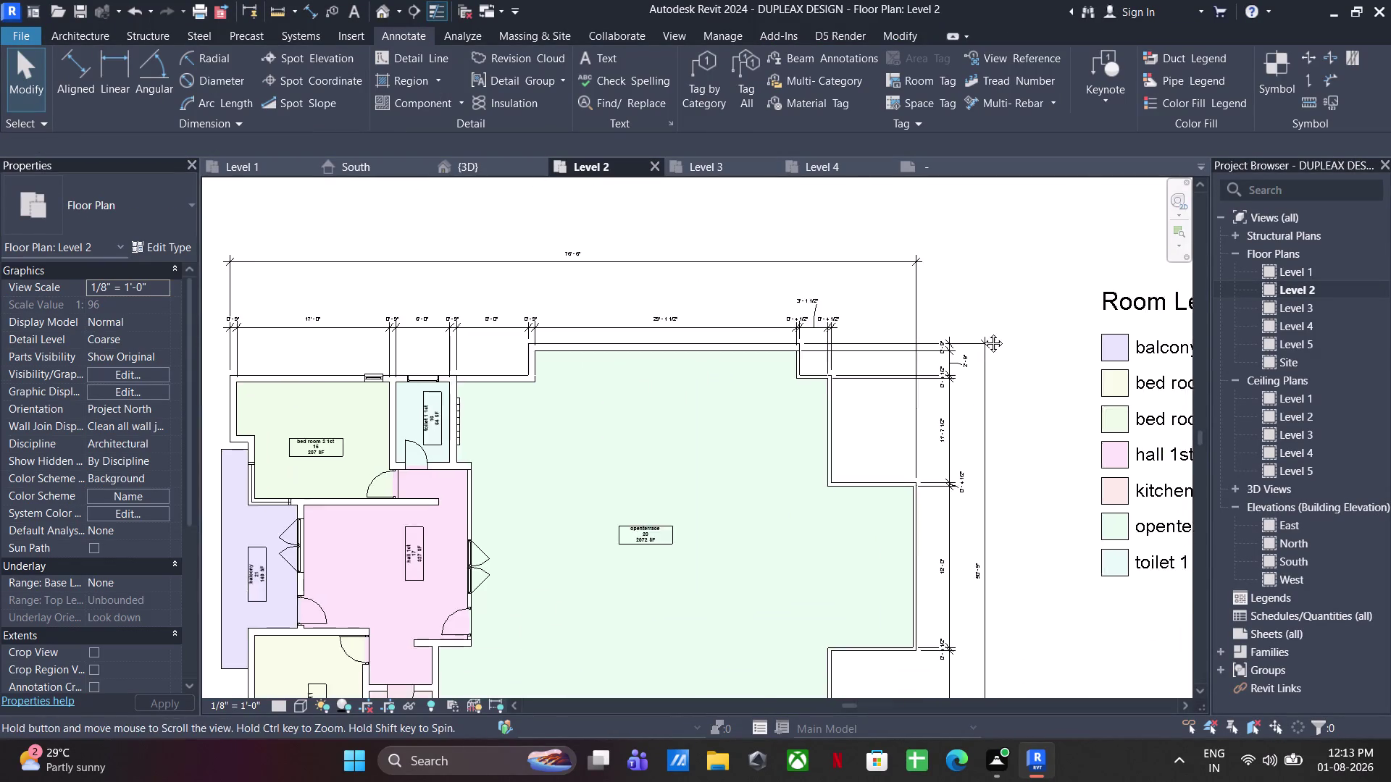
Place a 0'-9" aligned dimension across the upper terrace wall on Level 2.
middle_drag(978, 342, 983, 303)
scroll(down, 3)
middle_drag(912, 399, 972, 351)
scroll(up, 3)
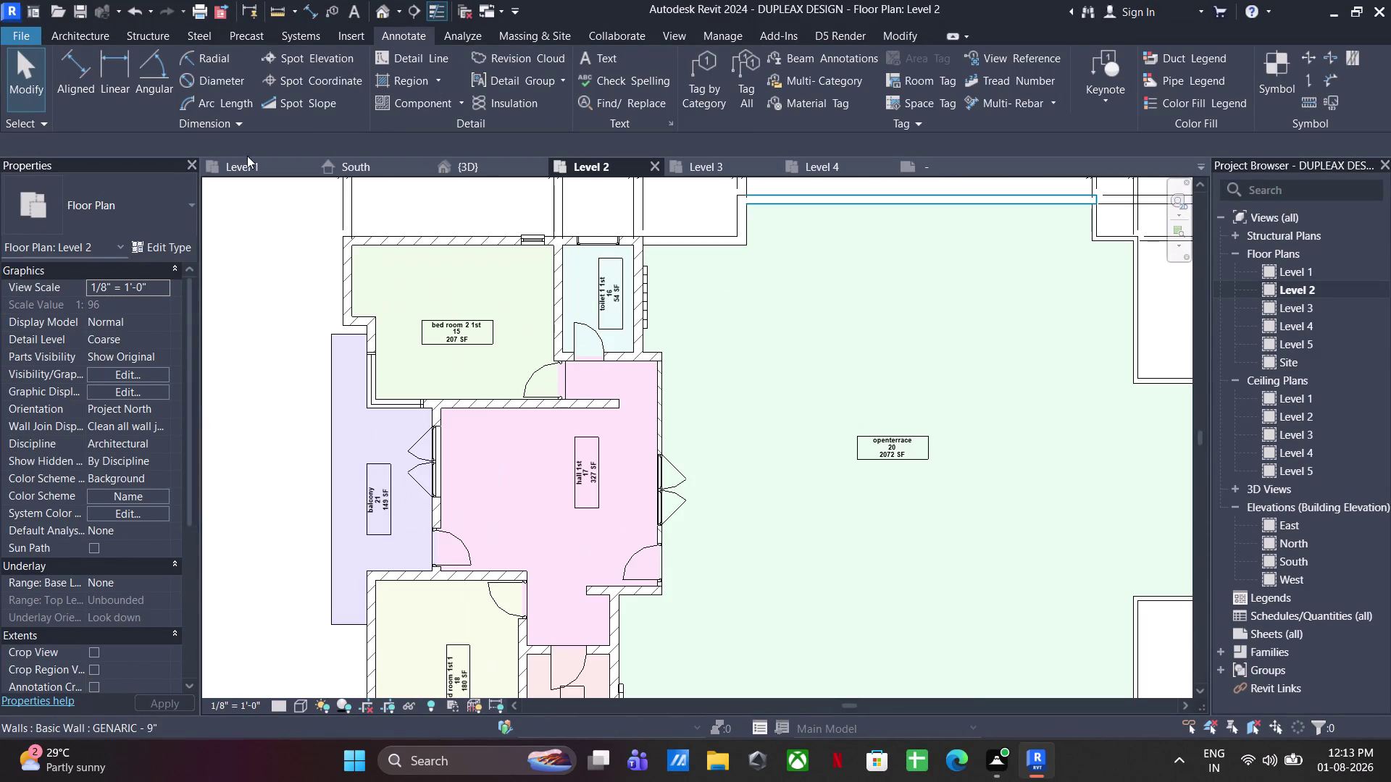
click(92, 62)
scroll(up, 3)
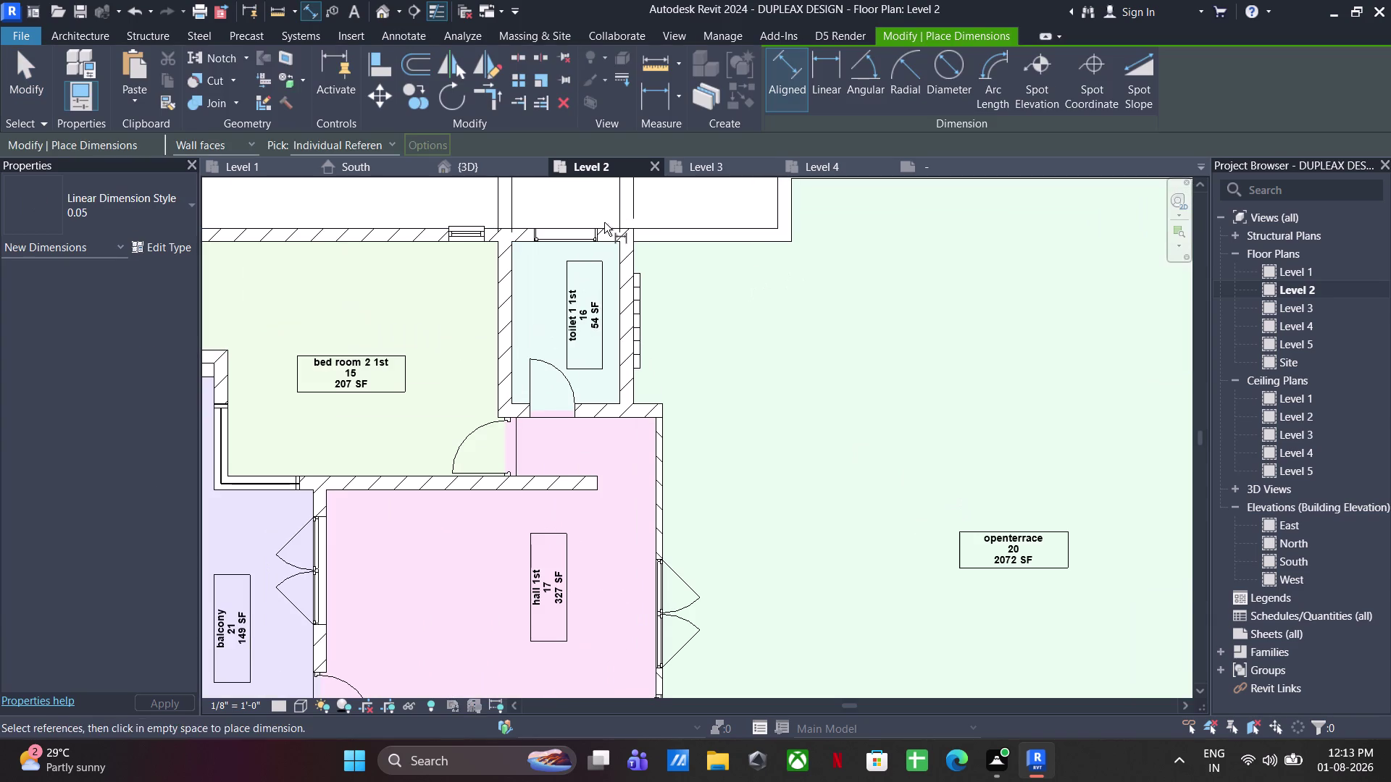
click(604, 223)
click(606, 245)
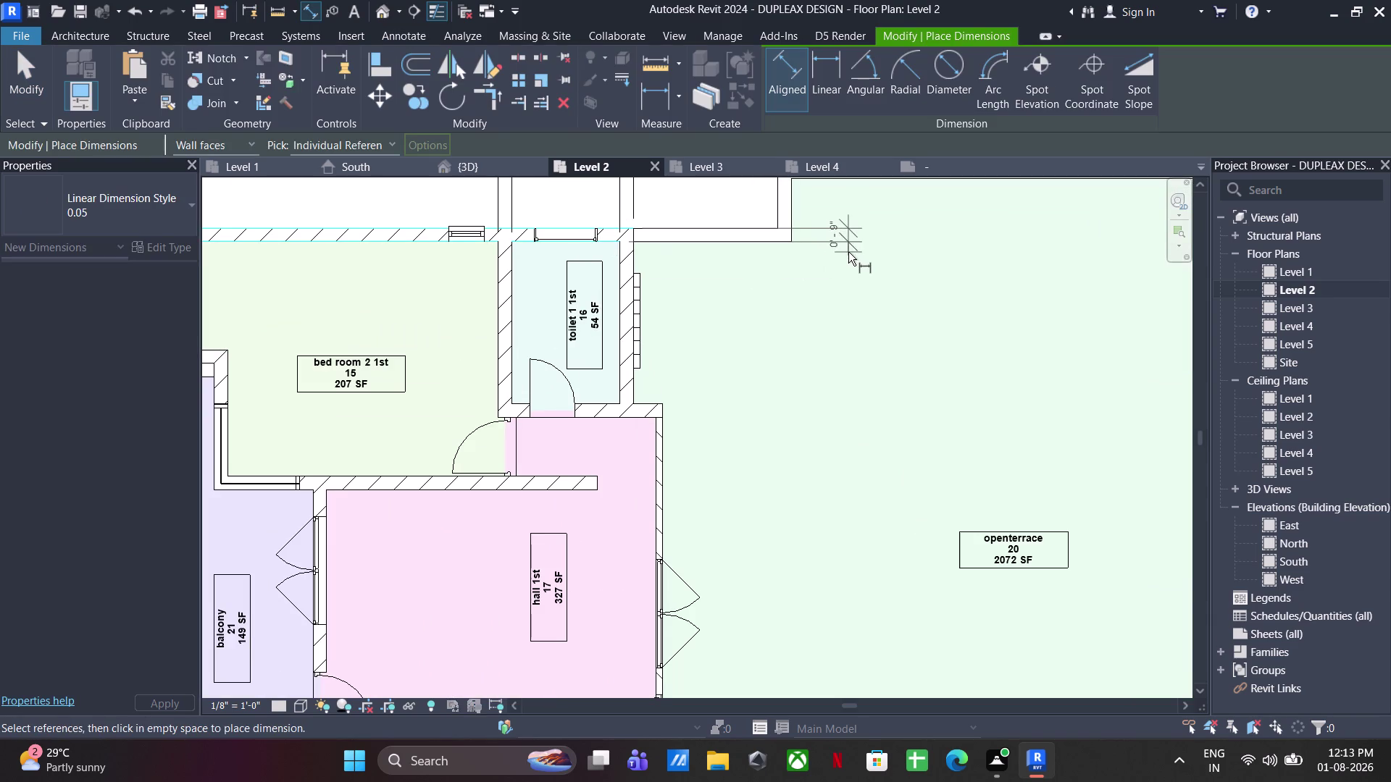
click(848, 252)
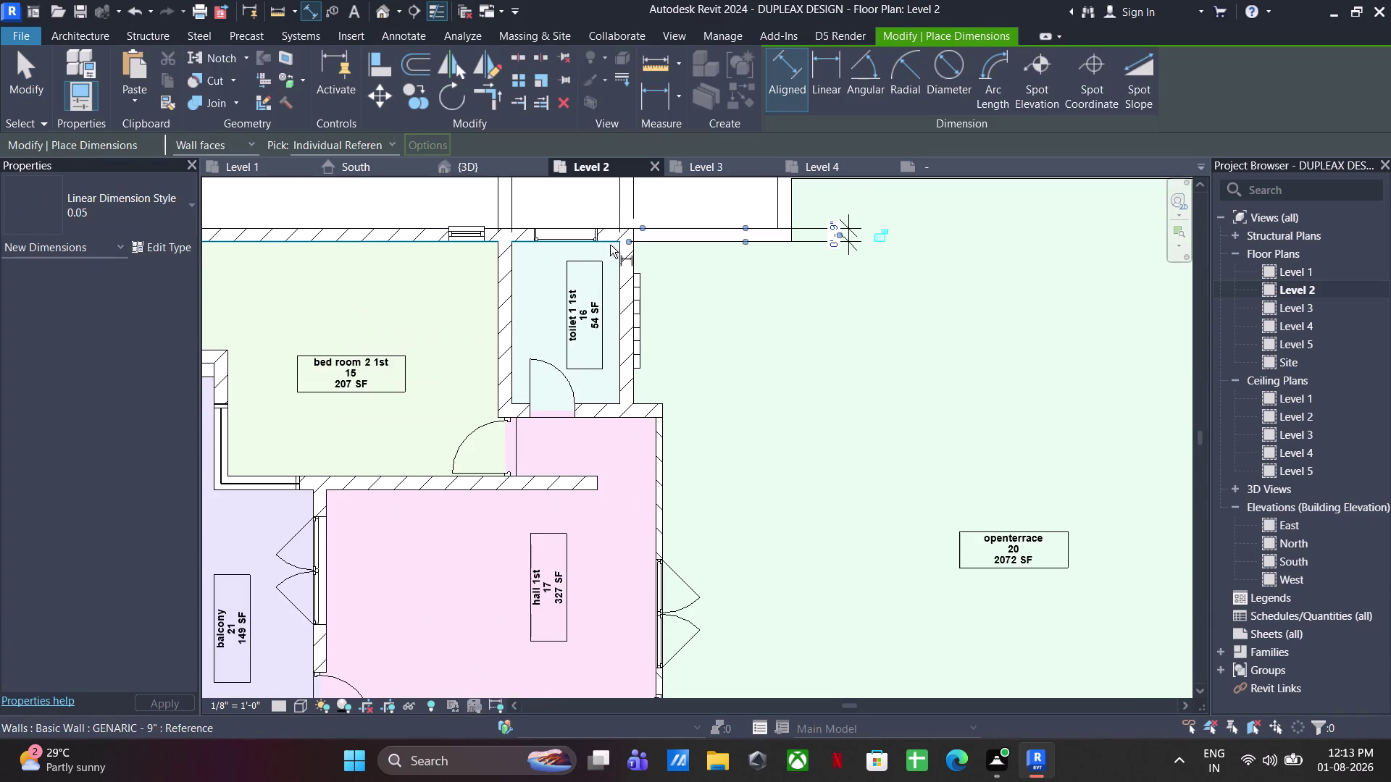
Add the 9'-0" and 0'-9" dimensions along the terrace side below the toilet.
click(610, 244)
click(604, 402)
click(843, 248)
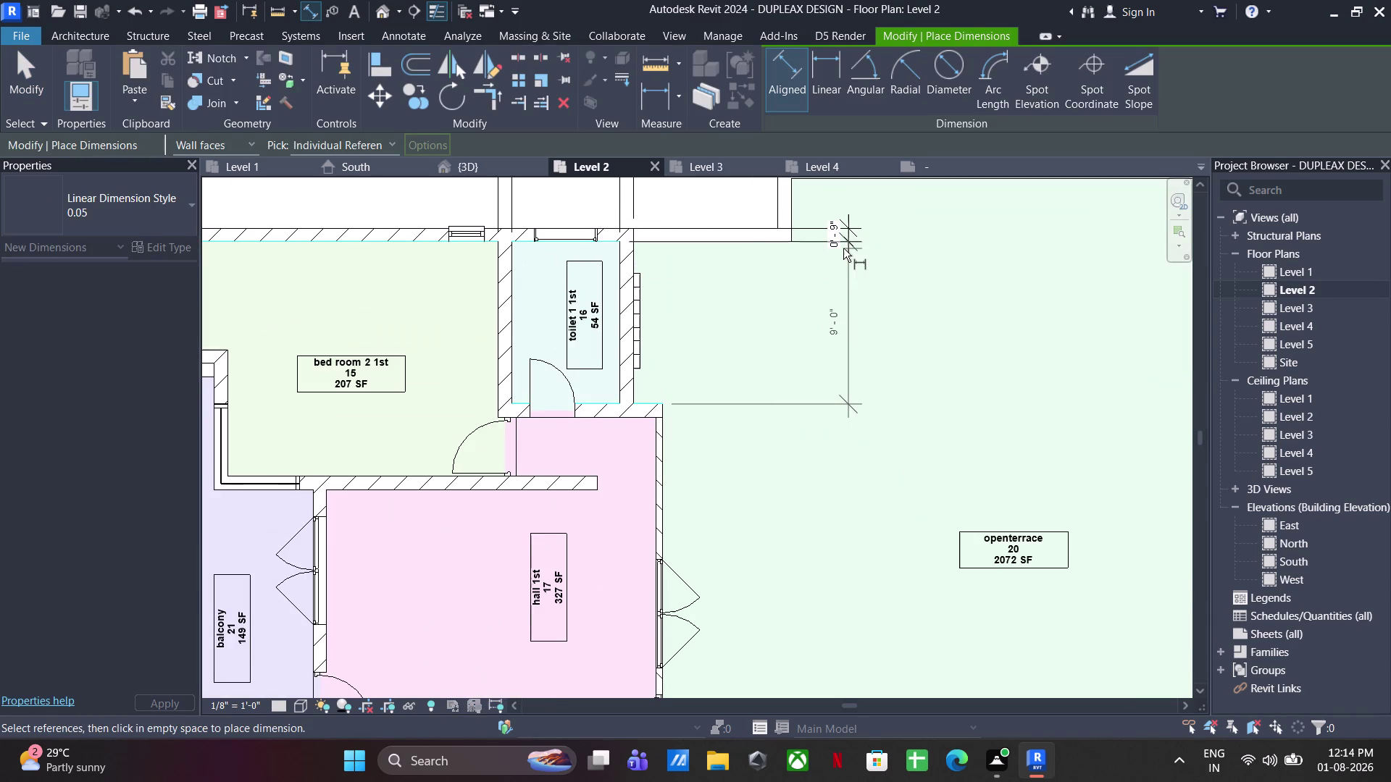
click(596, 404)
click(604, 421)
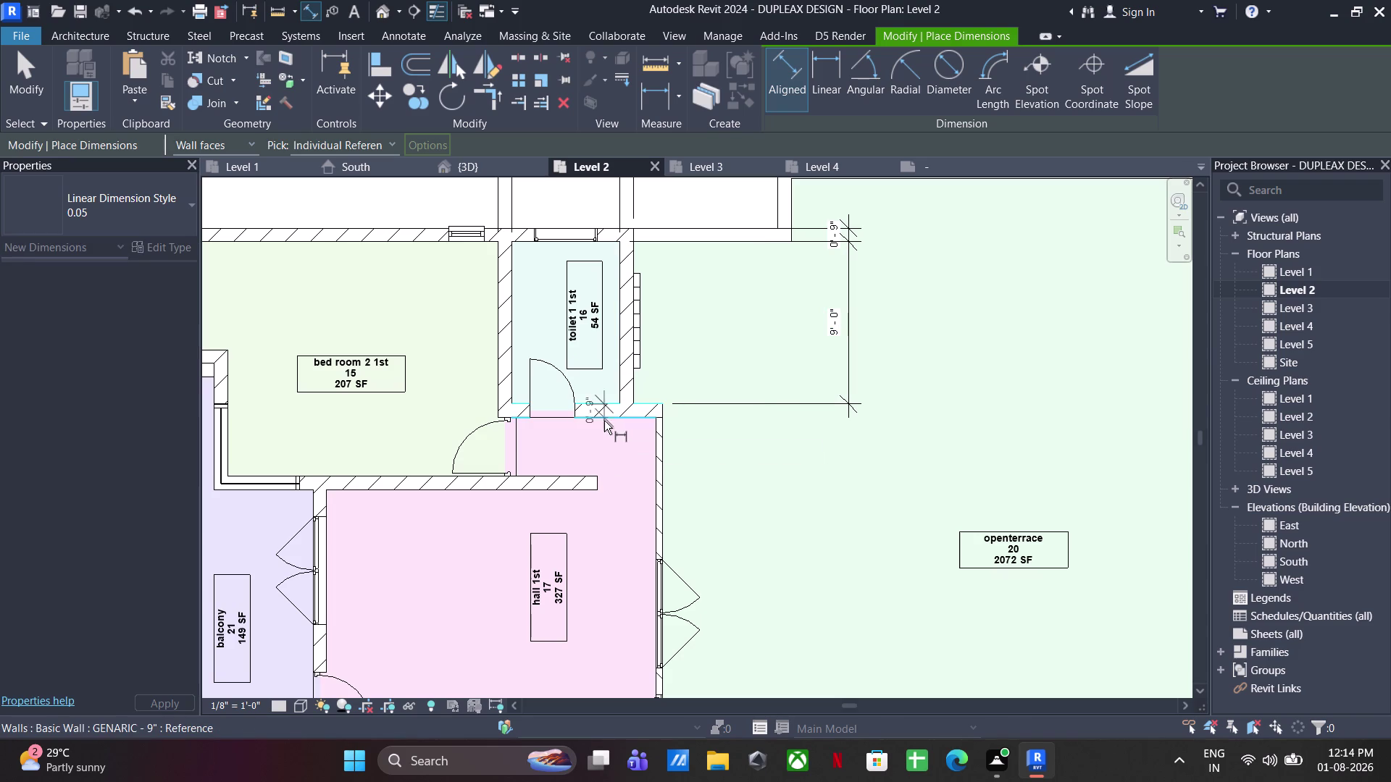
click(843, 405)
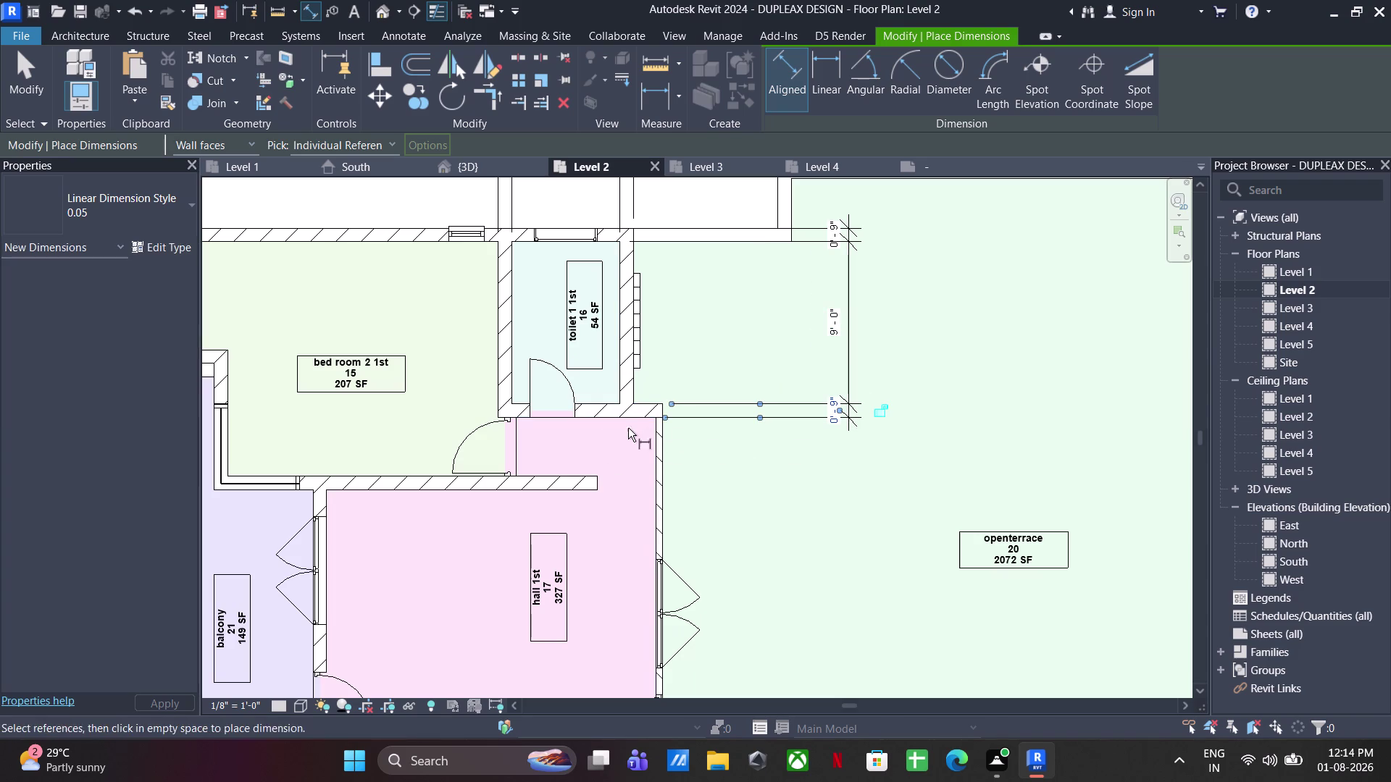
click(624, 414)
Dimension the hall-side terrace walls, including a 0'-9" wall thickness, then stop dimensioning.
middle_drag(637, 482, 649, 244)
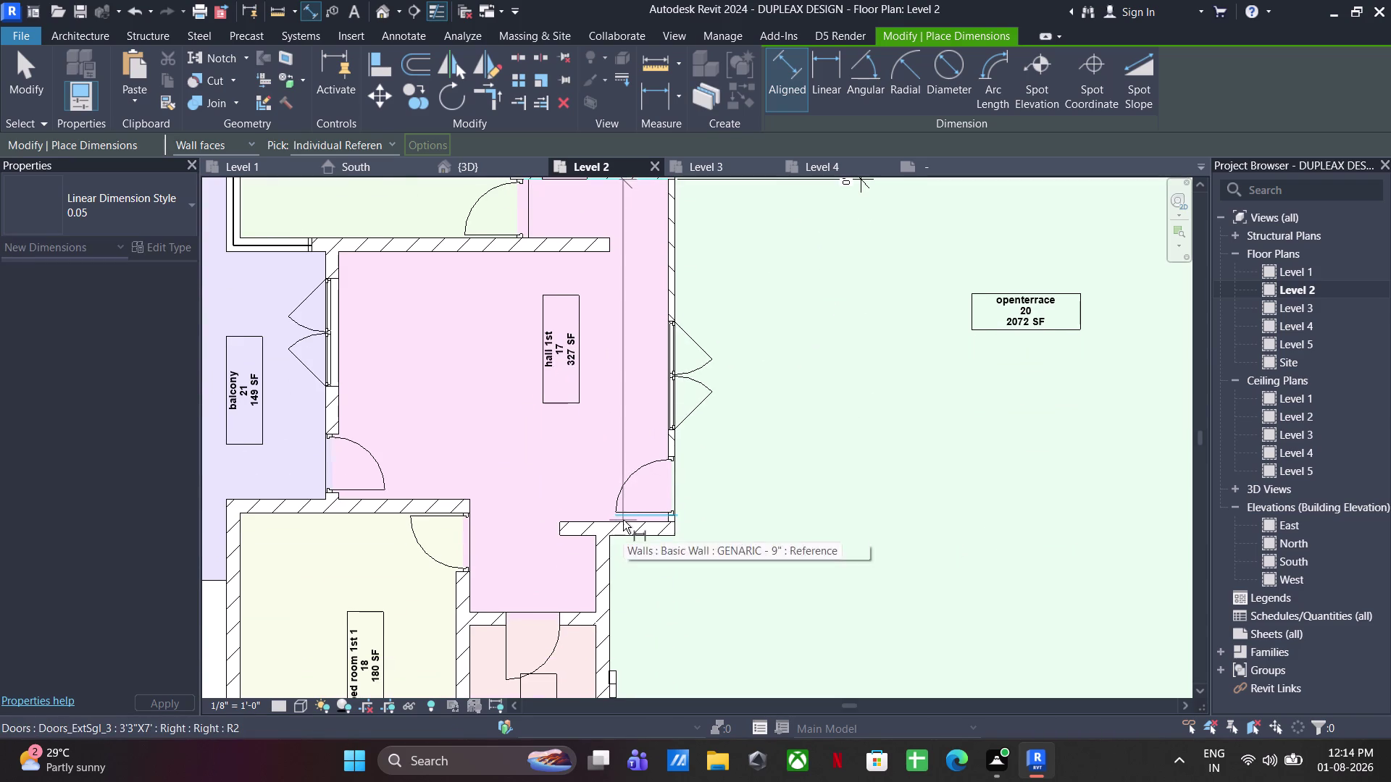
click(623, 520)
middle_drag(786, 446, 793, 585)
click(865, 353)
middle_drag(840, 404, 845, 239)
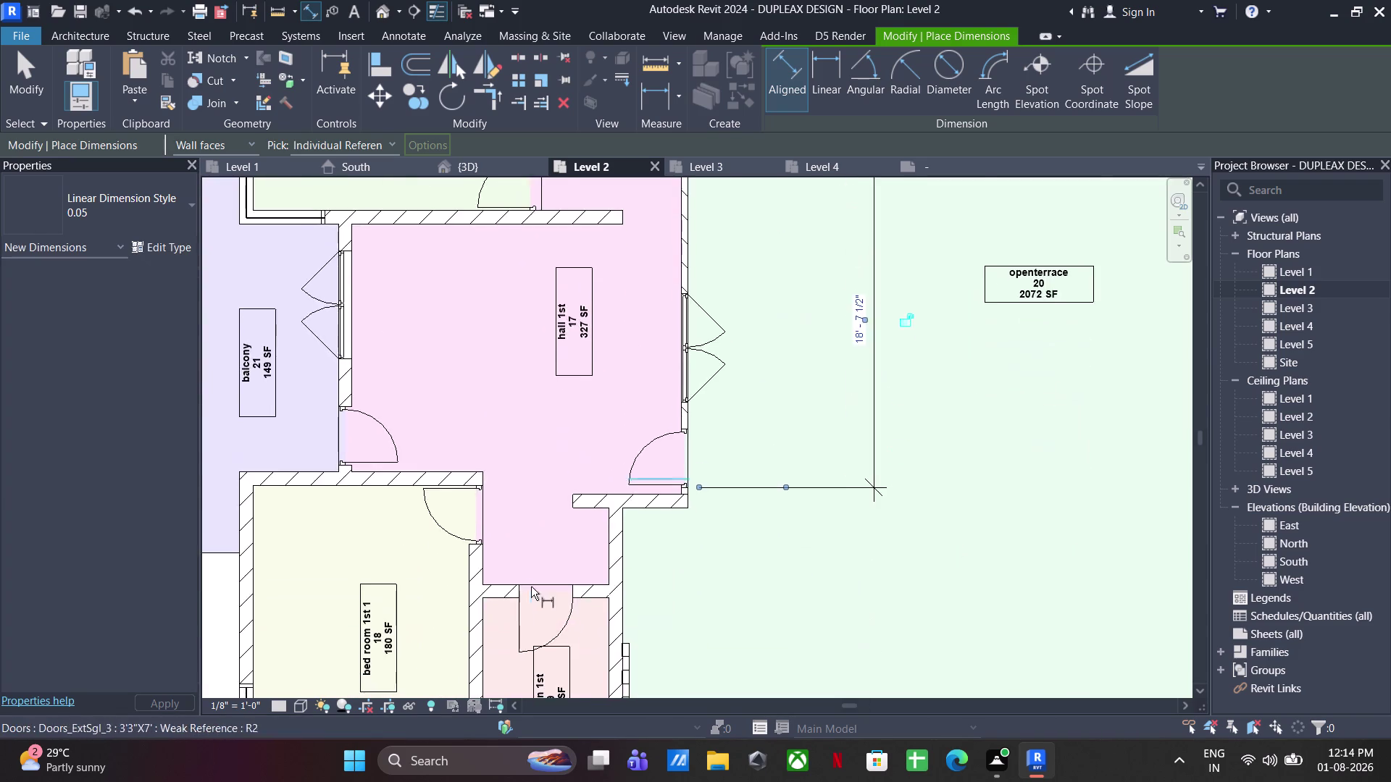
scroll(up, 3)
click(699, 446)
click(708, 465)
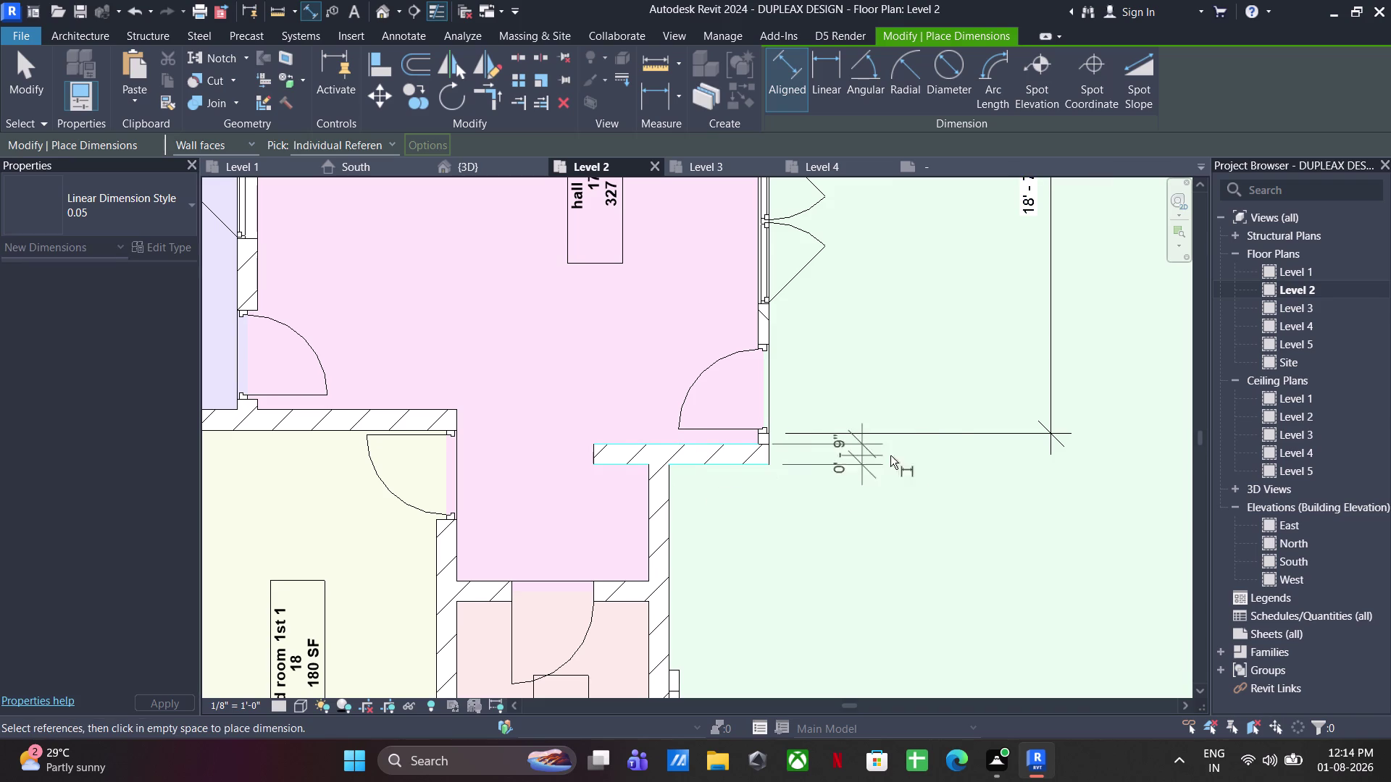
click(1053, 444)
middle_drag(995, 520, 946, 375)
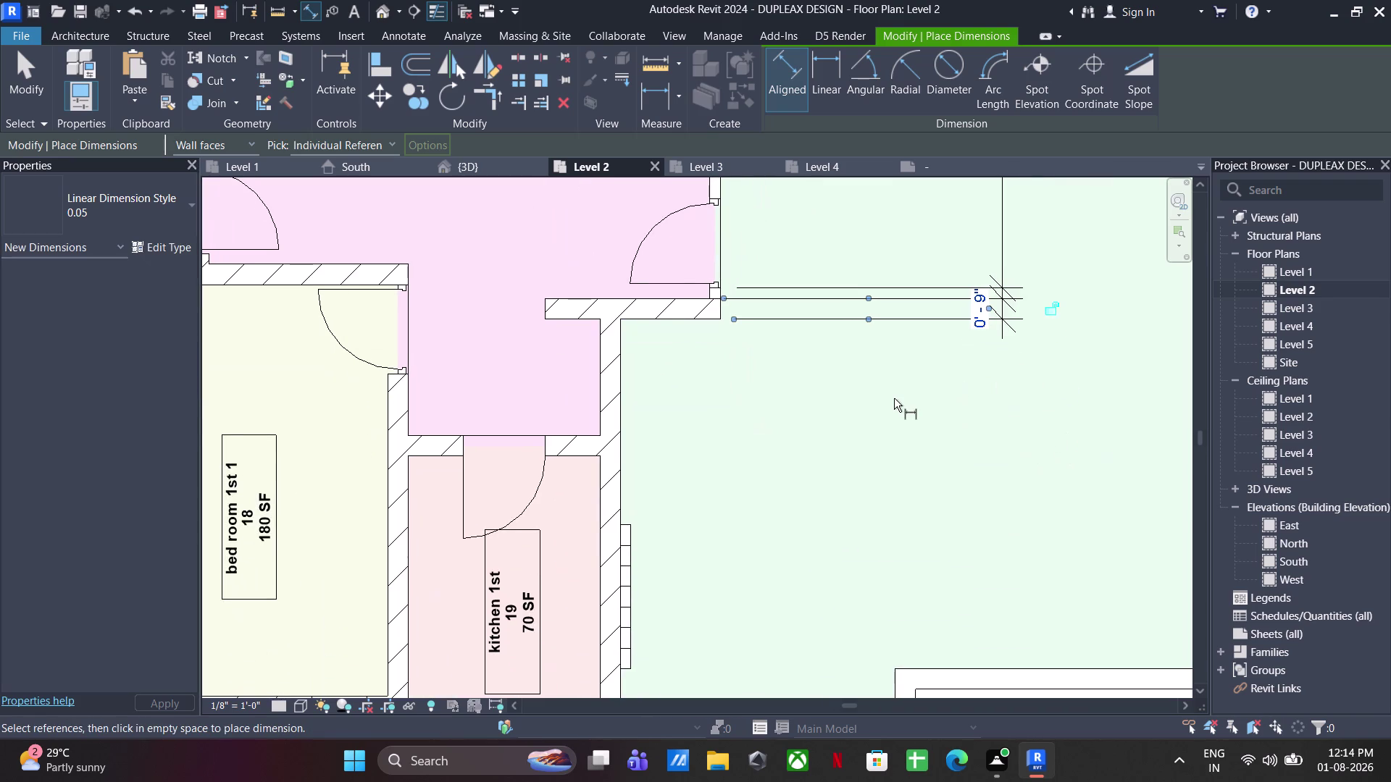
scroll(up, 3)
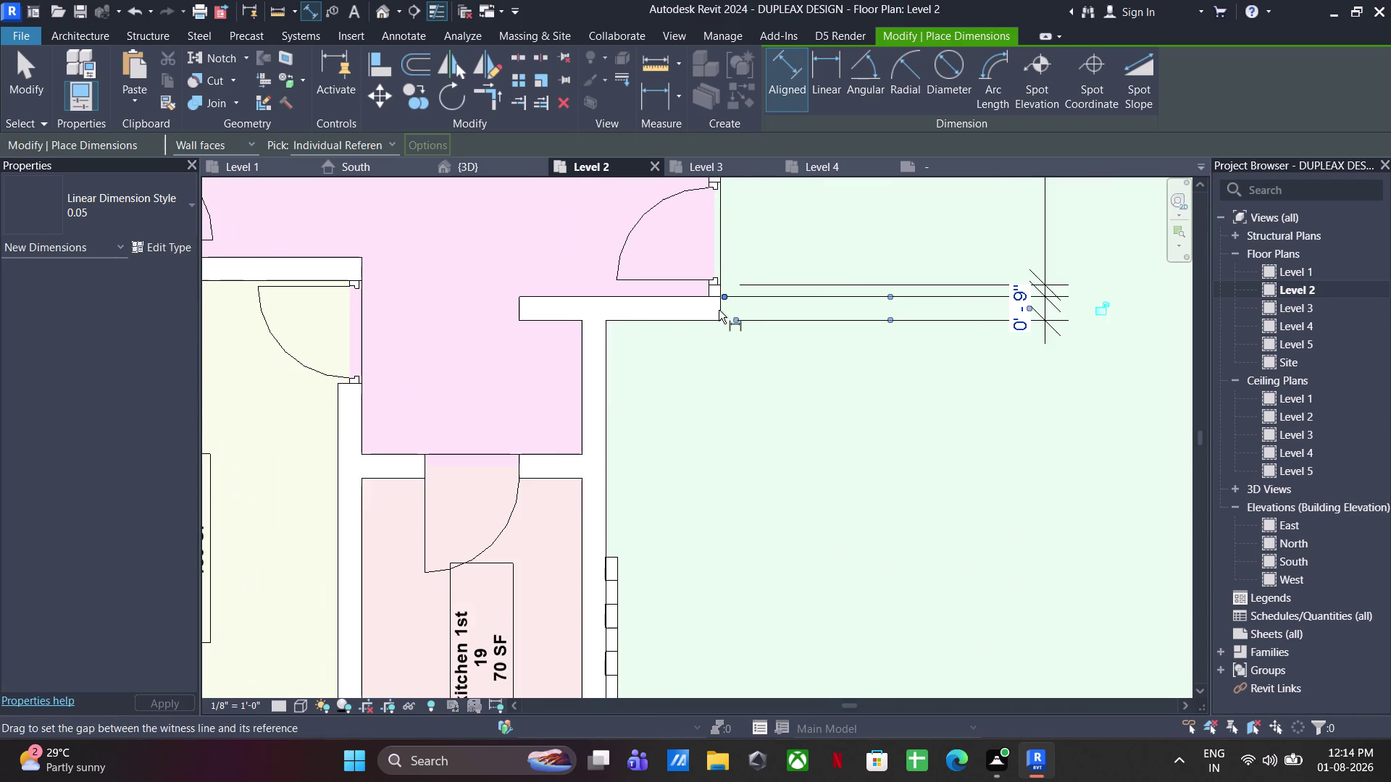
key(Escape)
Drag a witness line of the 18'-7 1/2" terrace dimension onto a different wall face.
key(Escape)
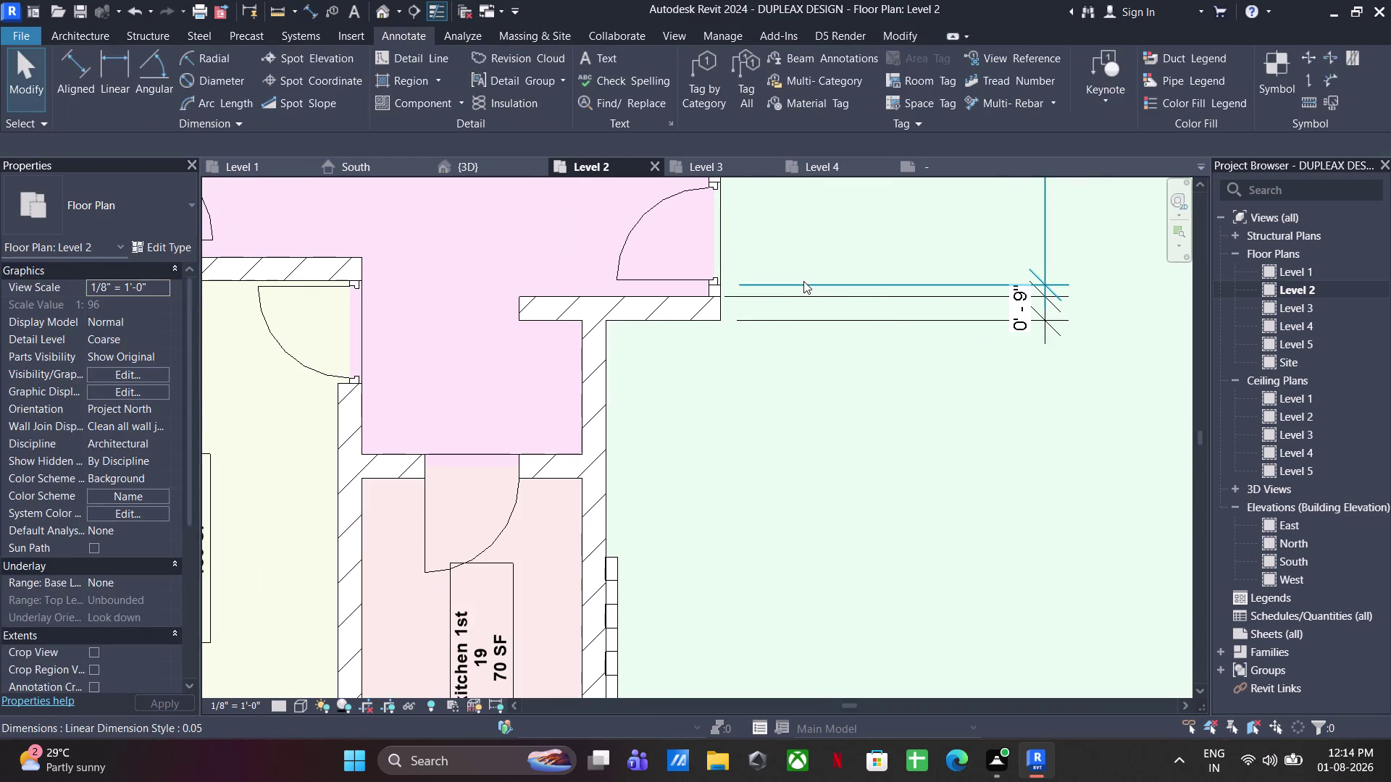
click(803, 281)
drag(741, 281, 745, 302)
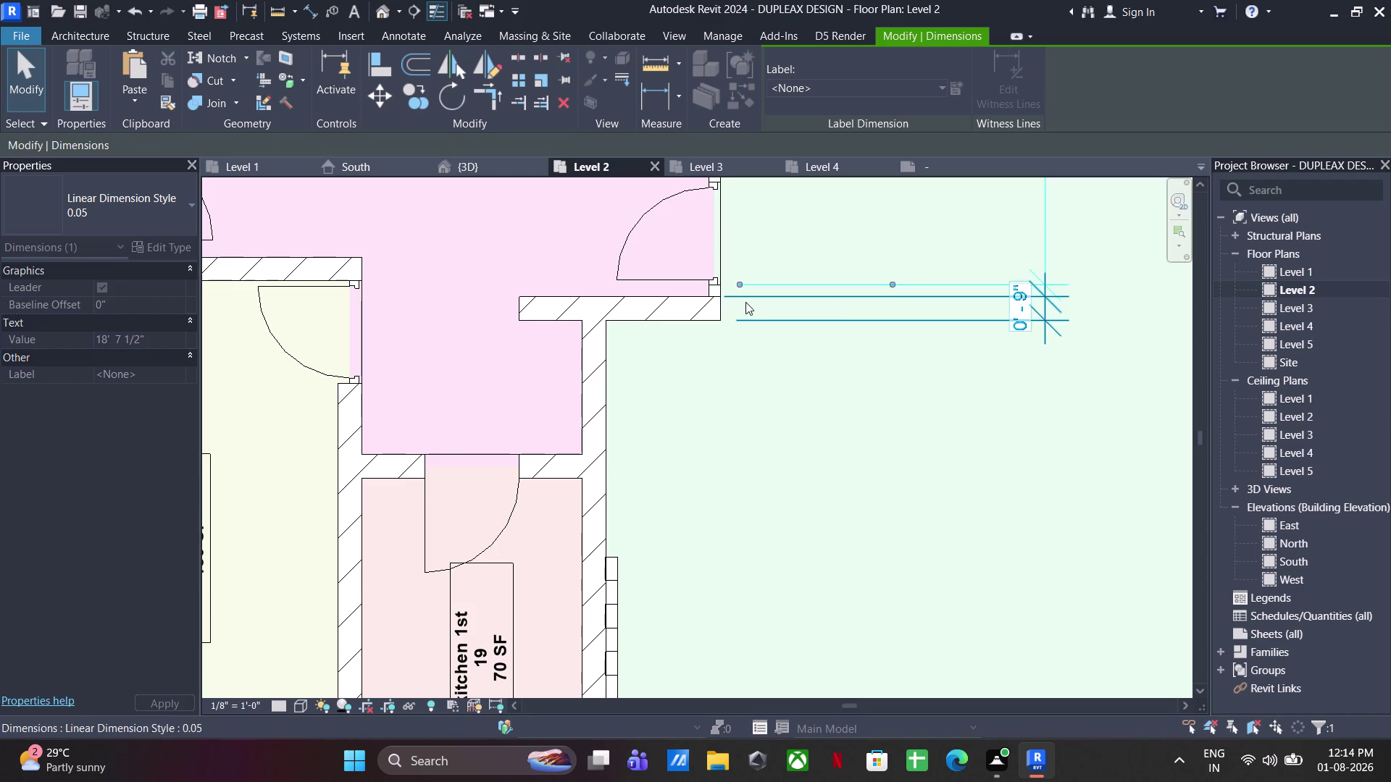
drag(886, 284, 891, 296)
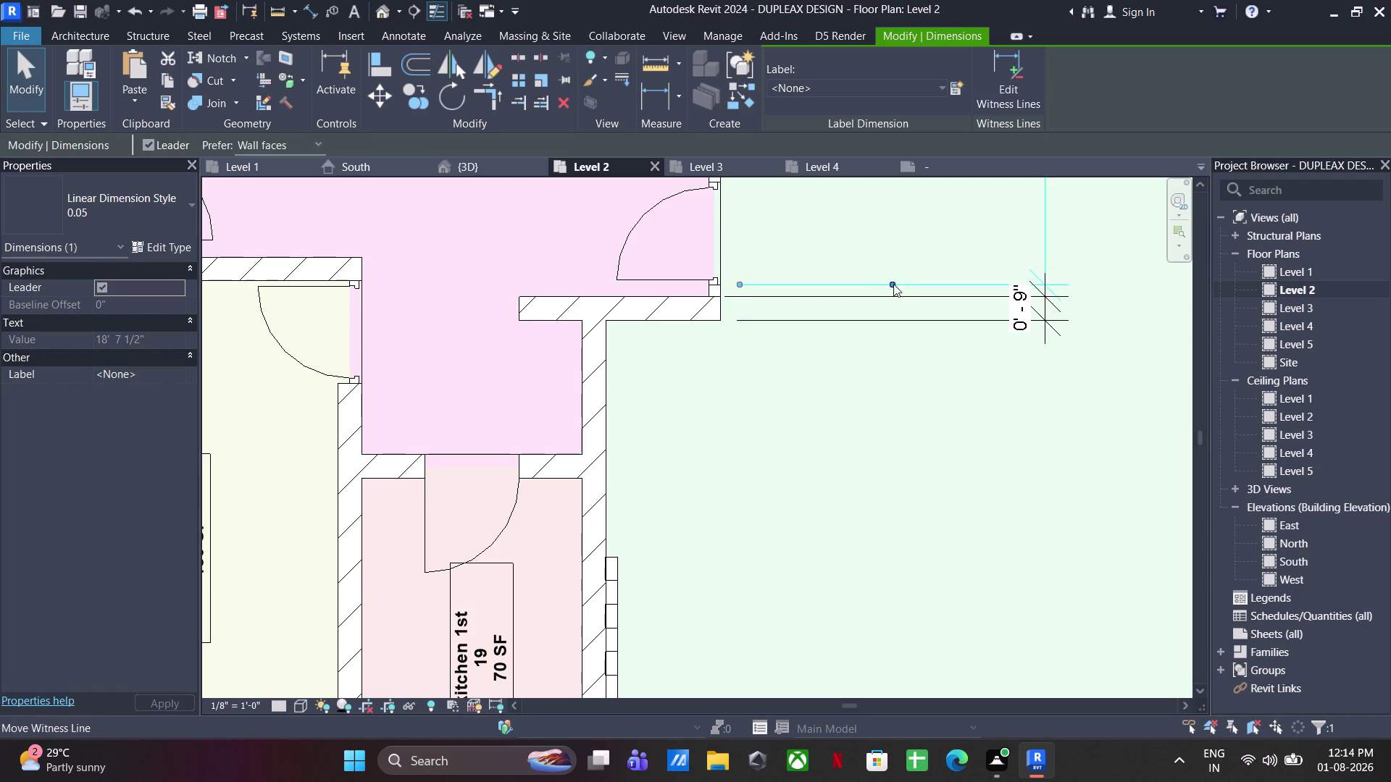
drag(891, 283, 886, 298)
Delete the 18'-7 1/2" span dimension and resume aligned dimensioning.
scroll(down, 3)
middle_drag(794, 313, 798, 356)
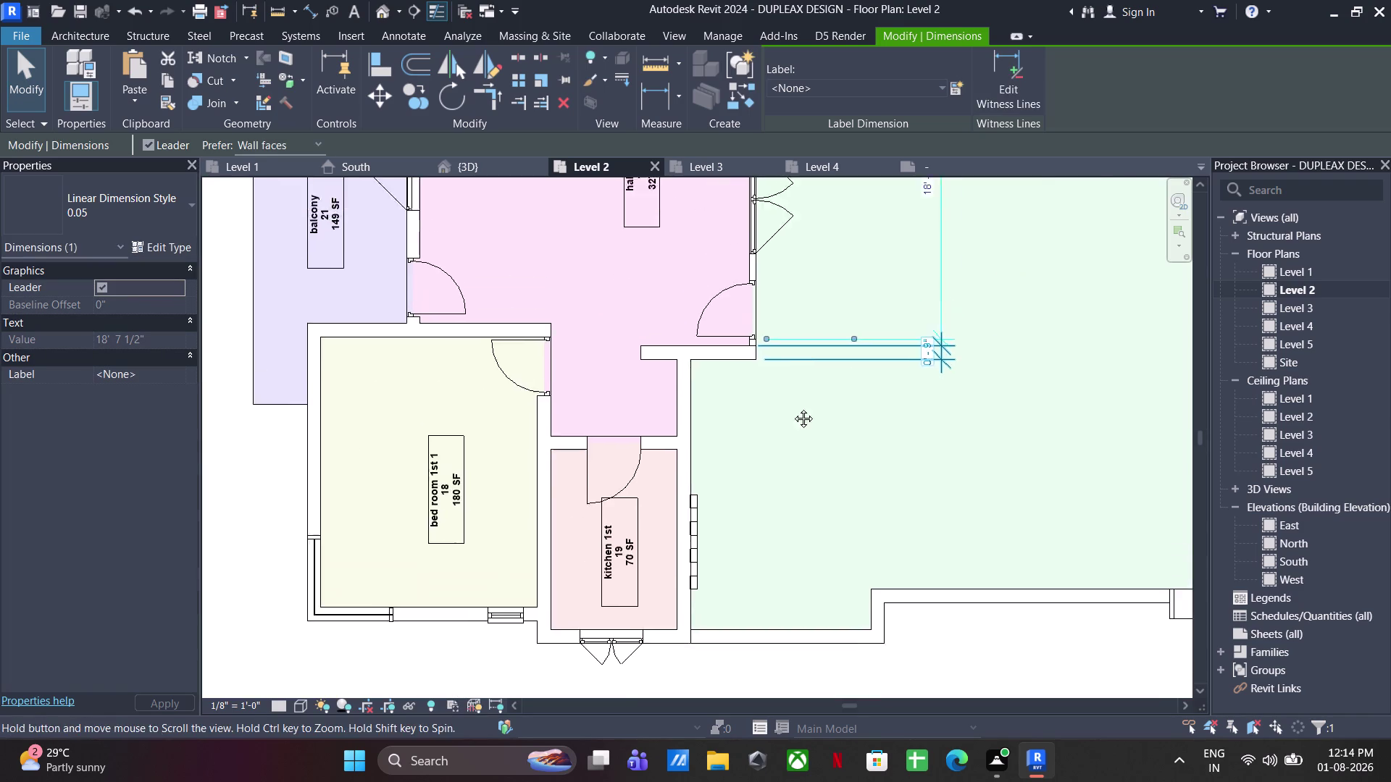
middle_drag(798, 356, 790, 444)
key(F12)
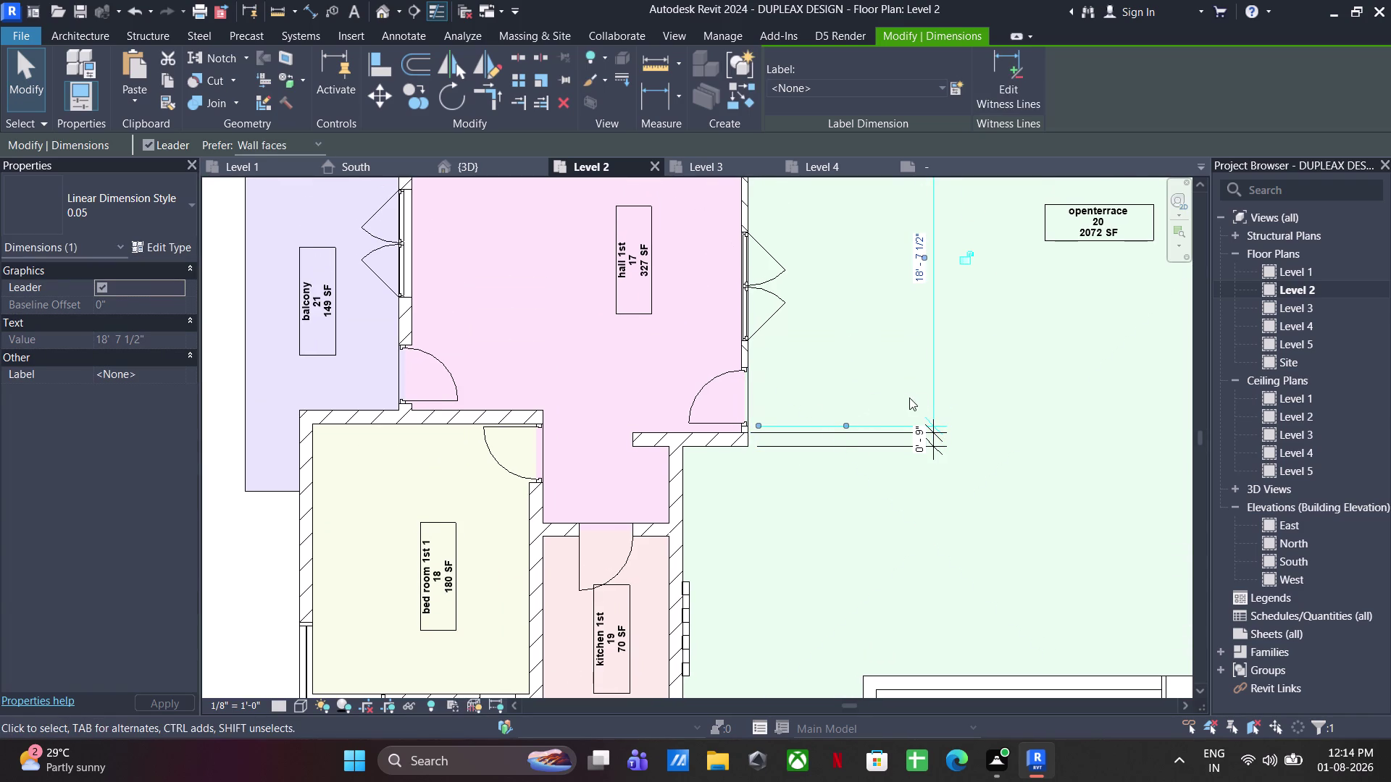
key(Delete)
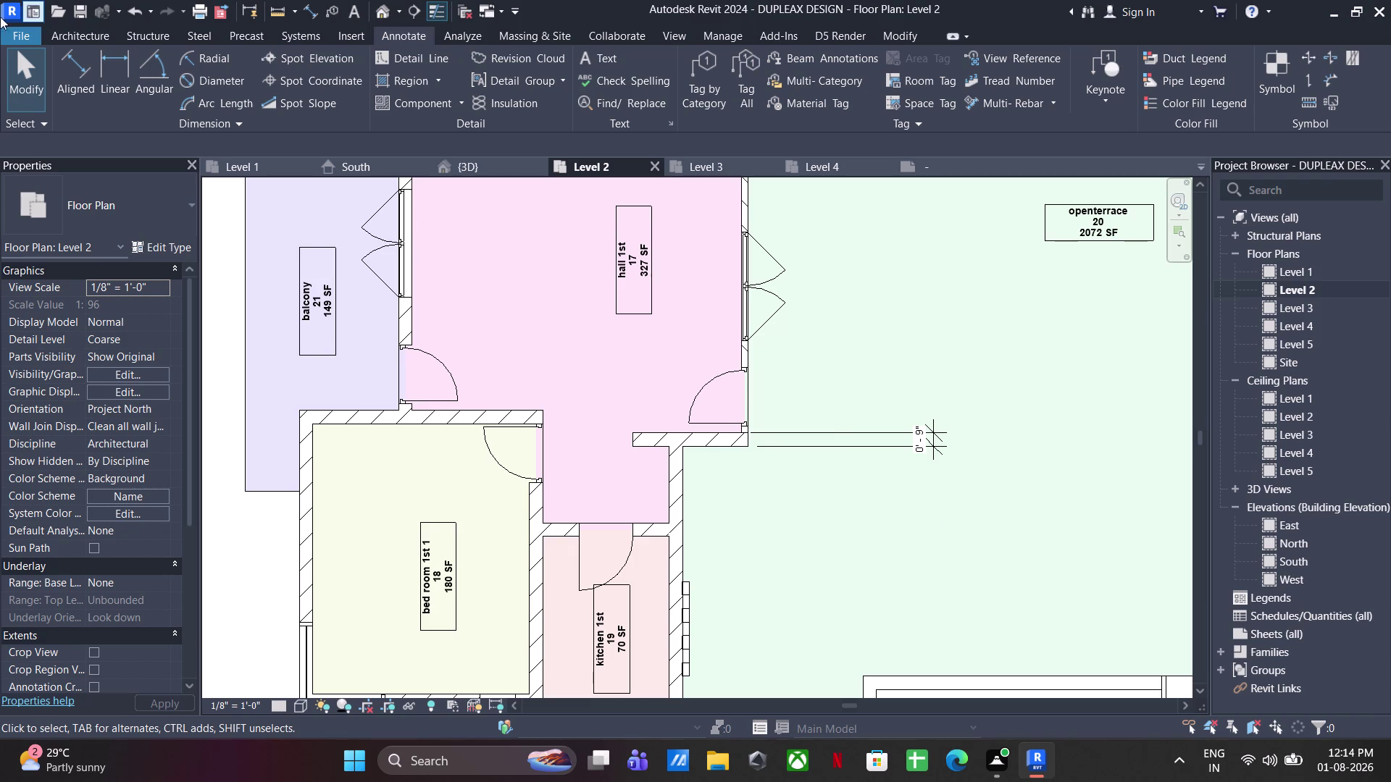
click(44, 79)
Start the right-side aligned dimension chain at the terrace wall faces.
click(96, 68)
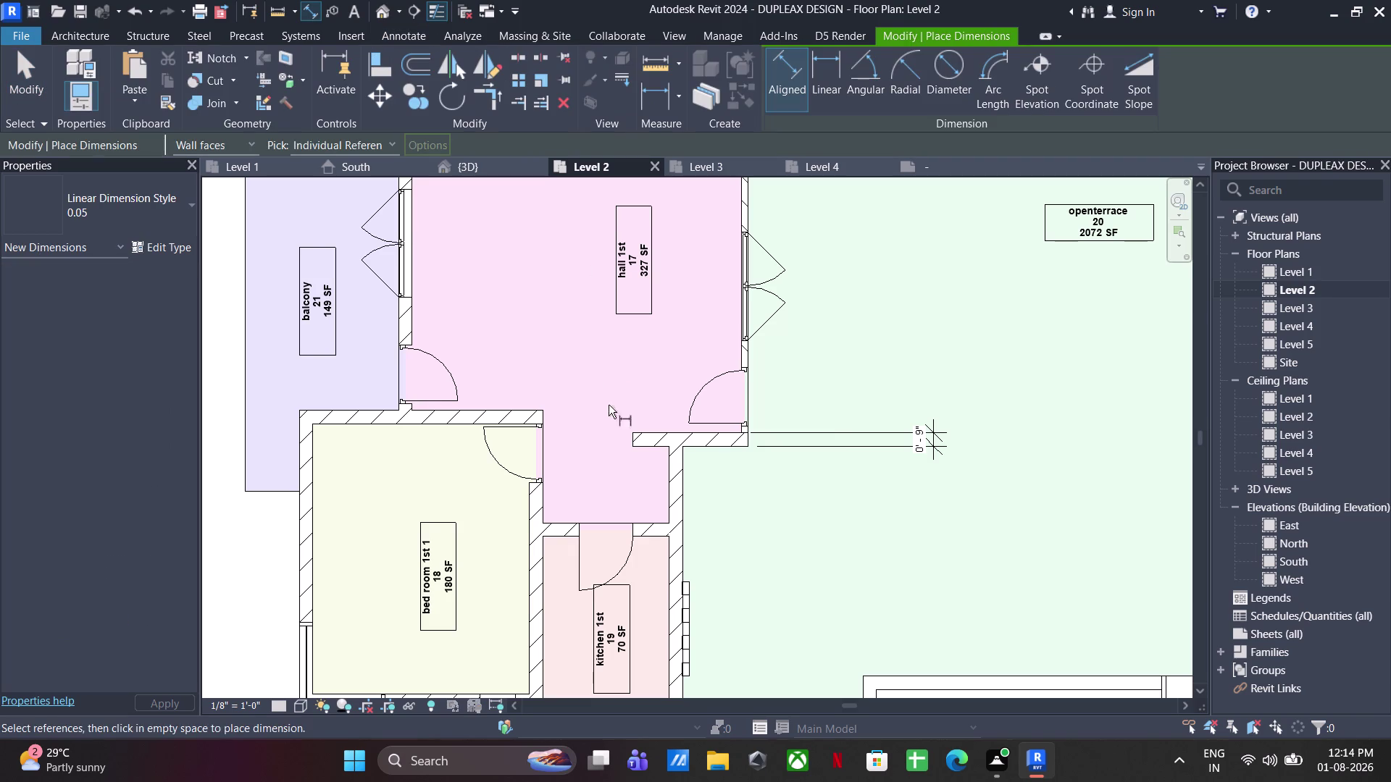
click(655, 434)
middle_drag(671, 366, 672, 581)
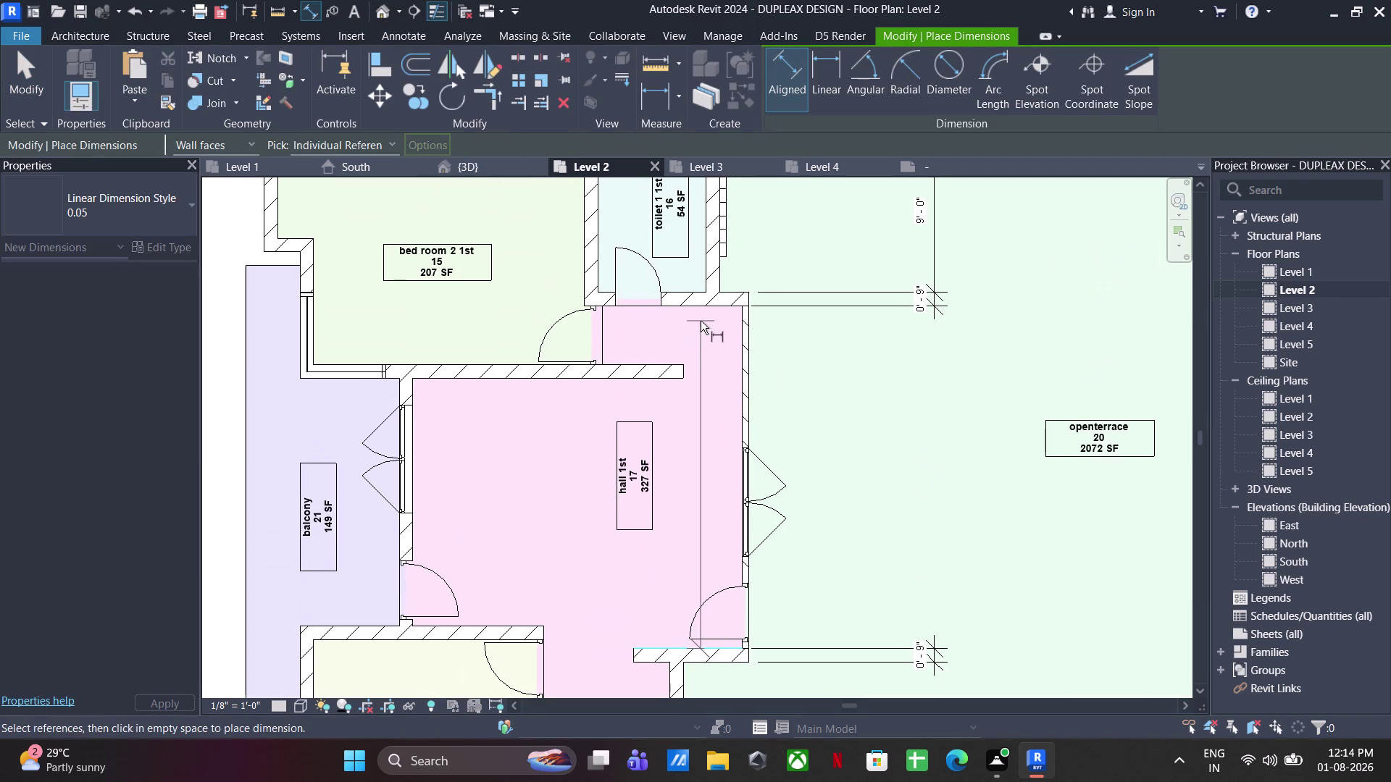
click(709, 306)
click(932, 313)
middle_drag(854, 639, 829, 359)
middle_drag(725, 555, 722, 486)
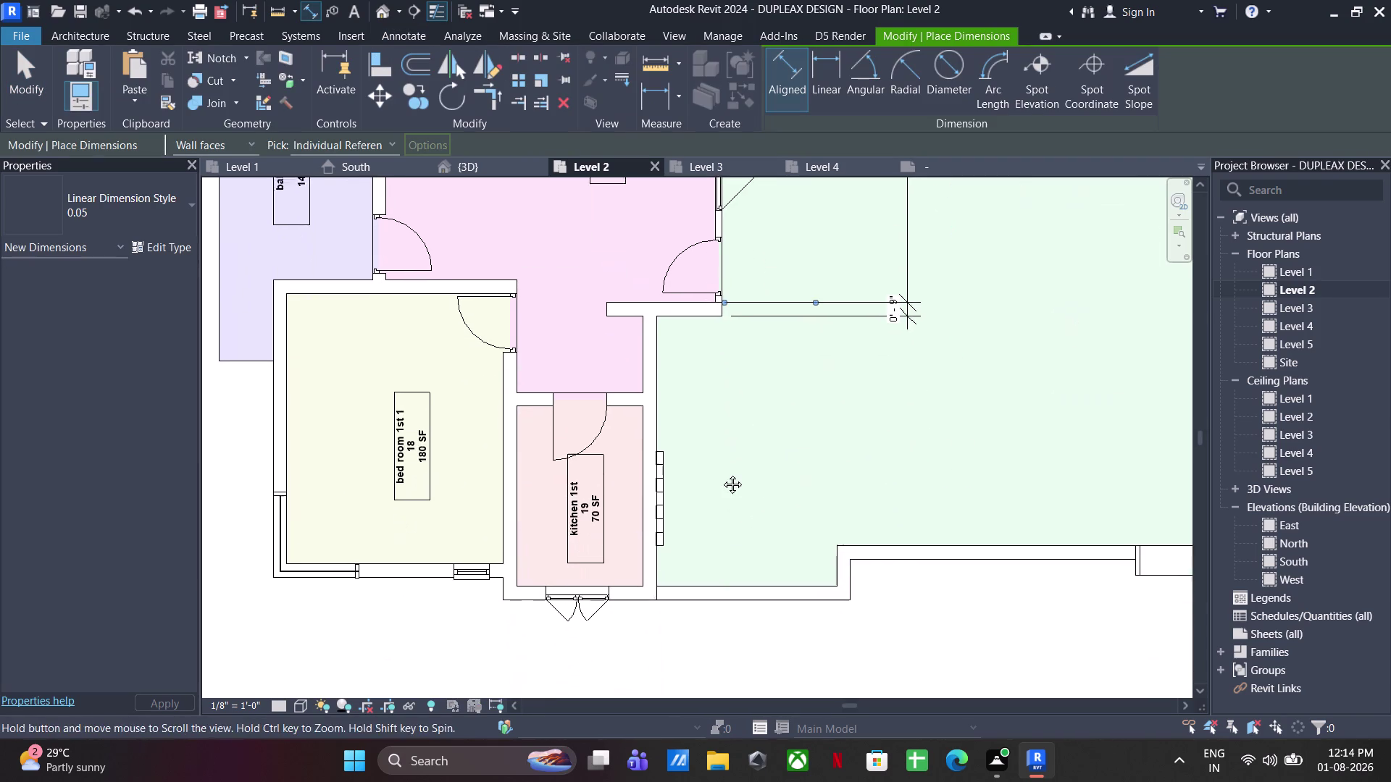
middle_drag(722, 486, 722, 470)
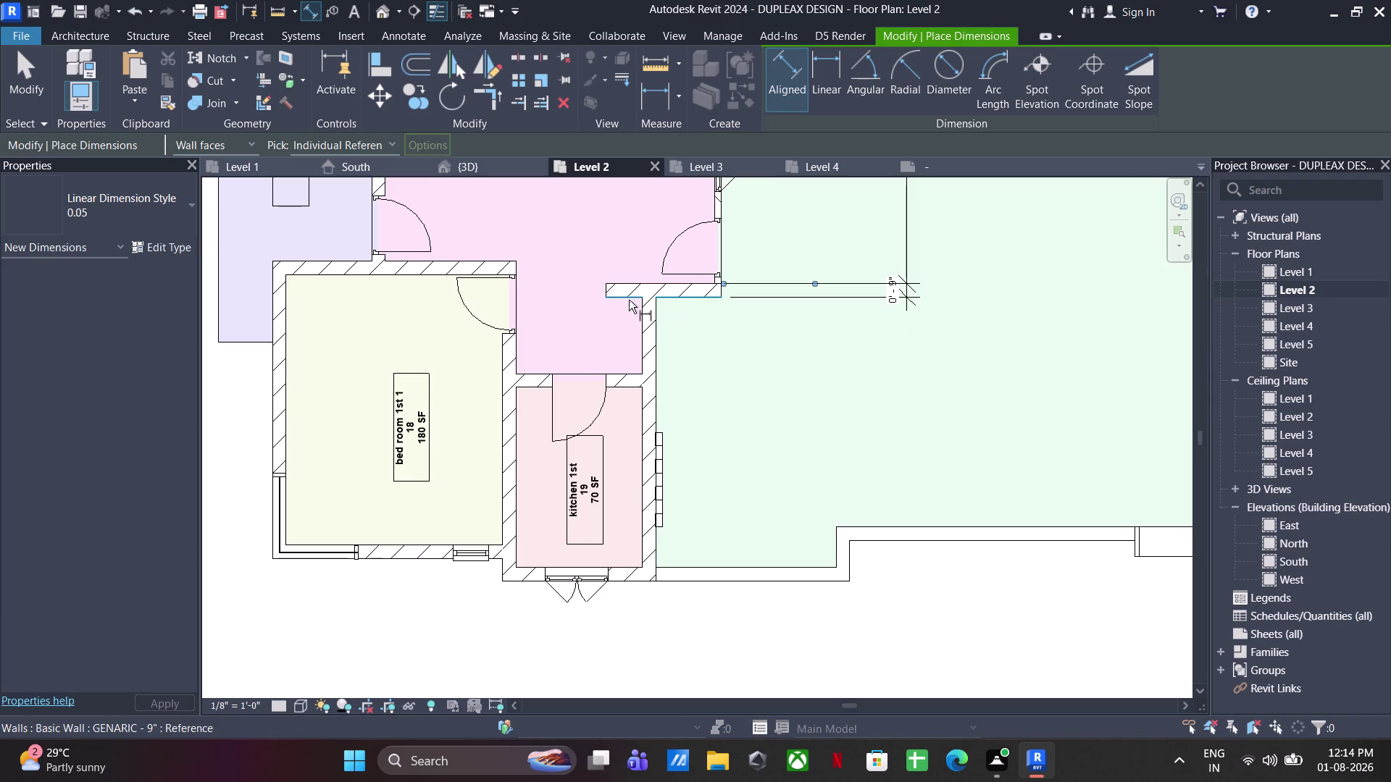
Add the 4'-3" and 0'-9" dimensions around the hall and kitchen walls.
click(629, 300)
click(629, 374)
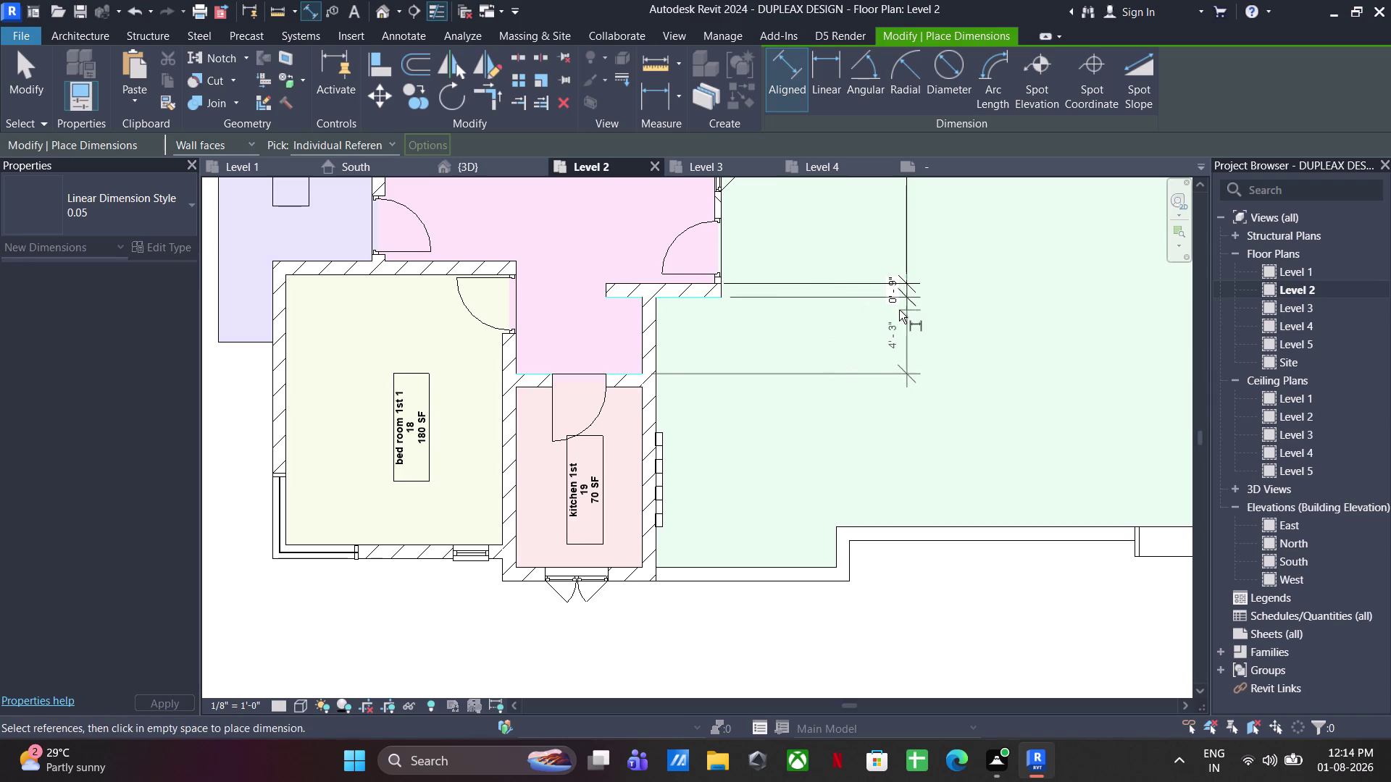
click(899, 310)
click(622, 369)
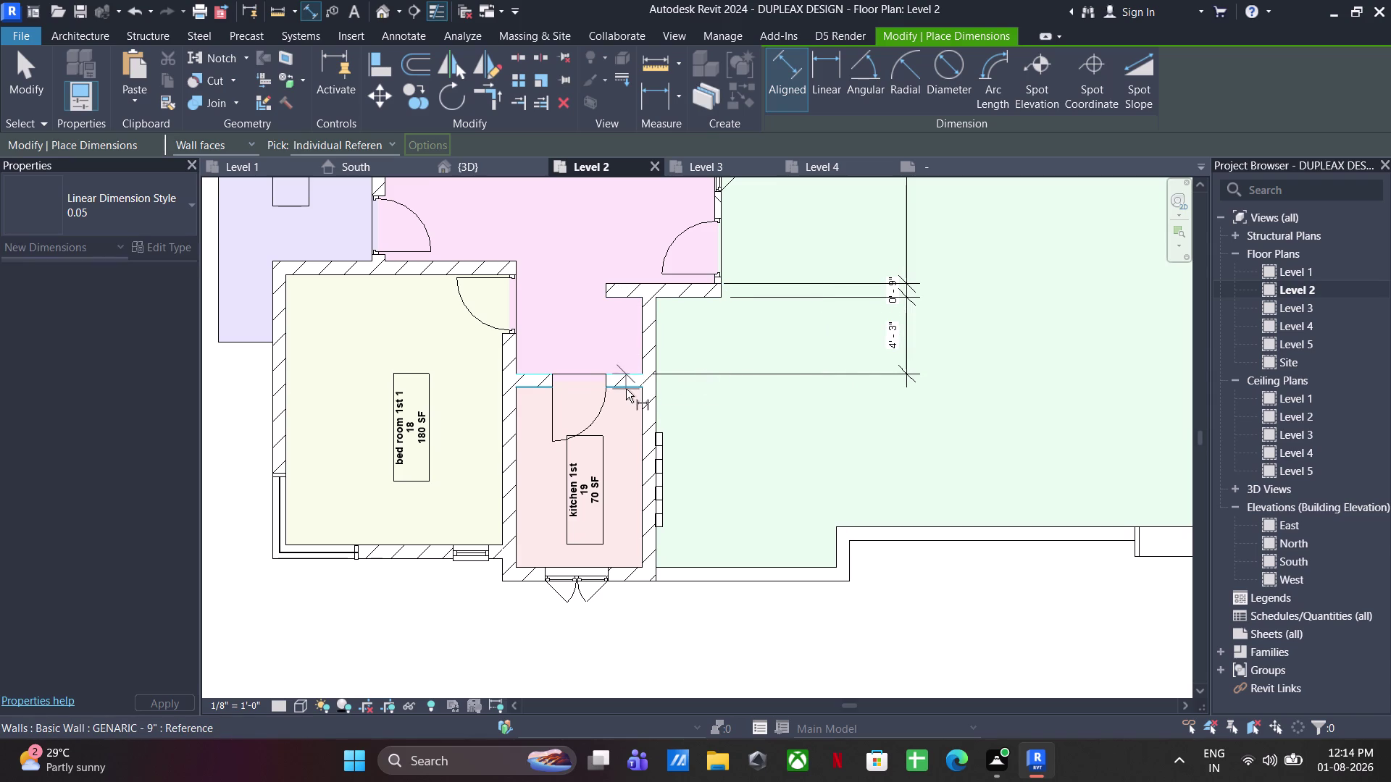
click(626, 389)
click(904, 376)
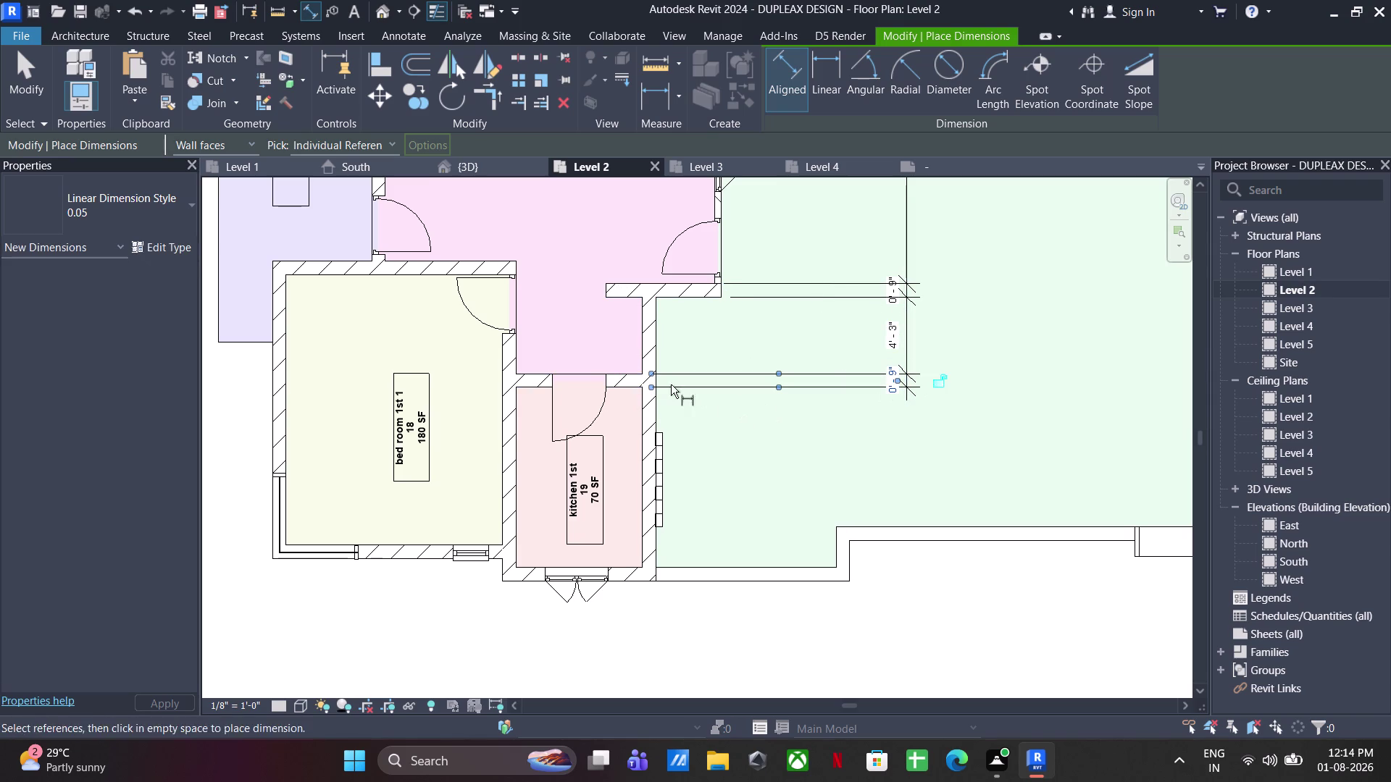
Add the 10'-0" and 0'-9" dimensions down to the bottom wall.
click(621, 383)
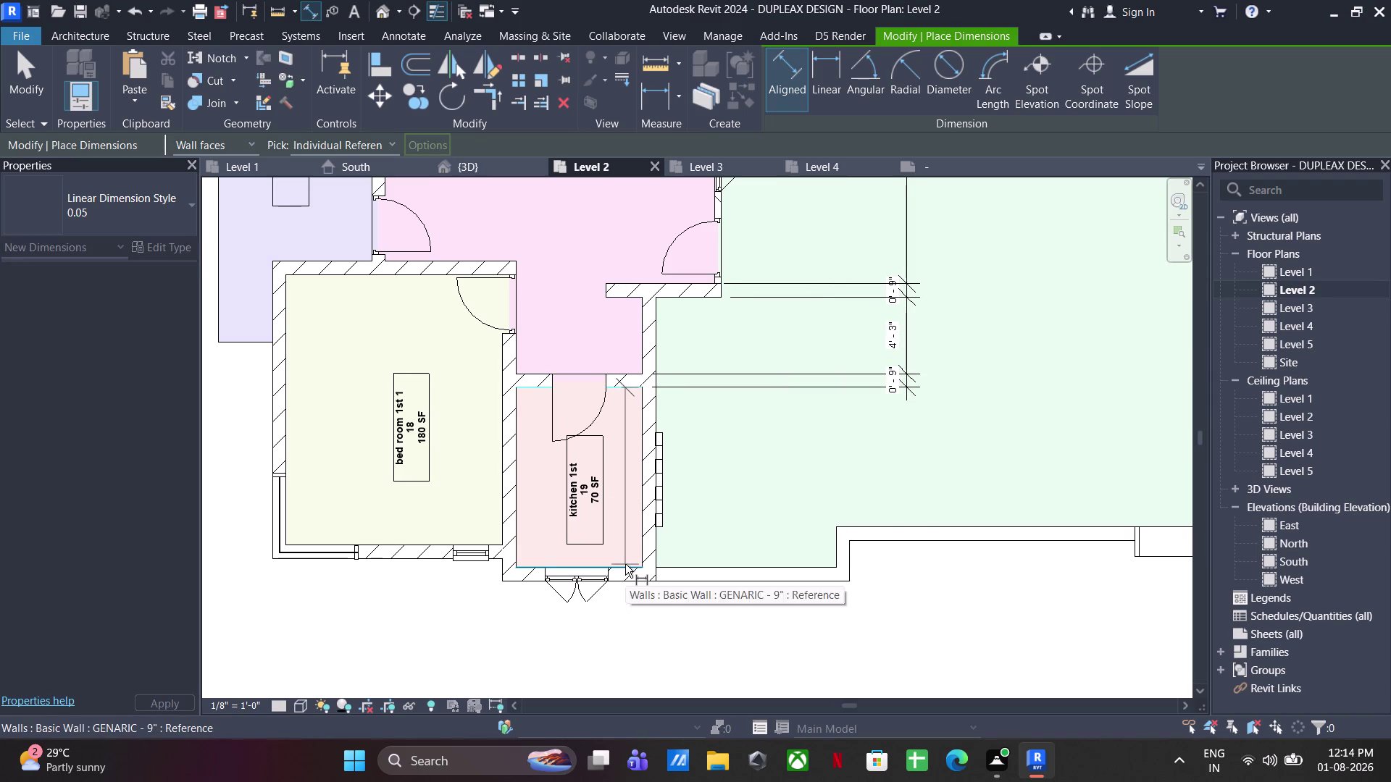
click(625, 564)
click(901, 393)
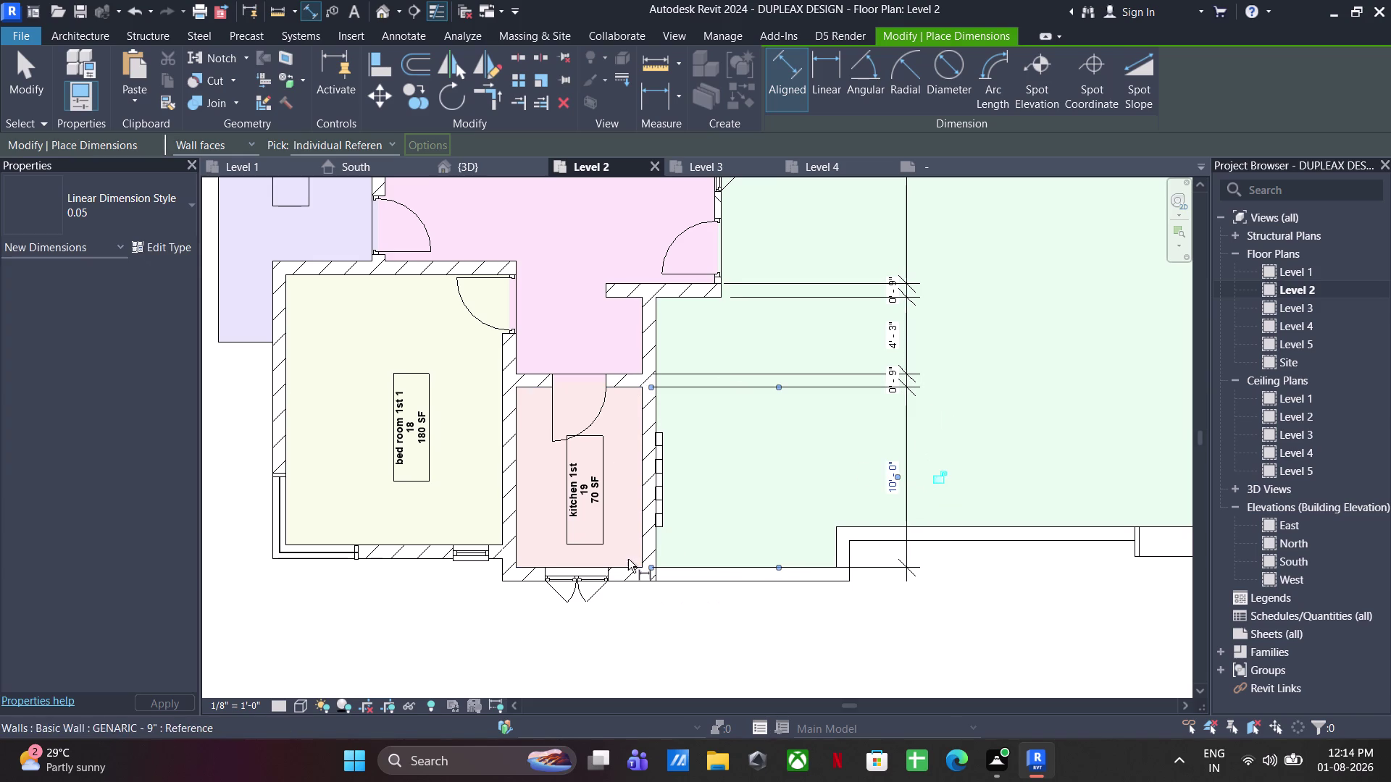
click(629, 567)
click(630, 581)
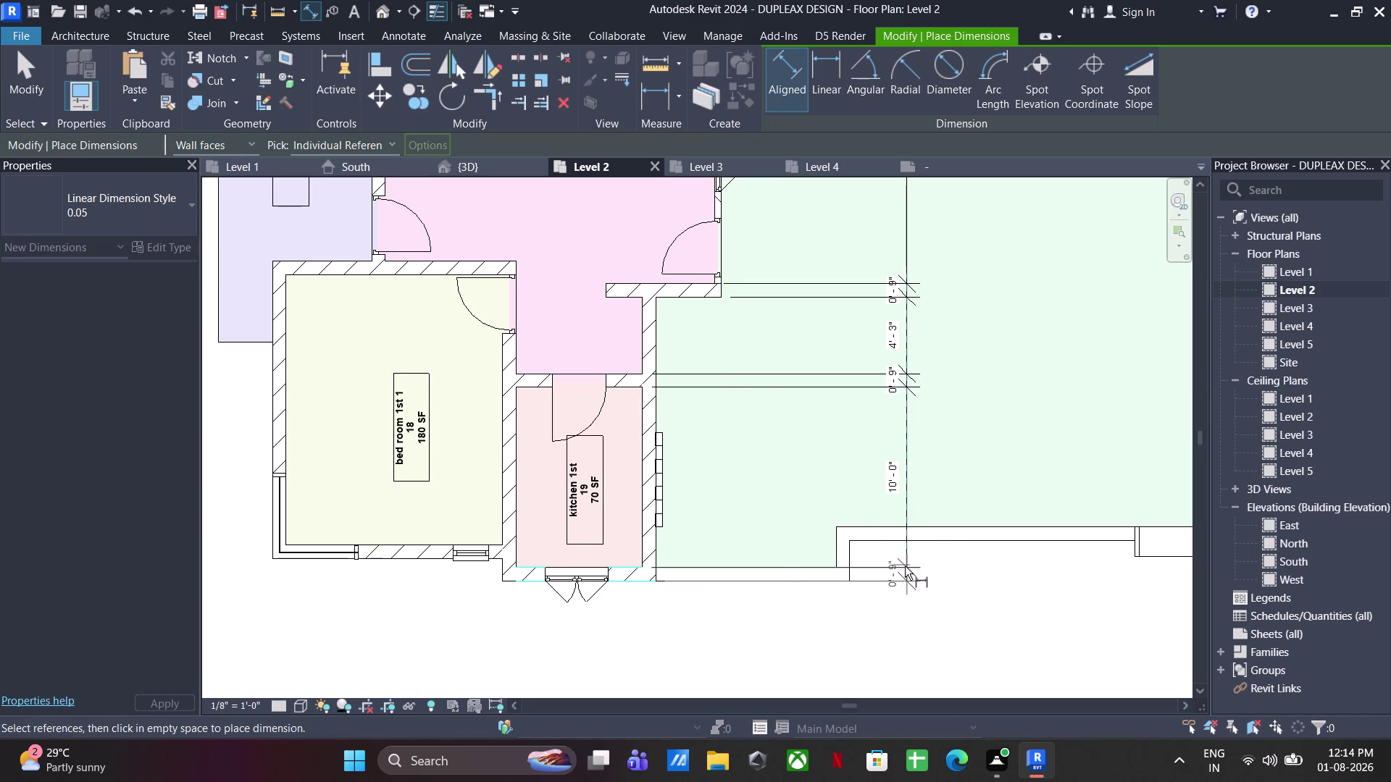
click(905, 566)
Pick the balcony wall face, then finish the right-side dimension string.
scroll(down, 3)
middle_drag(938, 565, 802, 540)
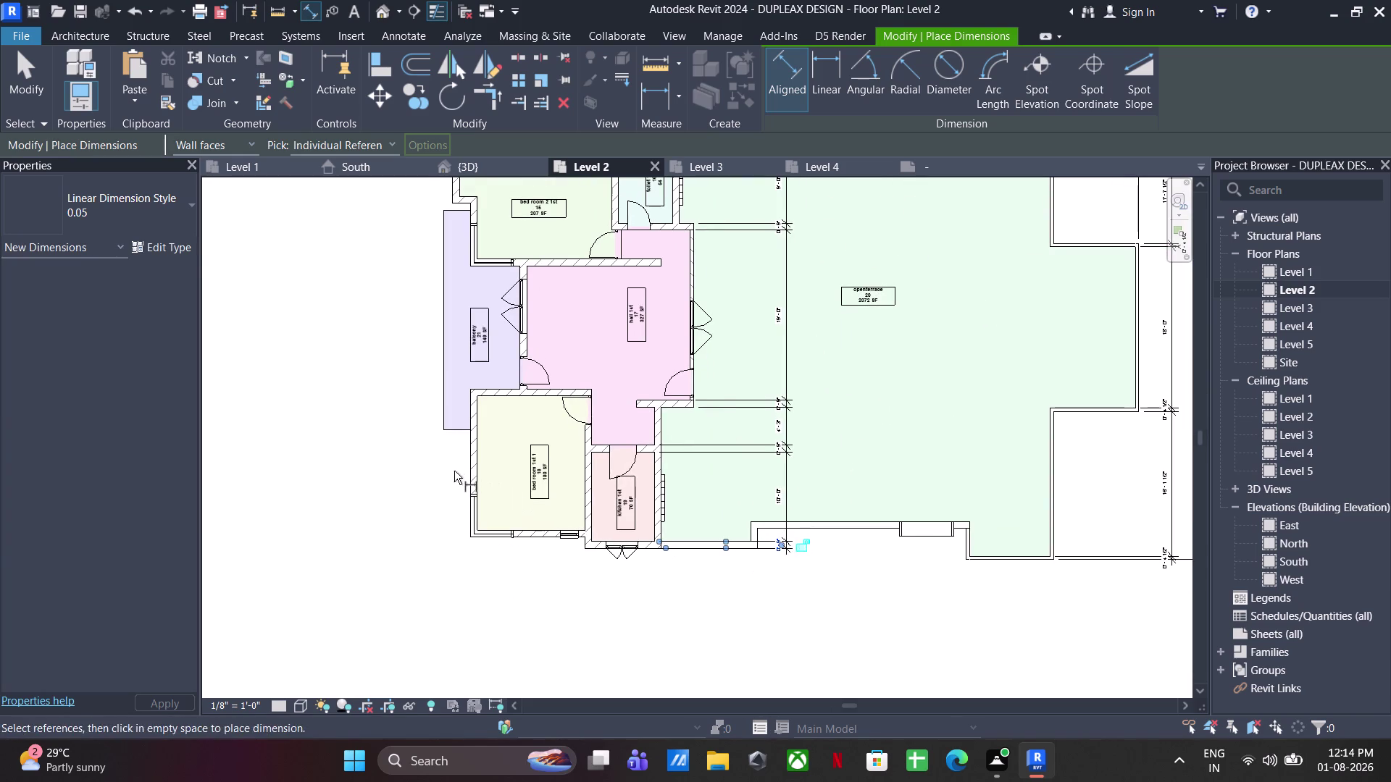
scroll(up, 3)
click(472, 462)
scroll(down, 3)
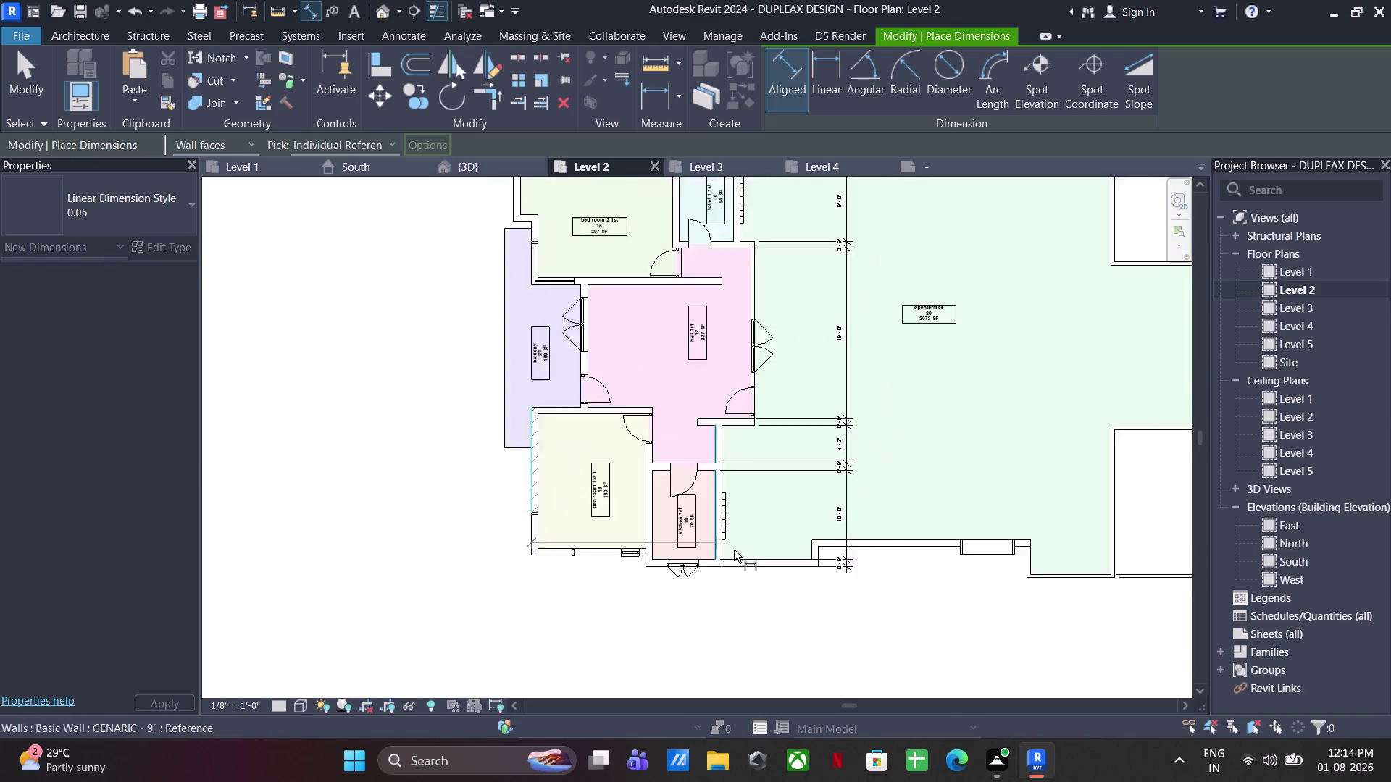
scroll(down, 3)
middle_drag(767, 566, 570, 505)
scroll(up, 3)
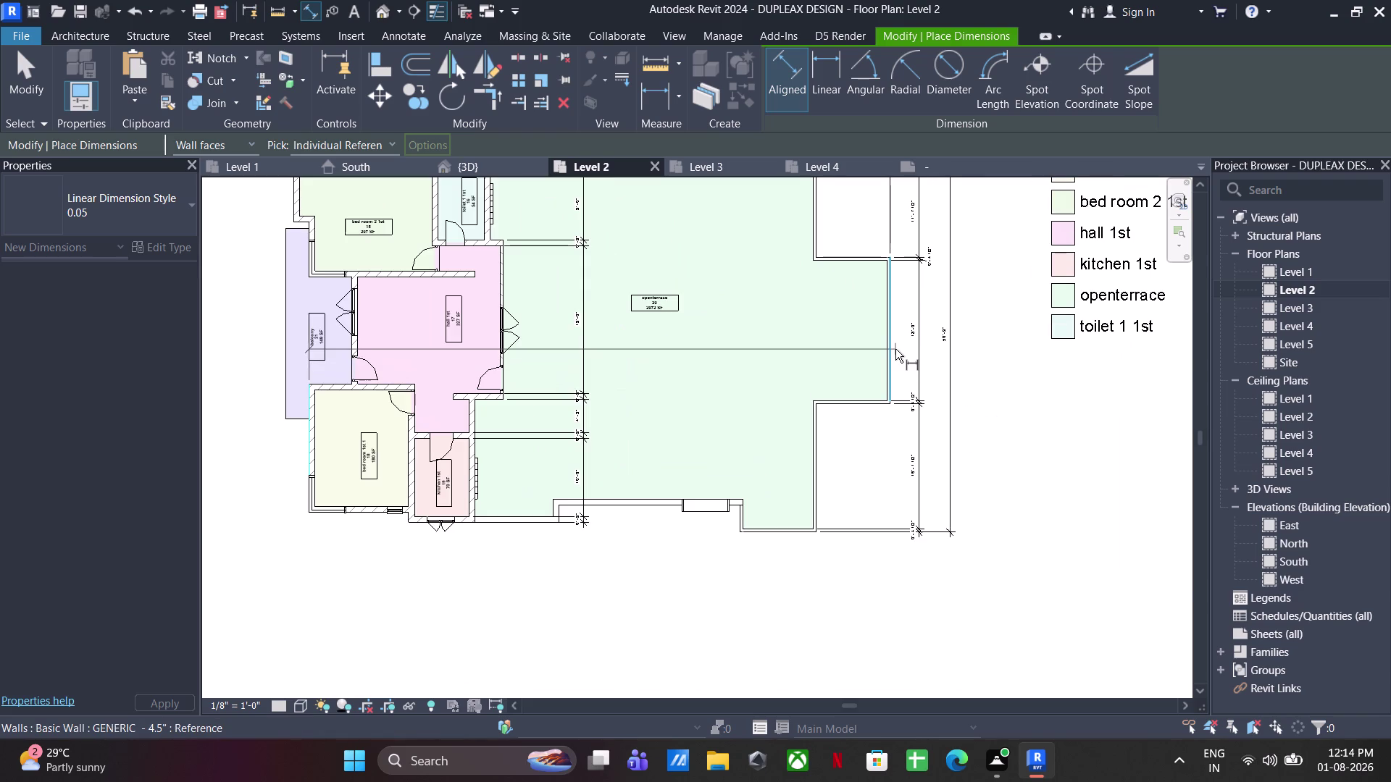
key(Escape)
Pick the outer wall at the plan's end to begin the overall bottom dimension.
scroll(down, 3)
middle_drag(535, 432, 532, 694)
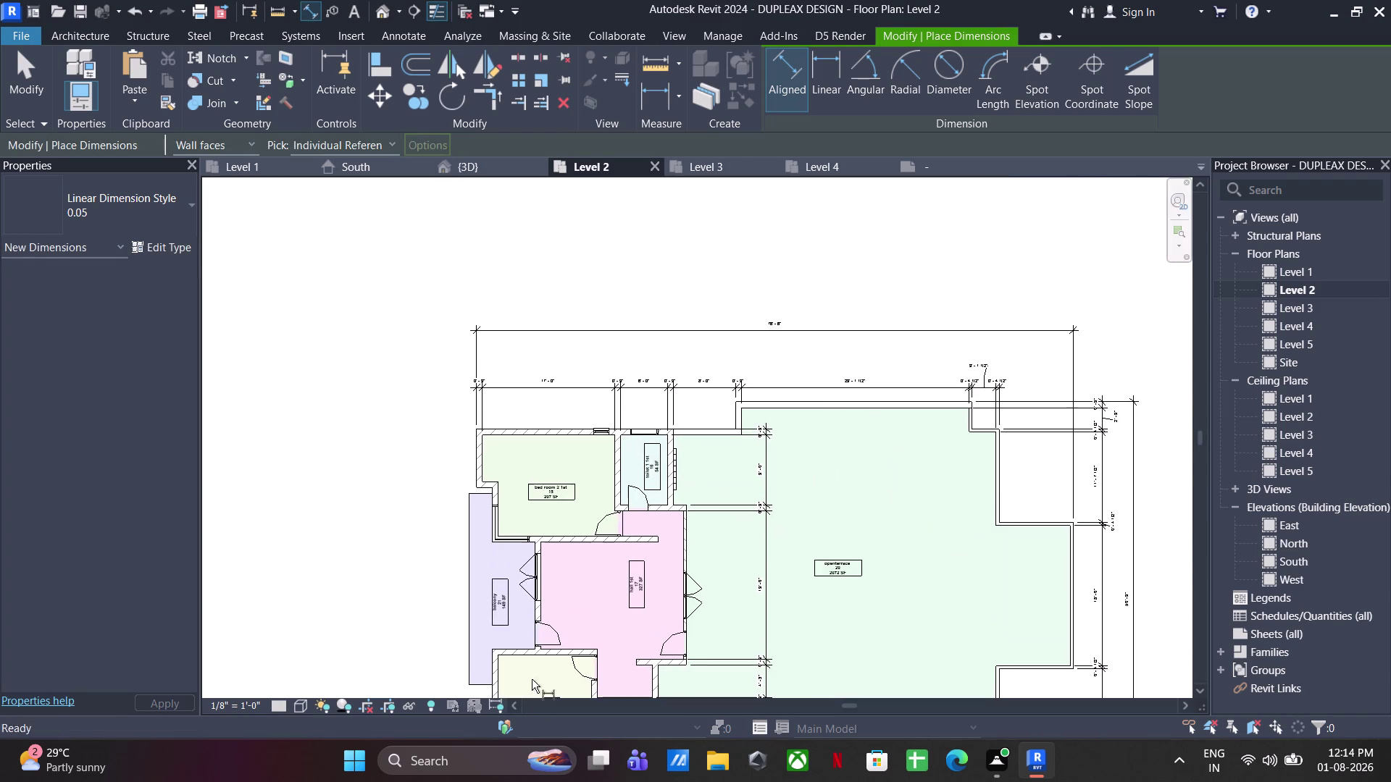
middle_drag(510, 508, 509, 304)
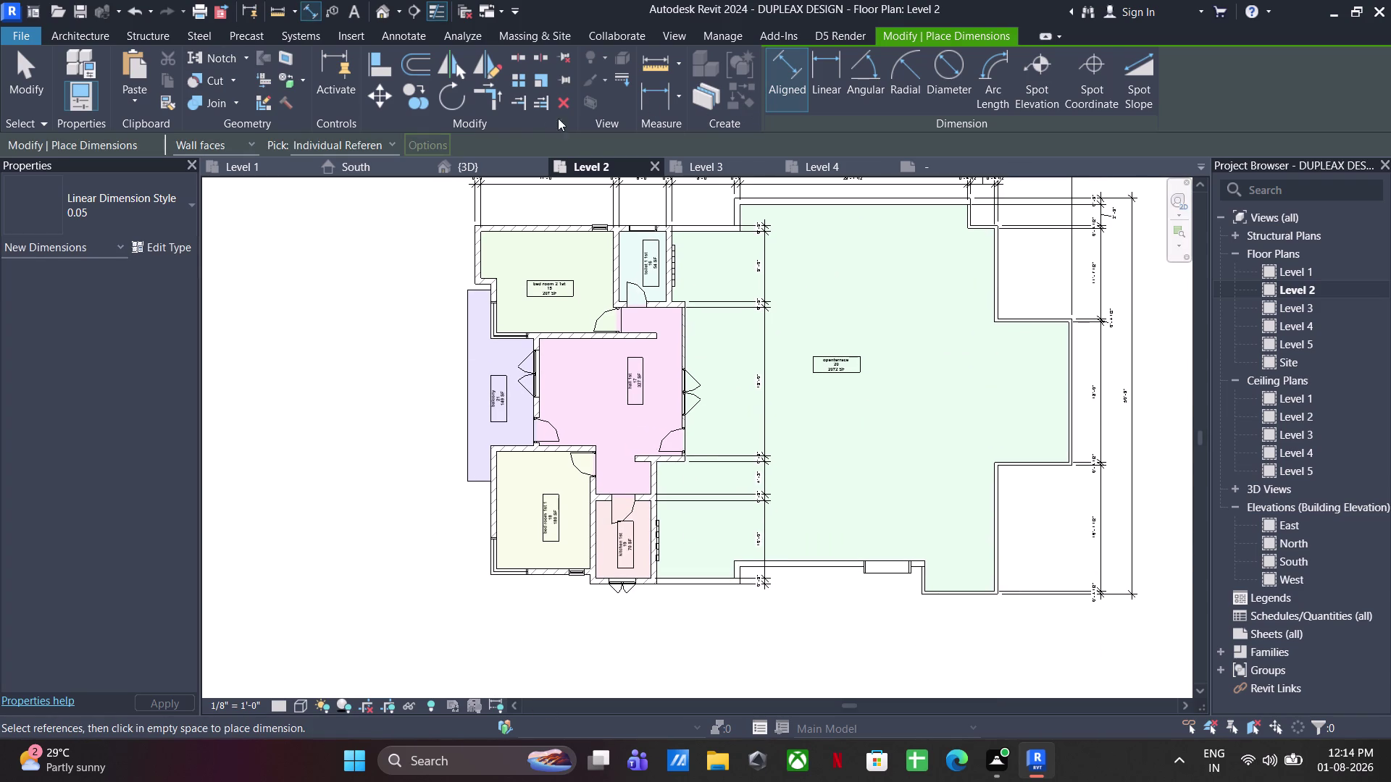
click(488, 509)
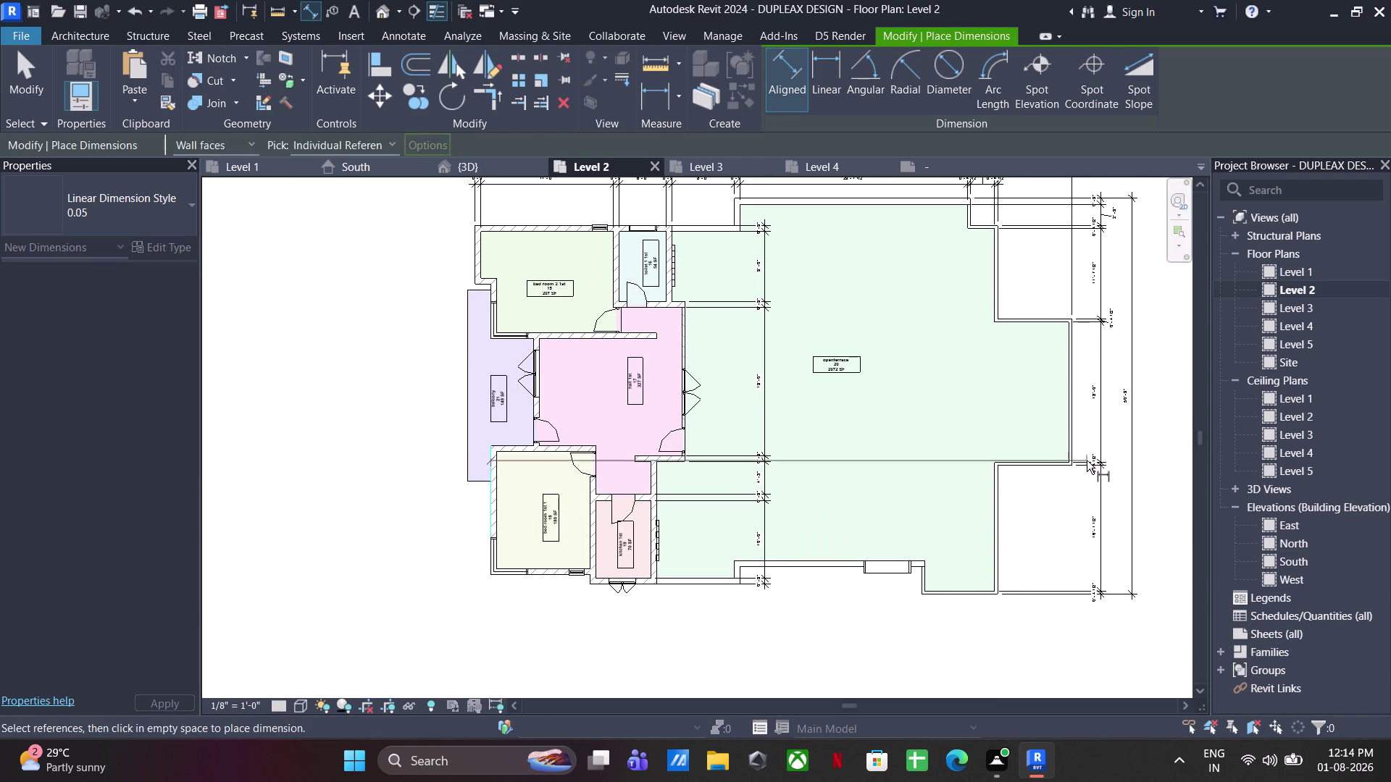
click(1076, 447)
middle_drag(1062, 597, 1080, 477)
Place the overall dimension, then dimension the bedroom's wall thicknesses and width below the plan.
click(1061, 544)
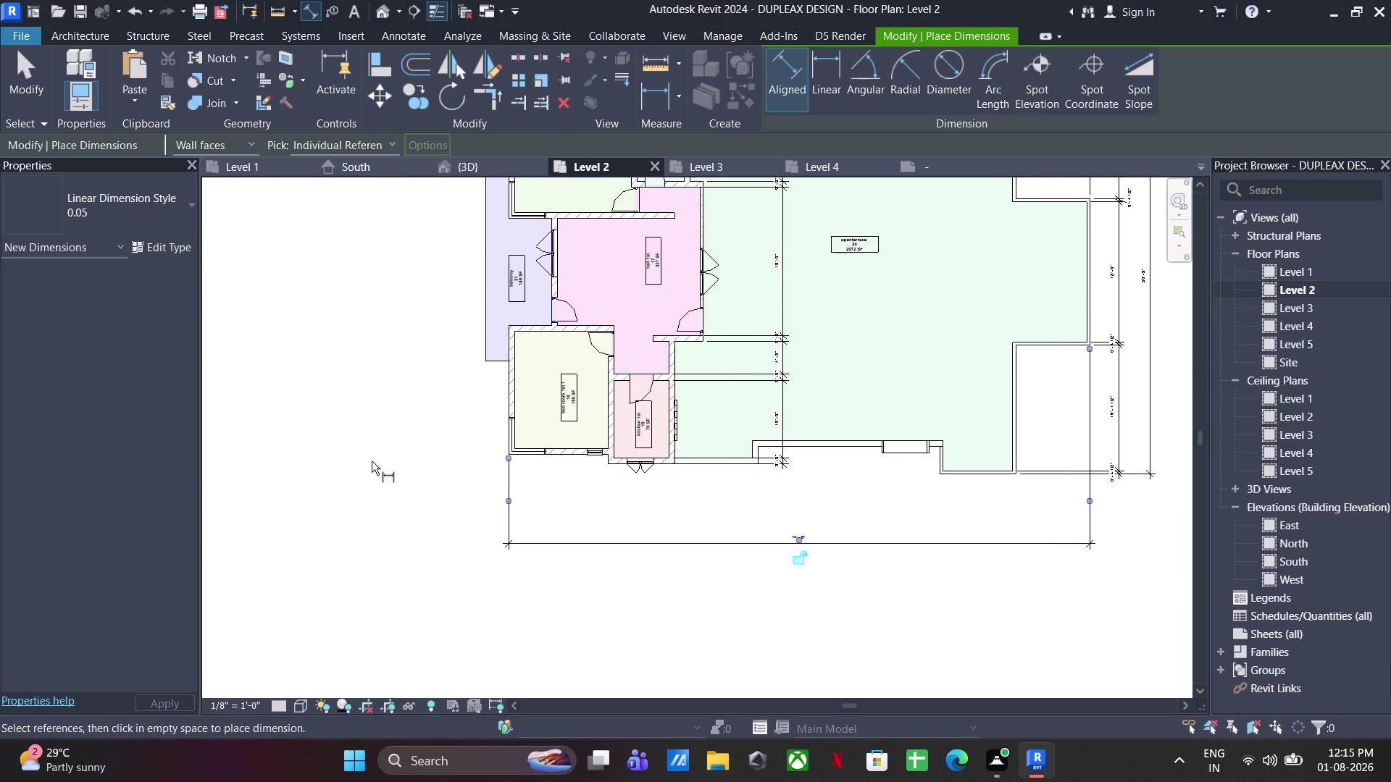
scroll(up, 3)
click(578, 380)
click(596, 380)
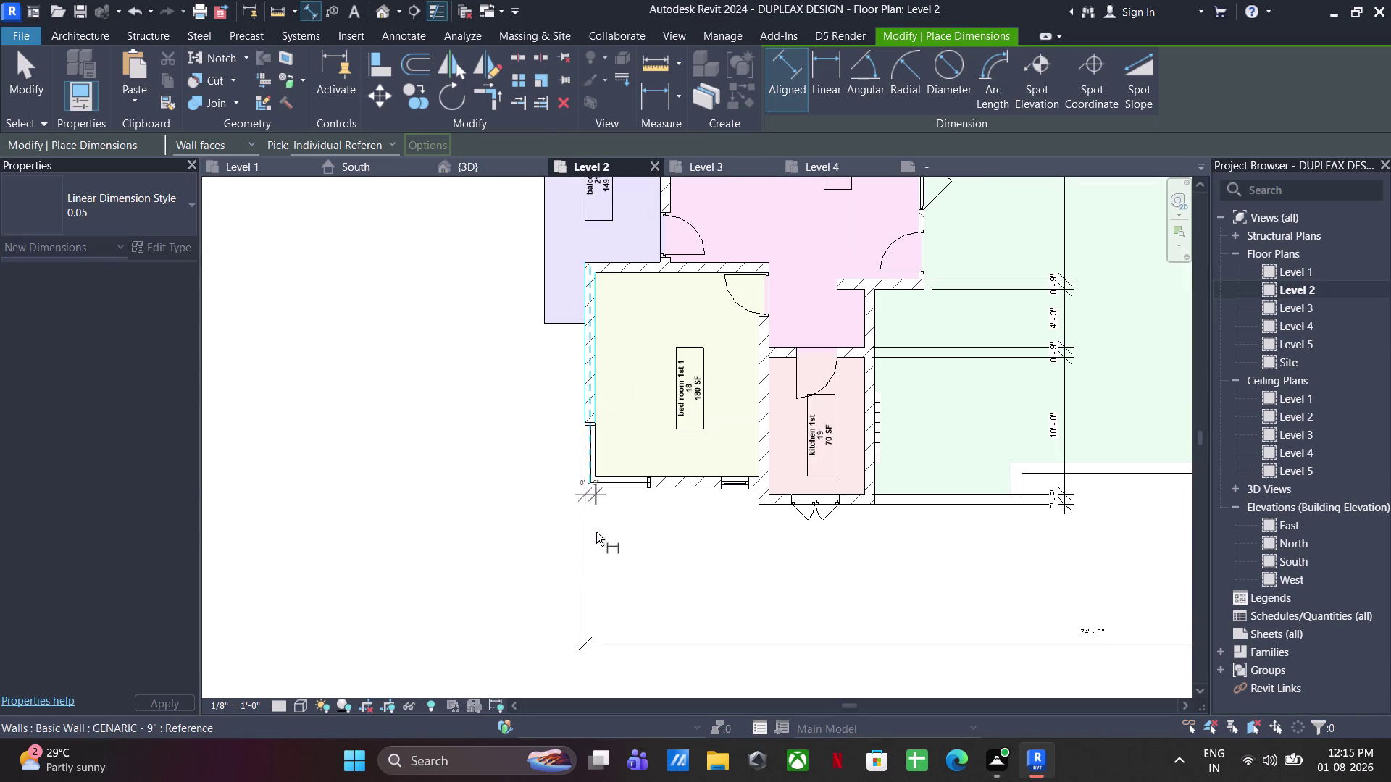
click(599, 553)
click(600, 396)
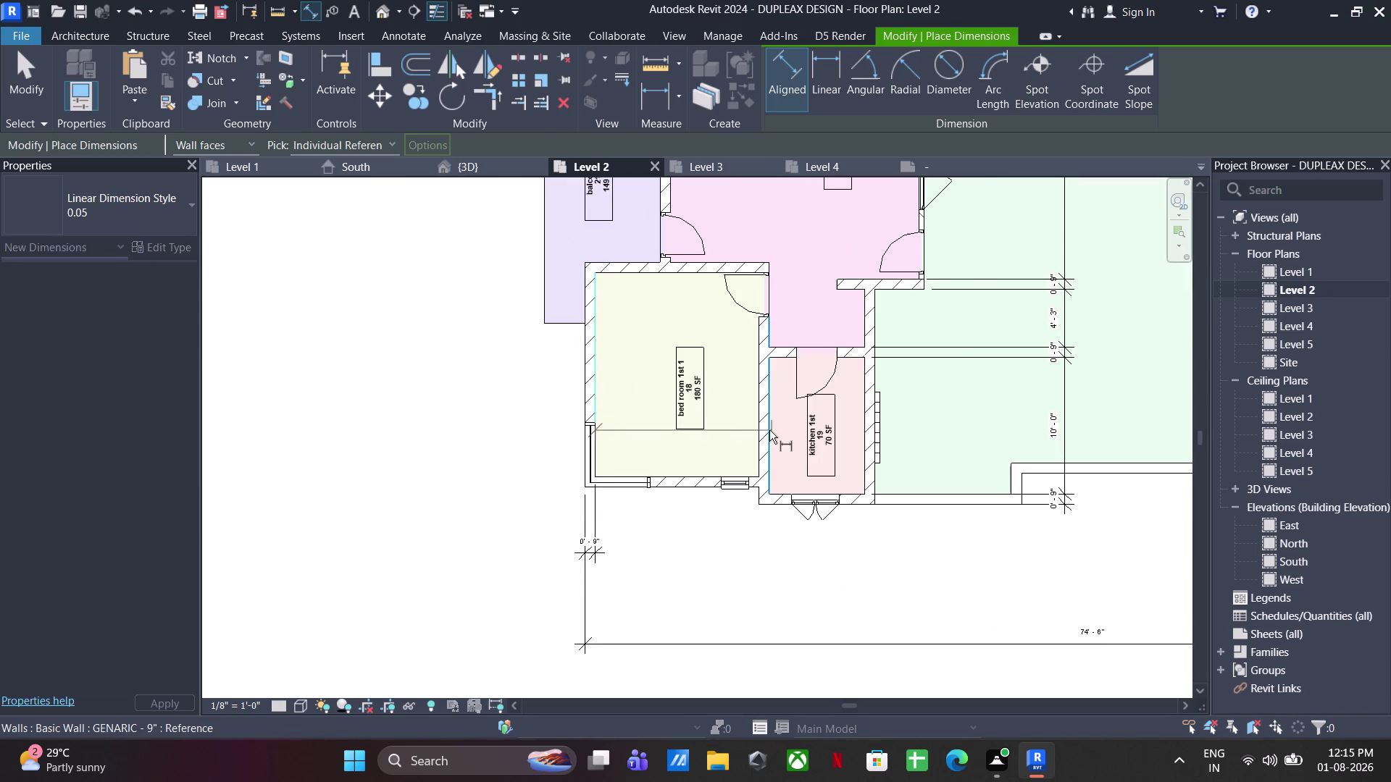
click(759, 427)
click(602, 557)
Dimension the kitchen's left wall thickness and the kitchen width.
scroll(up, 3)
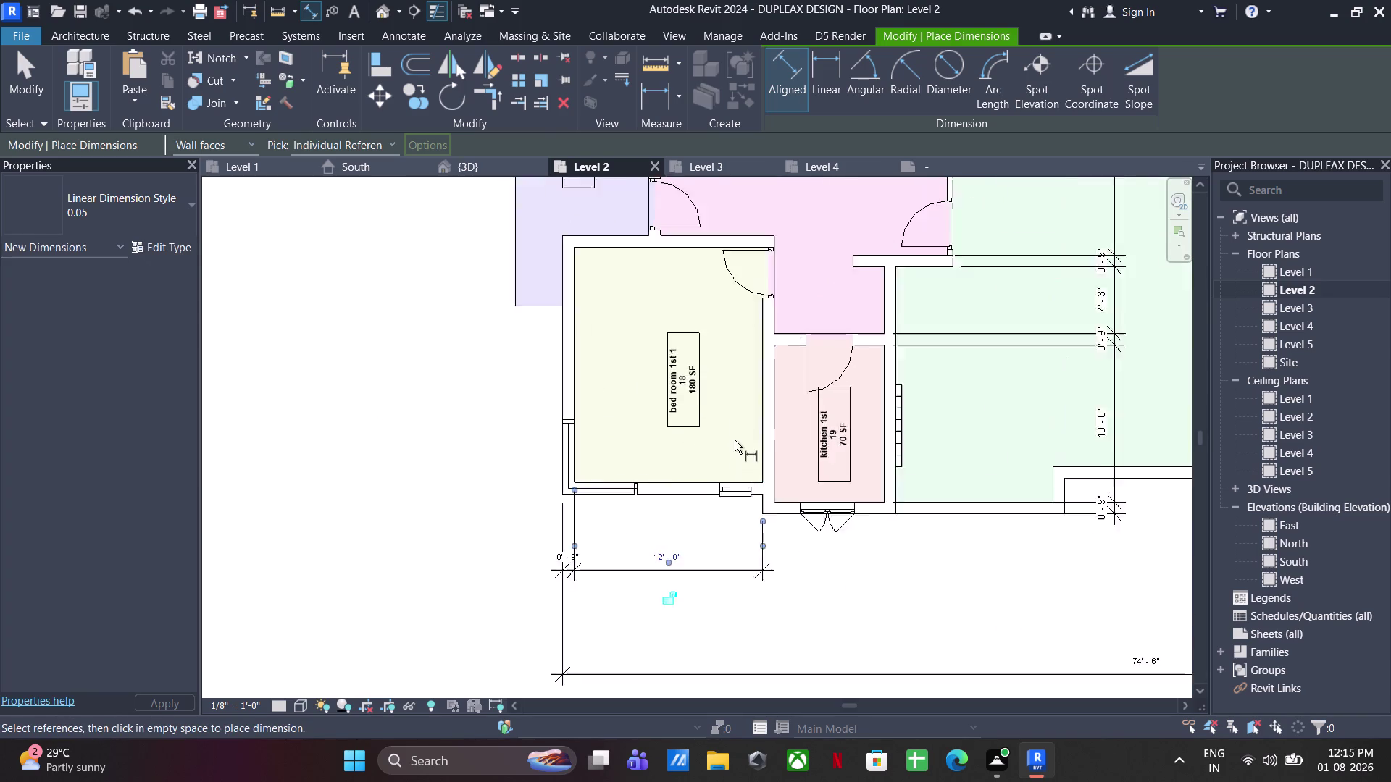
scroll(up, 3)
click(762, 449)
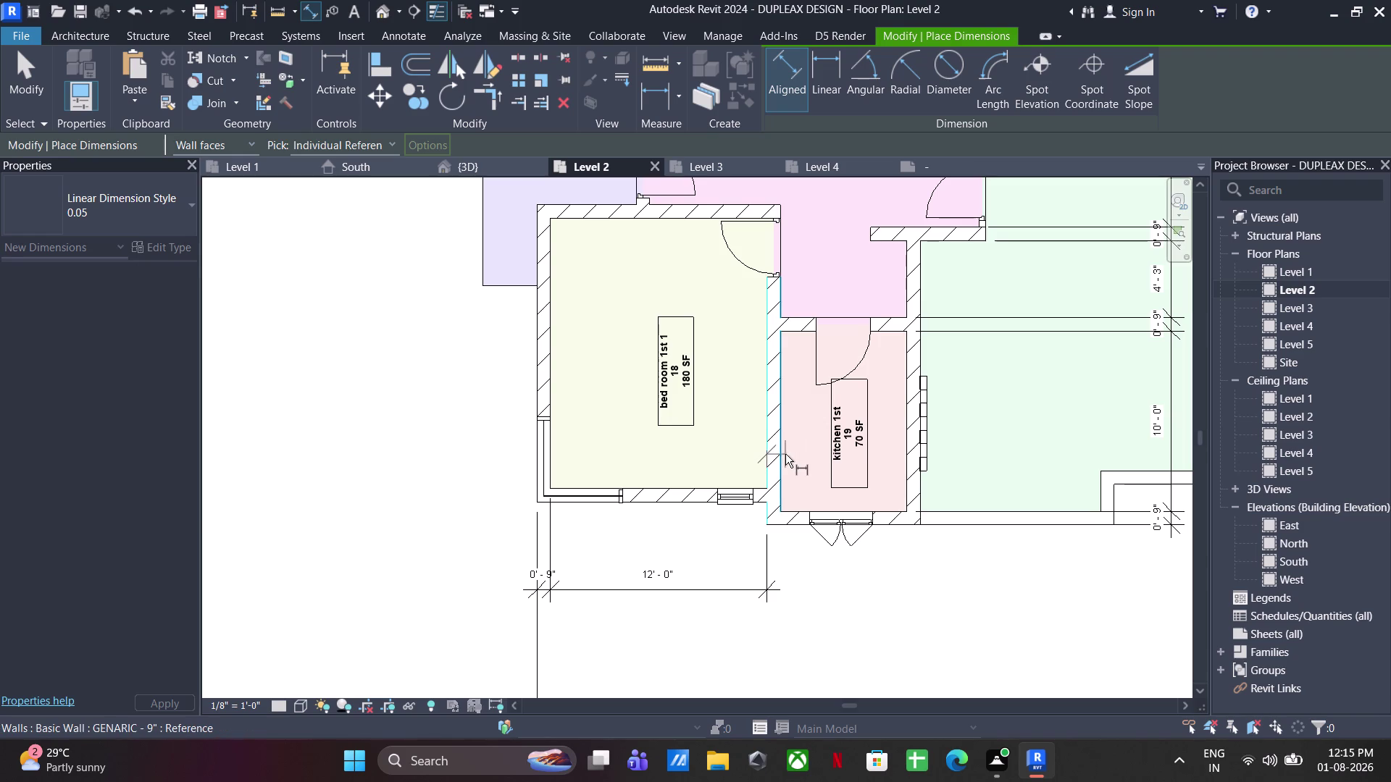
click(785, 455)
click(781, 591)
click(782, 484)
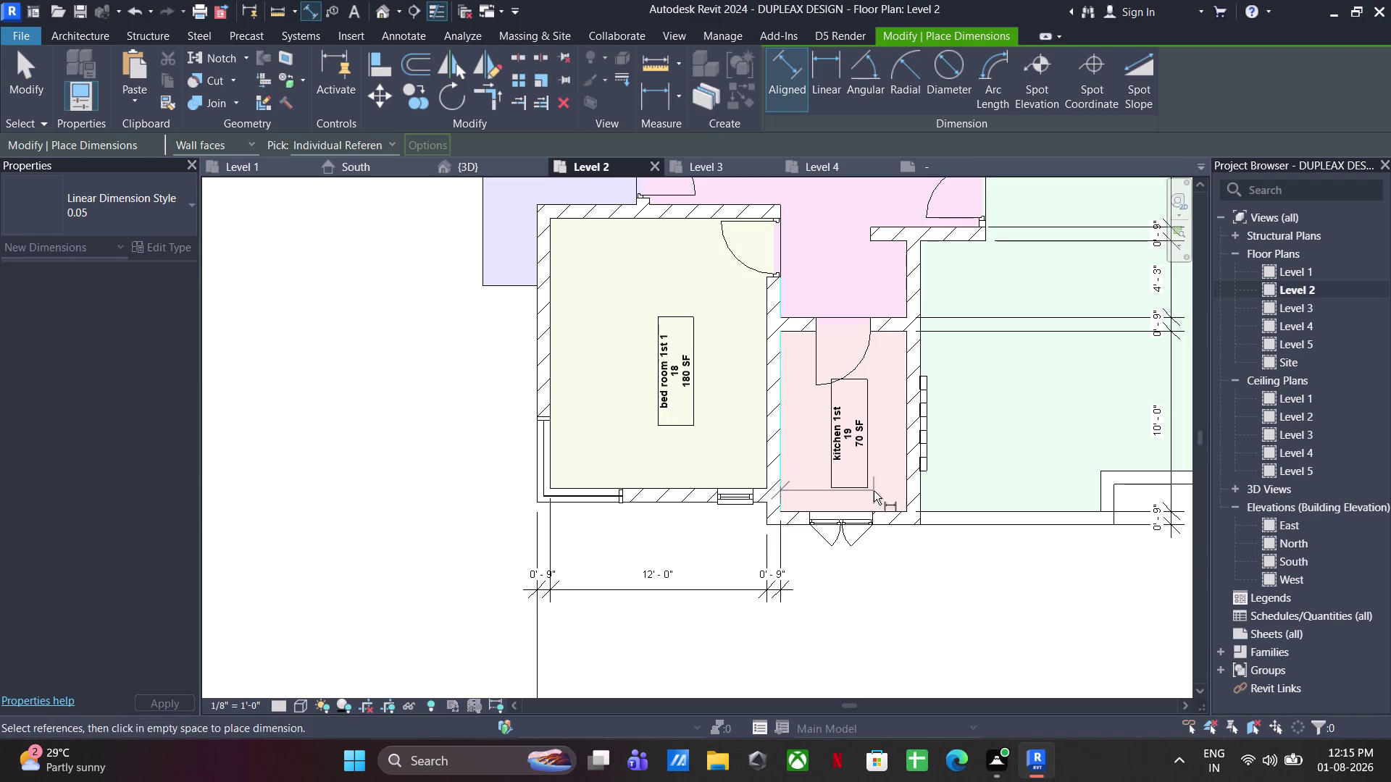
click(910, 489)
click(787, 595)
Dimension the kitchen's right wall thickness.
middle_drag(841, 577, 573, 545)
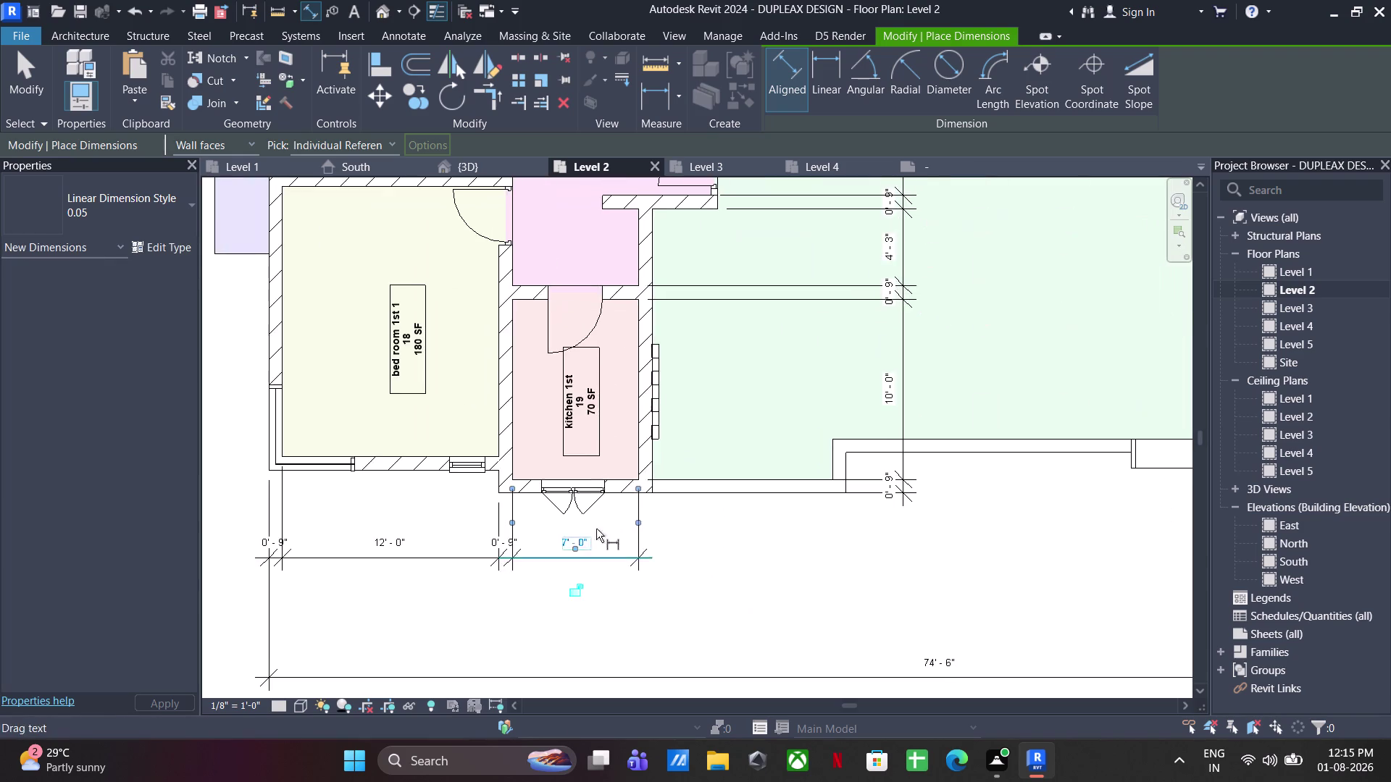
scroll(up, 3)
click(642, 450)
click(658, 458)
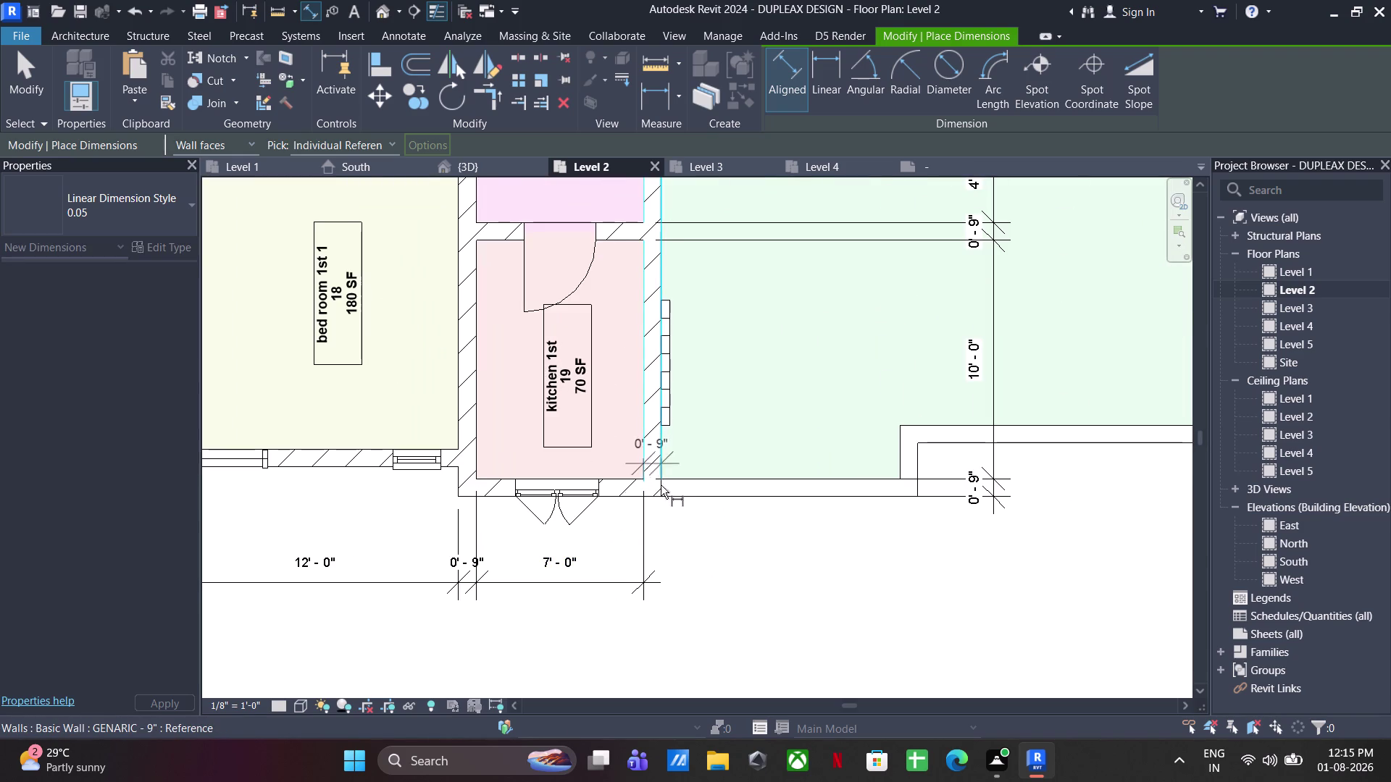
click(661, 581)
middle_drag(717, 582, 291, 562)
middle_drag(361, 453, 493, 460)
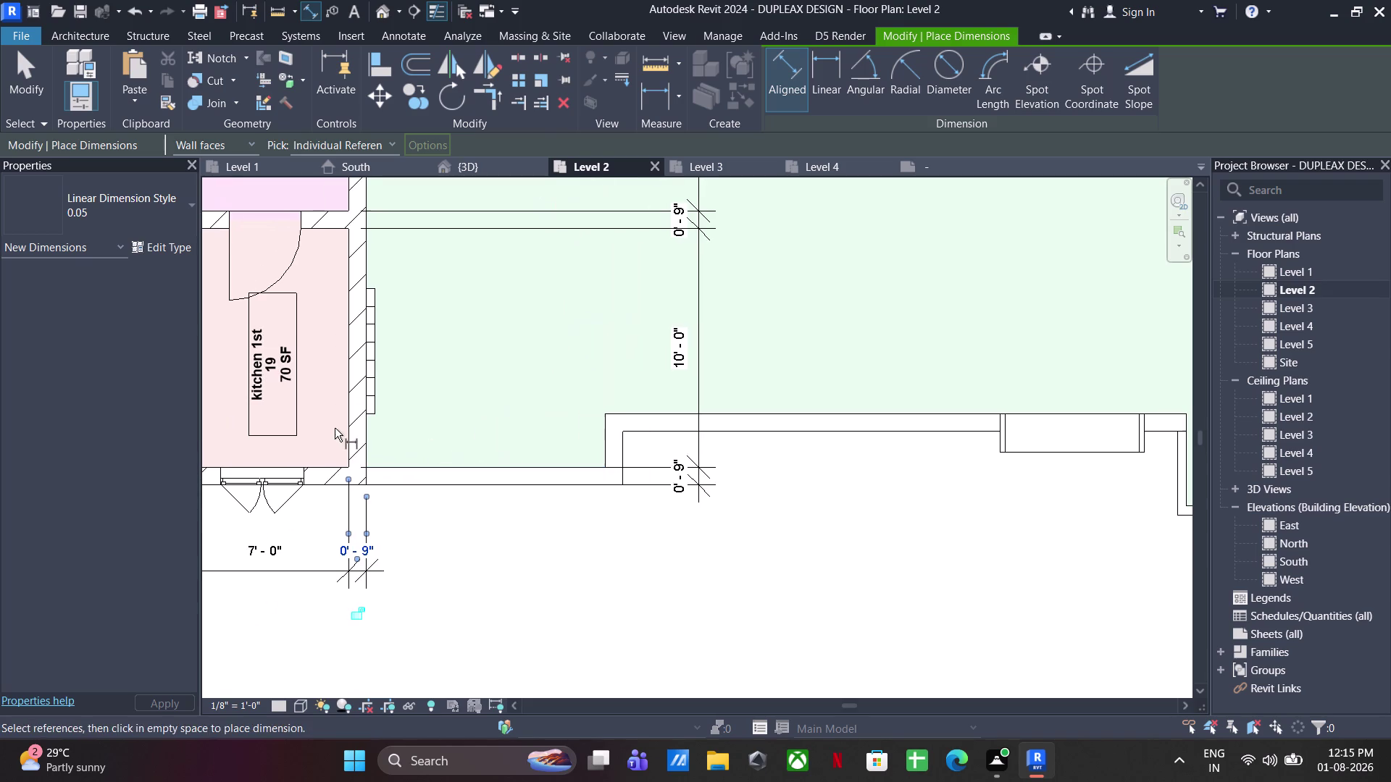
Add the 10'-0 terrace width and the stepped wall thickness dimensions.
click(365, 447)
click(605, 447)
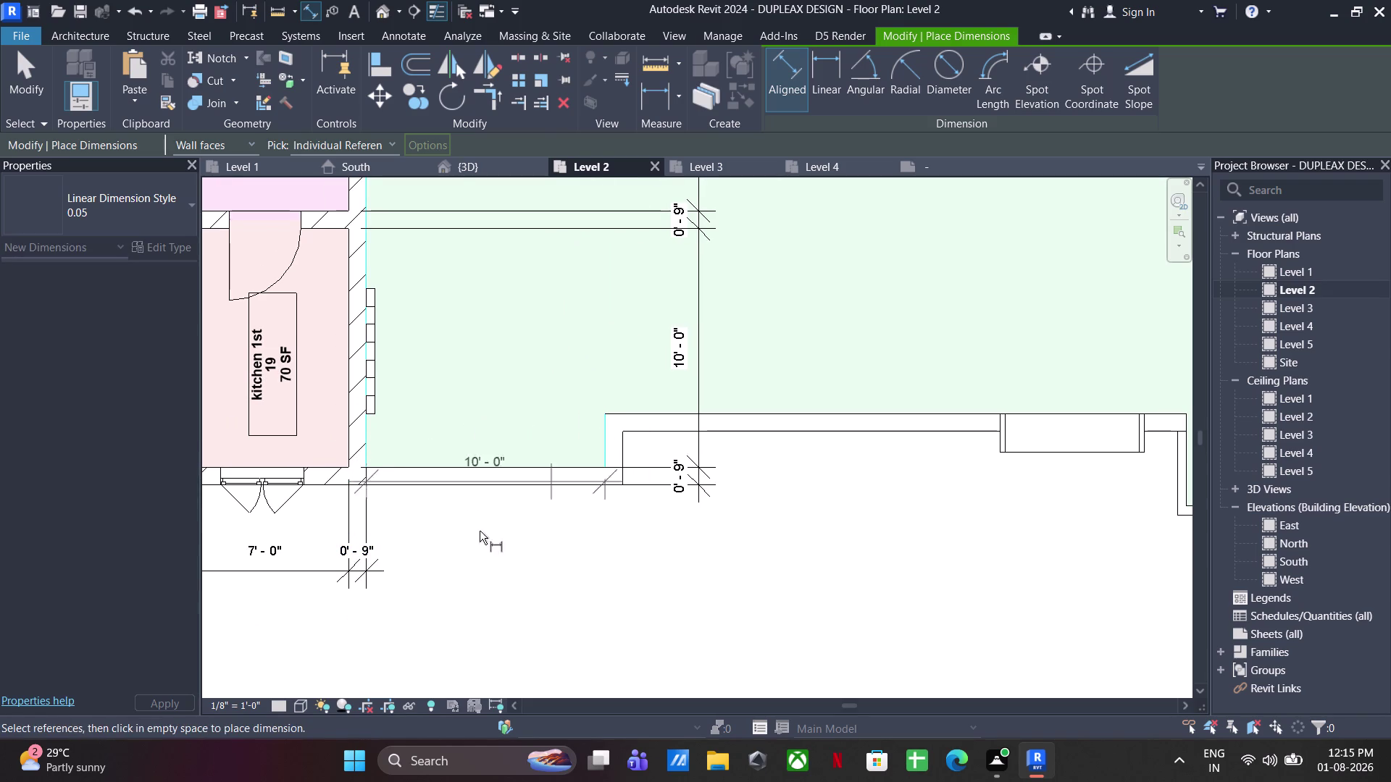
click(386, 568)
click(598, 452)
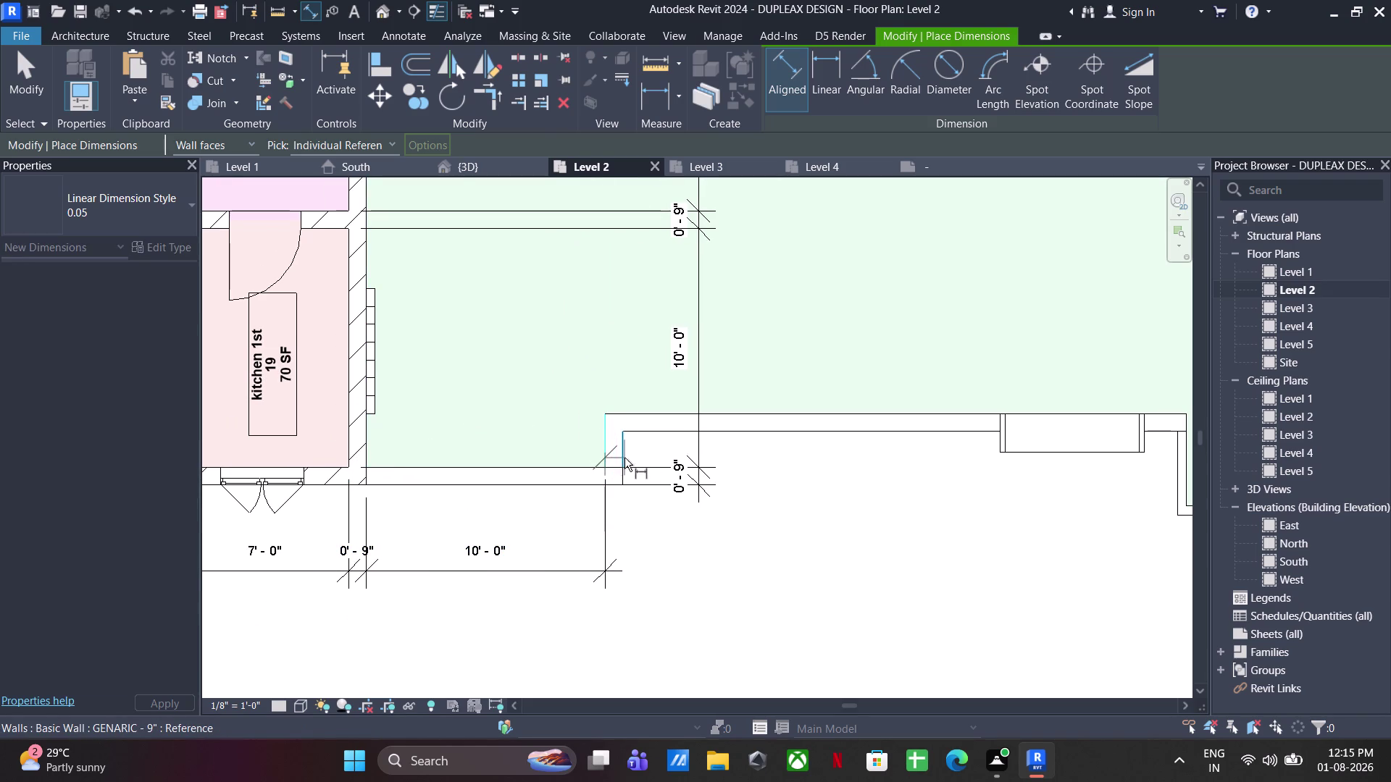
click(624, 458)
click(602, 572)
click(625, 455)
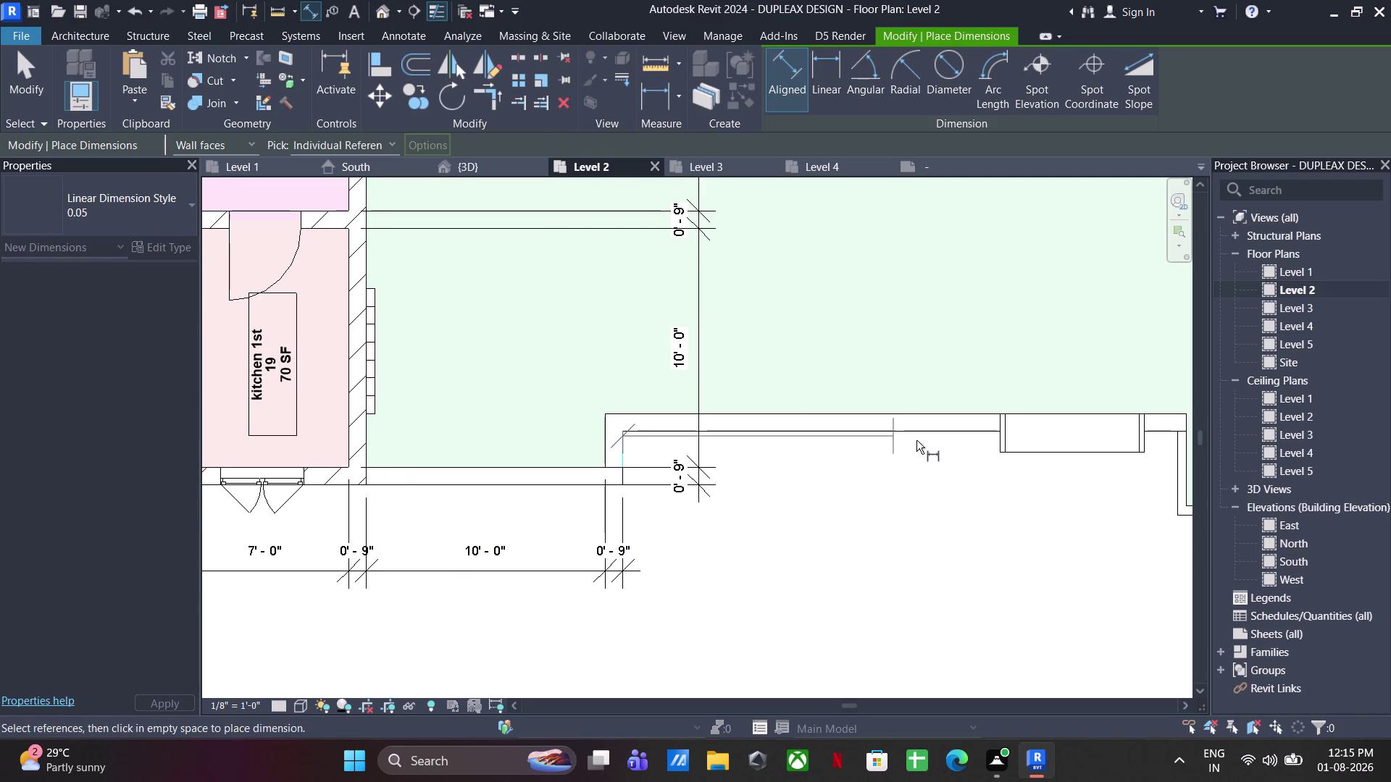
Dimension the long stretch to the recess and the thin wall thickness.
middle_drag(986, 437, 813, 438)
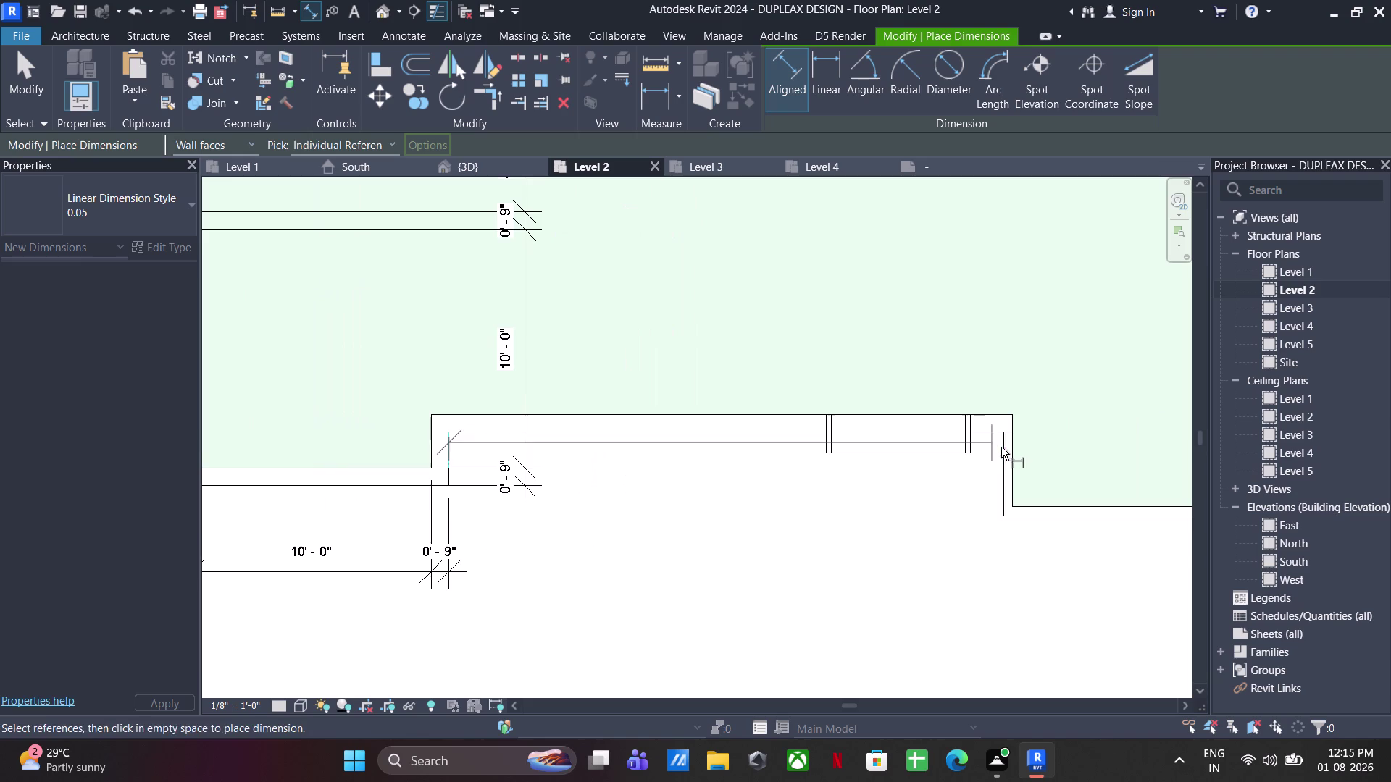
click(1003, 448)
click(469, 571)
middle_drag(740, 547, 350, 540)
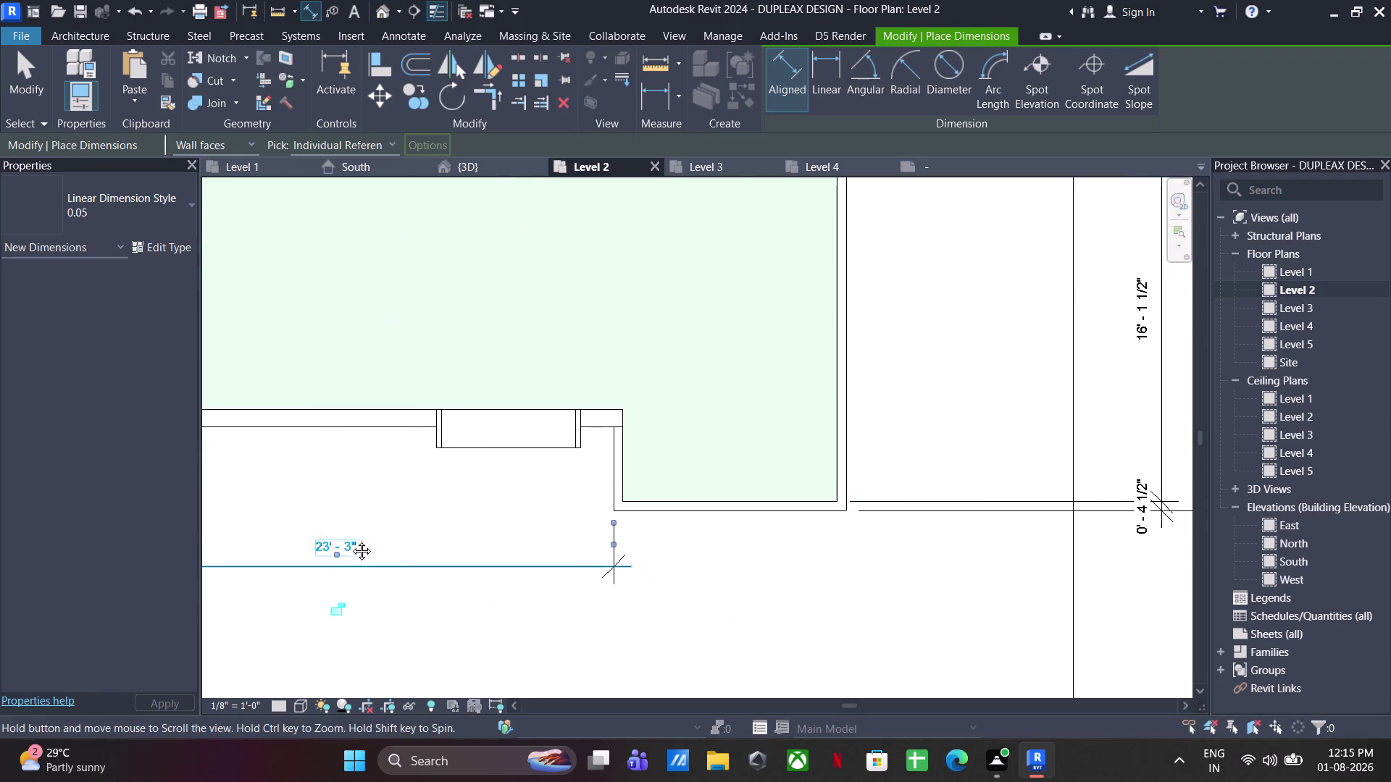
middle_drag(350, 541, 350, 539)
click(610, 470)
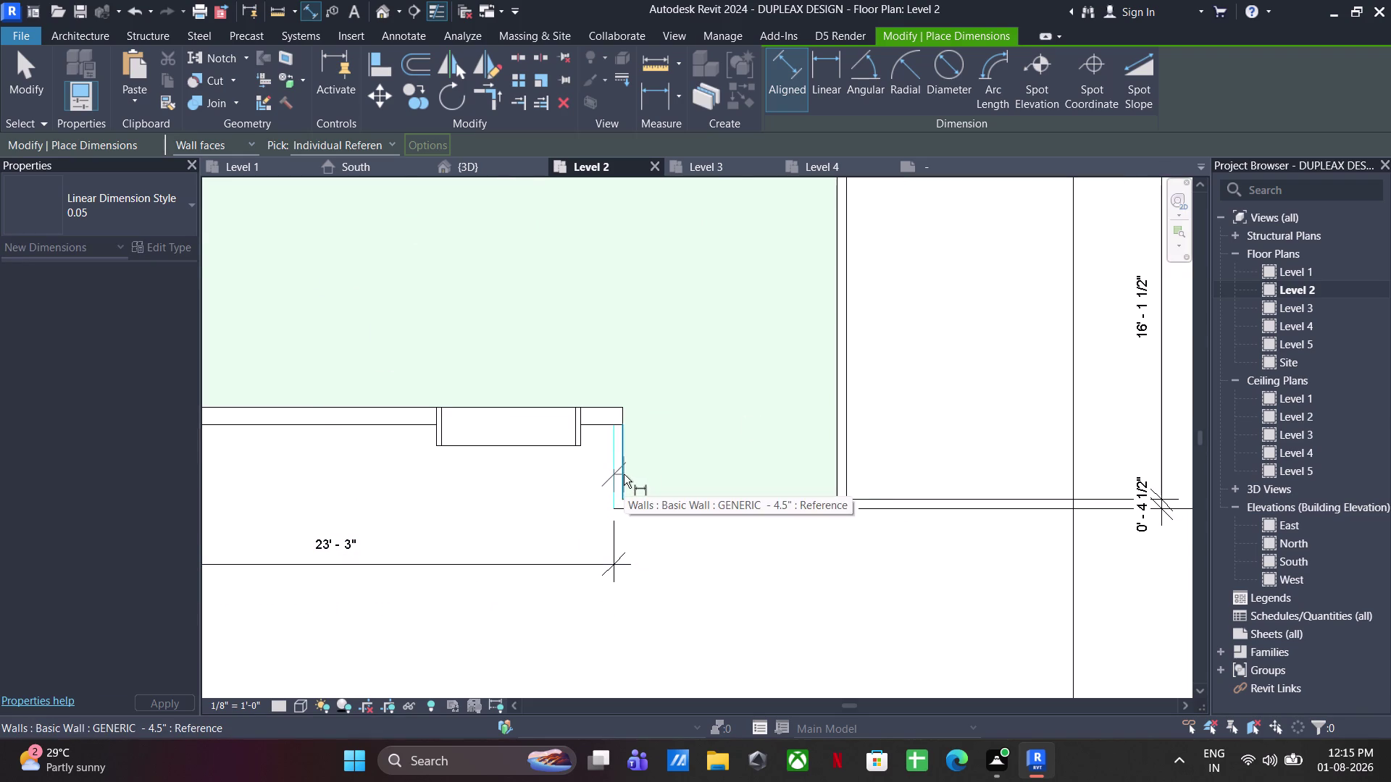
click(624, 474)
click(618, 559)
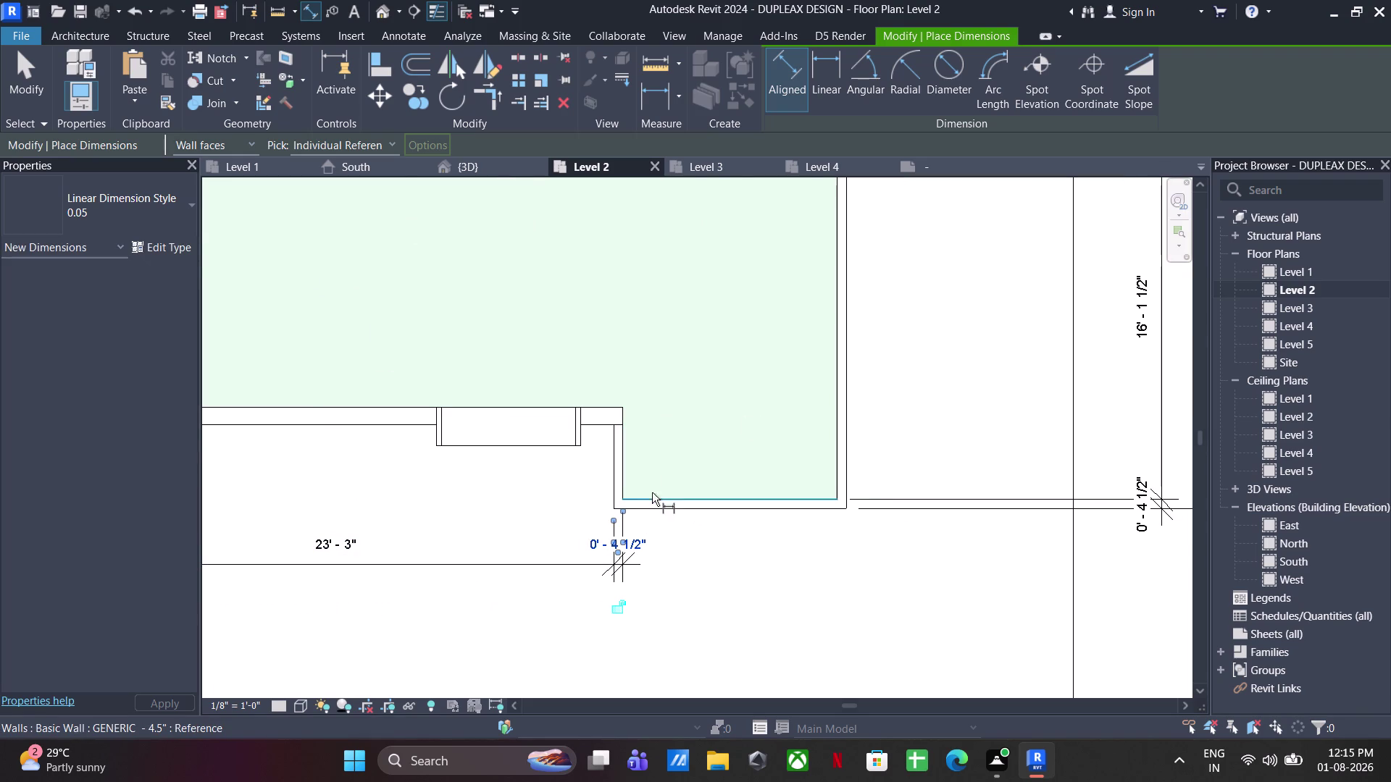
Add the 9'-0 recess width and the recess's right wall thickness dimensions.
click(625, 489)
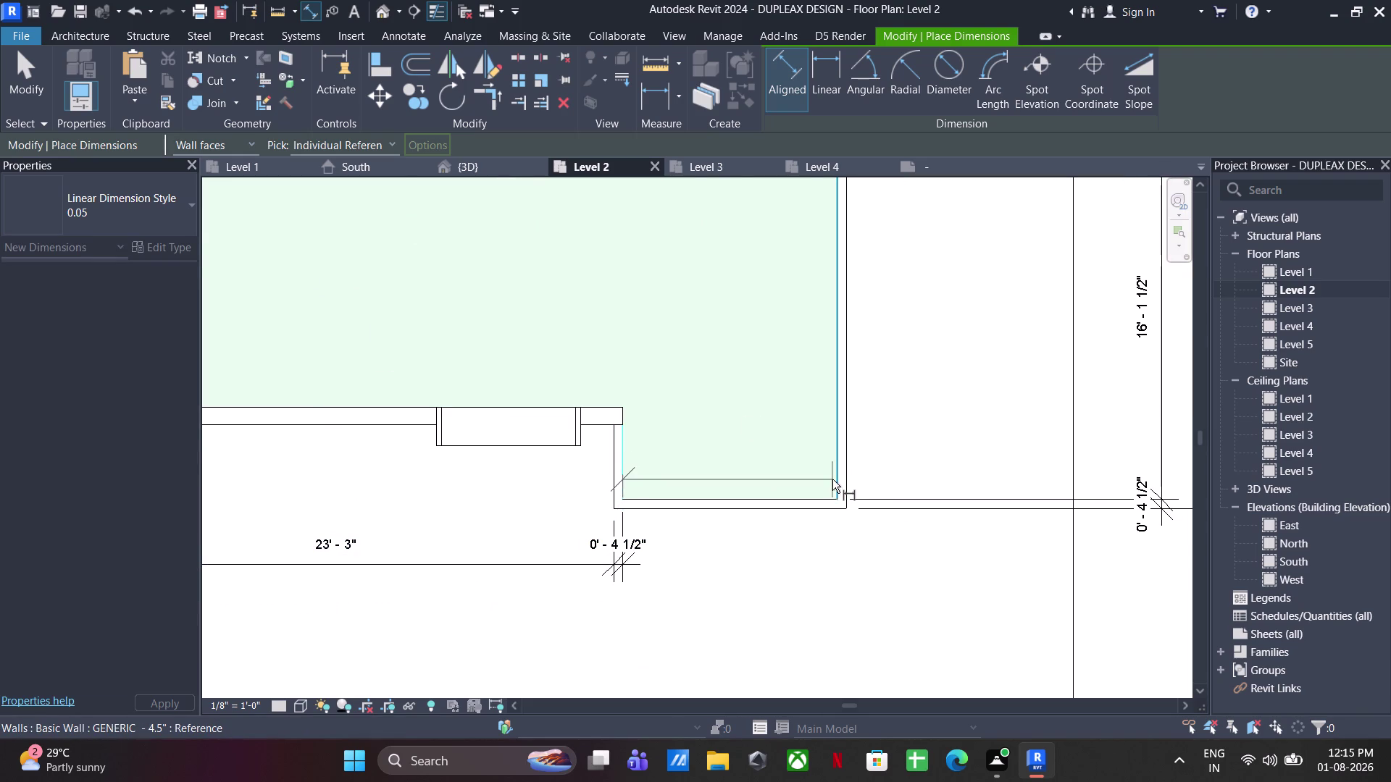
click(836, 478)
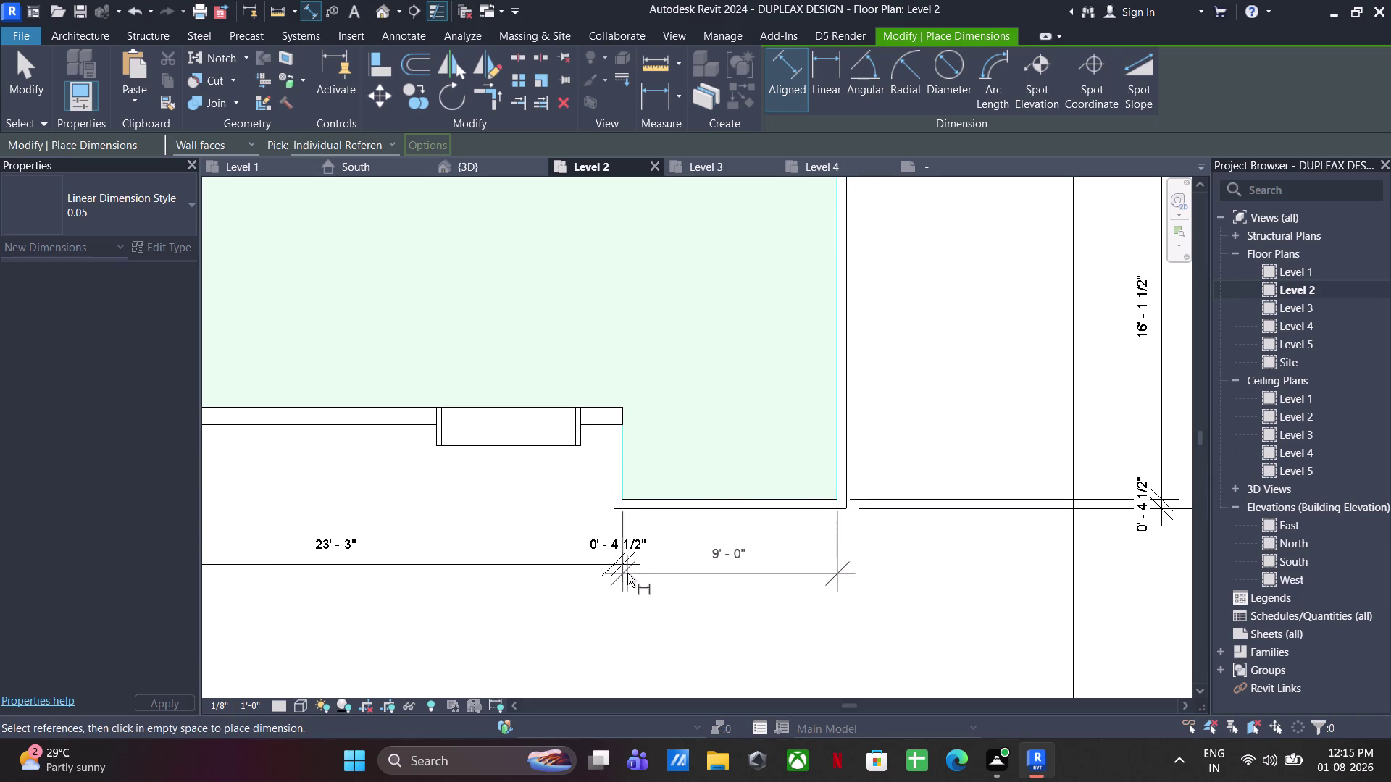
click(637, 568)
click(833, 455)
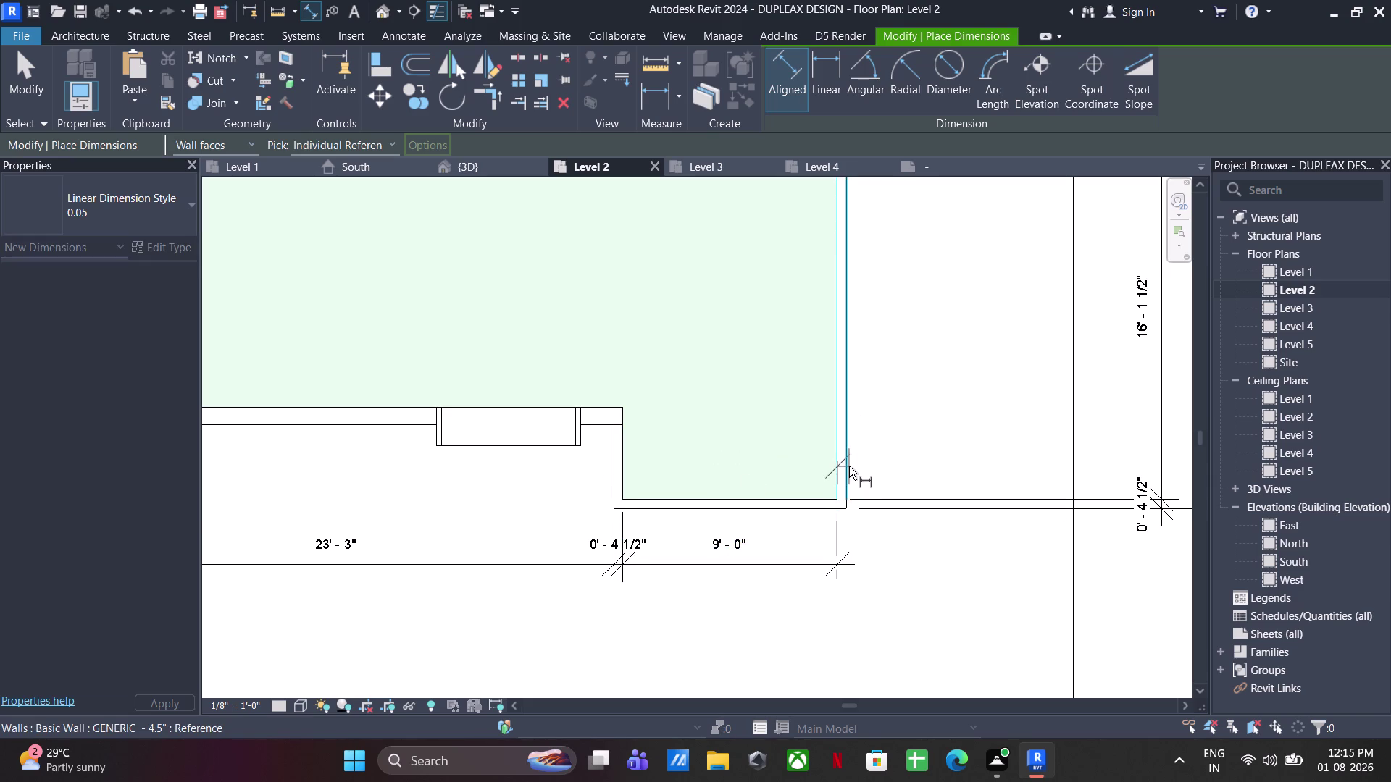
click(849, 467)
click(841, 566)
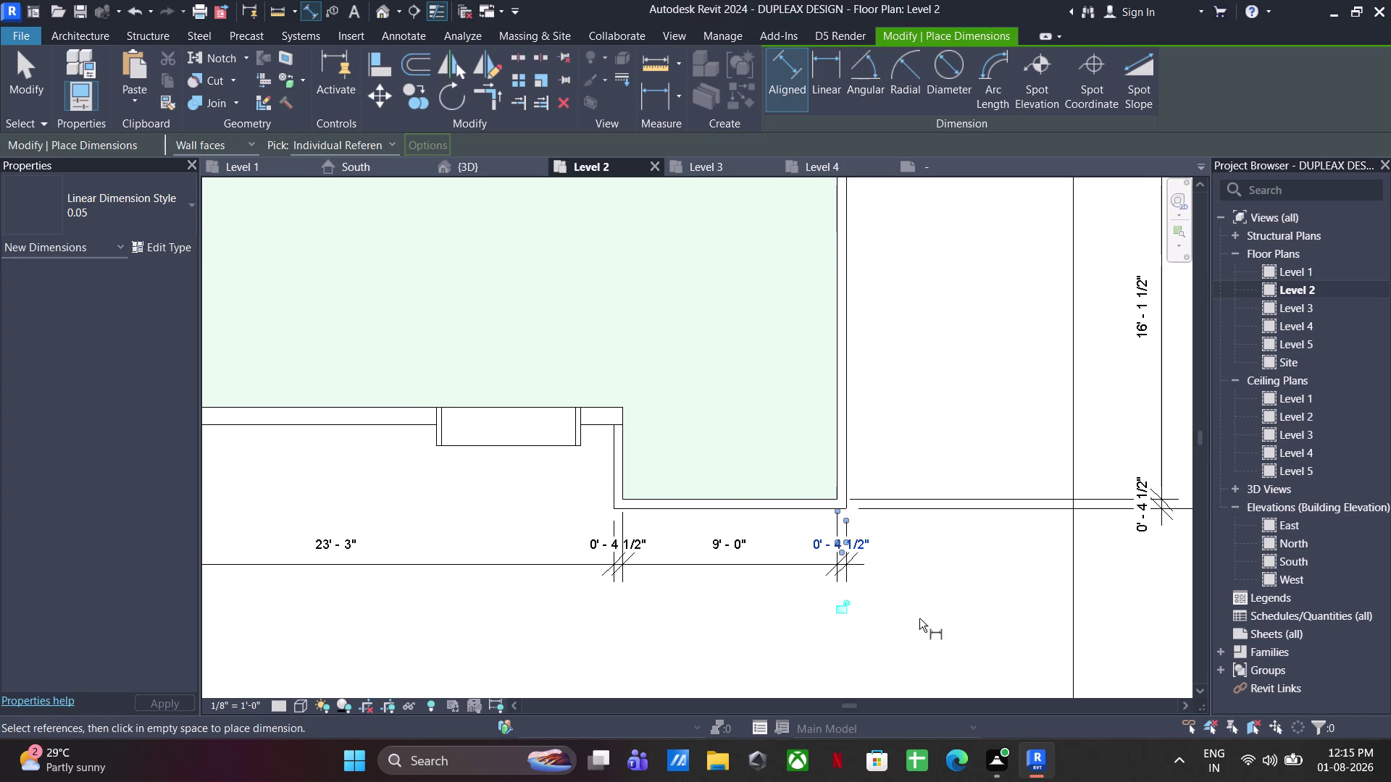
scroll(down, 3)
middle_drag(772, 568, 1075, 540)
middle_drag(783, 531, 806, 609)
scroll(up, 3)
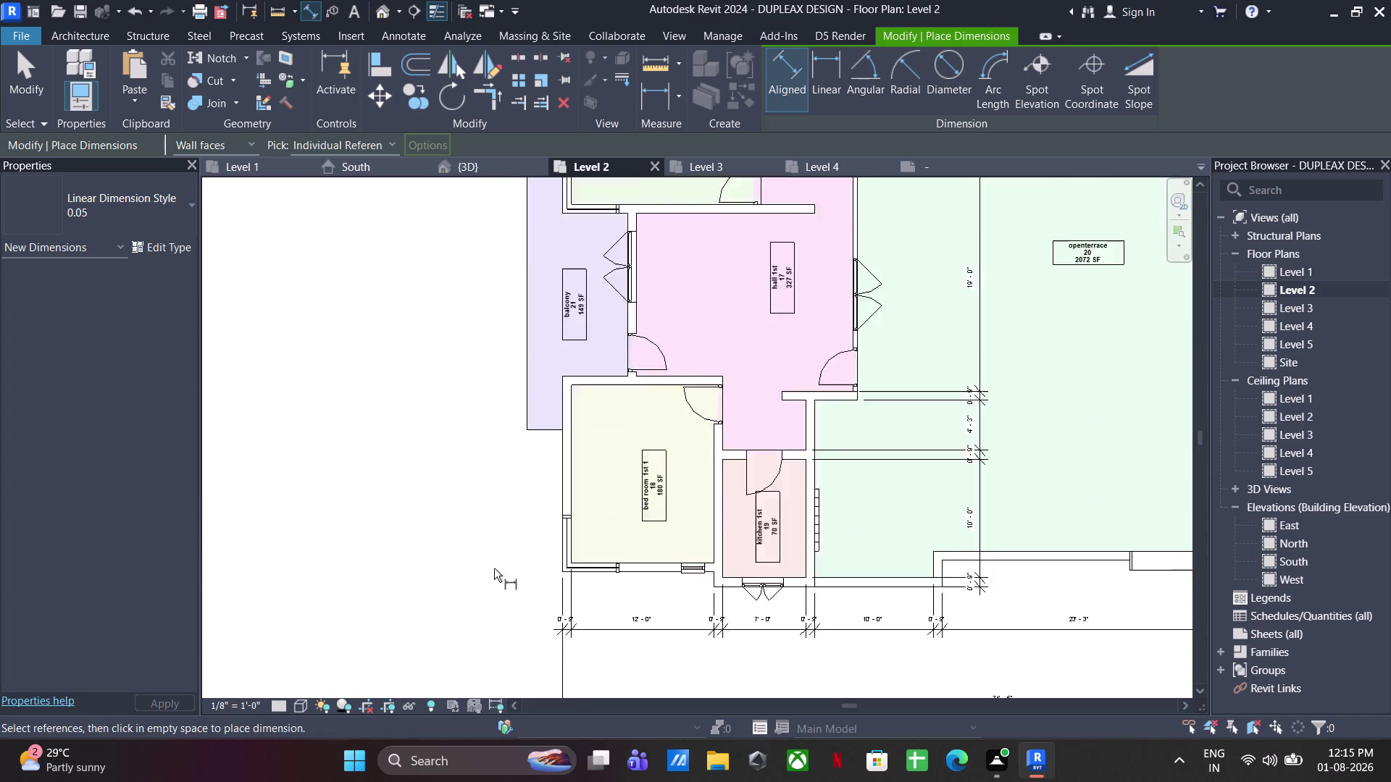
Pick the upper west wall faces and place the 2'-9" dimension string.
scroll(up, 3)
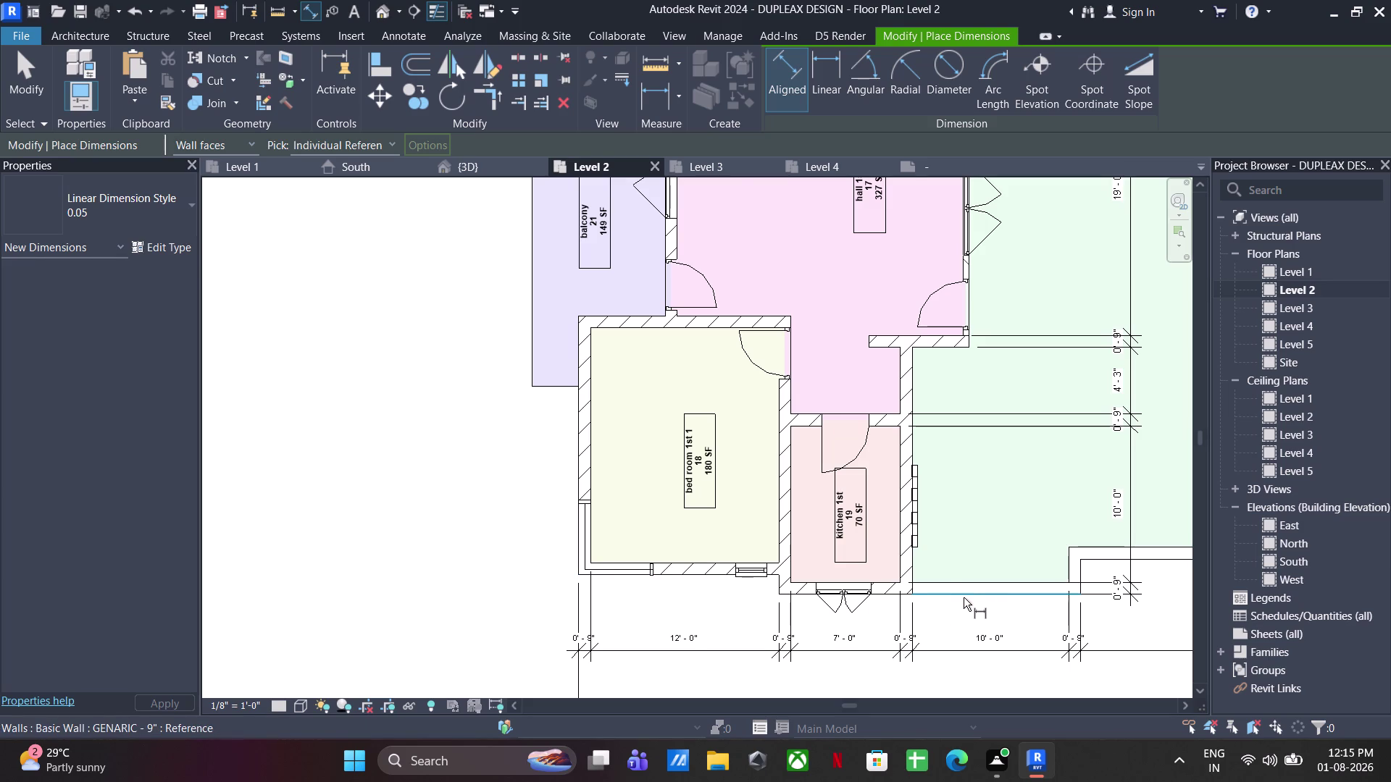
click(963, 598)
scroll(down, 3)
middle_drag(937, 406, 930, 588)
scroll(up, 3)
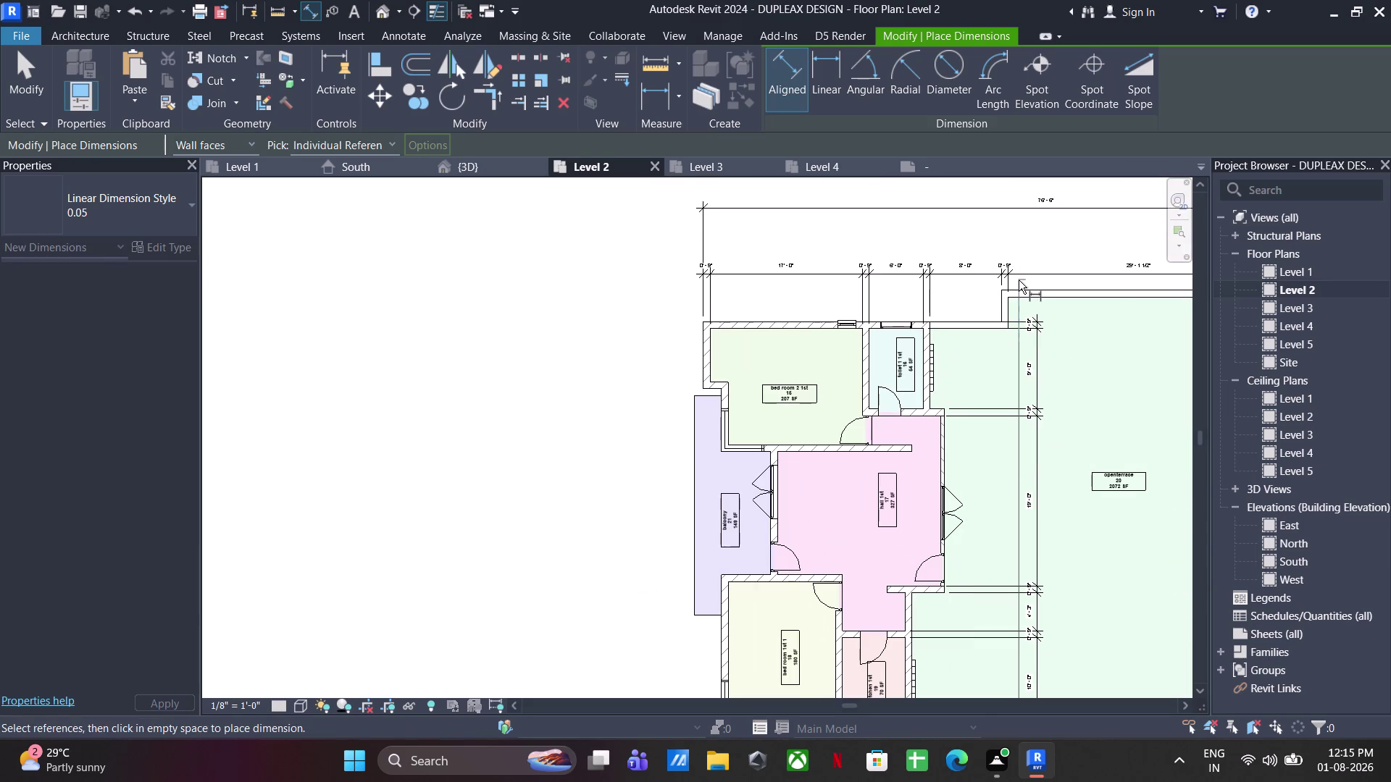
click(1016, 285)
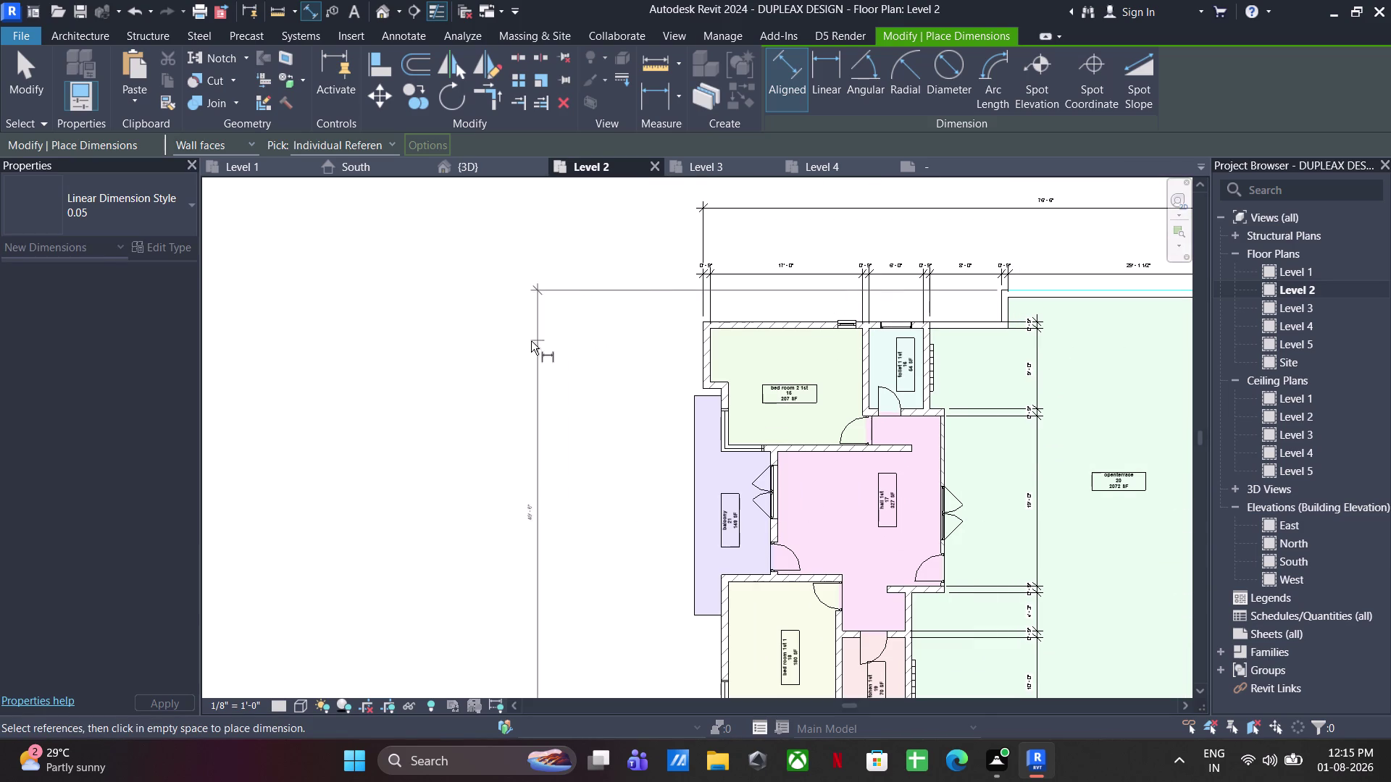
click(558, 340)
scroll(up, 3)
click(1043, 292)
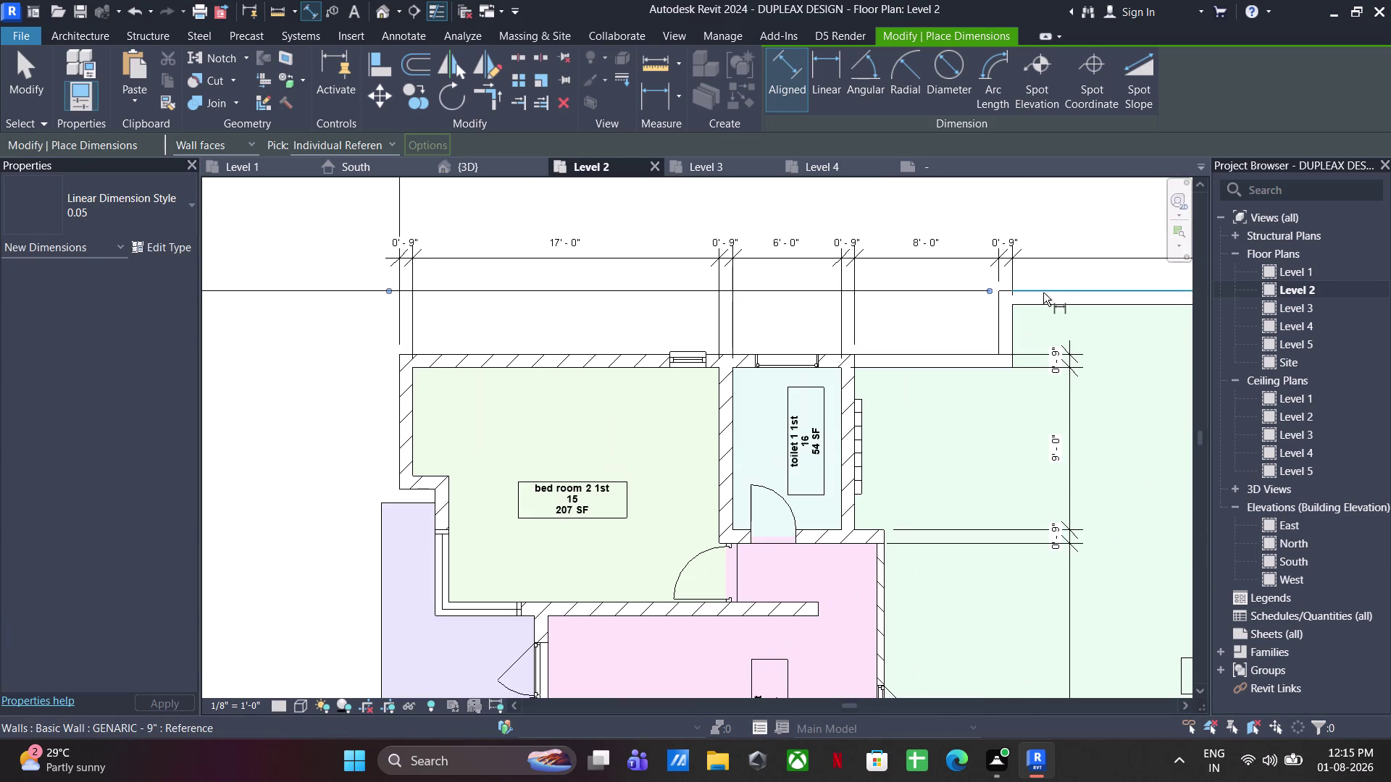
click(1045, 308)
middle_drag(512, 318, 779, 293)
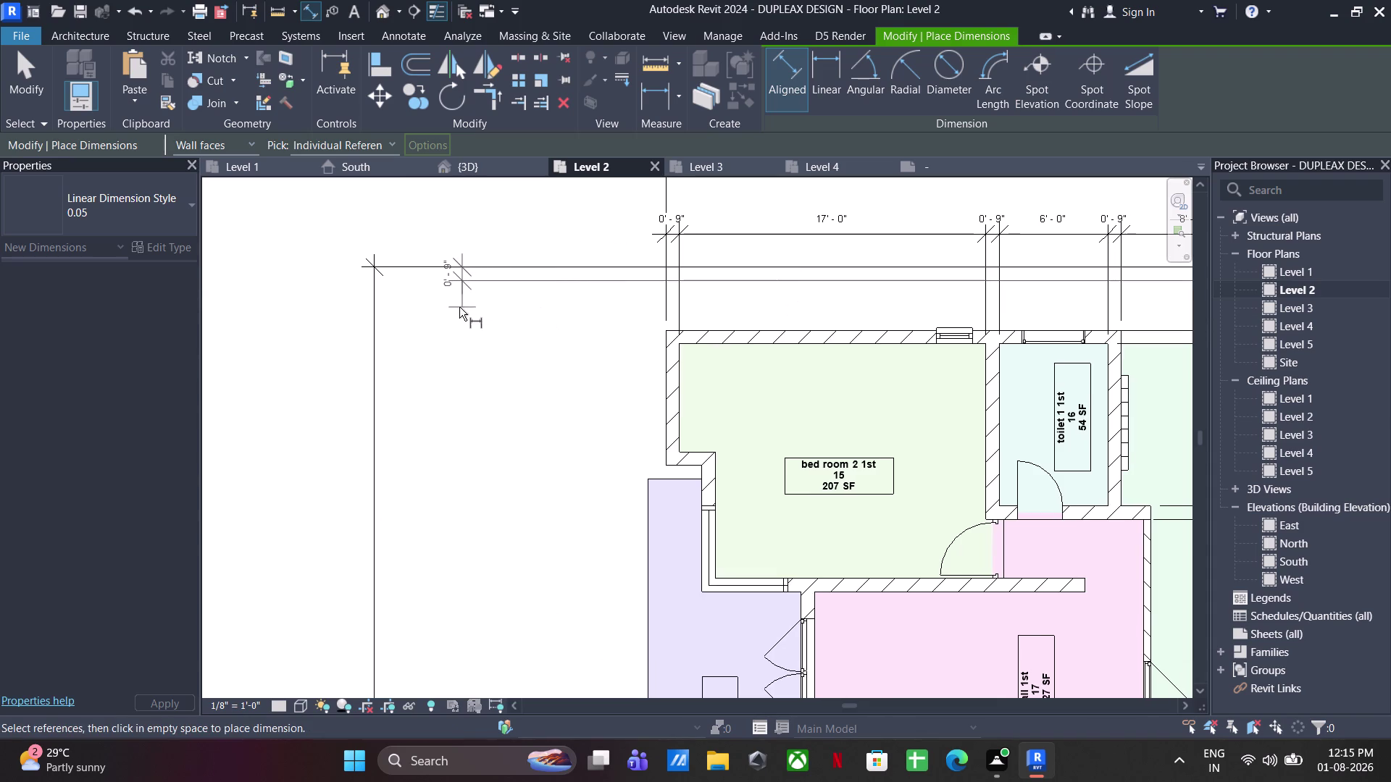
click(442, 304)
middle_drag(827, 326, 667, 319)
middle_drag(1075, 288, 653, 299)
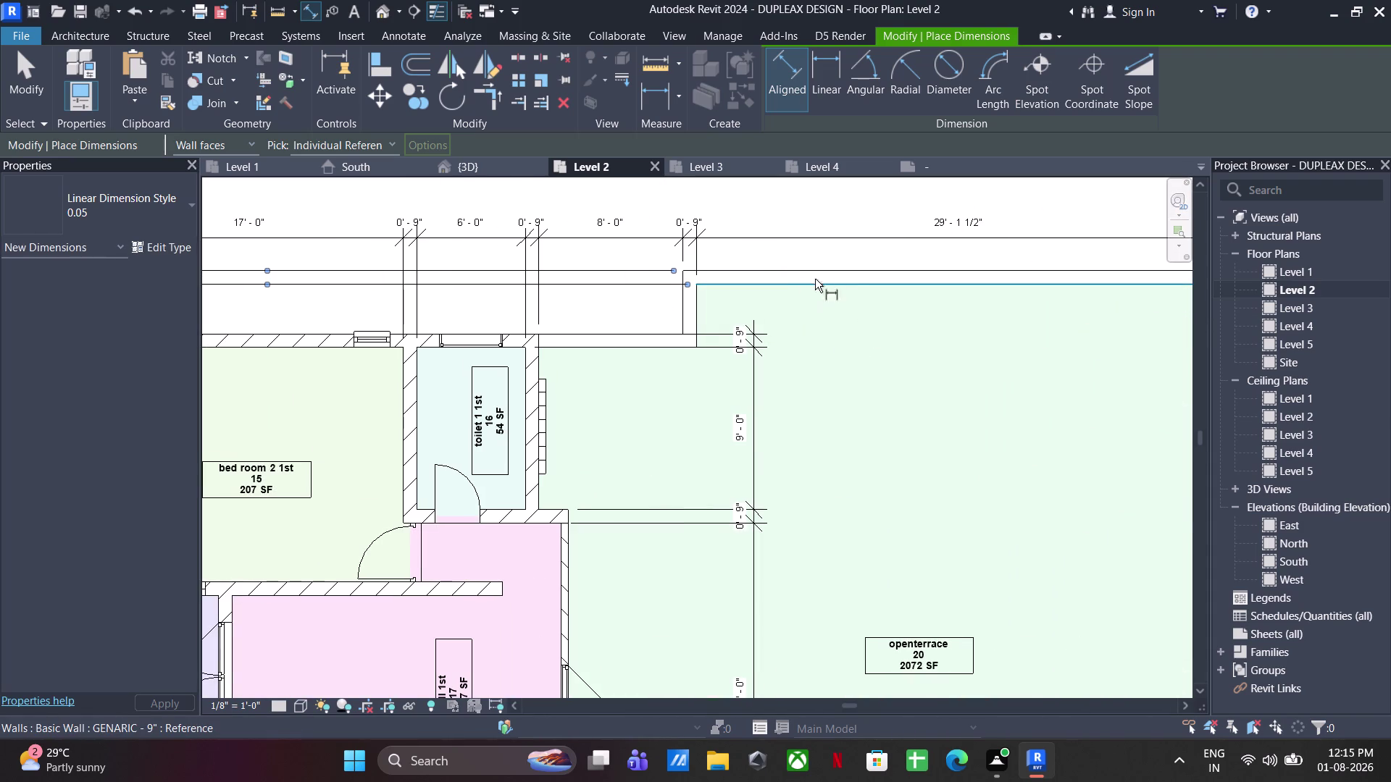
click(796, 281)
click(669, 334)
middle_drag(550, 356, 871, 354)
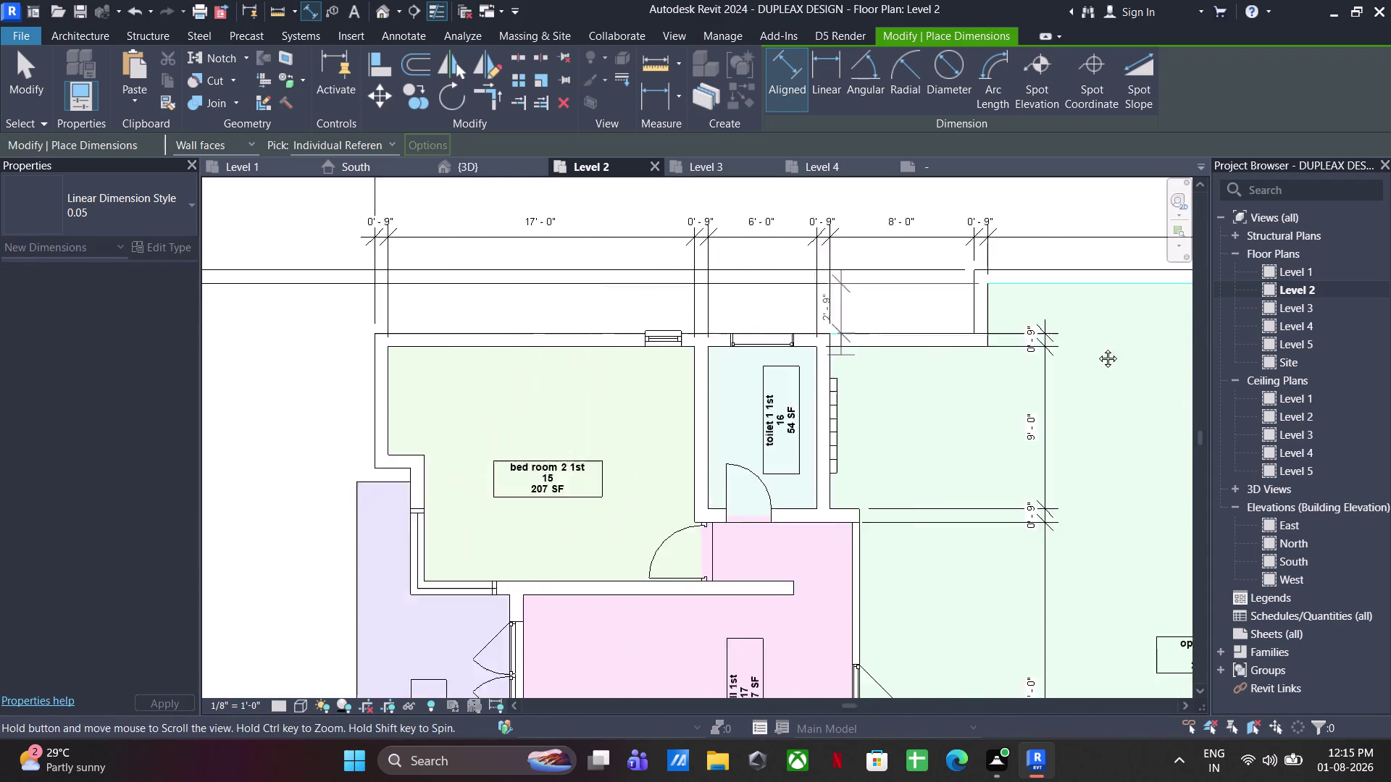
middle_drag(870, 354, 1309, 346)
click(625, 305)
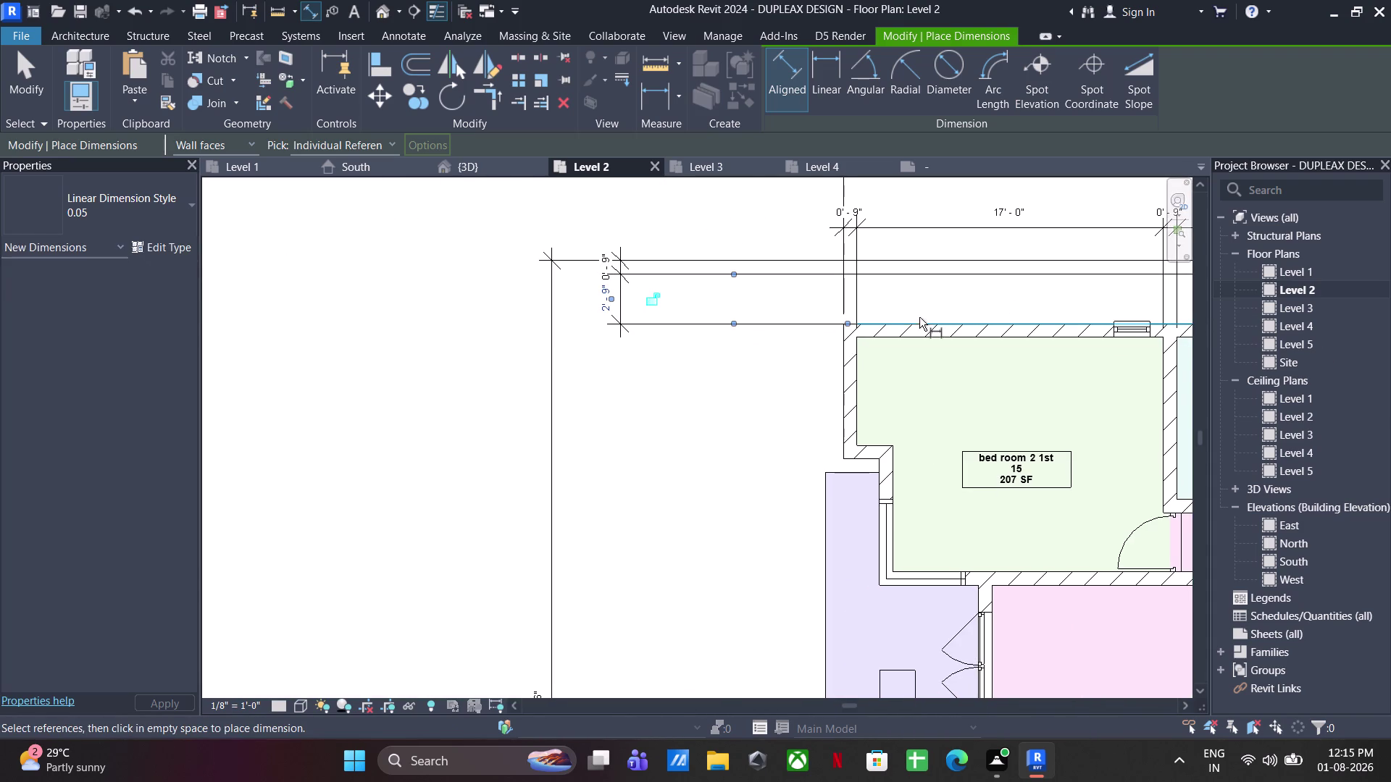
click(911, 322)
Add a 0'-9" wall-thickness dimension, a 6'-0" dimension and another 0'-9" below it.
click(910, 334)
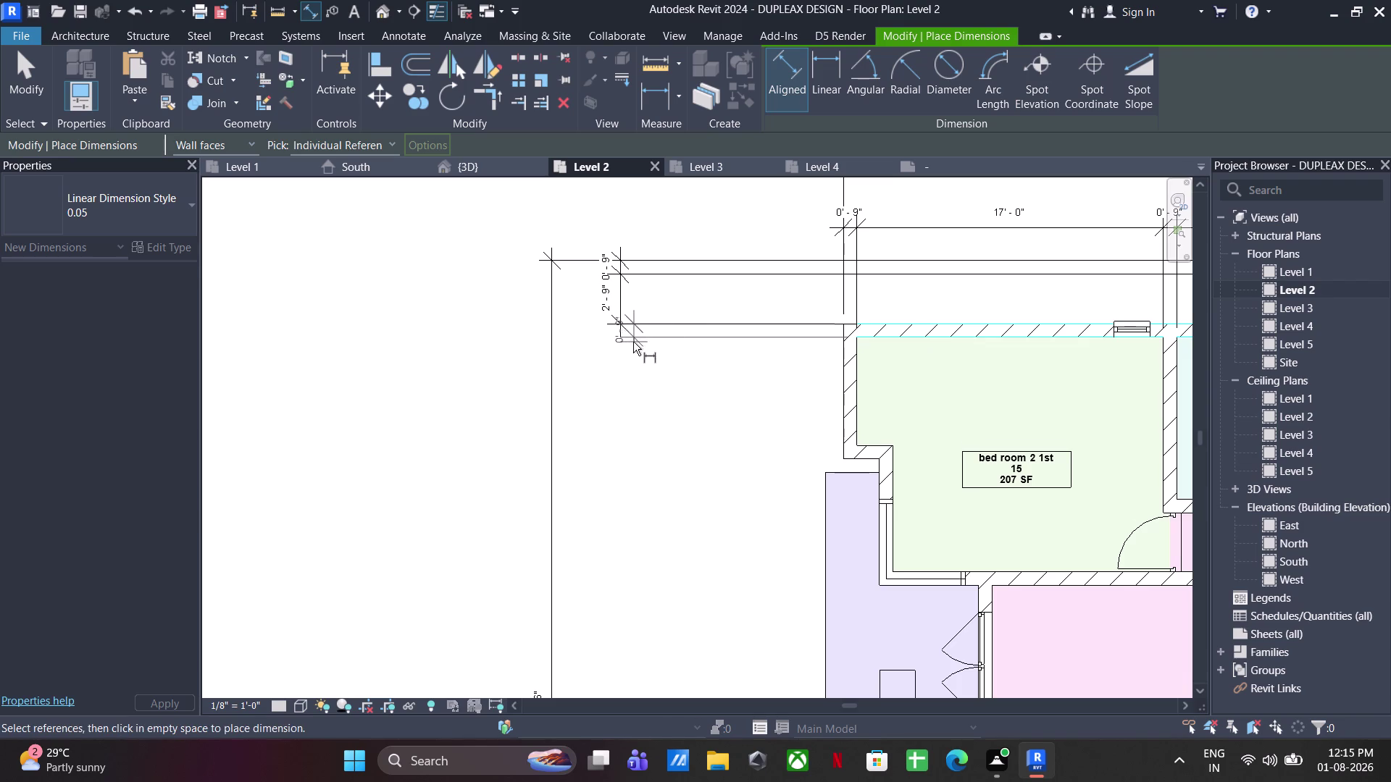
click(615, 330)
click(908, 339)
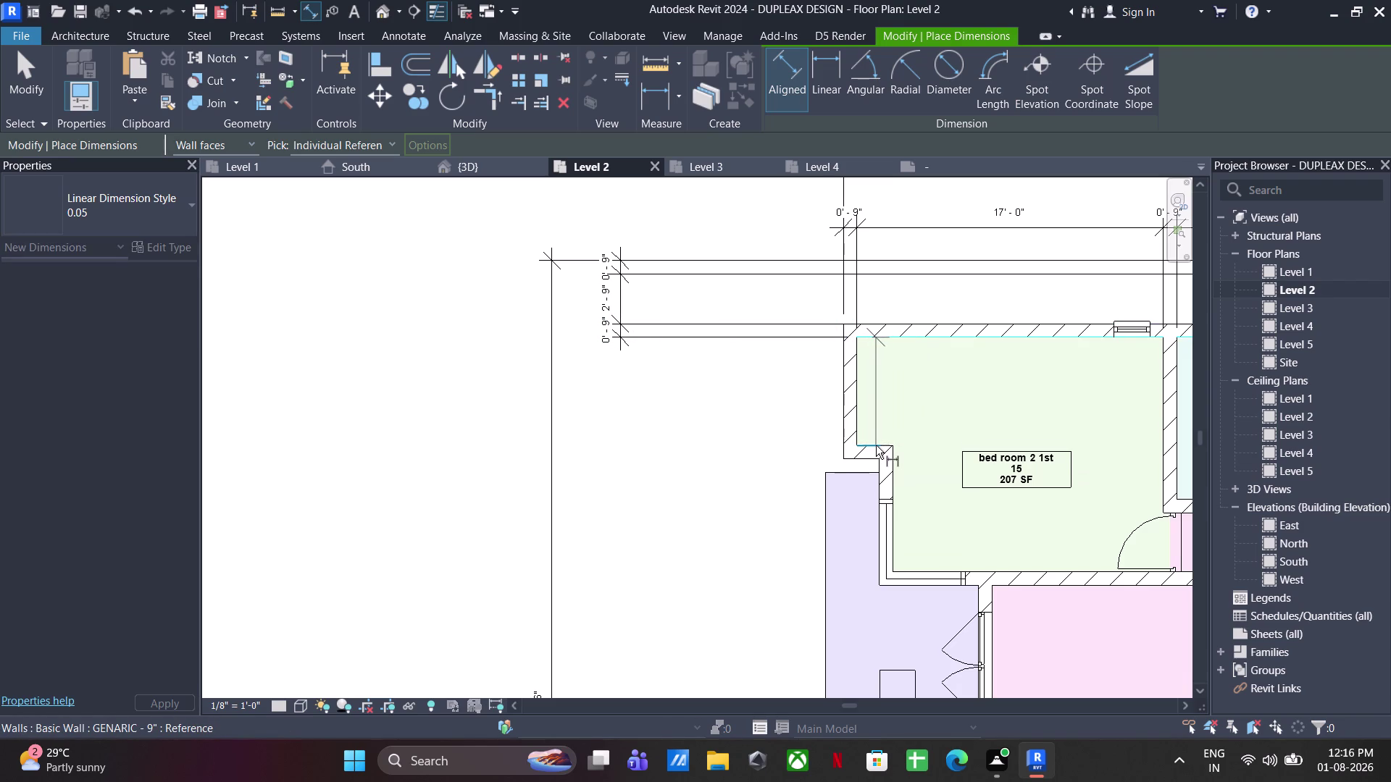
click(876, 445)
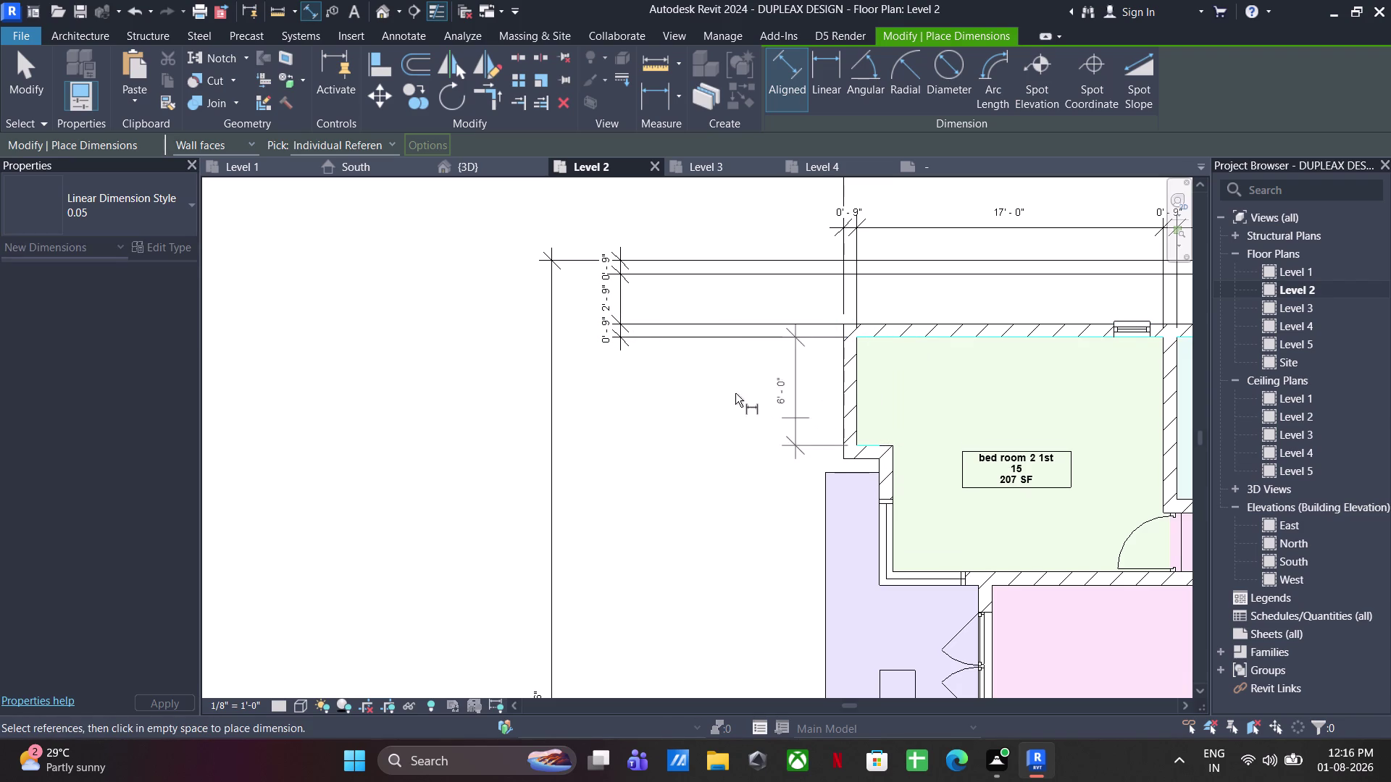
click(619, 354)
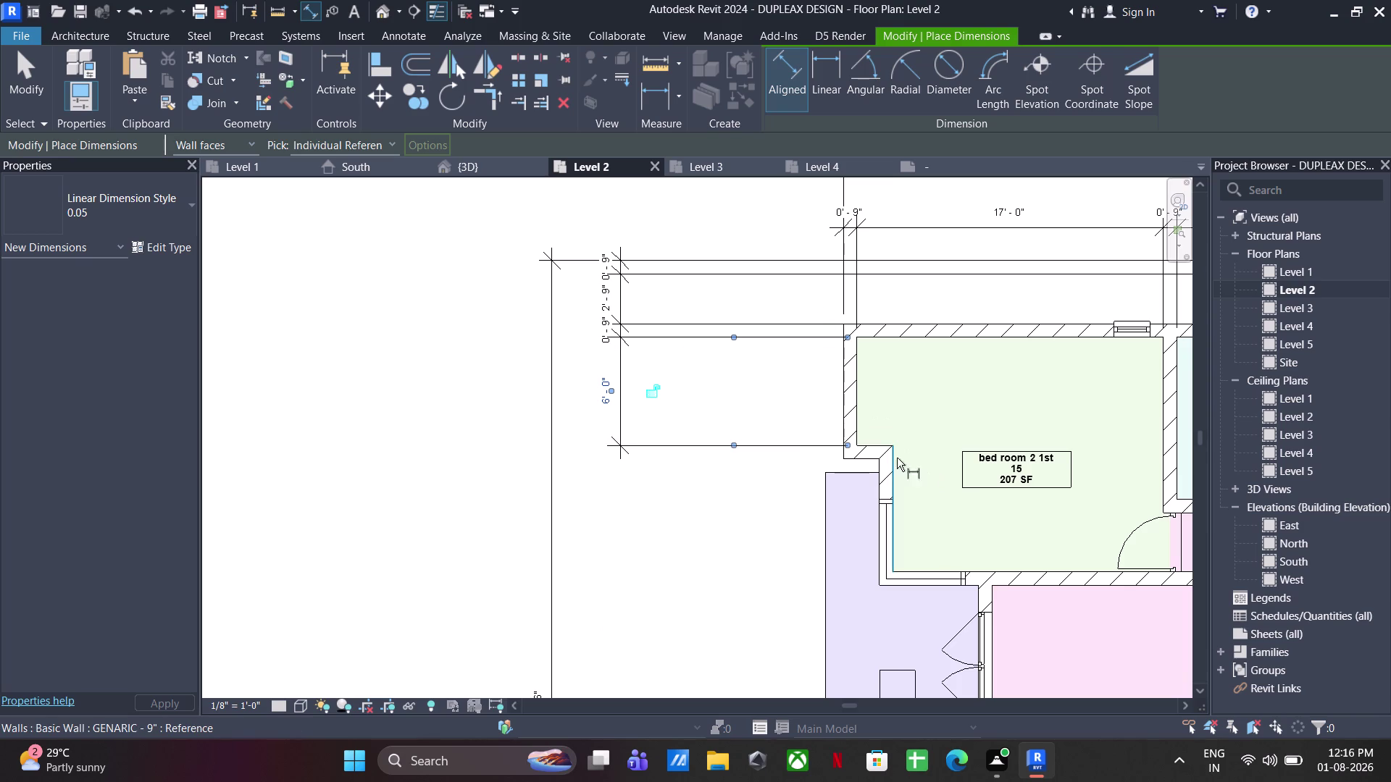
click(869, 442)
click(866, 458)
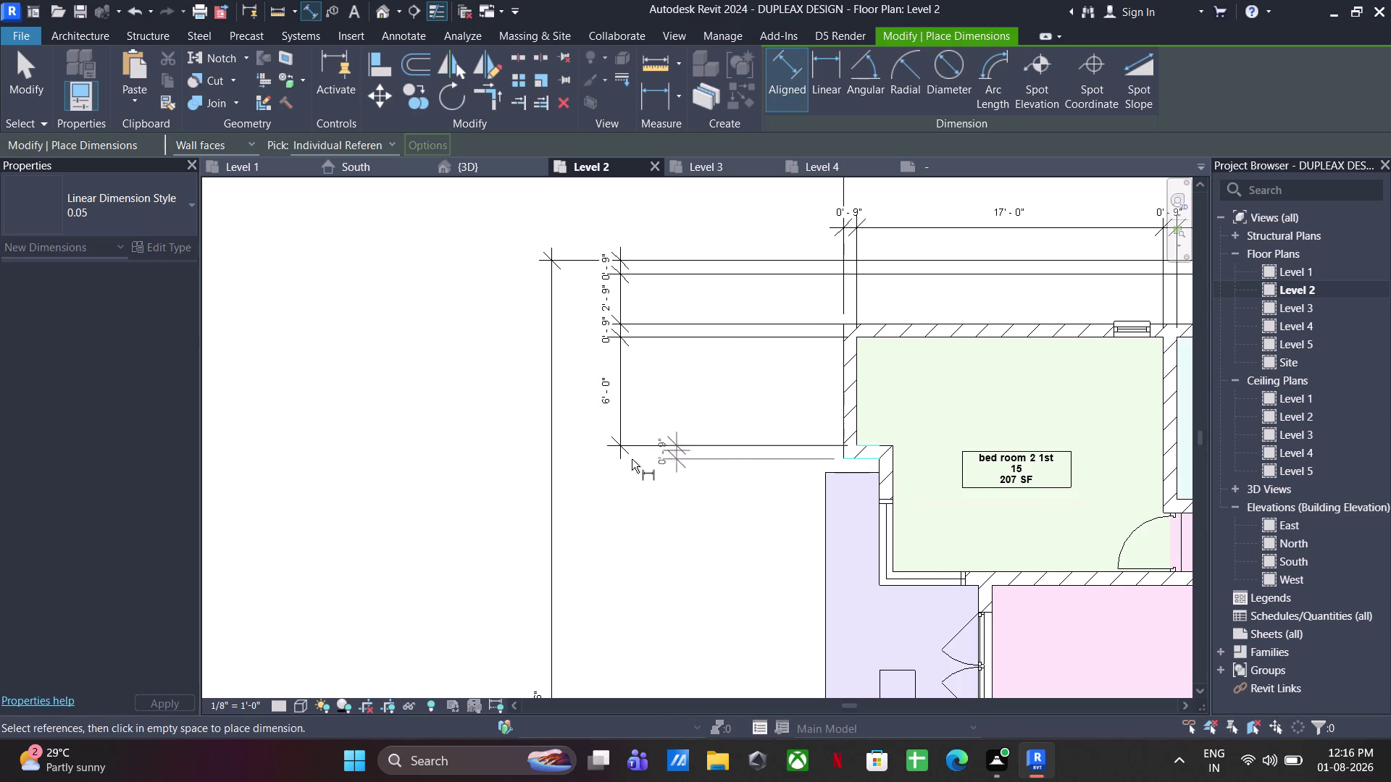
click(619, 443)
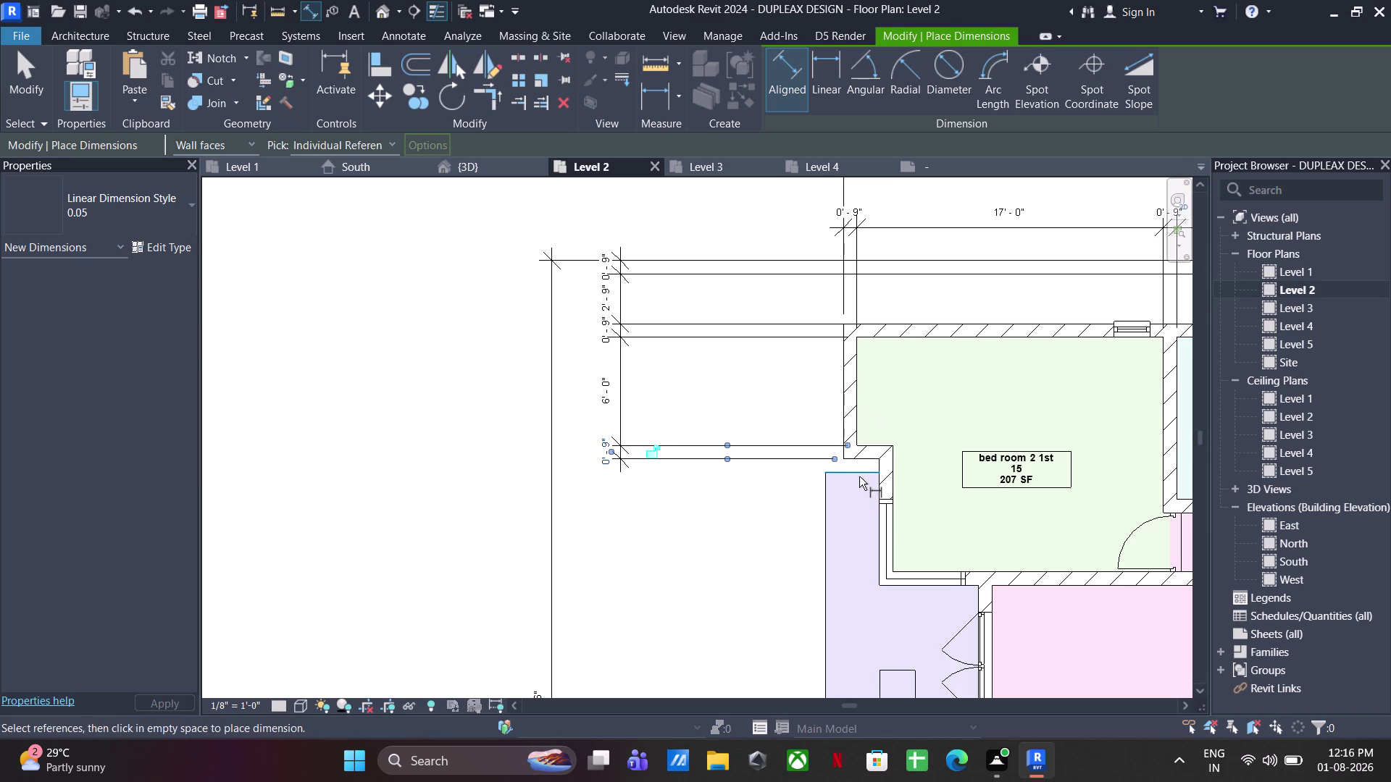
scroll(up, 3)
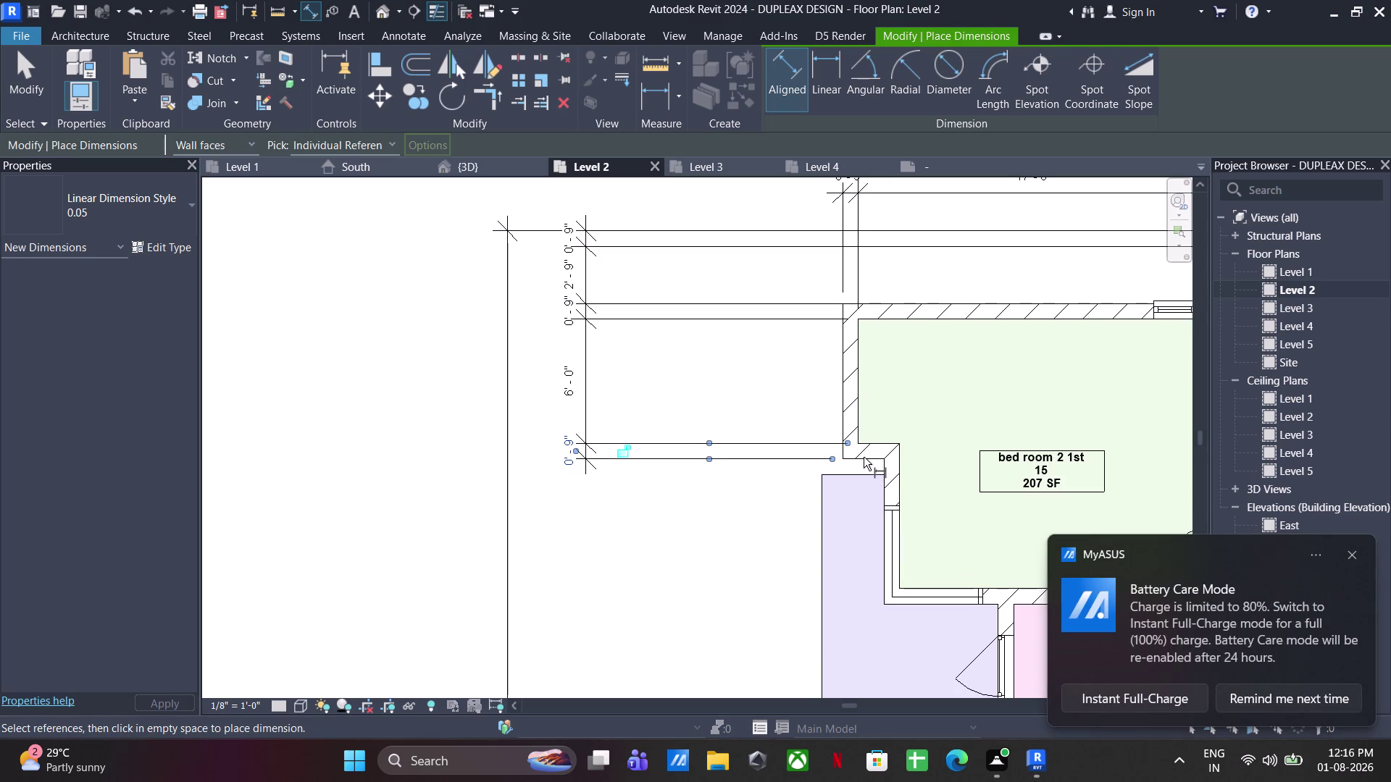
click(863, 457)
Dimension the middle west walls with 6'-3", 0'-9" thickness and 13'-9" values.
click(871, 458)
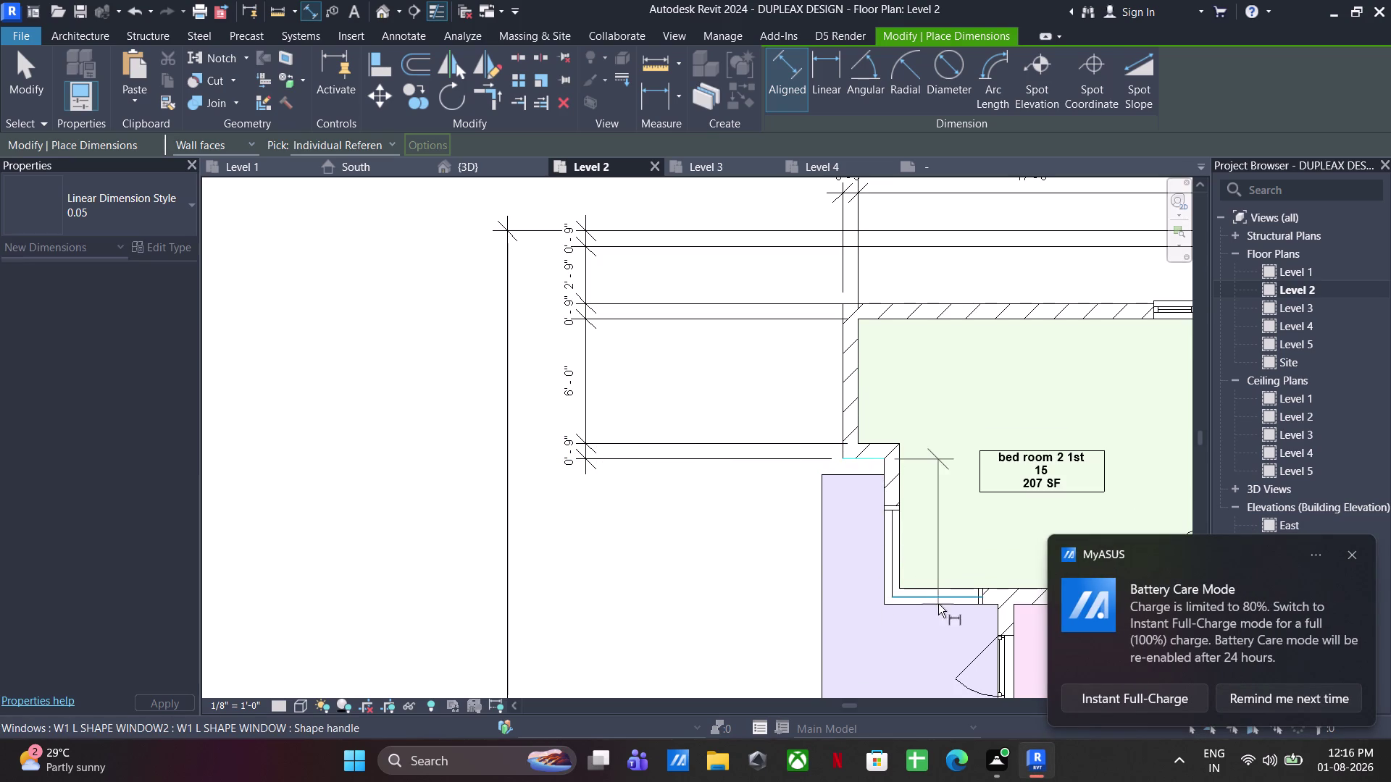
click(915, 588)
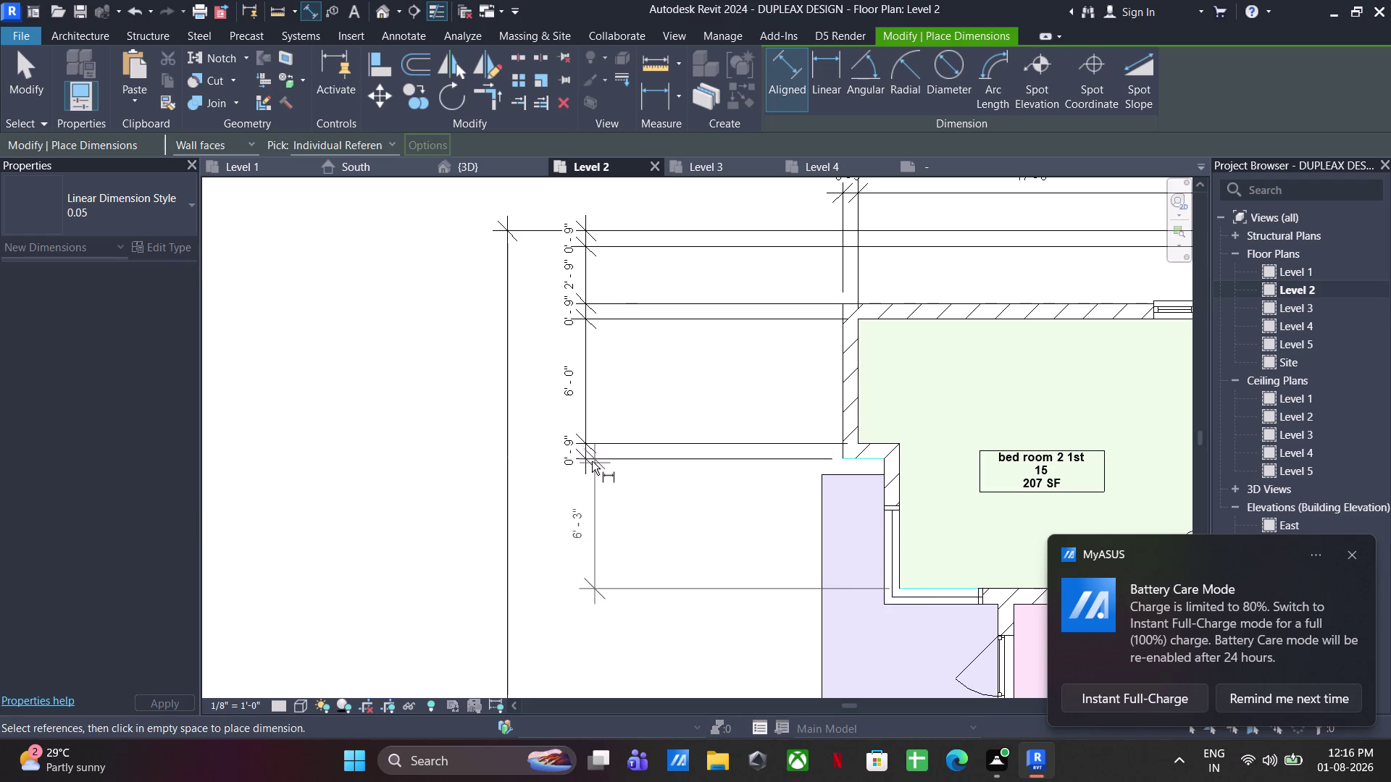
click(588, 458)
middle_drag(730, 452, 728, 404)
scroll(up, 3)
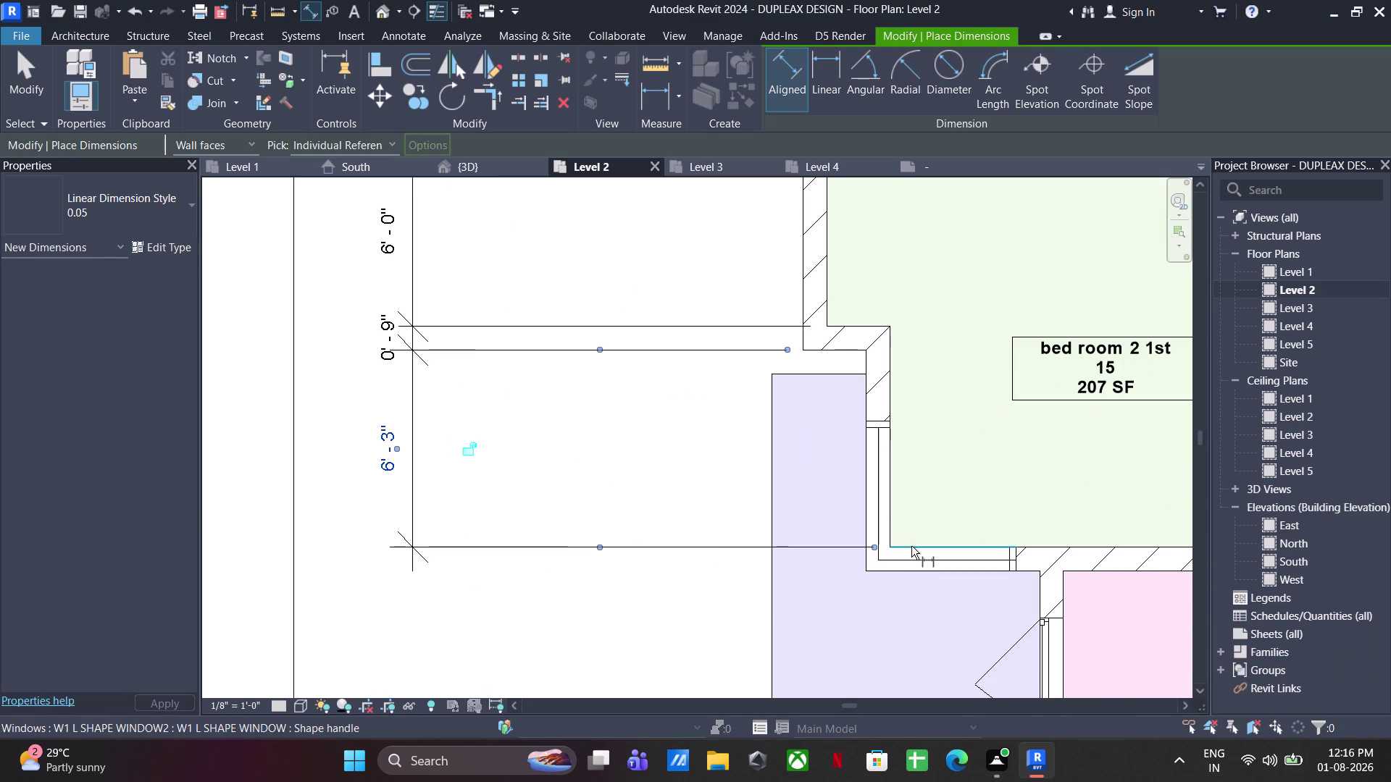
click(912, 547)
click(923, 574)
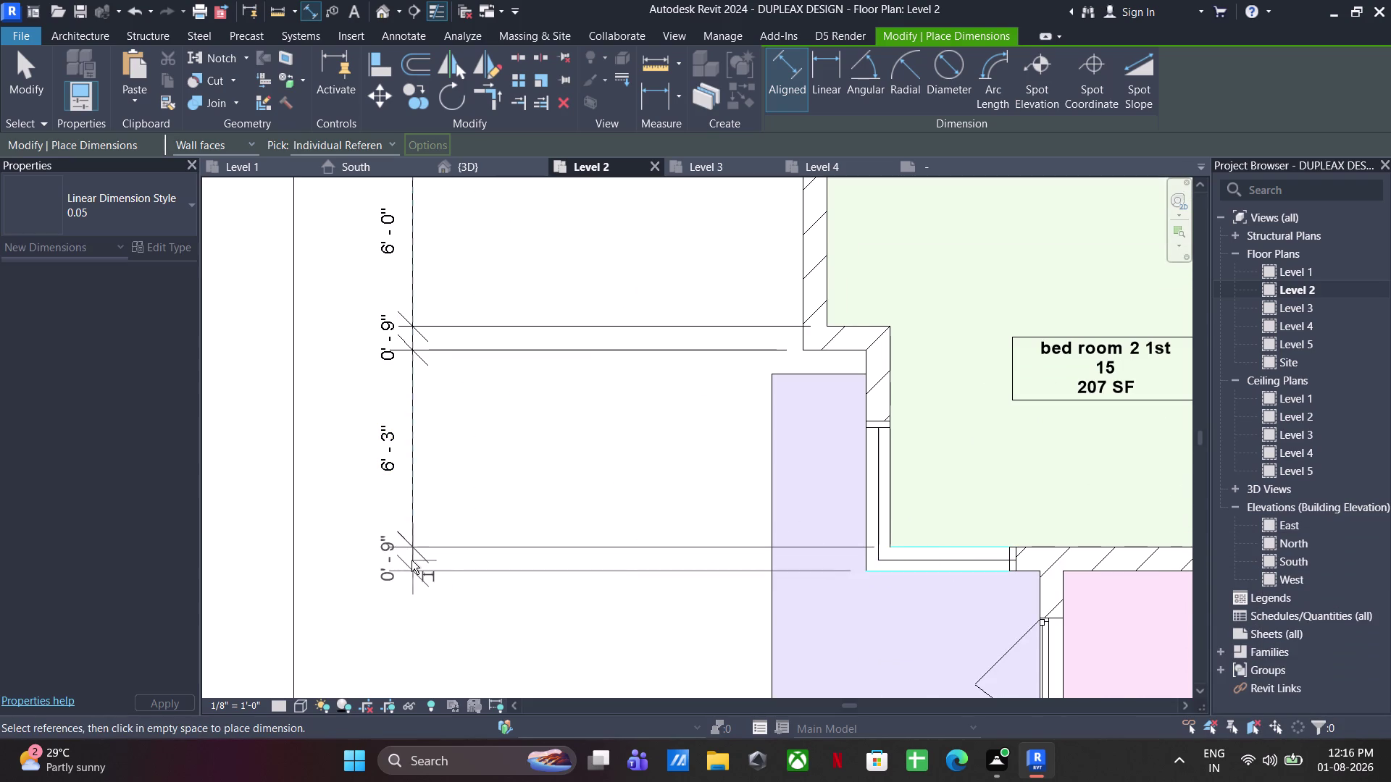
click(412, 561)
middle_drag(757, 618, 649, 391)
click(923, 347)
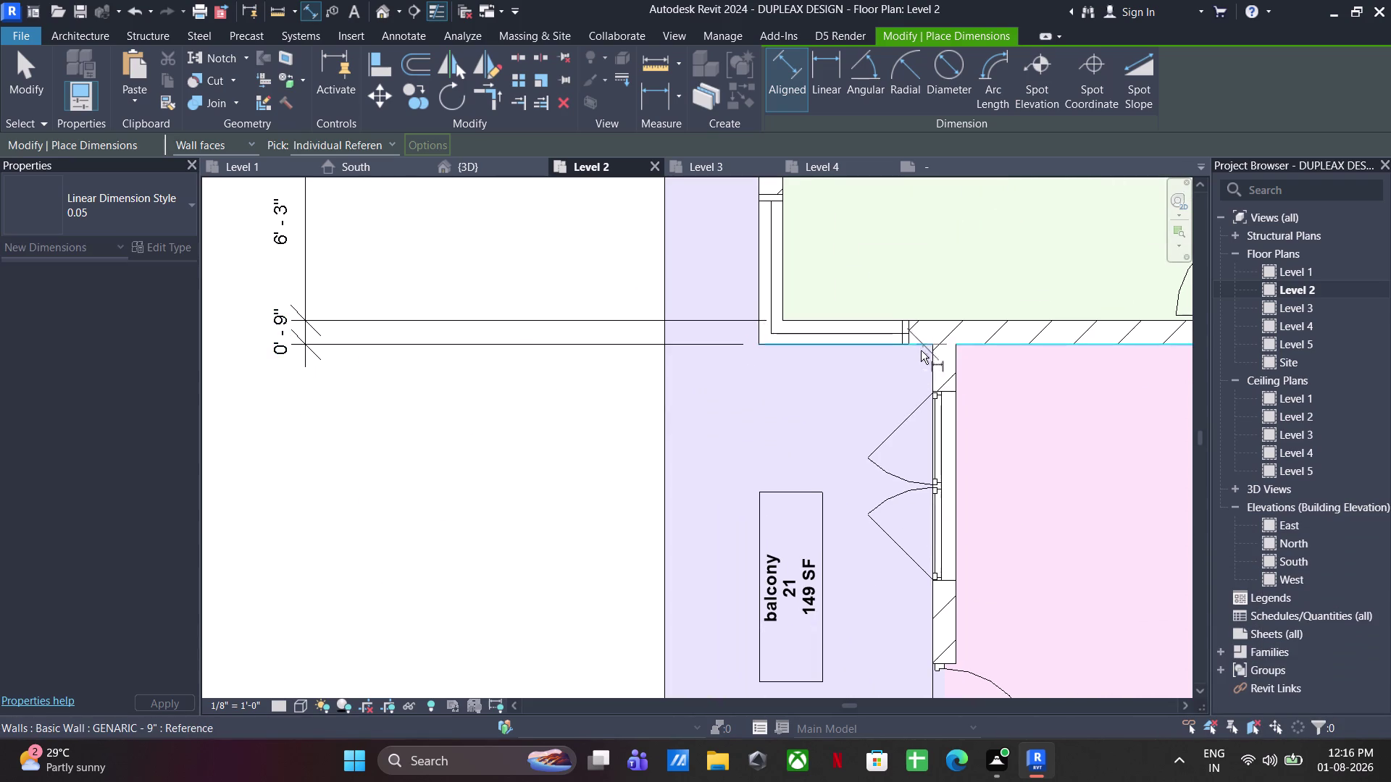
middle_drag(941, 578, 928, 312)
scroll(down, 3)
click(903, 504)
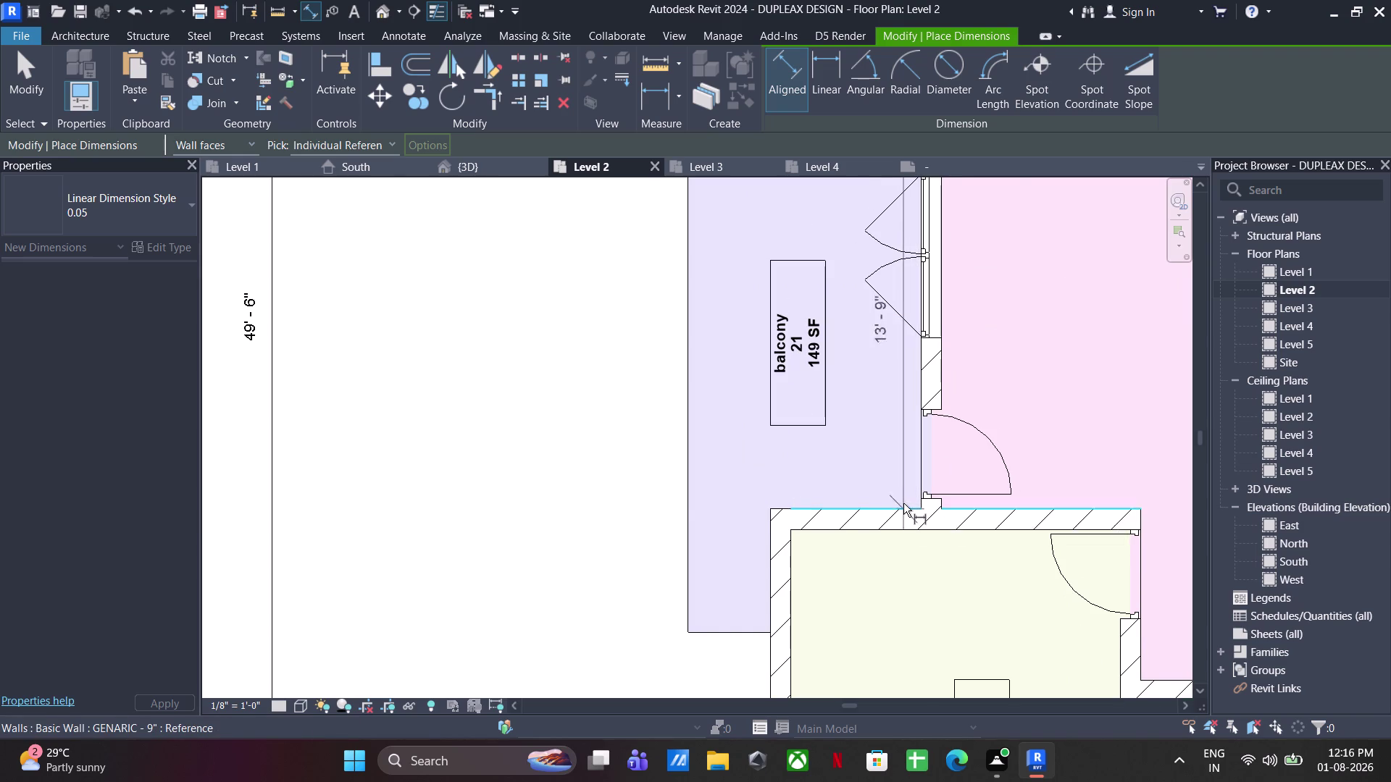
scroll(down, 3)
middle_drag(668, 489, 872, 554)
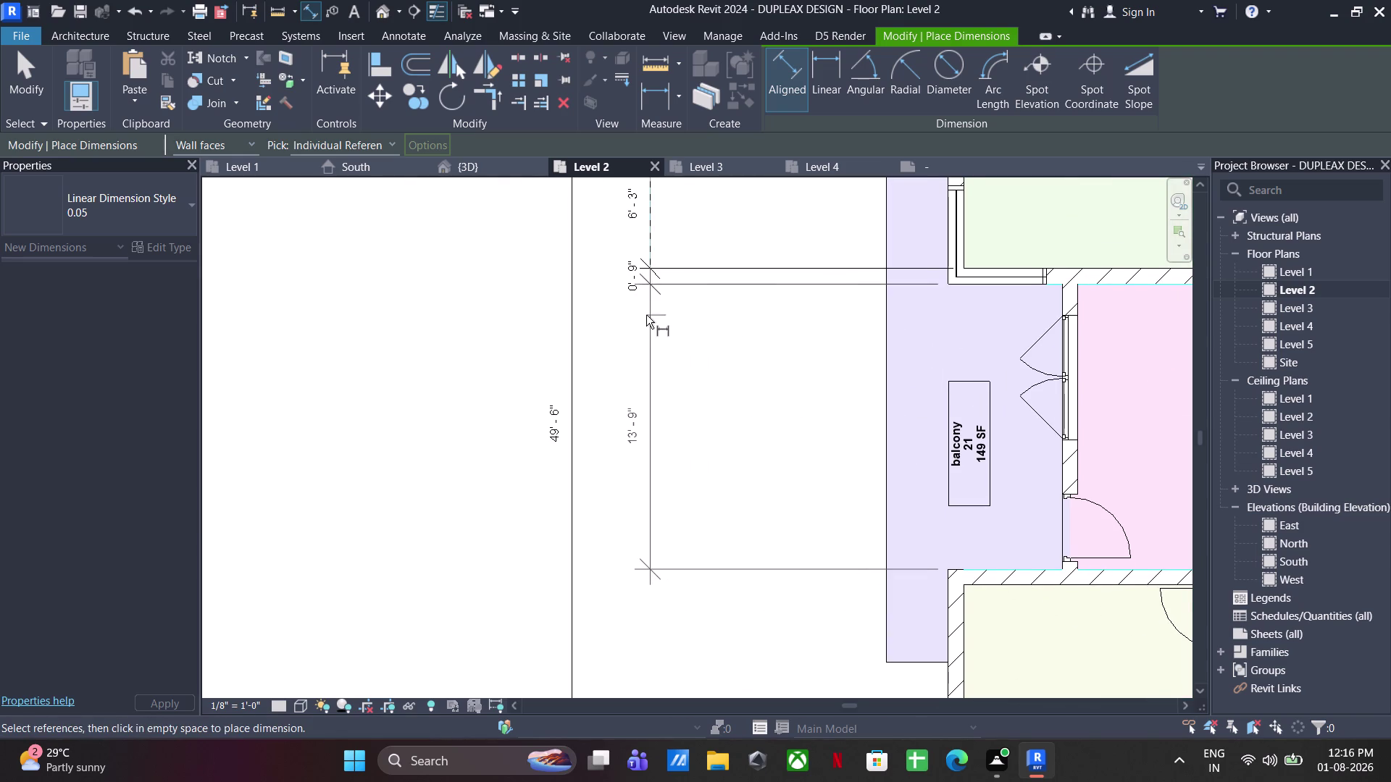
click(646, 315)
Add the 0'-9" wall thickness near bed room 1st 1 and the 15'-0" dimension.
middle_drag(768, 454, 718, 231)
scroll(up, 3)
click(929, 345)
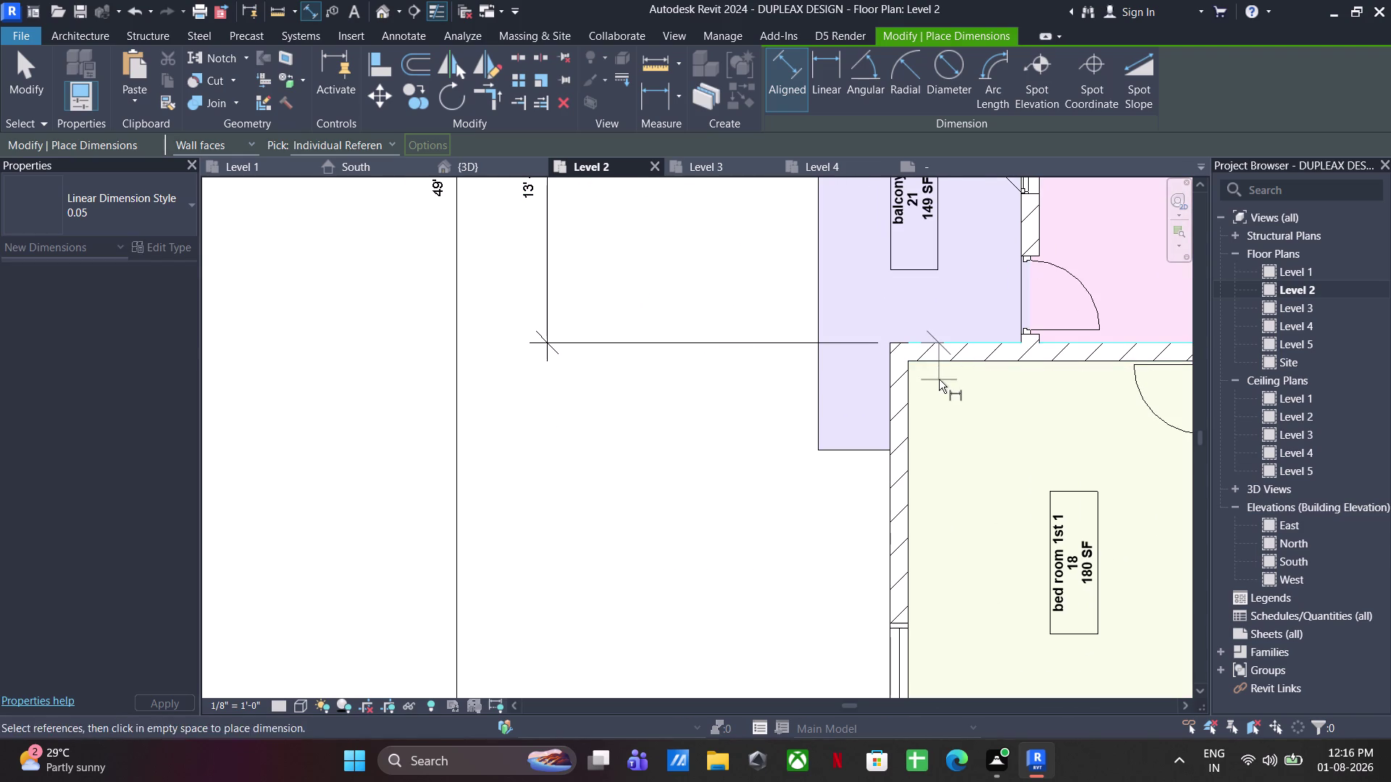
click(937, 361)
click(552, 346)
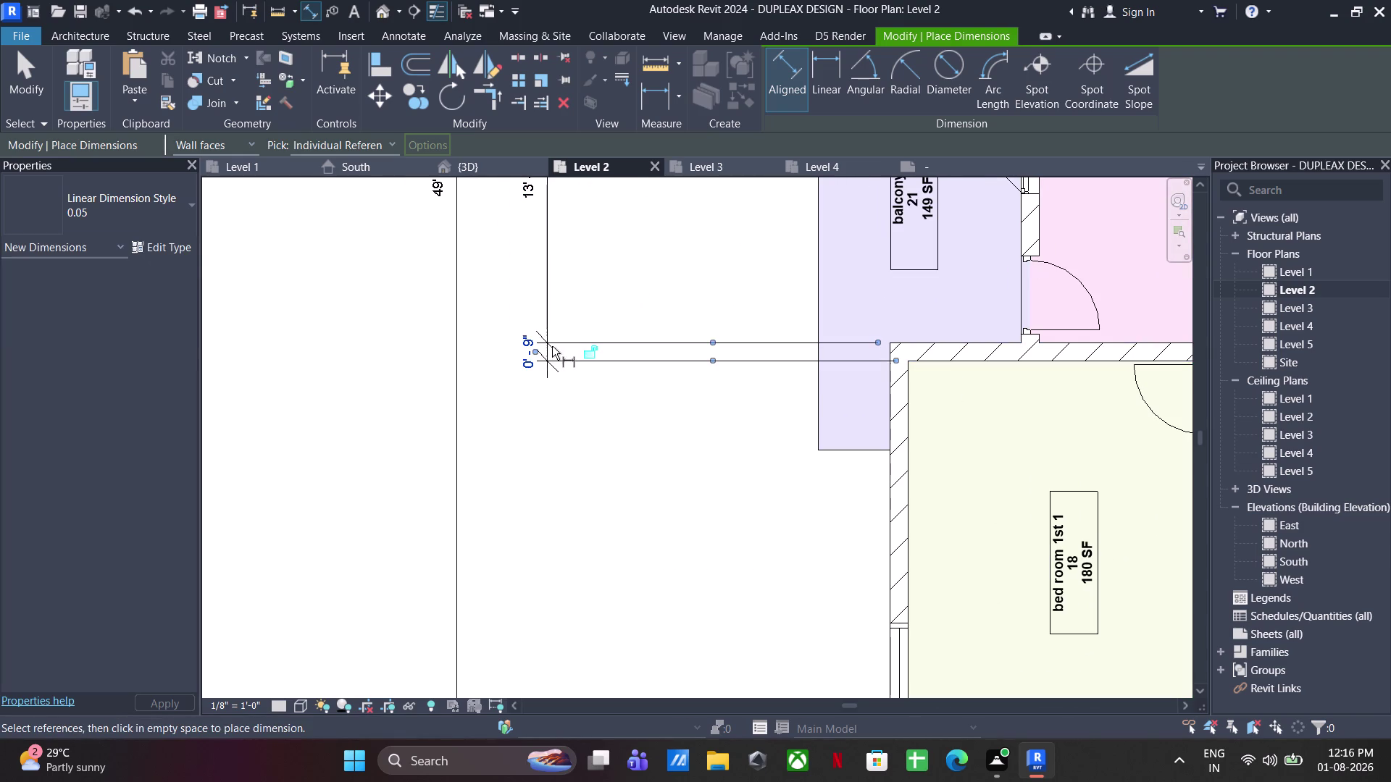
middle_drag(754, 441, 758, 339)
click(935, 254)
middle_drag(916, 495, 932, 399)
click(963, 518)
scroll(down, 3)
middle_drag(807, 502, 868, 621)
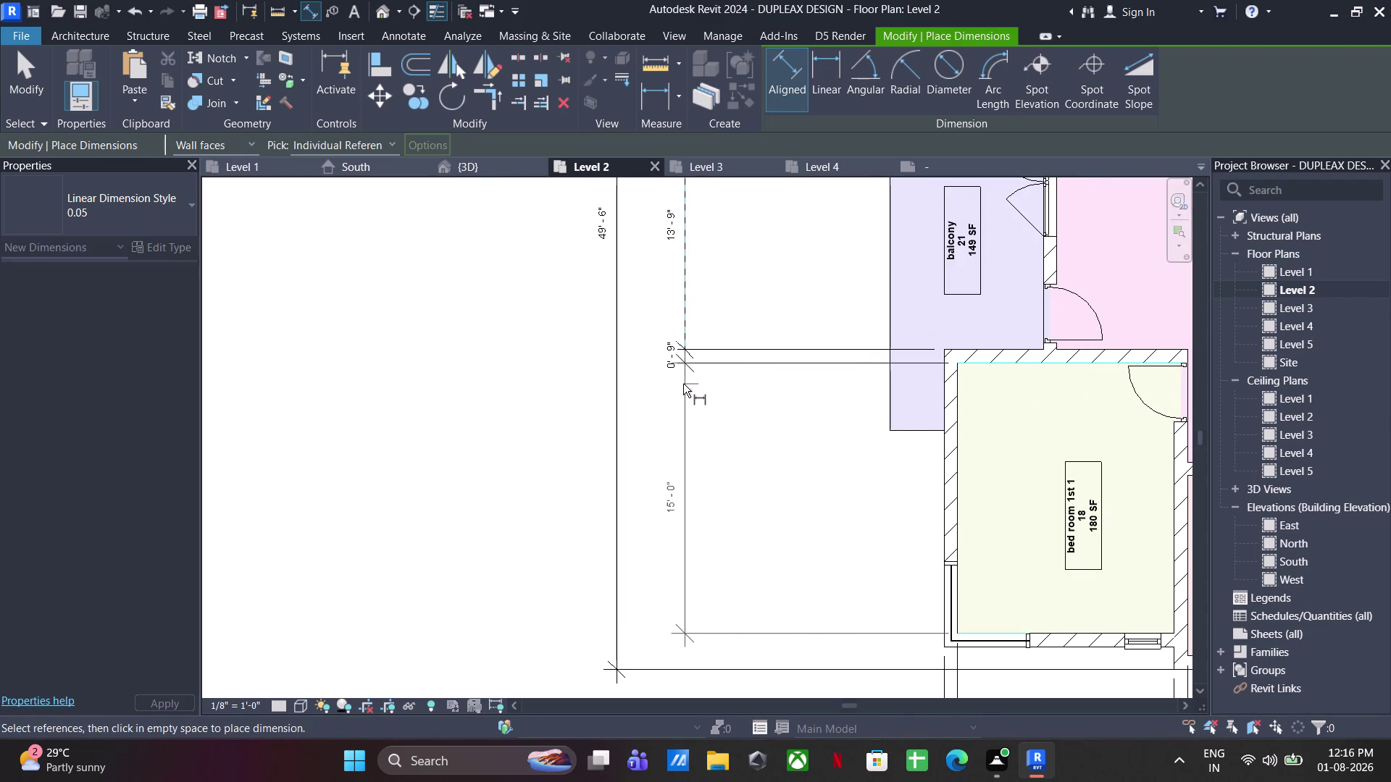
click(683, 384)
middle_drag(1004, 559, 942, 424)
scroll(up, 3)
click(984, 481)
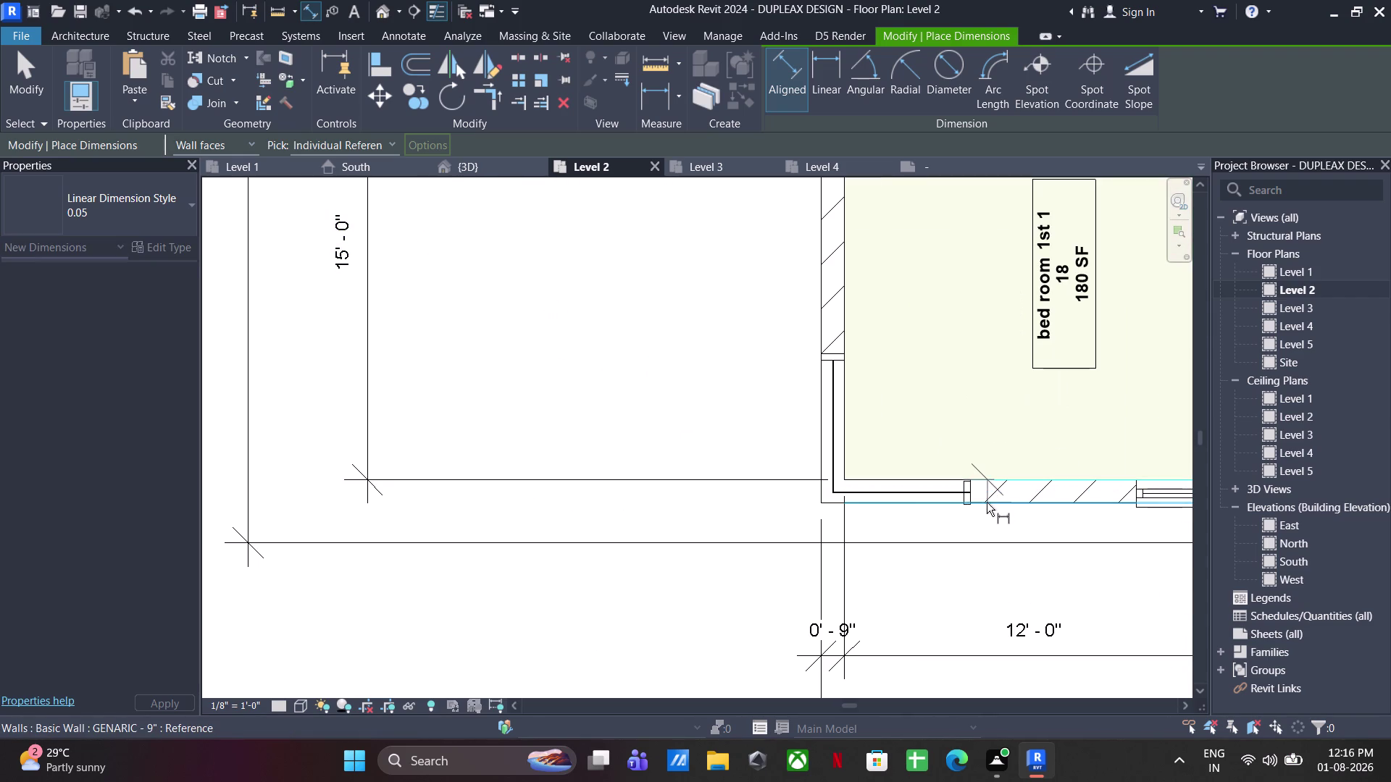
Dimension the south wall's 0'-9" thickness and the small southwest corner faces, then exit.
click(987, 504)
click(364, 484)
scroll(down, 3)
middle_drag(909, 499, 652, 454)
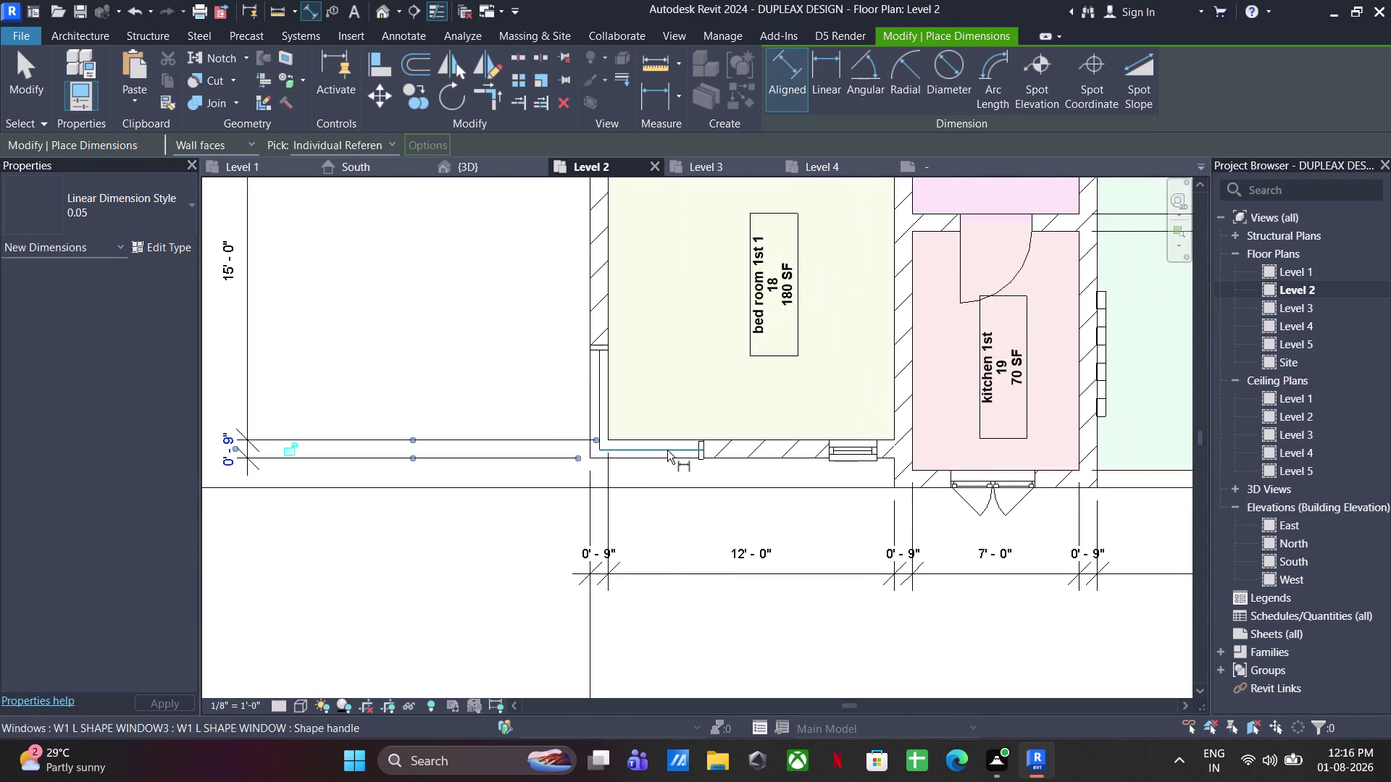
scroll(up, 3)
click(846, 455)
click(883, 471)
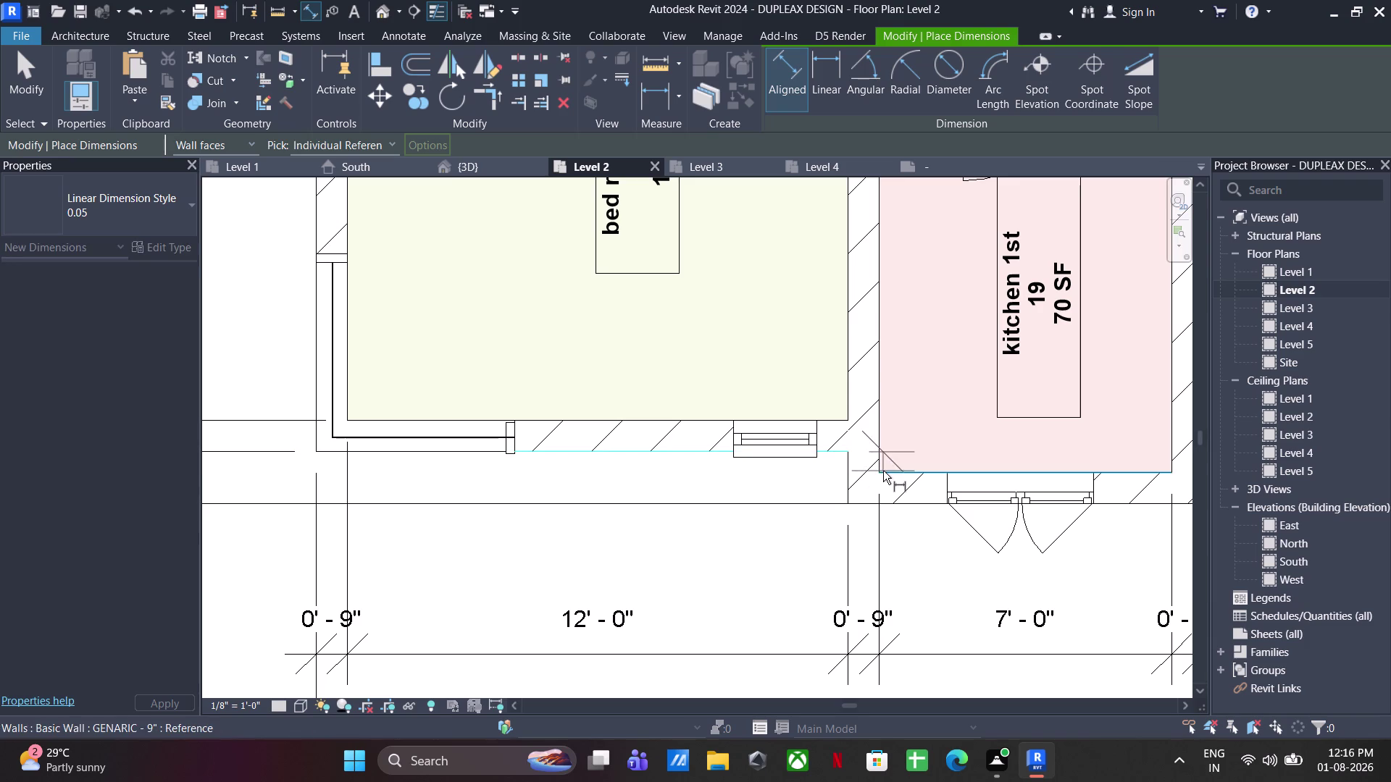
scroll(down, 3)
middle_drag(775, 464, 1246, 459)
scroll(up, 3)
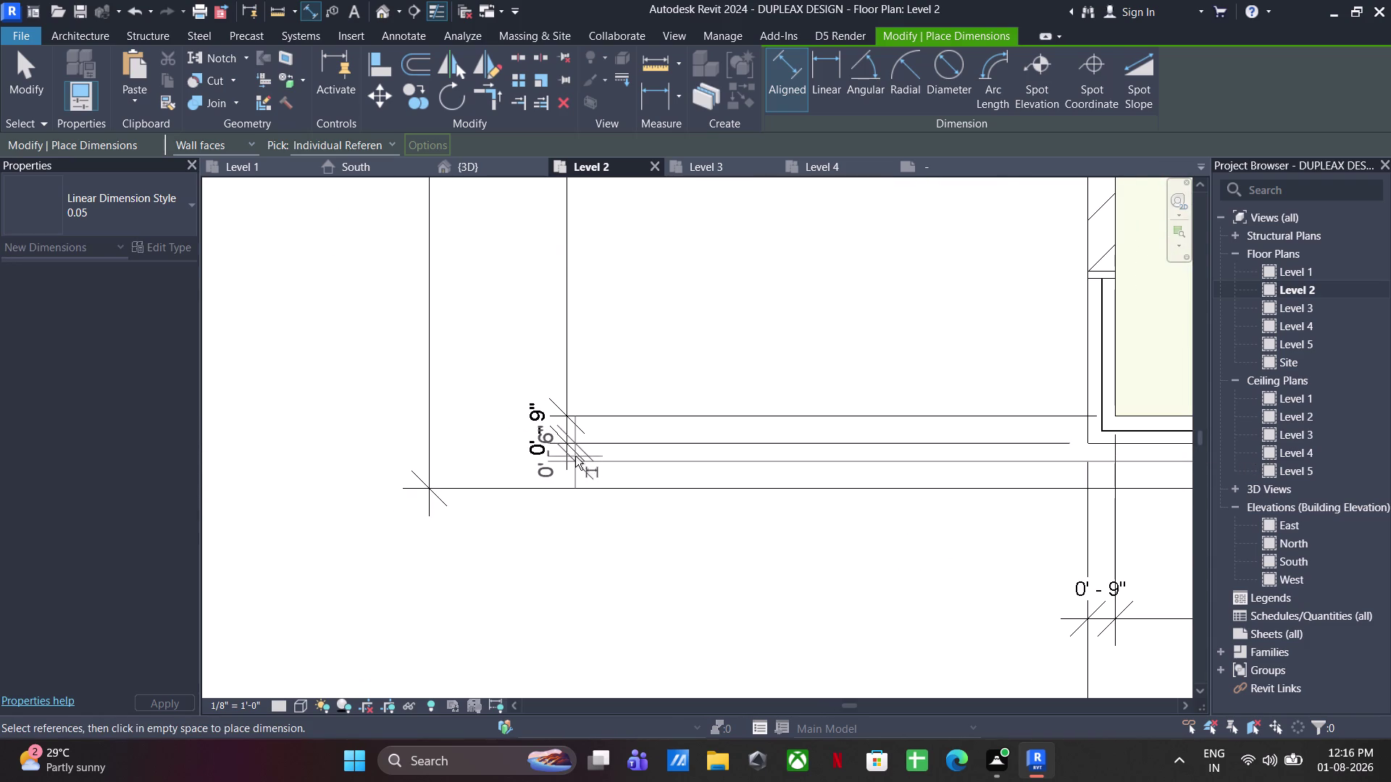
click(570, 452)
middle_drag(863, 455, 575, 418)
middle_drag(1076, 407, 608, 405)
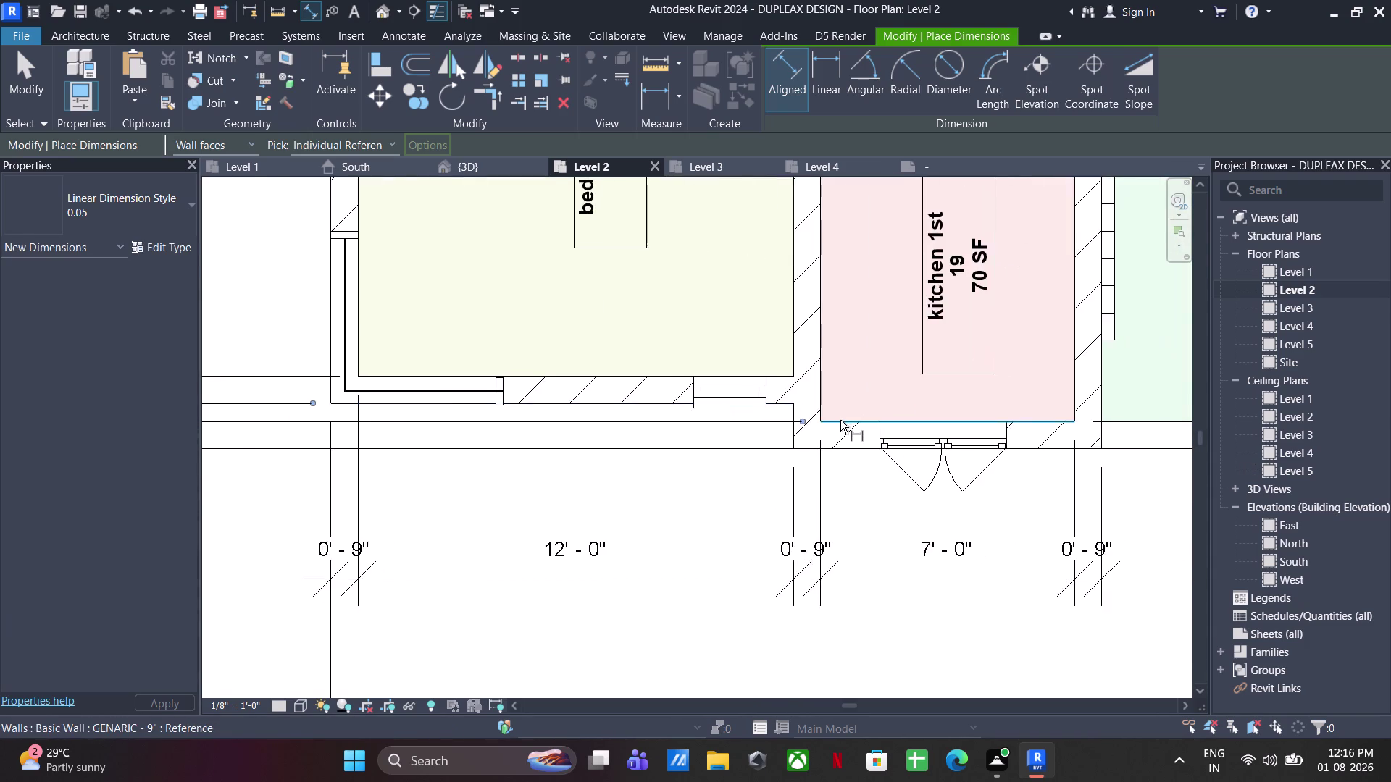
scroll(up, 3)
click(839, 421)
click(833, 453)
middle_drag(612, 452, 1388, 439)
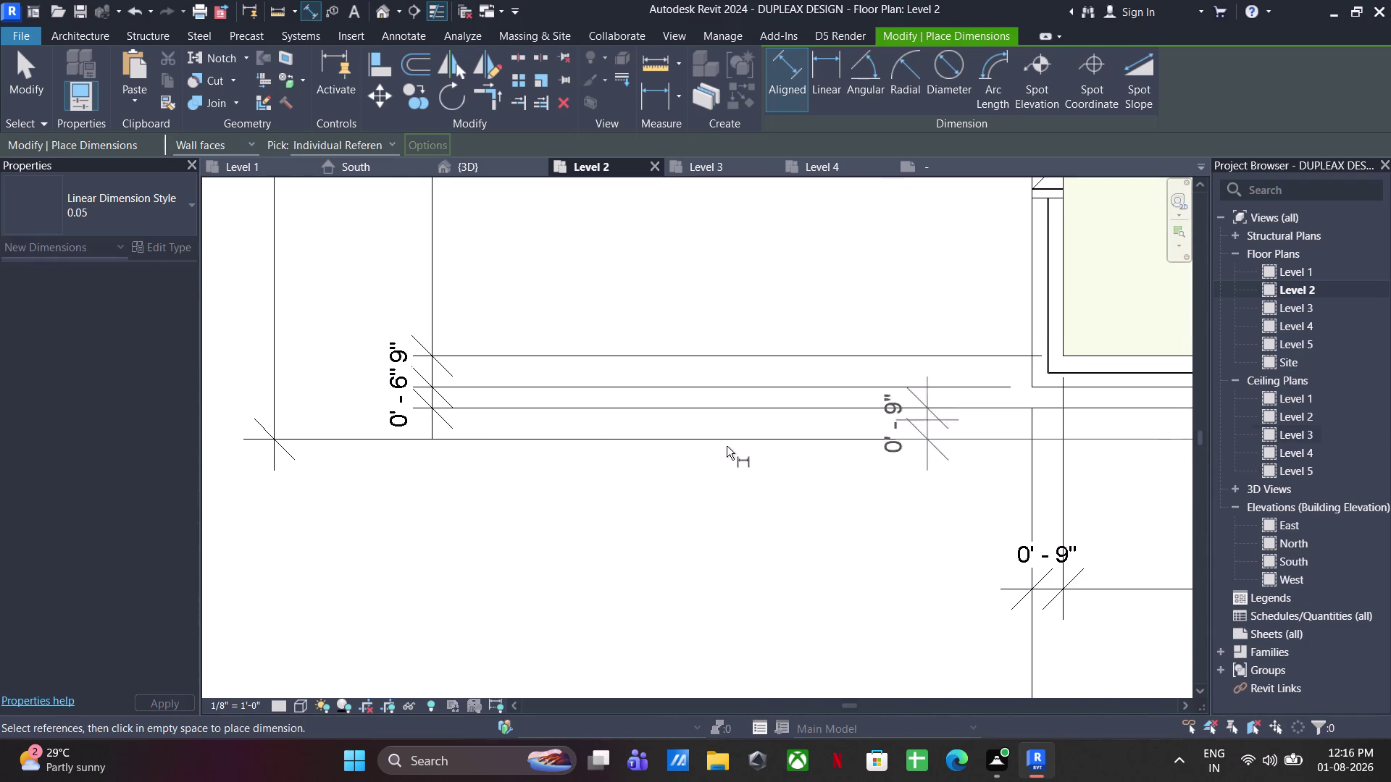
click(427, 405)
key(Escape)
Pull the upper 0'-9" and 0'-6" corner dimension values aside with leaders.
scroll(up, 3)
key(Escape)
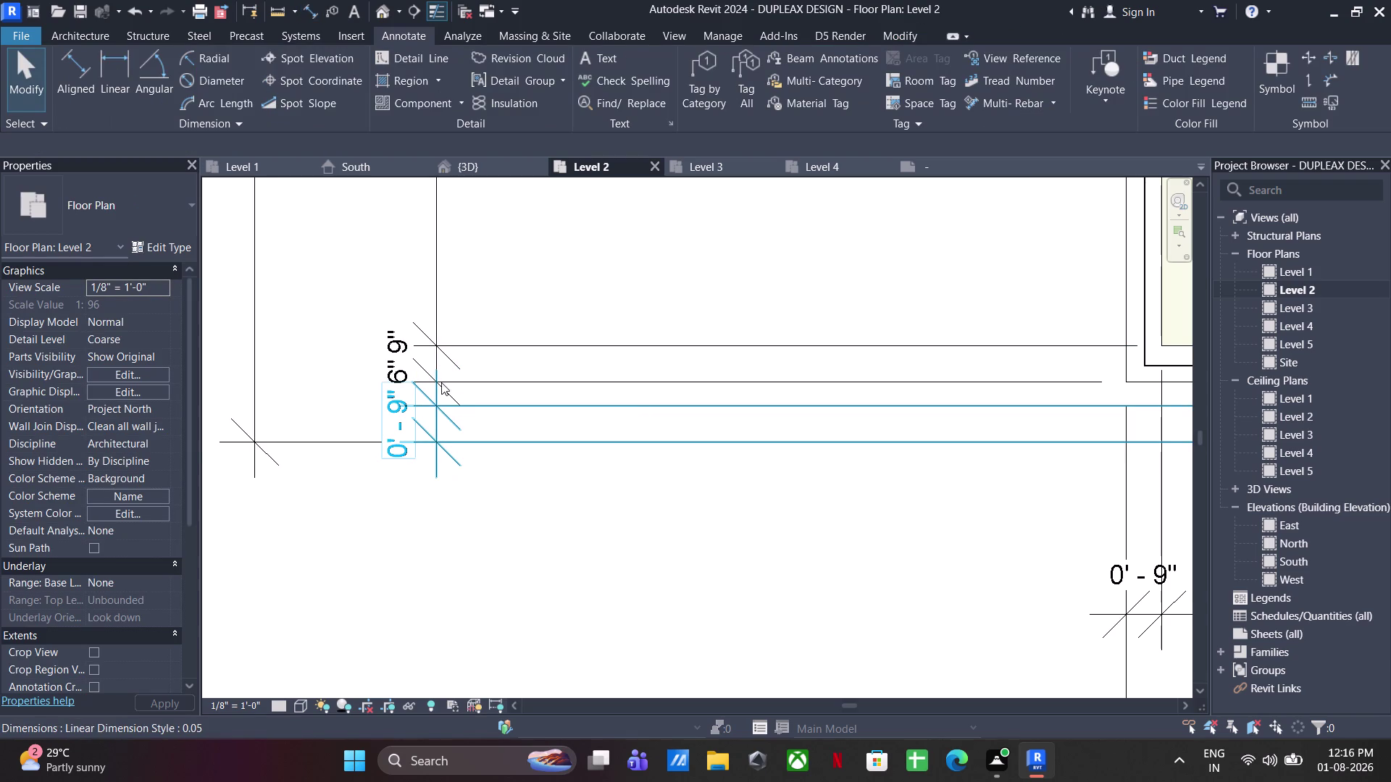
scroll(up, 3)
scroll(up, 3)
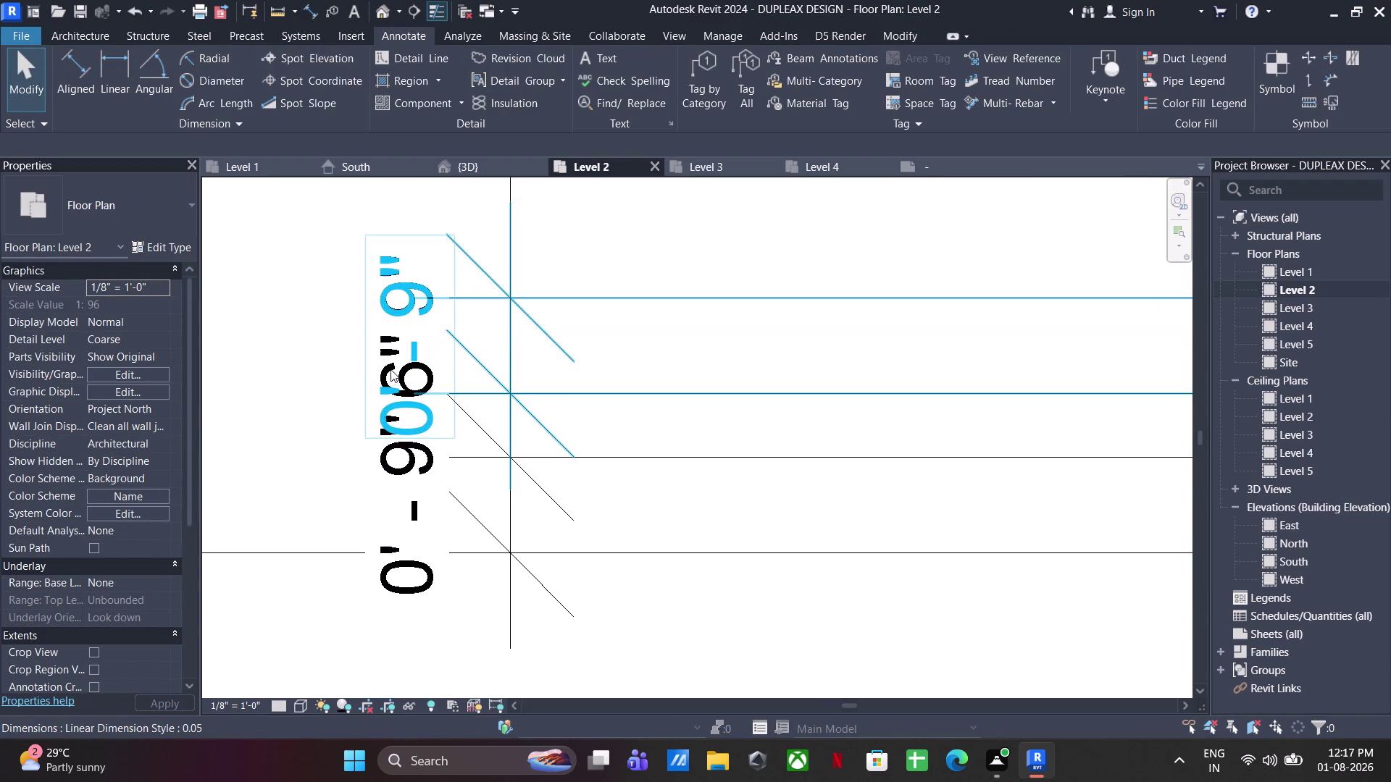
click(384, 352)
scroll(down, 3)
drag(447, 363, 423, 286)
click(428, 384)
drag(453, 414, 368, 399)
Move the lower 0'-9" value clear of the lines and zoom out to the whole plan.
click(567, 279)
click(444, 461)
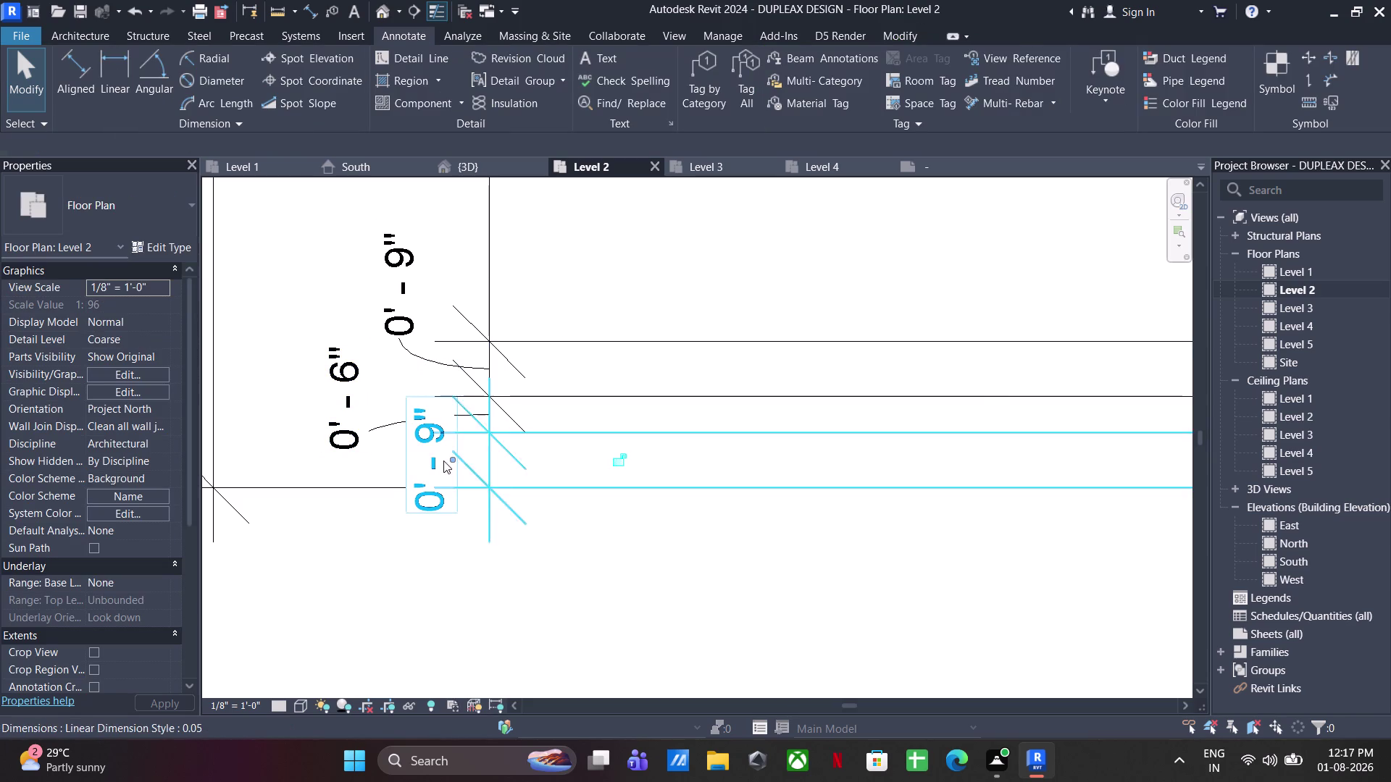
drag(452, 459, 436, 524)
click(605, 537)
scroll(down, 3)
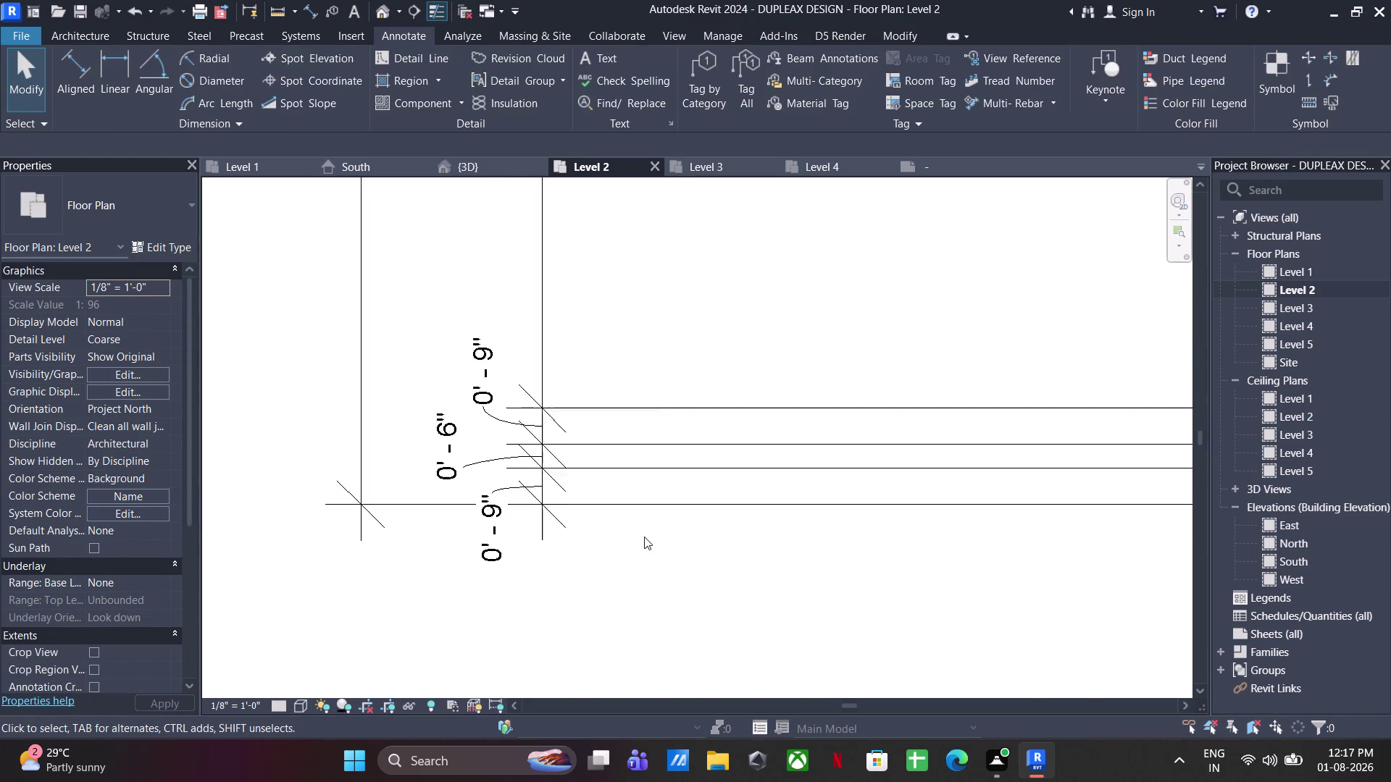
scroll(down, 3)
middle_drag(644, 536, 564, 490)
scroll(down, 3)
middle_drag(637, 549, 598, 549)
scroll(down, 3)
middle_drag(617, 580, 358, 687)
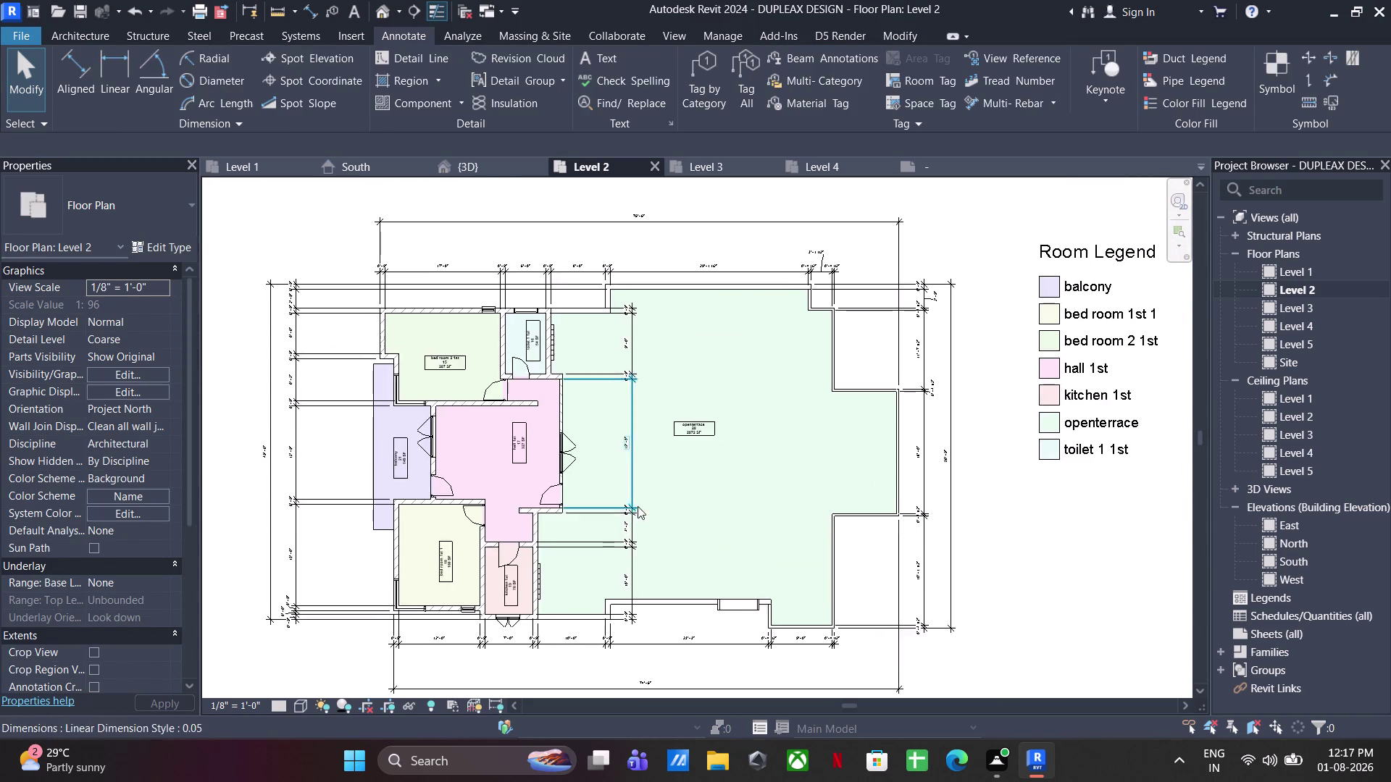
Window-select the west-side dimension strings, then clear the selection.
scroll(down, 3)
middle_drag(656, 523, 696, 521)
scroll(up, 3)
drag(489, 302, 461, 466)
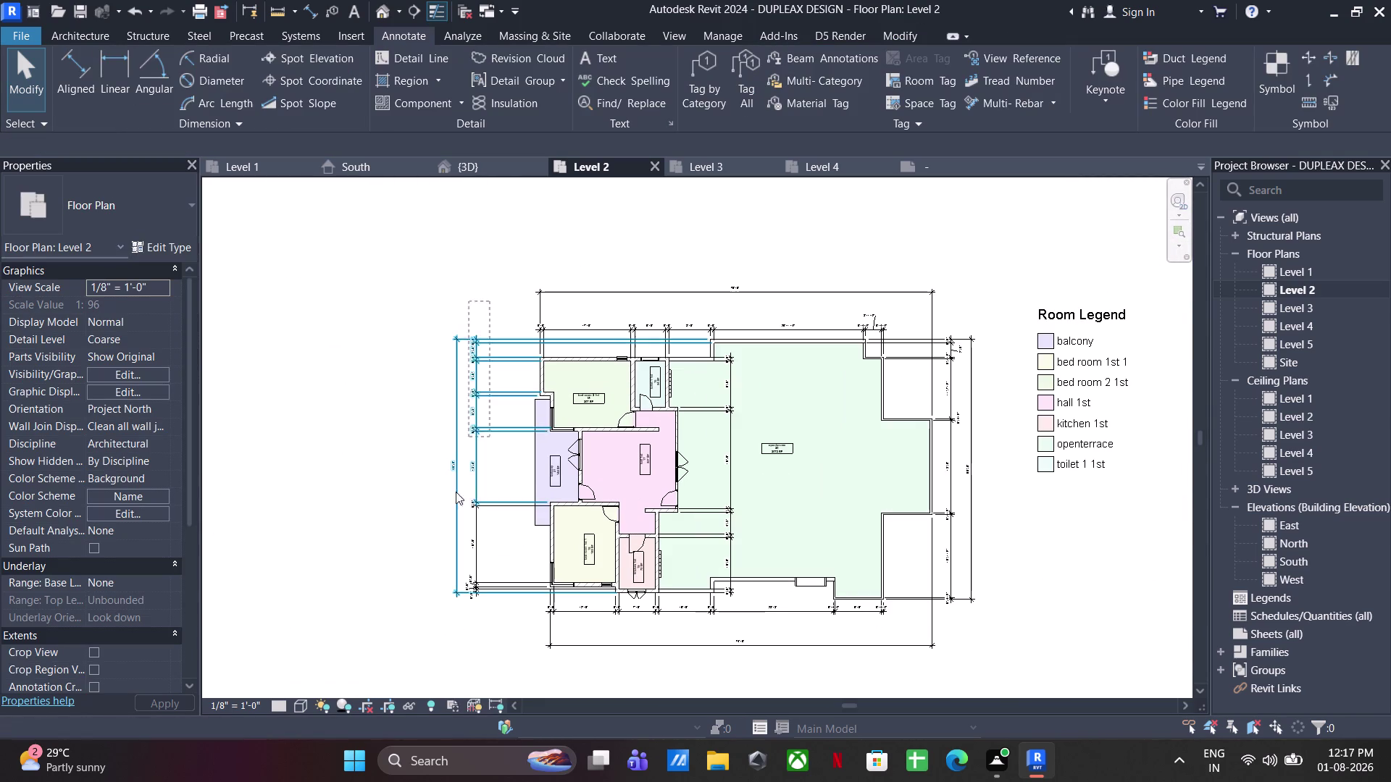
drag(462, 465, 403, 638)
drag(480, 488, 484, 488)
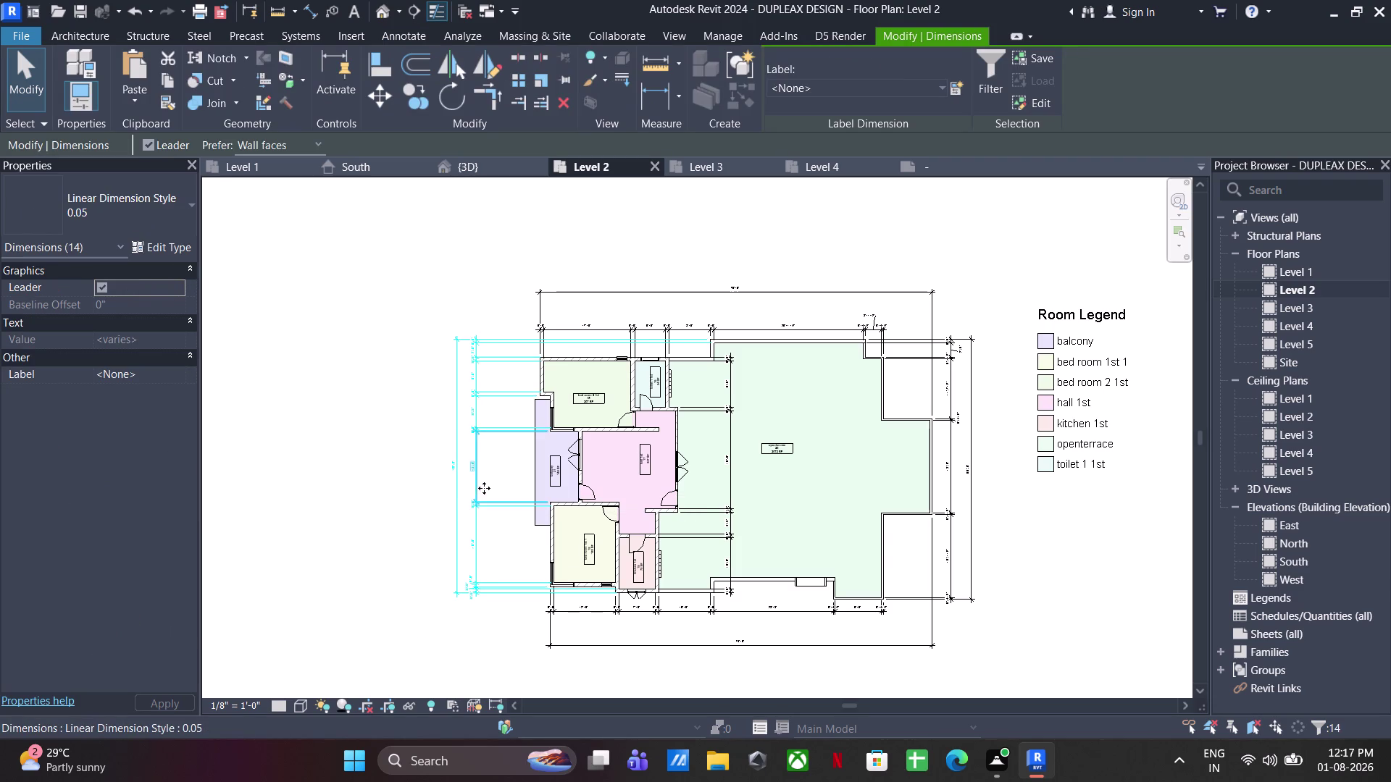
drag(484, 488, 492, 486)
click(386, 514)
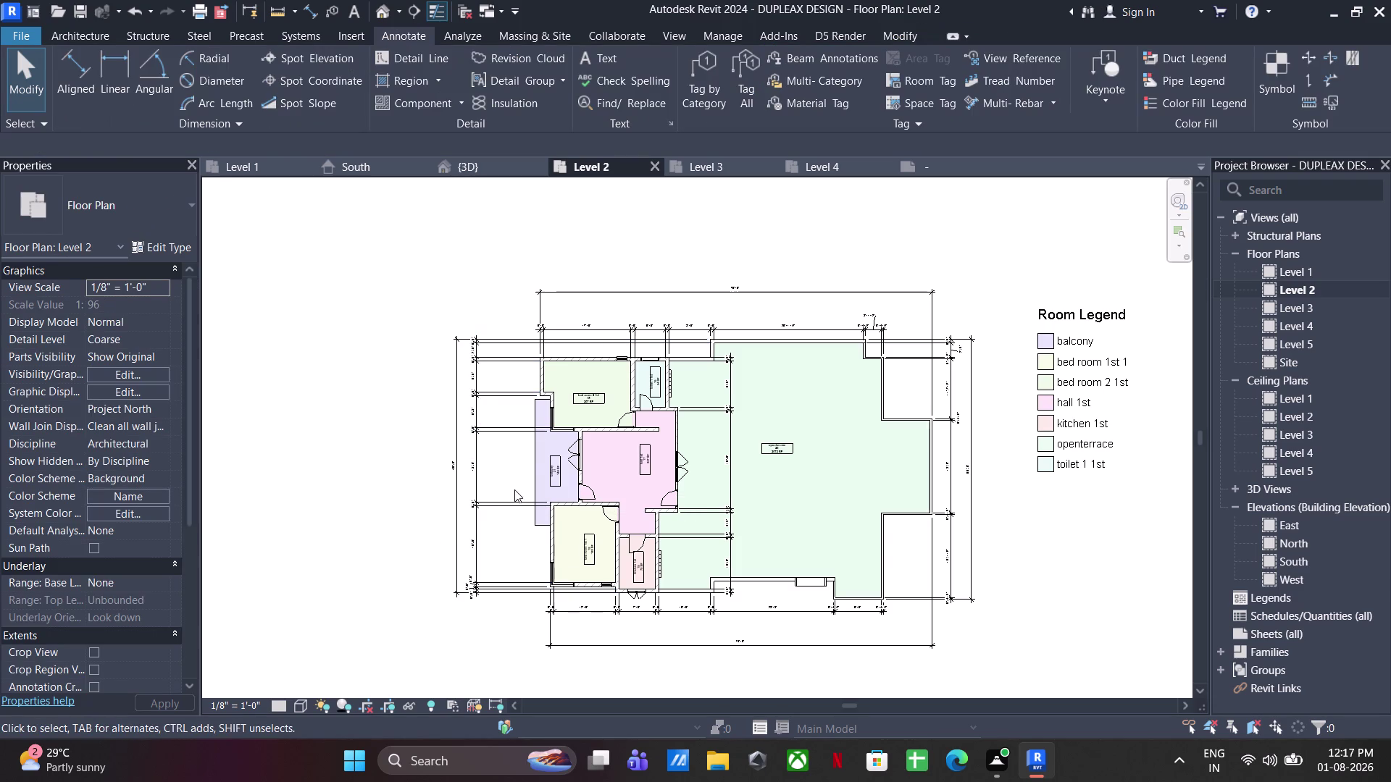
Reselect the left dimension strings and move them using the wall corner as base point.
scroll(down, 3)
middle_drag(548, 527, 454, 490)
scroll(up, 3)
middle_drag(686, 467, 771, 453)
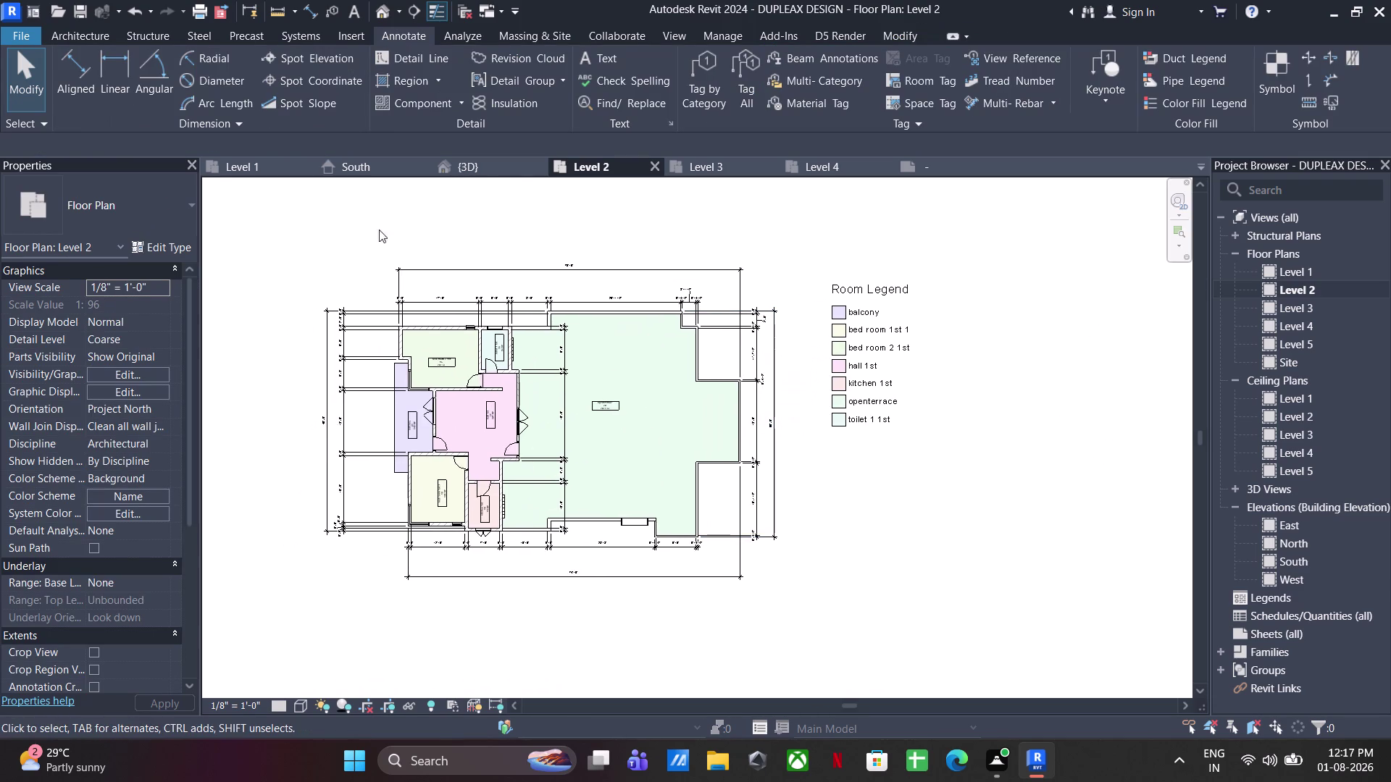
drag(379, 263, 295, 585)
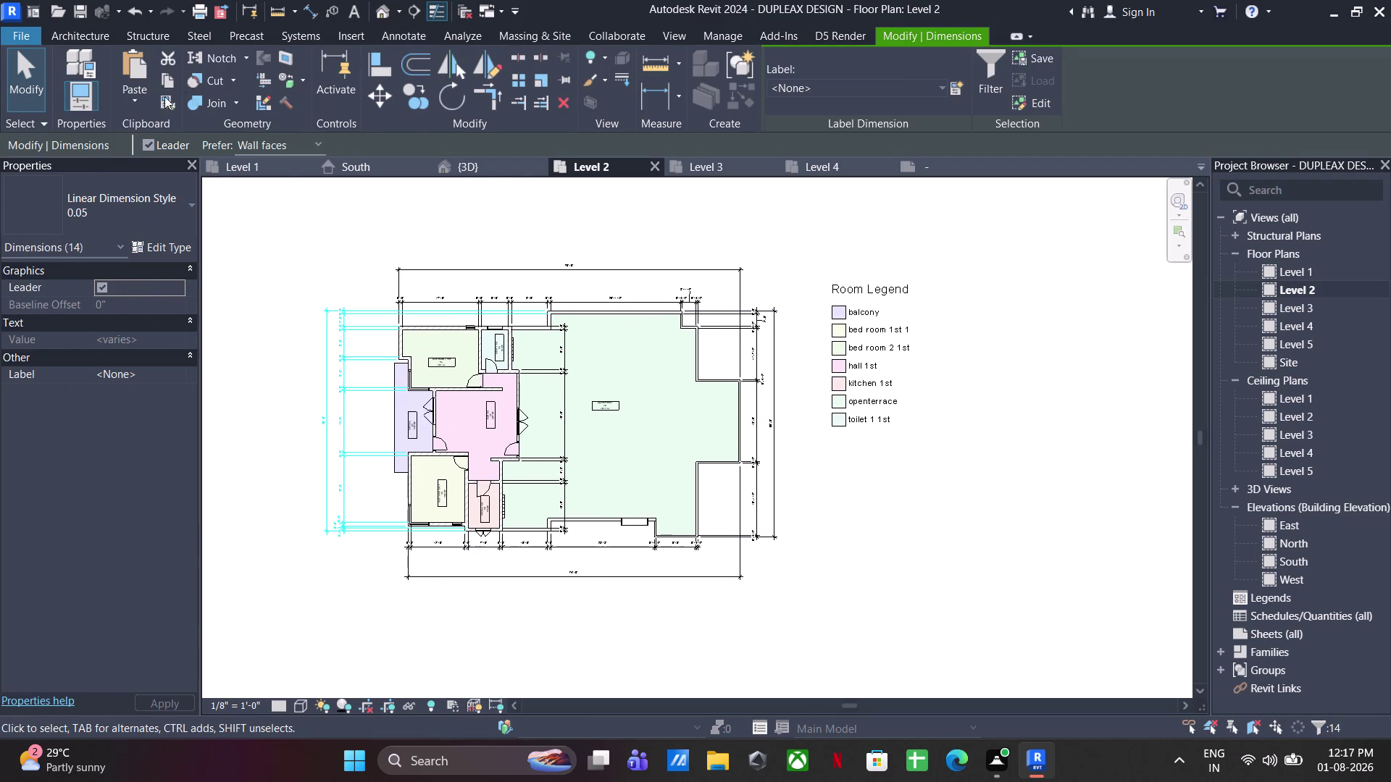
click(386, 100)
scroll(up, 3)
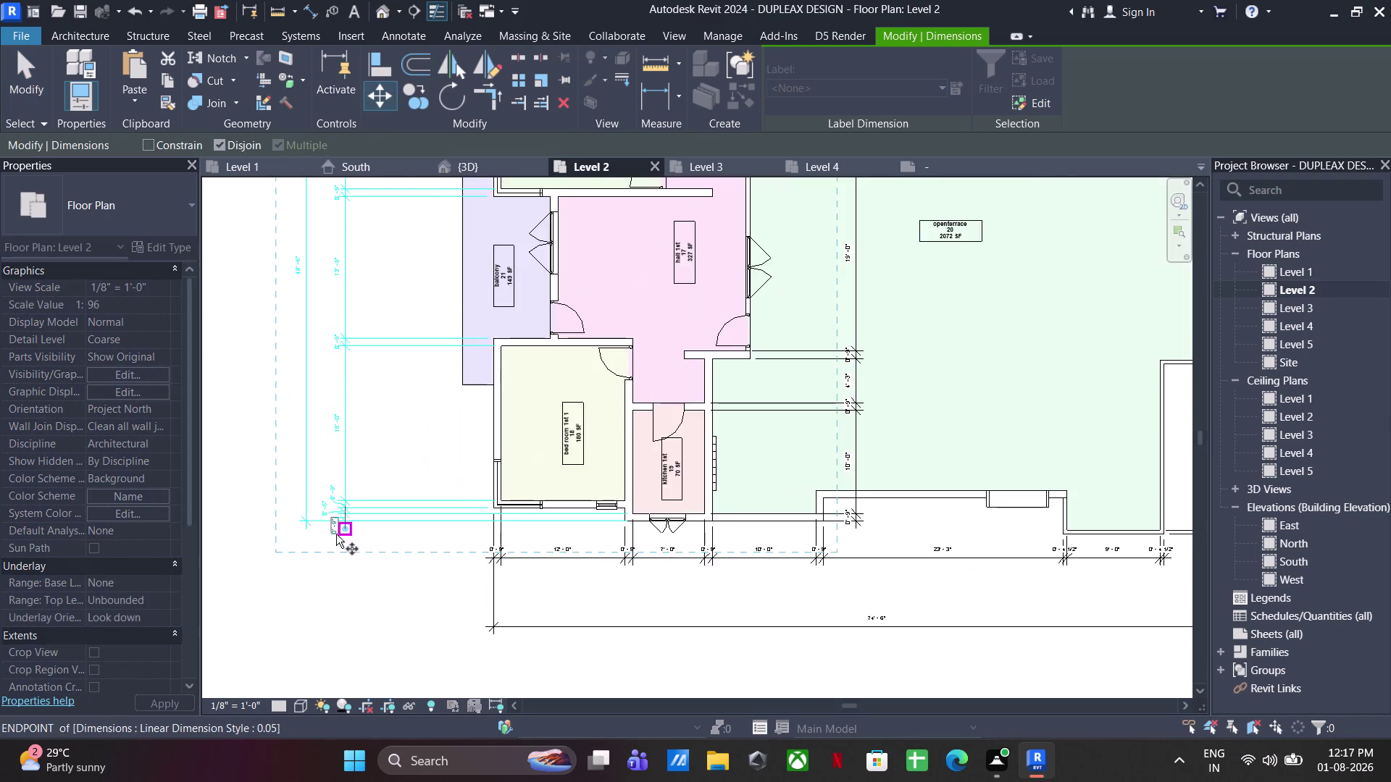
scroll(up, 3)
click(304, 519)
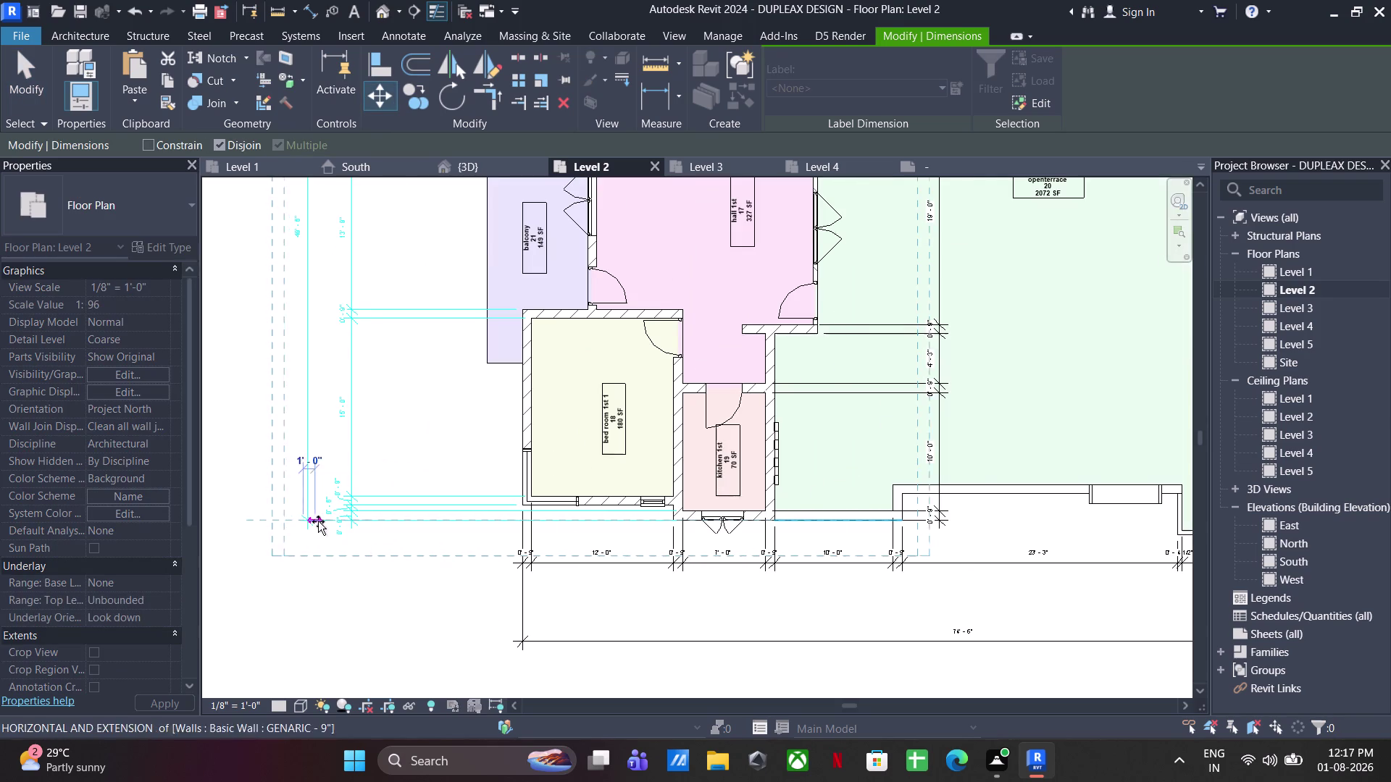
click(408, 531)
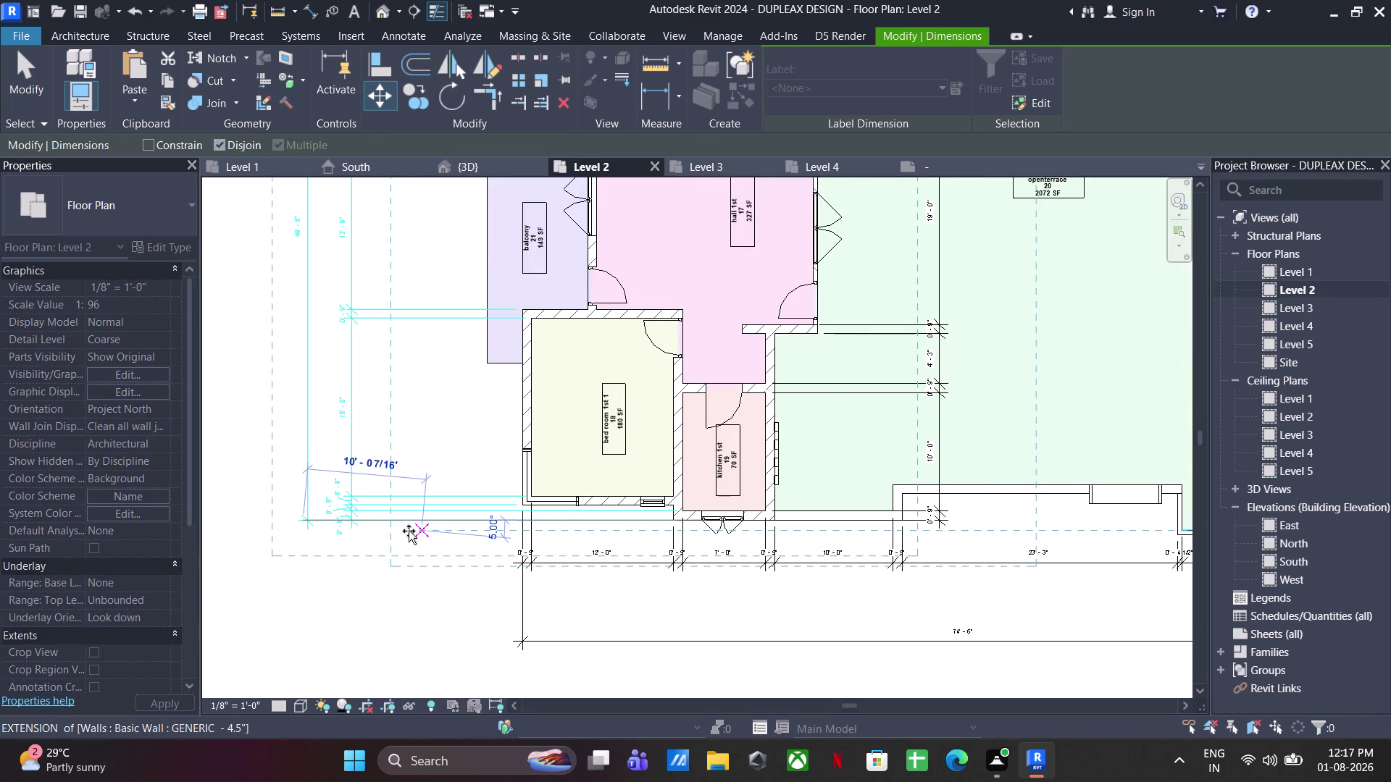
scroll(down, 3)
click(372, 570)
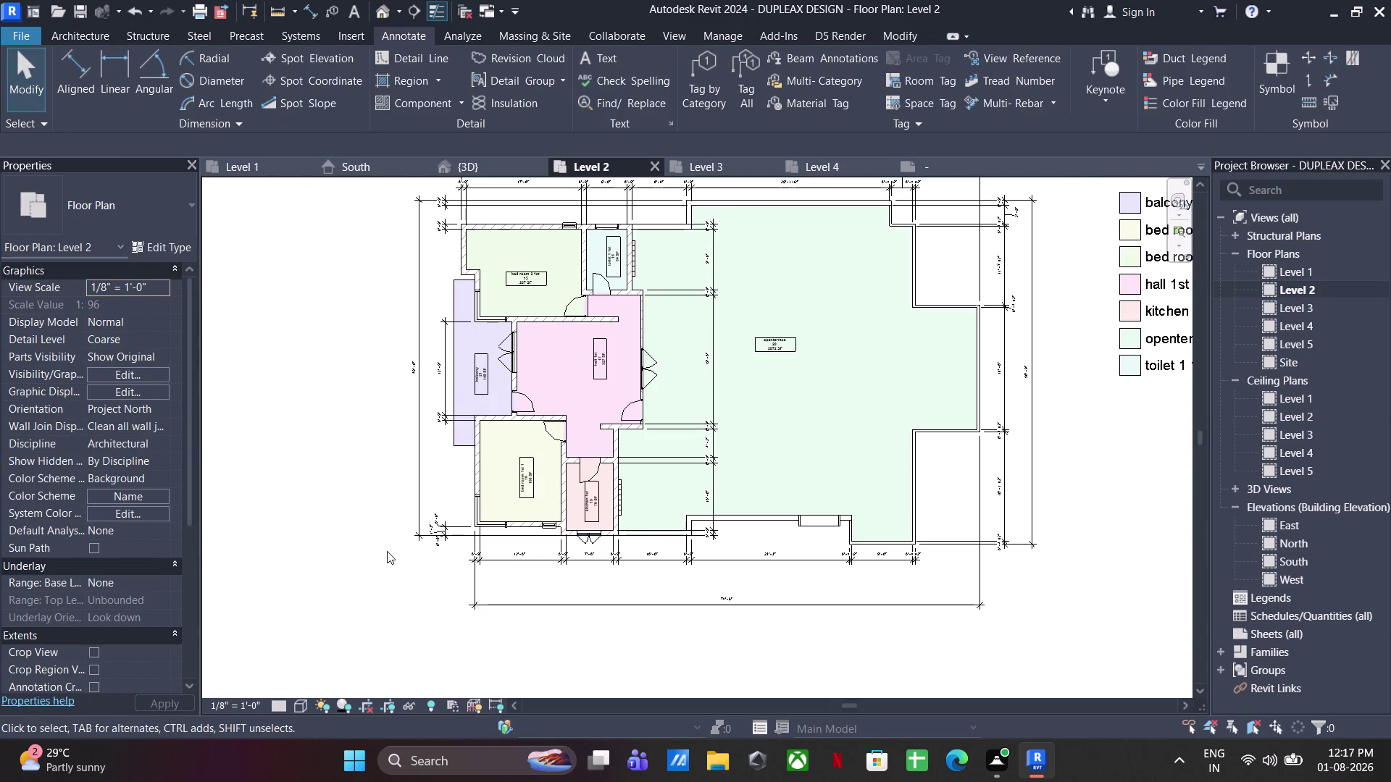
key(ctrl+z)
Check the lower-left 15' dimension, recenter the Level 2 plan, and open Level 3.
scroll(down, 3)
middle_drag(388, 466, 389, 470)
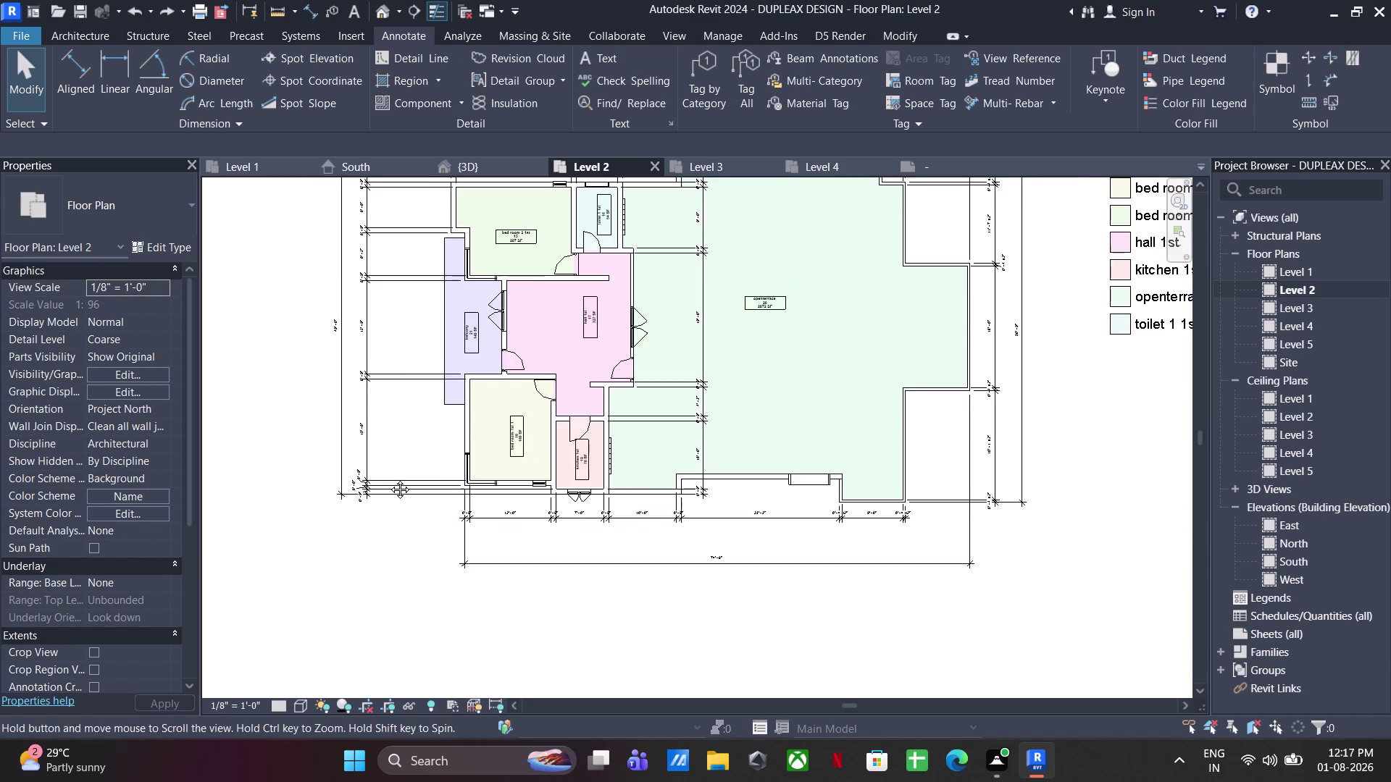
middle_drag(389, 470, 389, 537)
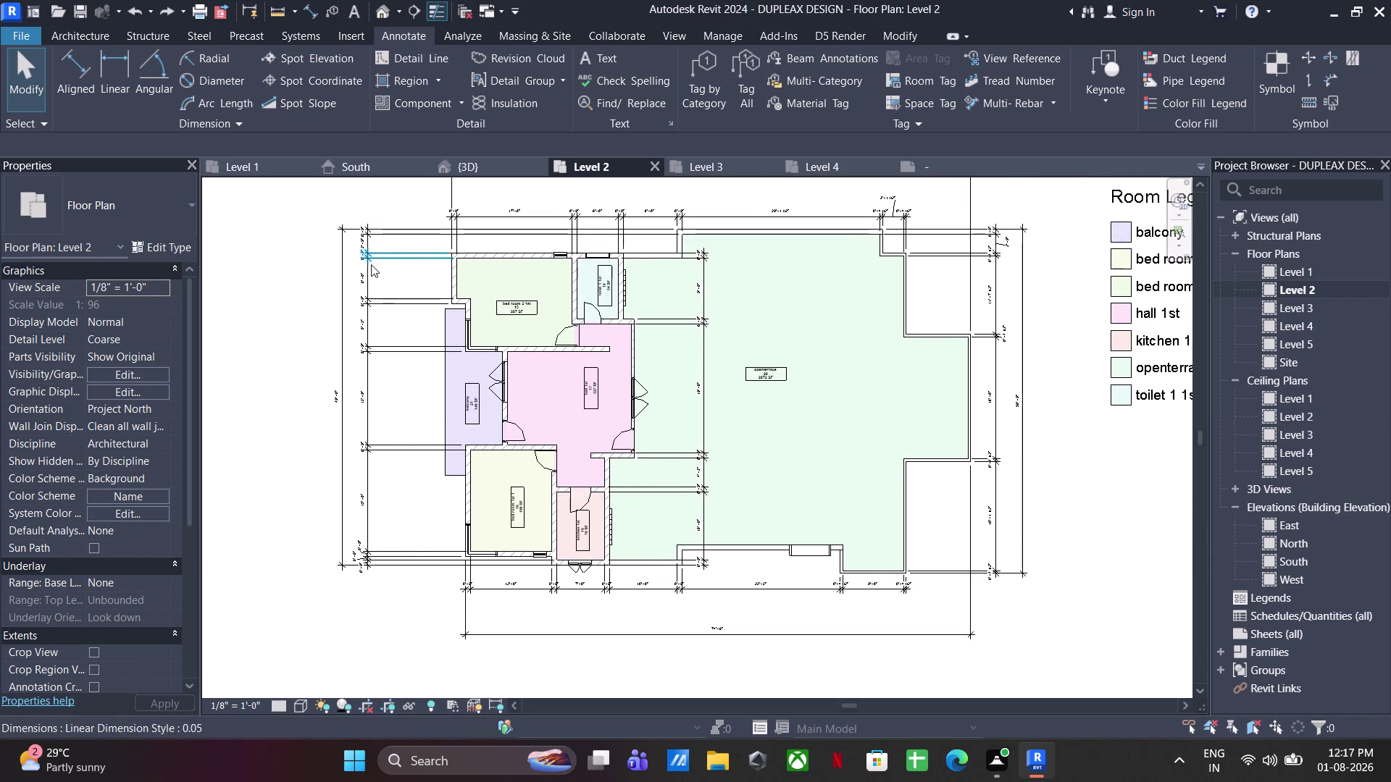
click(375, 492)
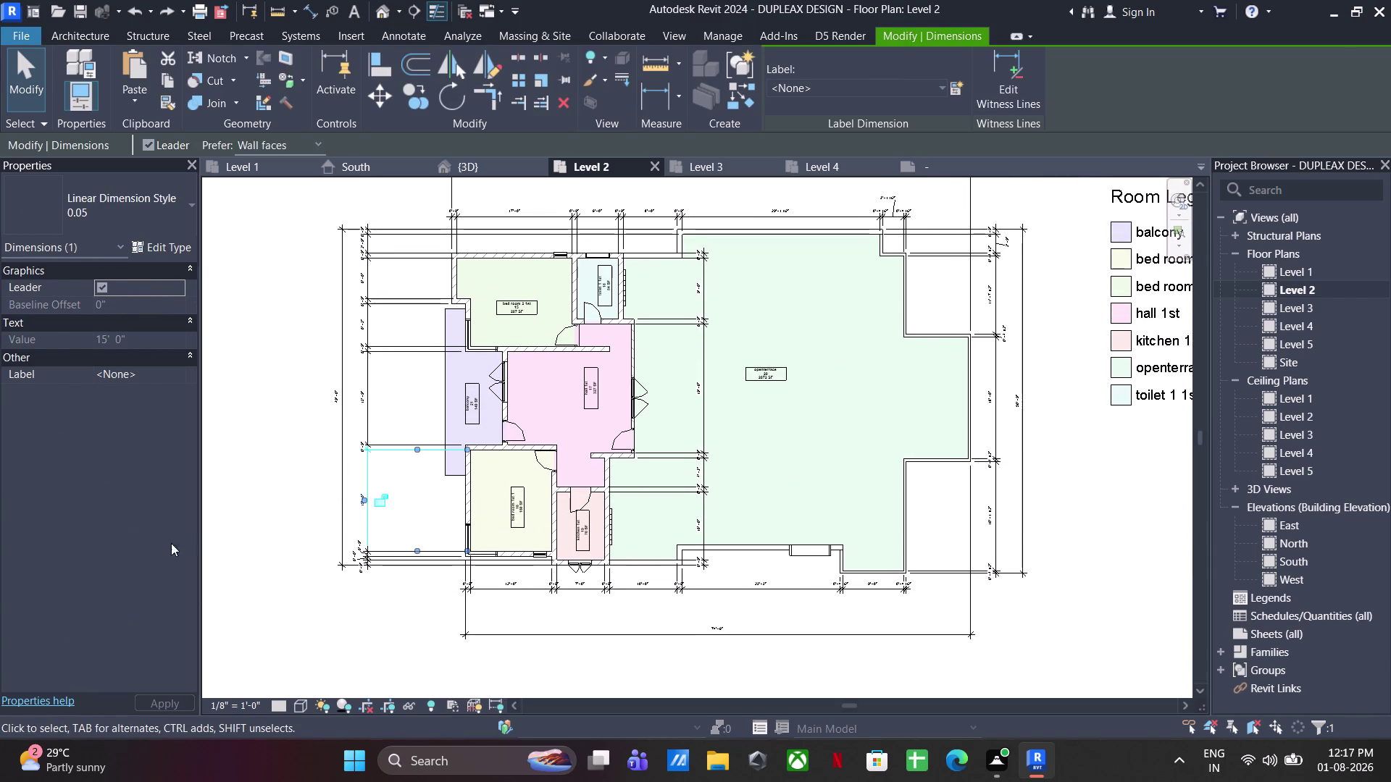
click(218, 526)
scroll(down, 3)
middle_drag(586, 528, 547, 518)
scroll(down, 3)
middle_drag(630, 481, 609, 472)
scroll(up, 3)
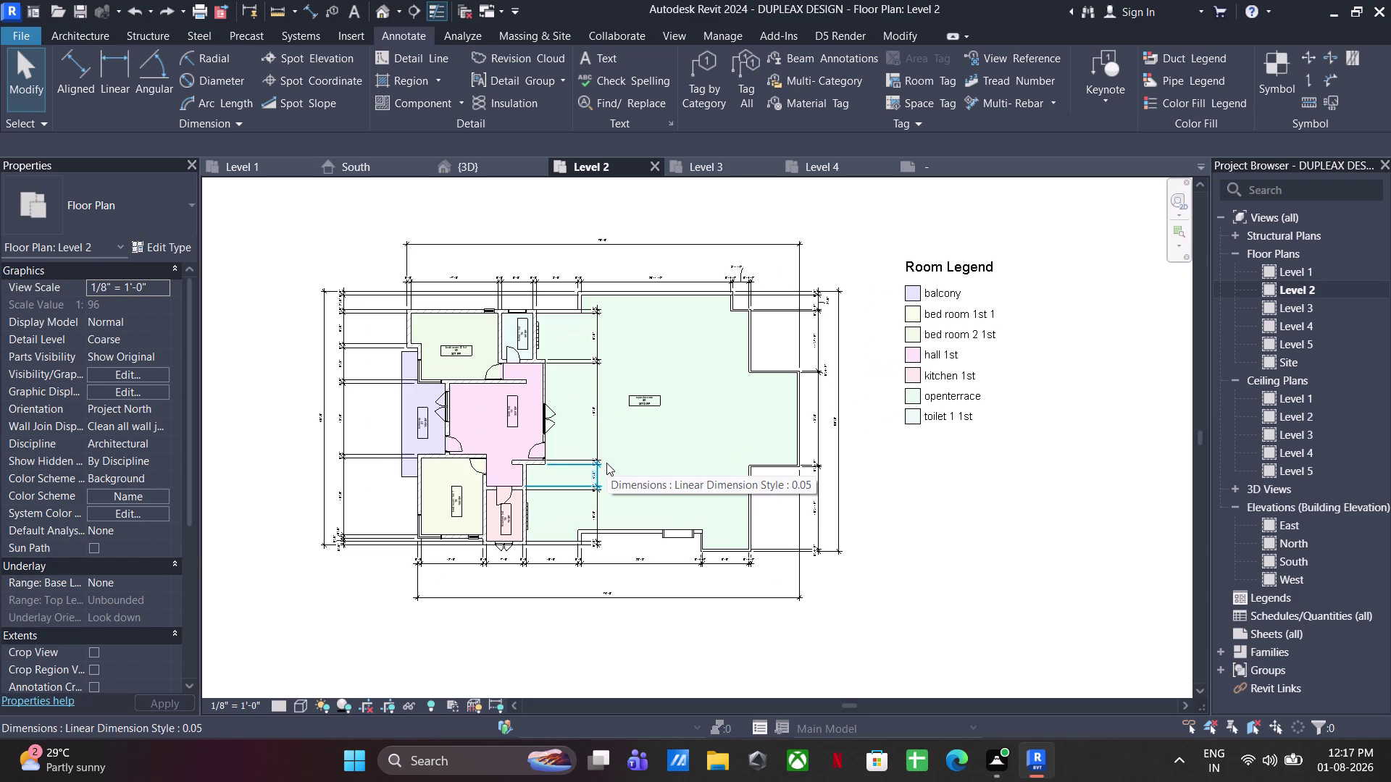
click(684, 167)
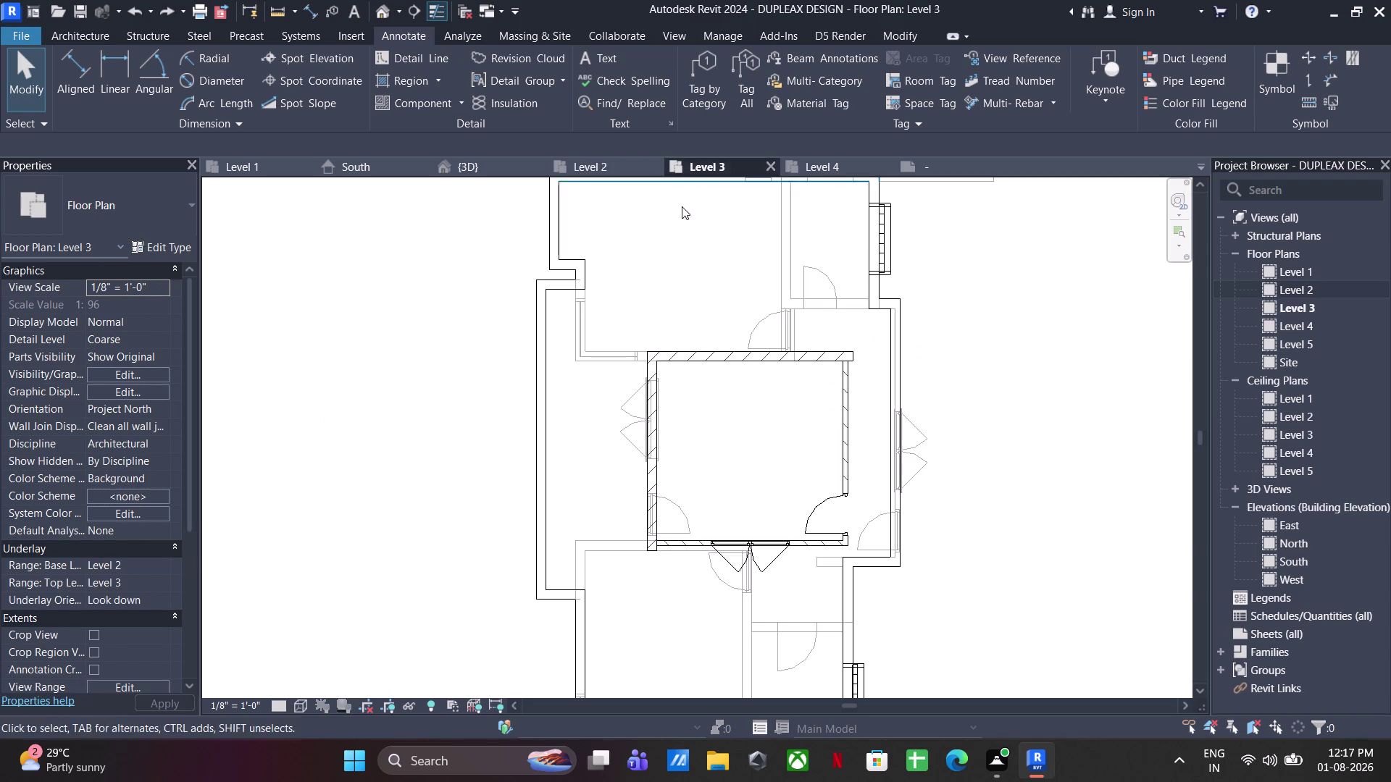
Set the Level 3 plan's underlay base level to None.
scroll(down, 3)
middle_drag(660, 346, 634, 344)
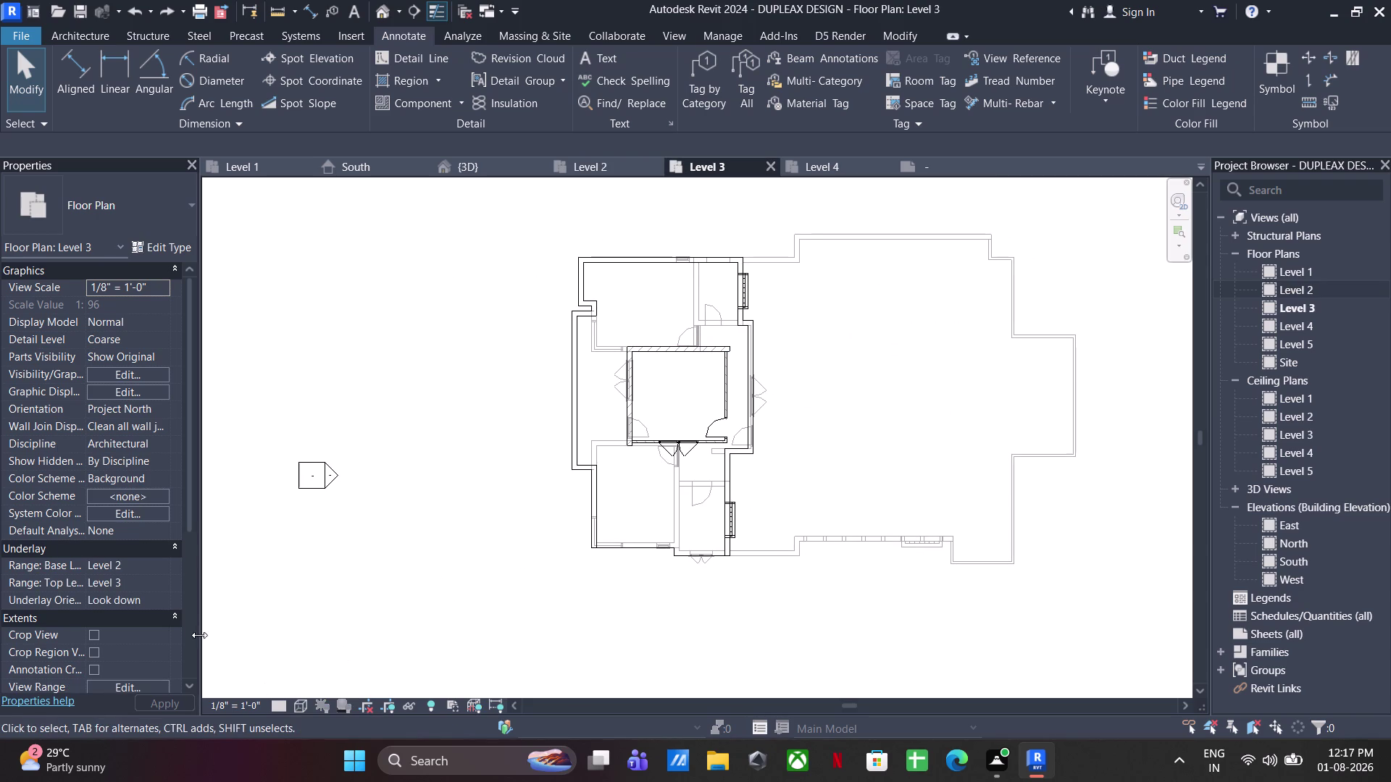
click(155, 568)
click(111, 581)
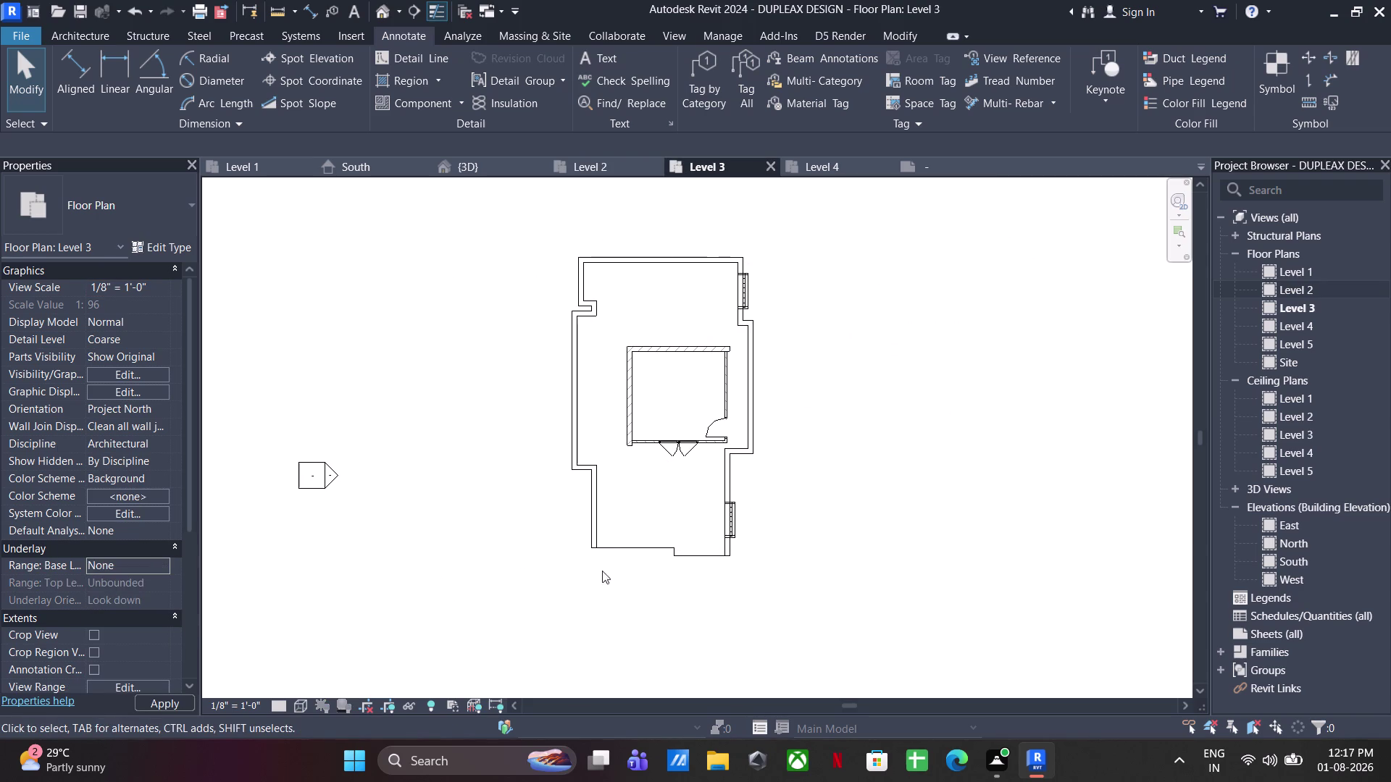
Hide elevation markers via Level 3's Visibility/Graphics annotation categories (VG).
key(v)
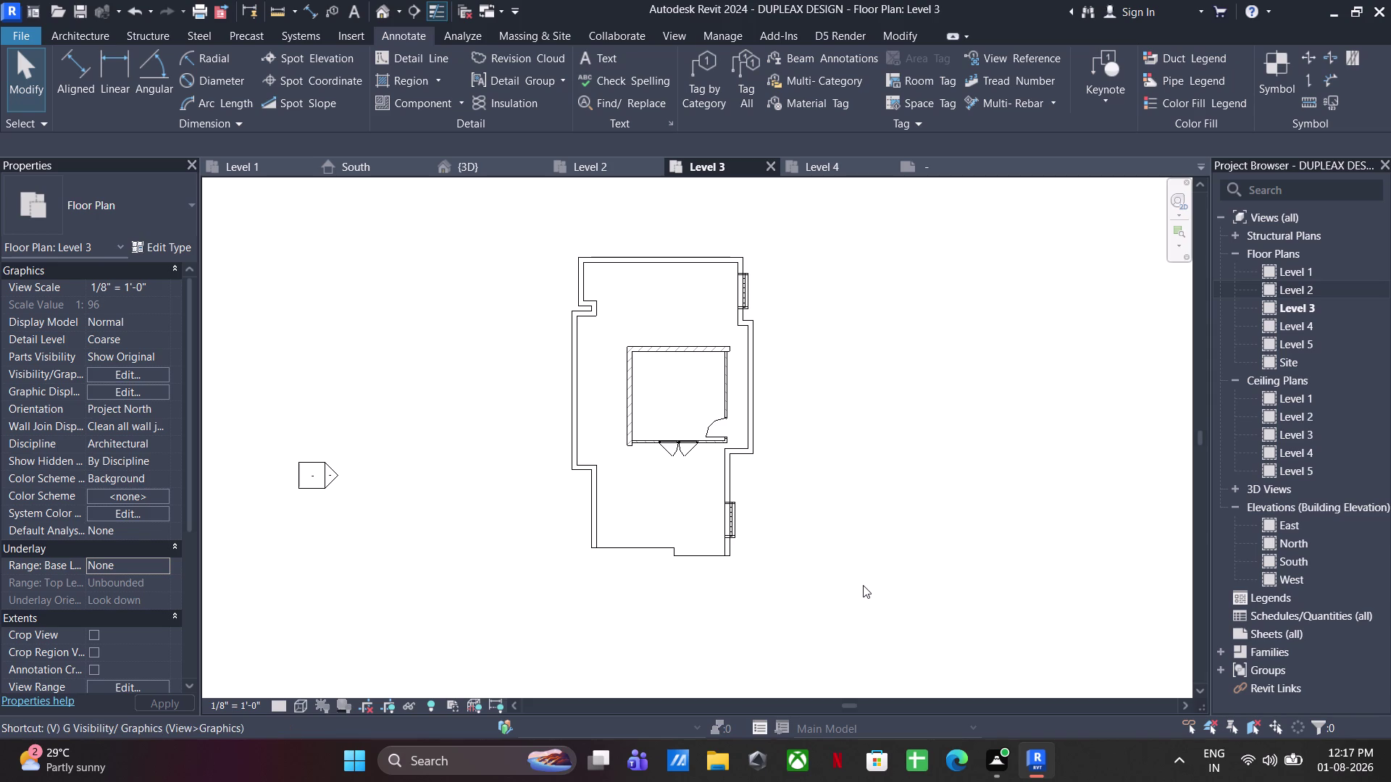
key(g)
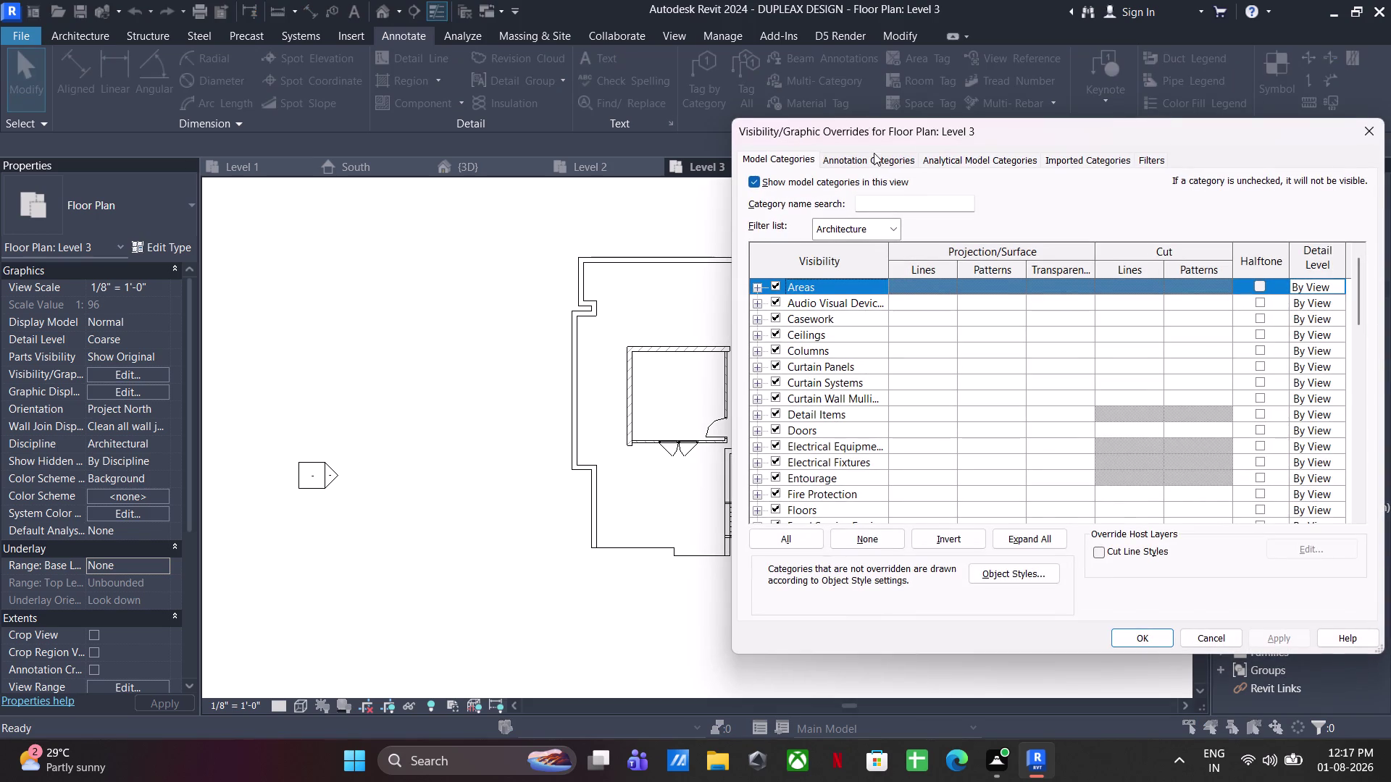
click(874, 154)
scroll(down, 3)
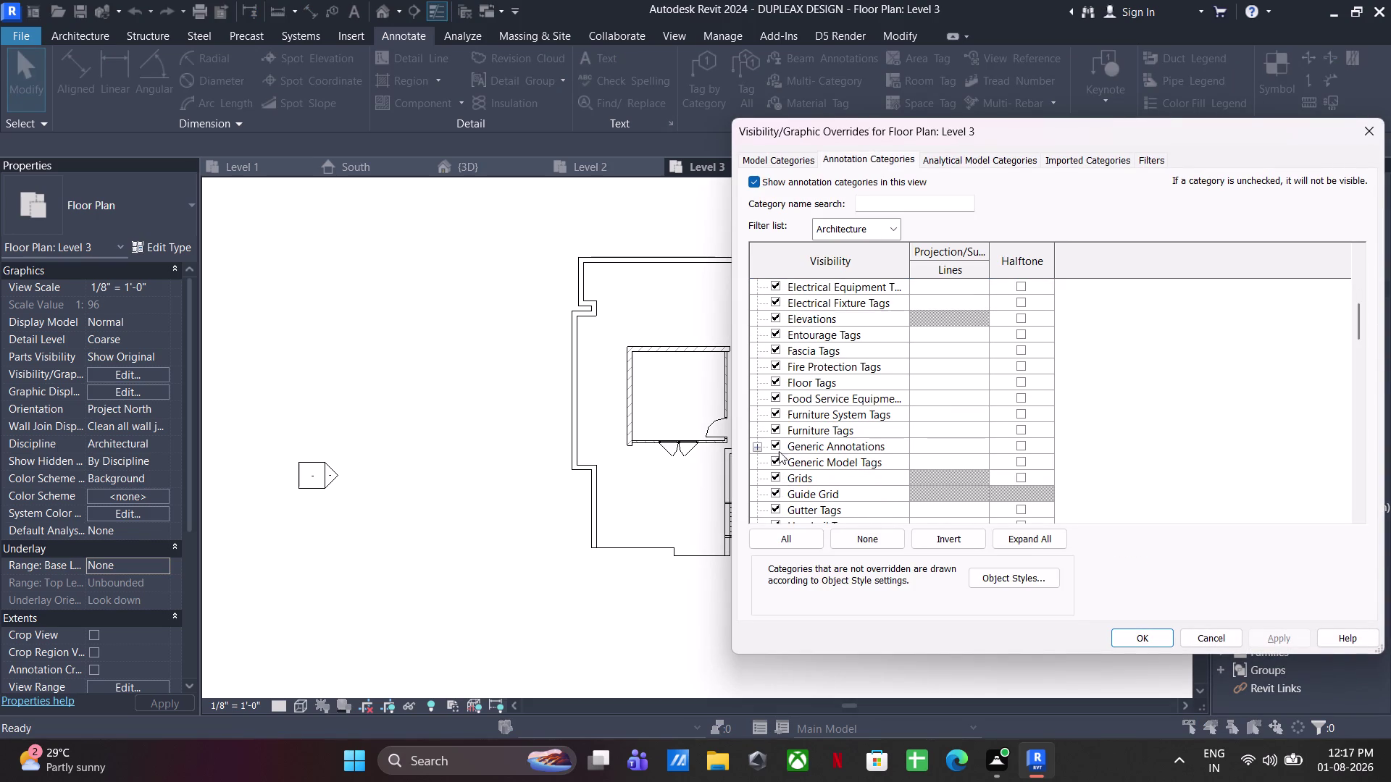
scroll(down, 3)
scroll(down, 3)
scroll(down, 3)
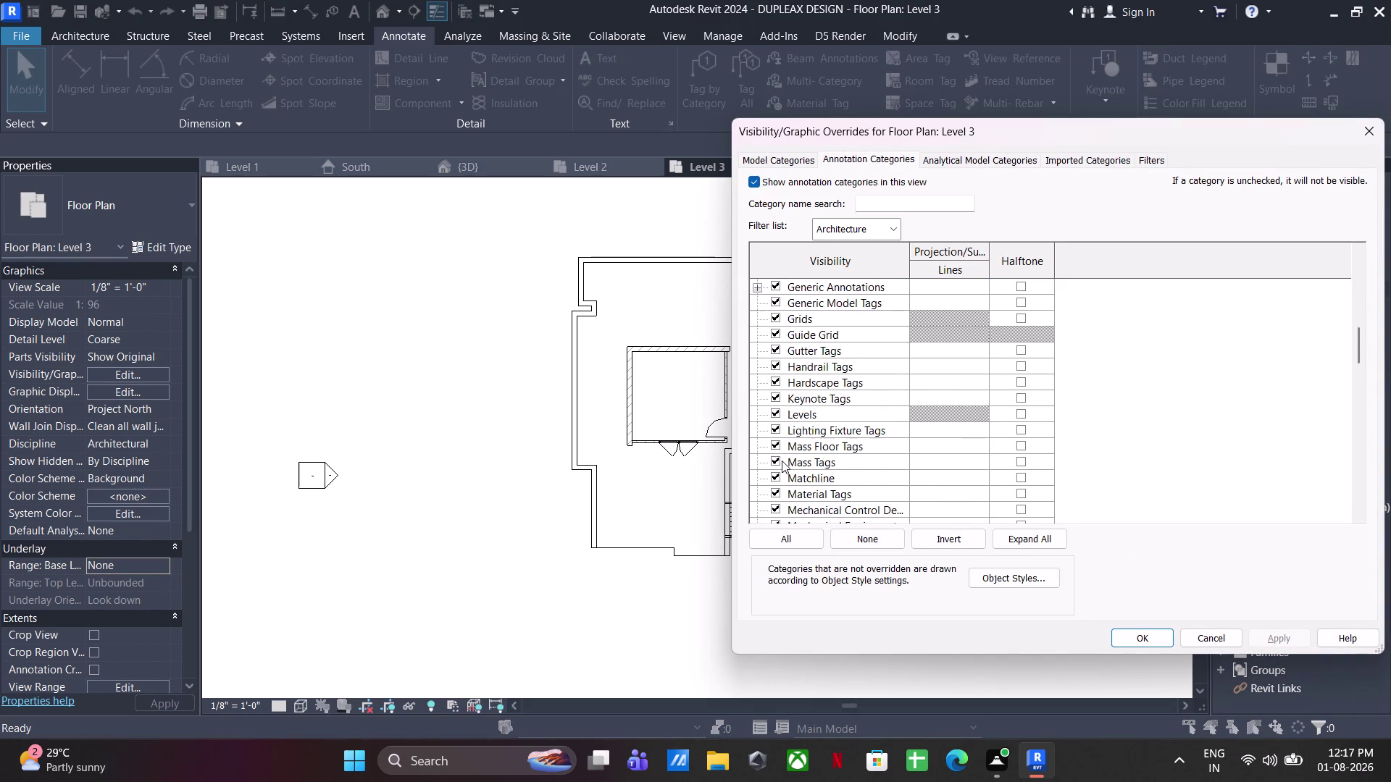
scroll(down, 3)
scroll(down, 3)
scroll(up, 3)
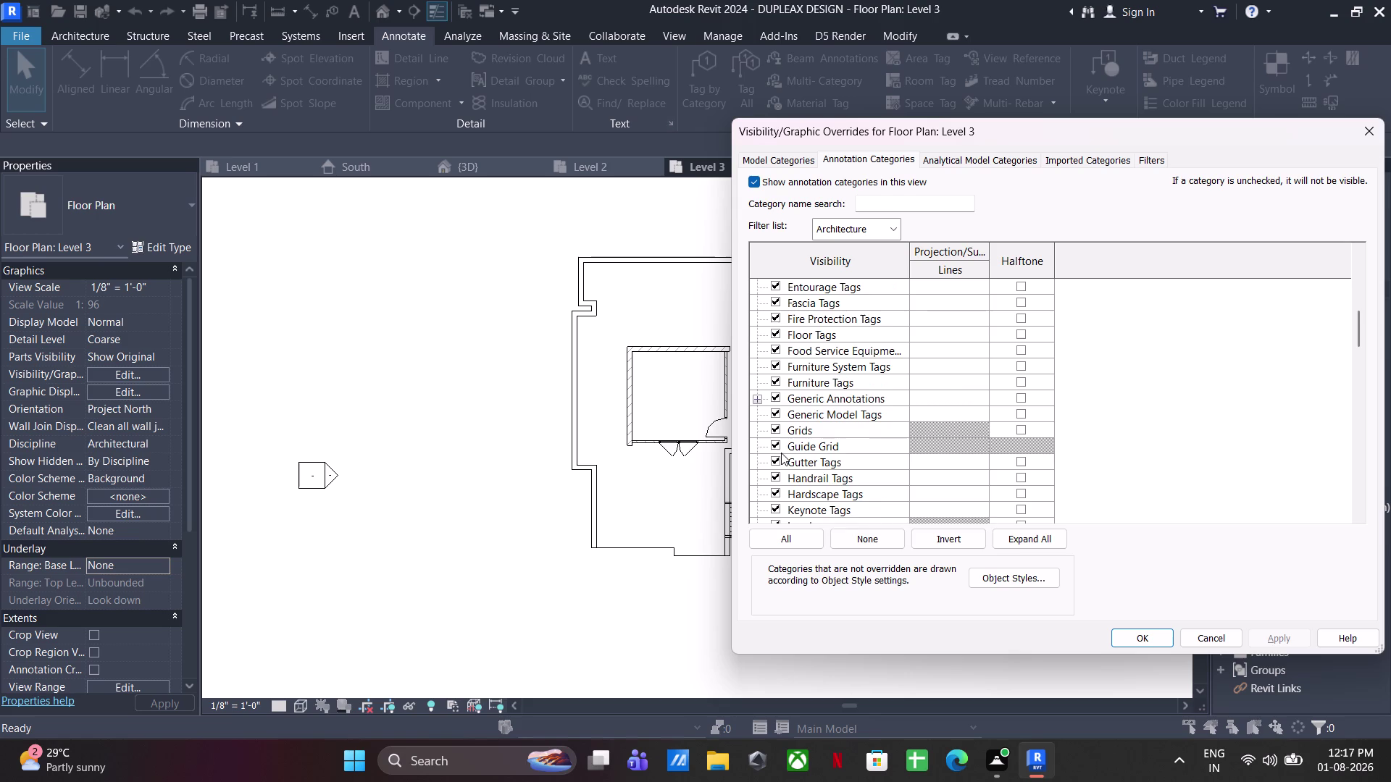
scroll(up, 3)
scroll(up, 3)
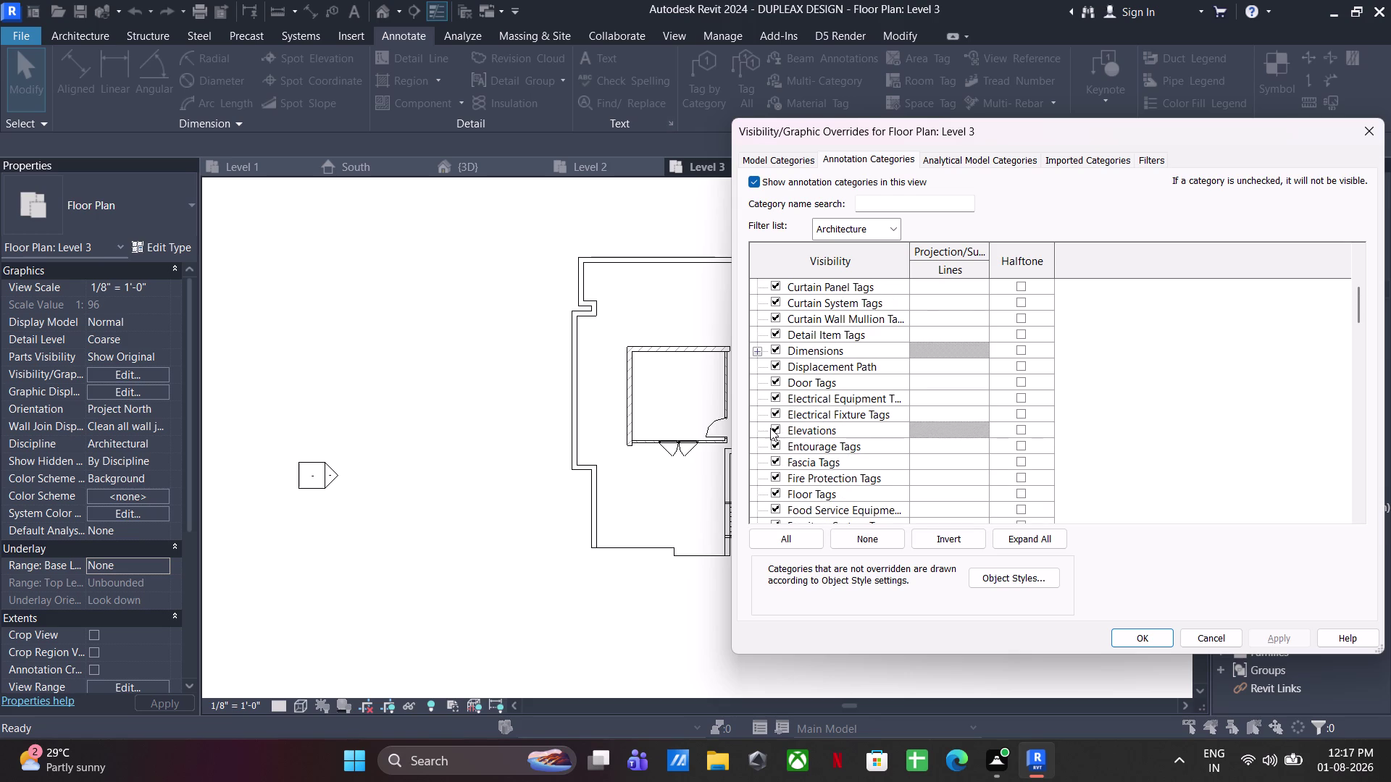
click(770, 428)
click(1119, 635)
click(914, 562)
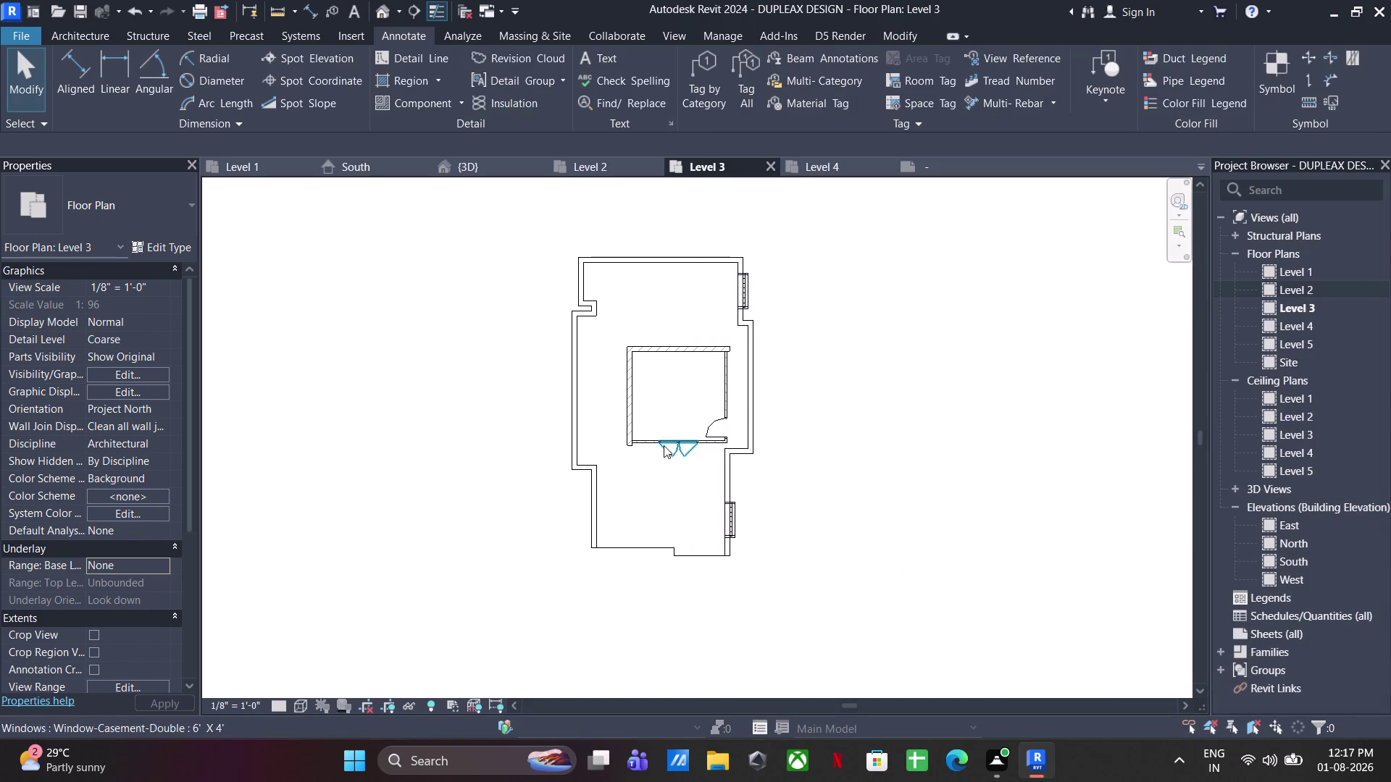
Recenter the Level 3 plan and bring up the Architecture building tools.
scroll(up, 3)
middle_drag(654, 405, 641, 416)
click(90, 25)
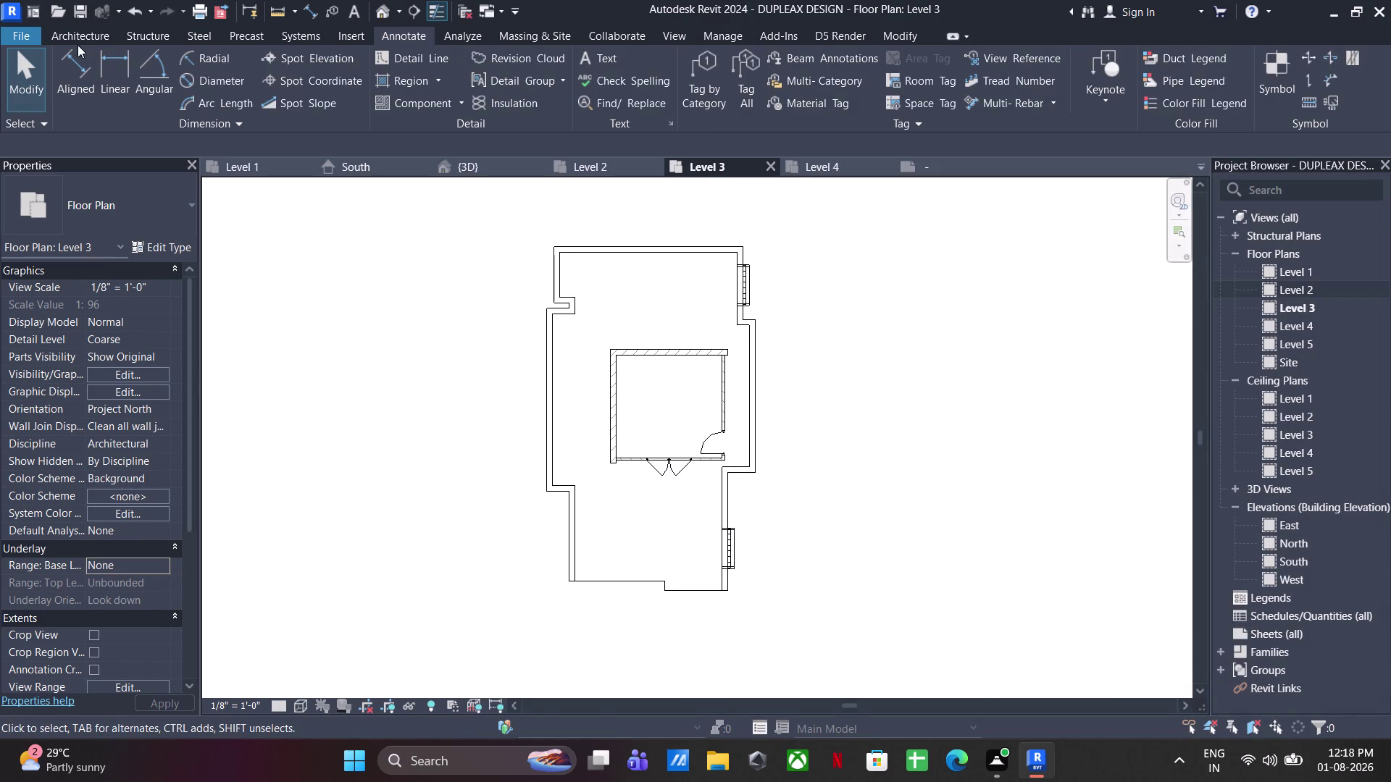
click(77, 22)
click(79, 33)
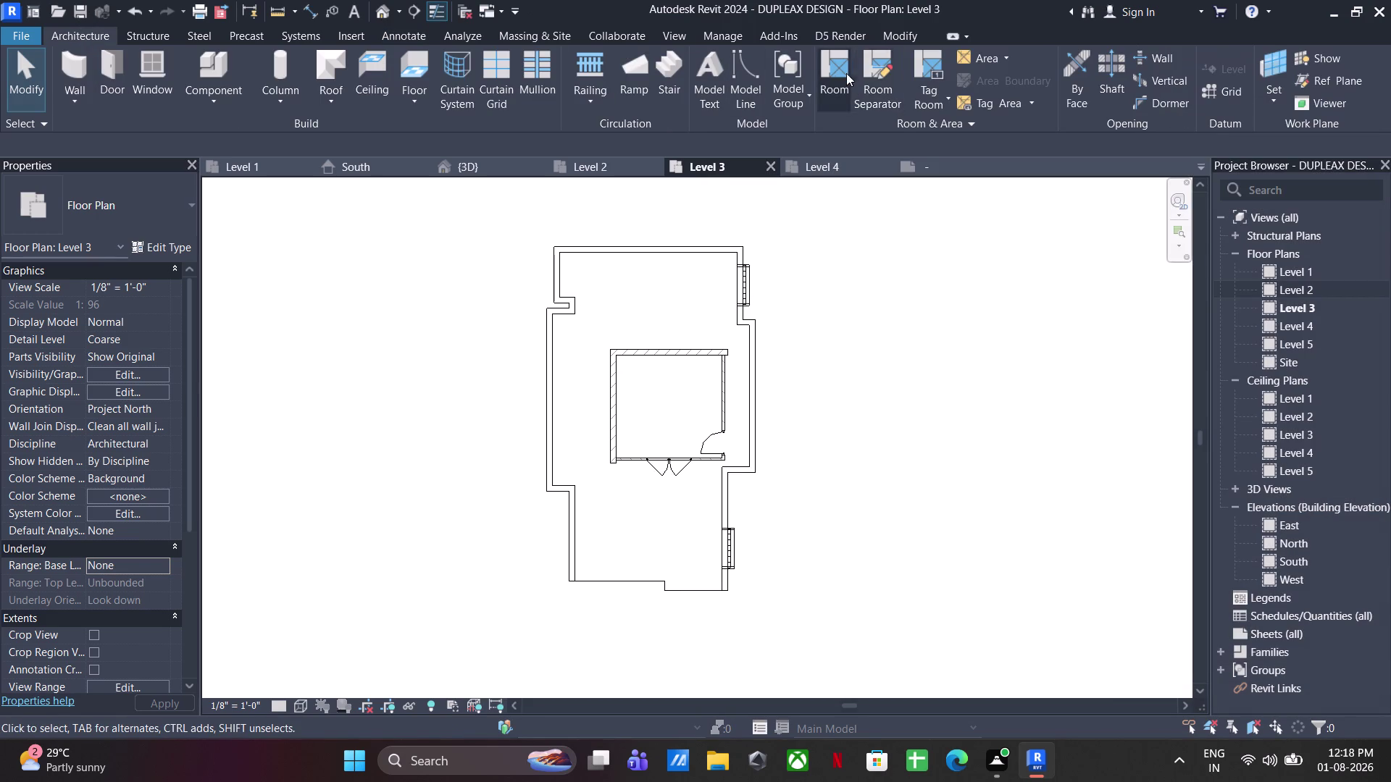
Place room 22 in the enclosed inner space on Level 3.
click(842, 67)
click(668, 405)
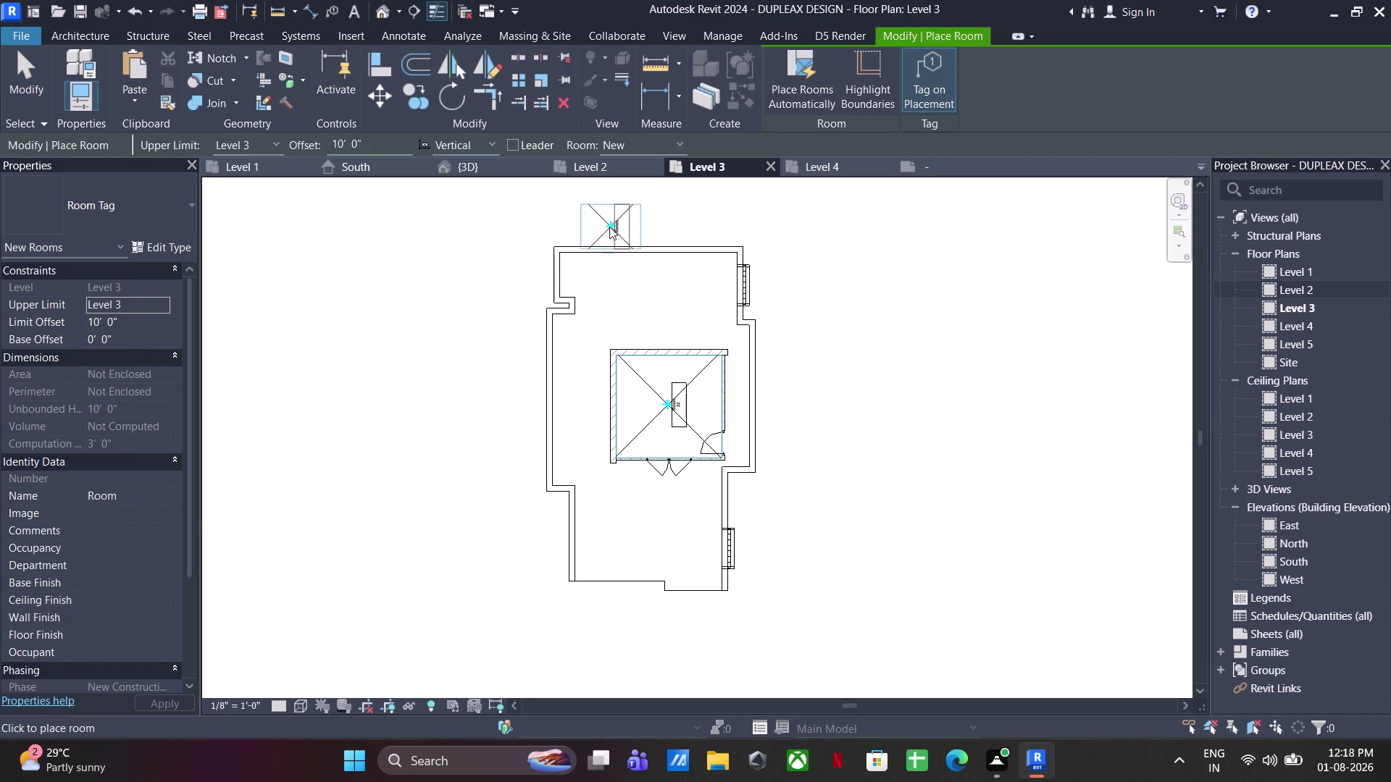
key(Escape)
scroll(up, 3)
scroll(up, 3)
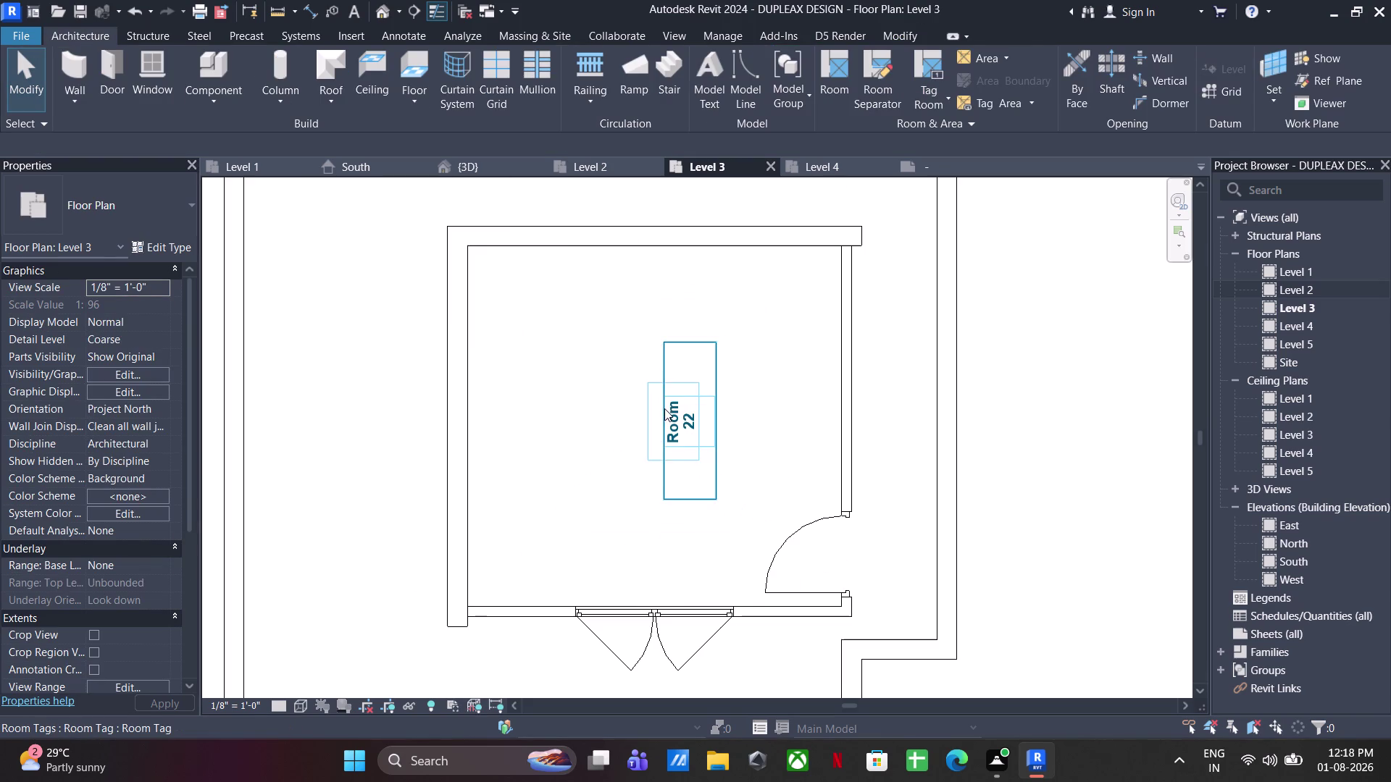
Rename the new room's tag to 'pent house'.
click(664, 409)
click(663, 409)
text(p)
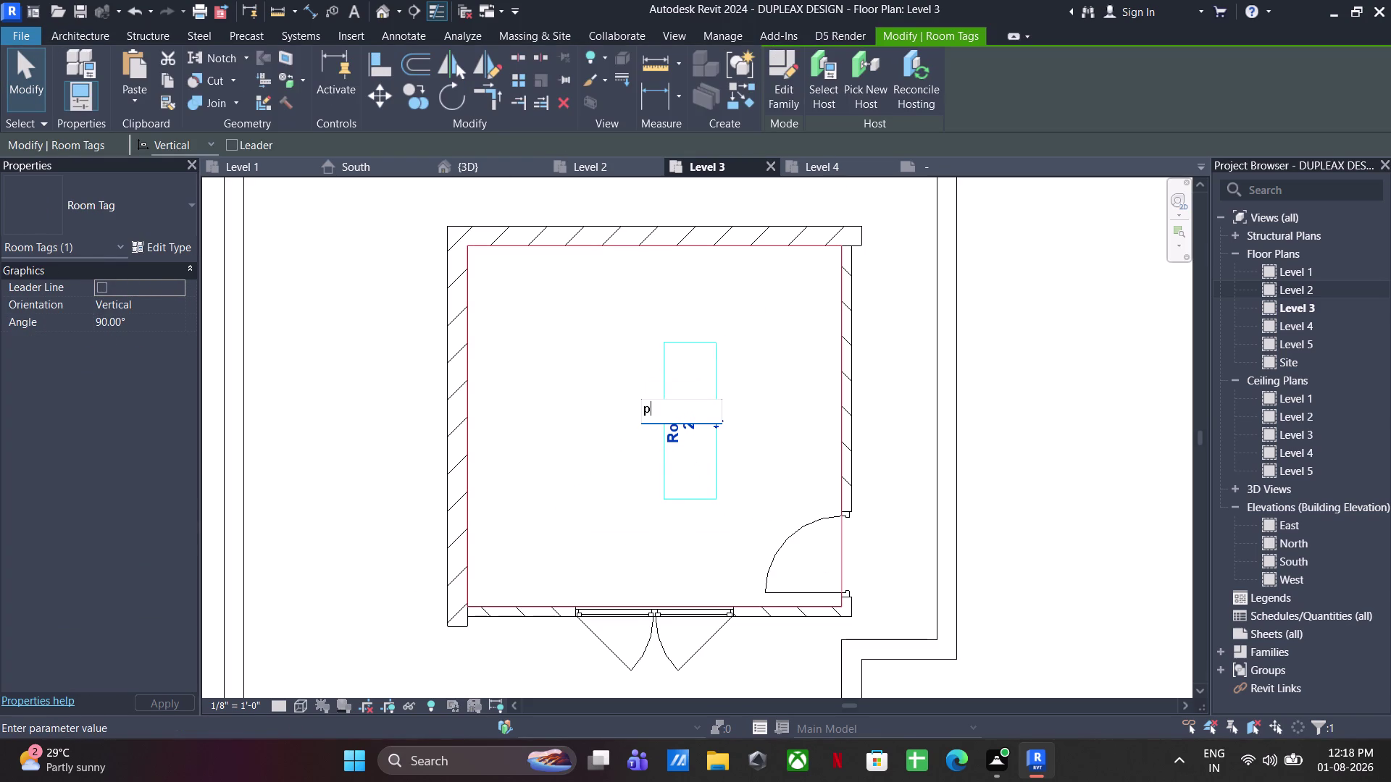
text(ent hous)
text(e)
click(534, 469)
scroll(down, 3)
middle_drag(603, 442, 494, 425)
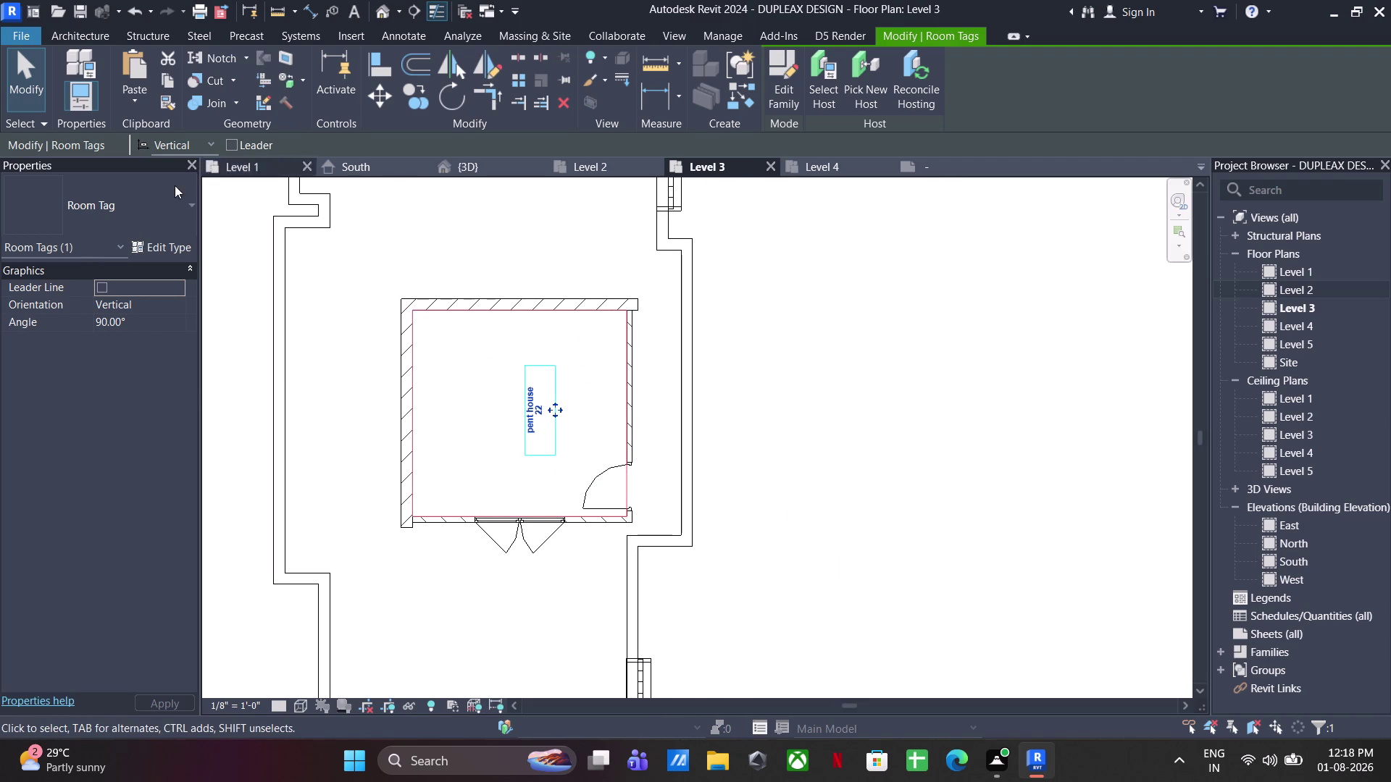
Clear the room tag selection and return to the Level 2 floor plan.
click(145, 195)
click(100, 317)
click(761, 338)
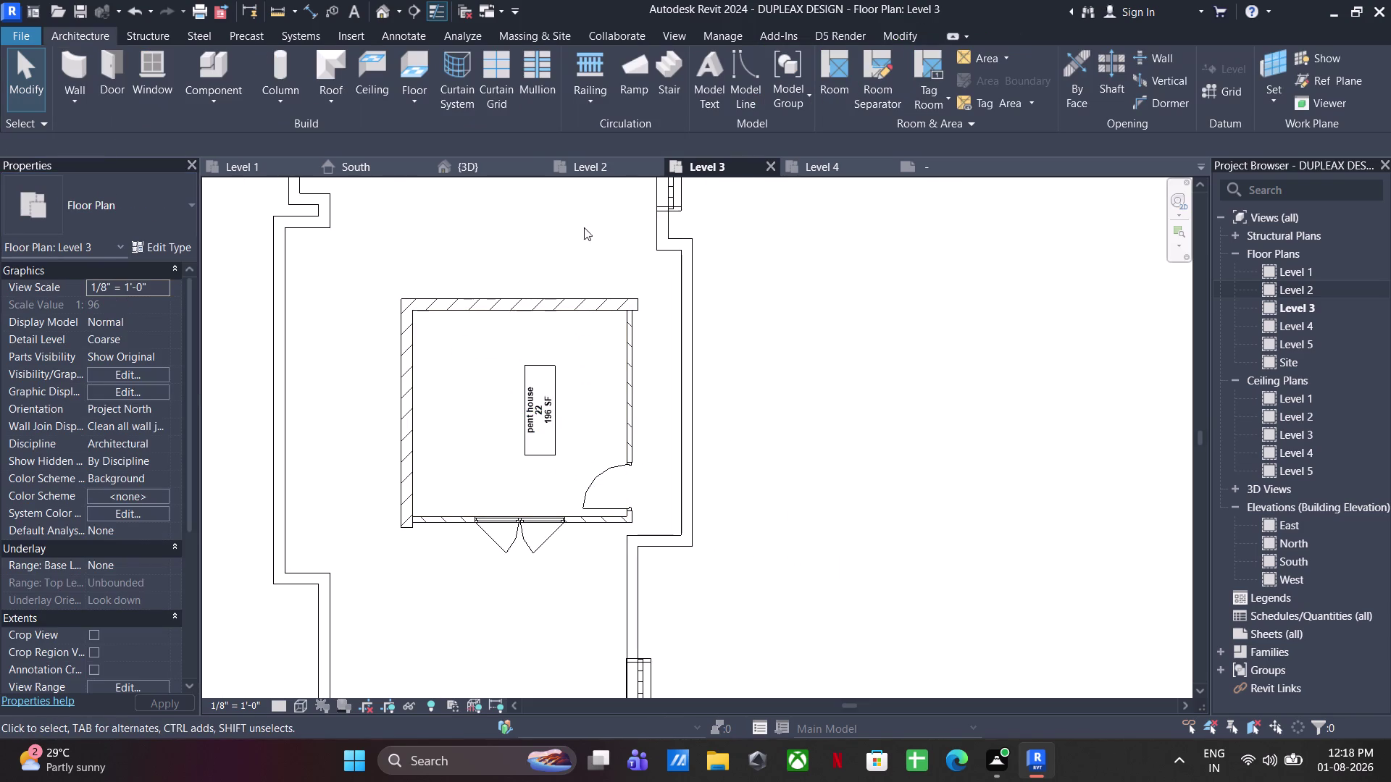
click(623, 173)
scroll(up, 3)
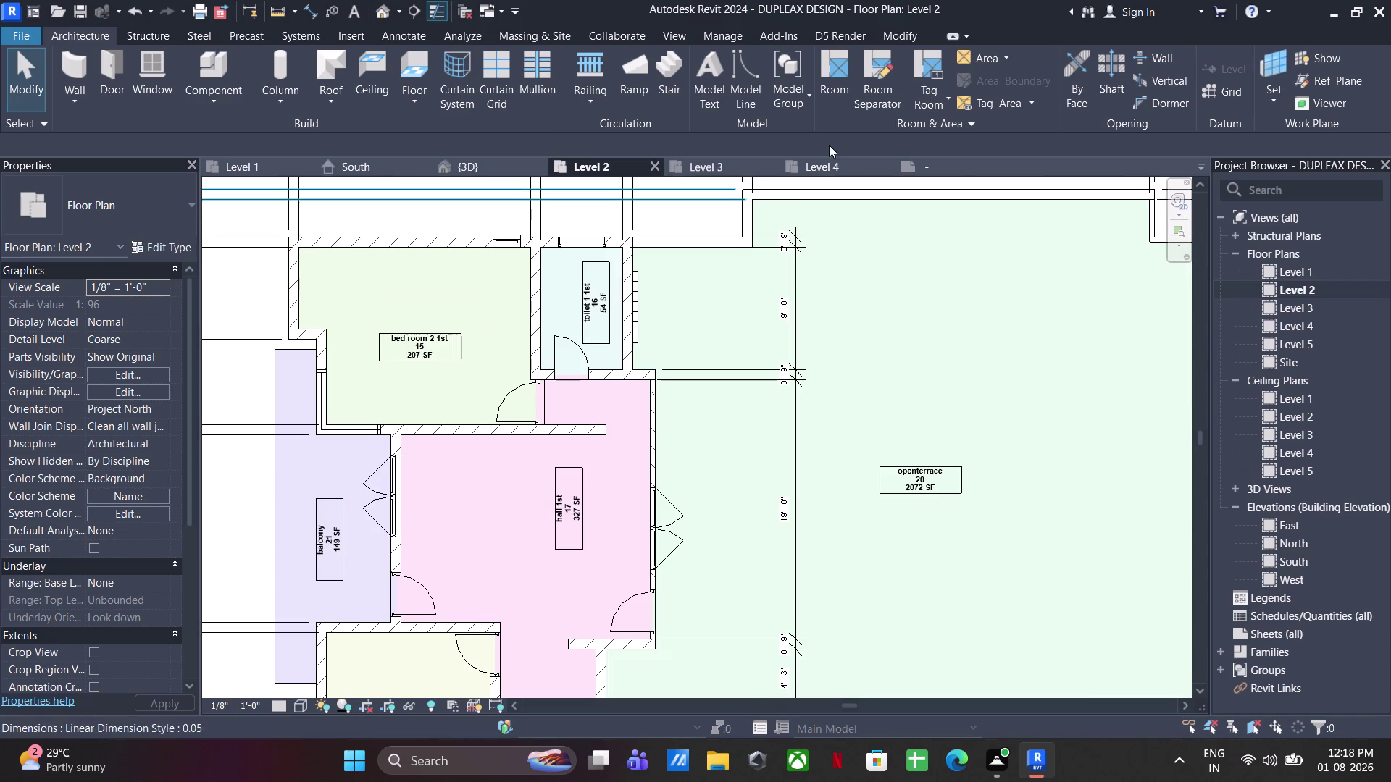
Open the Level 4 floor plan and pan around it.
click(814, 166)
click(1007, 163)
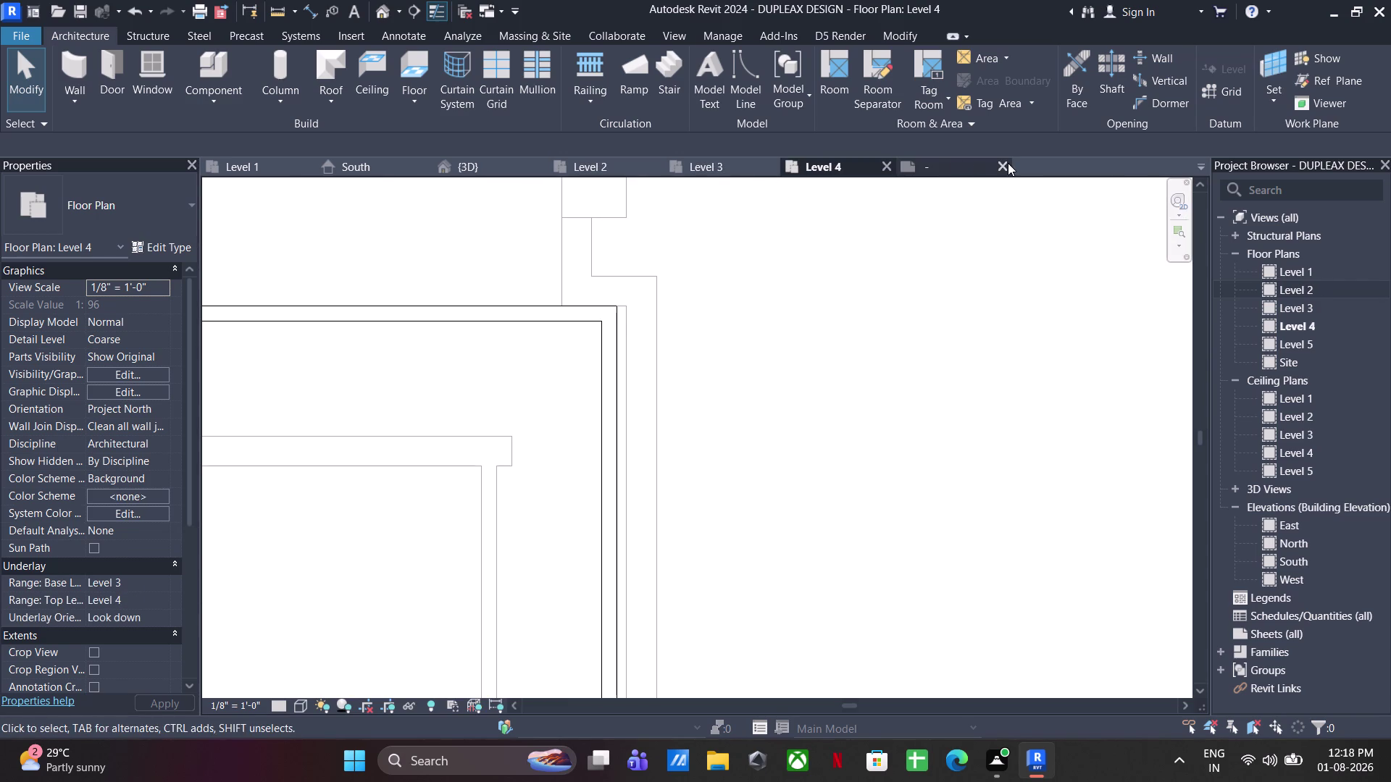
click(752, 374)
scroll(down, 3)
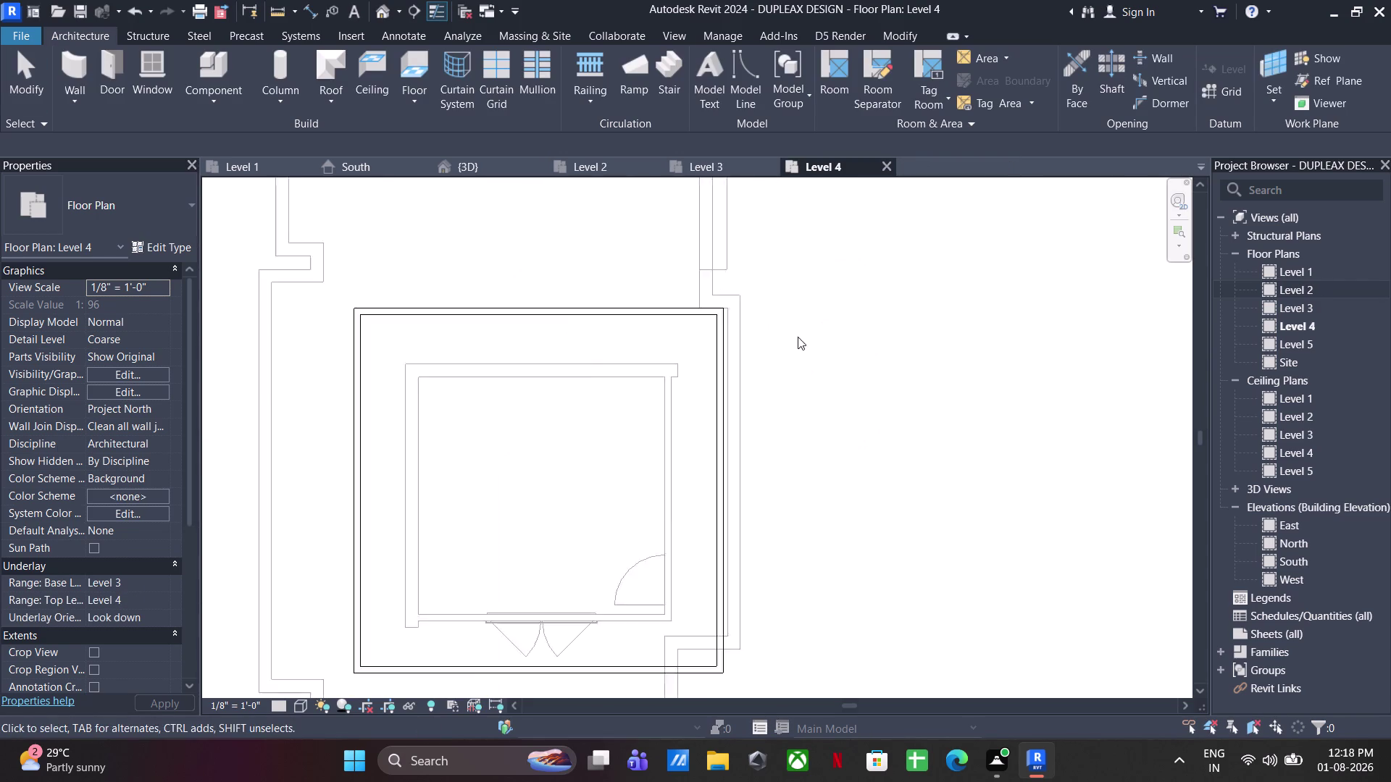
middle_drag(751, 375, 771, 280)
scroll(down, 3)
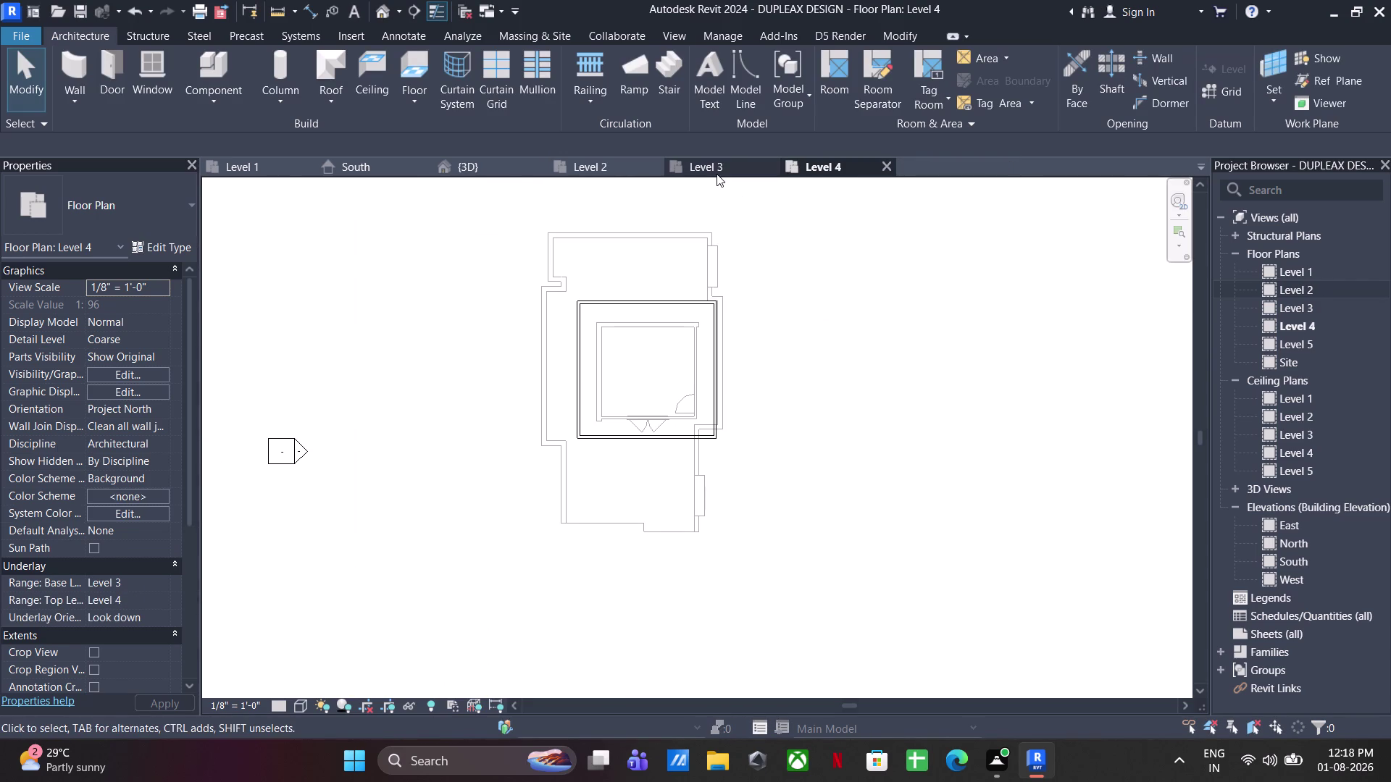
Return to Level 3 near the pent house and start a Color Fill Legend.
click(716, 174)
middle_drag(526, 437, 599, 441)
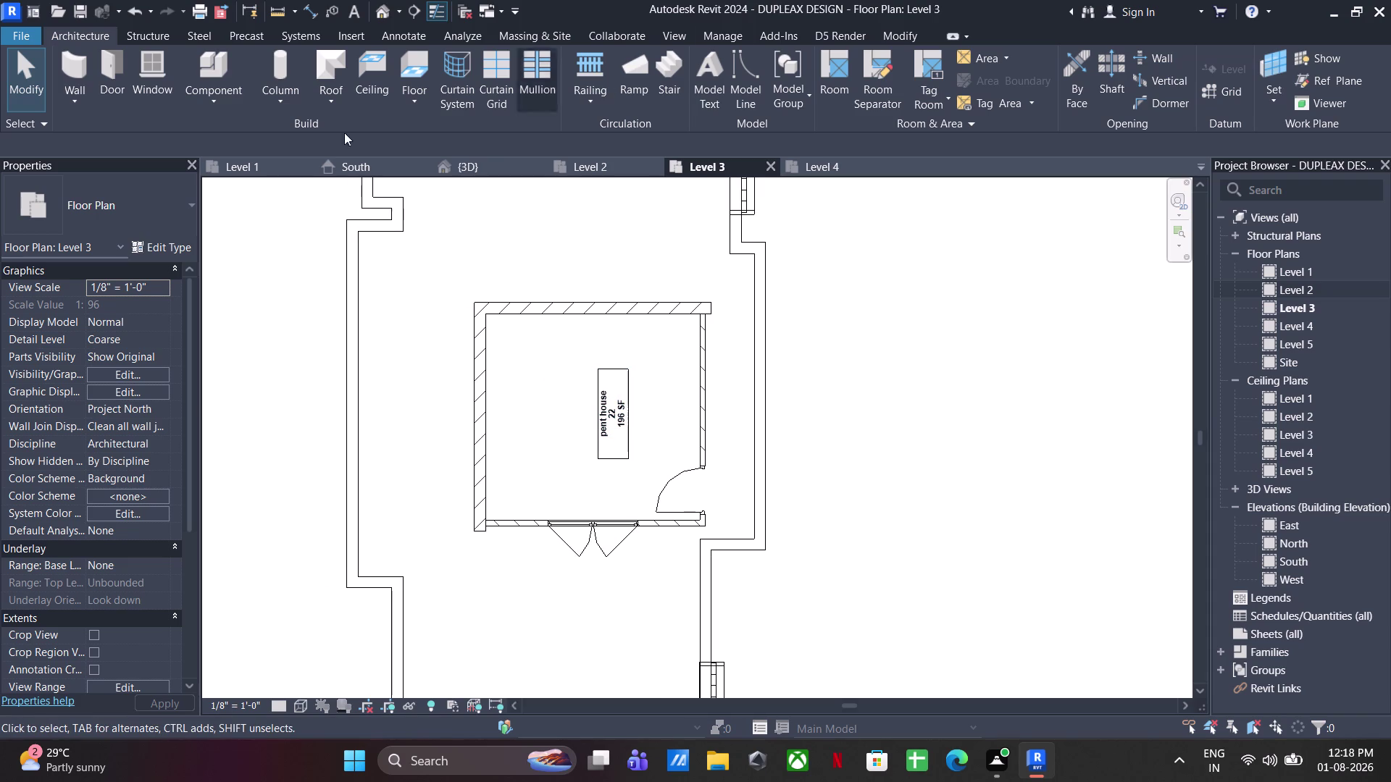
click(418, 32)
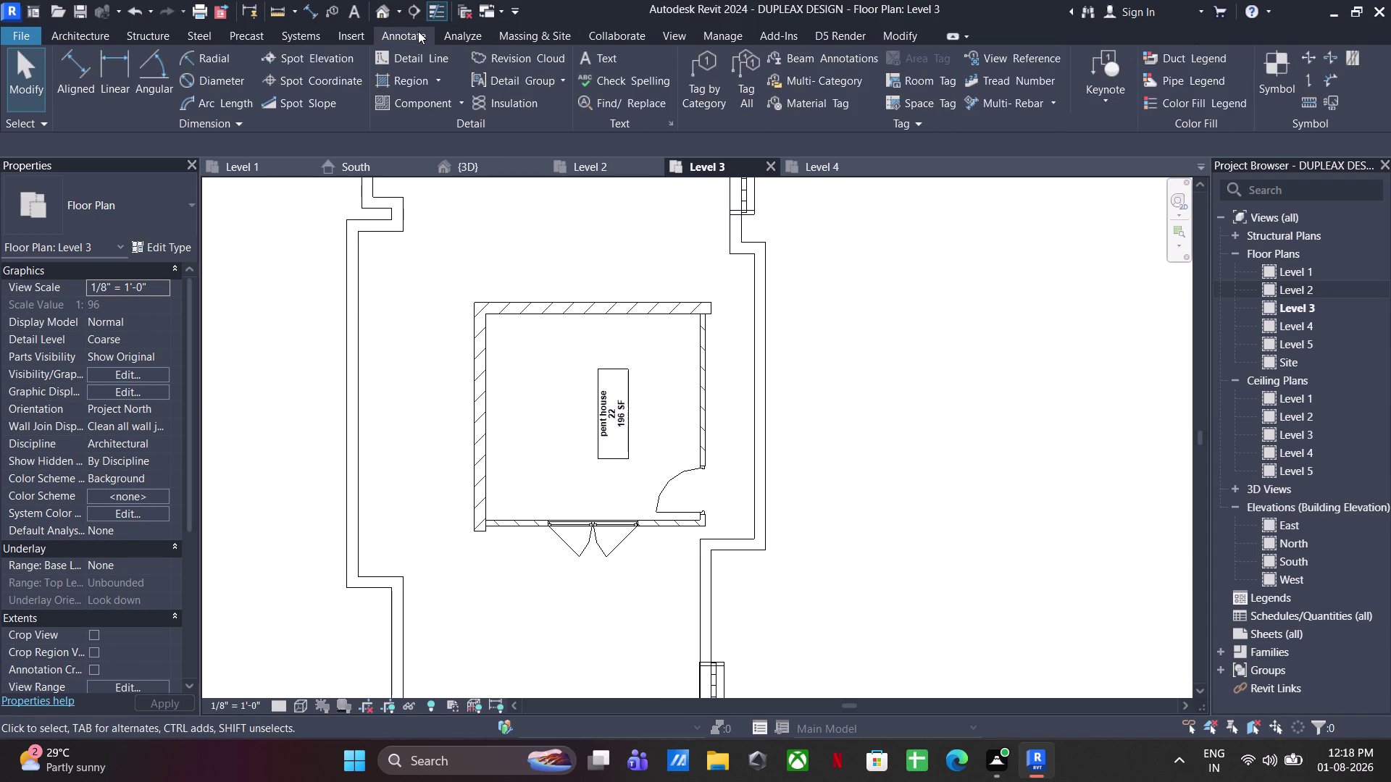
click(1177, 106)
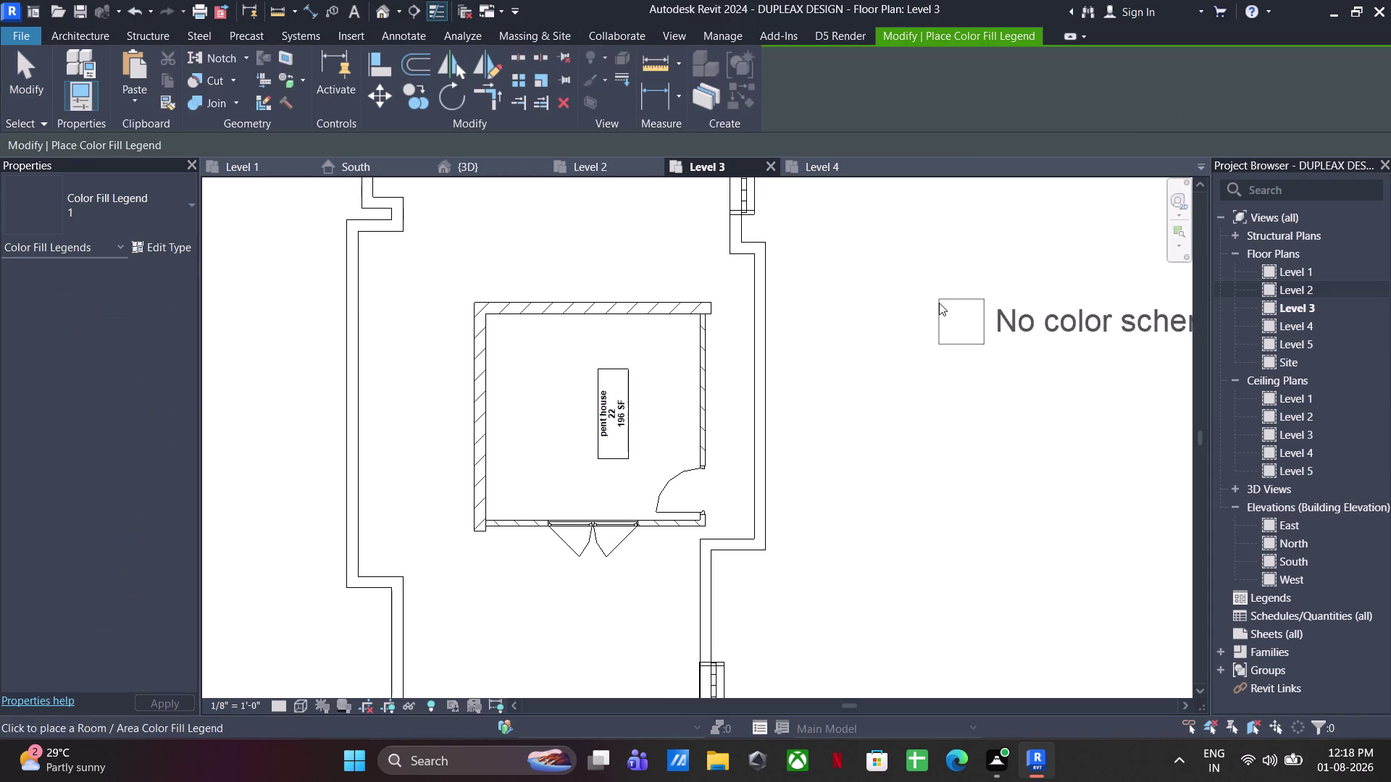
Place the legend beside the plan with space type Rooms and the Name color scheme.
click(839, 284)
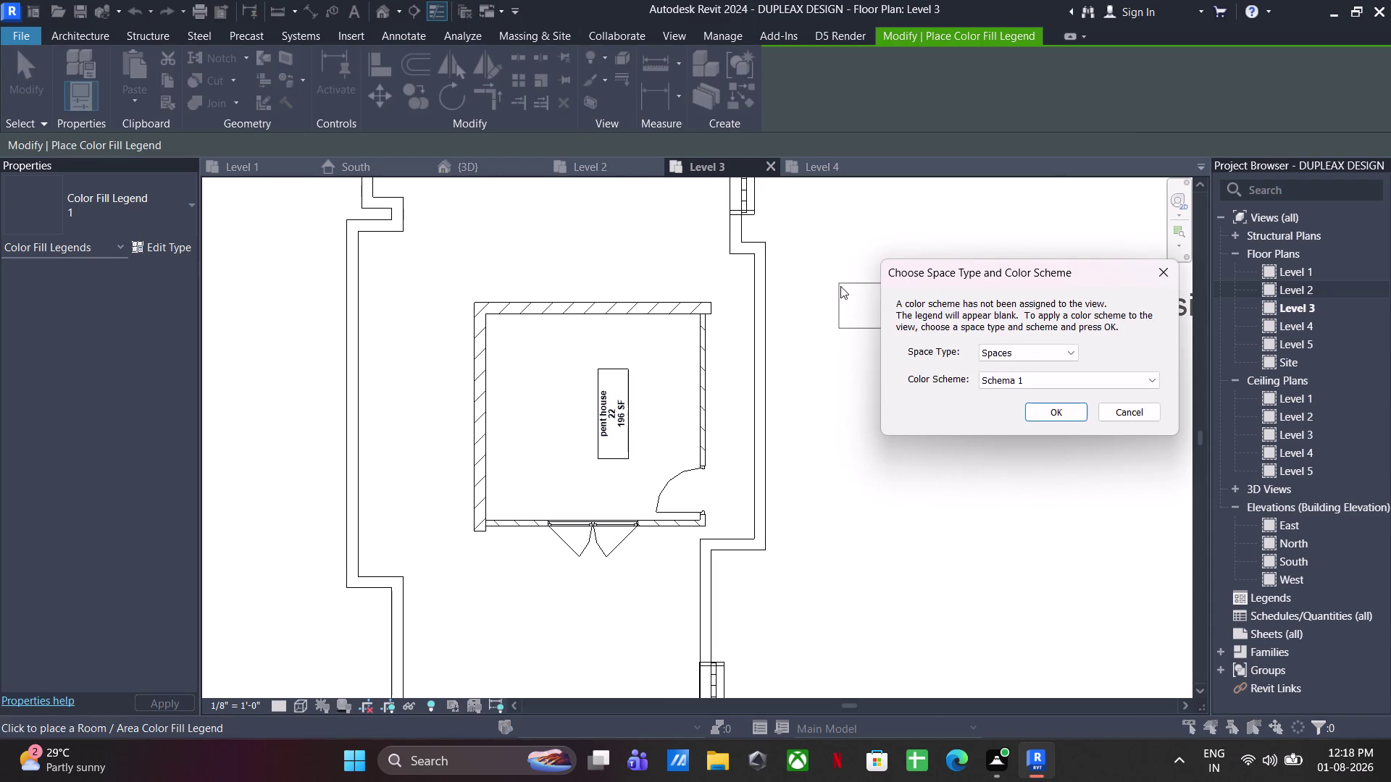
click(995, 354)
click(1009, 378)
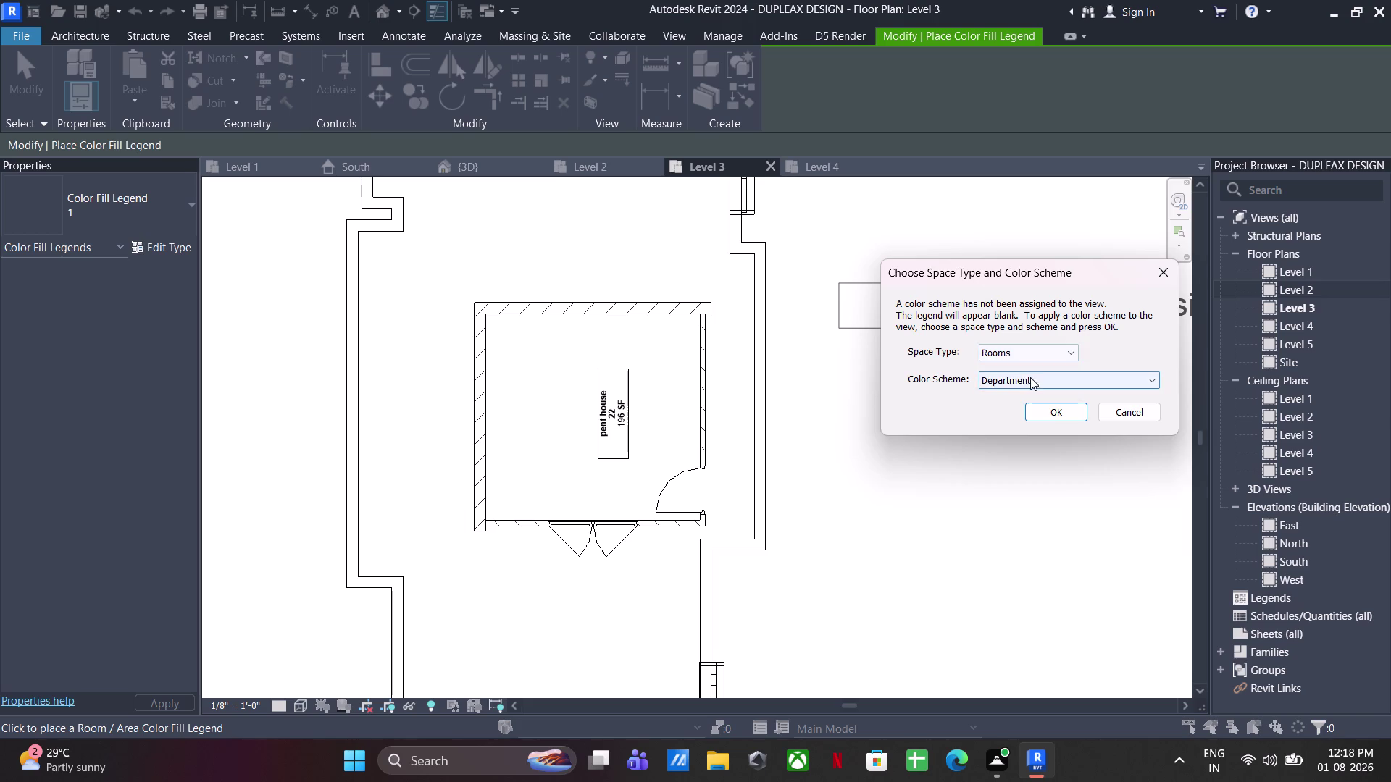
click(1030, 380)
click(1017, 416)
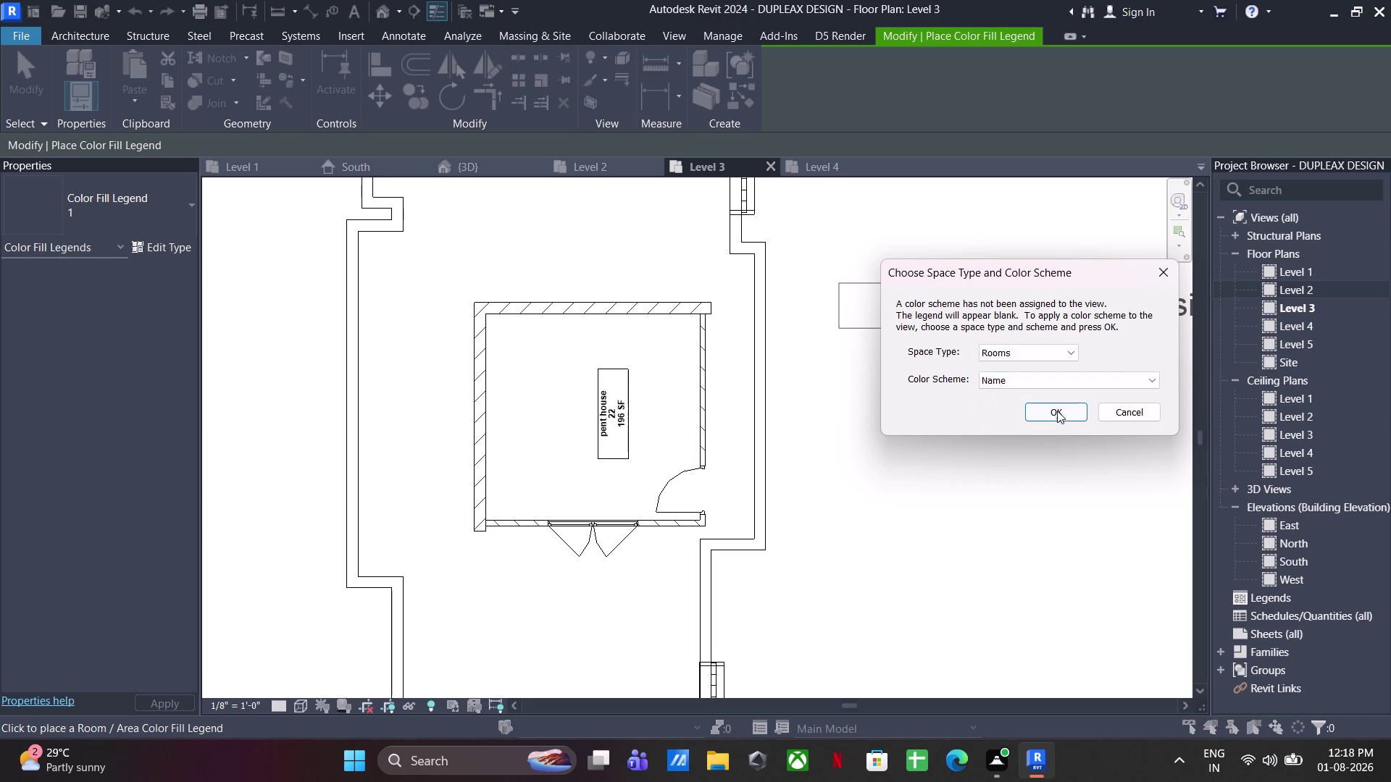
click(1060, 407)
click(911, 453)
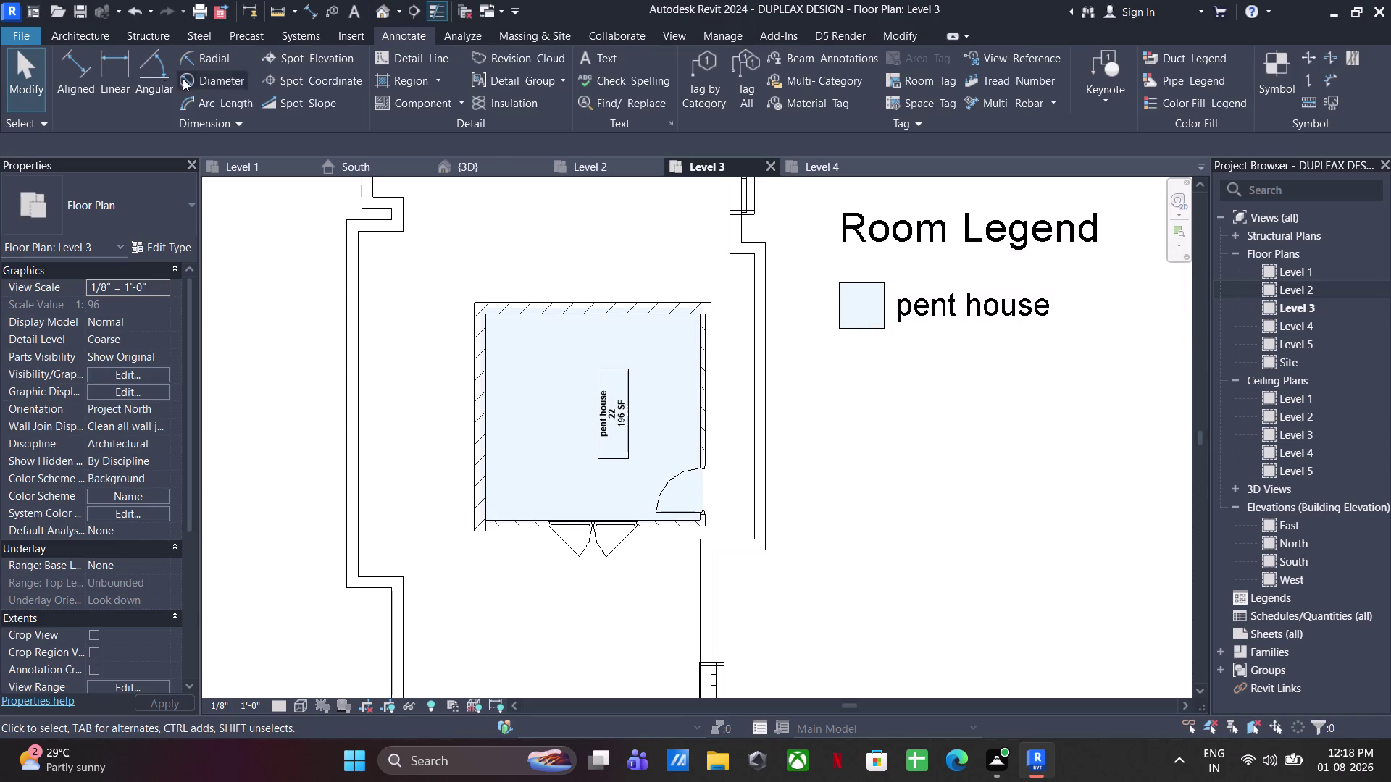
click(138, 59)
key(Escape)
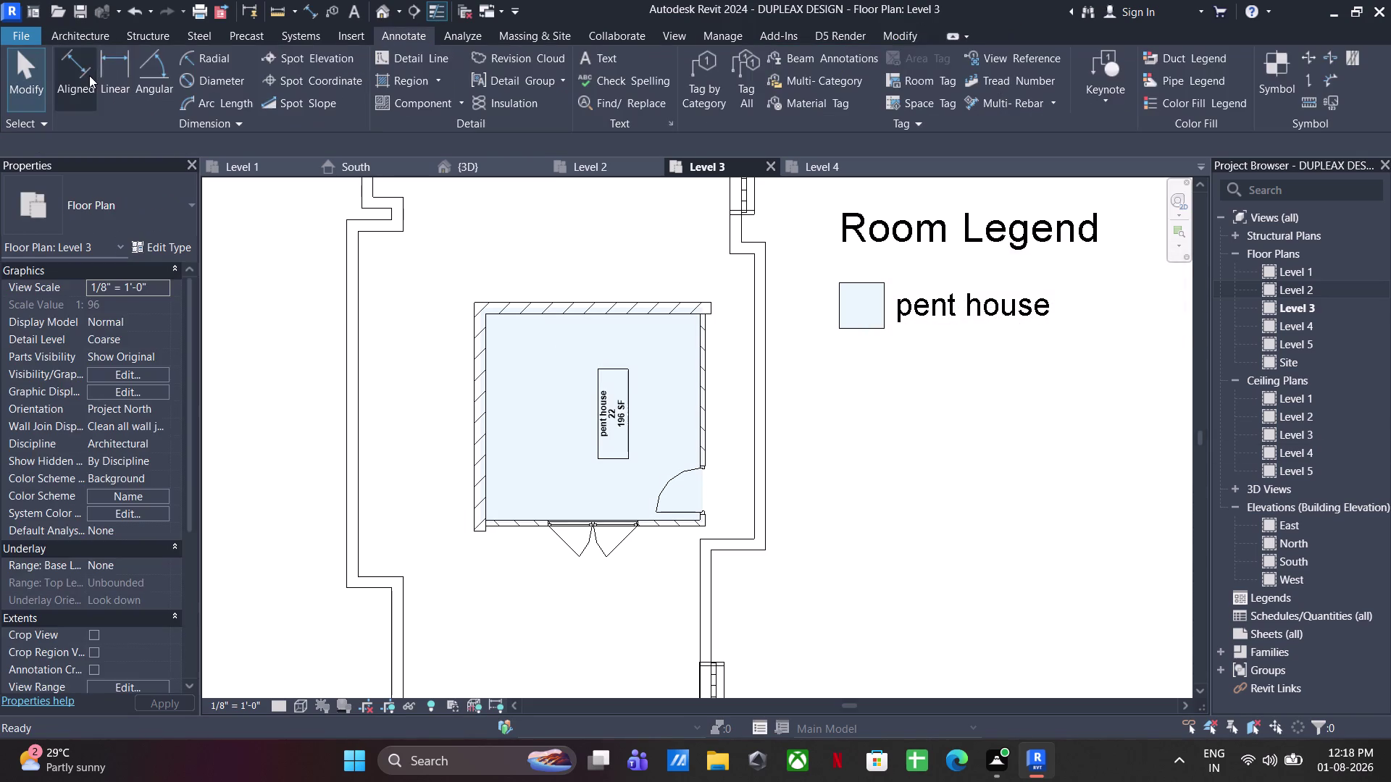
Add an aligned dimension for the pent house top wall thickness.
click(89, 76)
scroll(up, 3)
click(668, 289)
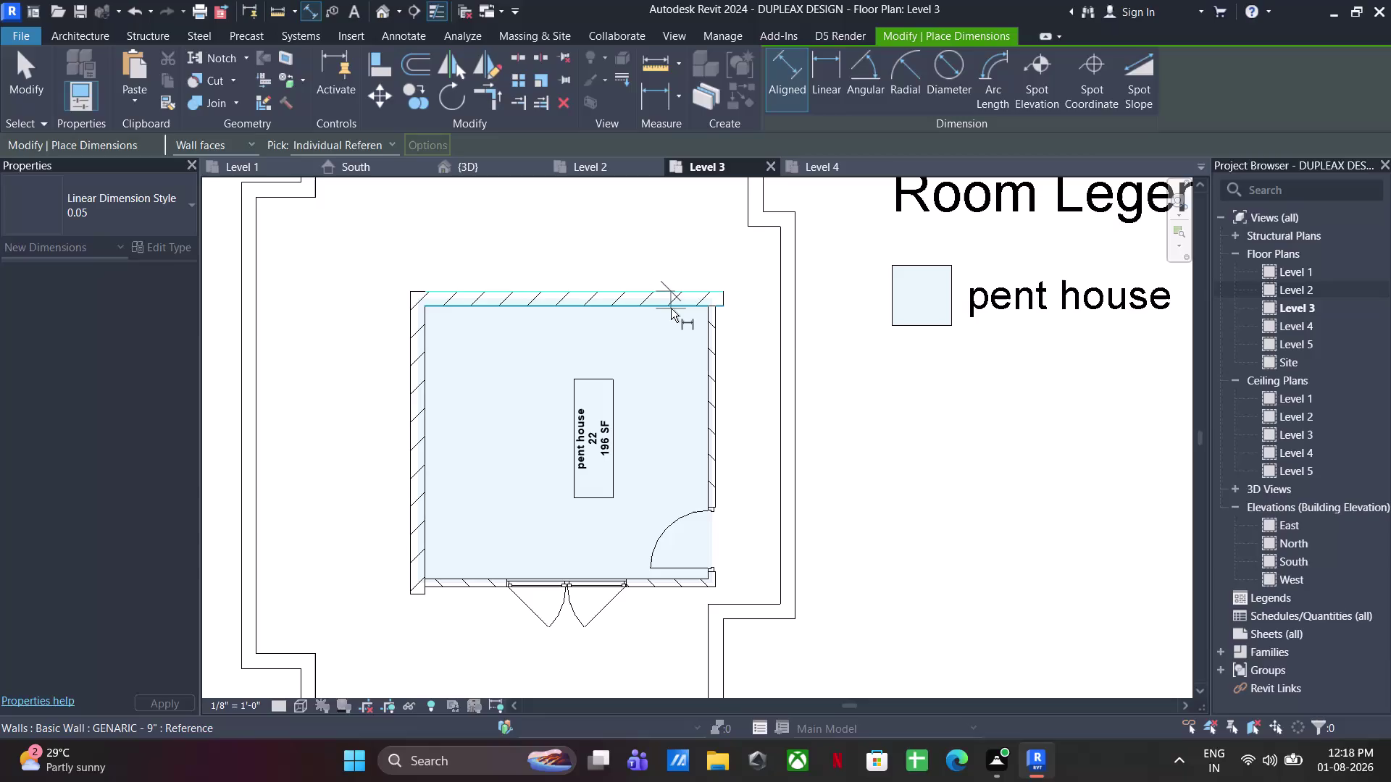
click(669, 305)
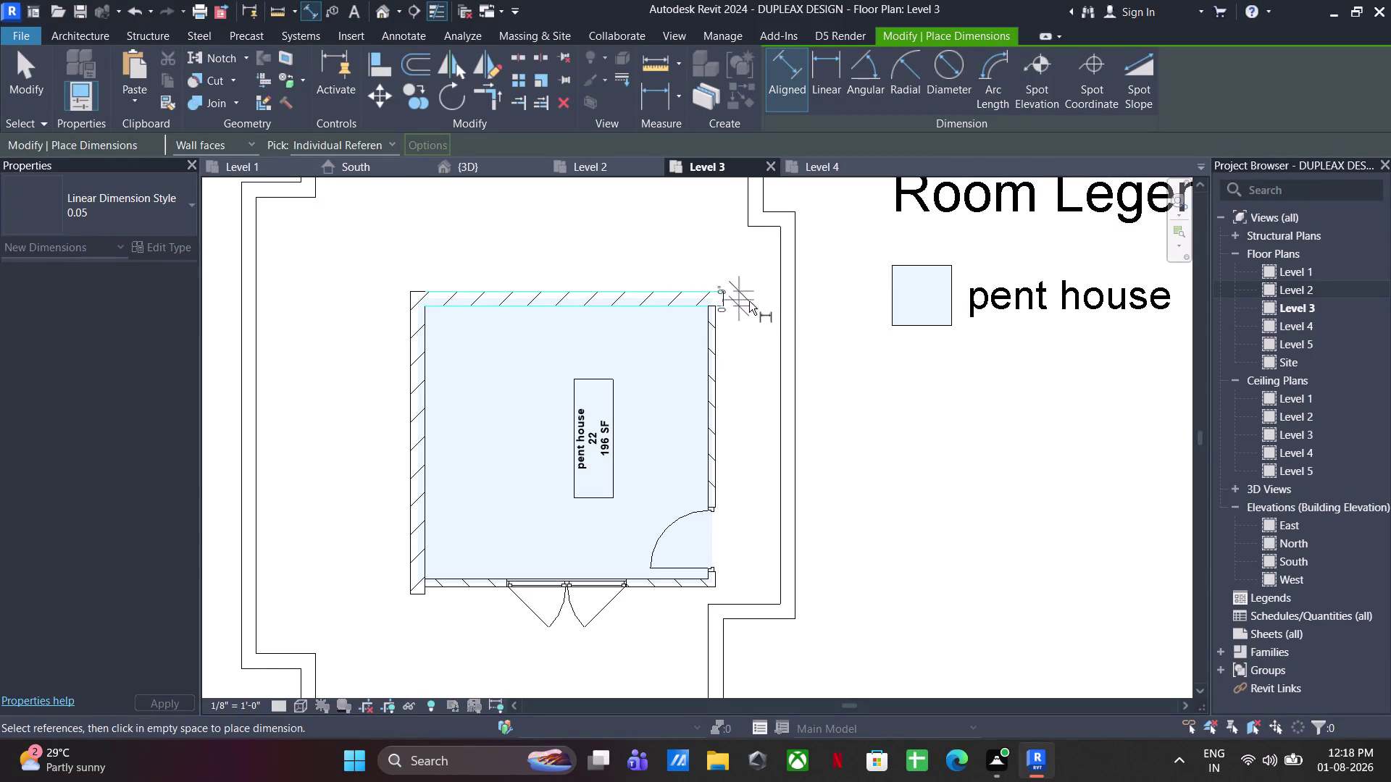
click(761, 304)
scroll(up, 3)
Add the 13' - 9" room depth dimension between the top and bottom walls.
click(682, 305)
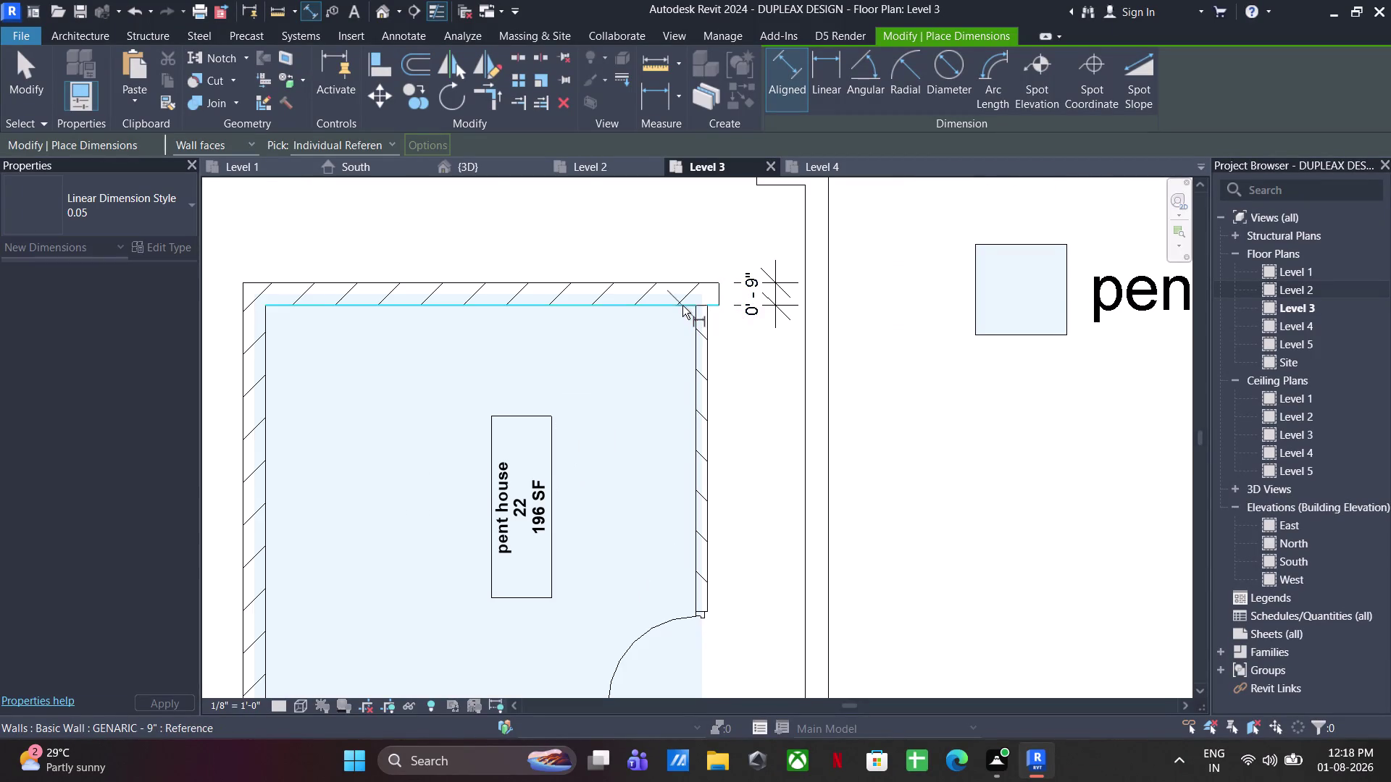
middle_drag(699, 418, 716, 161)
click(654, 469)
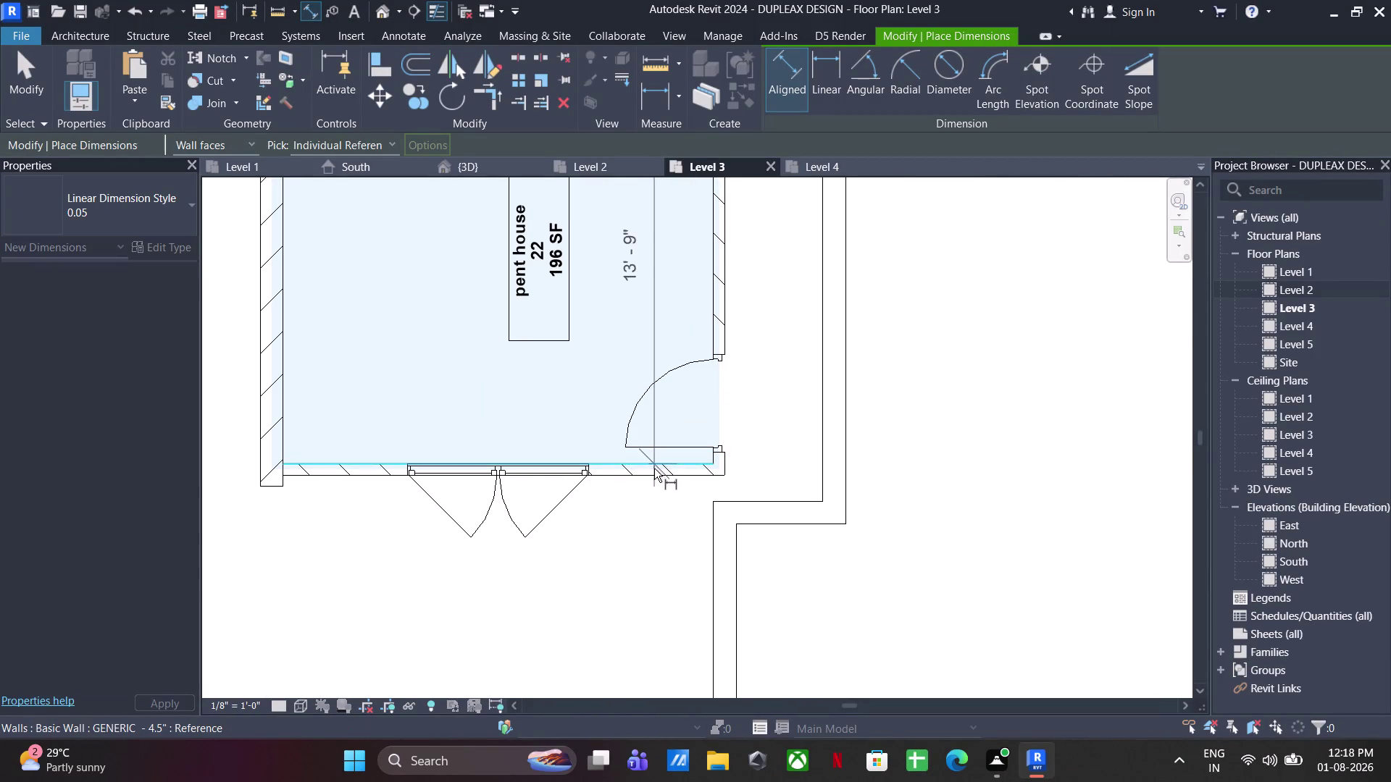
scroll(down, 3)
middle_drag(758, 401, 761, 523)
click(790, 224)
Dimension the bottom wall thickness and the 0' - 3 1/2" wall end beside the door.
scroll(up, 3)
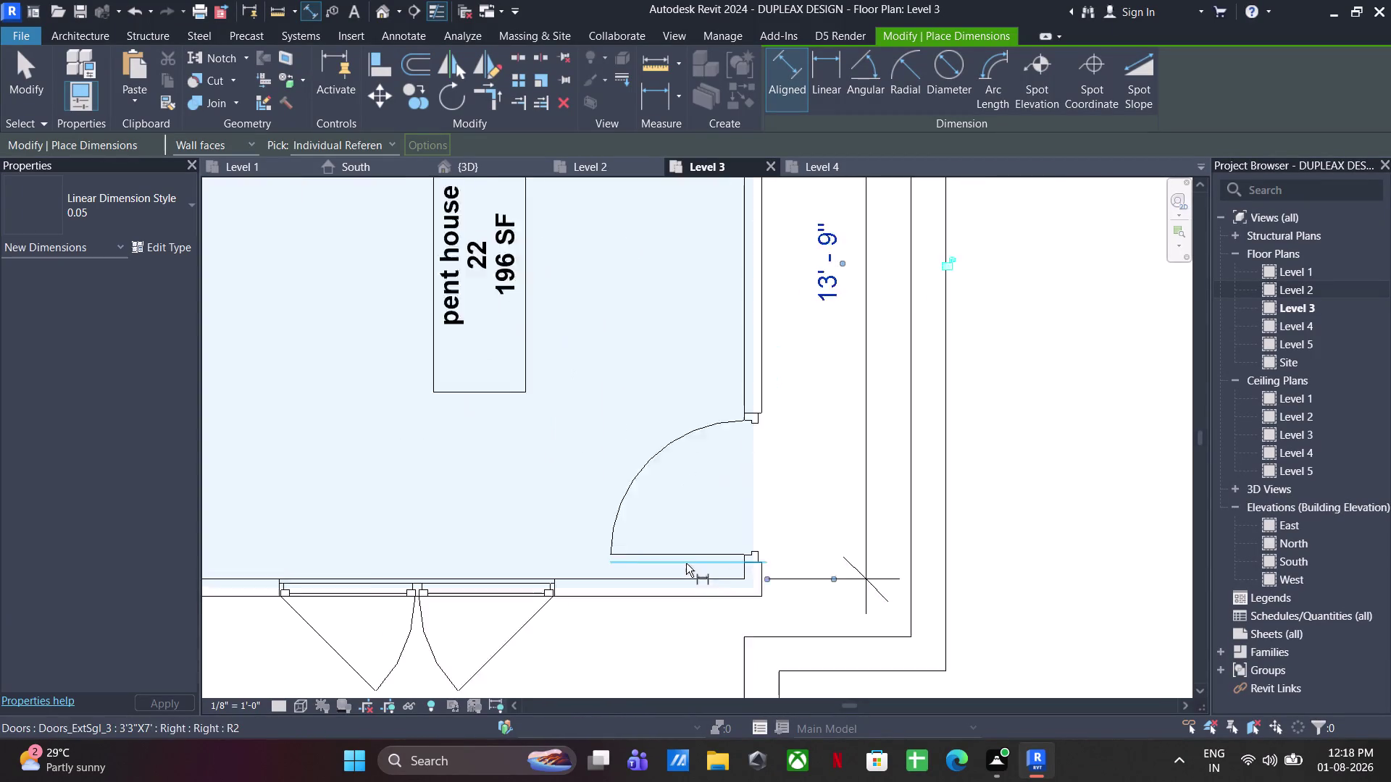
click(695, 580)
click(699, 605)
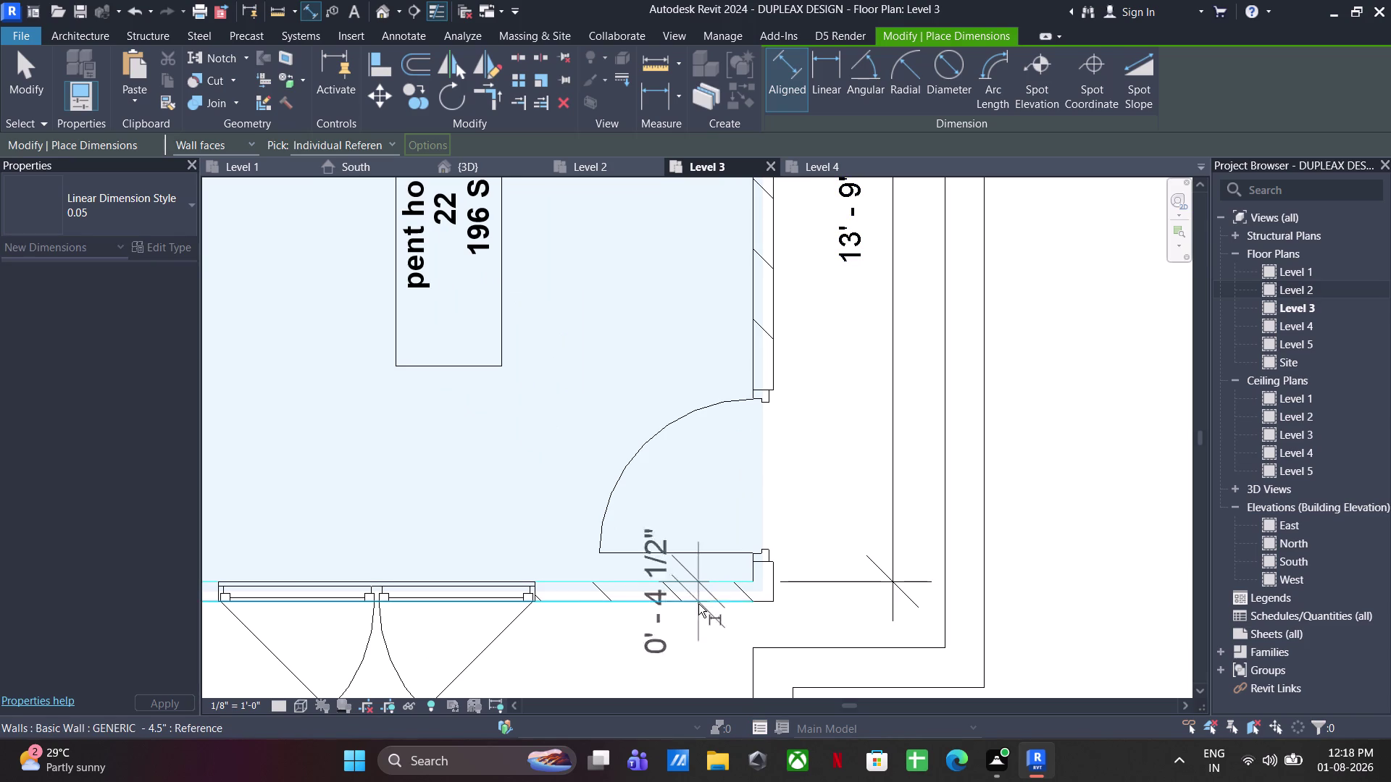
click(890, 582)
scroll(down, 3)
middle_drag(846, 583, 964, 499)
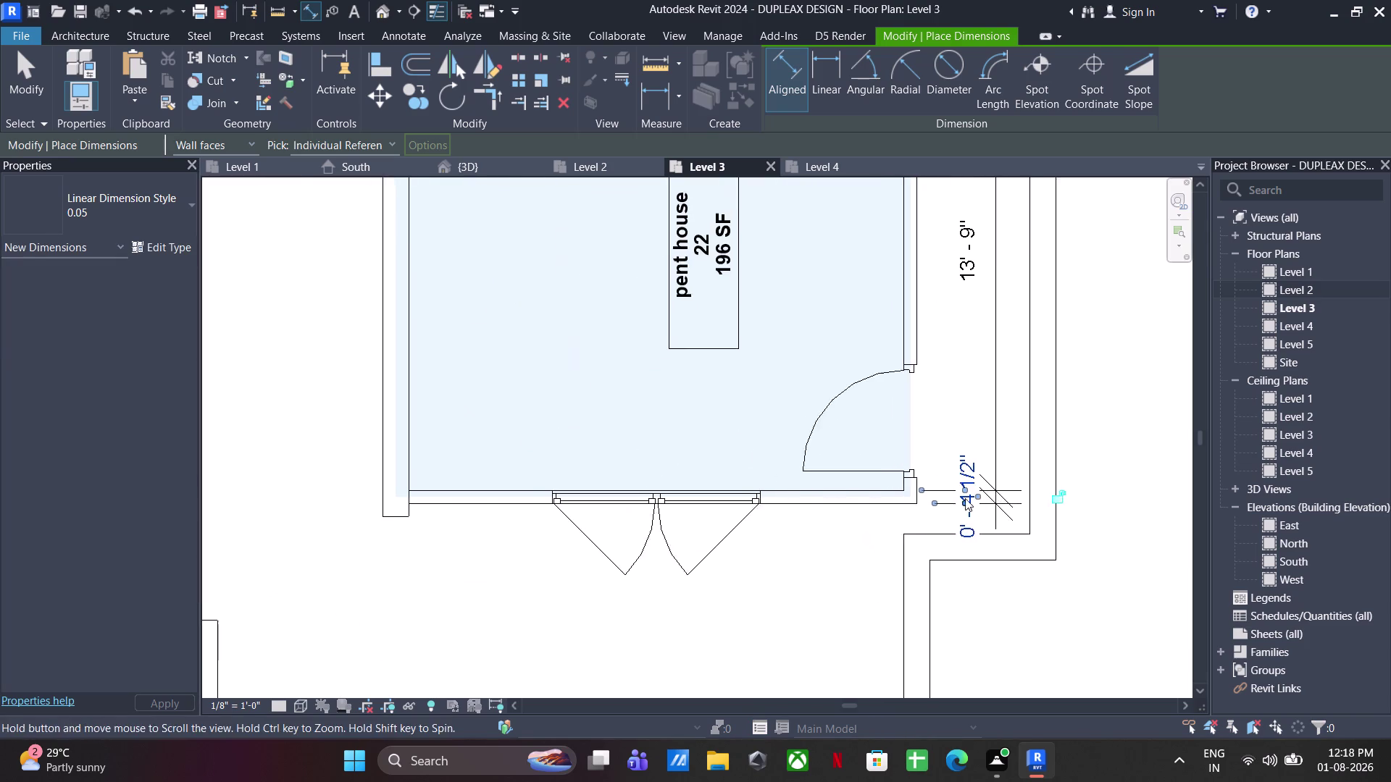
middle_drag(964, 499, 965, 499)
scroll(up, 3)
click(886, 482)
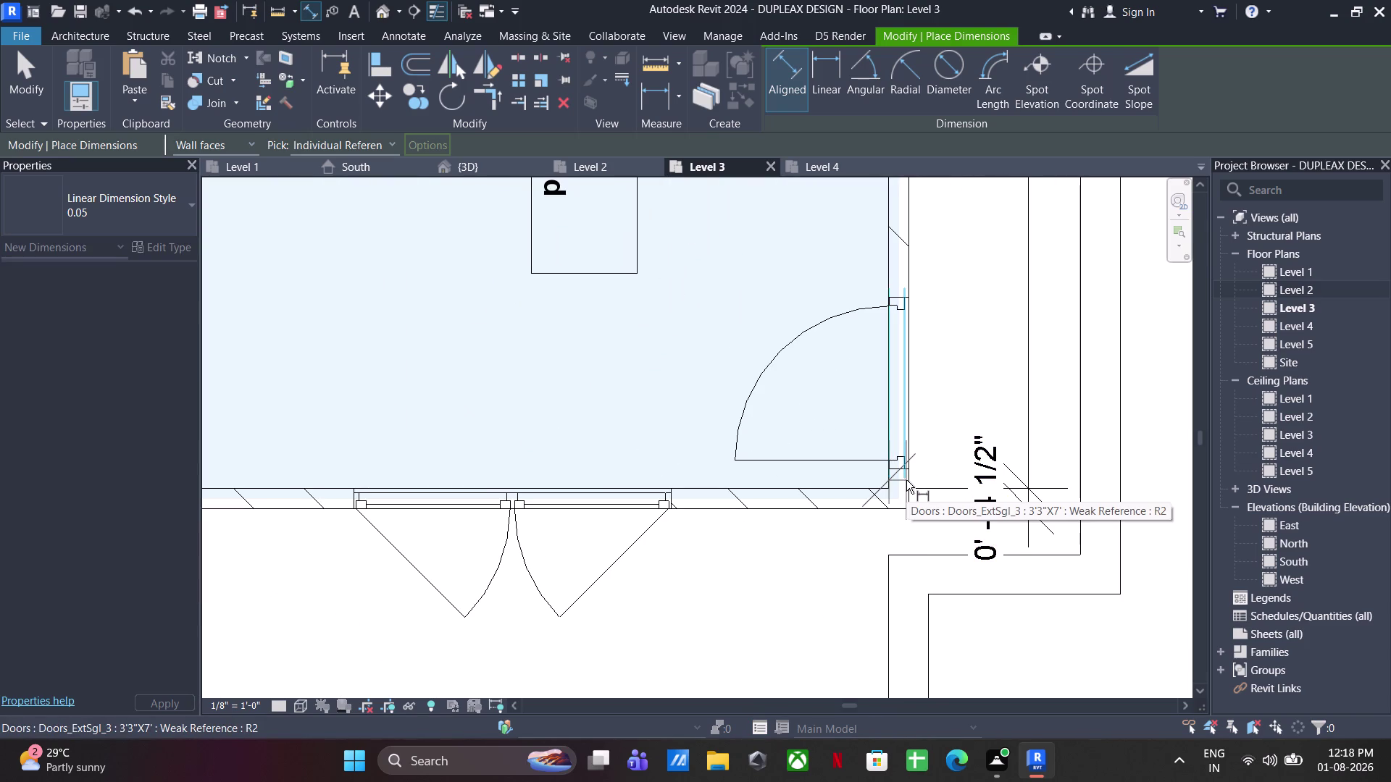
click(906, 480)
click(905, 602)
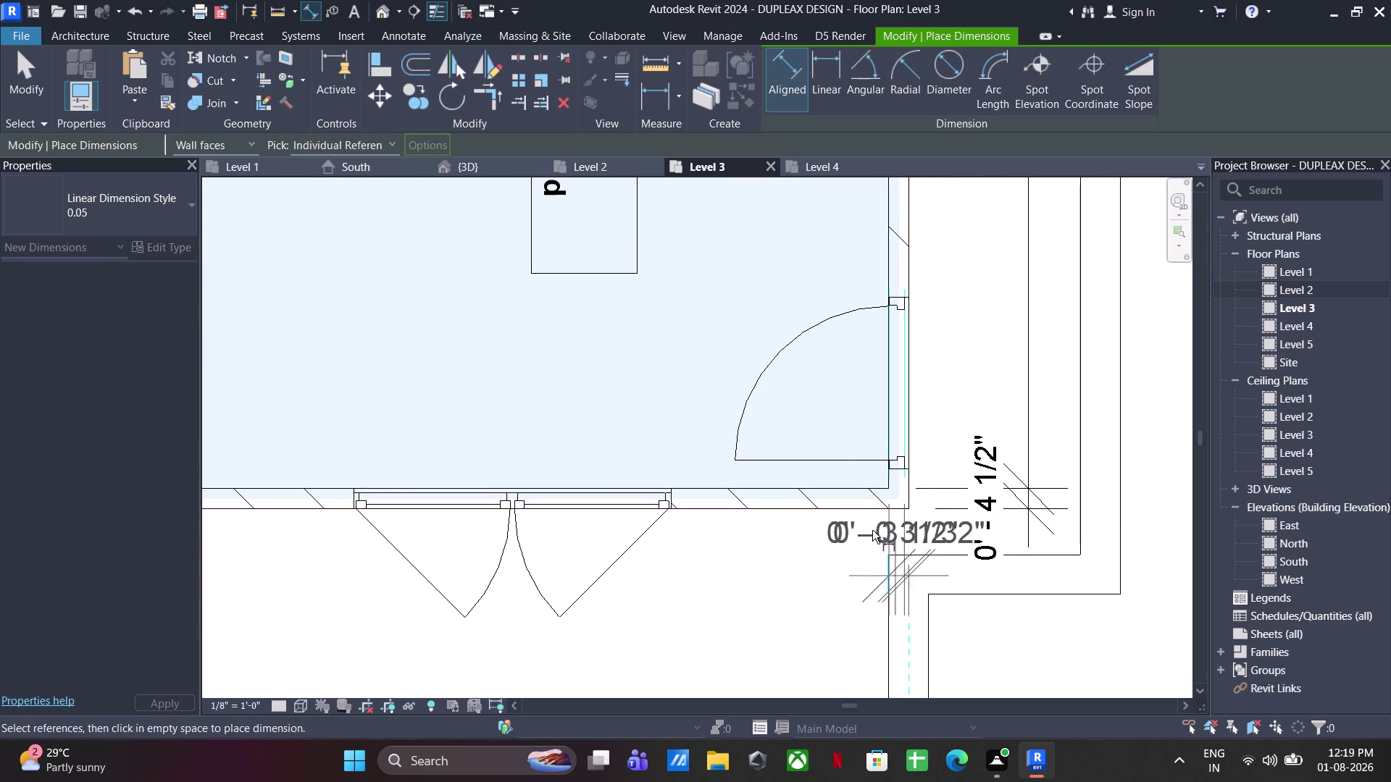
click(905, 627)
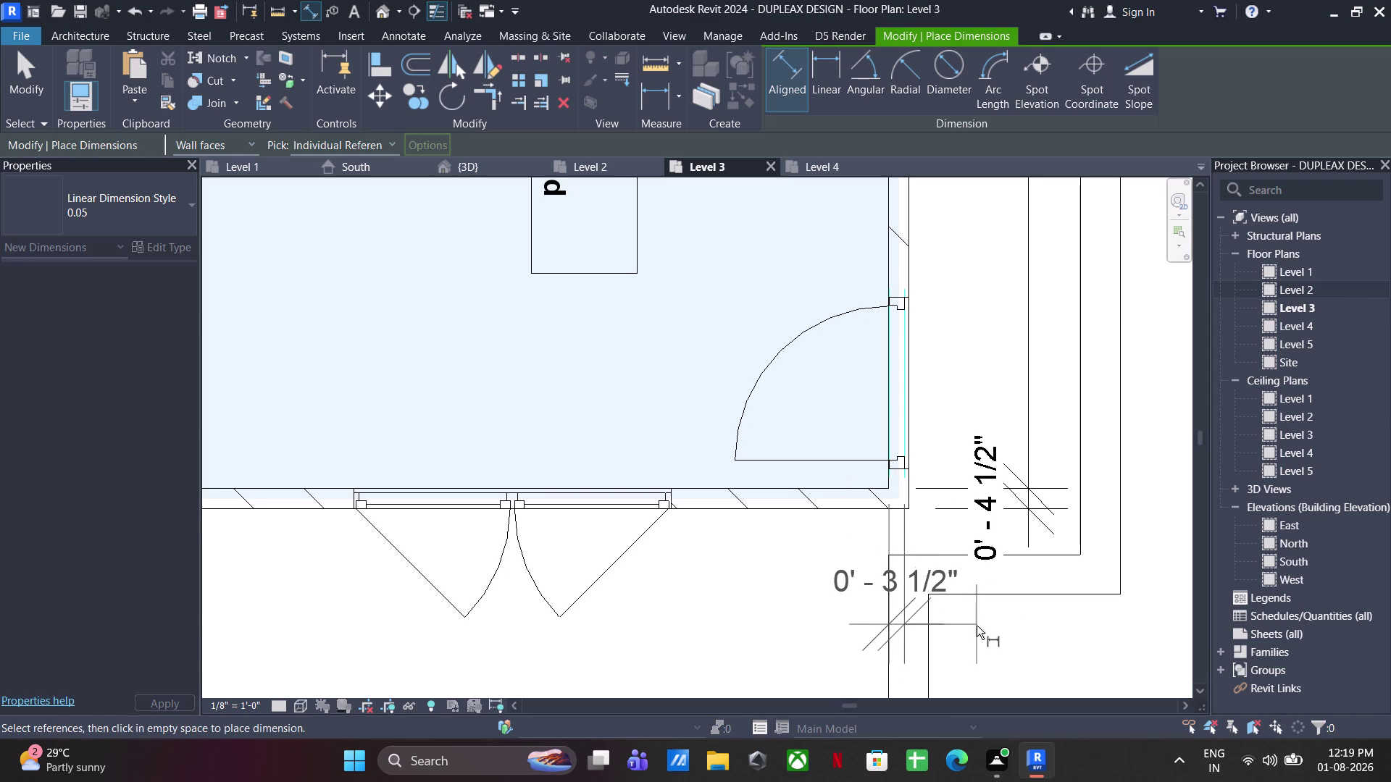
click(976, 626)
Add the 14' - 3" room width dimension below the pent house.
click(885, 482)
scroll(down, 3)
middle_drag(558, 445, 839, 367)
click(474, 374)
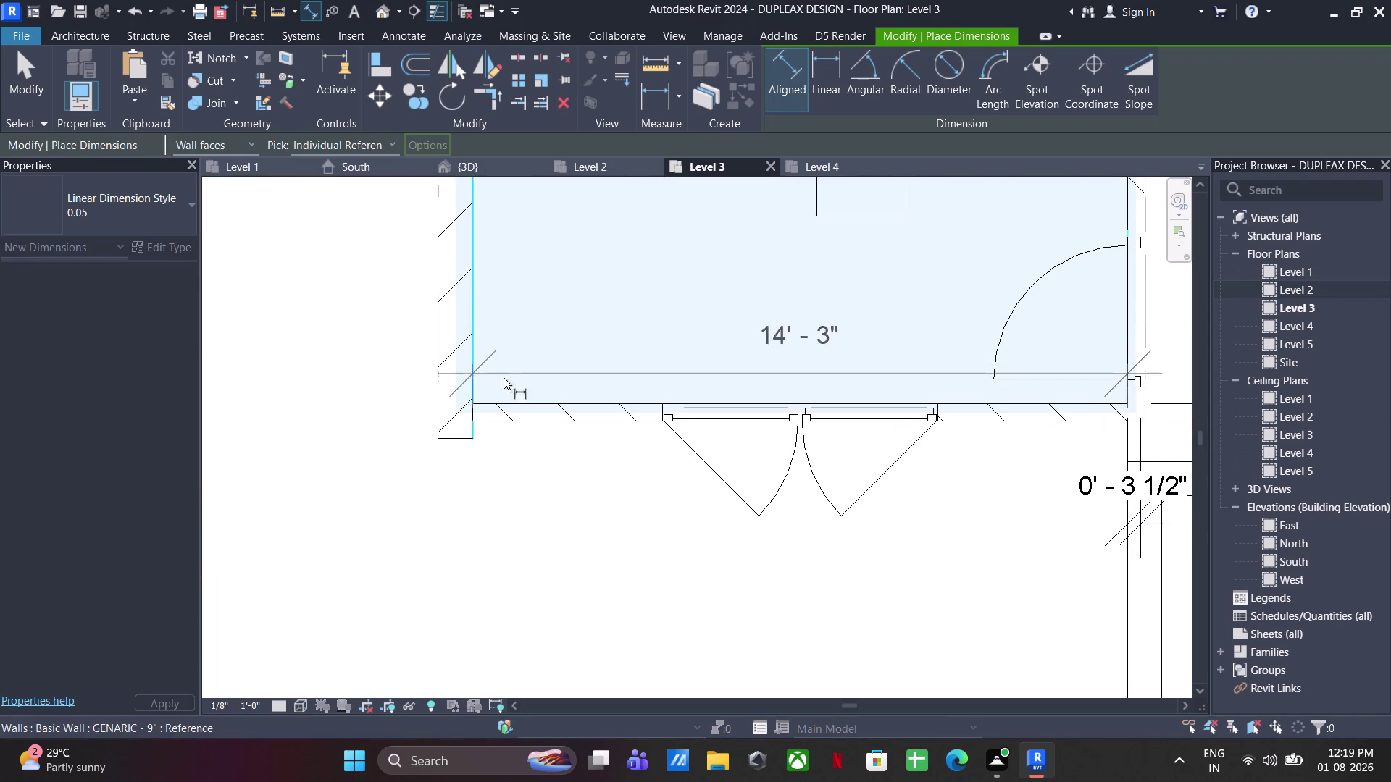
click(1140, 524)
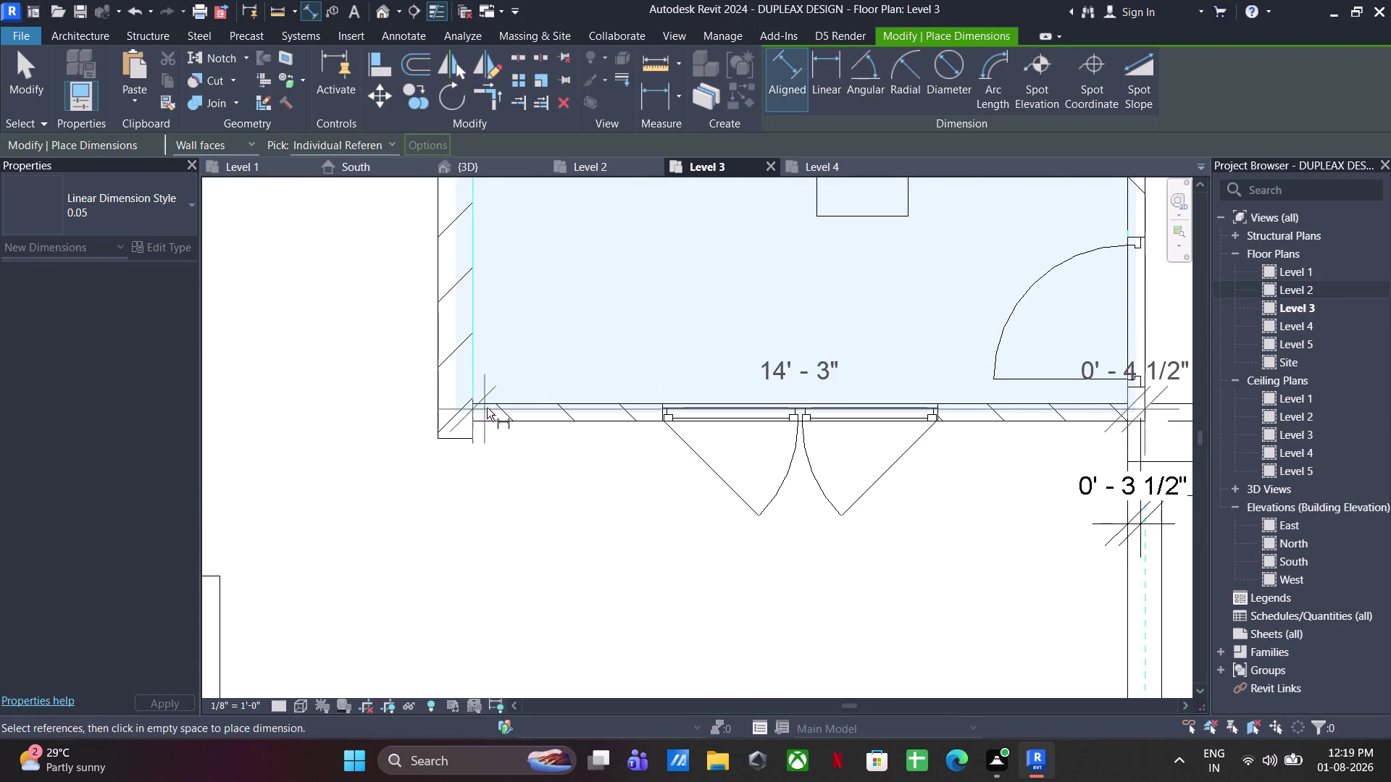
click(1119, 526)
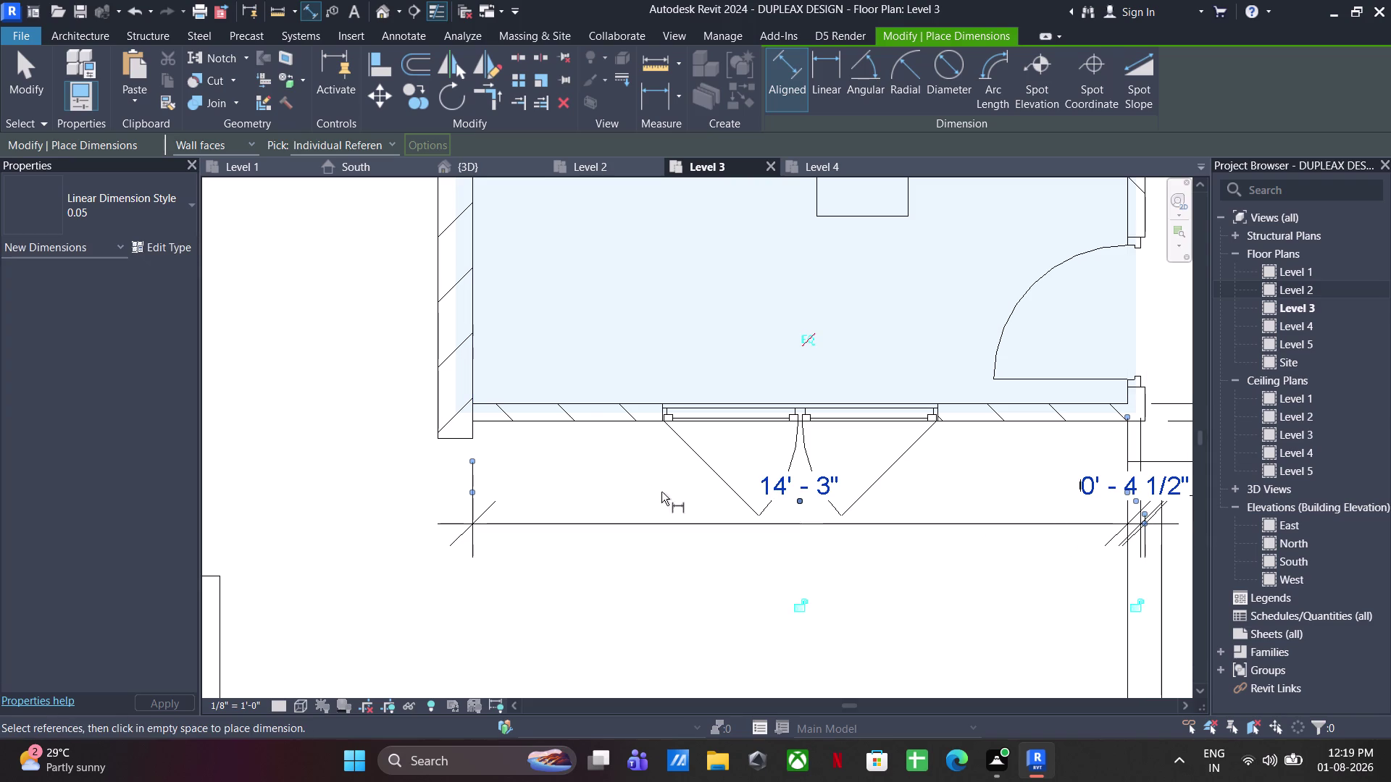
Dimension the left wall thickness of the pent house.
click(474, 382)
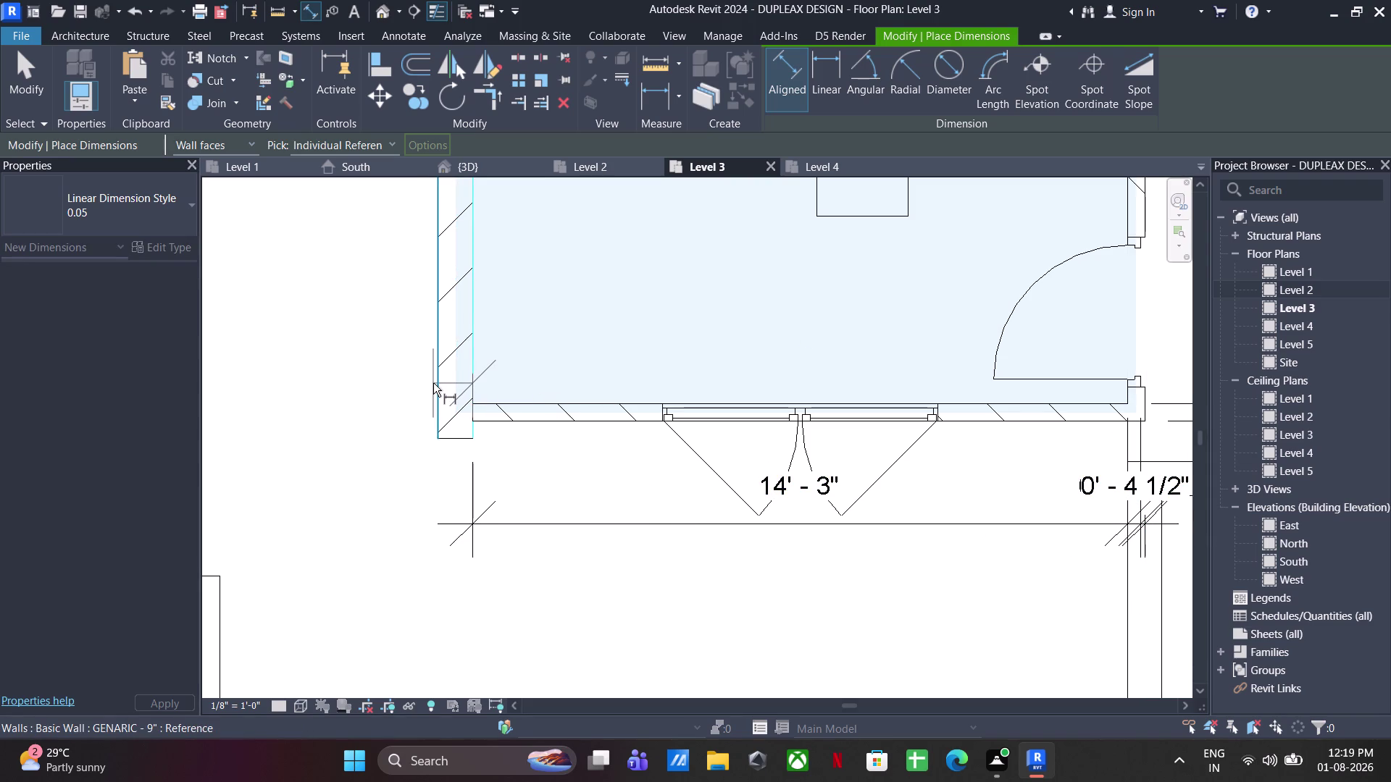
click(433, 383)
click(470, 522)
scroll(down, 3)
middle_drag(491, 541, 497, 547)
scroll(down, 3)
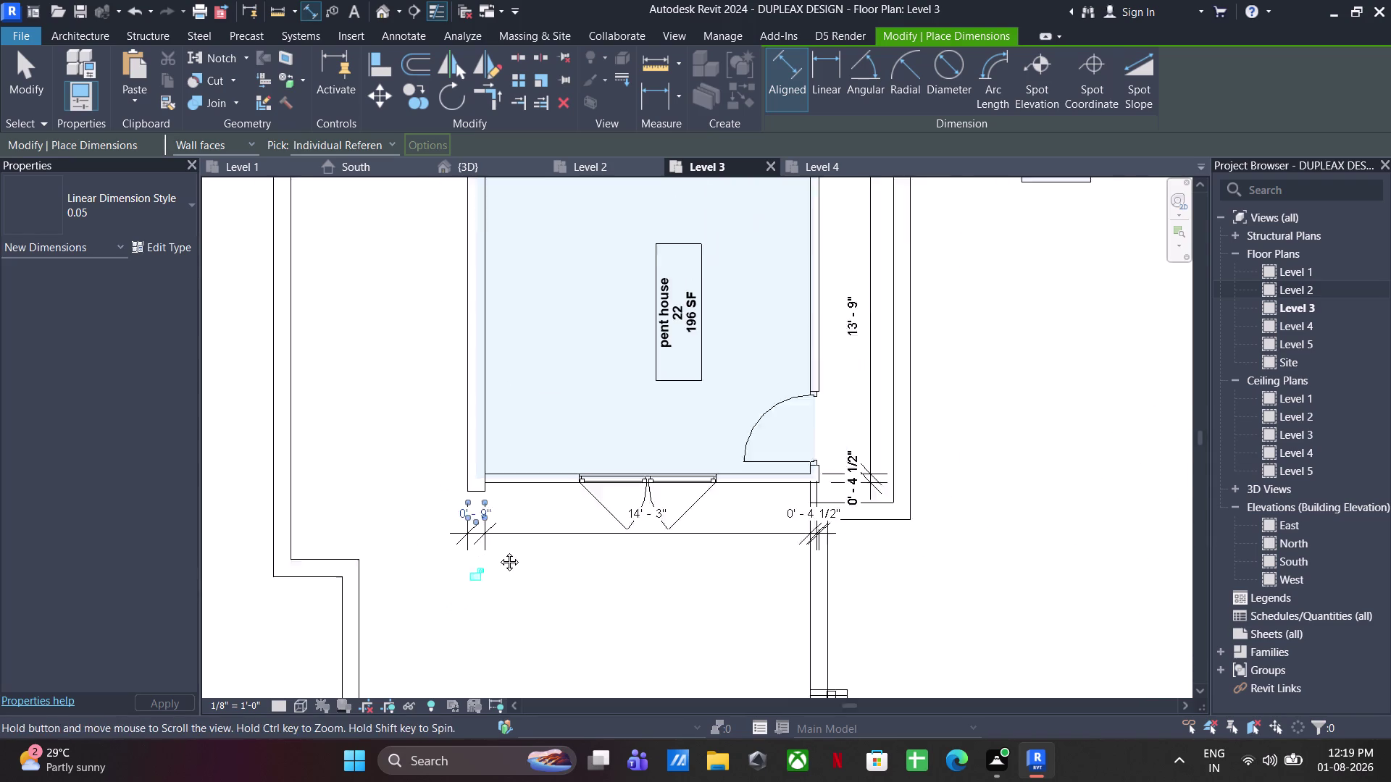
middle_drag(496, 547, 505, 587)
scroll(down, 3)
middle_drag(720, 467, 702, 506)
Finish dimensioning, fit the plan in view, and switch to the South elevation.
key(Escape)
key(Escape)
key(Escape)
key(Escape)
middle_drag(884, 460, 819, 458)
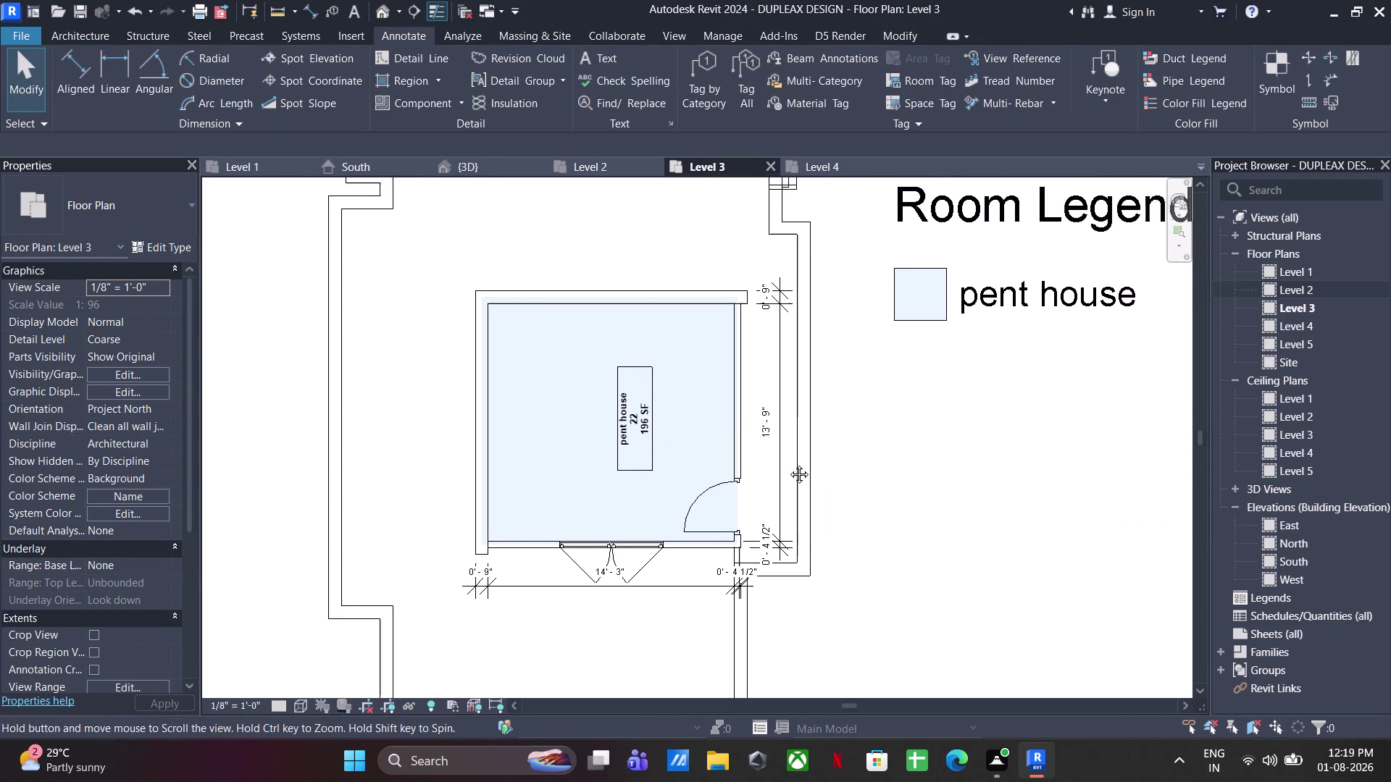
middle_drag(820, 458, 785, 465)
scroll(down, 3)
middle_drag(850, 424, 773, 448)
middle_drag(812, 582, 797, 527)
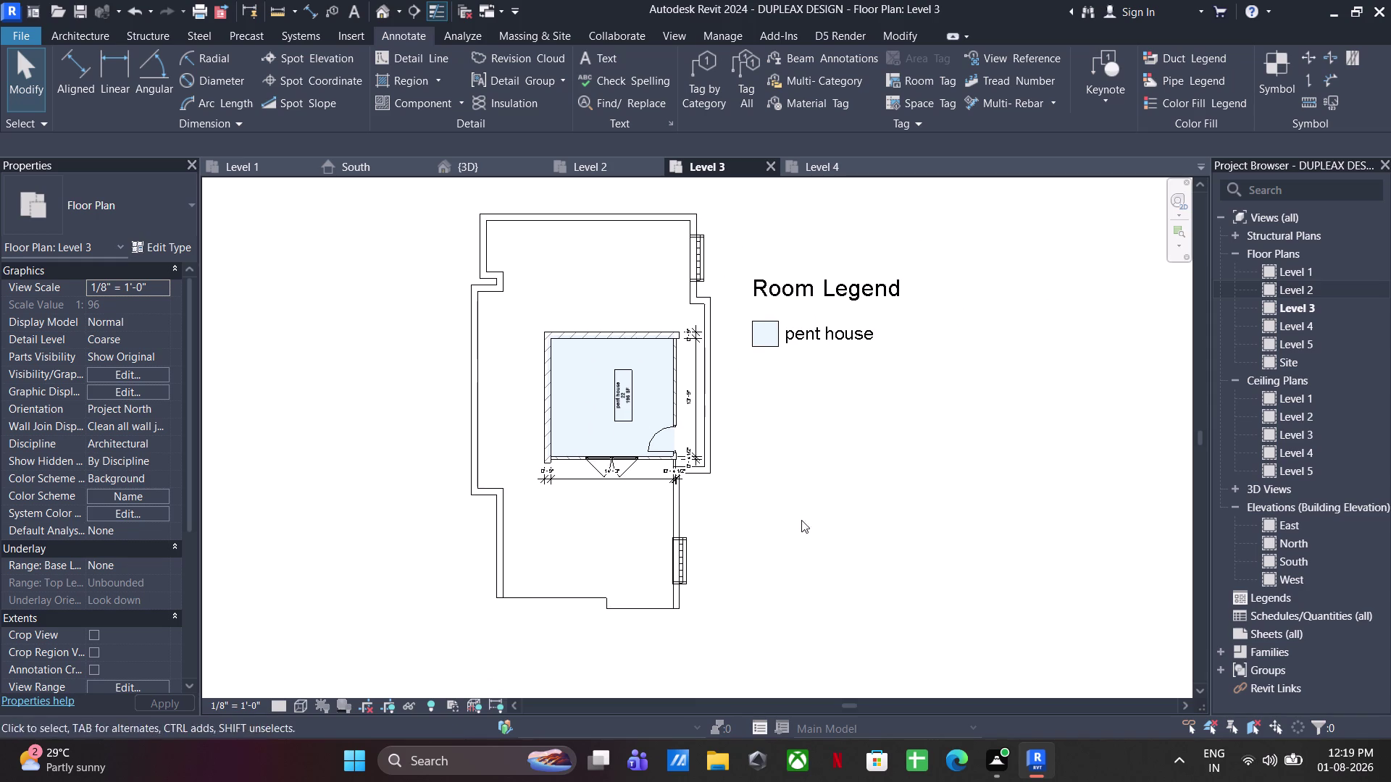
key(Escape)
scroll(down, 3)
key(Escape)
middle_drag(791, 489, 746, 479)
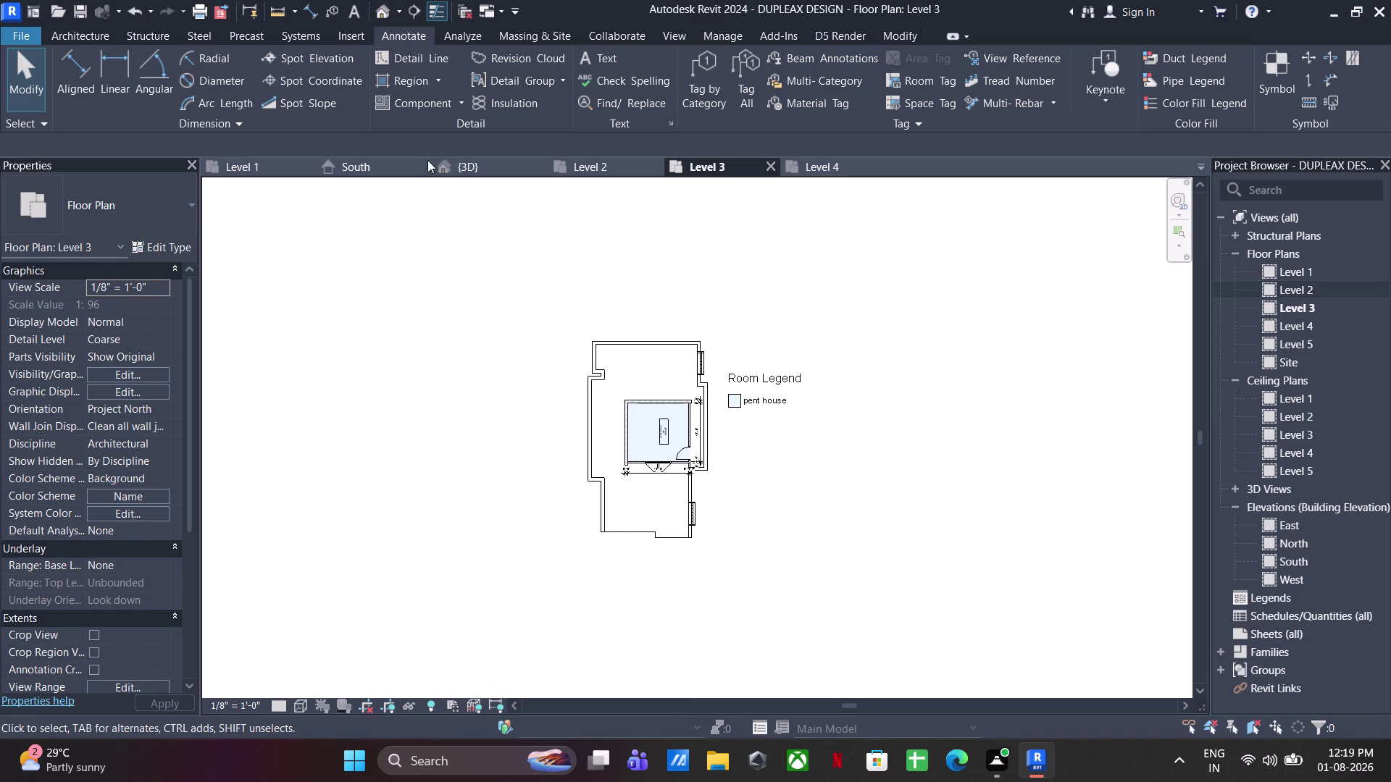
click(361, 166)
Uncheck Levels under the South elevation's Visibility/Graphics annotation categories (VG).
text(v)
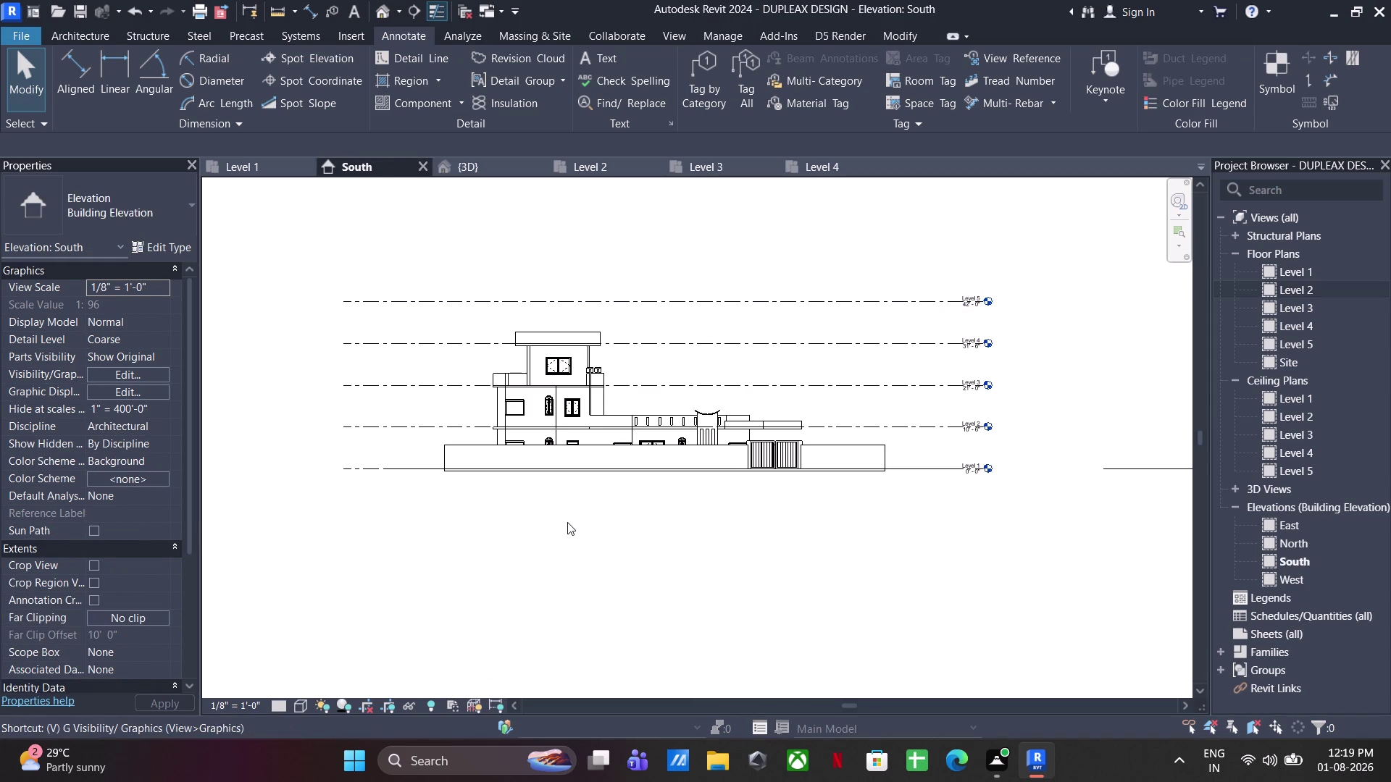
text(g)
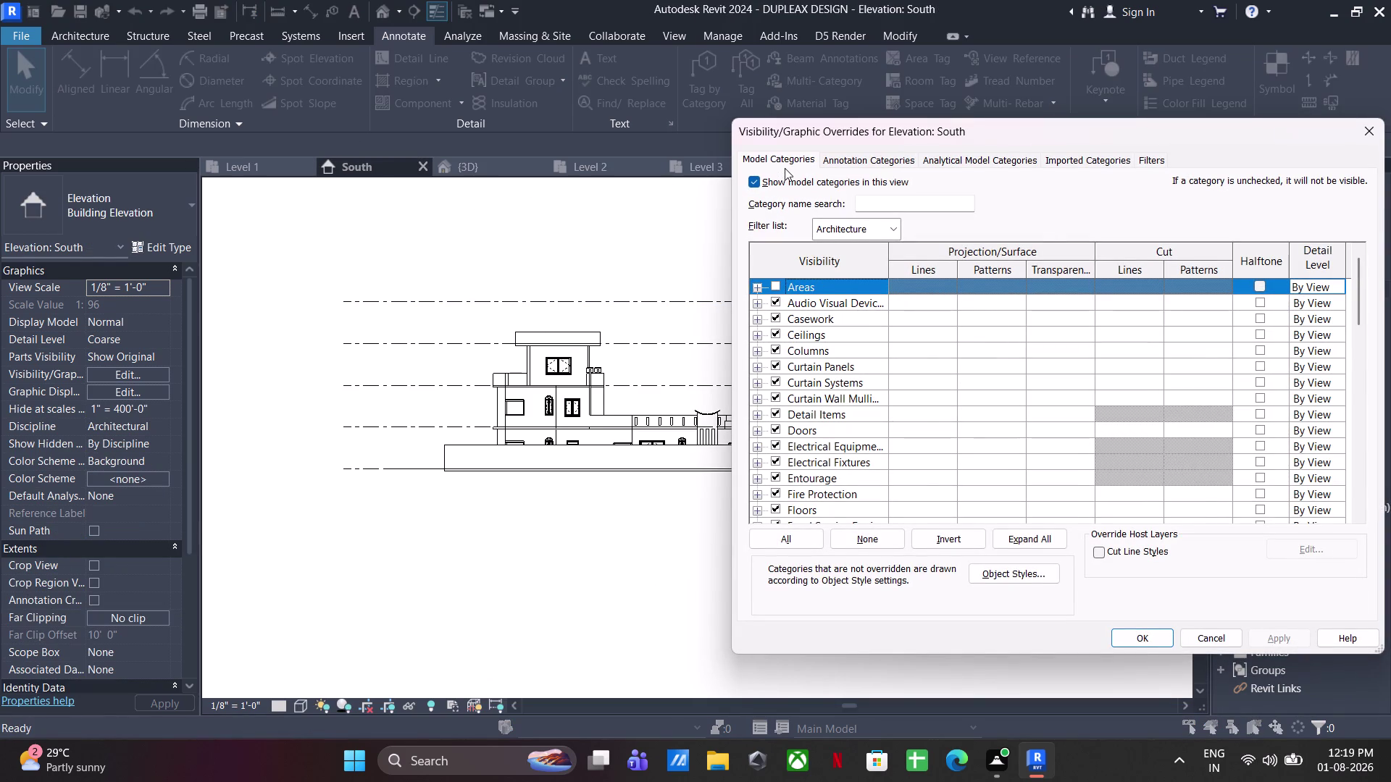
click(879, 162)
scroll(down, 3)
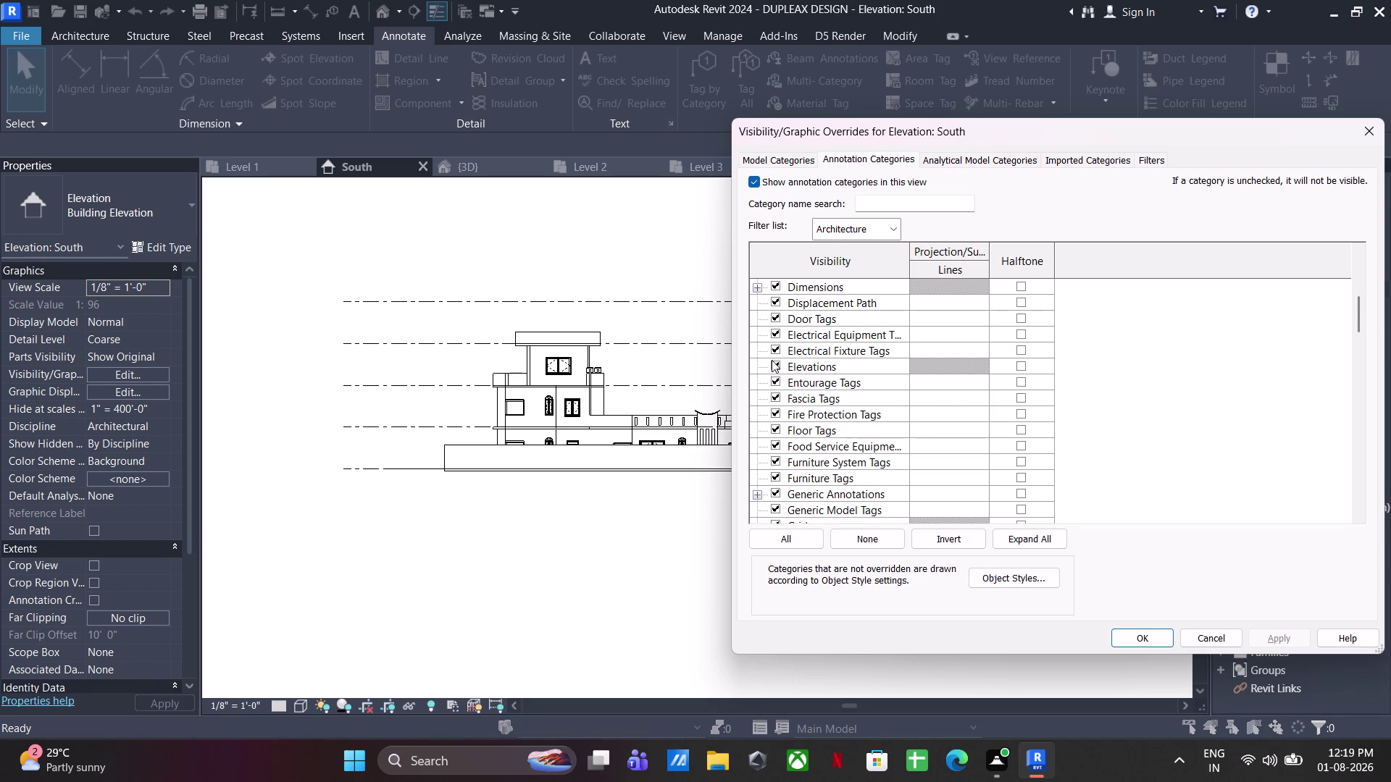
scroll(down, 3)
scroll(down, 3)
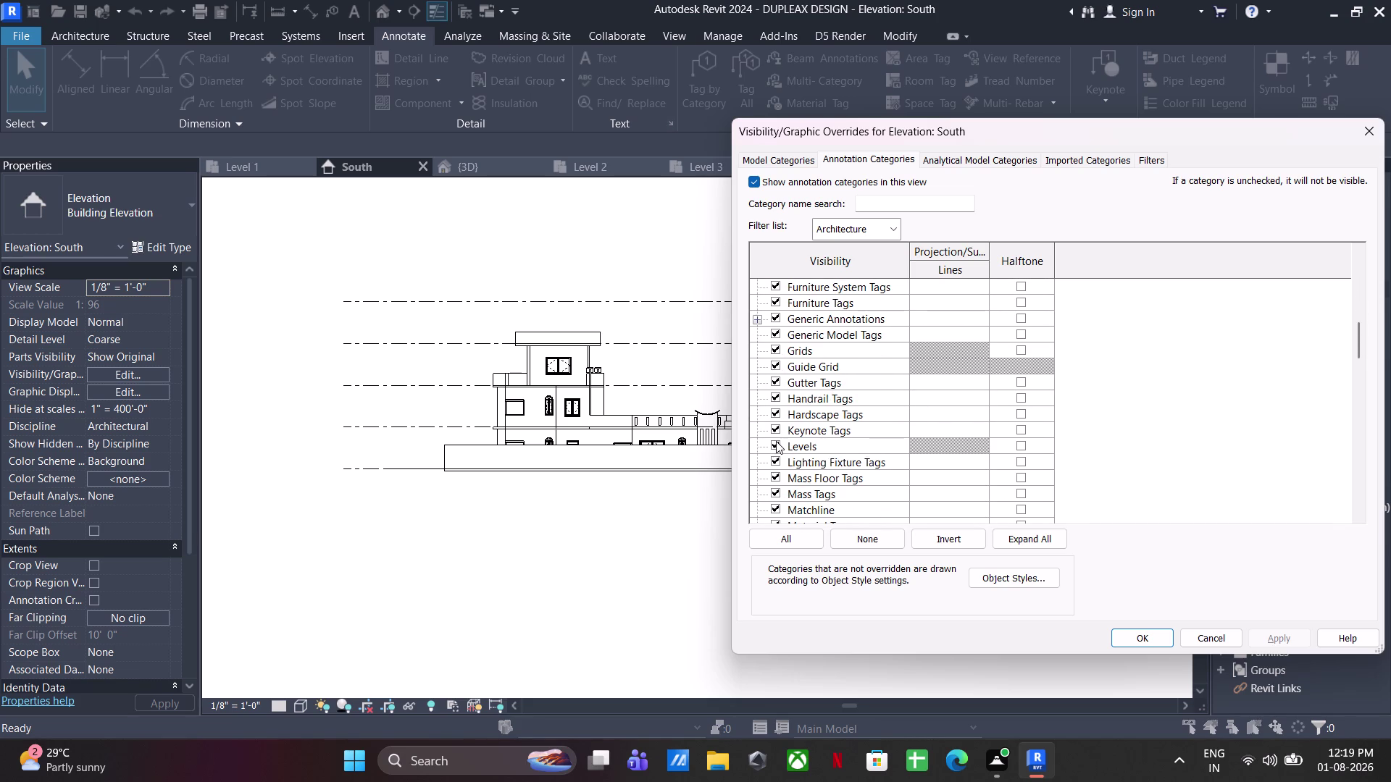
click(775, 442)
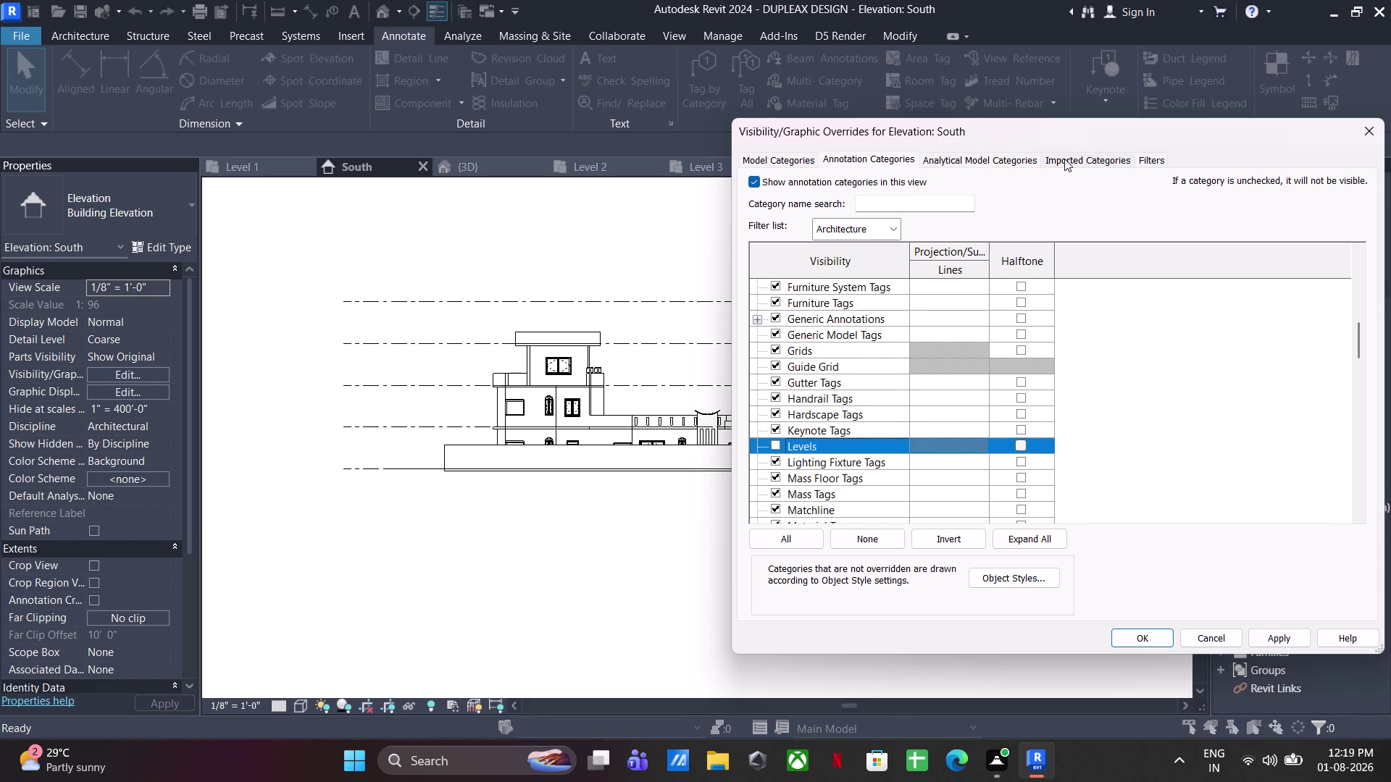
Hide the imported CAD drawing under Imported Categories and apply with OK.
click(1064, 159)
click(772, 238)
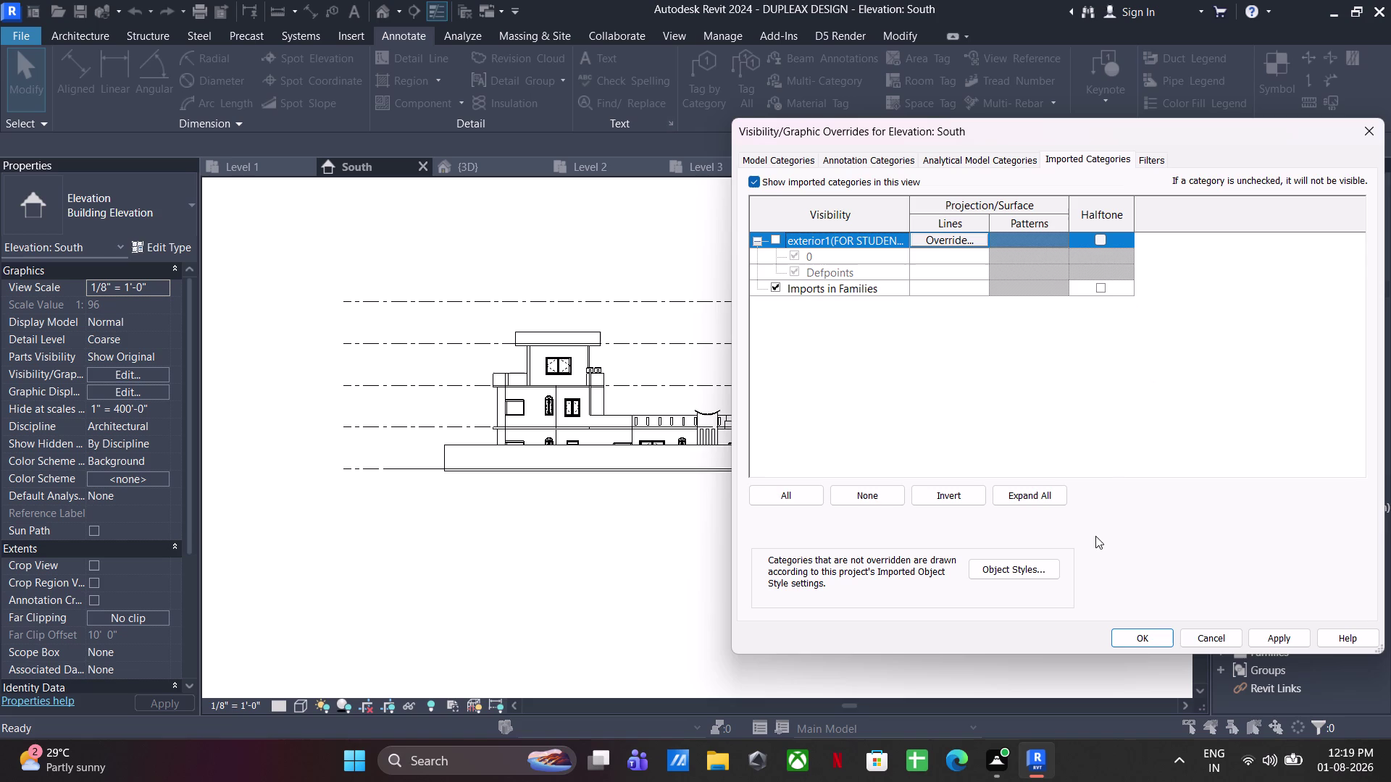
drag(1143, 642, 1143, 632)
scroll(up, 3)
click(827, 511)
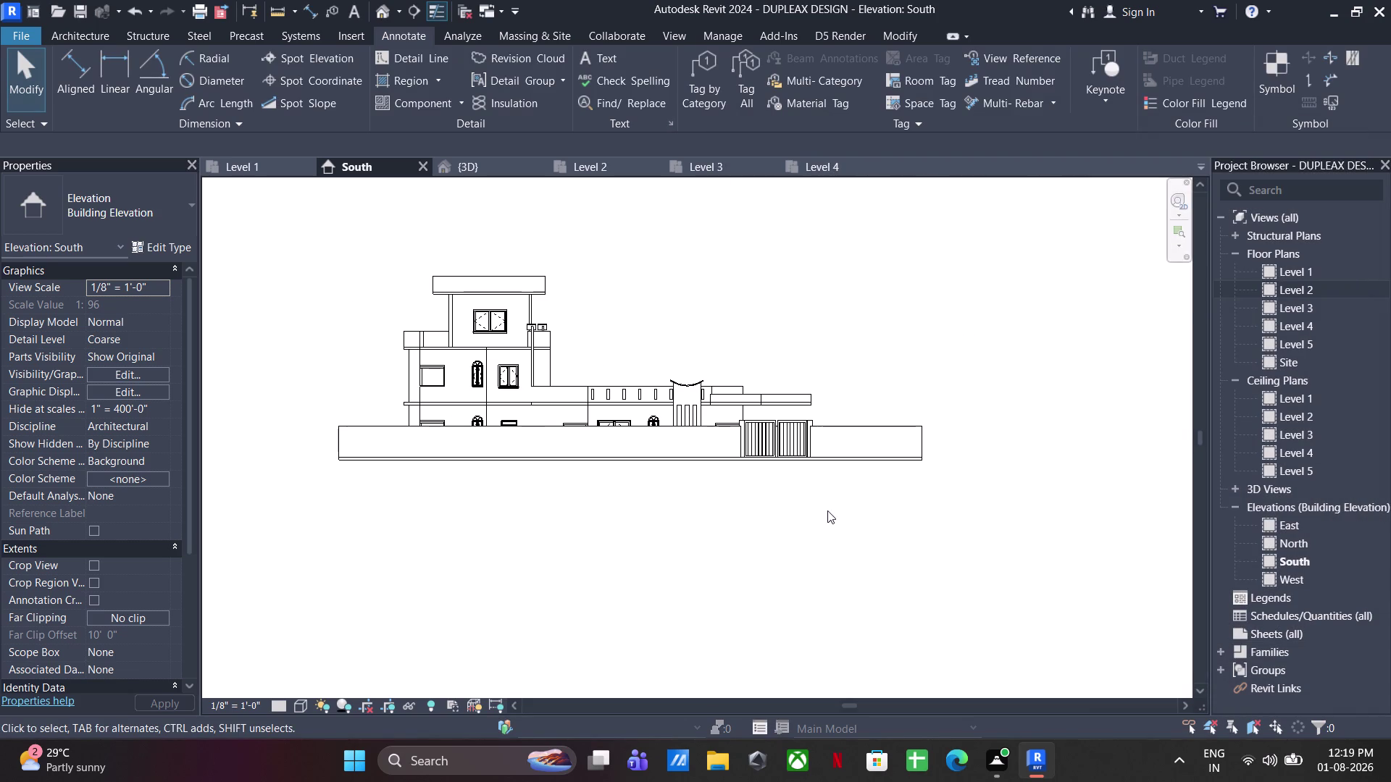
Hide the main gate and long base wall in the South view, then save.
drag(959, 414, 794, 444)
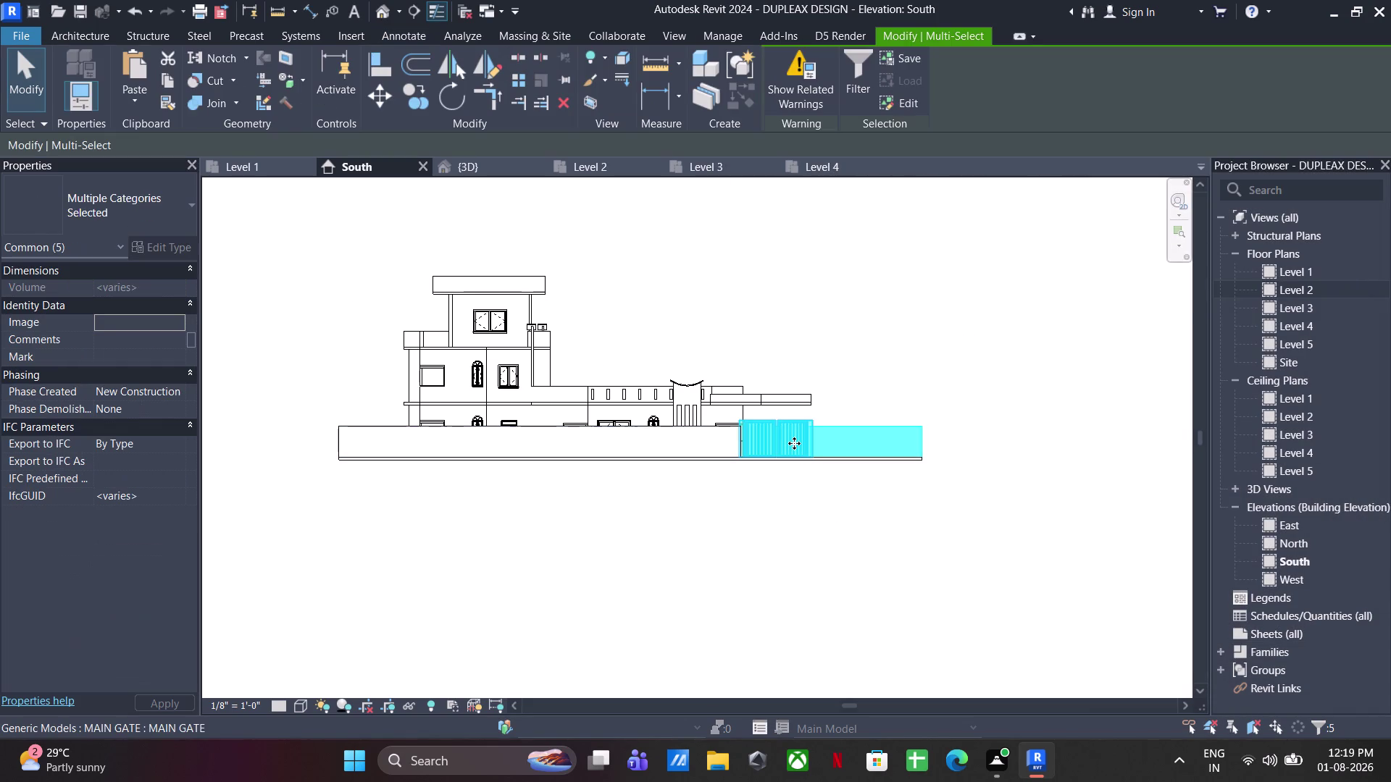
right_click(799, 428)
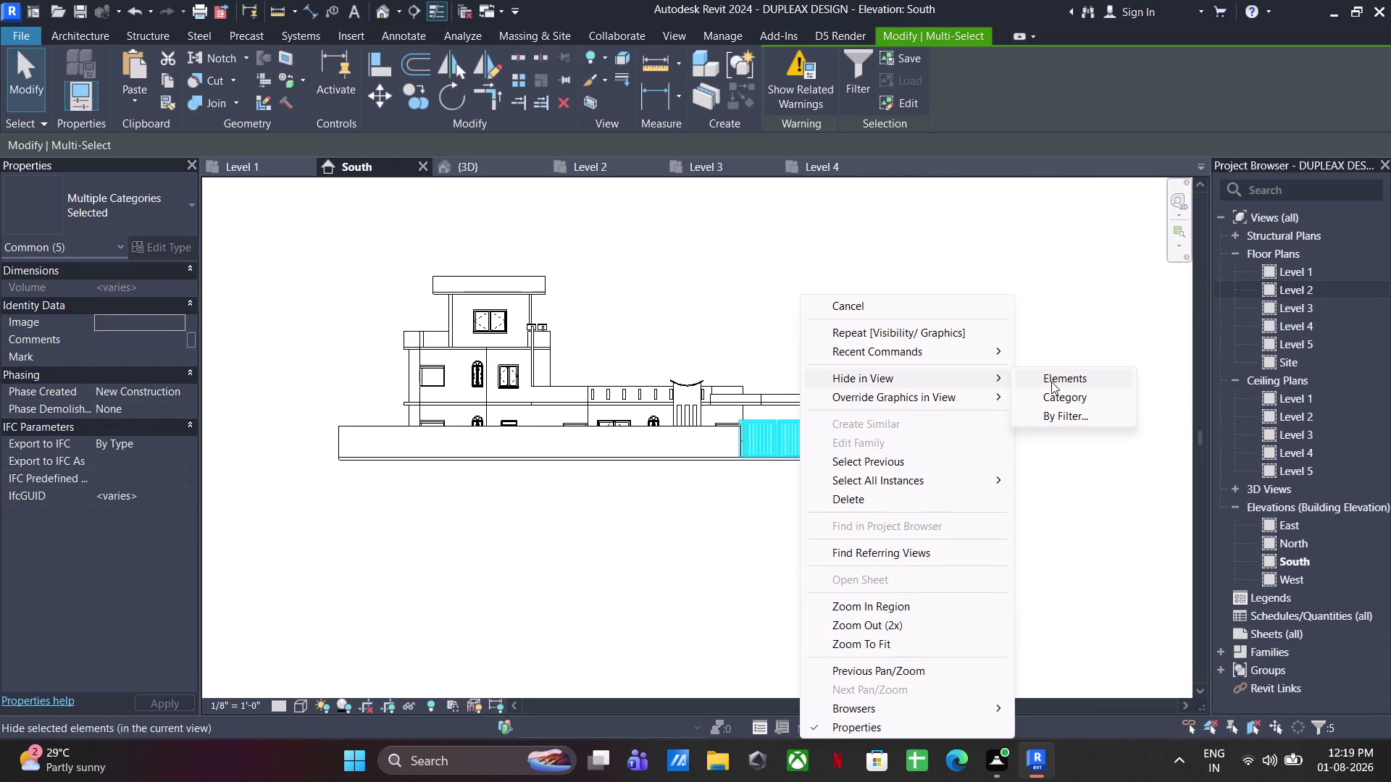
click(1051, 382)
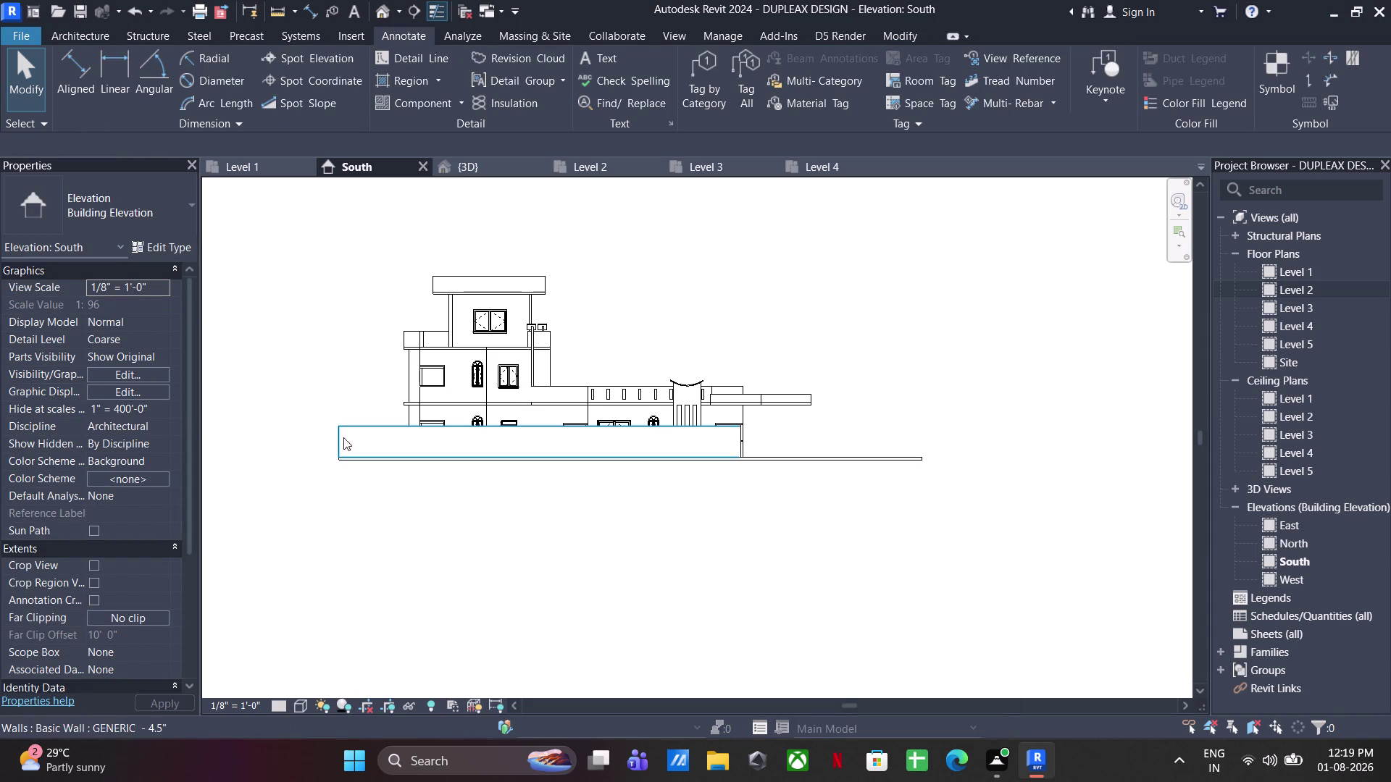
drag(374, 406, 320, 449)
right_click(360, 429)
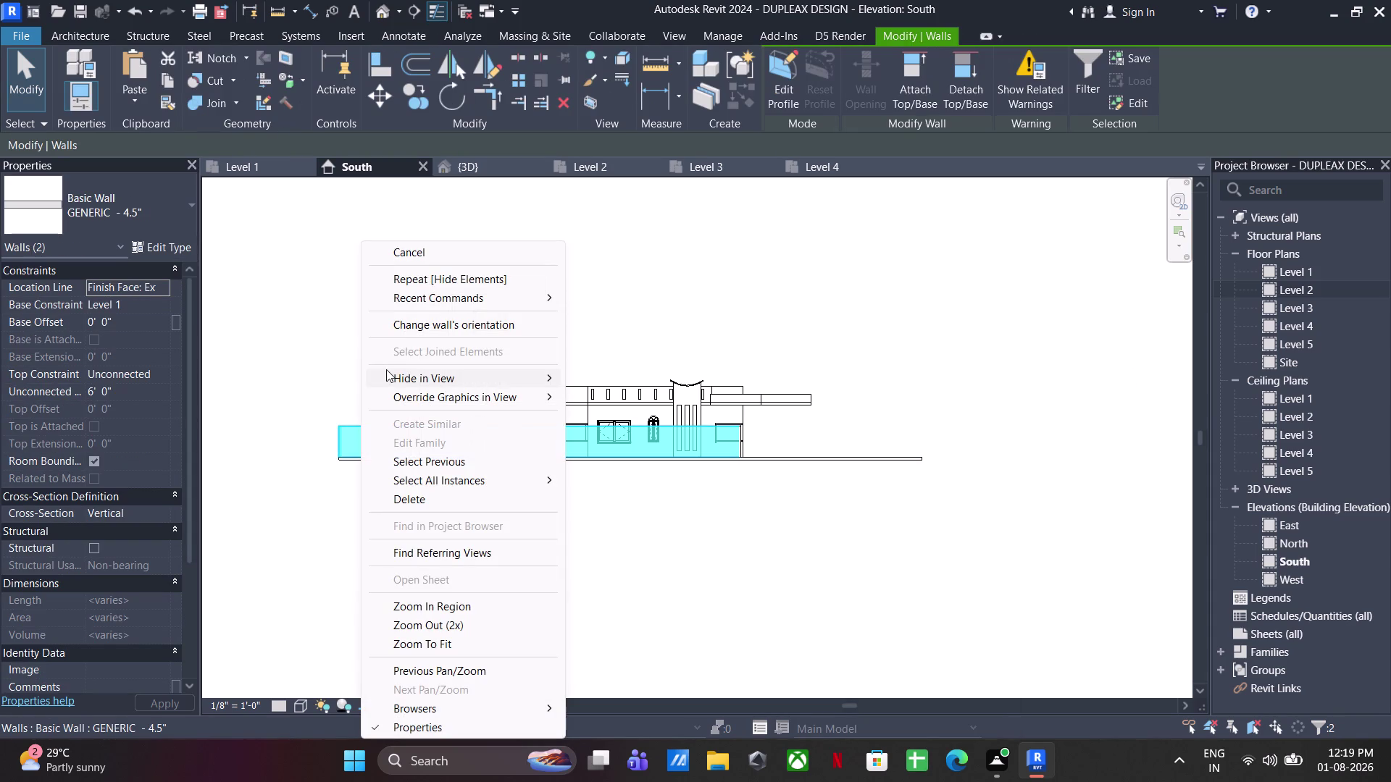
click(617, 380)
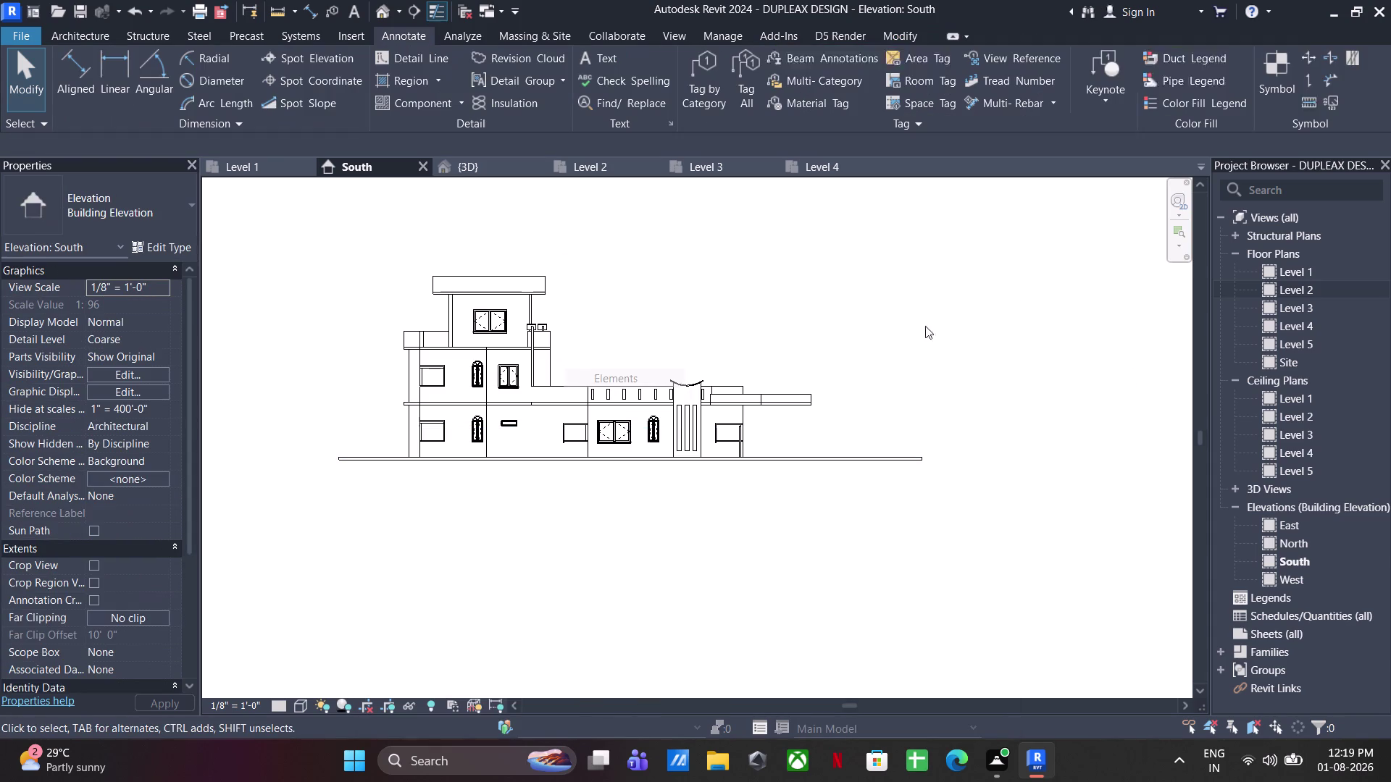
key(ctrl+s)
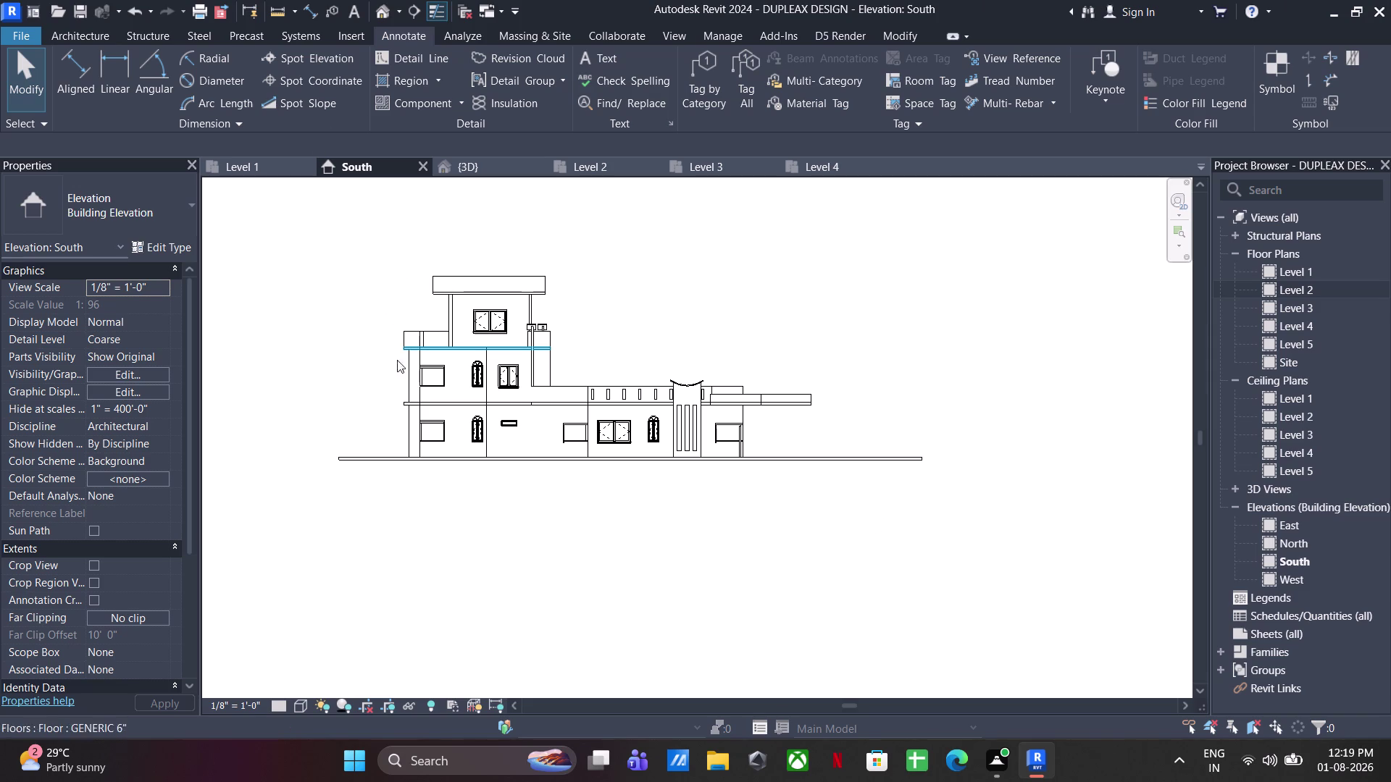
click(72, 72)
Dimension the ground floor slab's thickness at its left end as 0'-6".
scroll(up, 3)
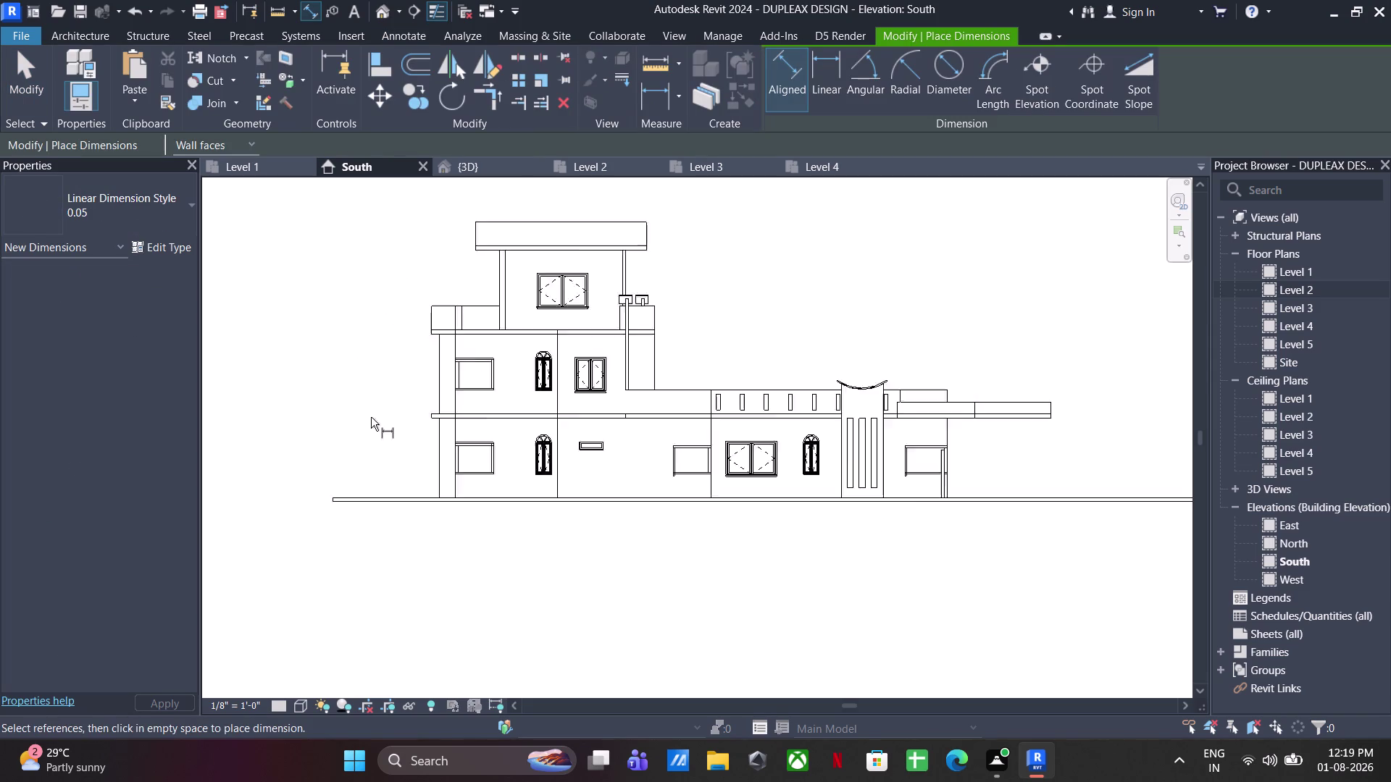
scroll(up, 3)
scroll(up, 3)
click(458, 575)
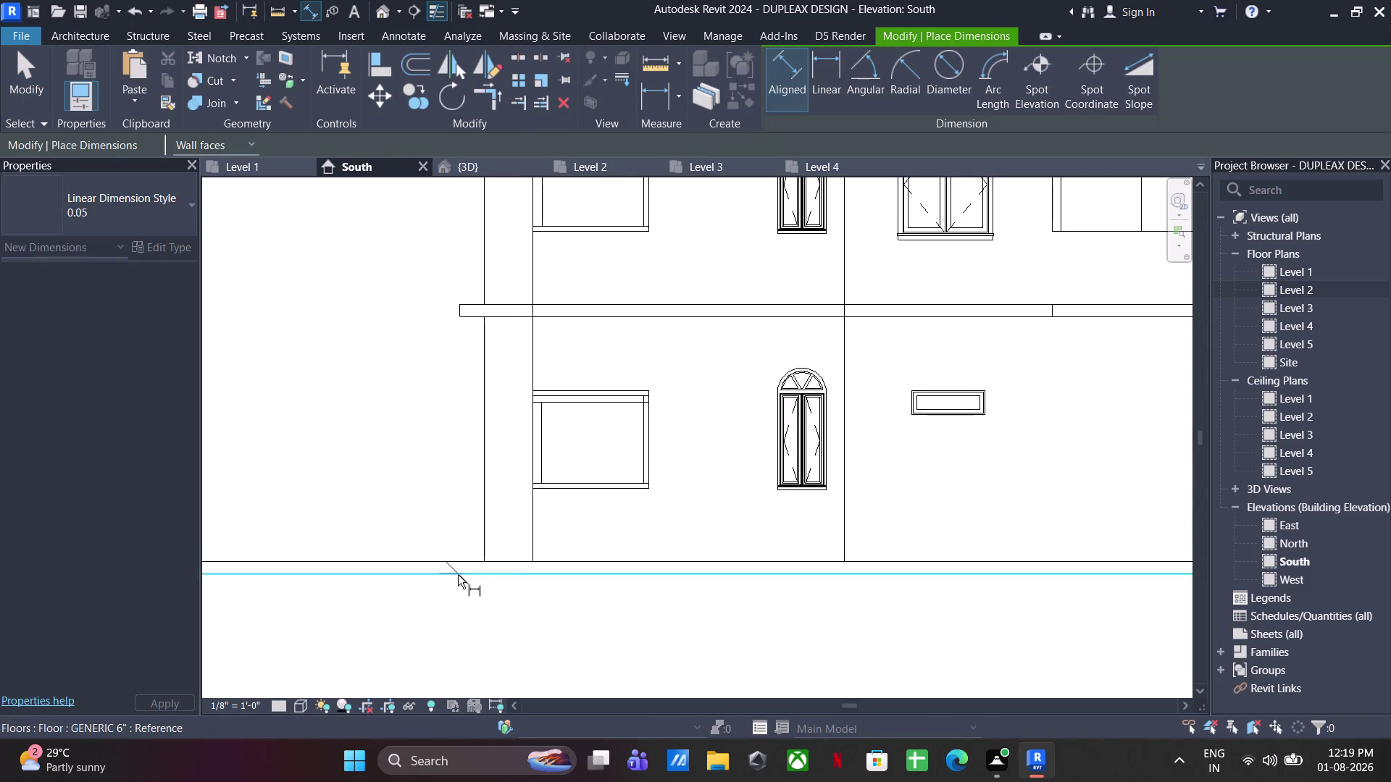
click(456, 559)
middle_drag(468, 561, 795, 546)
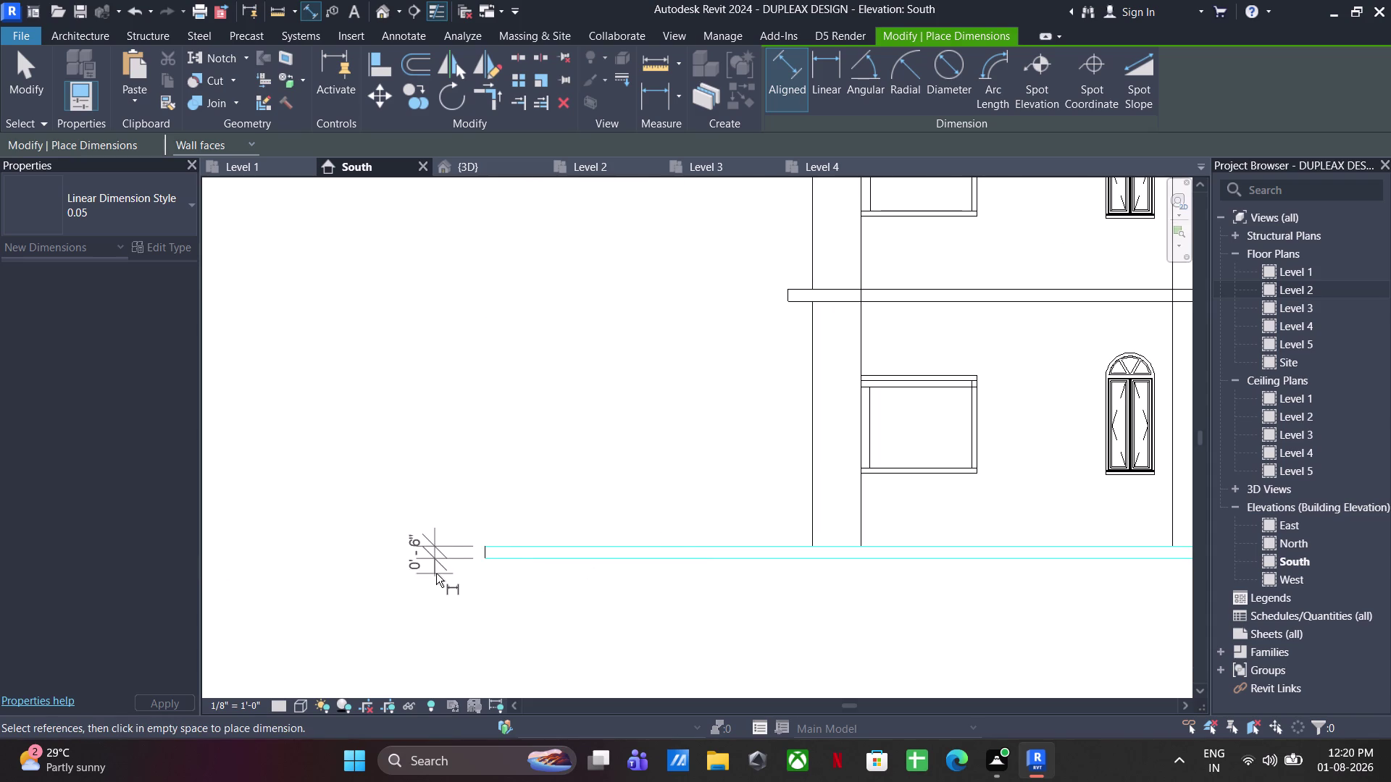
click(448, 570)
key(Escape)
key(Escape)
key(Escape)
key(Escape)
Select the ground floor slab along the base of the South elevation.
drag(660, 616, 571, 498)
scroll(down, 3)
click(563, 488)
middle_drag(573, 484, 410, 493)
drag(448, 514, 425, 559)
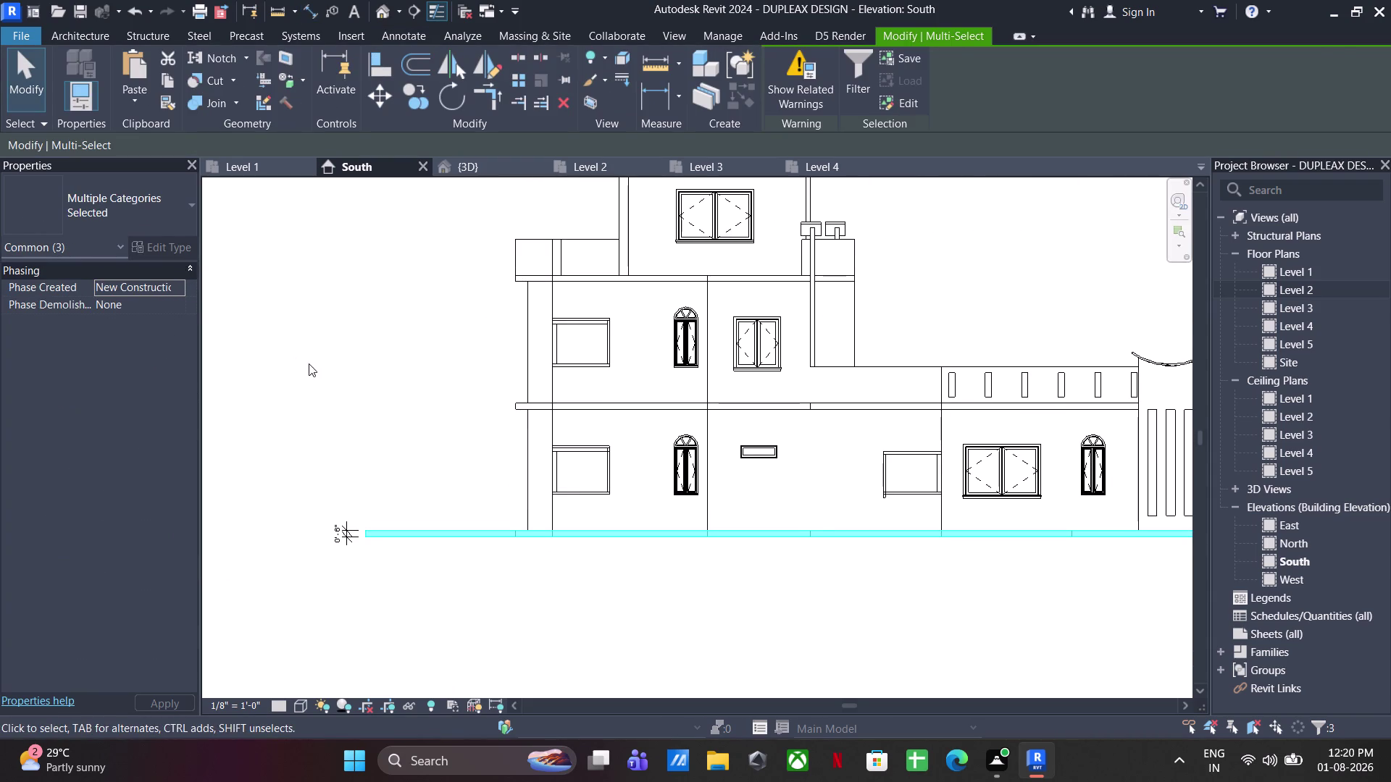
click(309, 363)
click(420, 531)
Set the GENERIC 6" floor type's coarse scale fill pattern to Concrete and confirm.
click(166, 247)
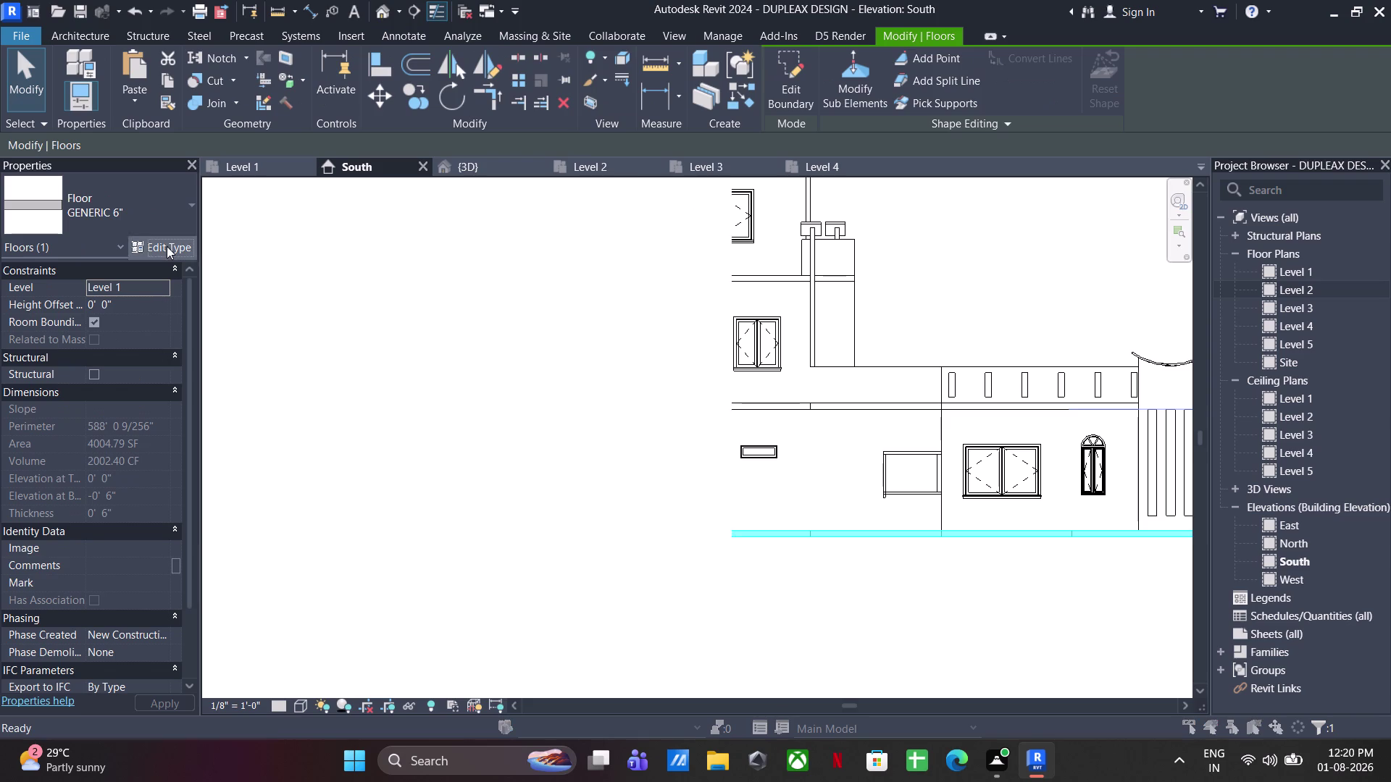
click(820, 333)
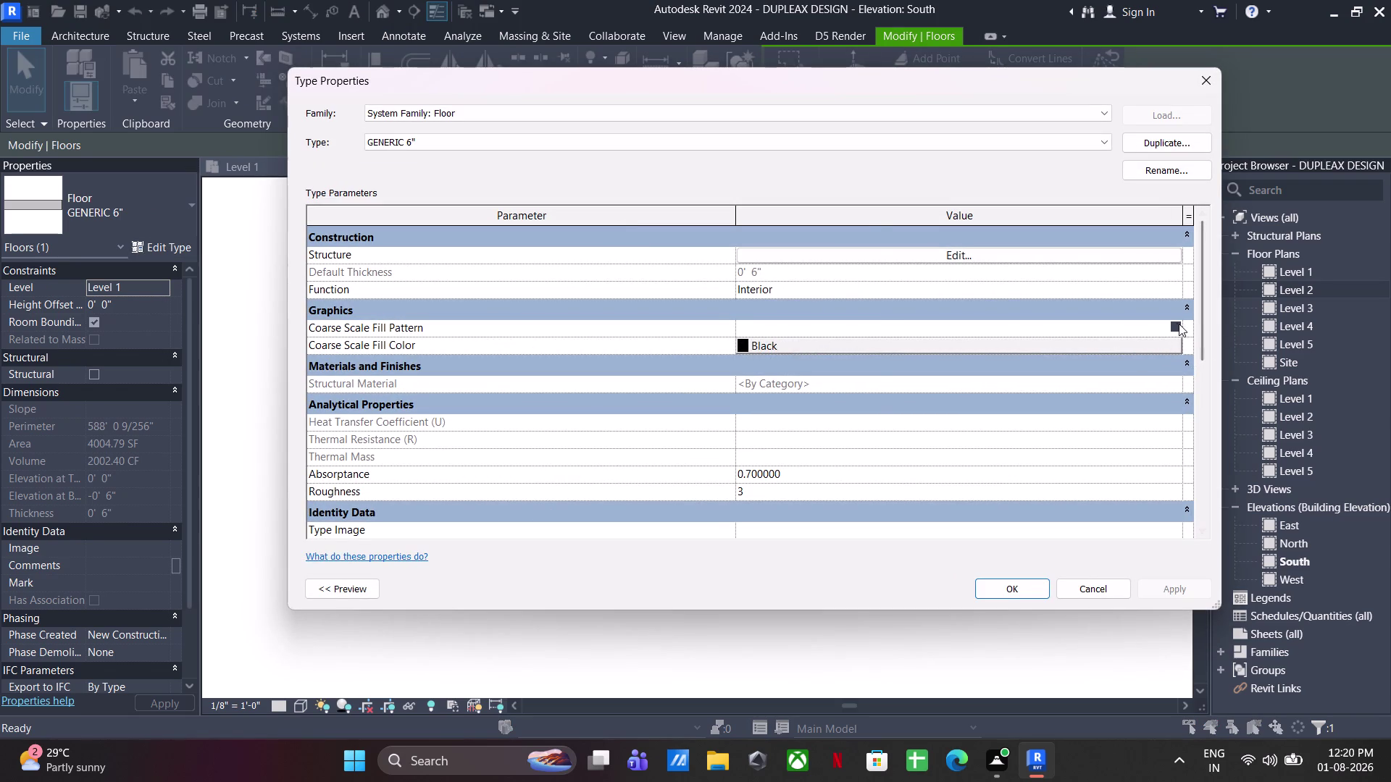
click(1176, 323)
click(746, 376)
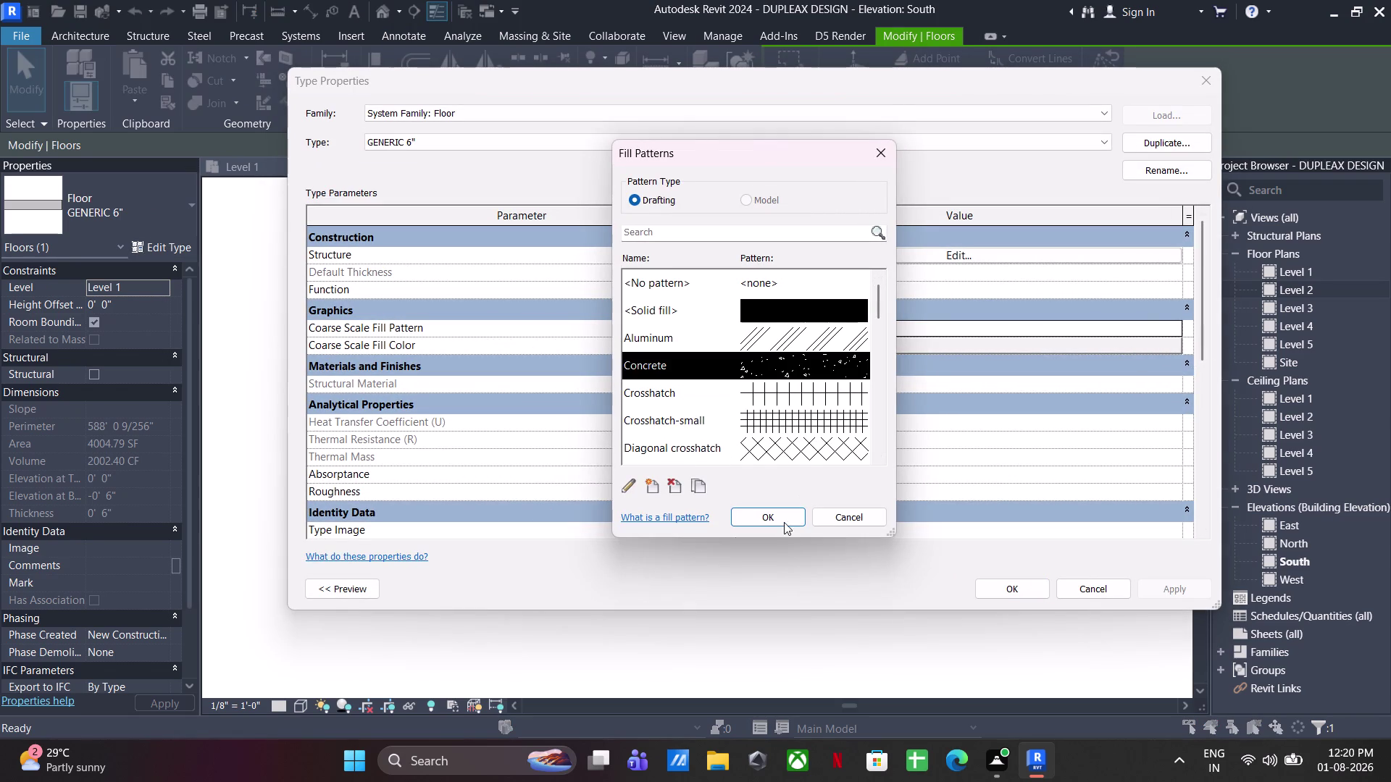
click(772, 510)
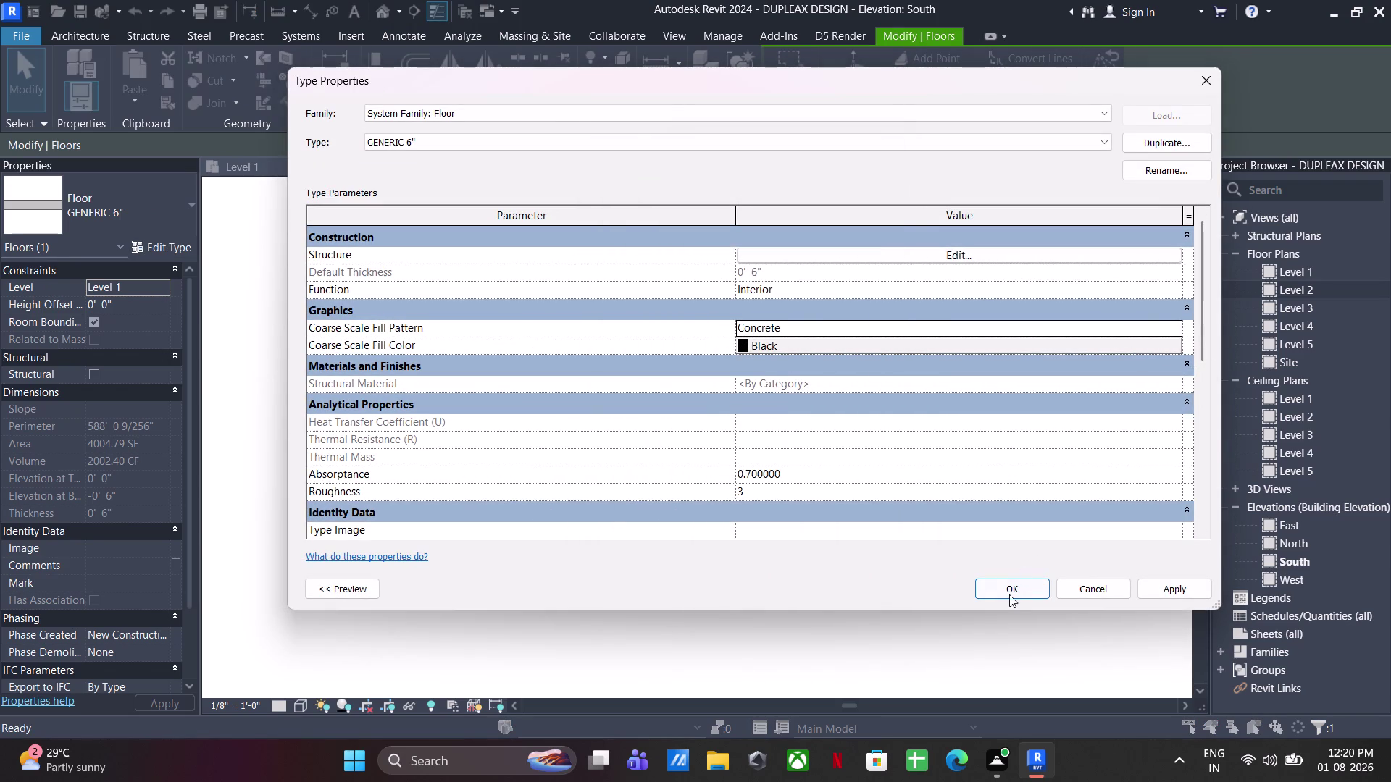
click(1004, 593)
click(739, 643)
middle_drag(698, 592, 681, 591)
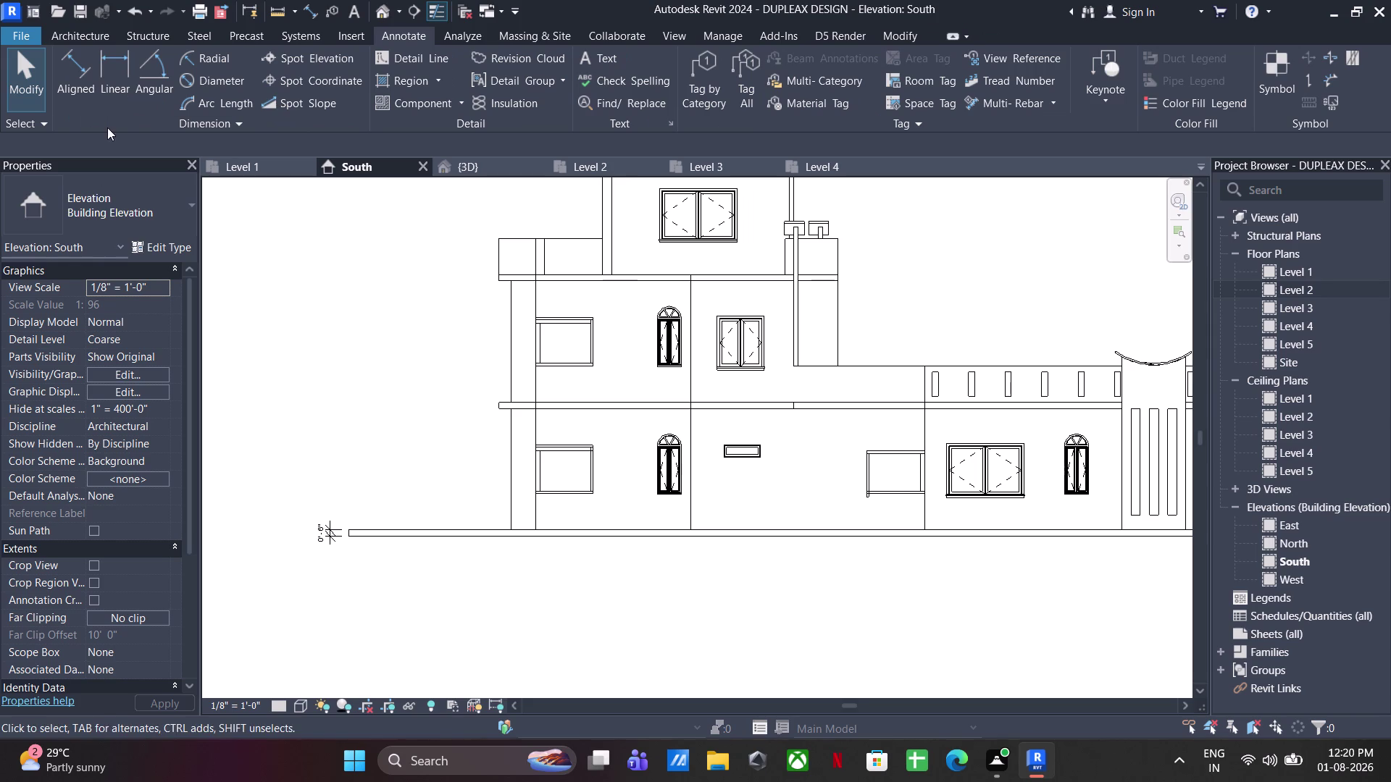
Dimension the first 10'-0" storey height, the upper slab thickness and the second storey height.
click(93, 85)
scroll(up, 3)
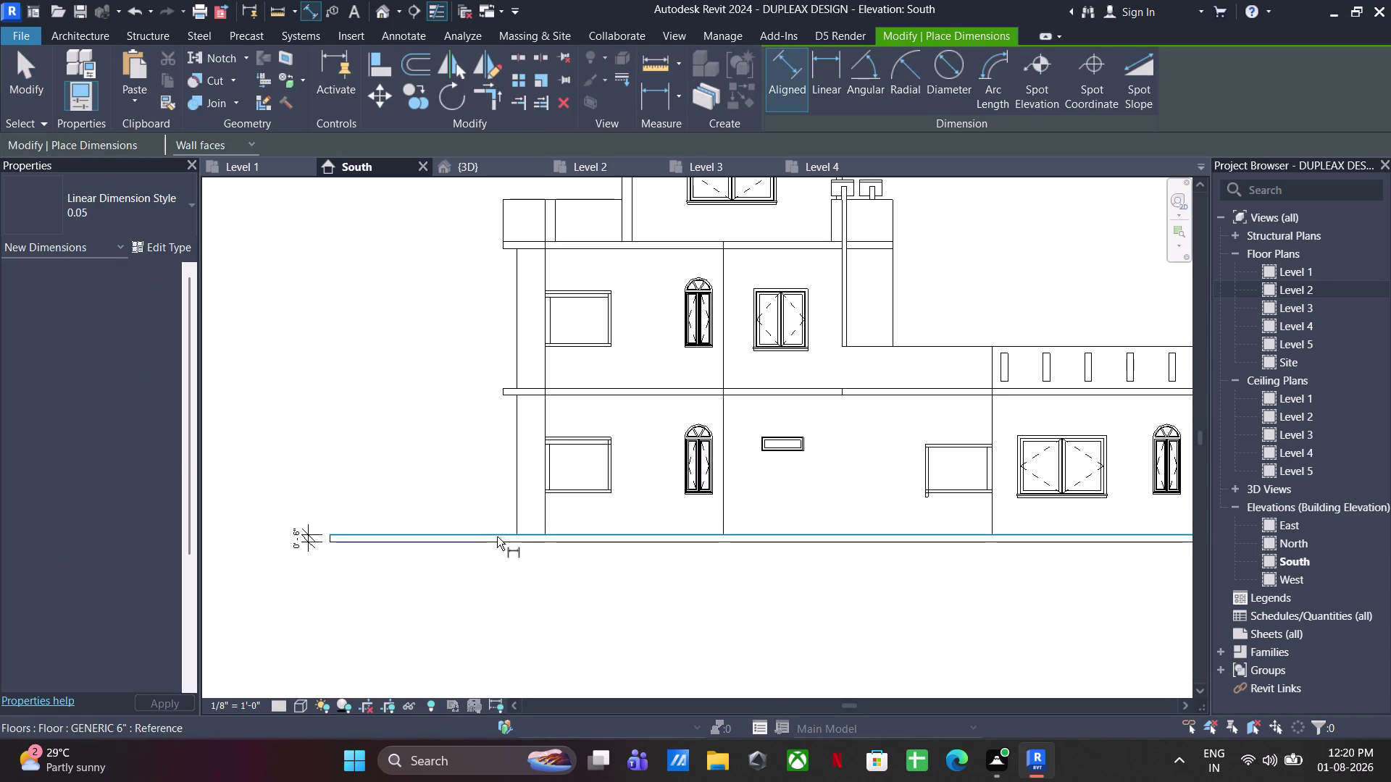
click(496, 533)
click(517, 394)
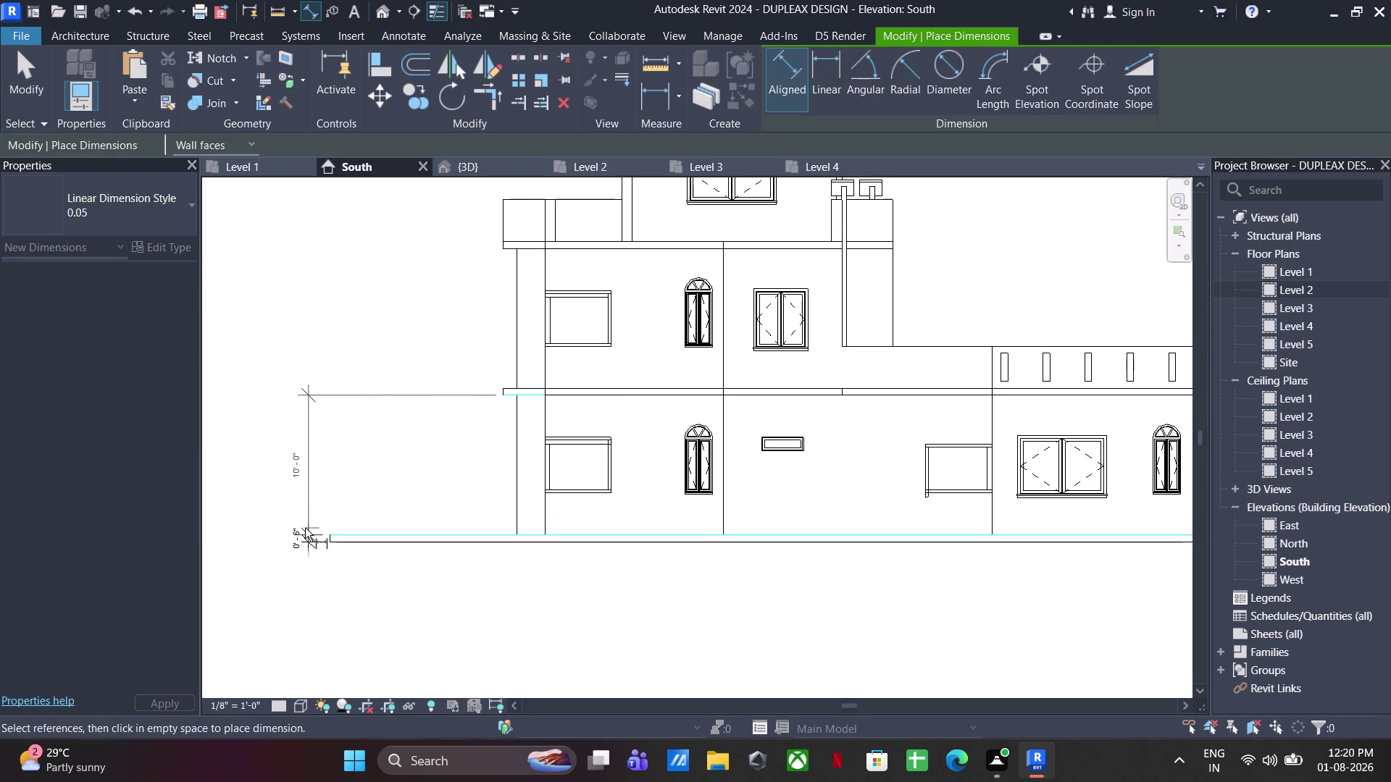
click(305, 528)
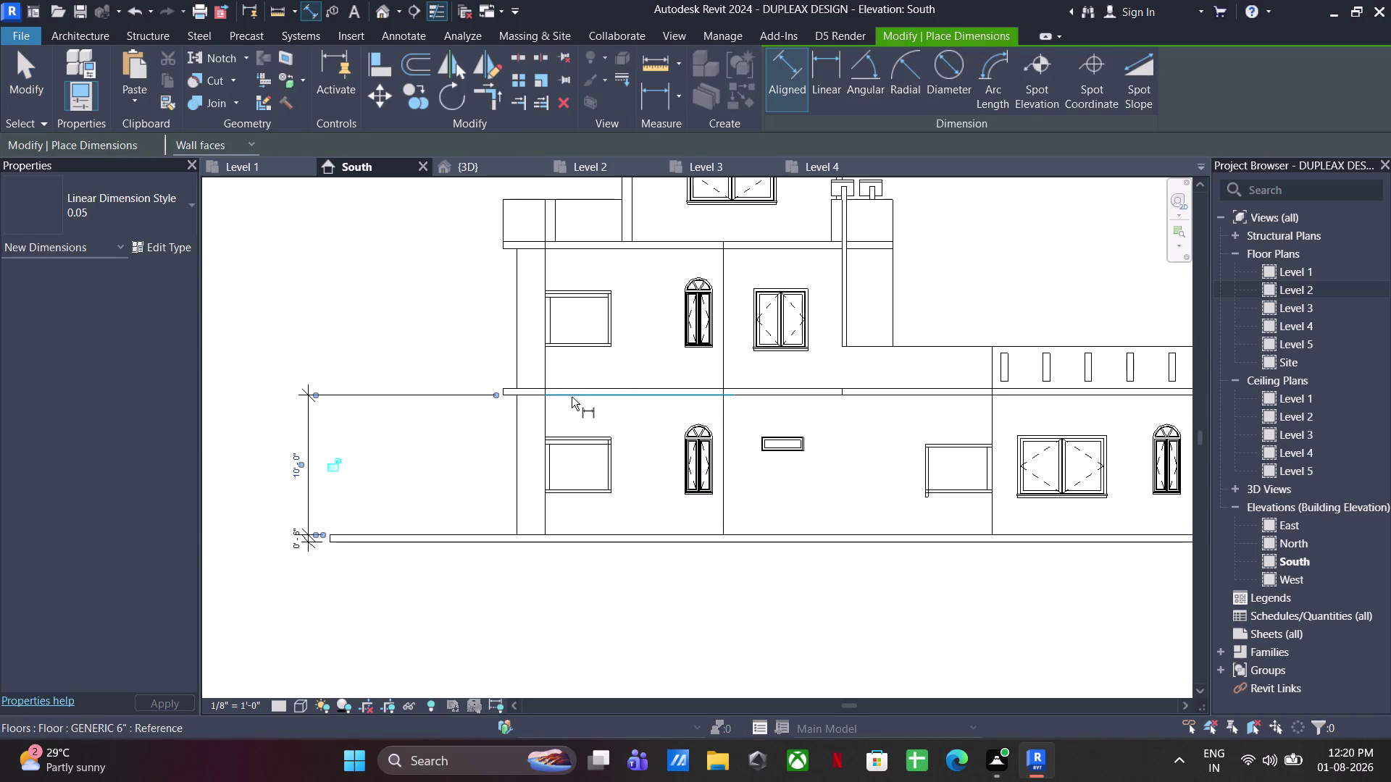
click(572, 397)
click(577, 384)
click(303, 396)
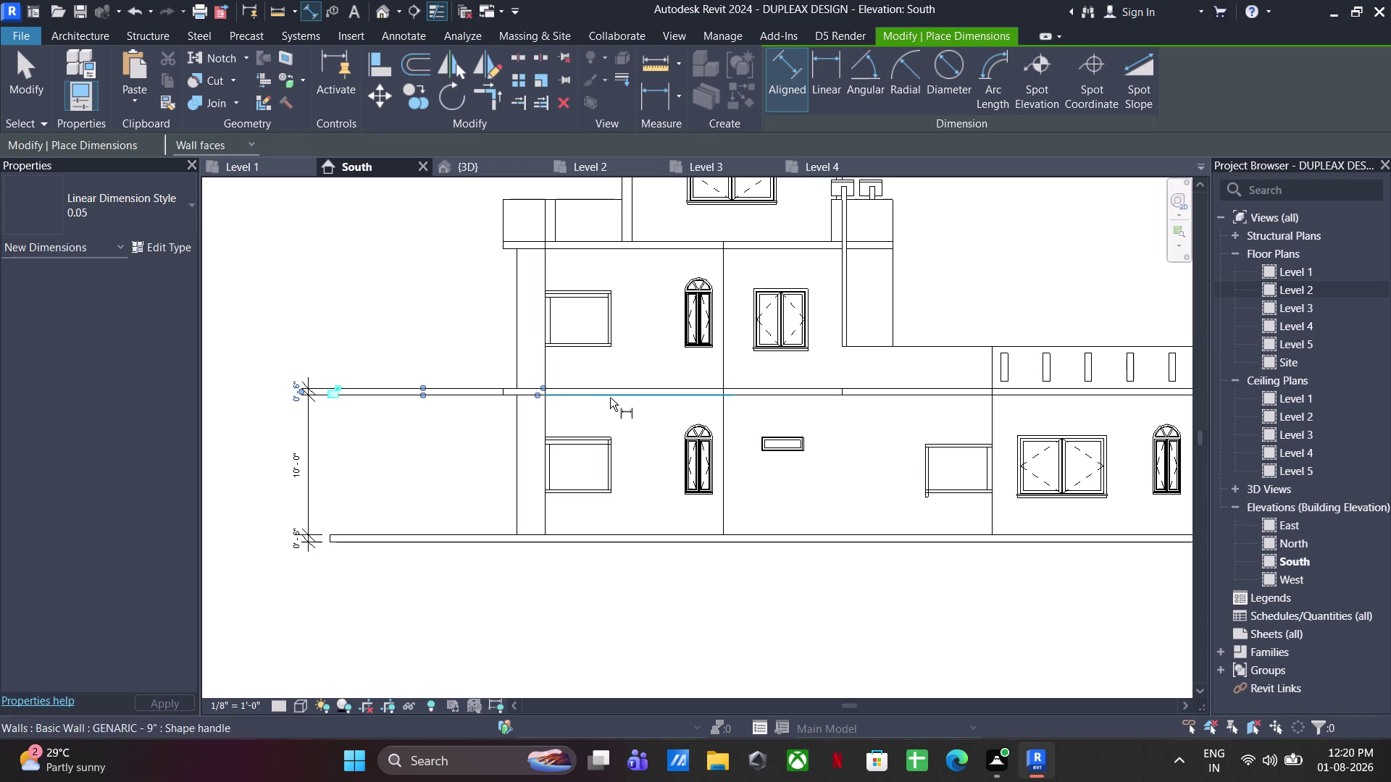
click(588, 390)
click(569, 245)
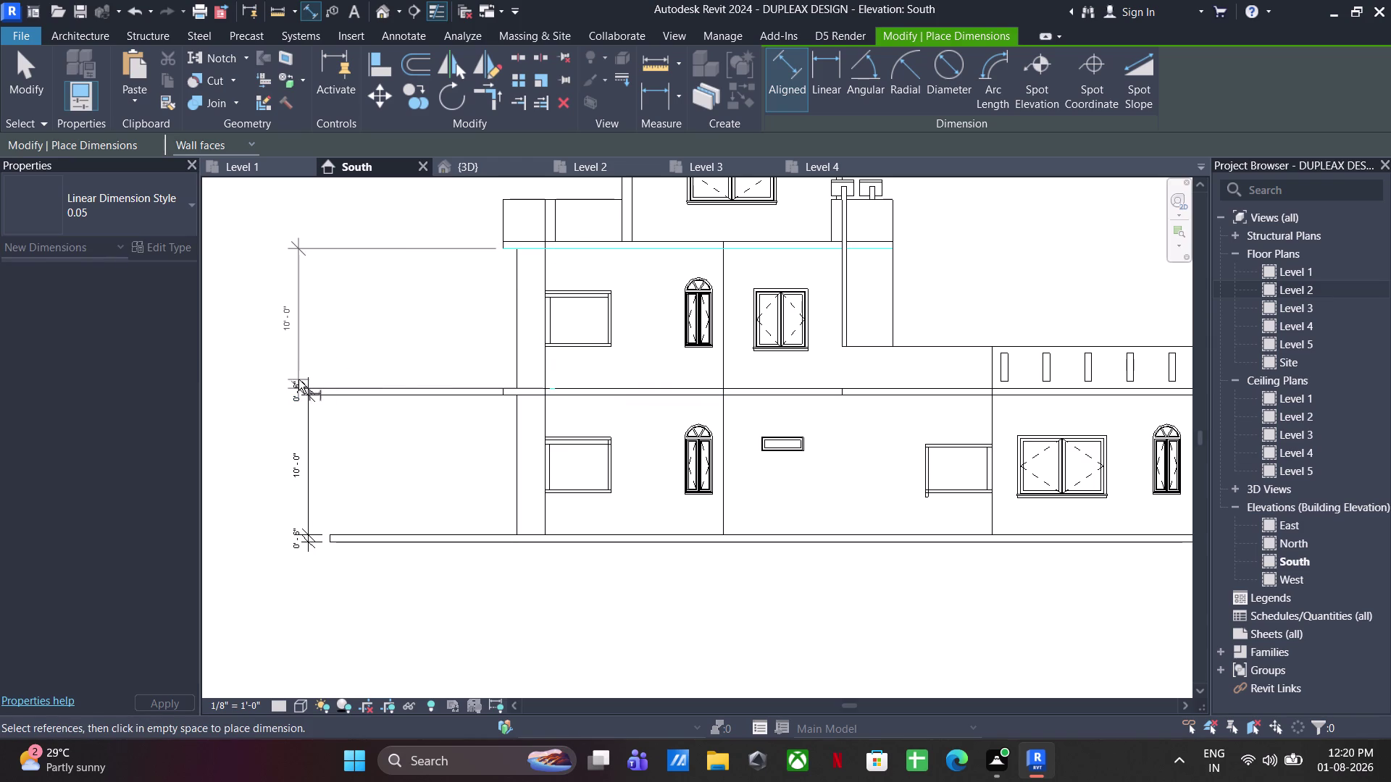
click(303, 386)
Dimension the second floor slab thickness and third storey height, abandoning a parapet dimension.
middle_drag(496, 304, 508, 456)
scroll(up, 3)
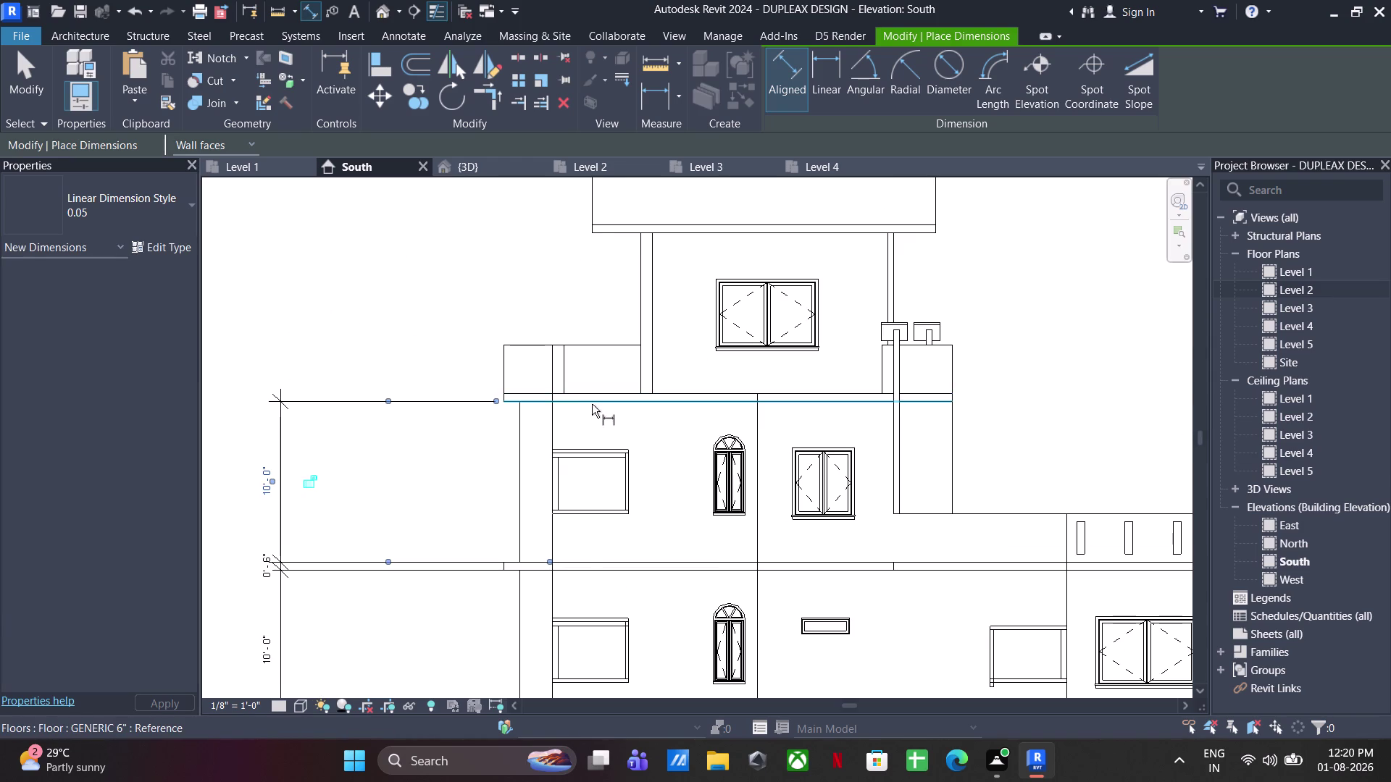
click(590, 406)
click(588, 393)
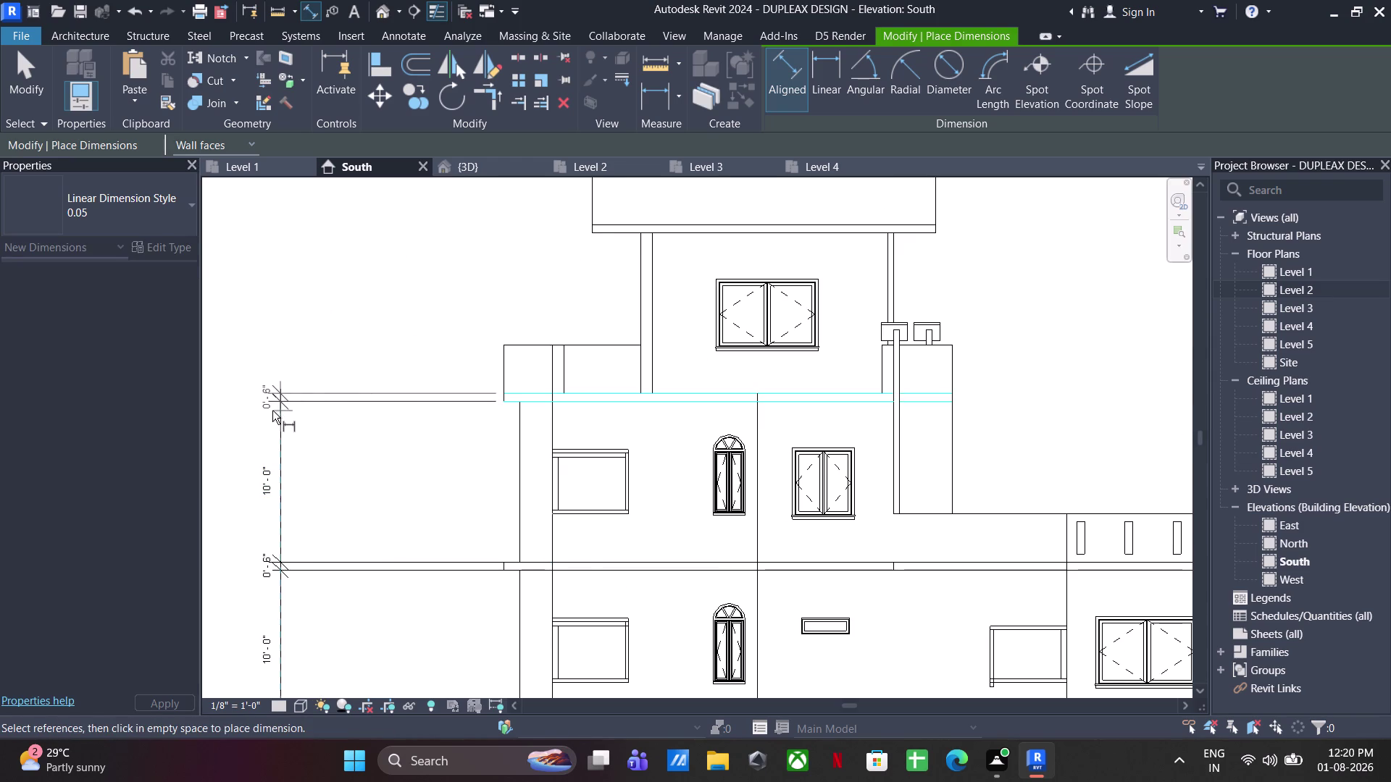
click(272, 410)
click(585, 392)
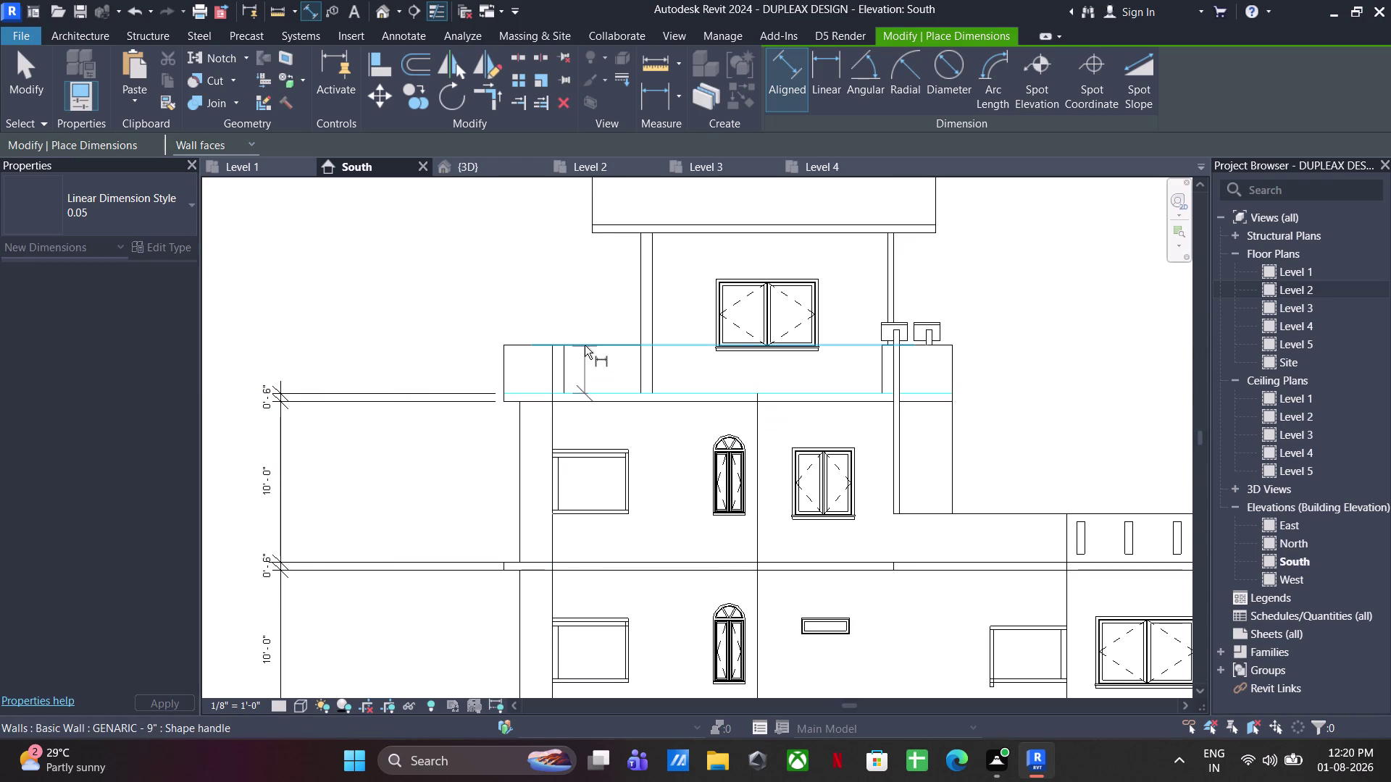
click(584, 345)
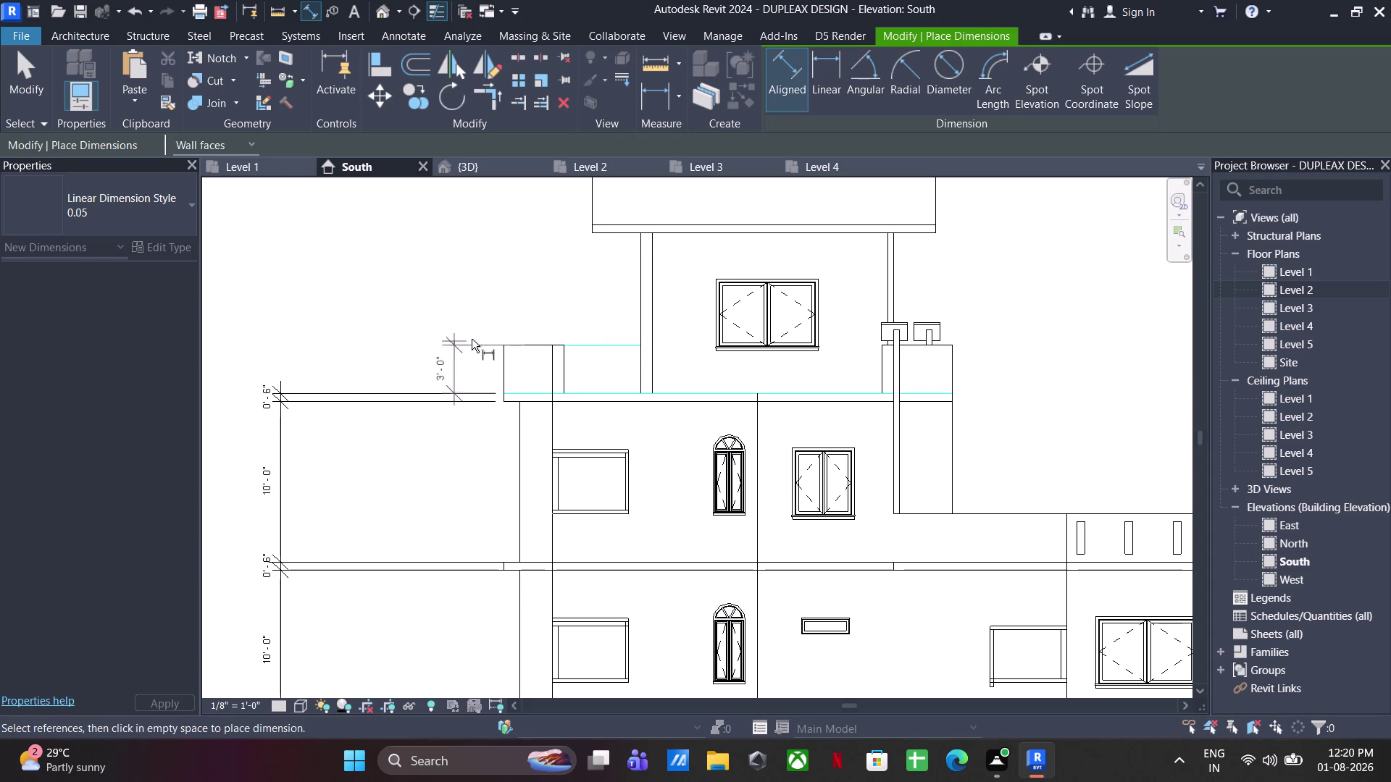
key(Escape)
click(604, 391)
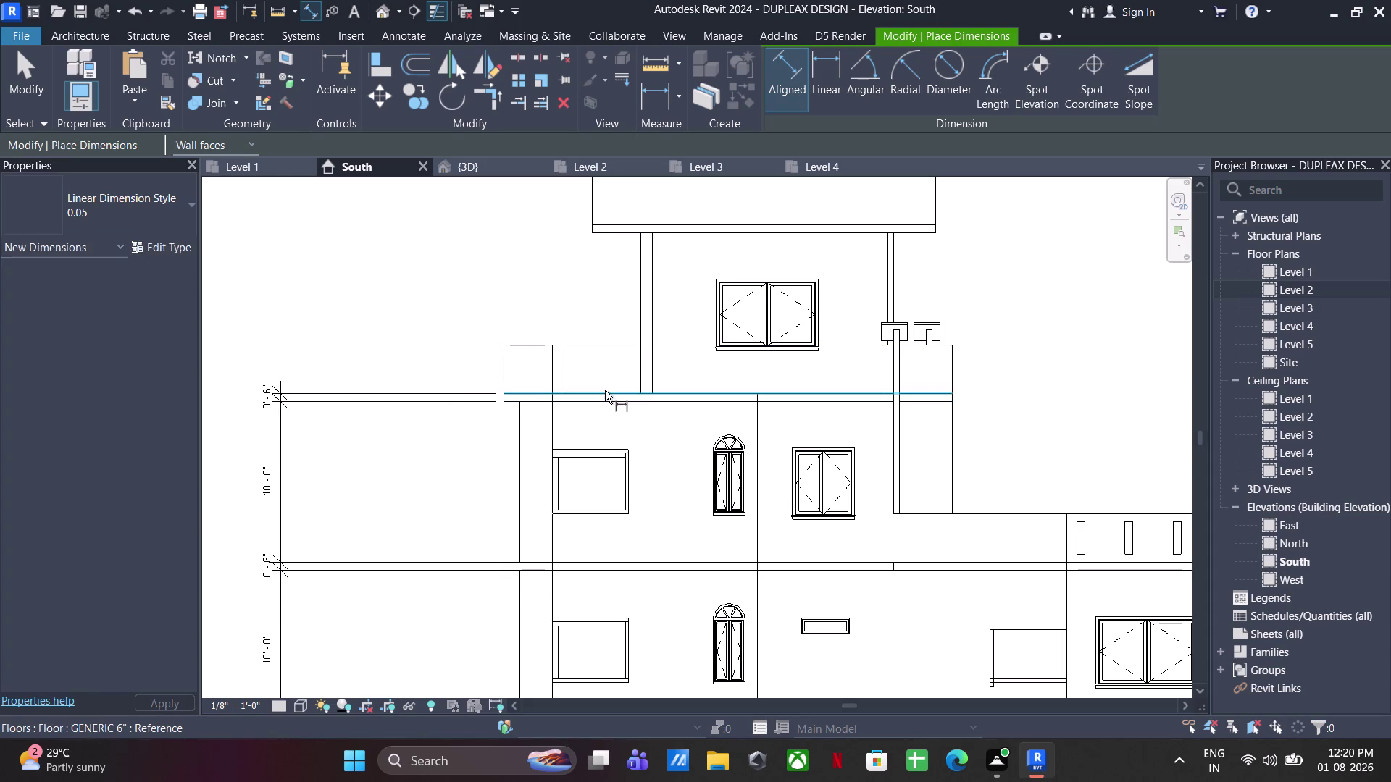
click(620, 235)
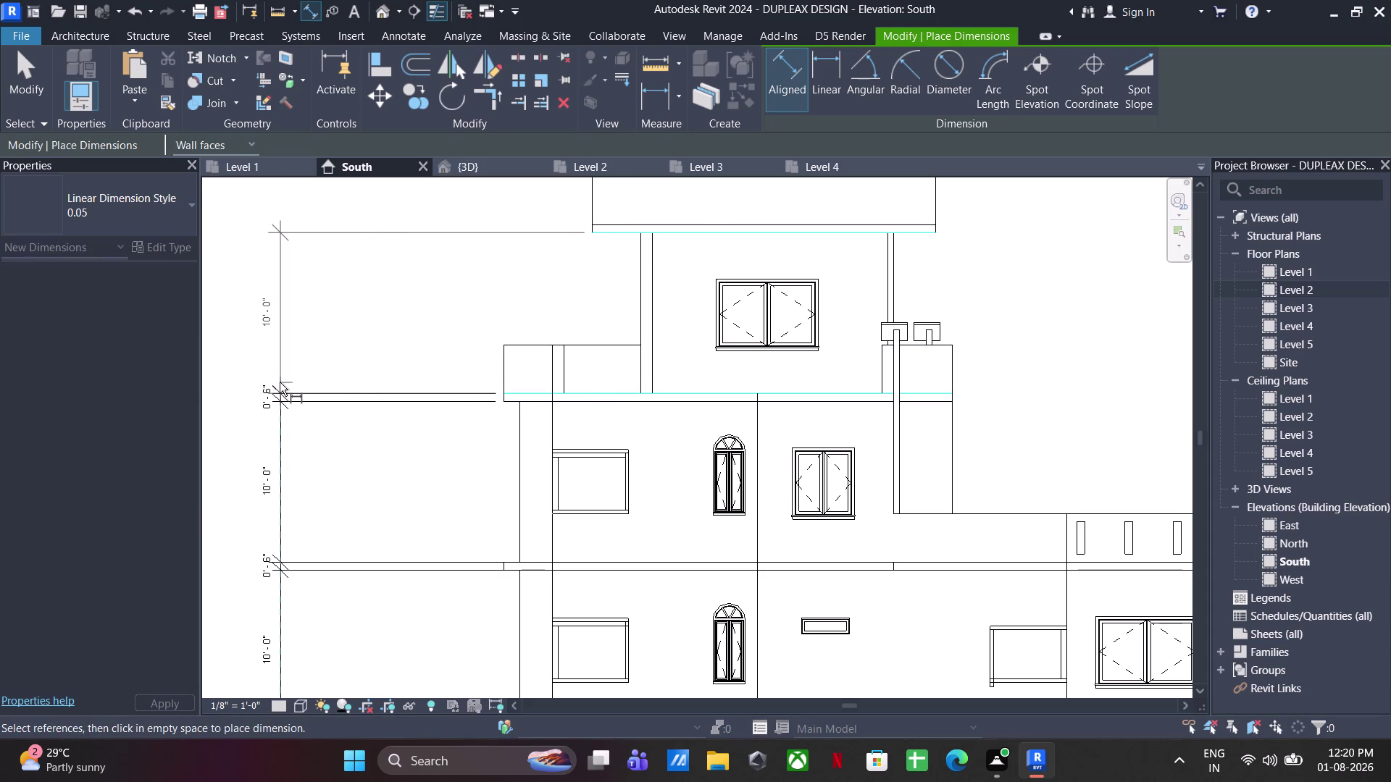
click(279, 383)
Dimension the roof slab thickness and roof top edge beside the elevation's left side.
click(613, 241)
click(620, 222)
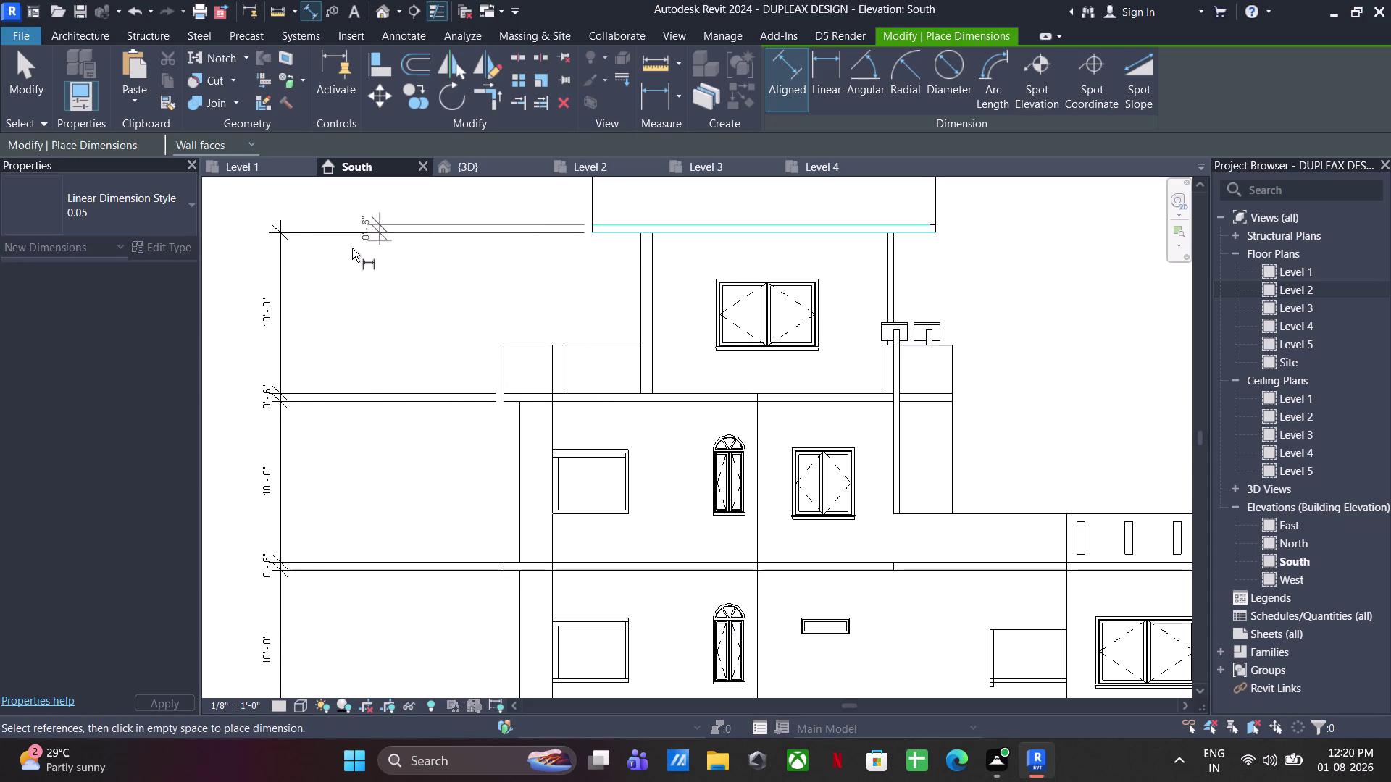
click(287, 248)
middle_drag(523, 239, 550, 435)
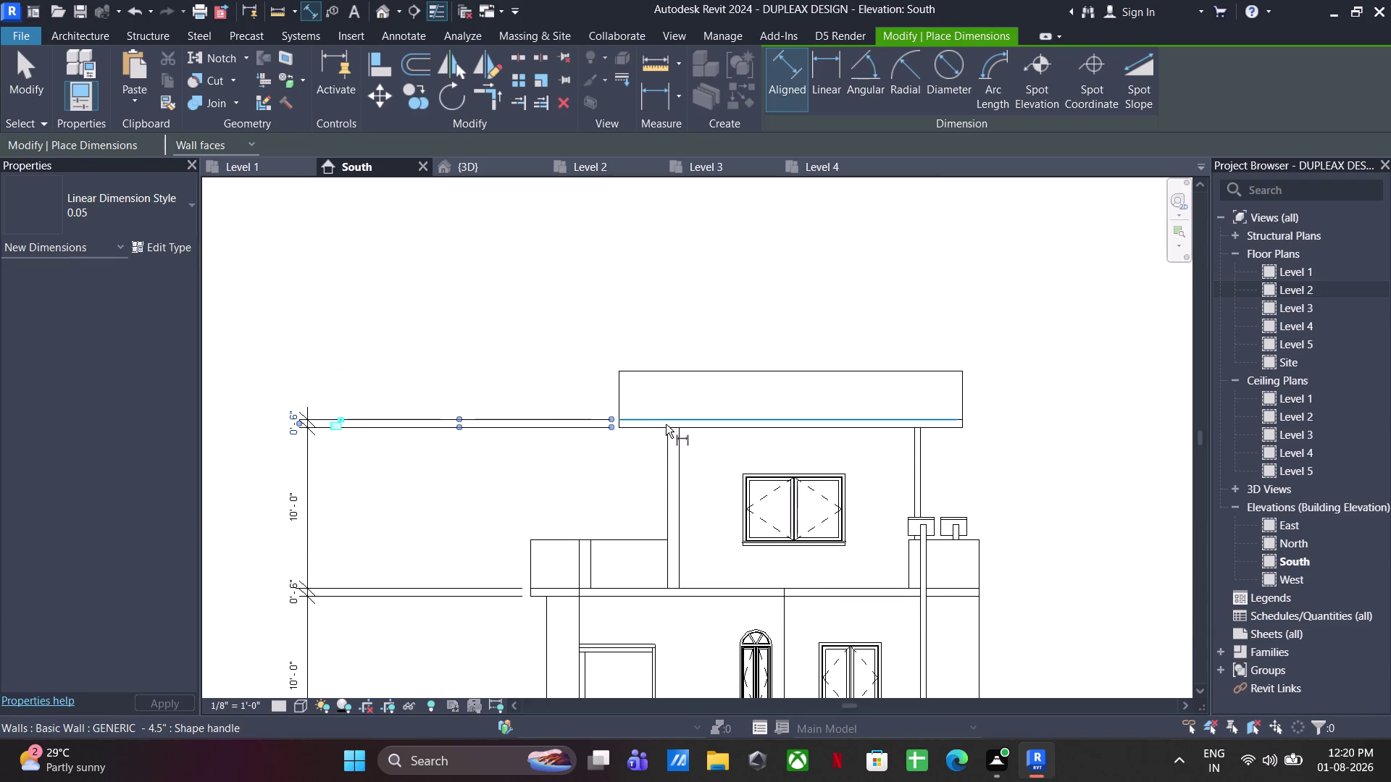
click(666, 425)
click(666, 367)
click(305, 429)
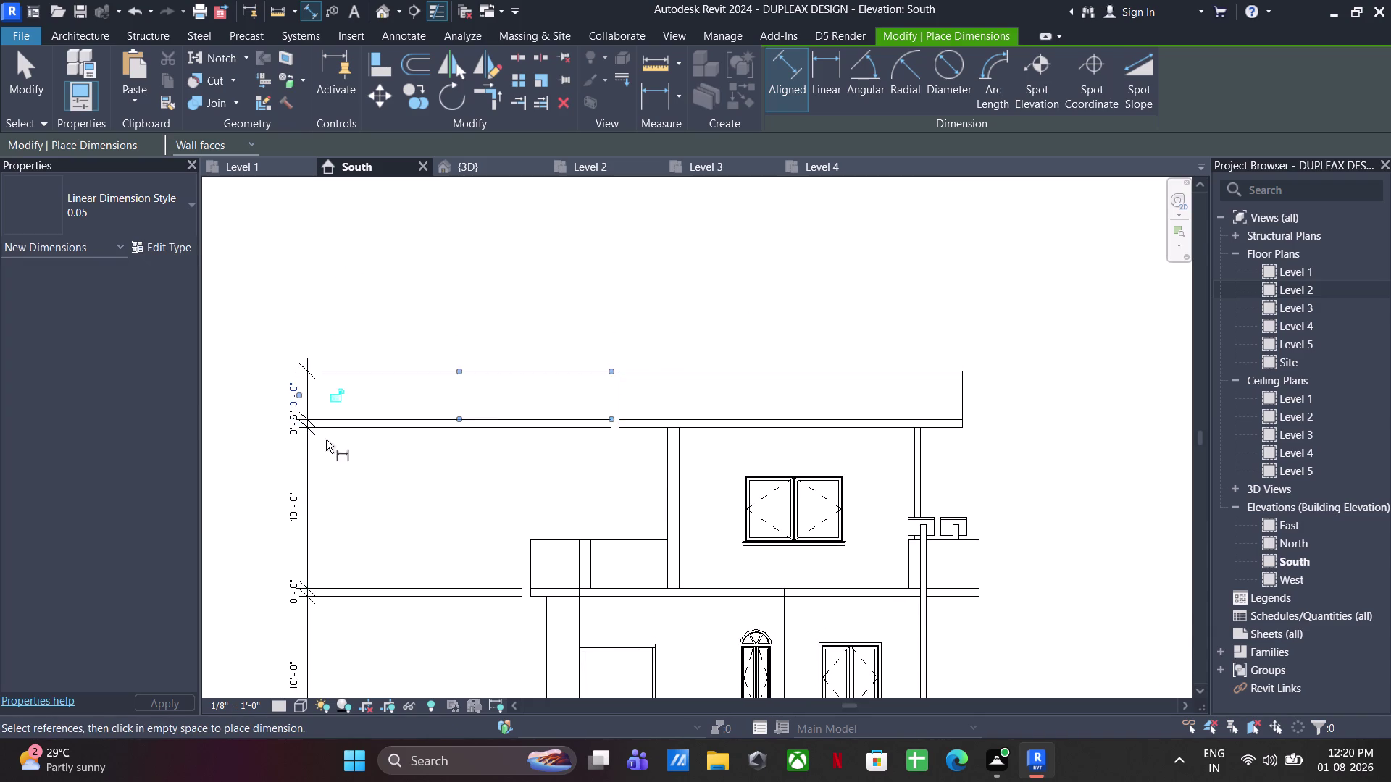
scroll(down, 3)
middle_drag(571, 461, 612, 368)
Stop dimensioning and switch from the South elevation to the Level 2 floor plan.
key(Escape)
key(Escape)
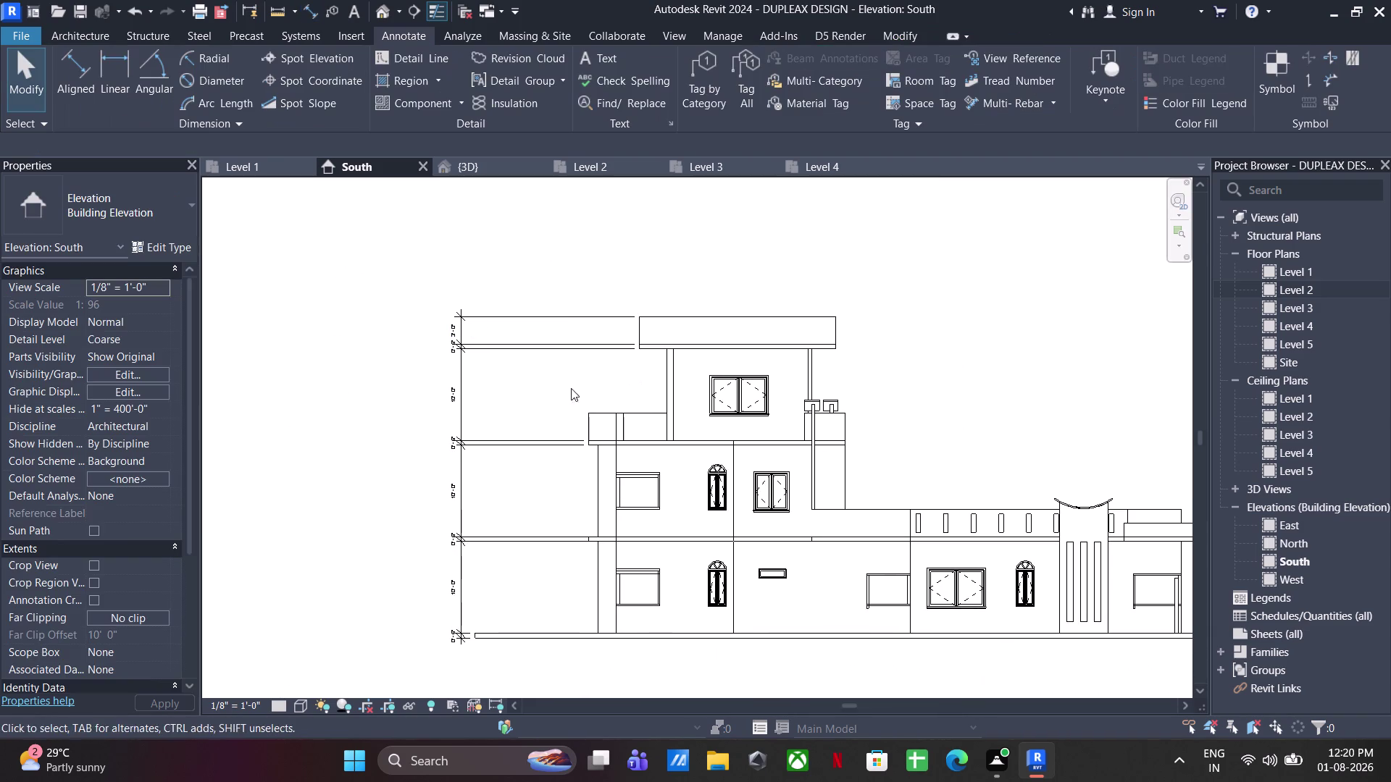
key(Escape)
key(Escape)
key(Escape)
click(459, 170)
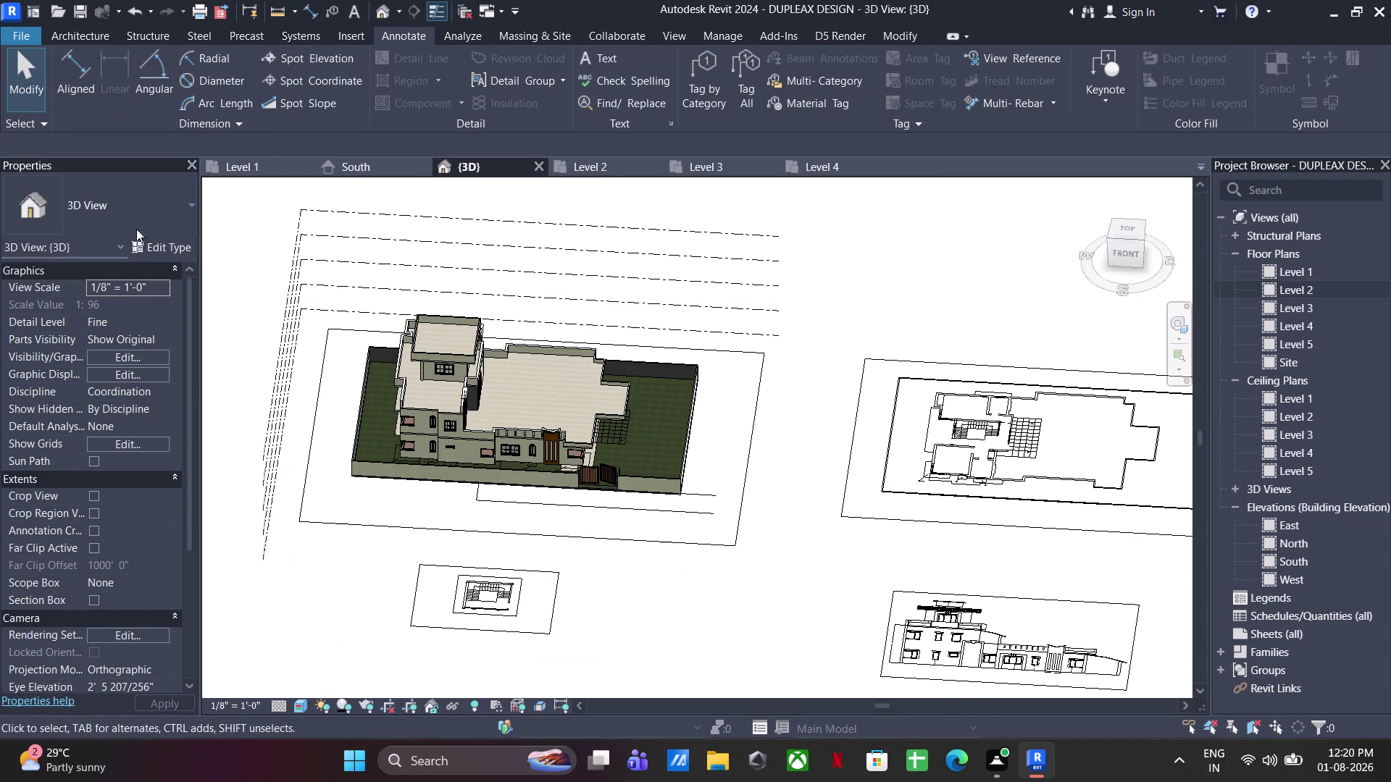
click(607, 165)
Pan the Level 2 plan over to the balcony area.
scroll(down, 3)
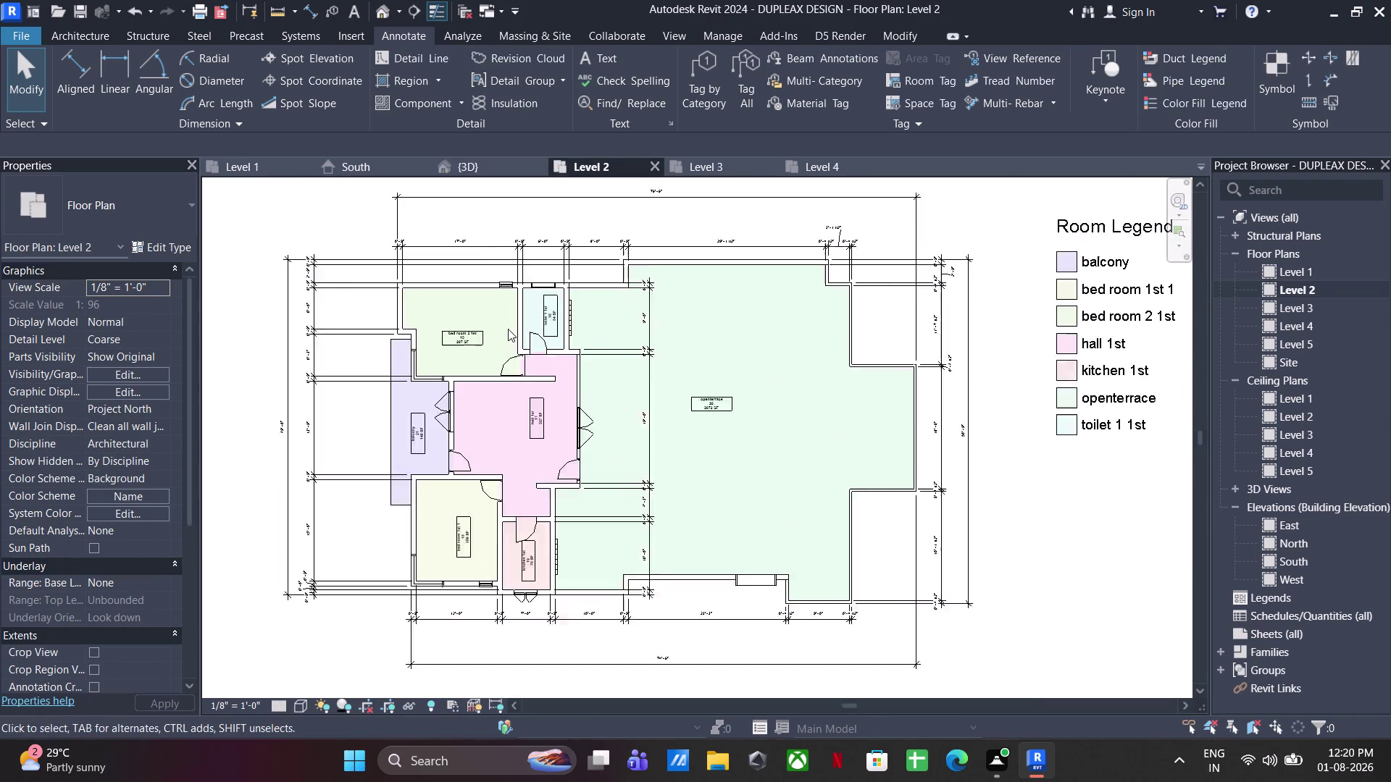
scroll(down, 3)
middle_drag(508, 331, 883, 332)
scroll(up, 3)
middle_drag(766, 399, 455, 413)
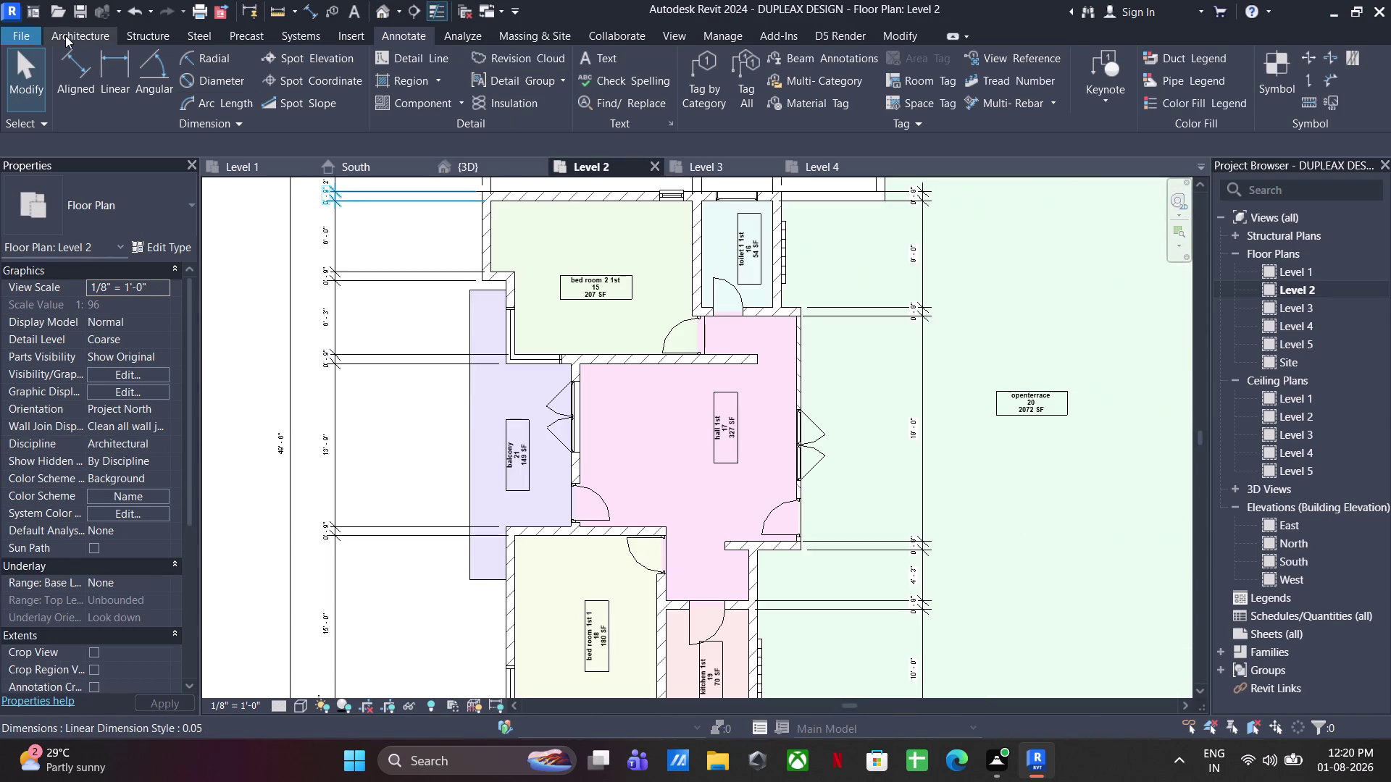
click(66, 33)
Start a line-based railing path and trace the balcony's top edge to its top-left corner.
click(580, 66)
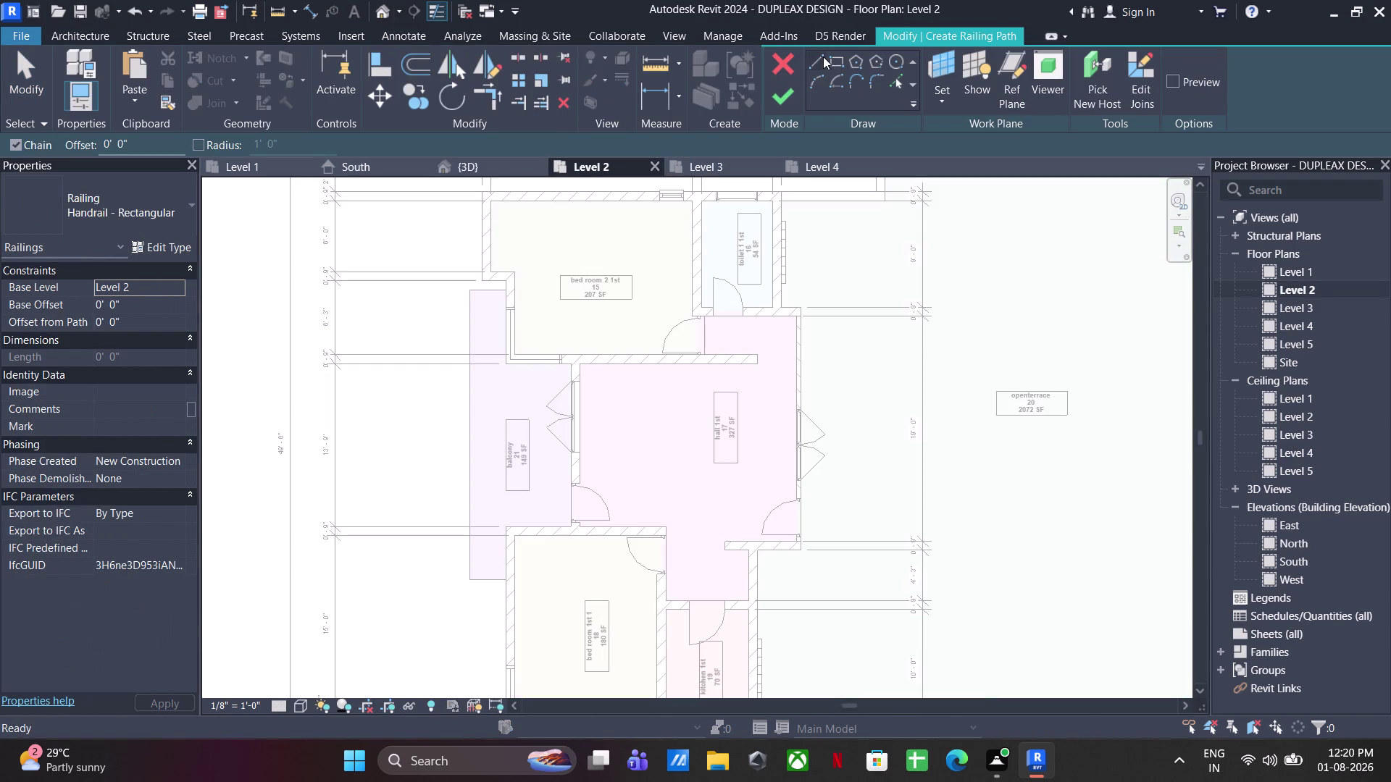
click(810, 59)
scroll(up, 3)
scroll(up, 3)
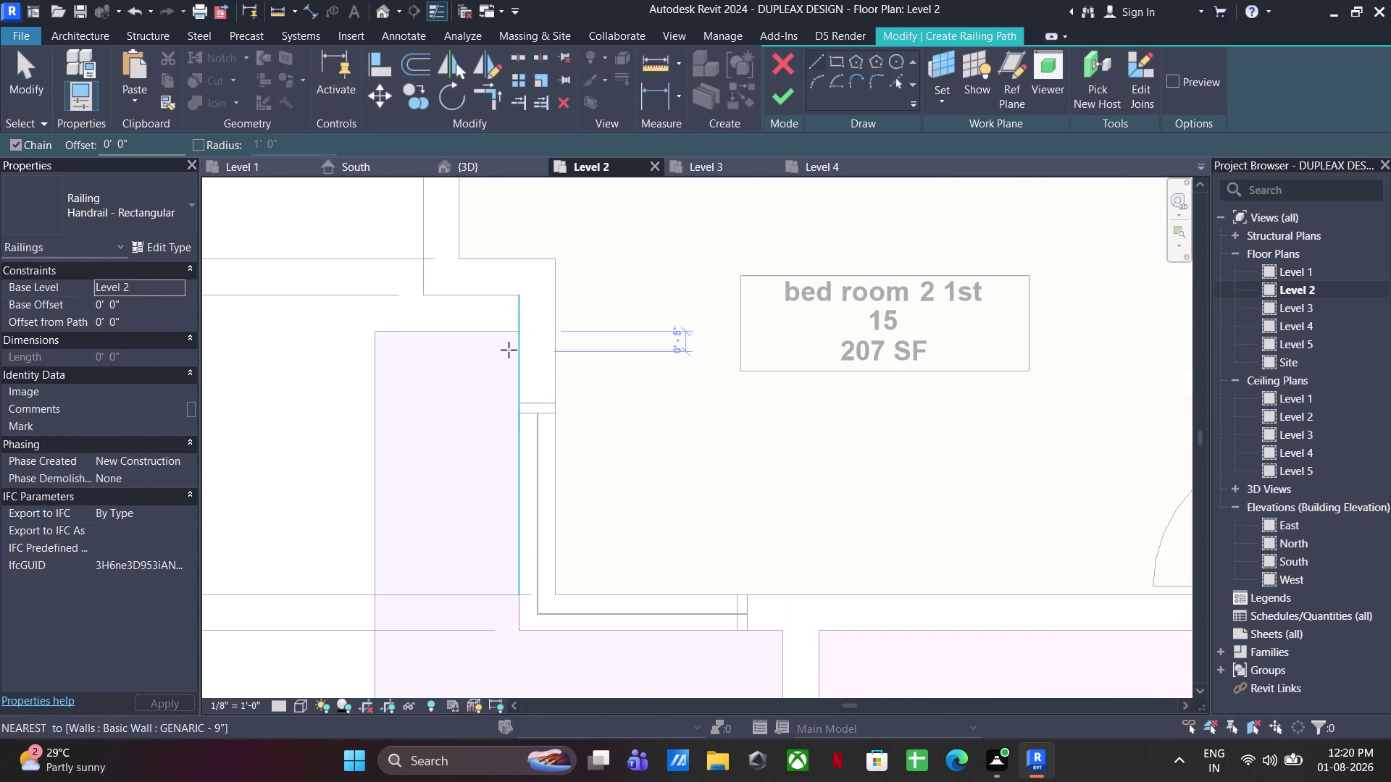
click(521, 344)
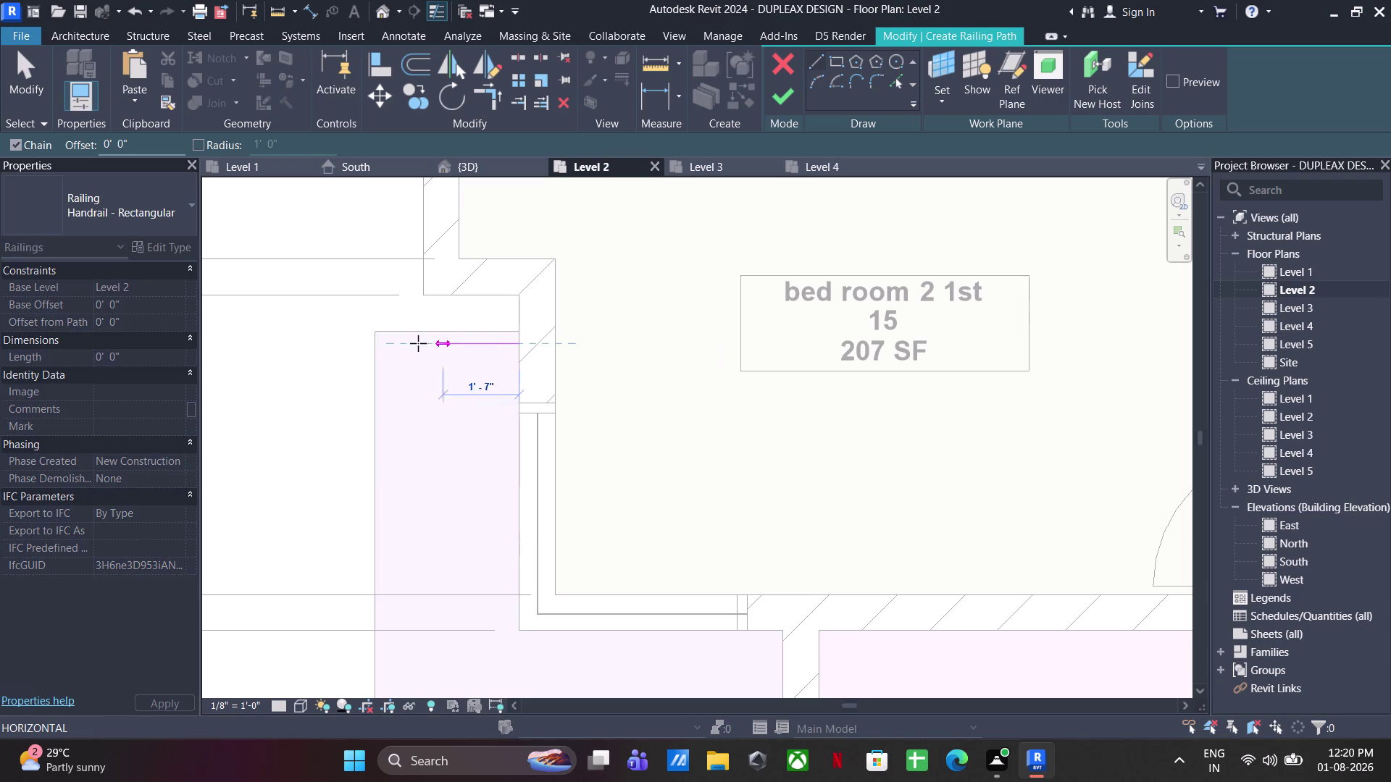
key(Escape)
scroll(up, 3)
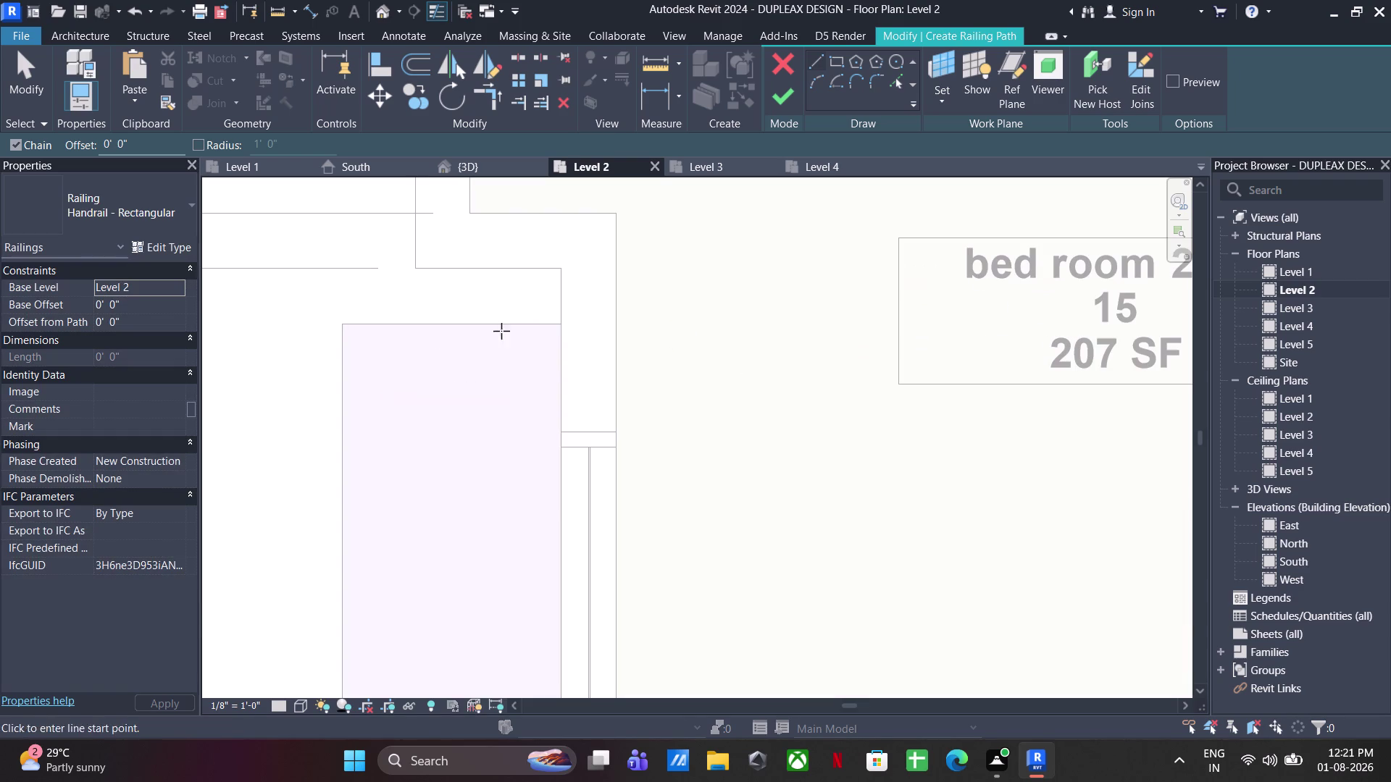
scroll(up, 3)
click(561, 330)
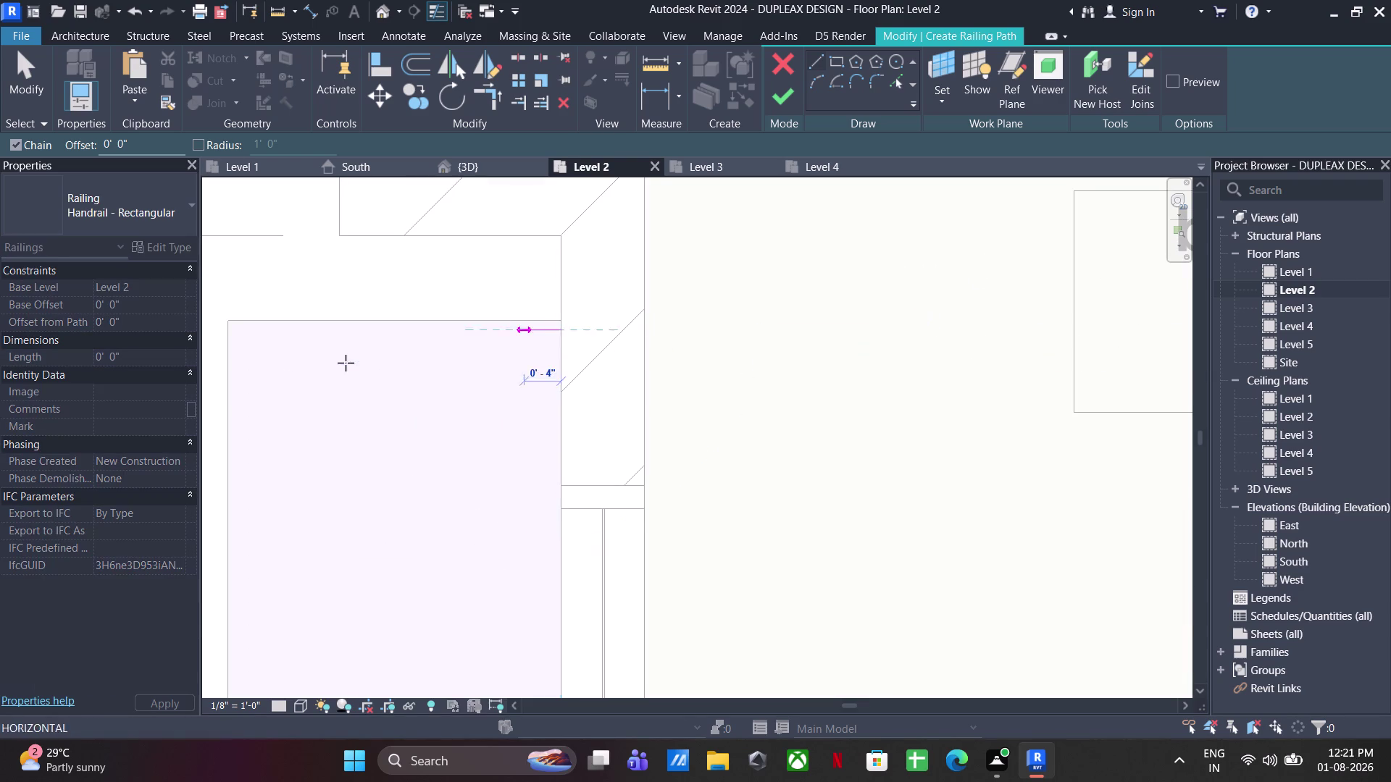
click(239, 331)
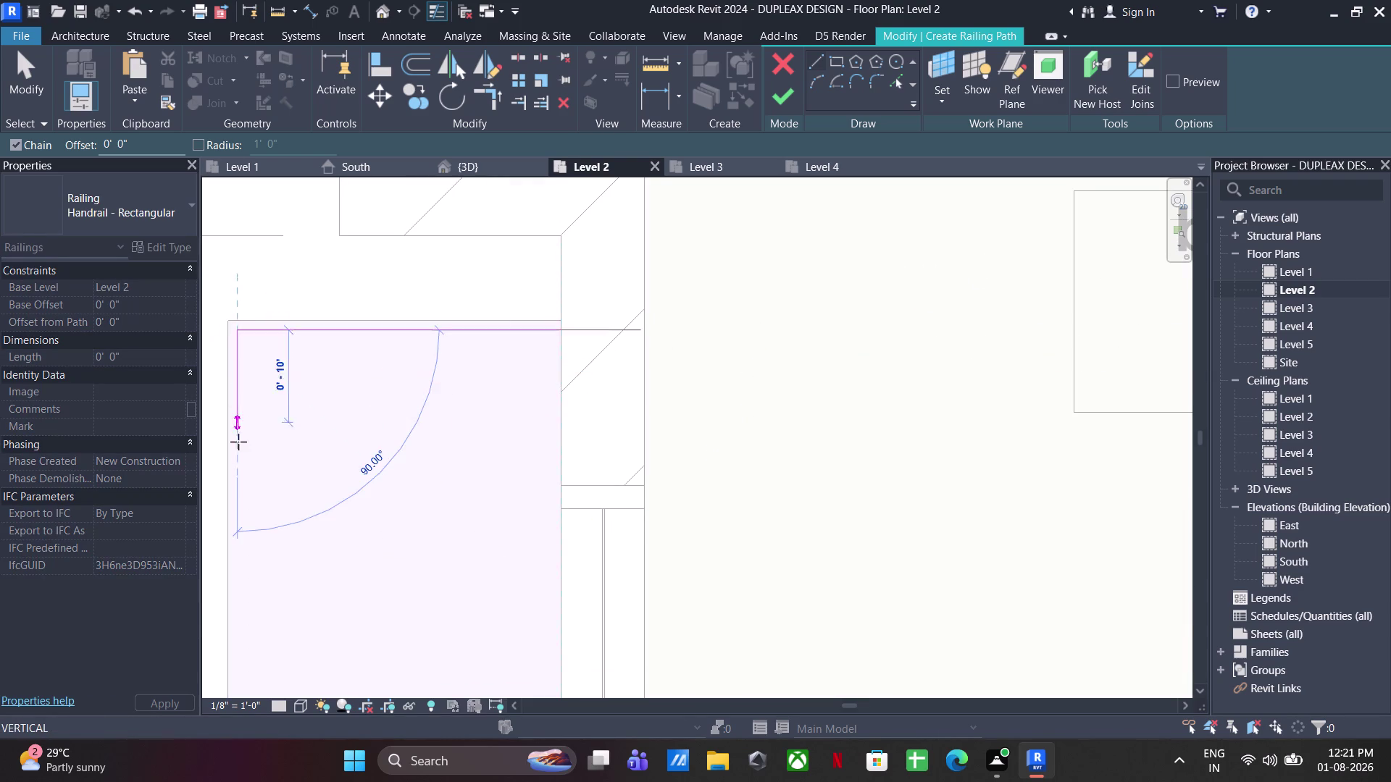
Continue the railing path down the balcony's left side and across its bottom edge.
scroll(down, 3)
middle_drag(245, 471, 271, 207)
middle_drag(259, 444, 265, 168)
middle_drag(266, 356, 289, 116)
middle_drag(281, 432, 290, 201)
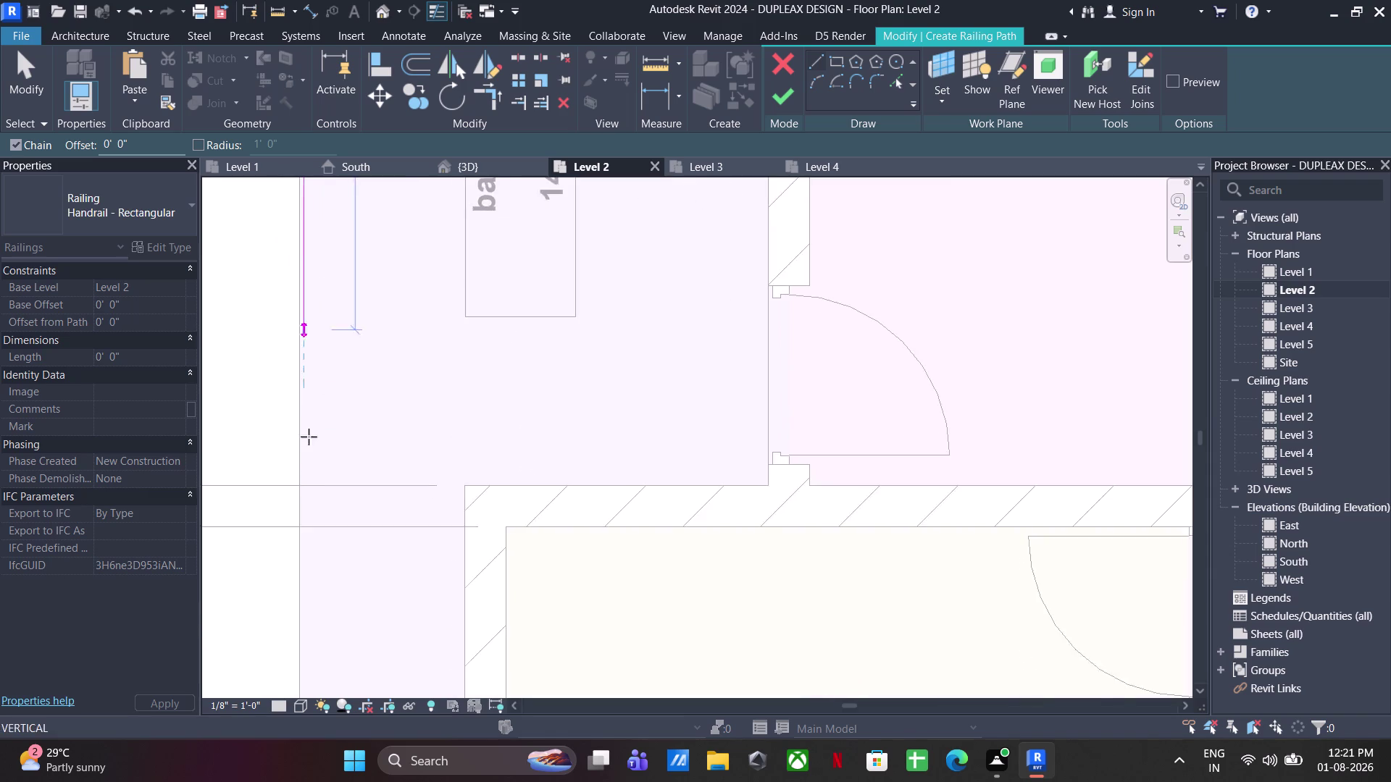
middle_drag(304, 455, 312, 304)
middle_drag(322, 420, 334, 319)
scroll(up, 3)
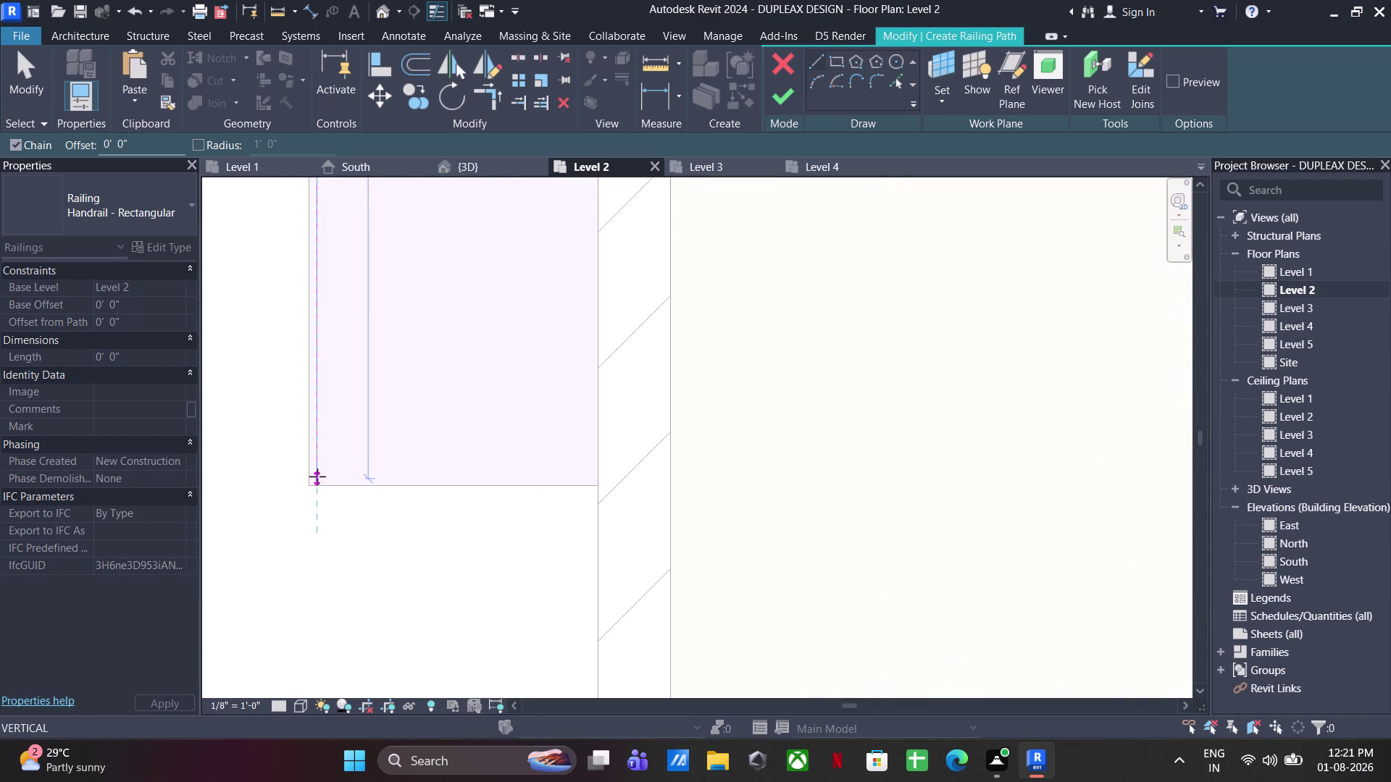
click(318, 477)
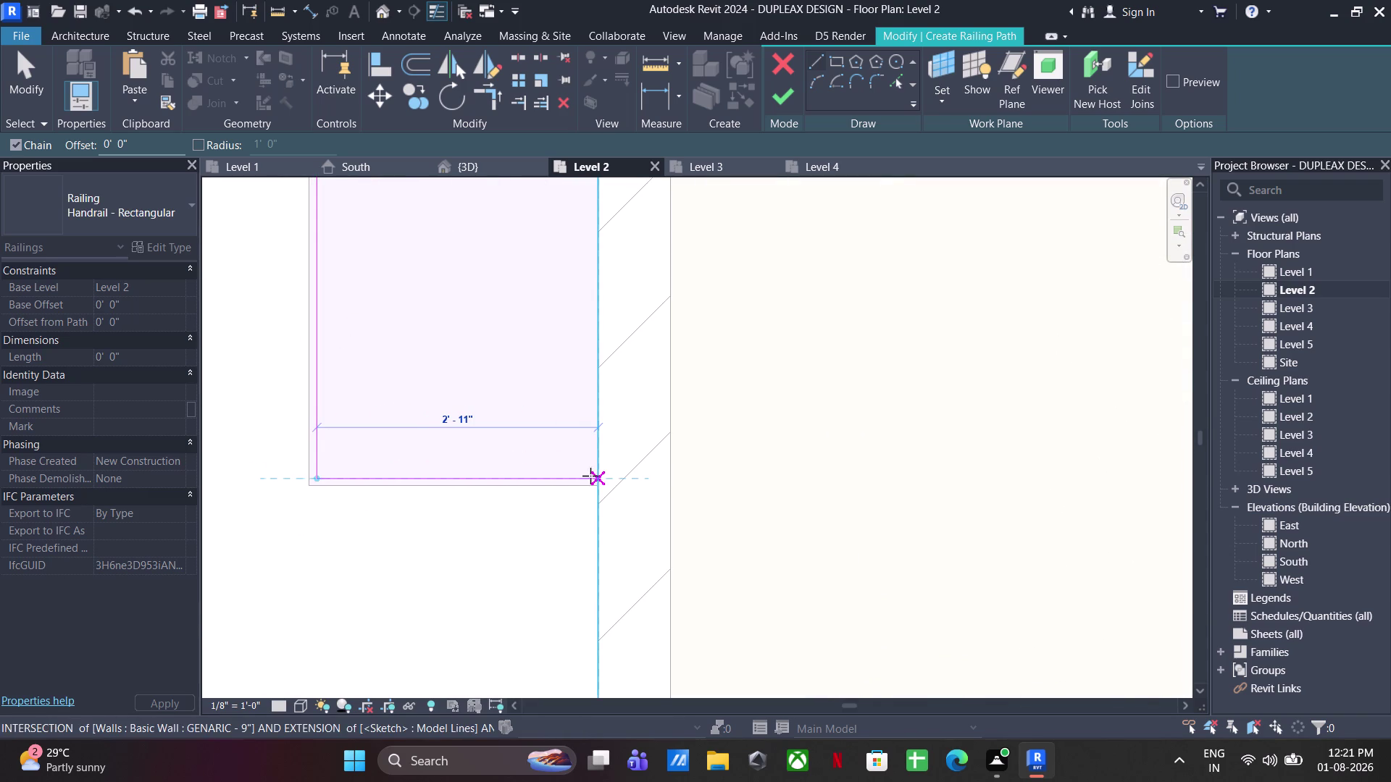
click(598, 476)
key(Escape)
key(Escape)
key(Escape)
key(Escape)
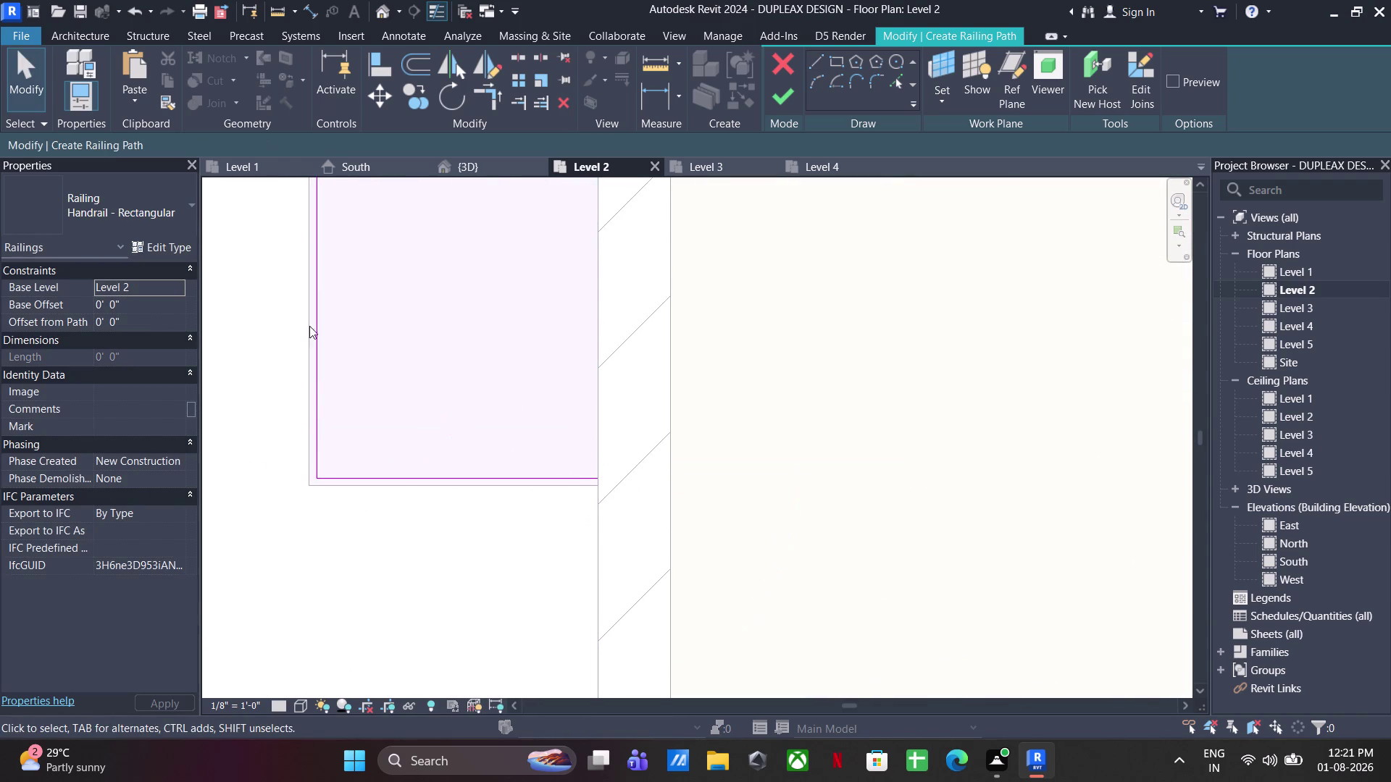
key(Escape)
Set the railing type to Glass Panel - Bottom Fill and finish the balcony railing.
click(156, 205)
click(52, 300)
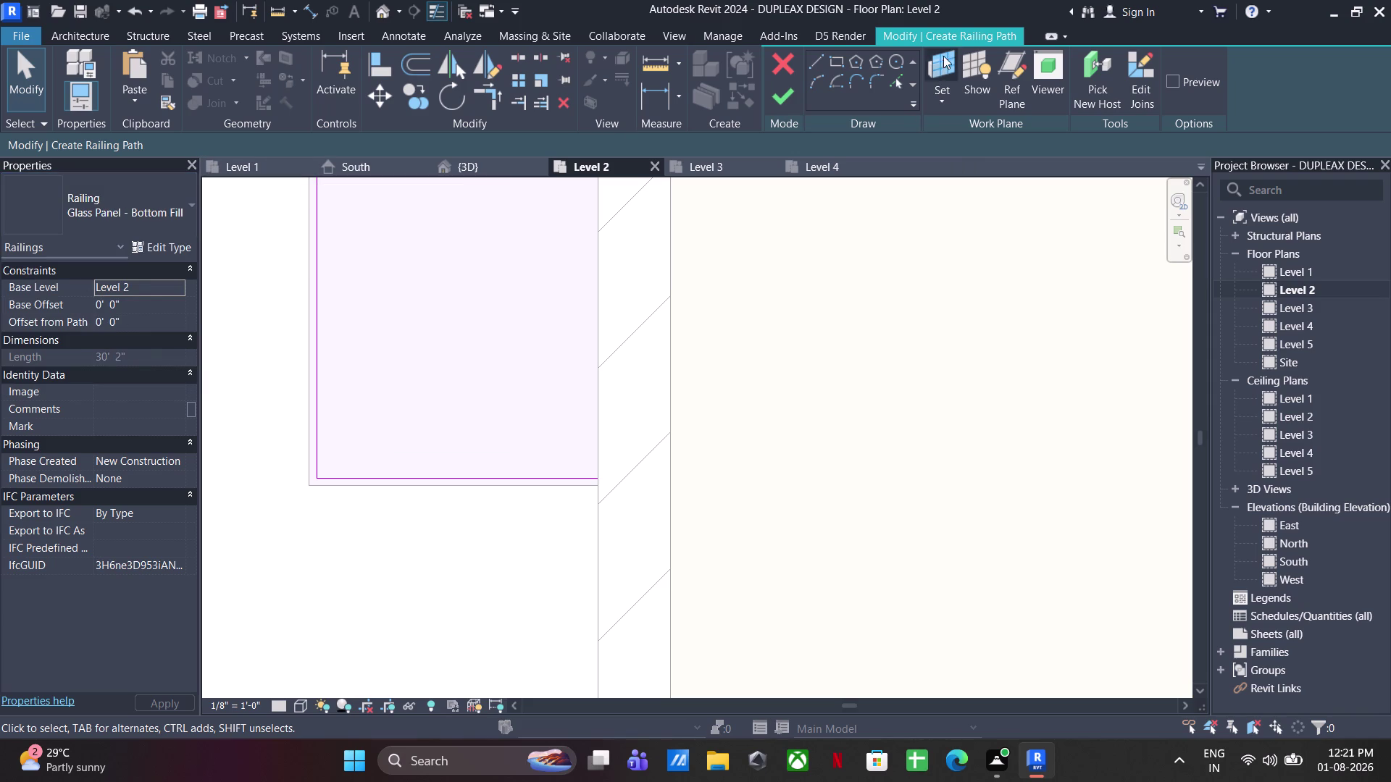
click(795, 108)
click(416, 625)
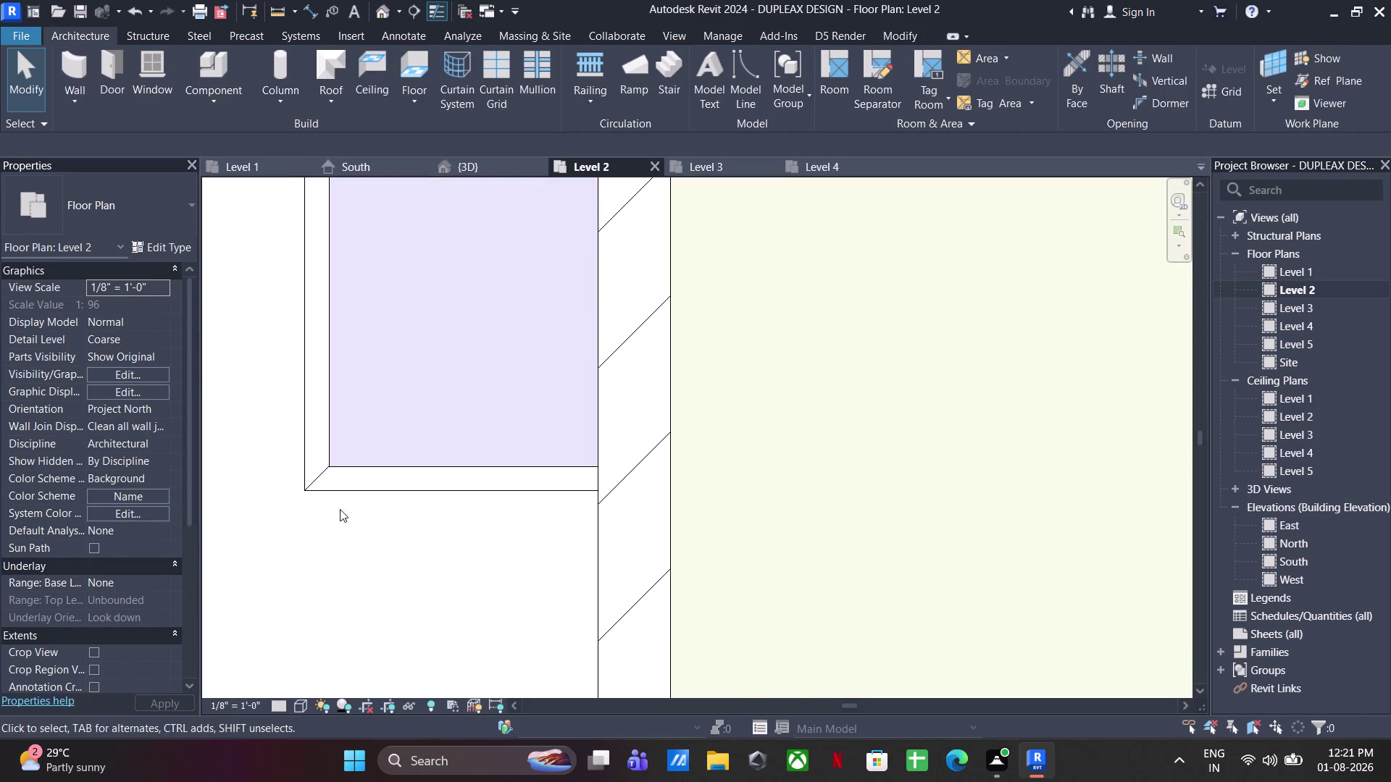
scroll(down, 3)
click(709, 171)
scroll(up, 3)
click(576, 63)
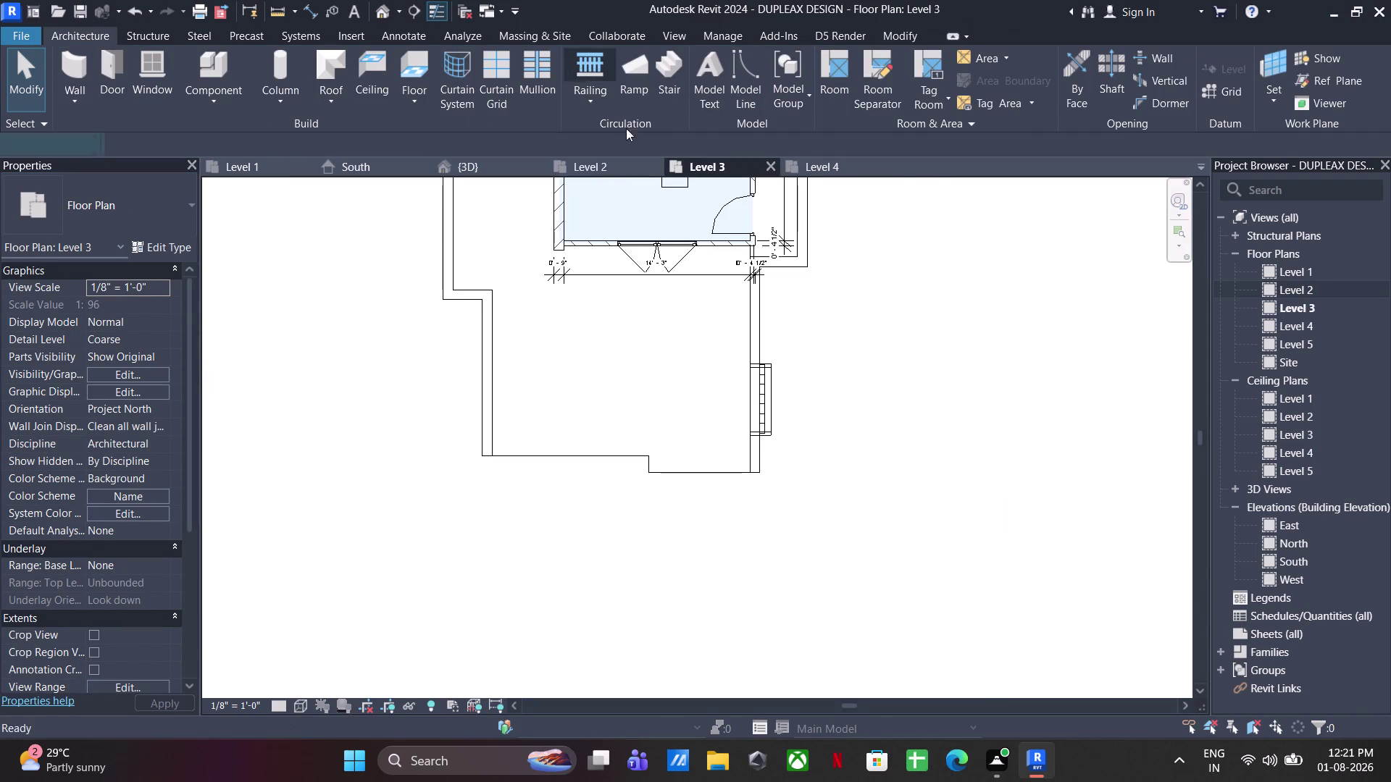
Sketch a railing path along the stepped Level 3 terrace edge, including the short step.
click(812, 50)
scroll(up, 3)
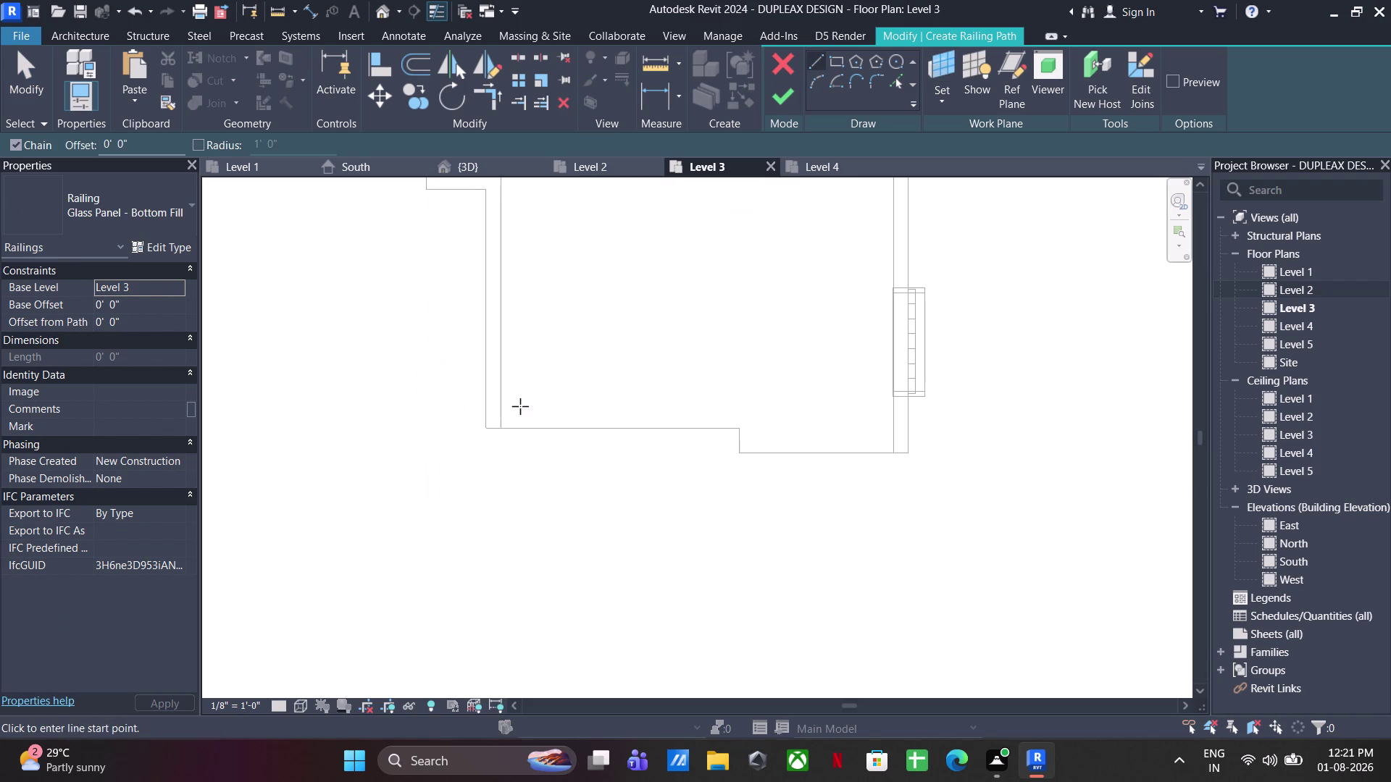
scroll(up, 3)
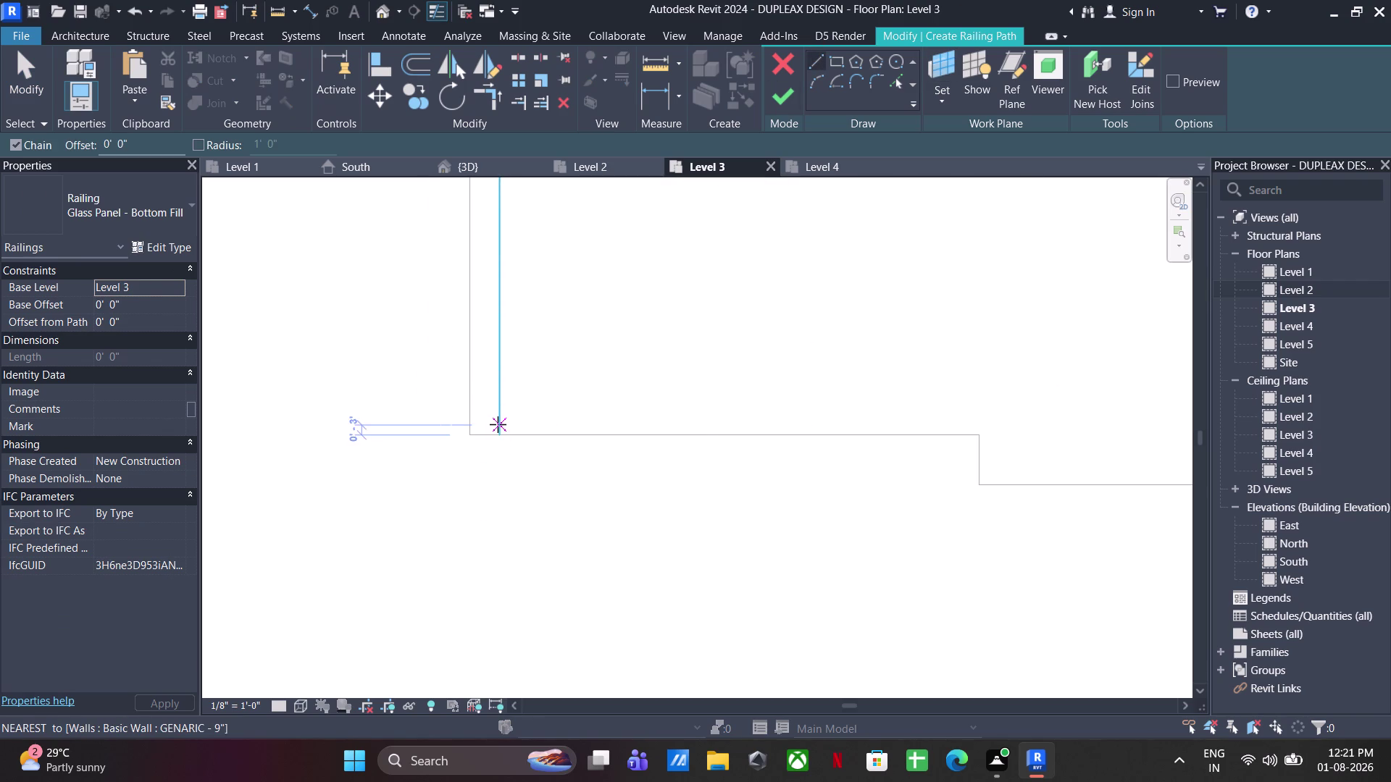
drag(497, 424, 500, 405)
scroll(up, 3)
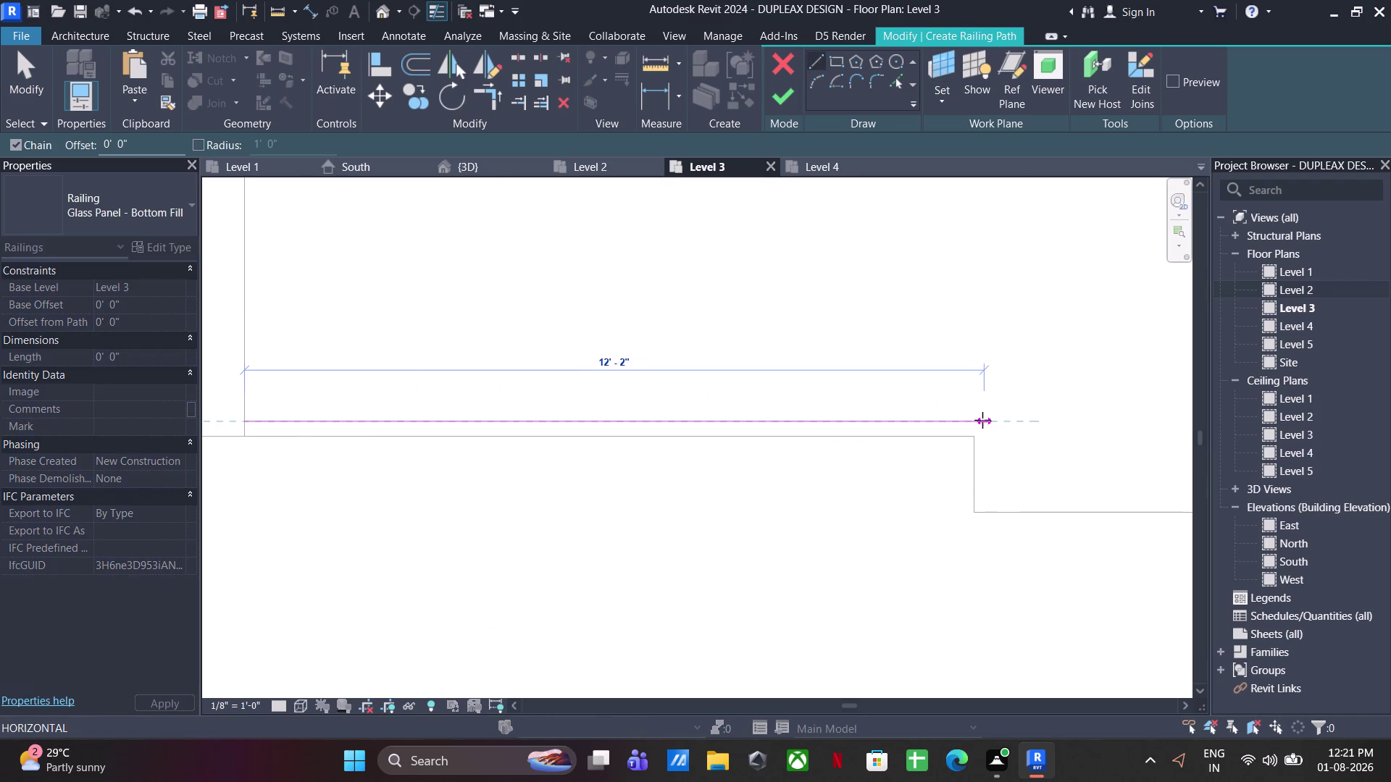
click(982, 420)
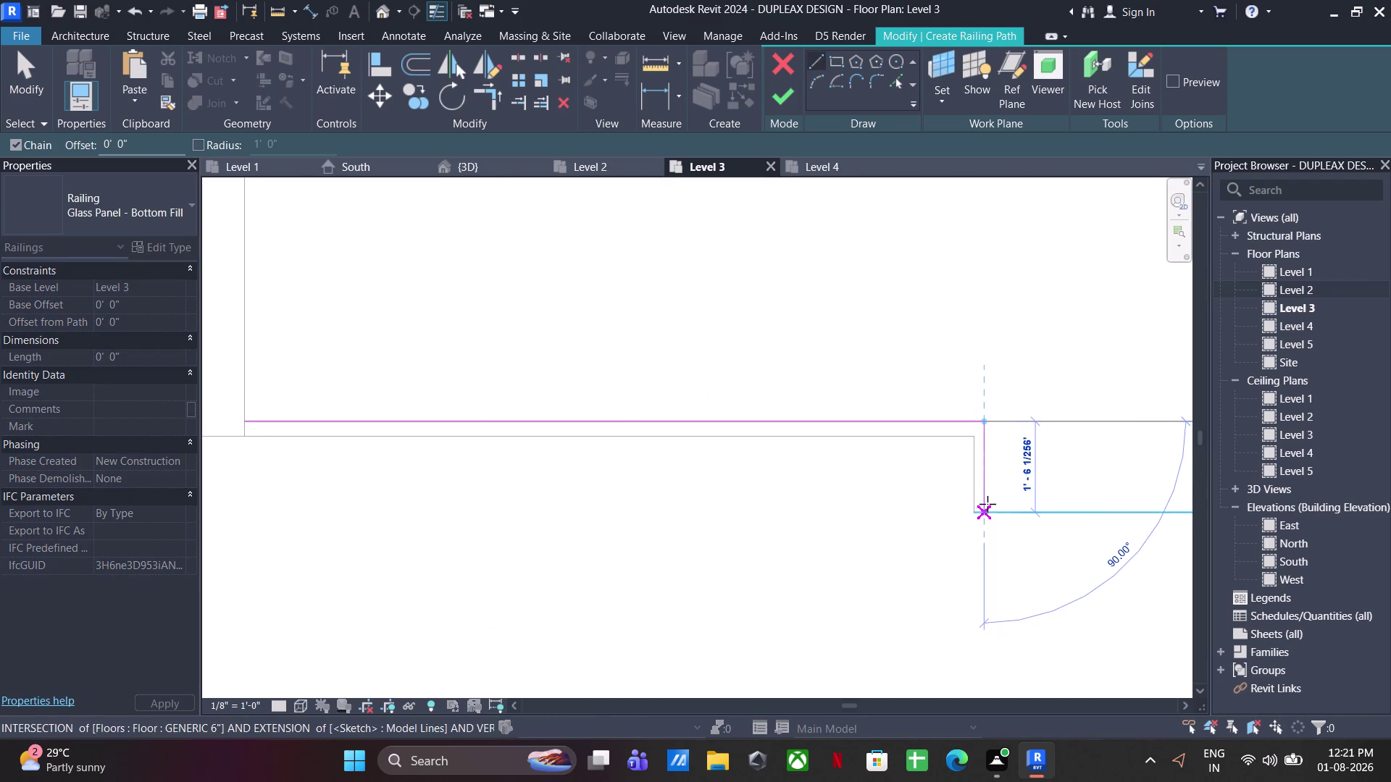
click(985, 502)
middle_drag(1072, 491, 846, 509)
middle_drag(1027, 505, 541, 548)
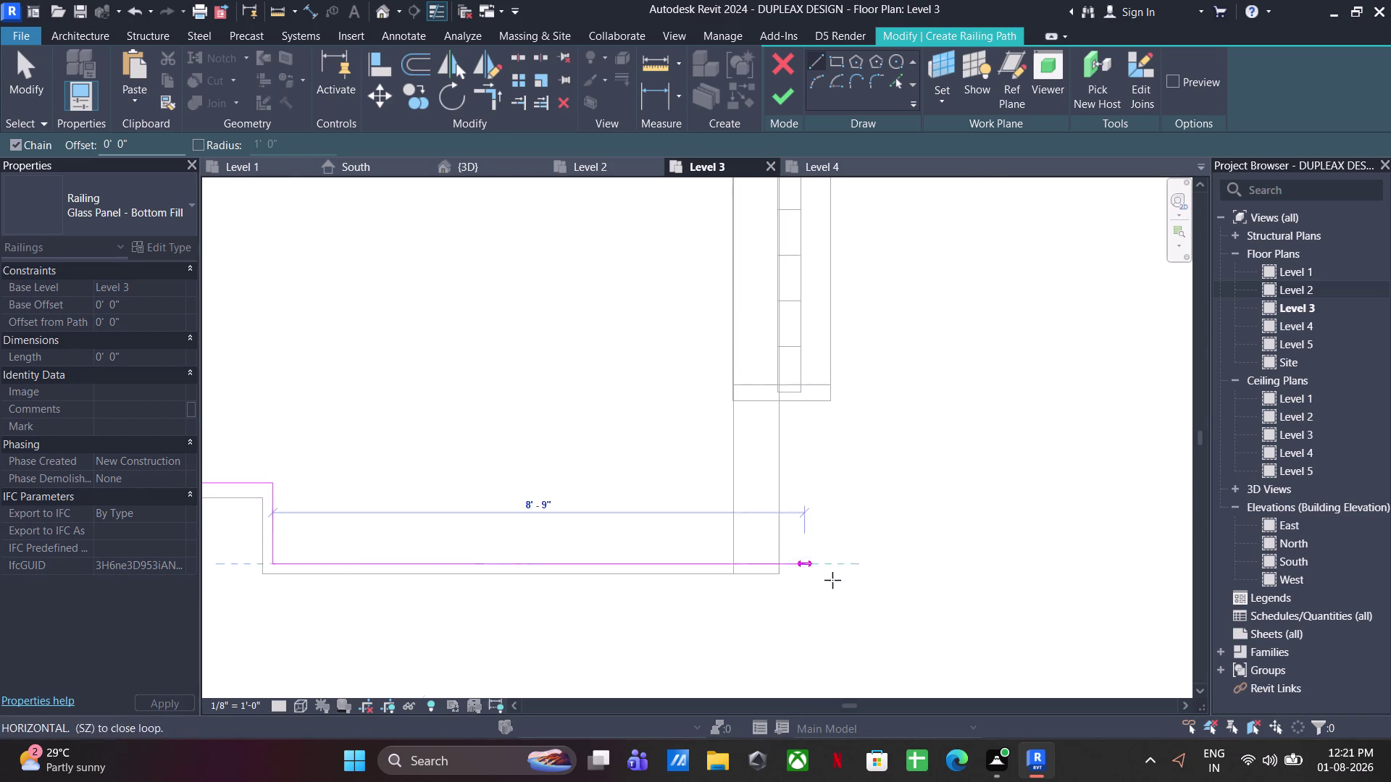
click(735, 566)
Finish the terrace railing, clear the selection, and bring up the 3D view.
key(Escape)
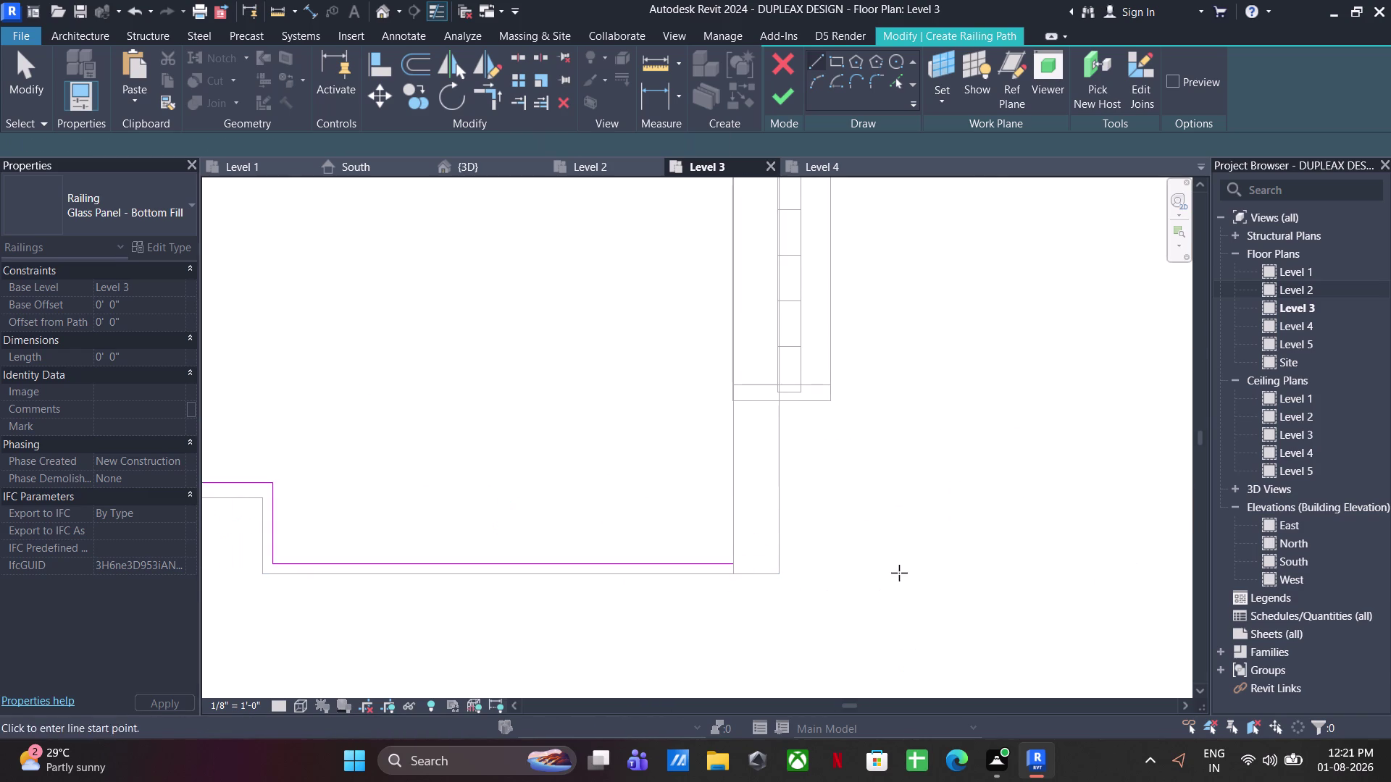
key(Escape)
scroll(down, 3)
key(Escape)
key(Escape)
key(Escape)
click(788, 90)
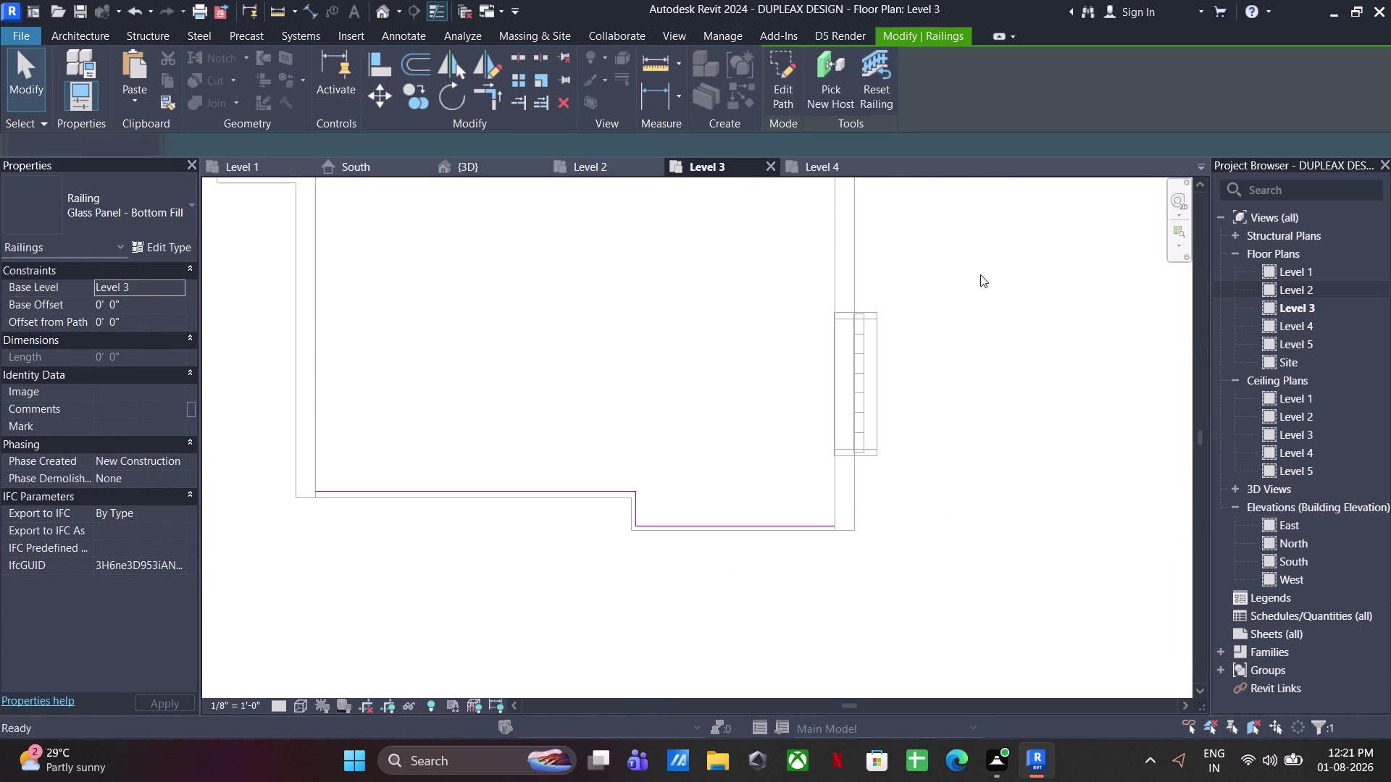
click(987, 453)
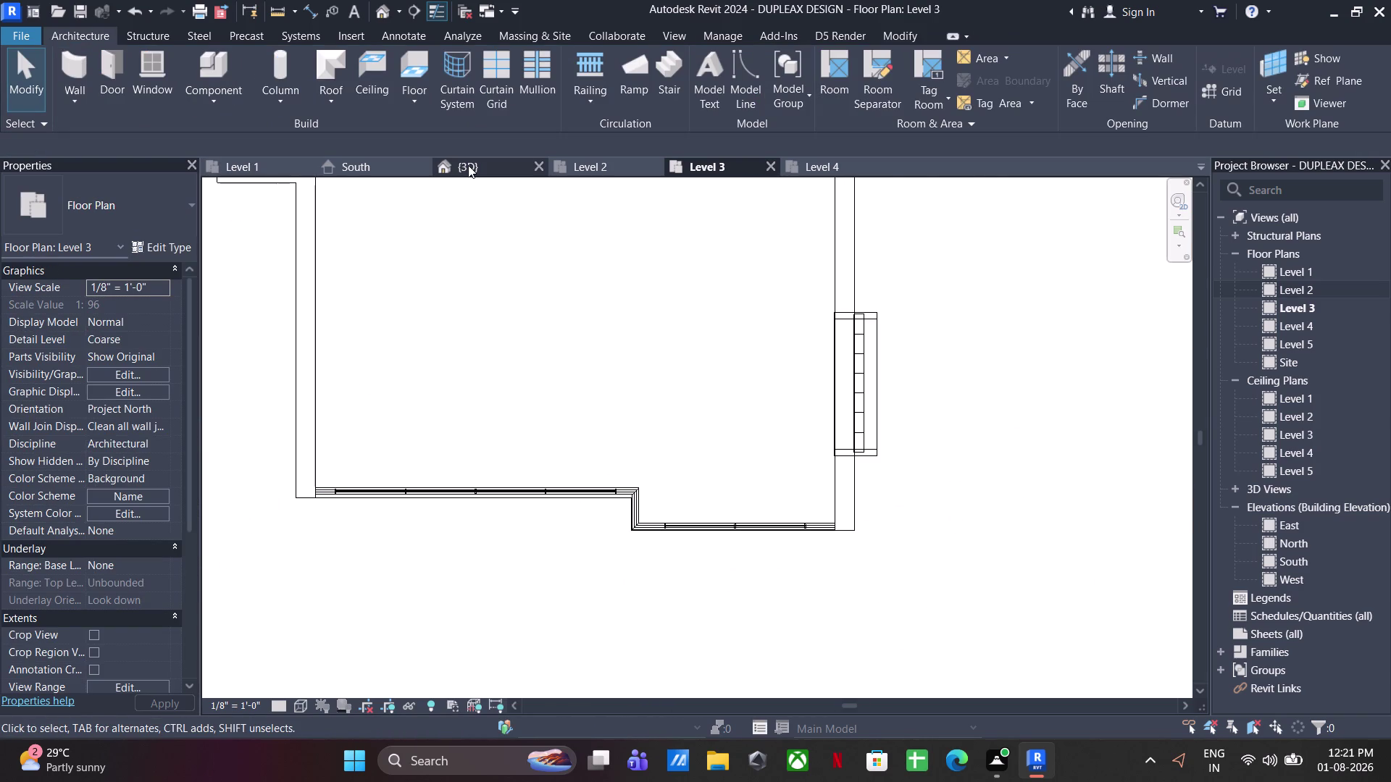
click(468, 165)
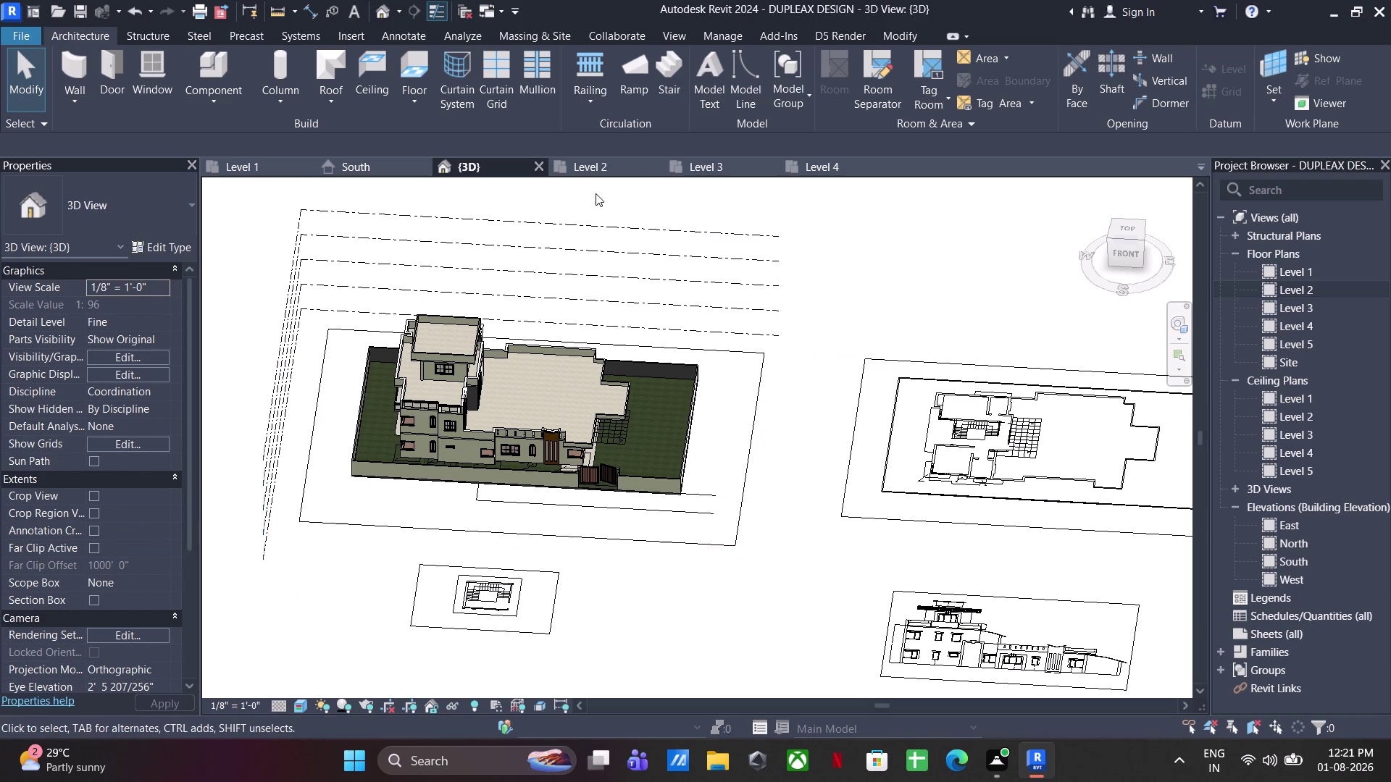
Reopen the South elevation, frame the new glass railing, and show the Annotate tools.
click(377, 160)
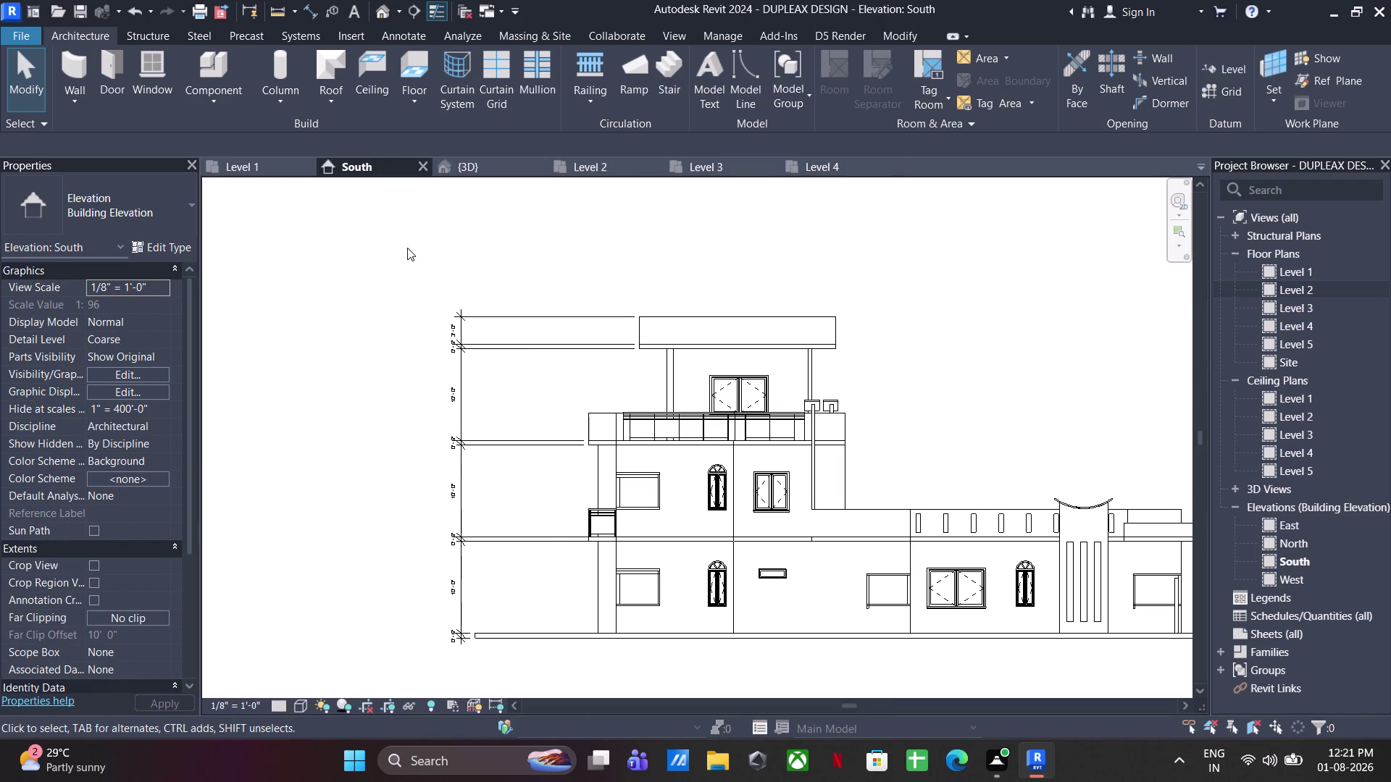
scroll(up, 3)
middle_drag(567, 550, 616, 439)
scroll(up, 3)
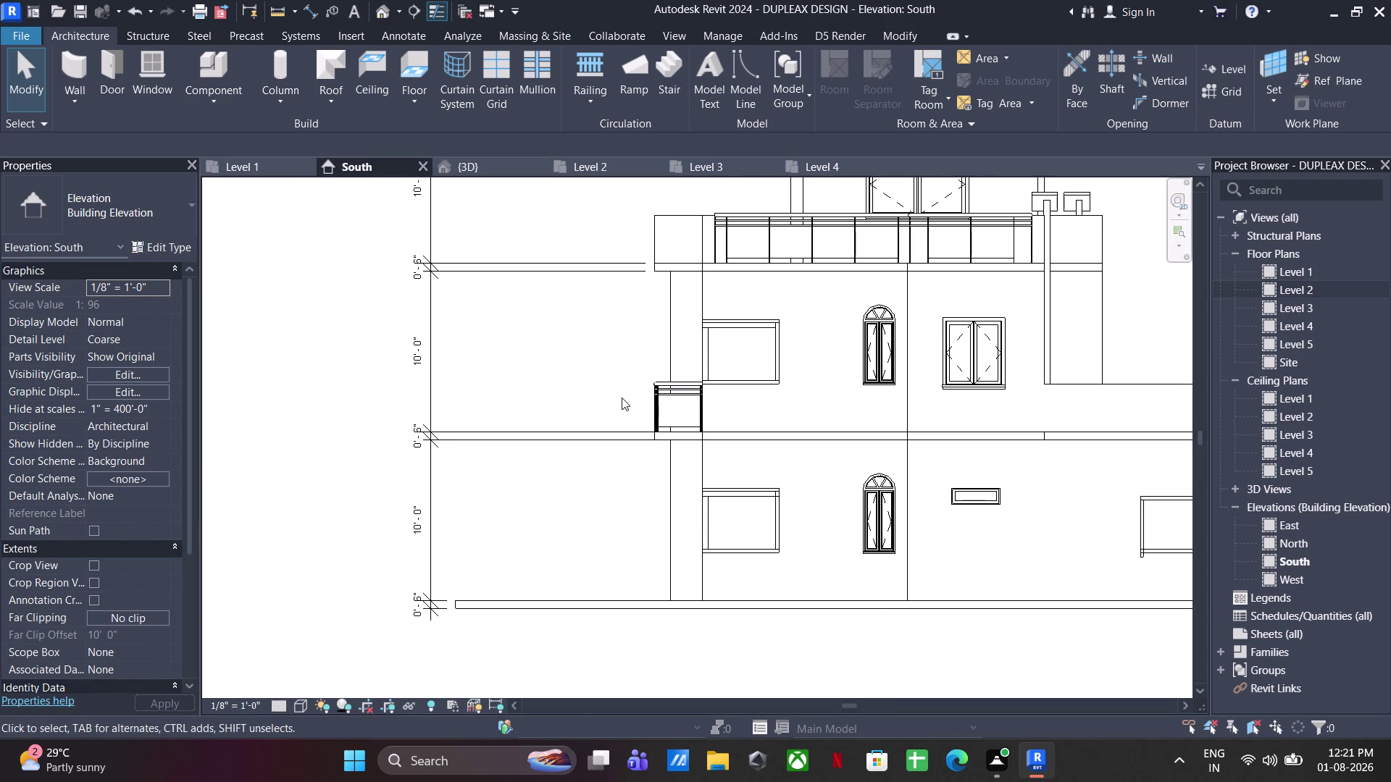
middle_drag(620, 396, 505, 367)
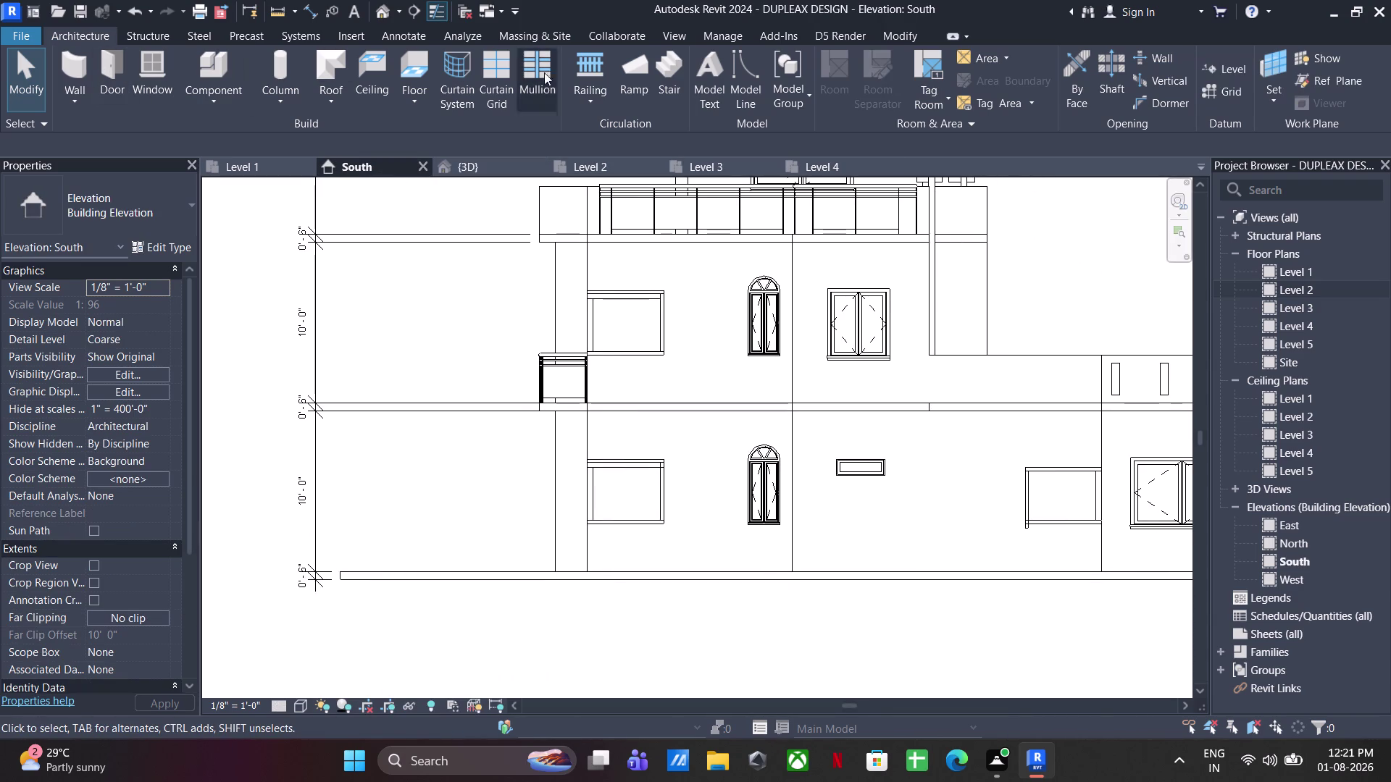
click(420, 38)
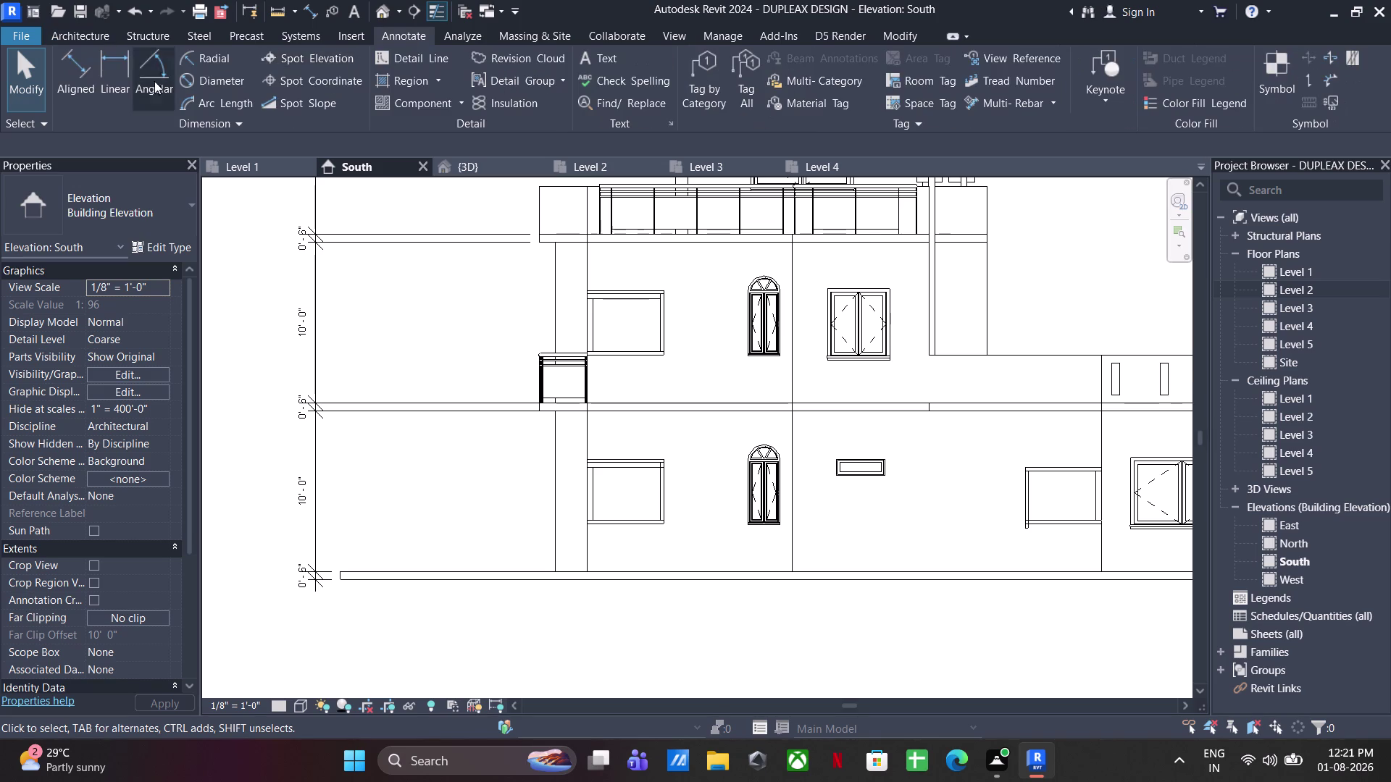
Dimension the first L-shaped window with 4'-0" height and 4'-9" width.
click(79, 74)
middle_drag(573, 463, 239, 492)
middle_drag(298, 483, 302, 483)
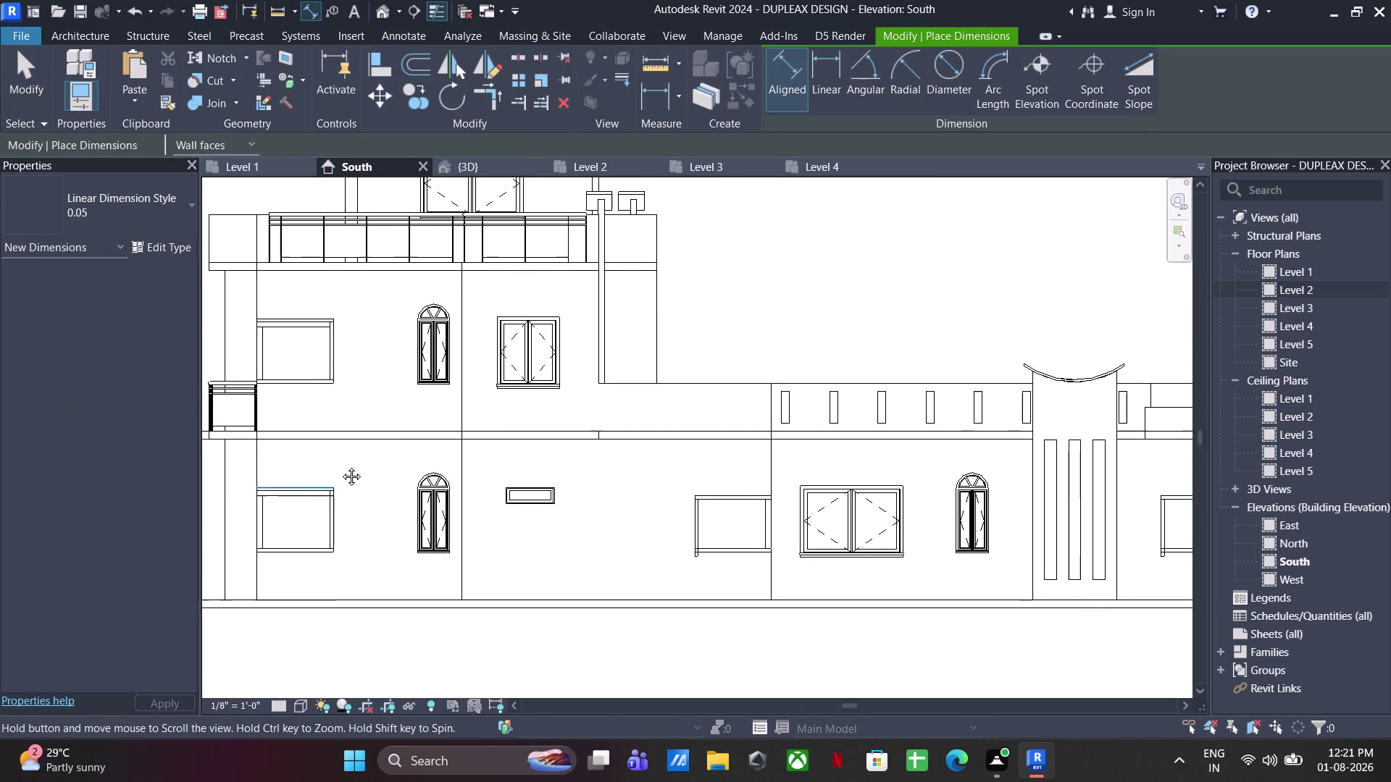
middle_drag(303, 482, 423, 447)
scroll(up, 3)
click(436, 499)
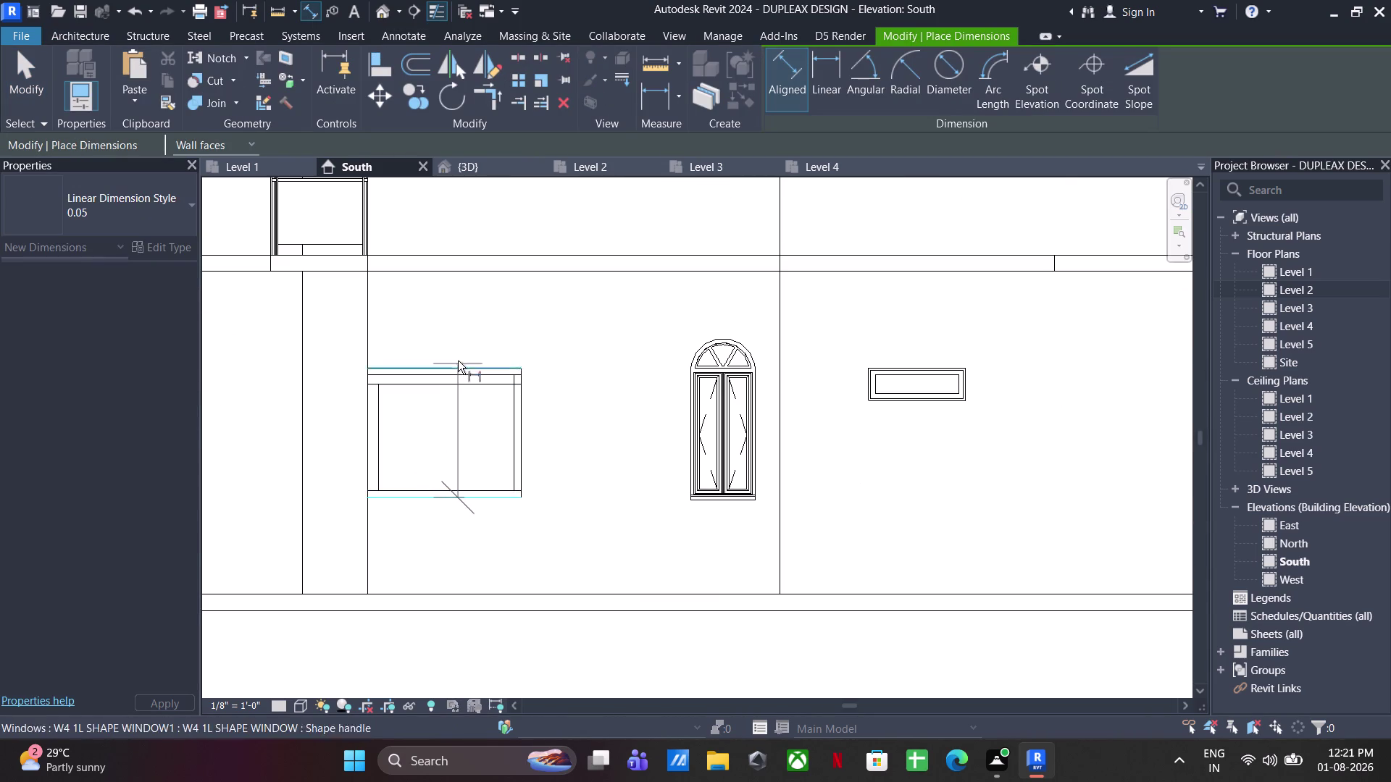
click(461, 365)
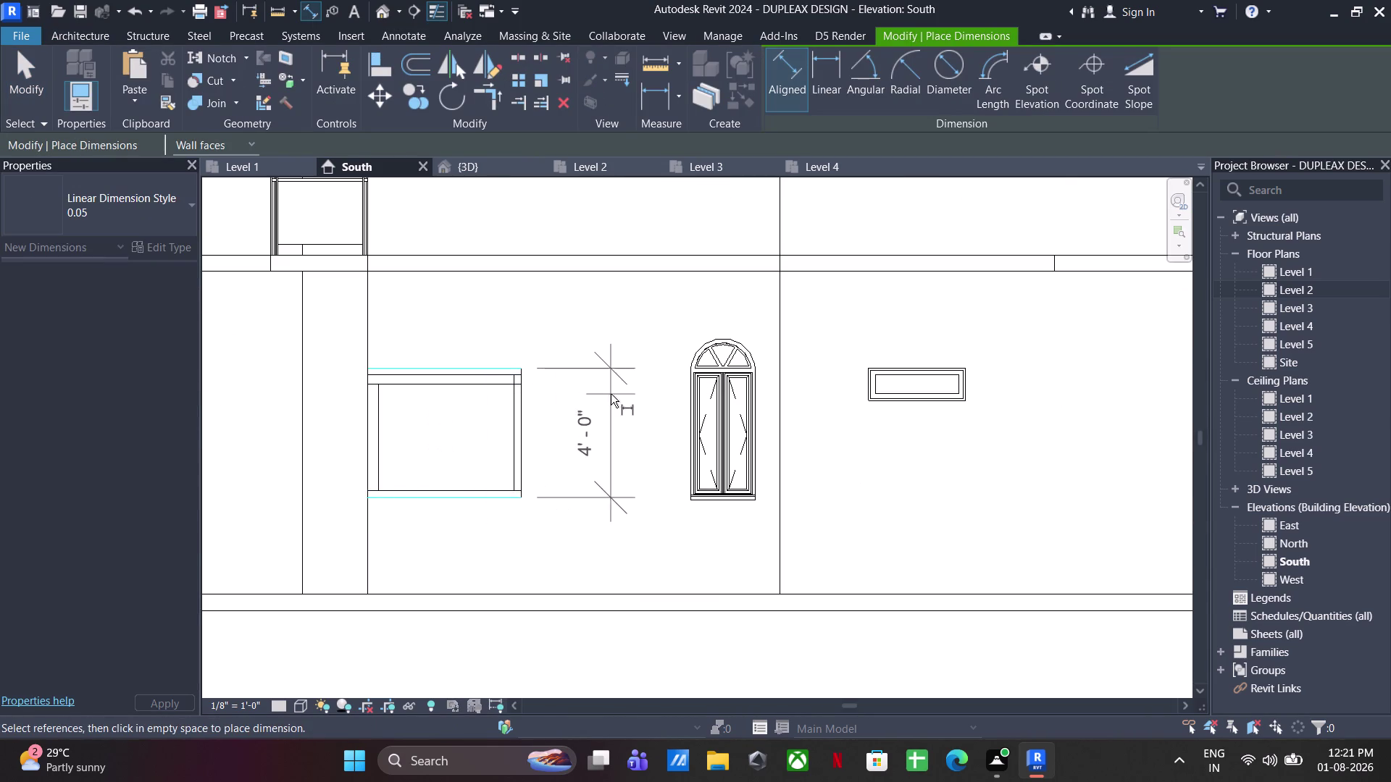
click(584, 389)
click(365, 421)
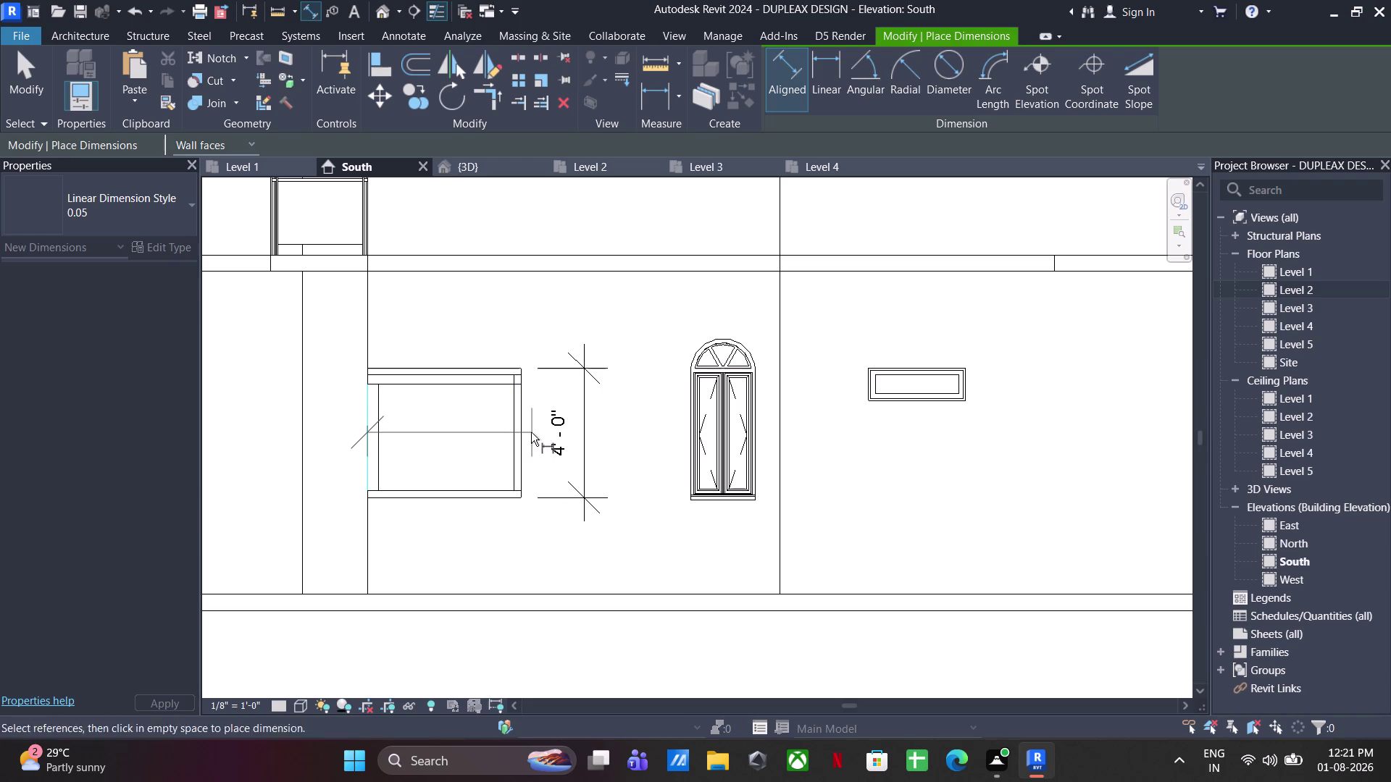
click(526, 434)
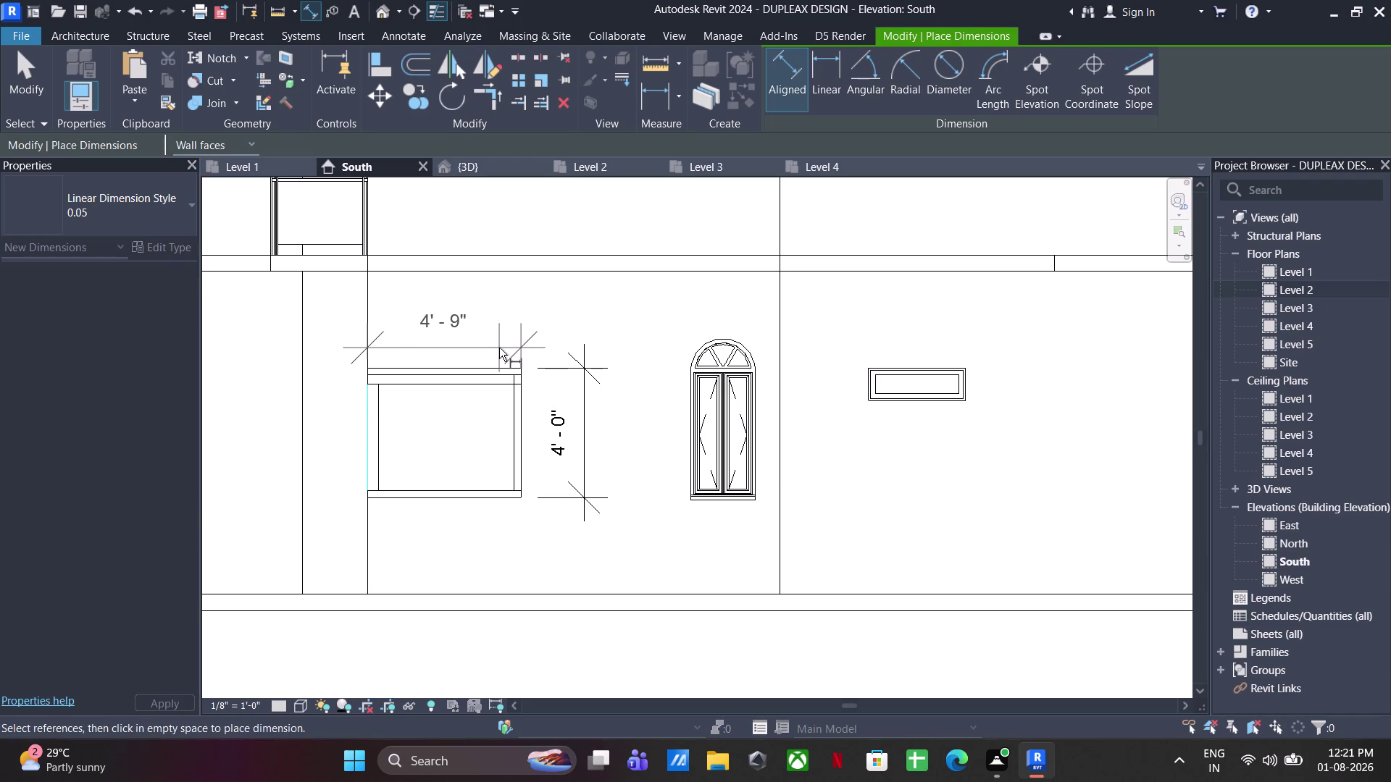
click(499, 348)
Dimension the arched window with 2'-0" width and 5'-0" height.
scroll(up, 3)
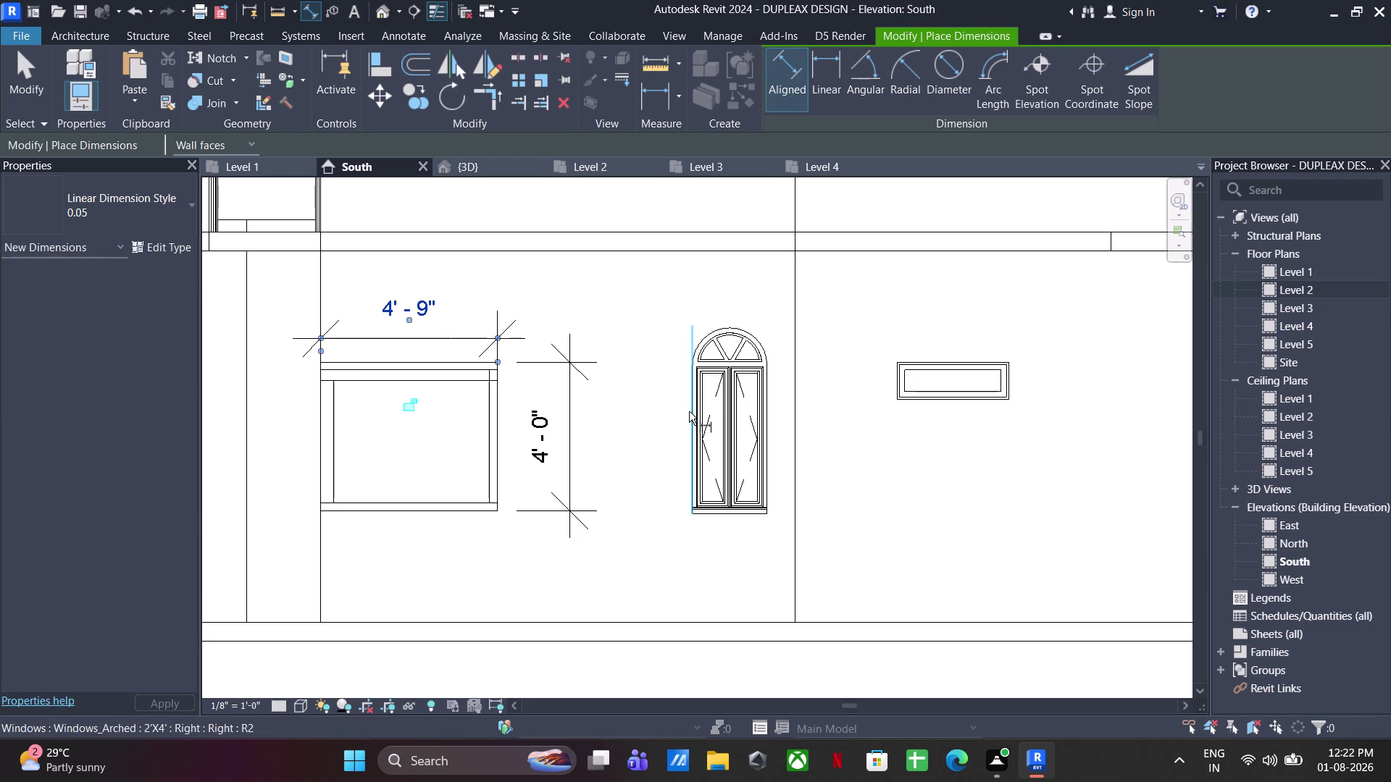
click(688, 412)
click(769, 415)
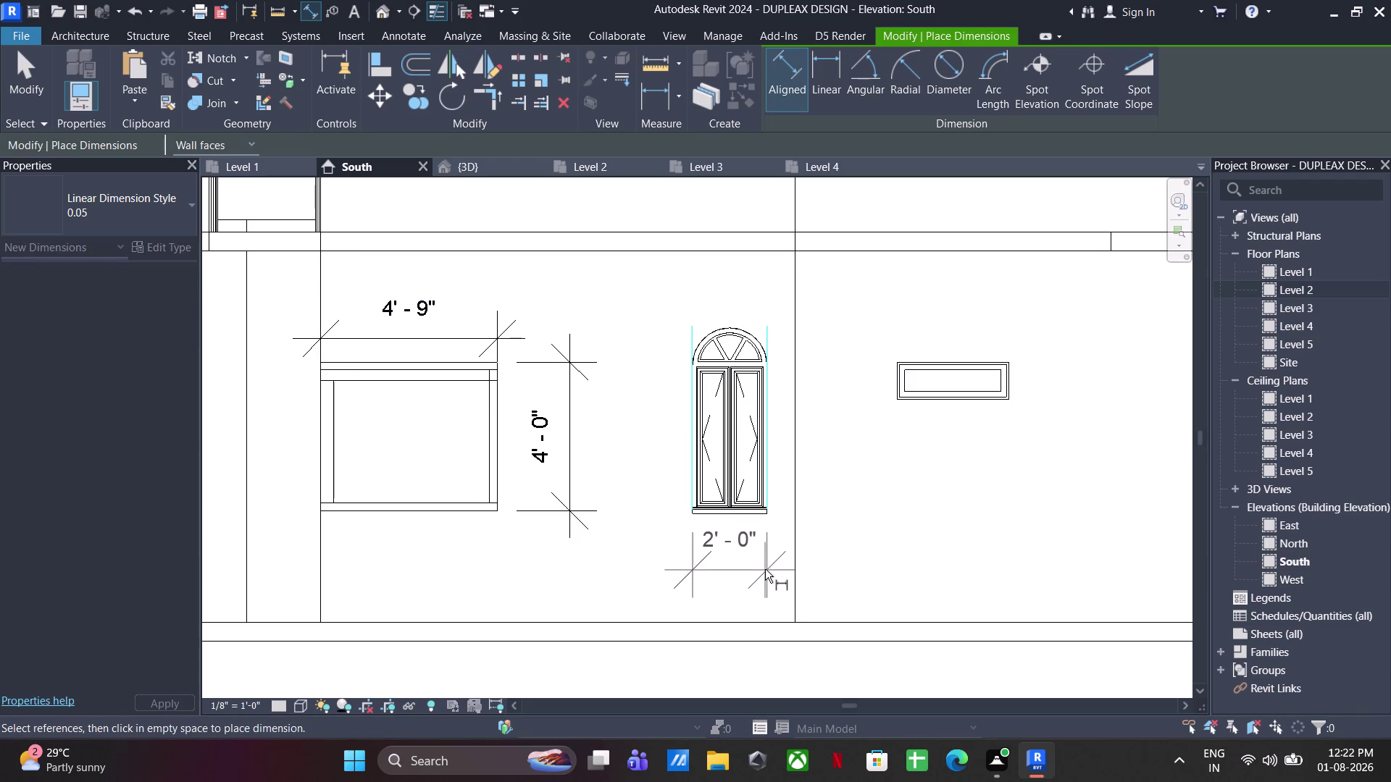
click(765, 570)
click(717, 517)
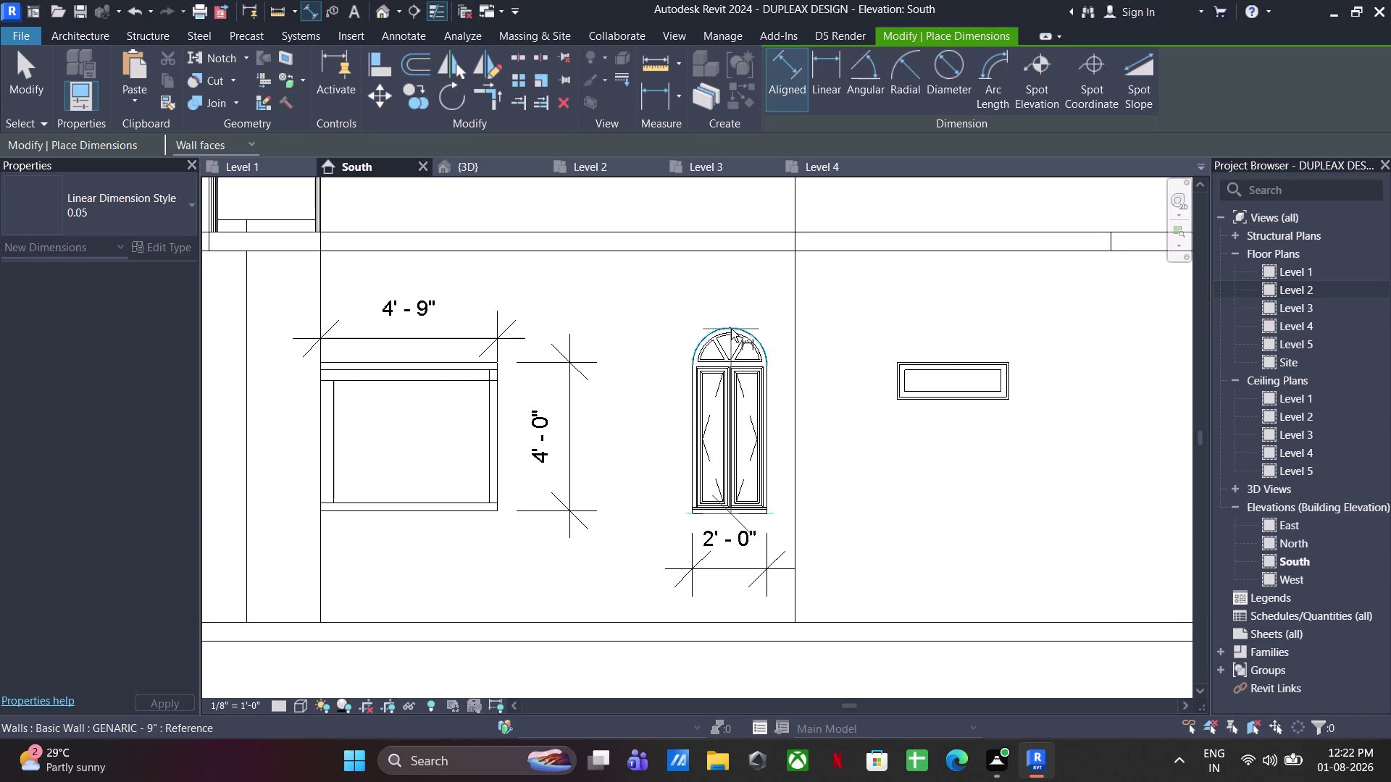
click(731, 329)
click(662, 350)
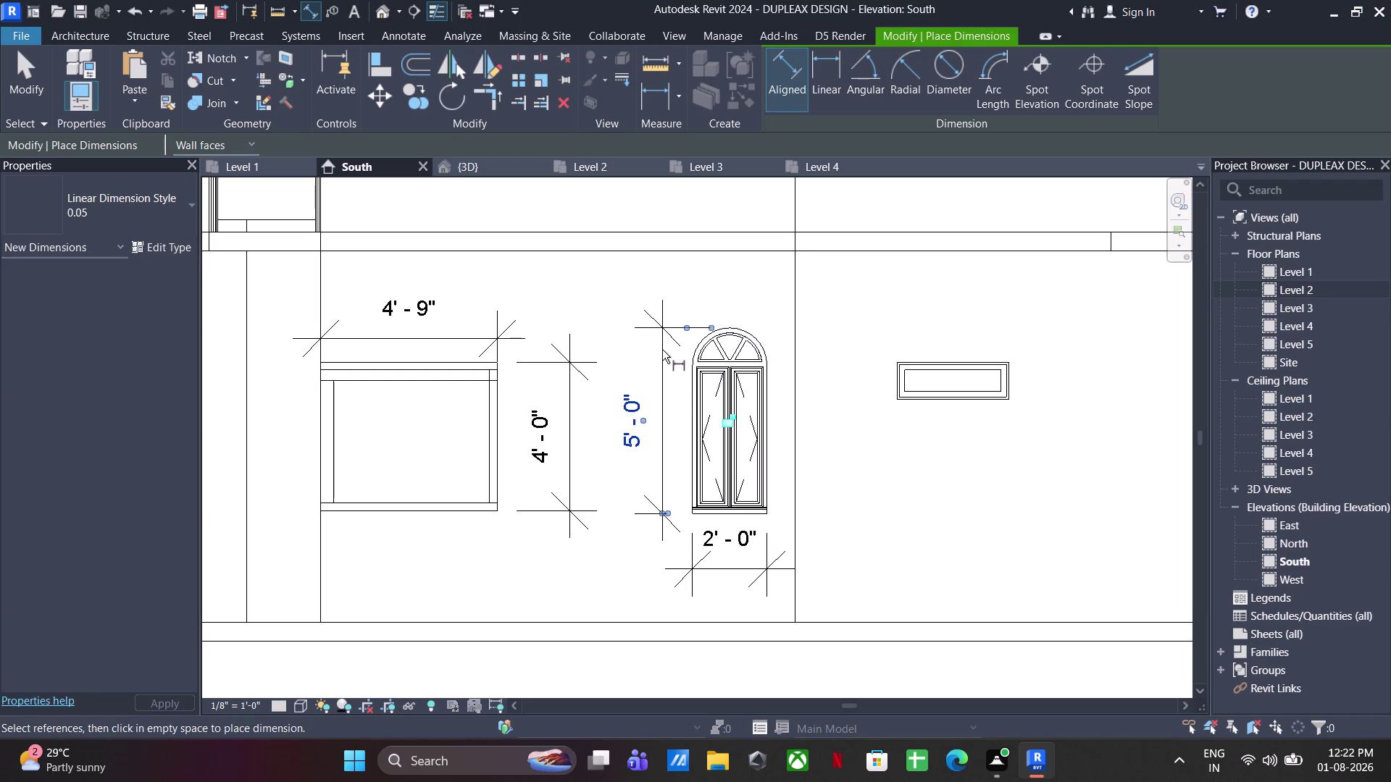
Dimension the ventilator with 1'-0" height and 3'-0" width.
middle_drag(720, 387, 543, 388)
scroll(up, 3)
click(747, 402)
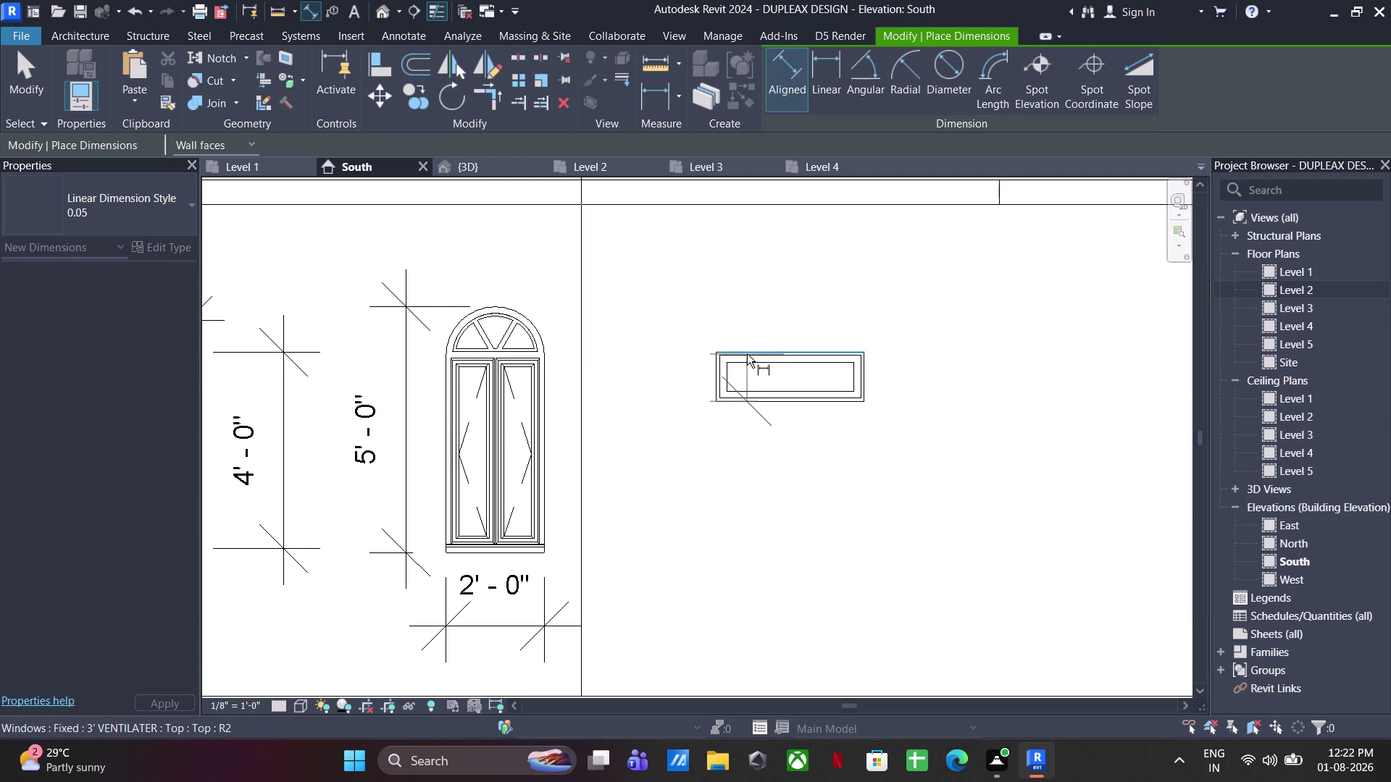
click(747, 354)
click(933, 343)
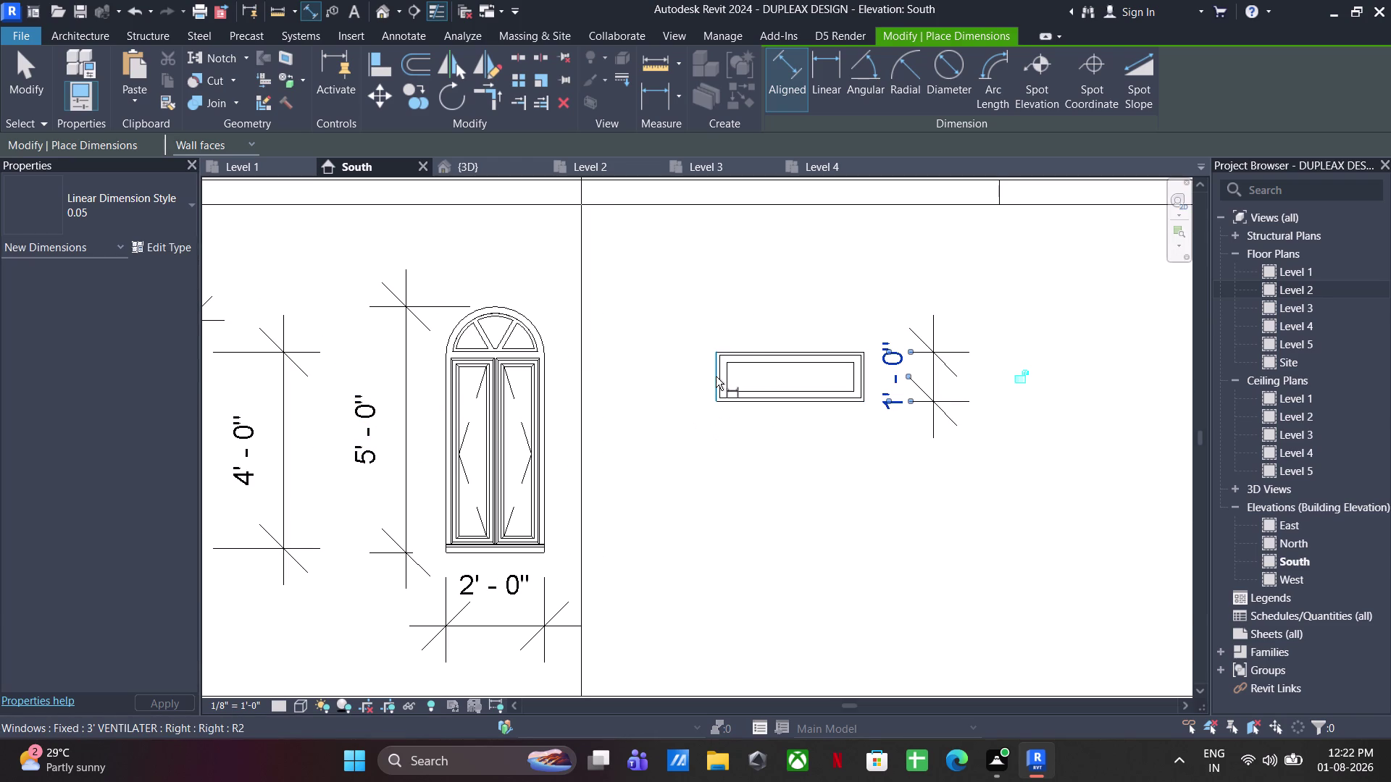
click(715, 376)
click(866, 380)
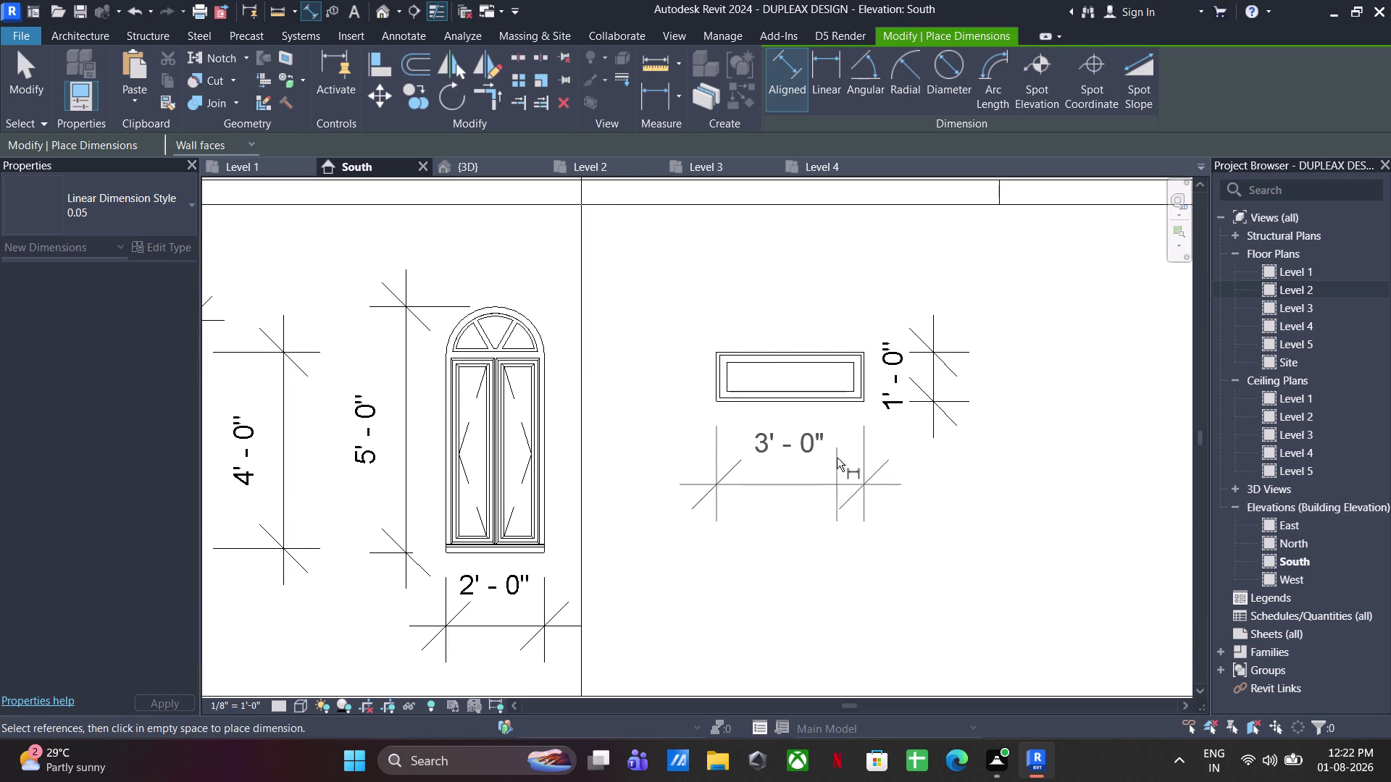
click(835, 482)
Add widths to the next L-shaped window (4'-9") and casement window (6'-4 1/2").
scroll(down, 3)
middle_drag(623, 500, 0, 539)
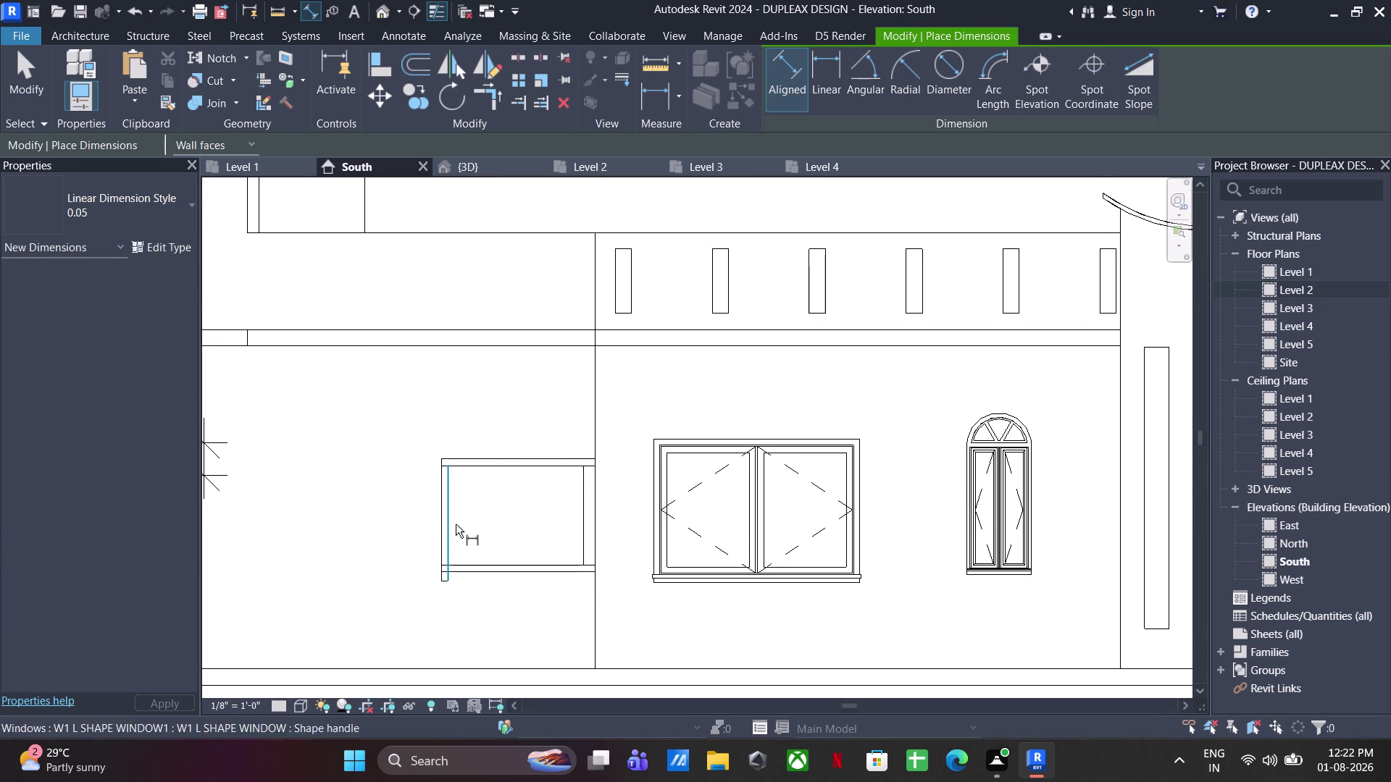
click(443, 517)
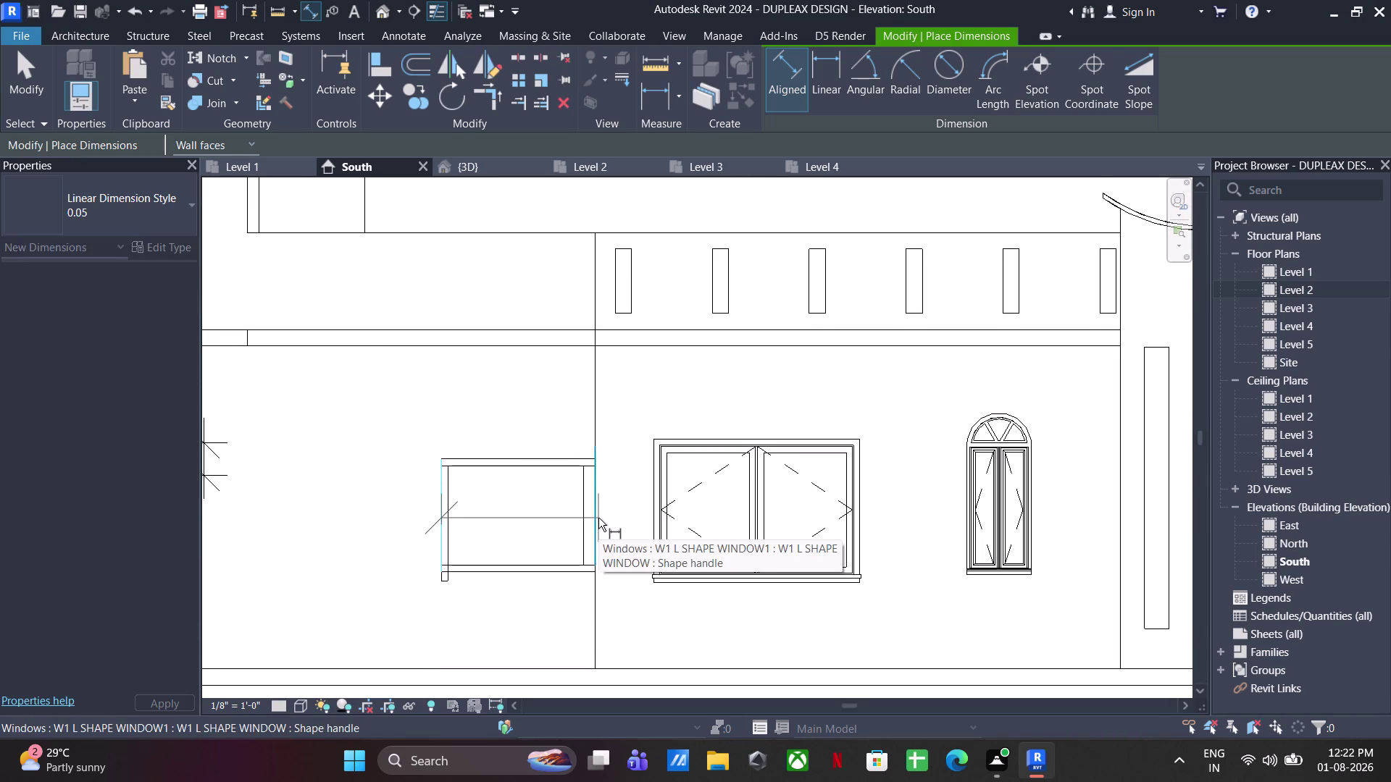
click(594, 513)
click(580, 615)
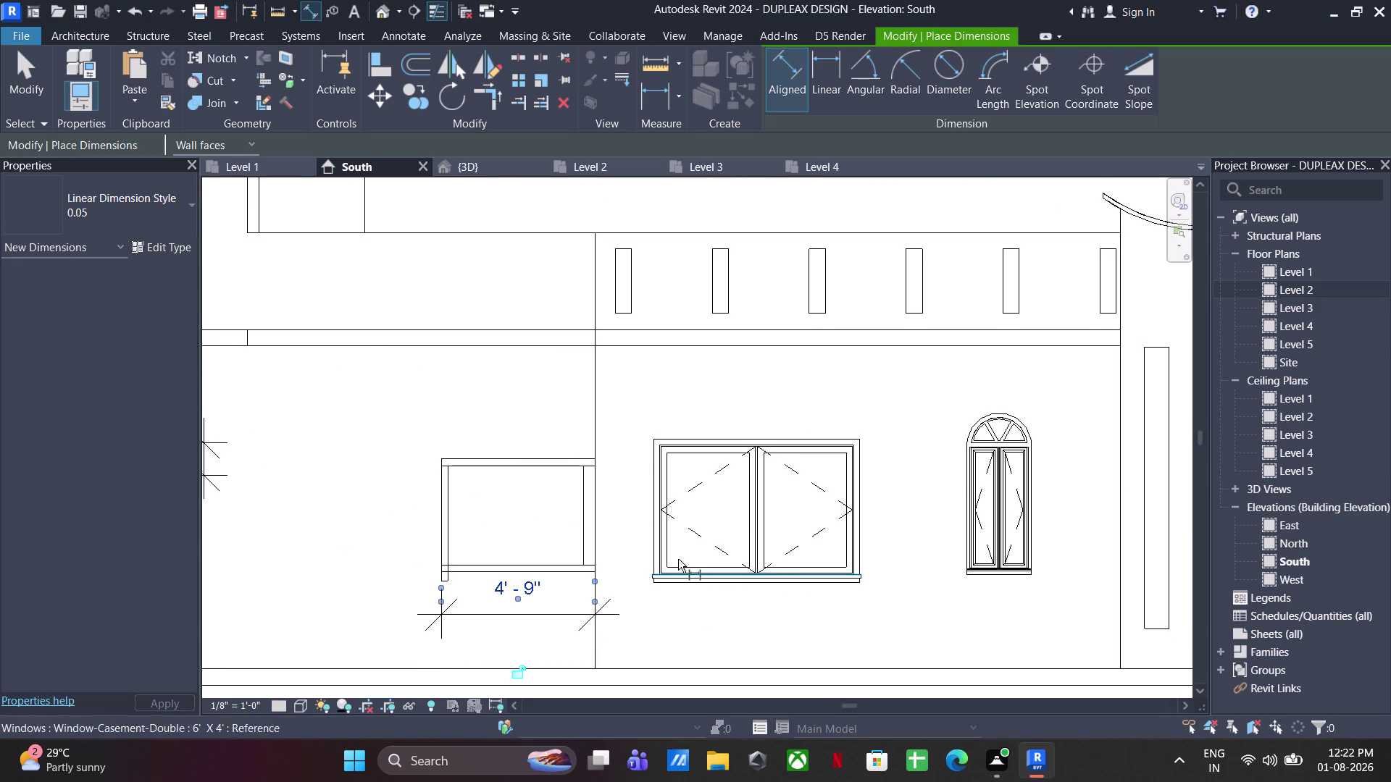
click(651, 525)
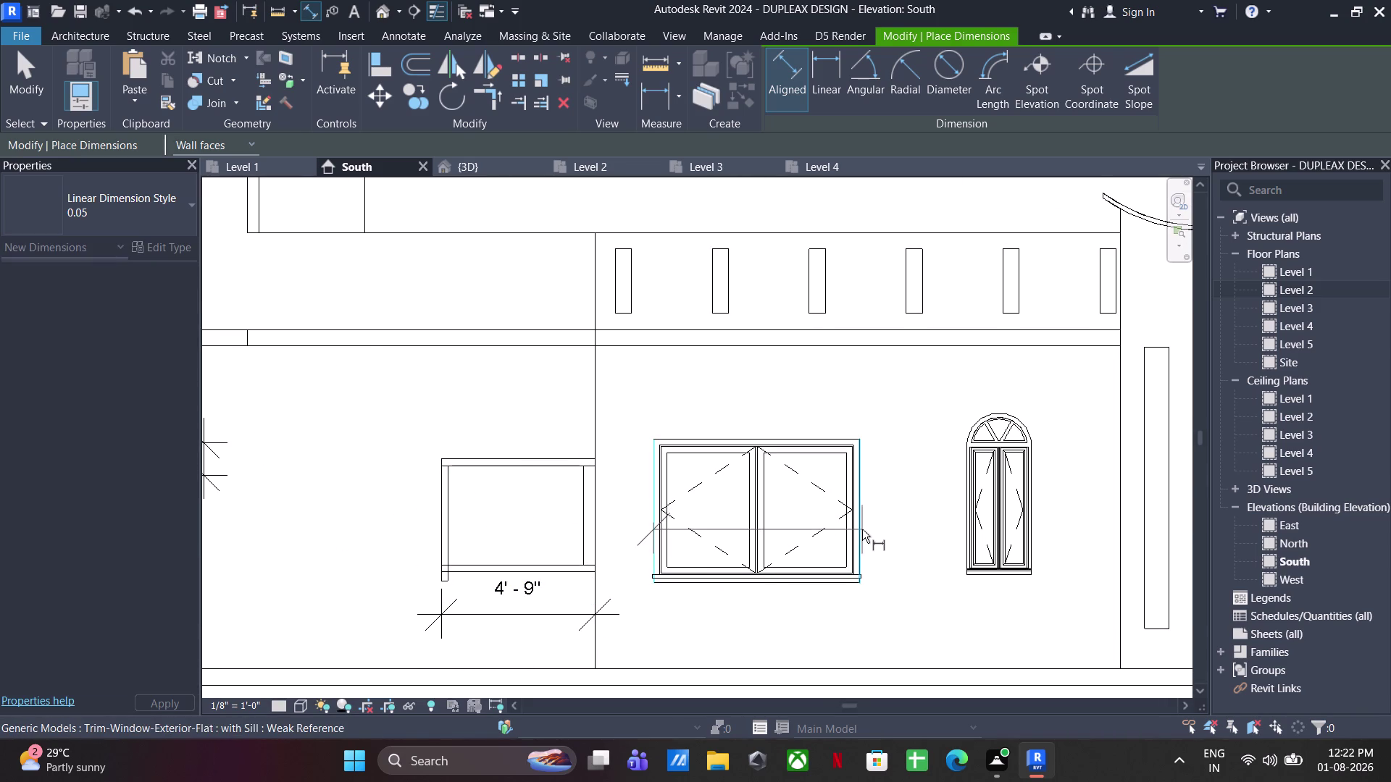
click(862, 530)
click(862, 614)
Add a 3'-6" height dimension beside the L-shaped window.
click(565, 572)
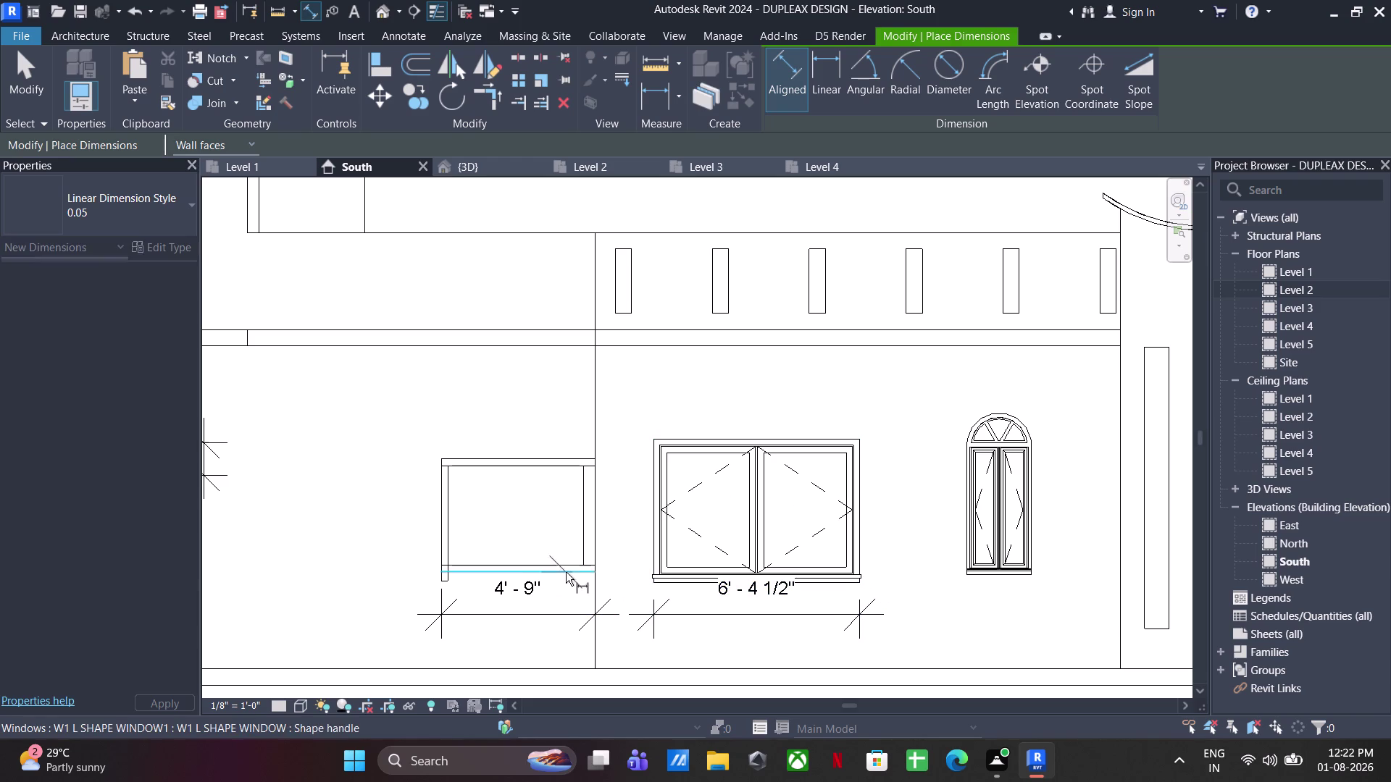
click(535, 457)
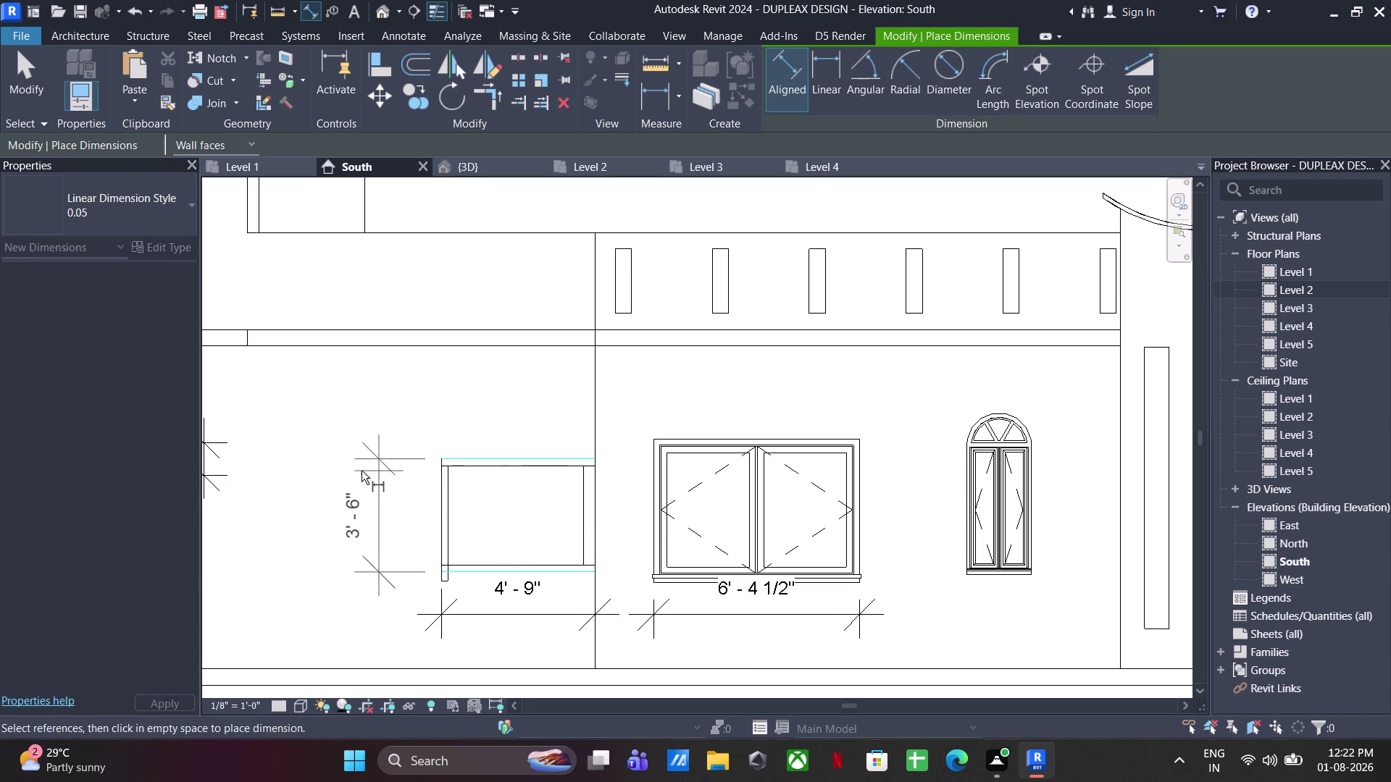
click(383, 467)
key(Escape)
click(451, 552)
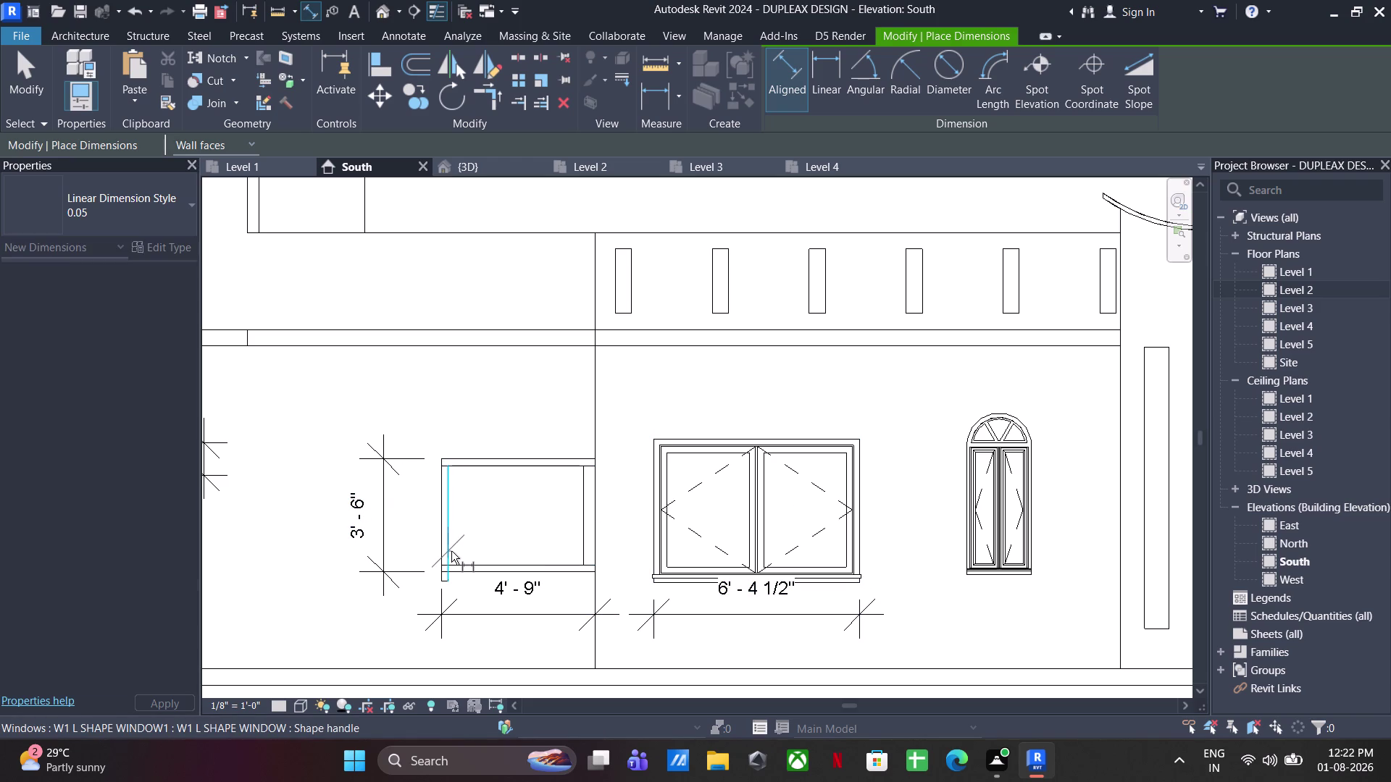
key(Escape)
Dimension the second arched window with 2'-0" width and 5'-0" height.
middle_drag(753, 531, 423, 494)
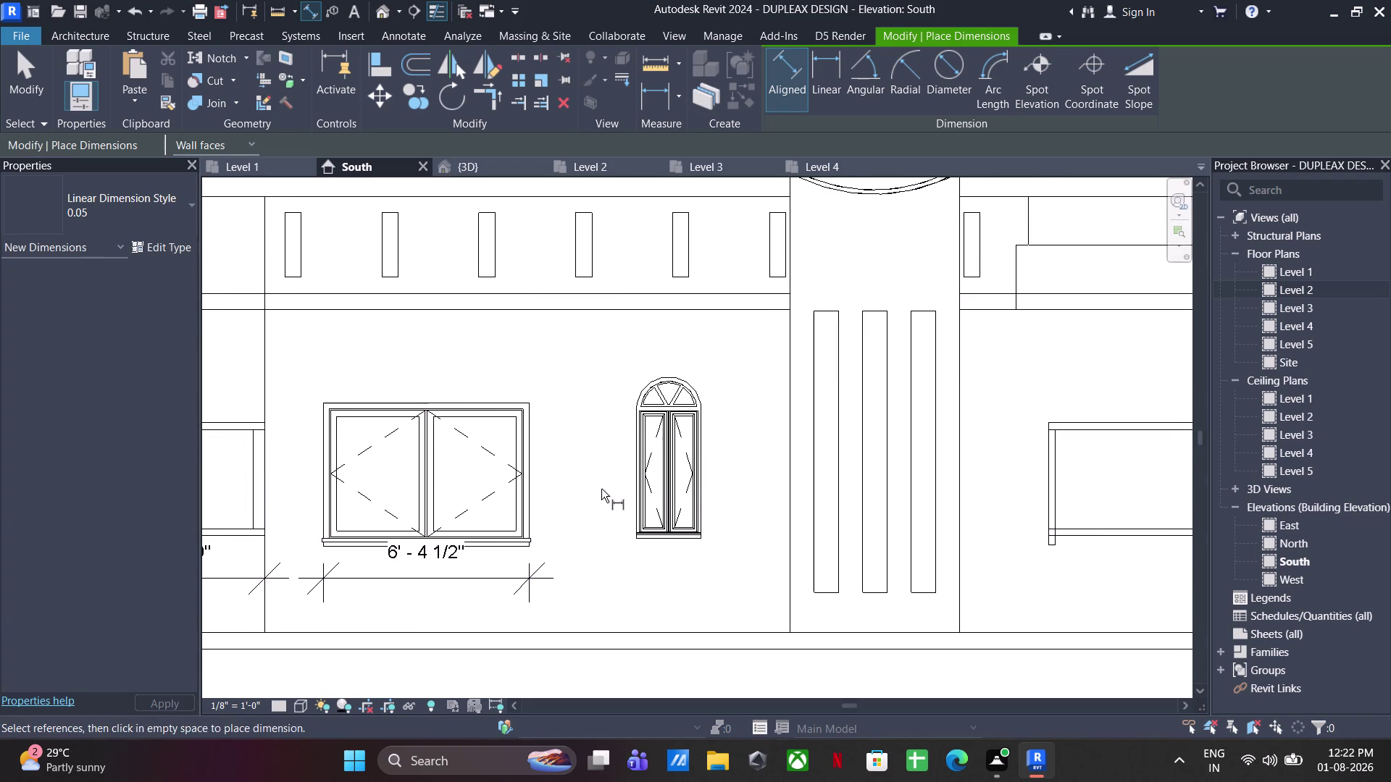
click(636, 491)
click(703, 485)
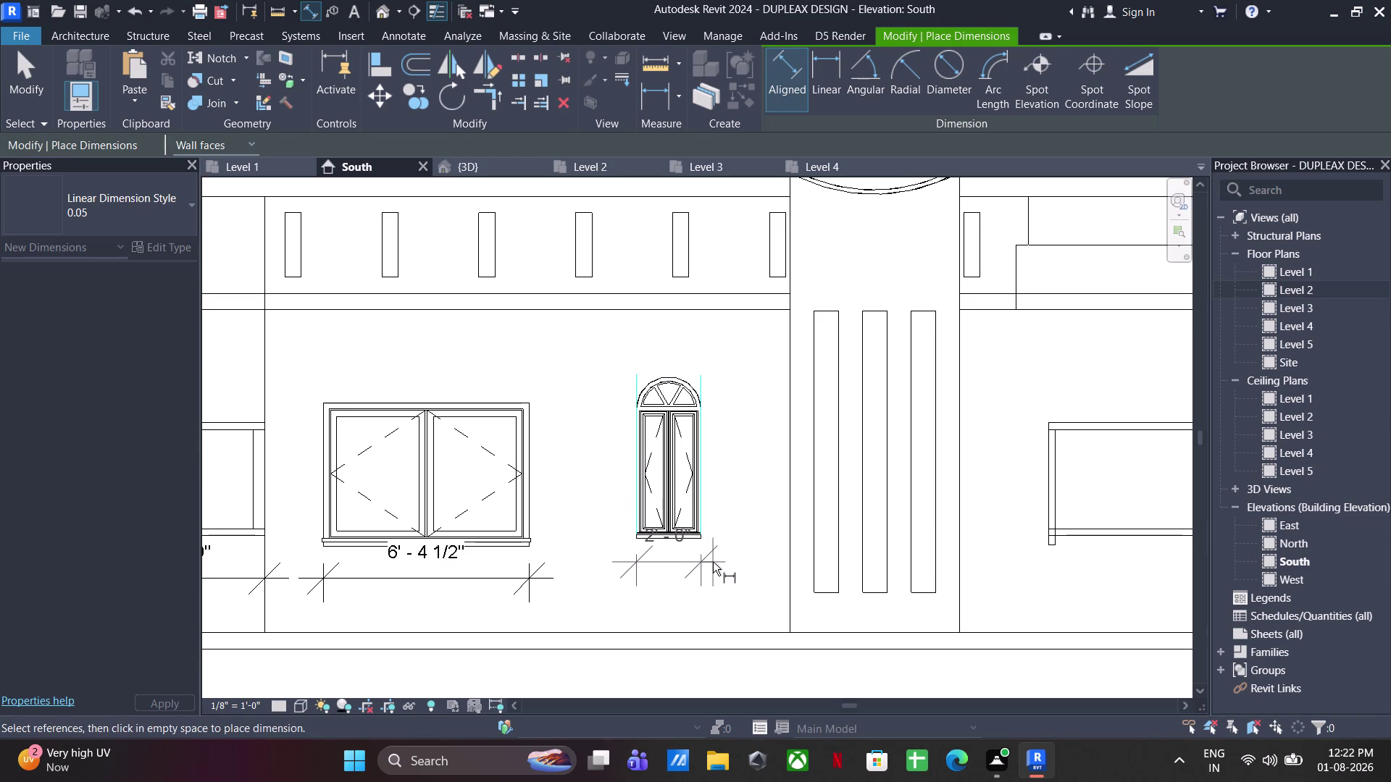
click(714, 582)
scroll(up, 3)
scroll(up, 3)
click(653, 534)
scroll(down, 3)
middle_drag(654, 452, 656, 484)
click(686, 310)
click(620, 346)
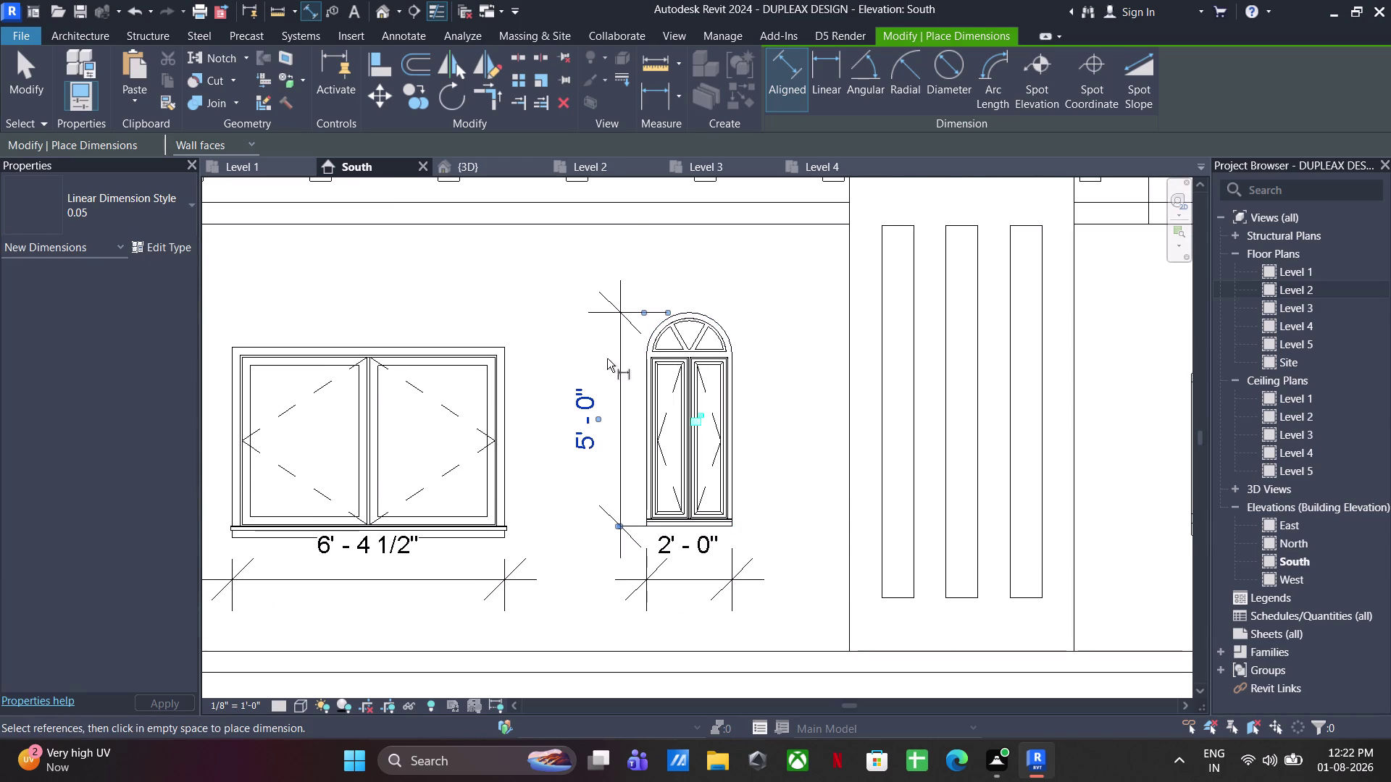
Dimension the central column at 5'-3" wide and its vertical strip at 0'-9".
scroll(down, 3)
middle_drag(280, 581, 271, 578)
scroll(down, 3)
middle_drag(519, 496, 363, 483)
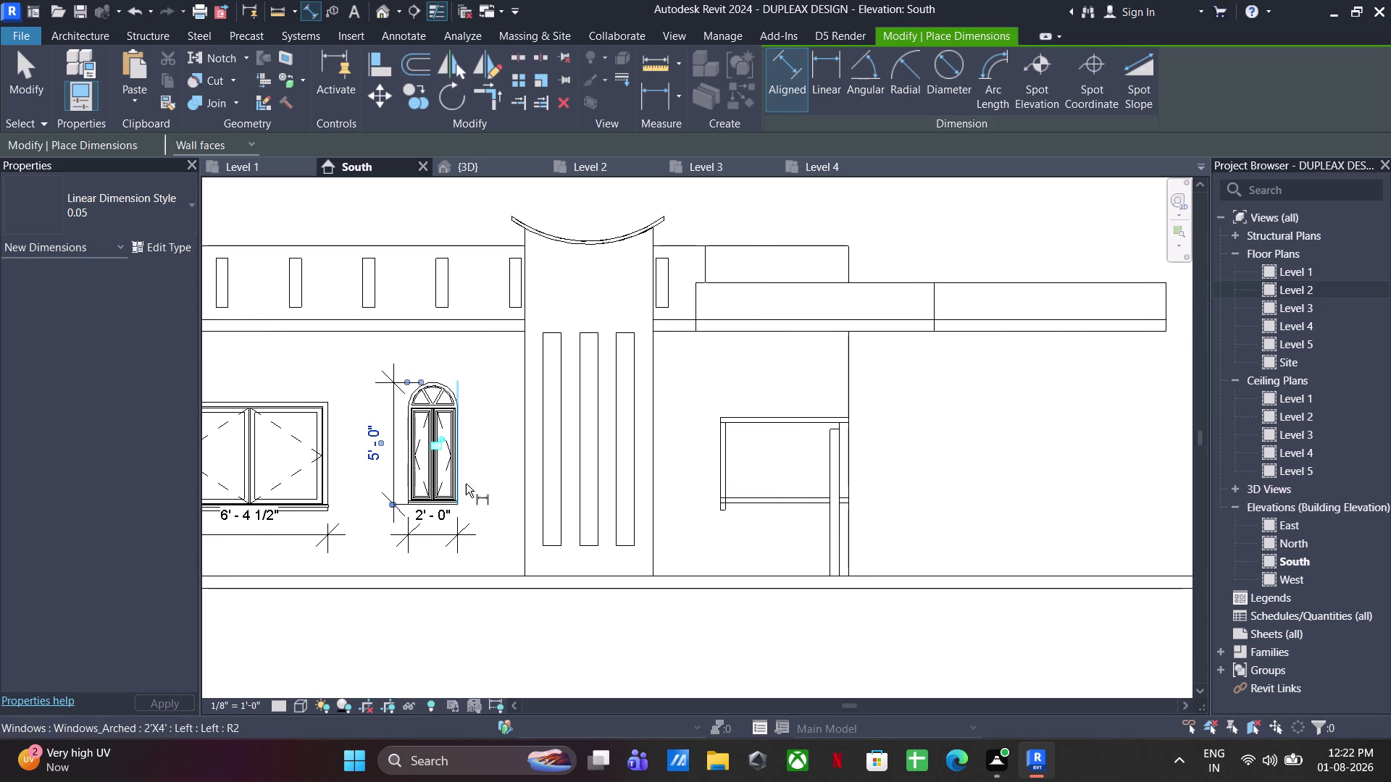
click(521, 472)
click(656, 486)
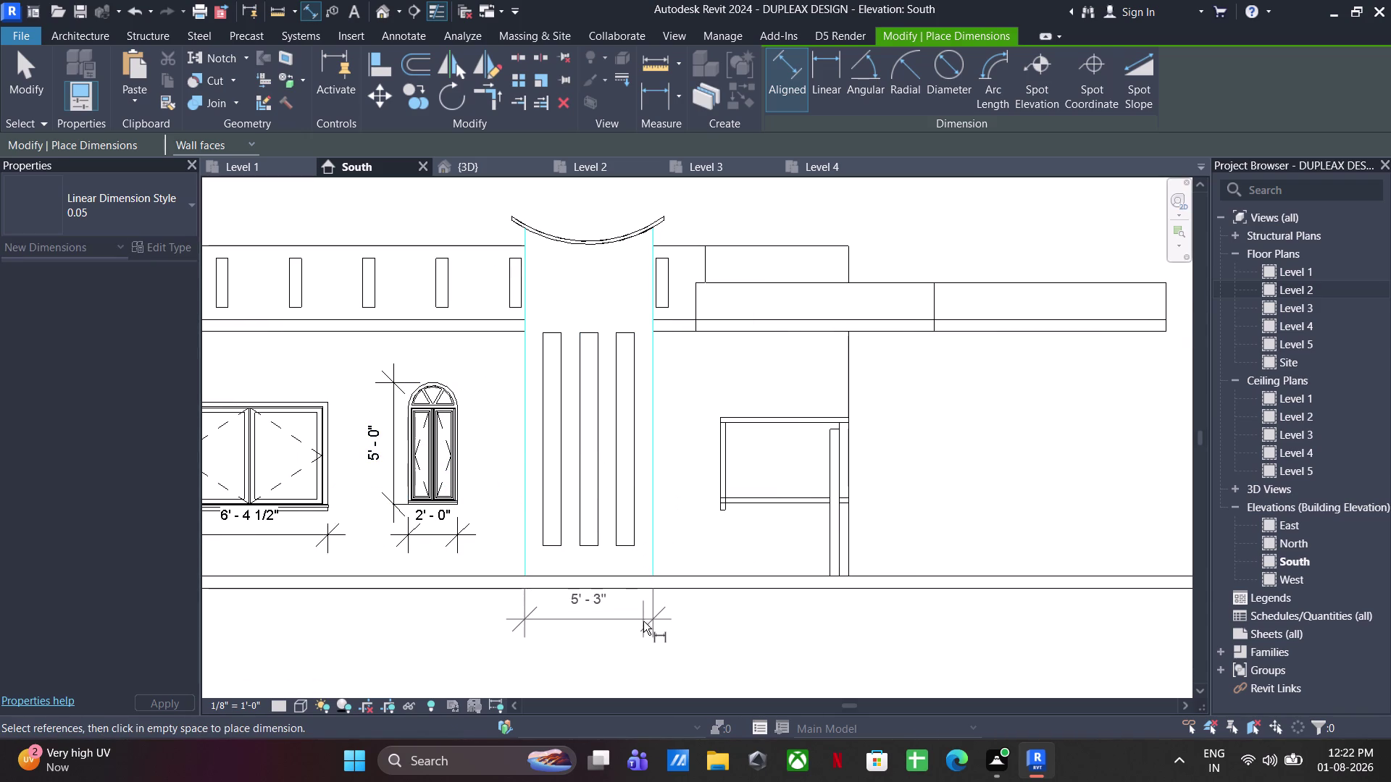
click(631, 618)
scroll(up, 3)
click(532, 512)
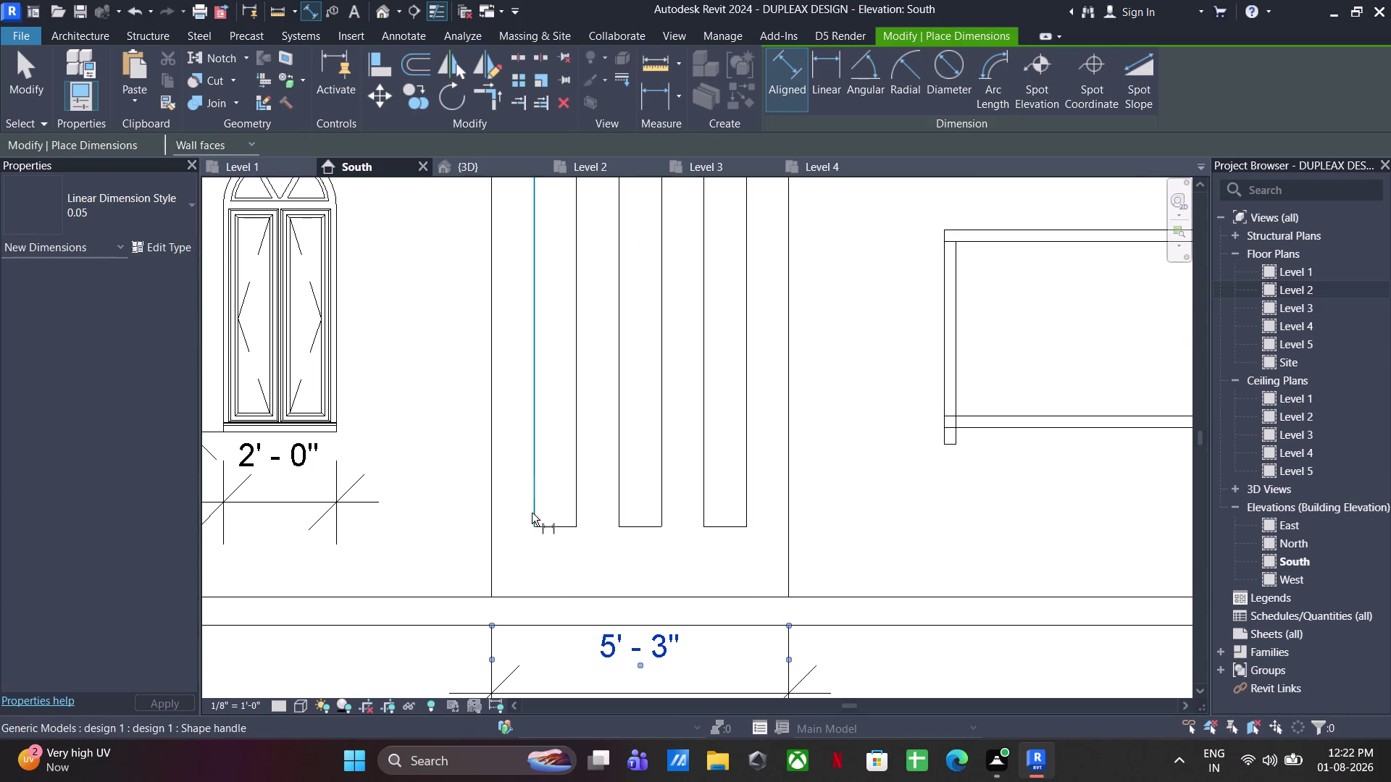
click(576, 515)
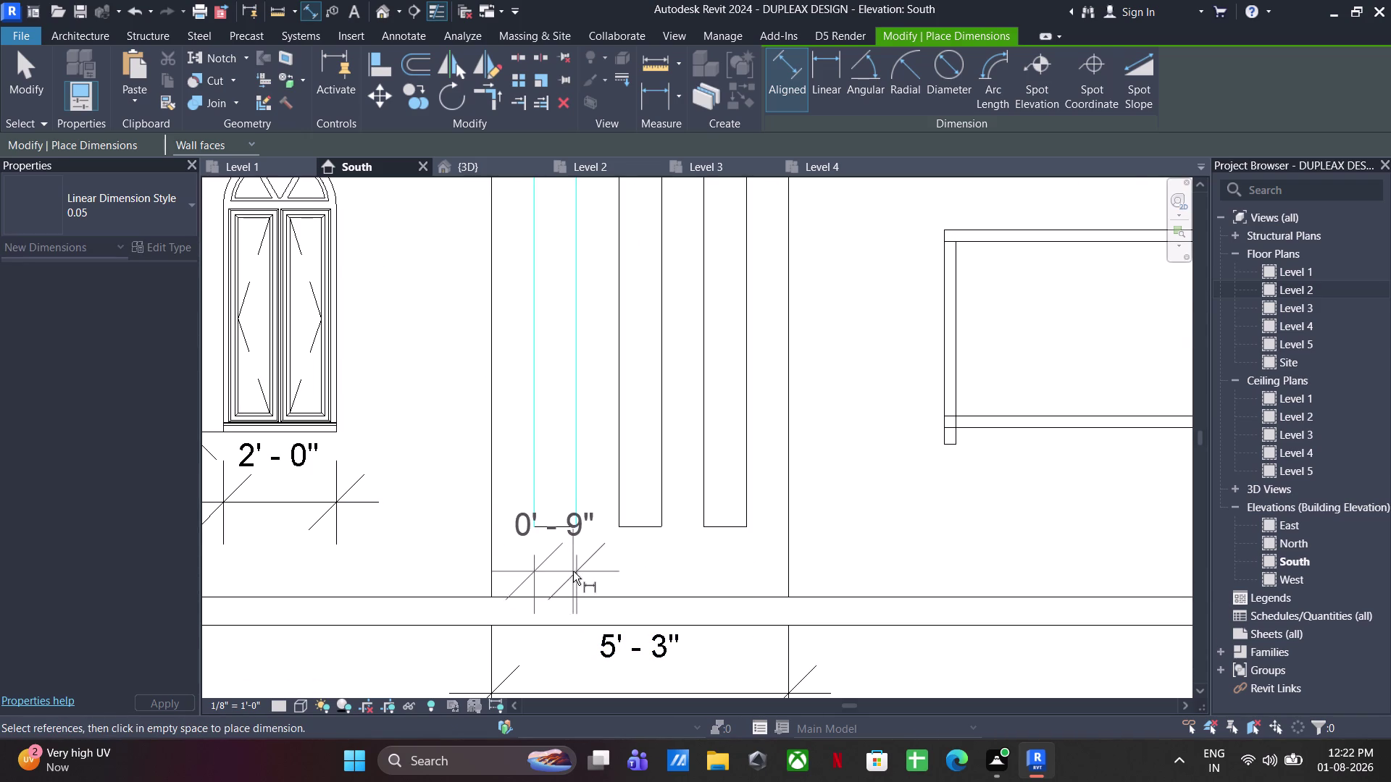
click(570, 596)
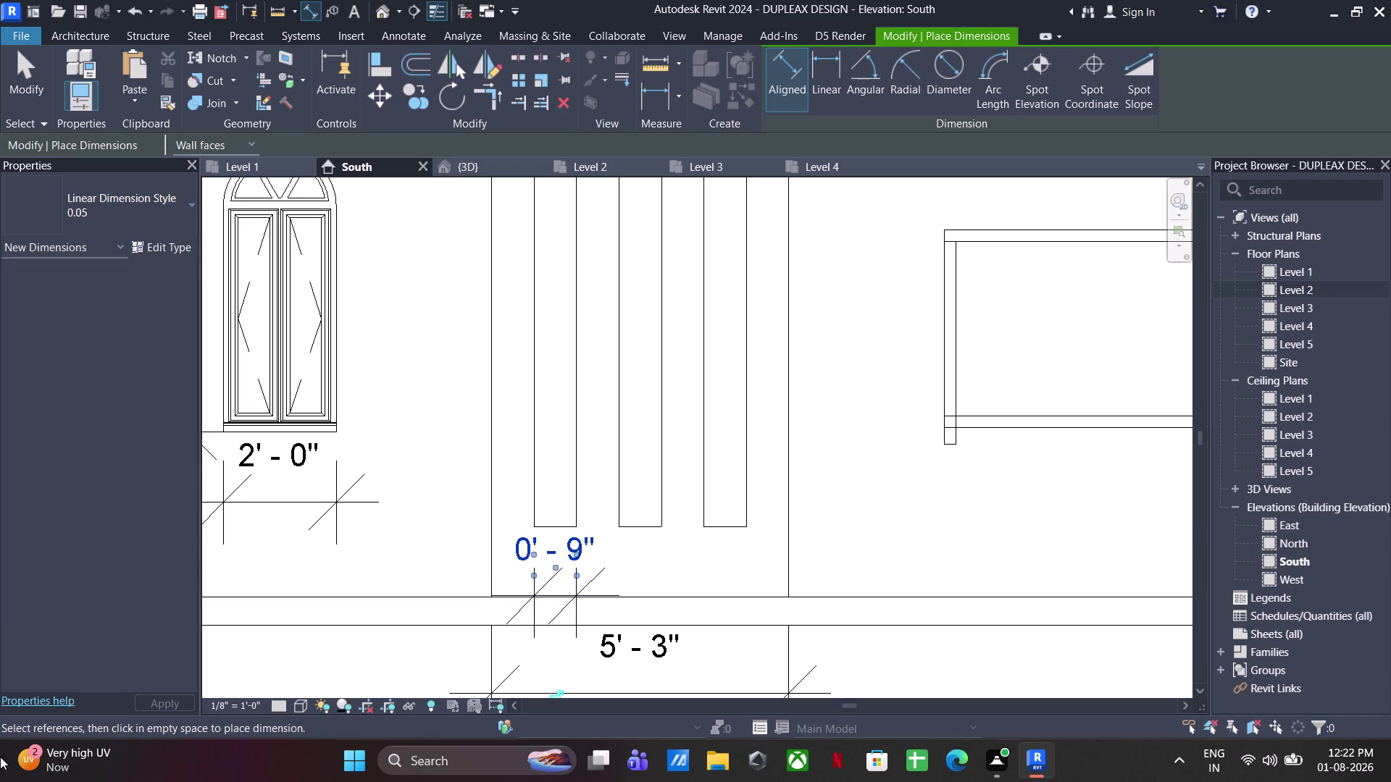
Bring the curved roof into view and switch to radial dimensioning.
scroll(down, 3)
middle_drag(587, 451, 581, 640)
scroll(up, 3)
click(907, 71)
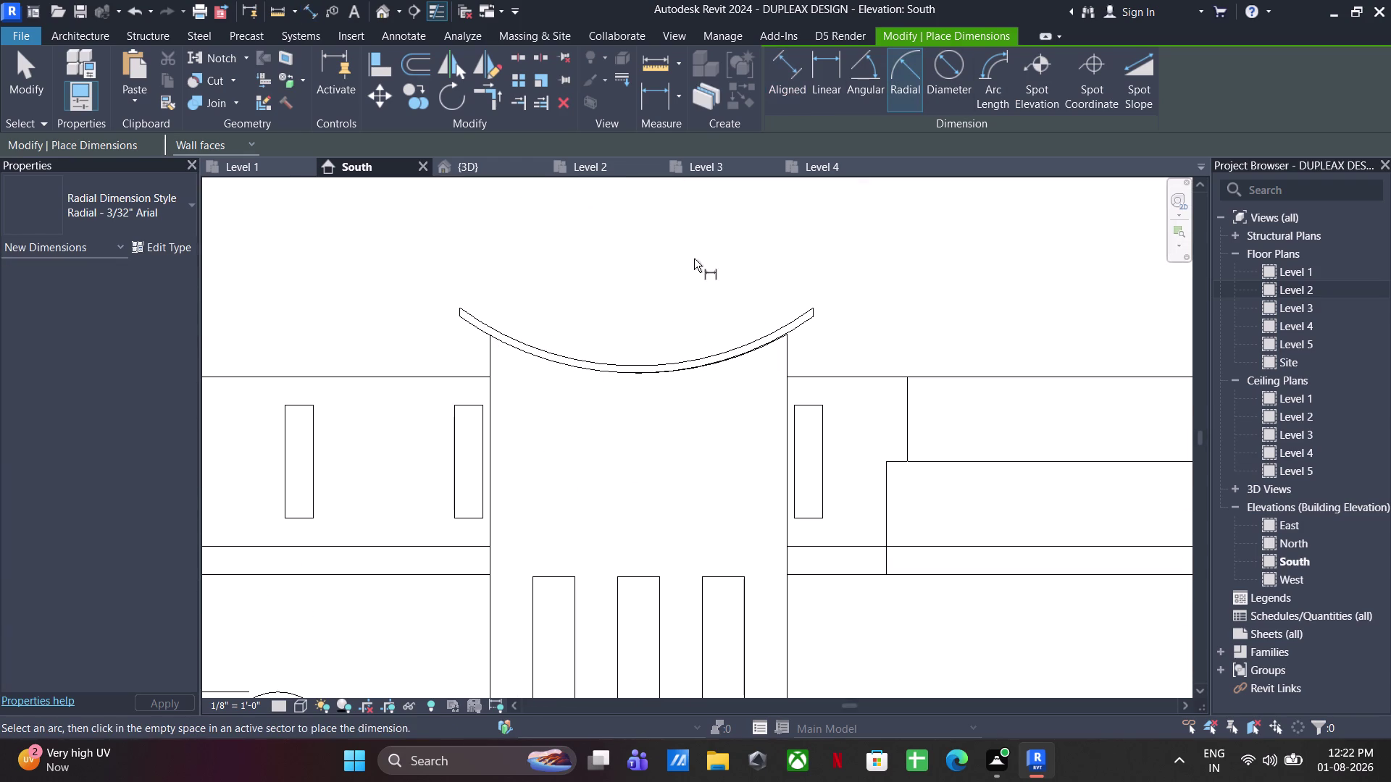
Try a radial dimension on the curved roof arc, then cancel it.
click(640, 363)
scroll(down, 3)
middle_drag(618, 306, 614, 399)
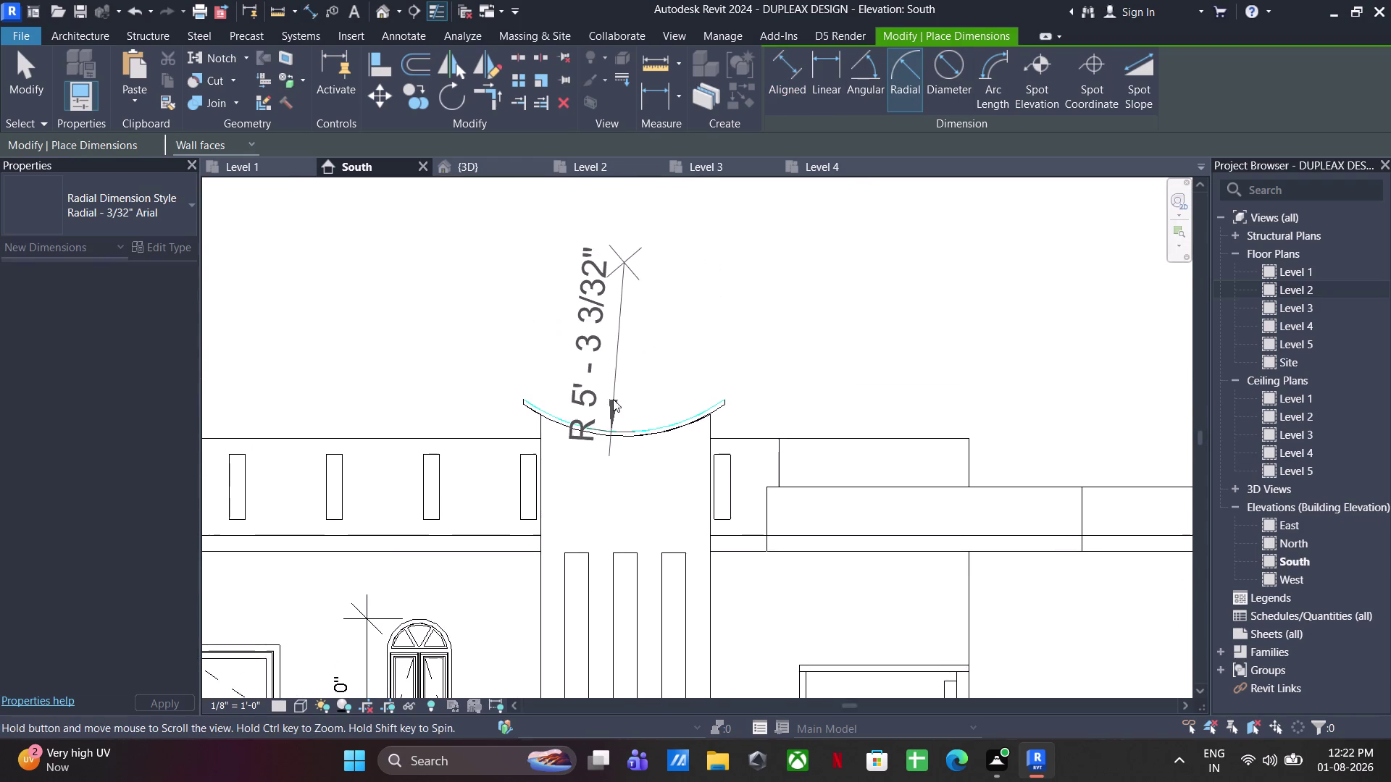
middle_drag(613, 399, 612, 399)
key(Escape)
scroll(down, 3)
middle_drag(569, 387, 563, 386)
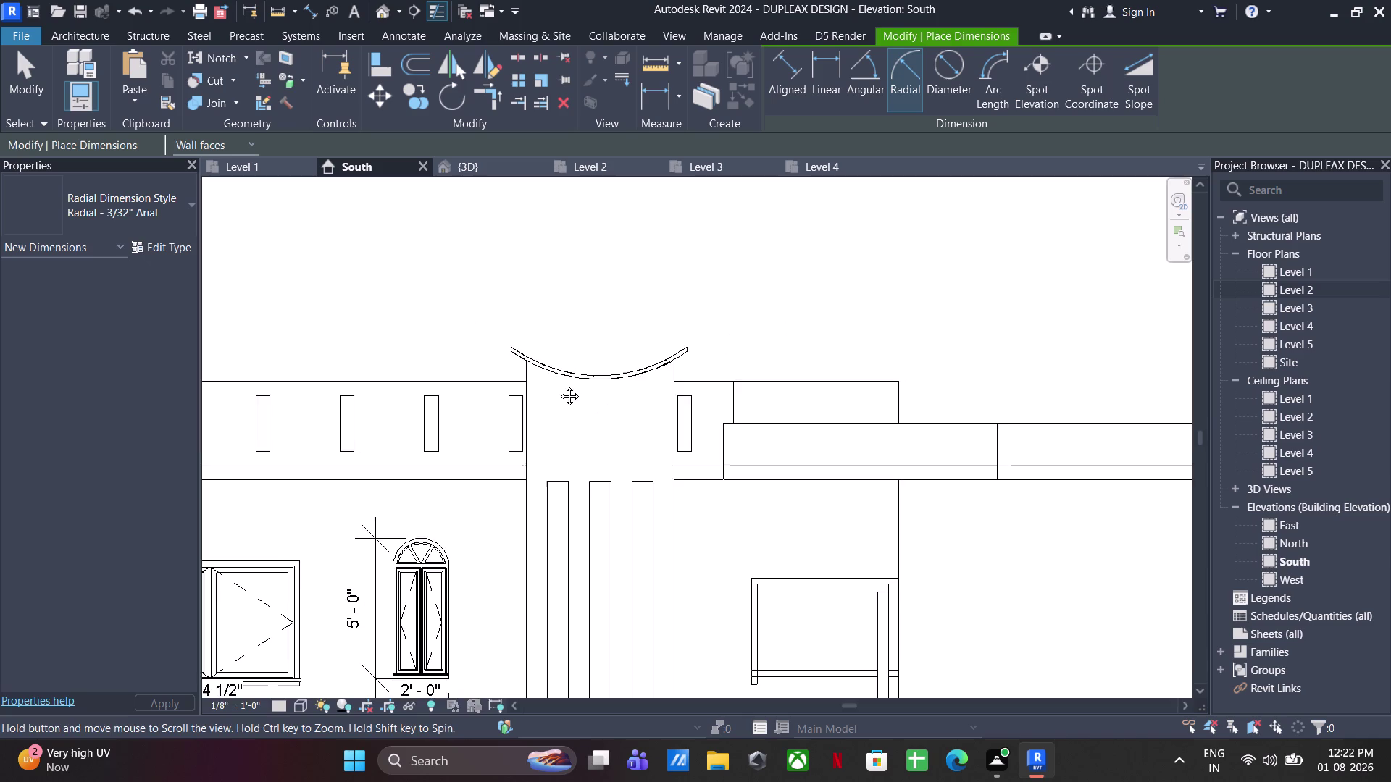
middle_drag(563, 386, 493, 289)
scroll(down, 3)
middle_drag(576, 386, 494, 357)
scroll(up, 3)
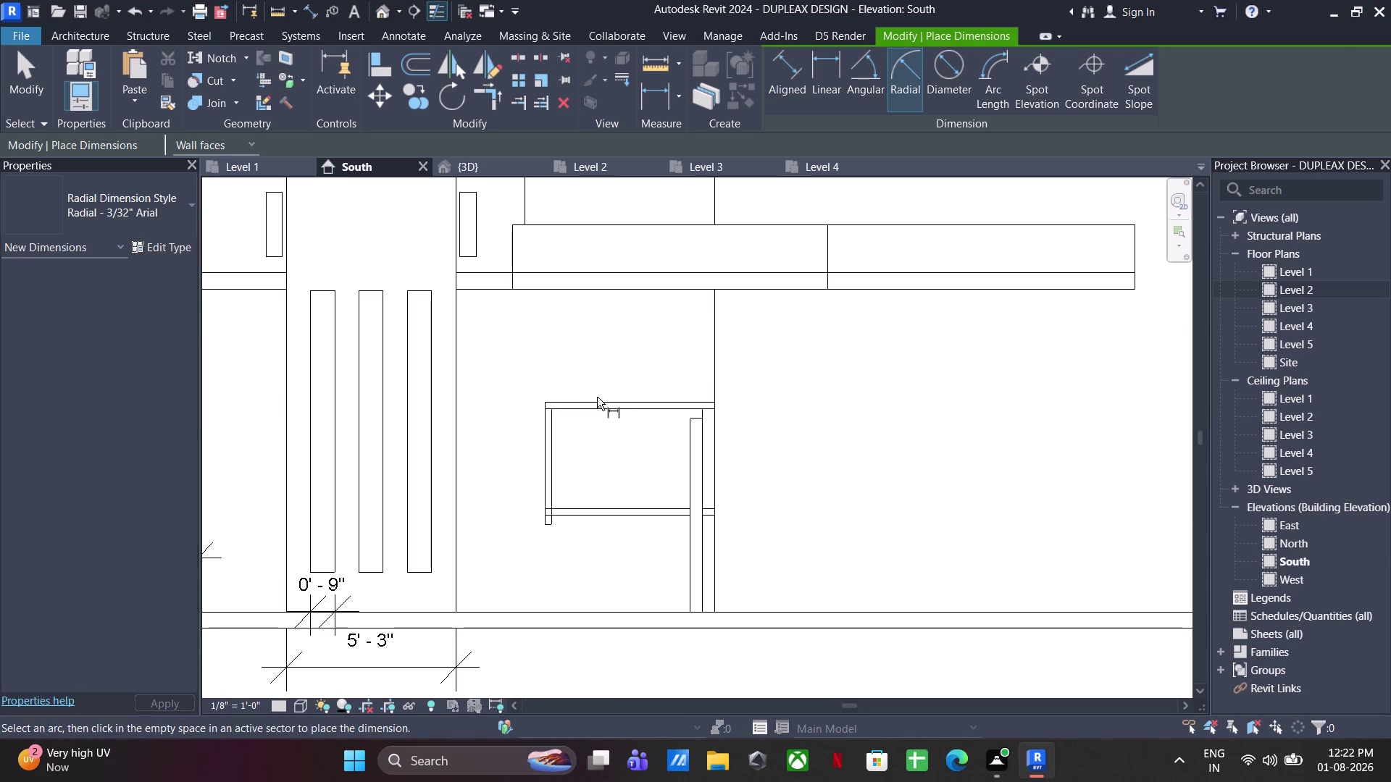
click(596, 397)
key(Escape)
Add a 3'-6" aligned height dimension to the opening beside the entrance pillar.
scroll(down, 3)
middle_drag(718, 375, 840, 427)
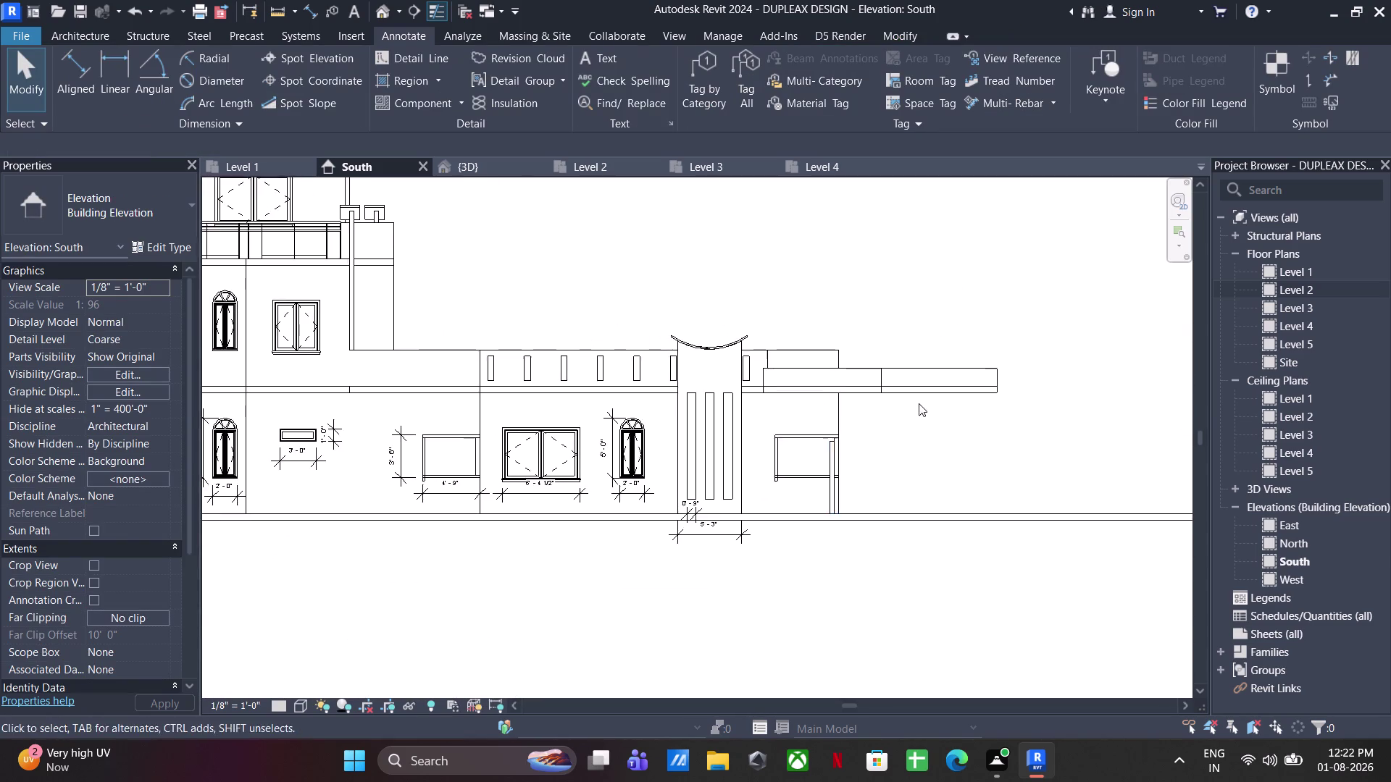
scroll(down, 3)
middle_drag(906, 404, 875, 403)
scroll(up, 3)
middle_drag(606, 439, 538, 423)
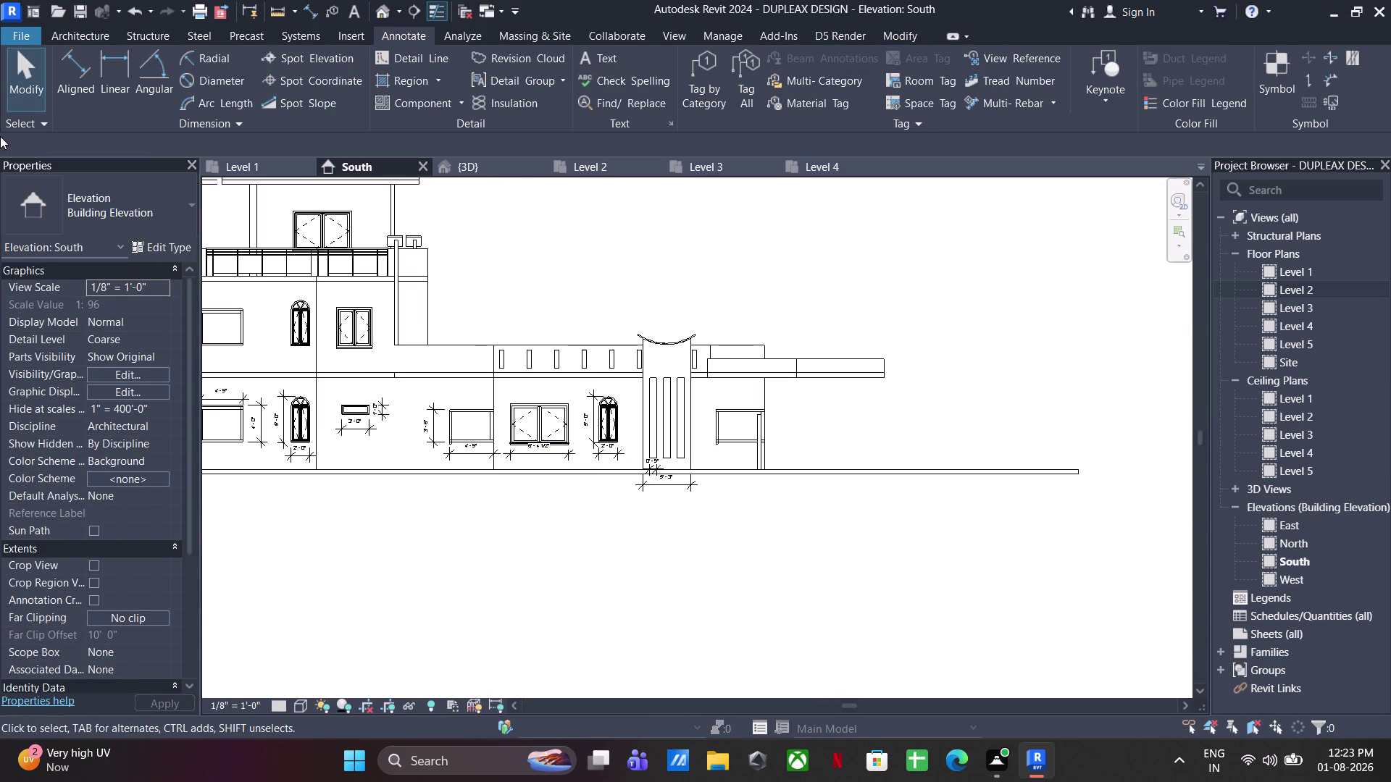
click(95, 57)
scroll(up, 3)
scroll(up, 3)
click(707, 388)
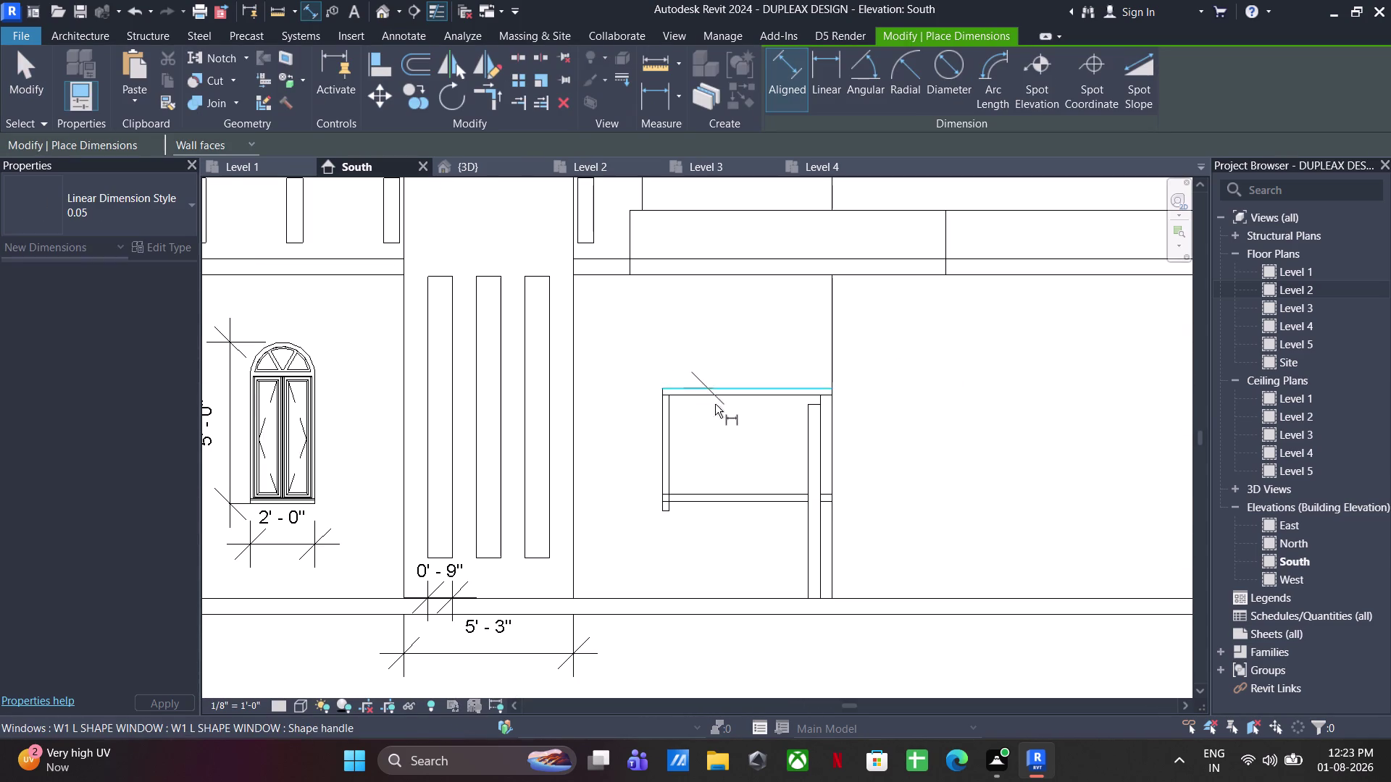
click(723, 505)
click(644, 487)
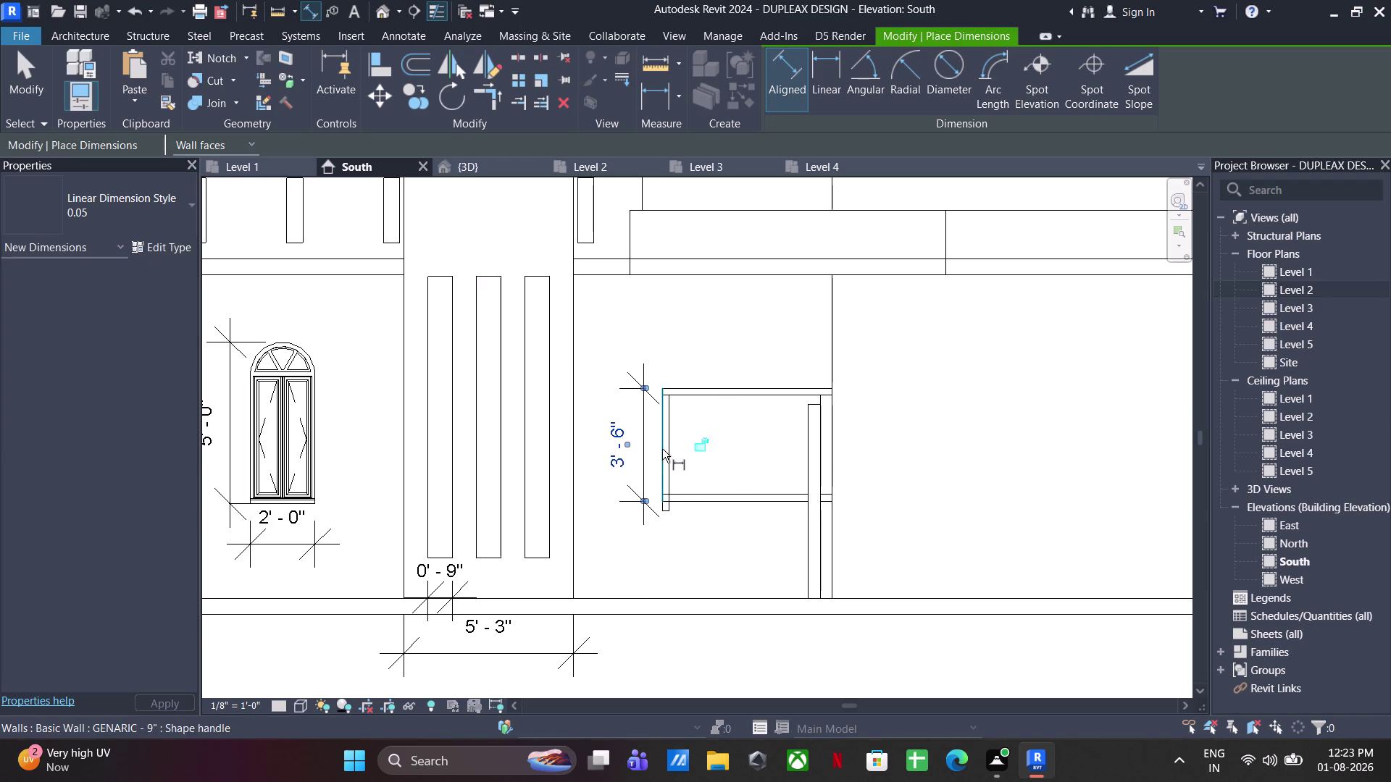
click(663, 448)
Start a width dimension on the opening, then abandon it.
click(835, 443)
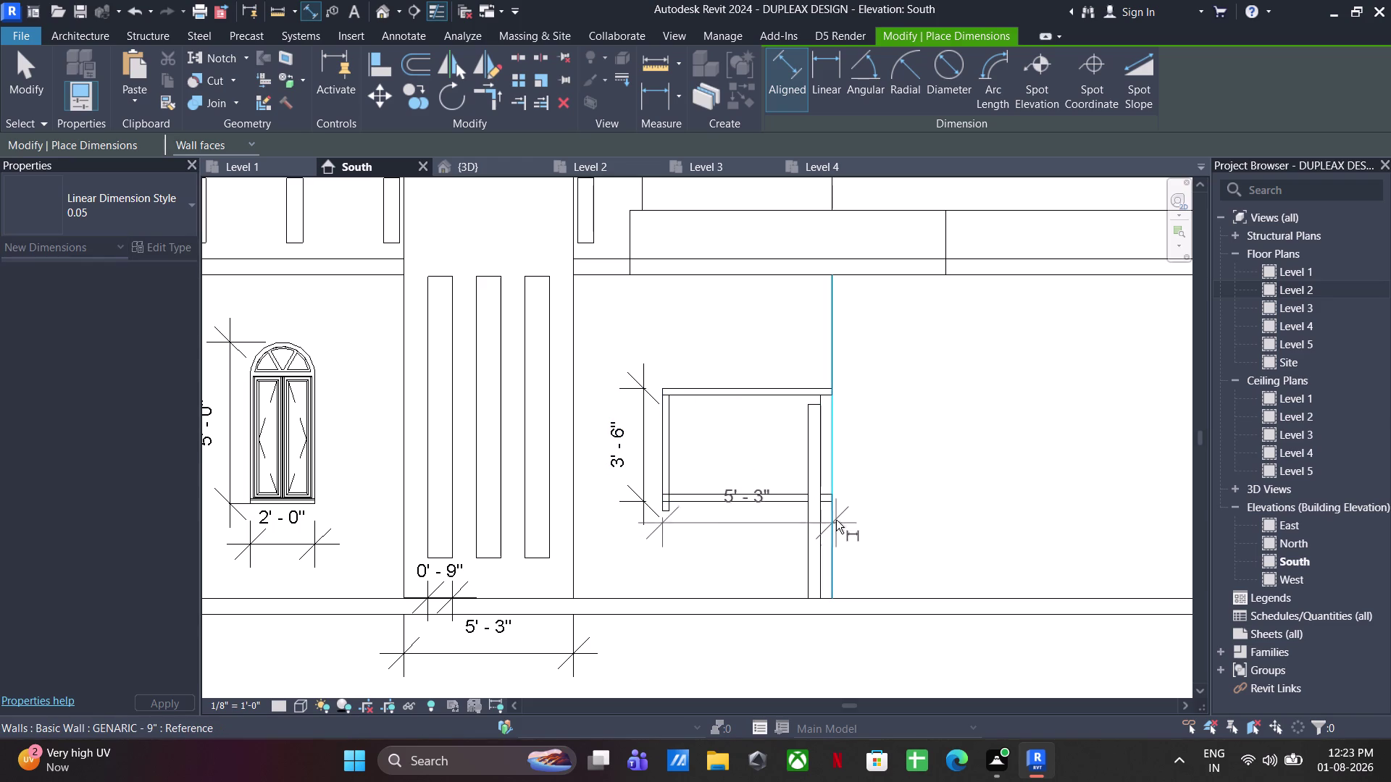
click(837, 518)
key(Escape)
scroll(down, 3)
middle_drag(816, 520, 689, 499)
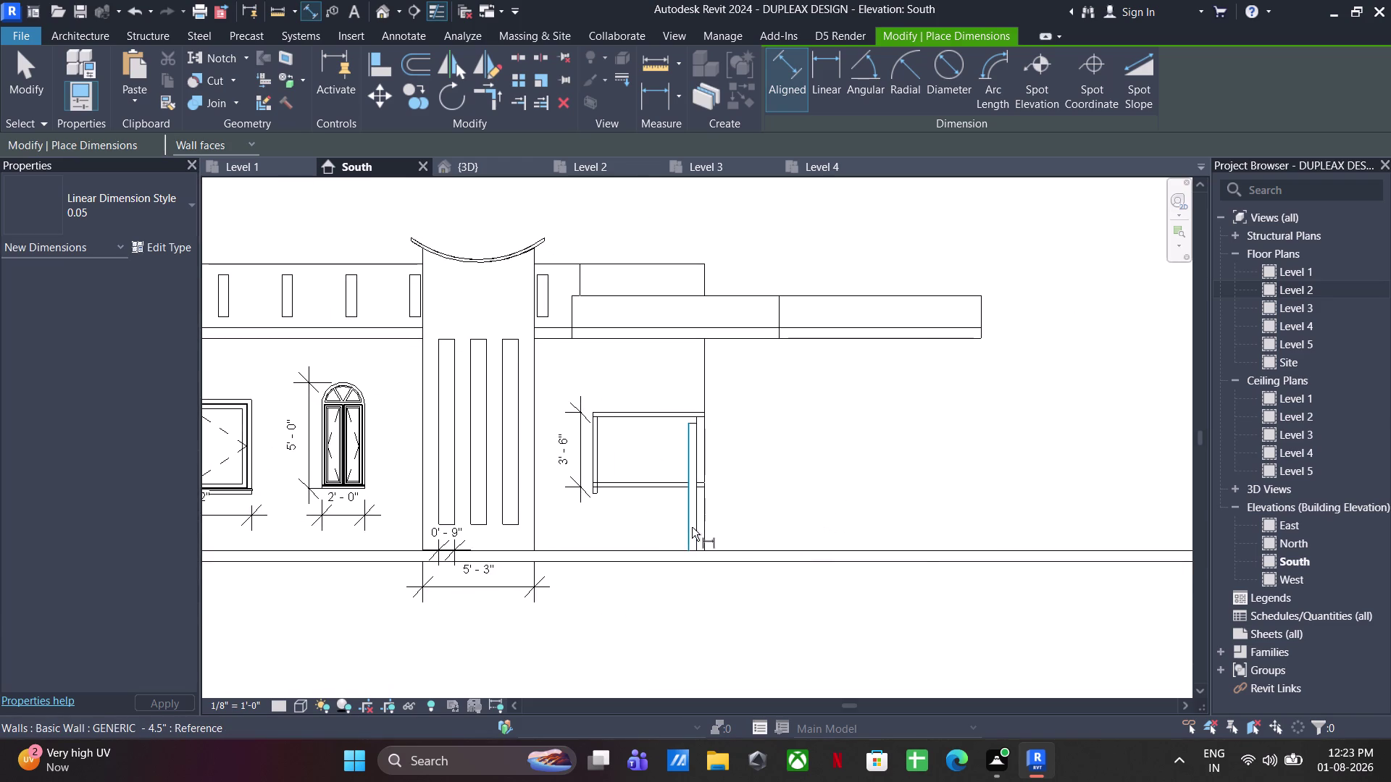
click(692, 527)
key(Escape)
scroll(up, 3)
key(Escape)
key(Escape)
Select the thin wall inside the opening, then cancel its context menu.
click(694, 540)
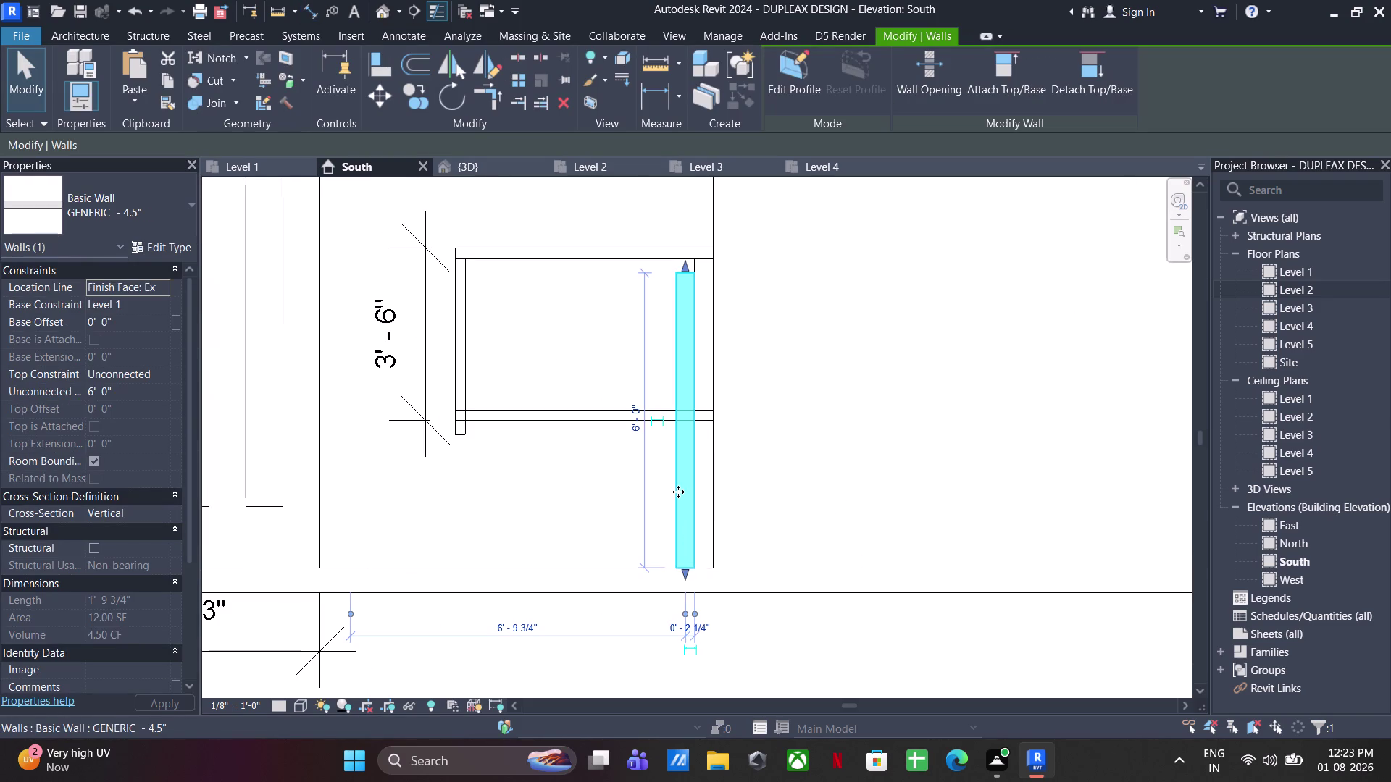
right_click(742, 328)
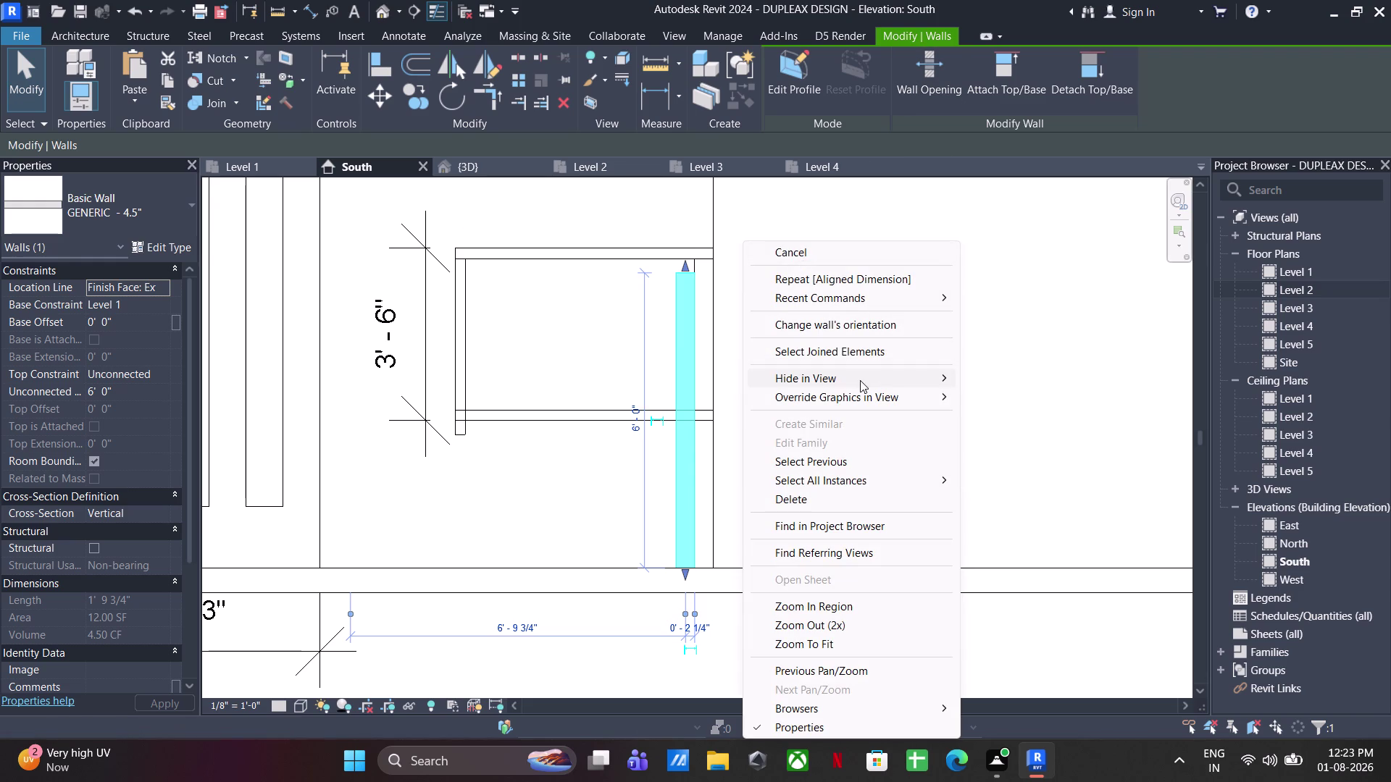
click(1028, 377)
click(917, 381)
Pan and zoom toward the left part of the South elevation.
scroll(down, 3)
middle_drag(856, 417, 852, 419)
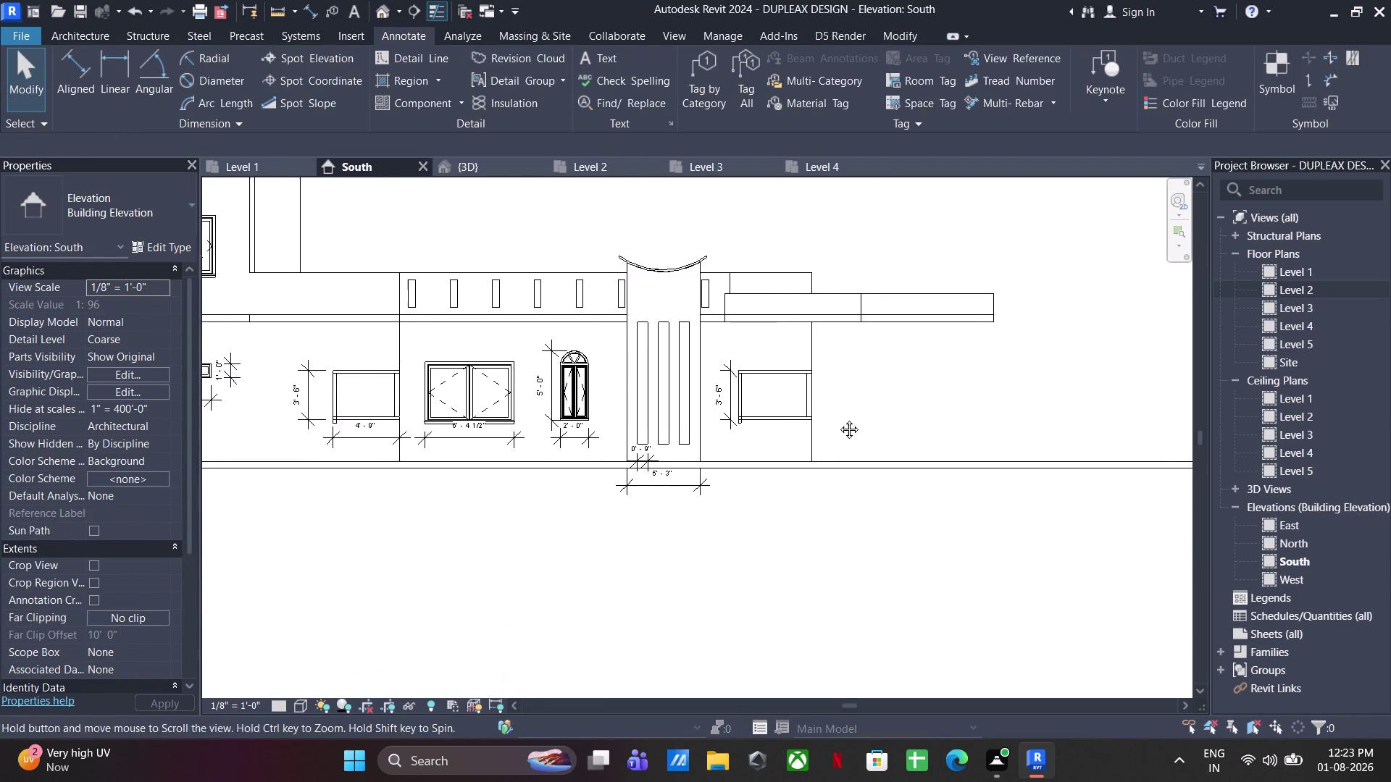
middle_drag(852, 418, 814, 430)
scroll(down, 3)
middle_drag(819, 433, 840, 442)
middle_drag(777, 407, 1262, 452)
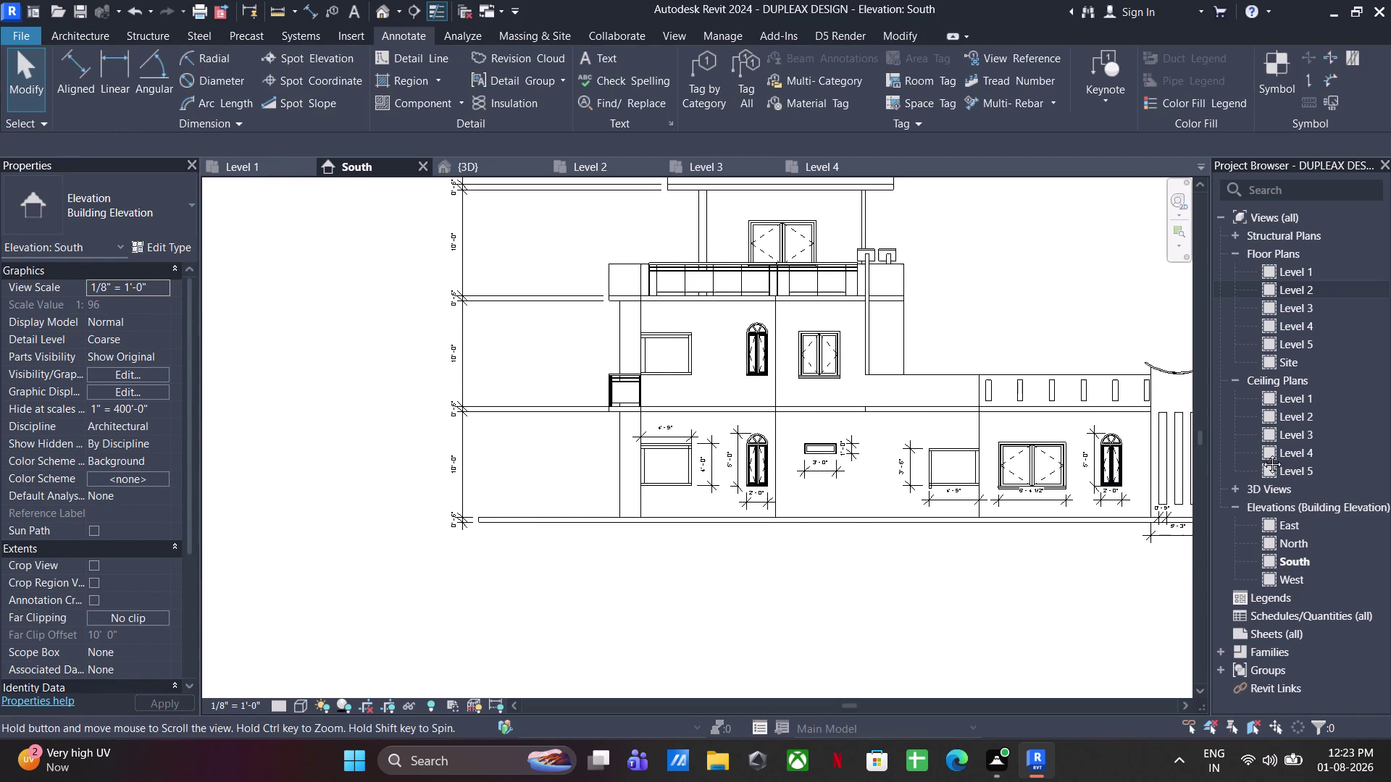
middle_drag(1262, 452, 1256, 453)
scroll(up, 3)
middle_drag(662, 393, 560, 418)
scroll(up, 3)
Dimension the South elevation balcony: 3' - 1 1/8" height and 3' - 0" width.
middle_drag(609, 337, 600, 408)
click(88, 76)
scroll(up, 3)
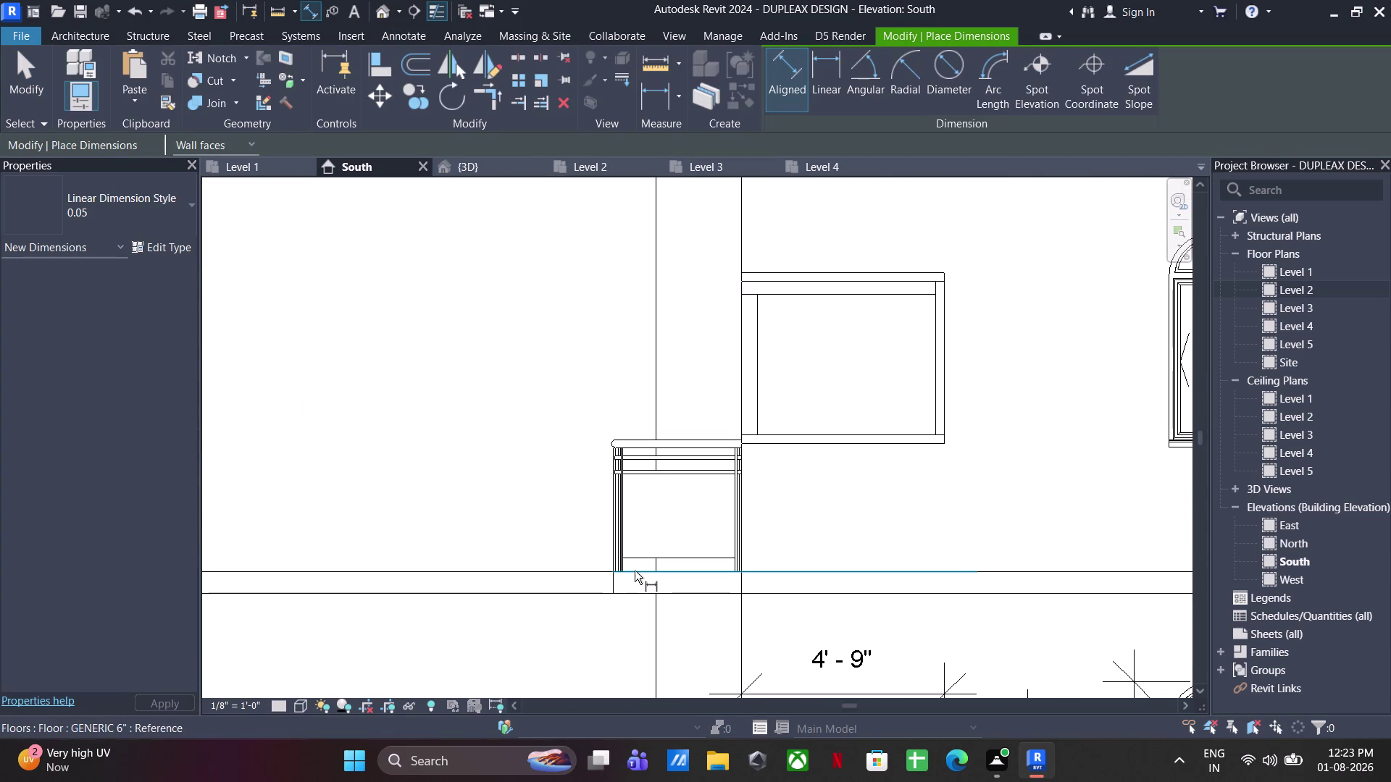
click(634, 571)
click(639, 438)
click(473, 466)
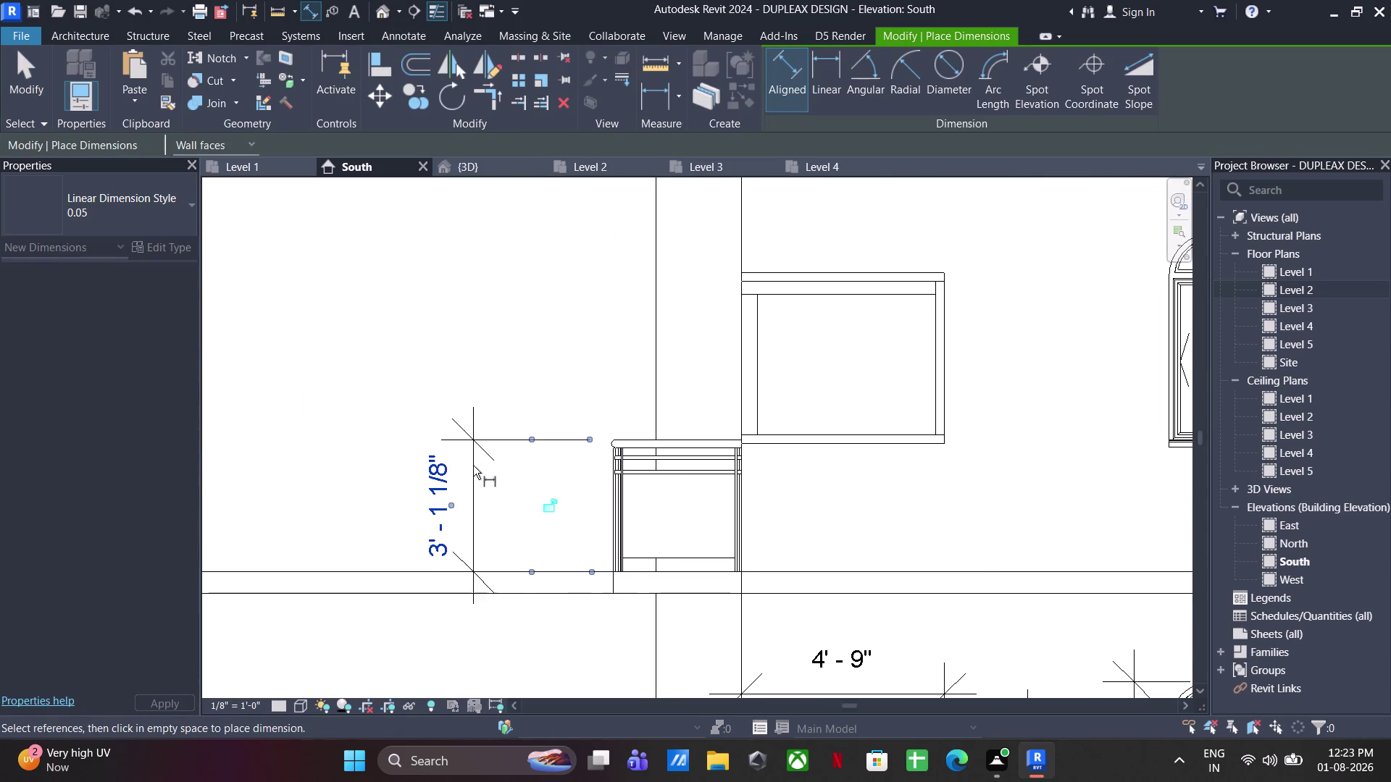
scroll(down, 3)
middle_drag(812, 475, 659, 484)
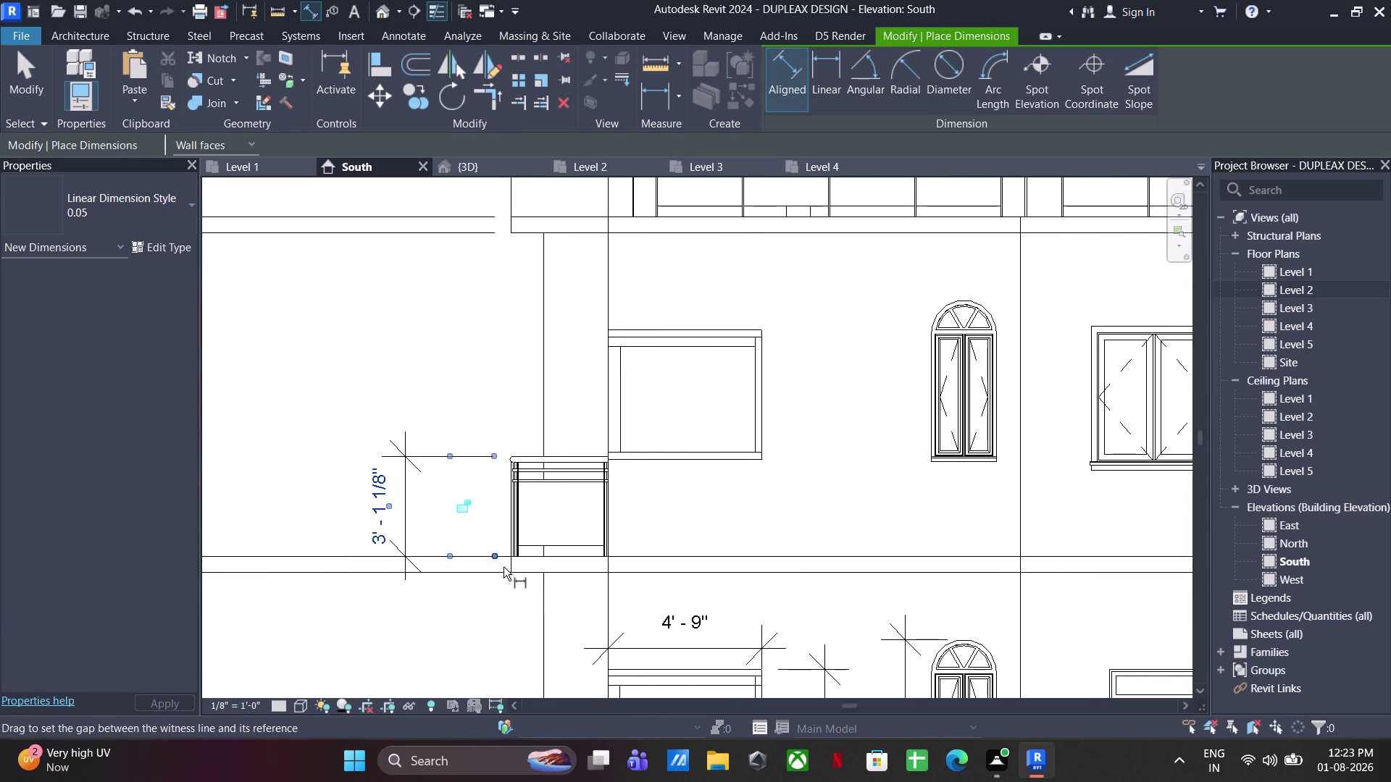
click(508, 566)
click(607, 565)
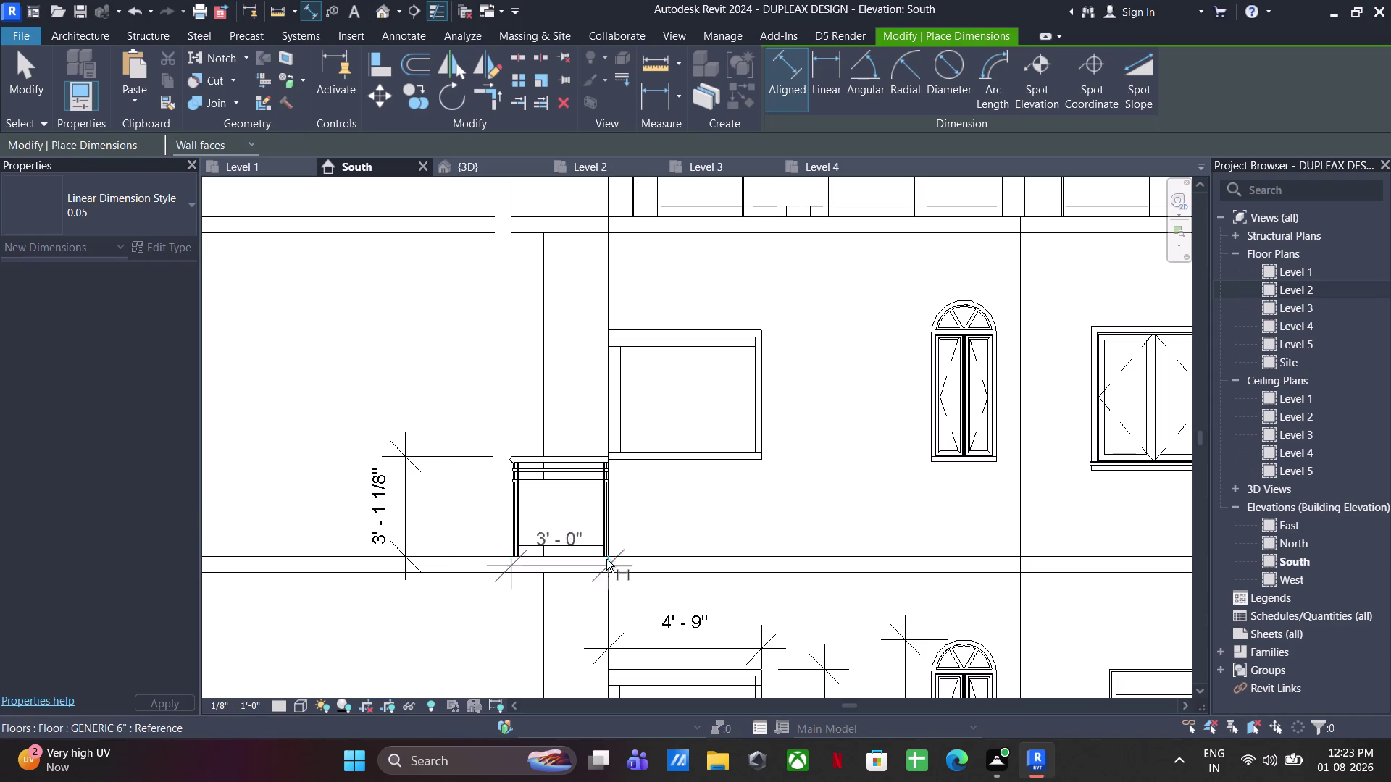
click(583, 427)
Dimension the window above the balcony: 4' - 0" height and 4' - 9" width.
click(617, 464)
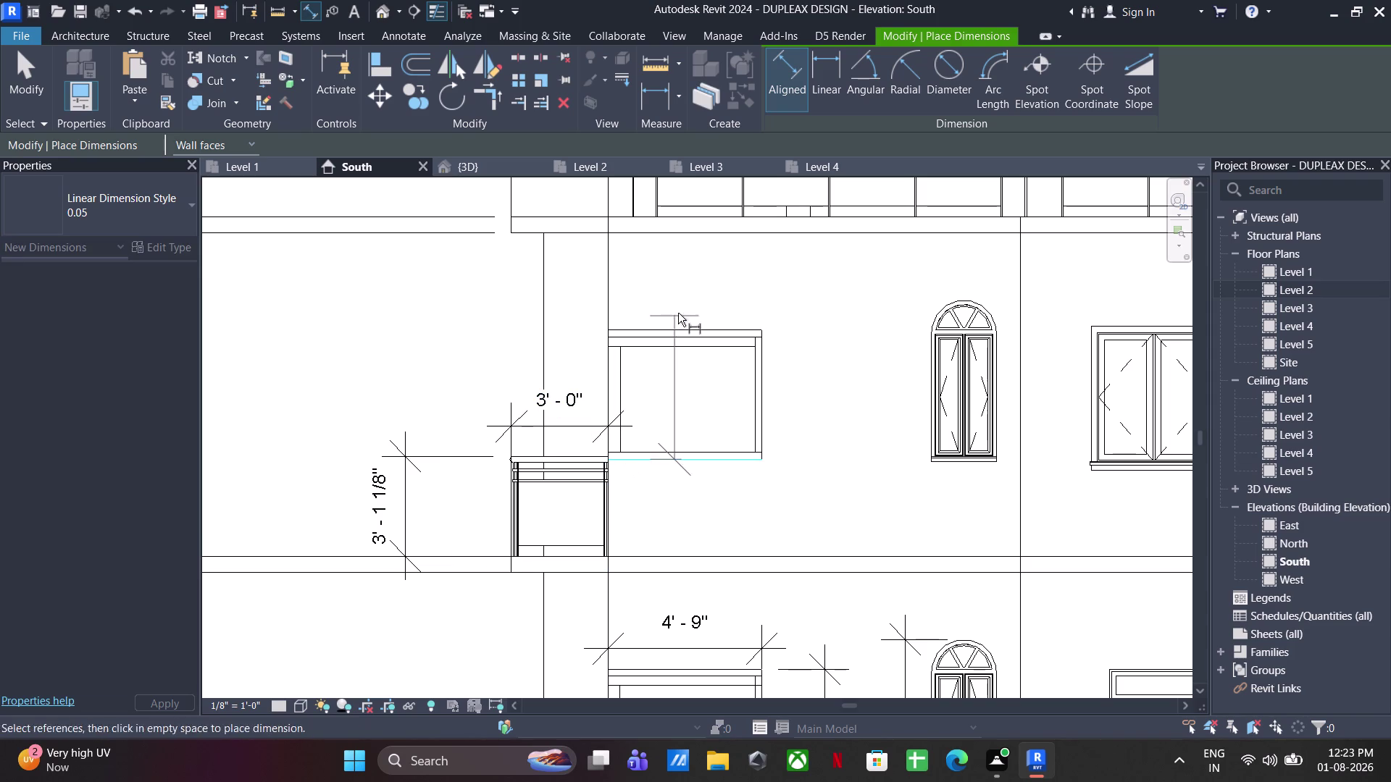
click(679, 326)
click(796, 341)
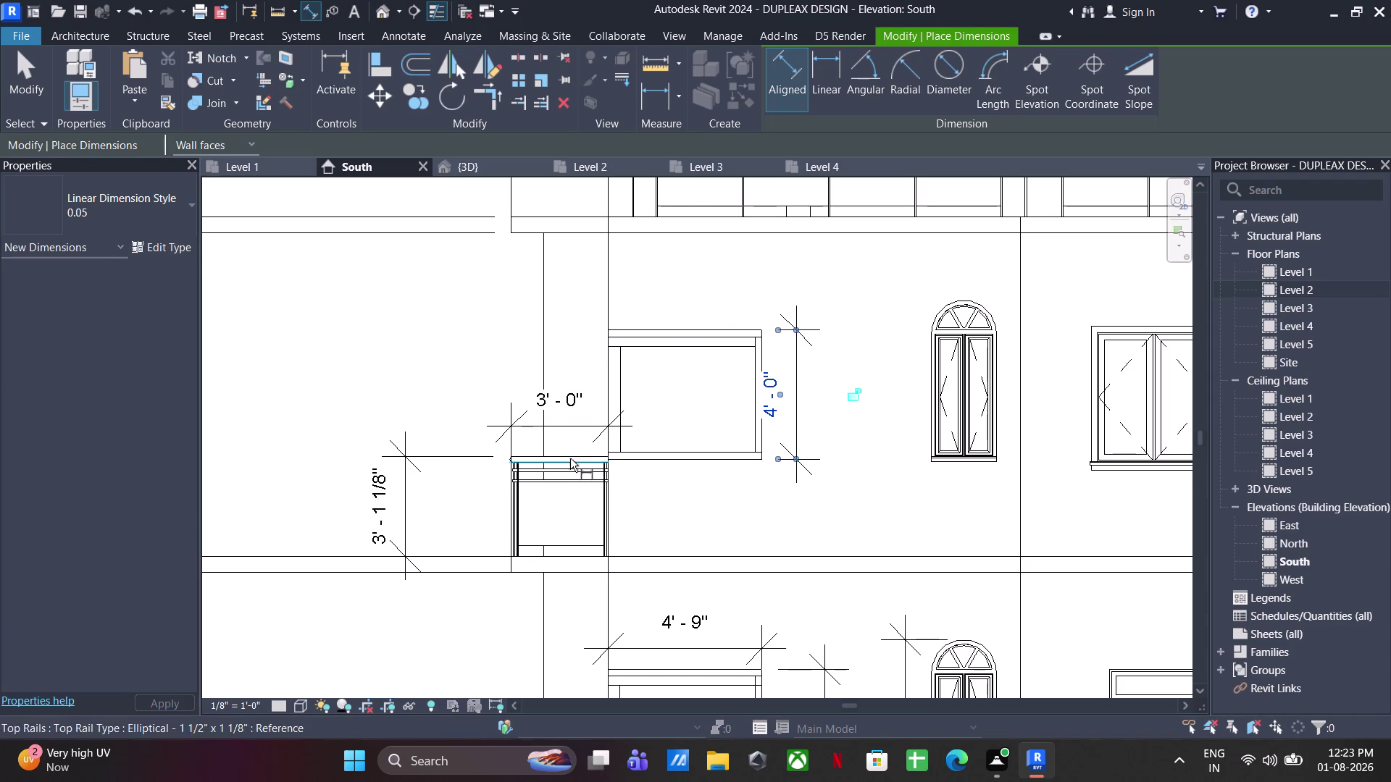
click(602, 400)
click(761, 433)
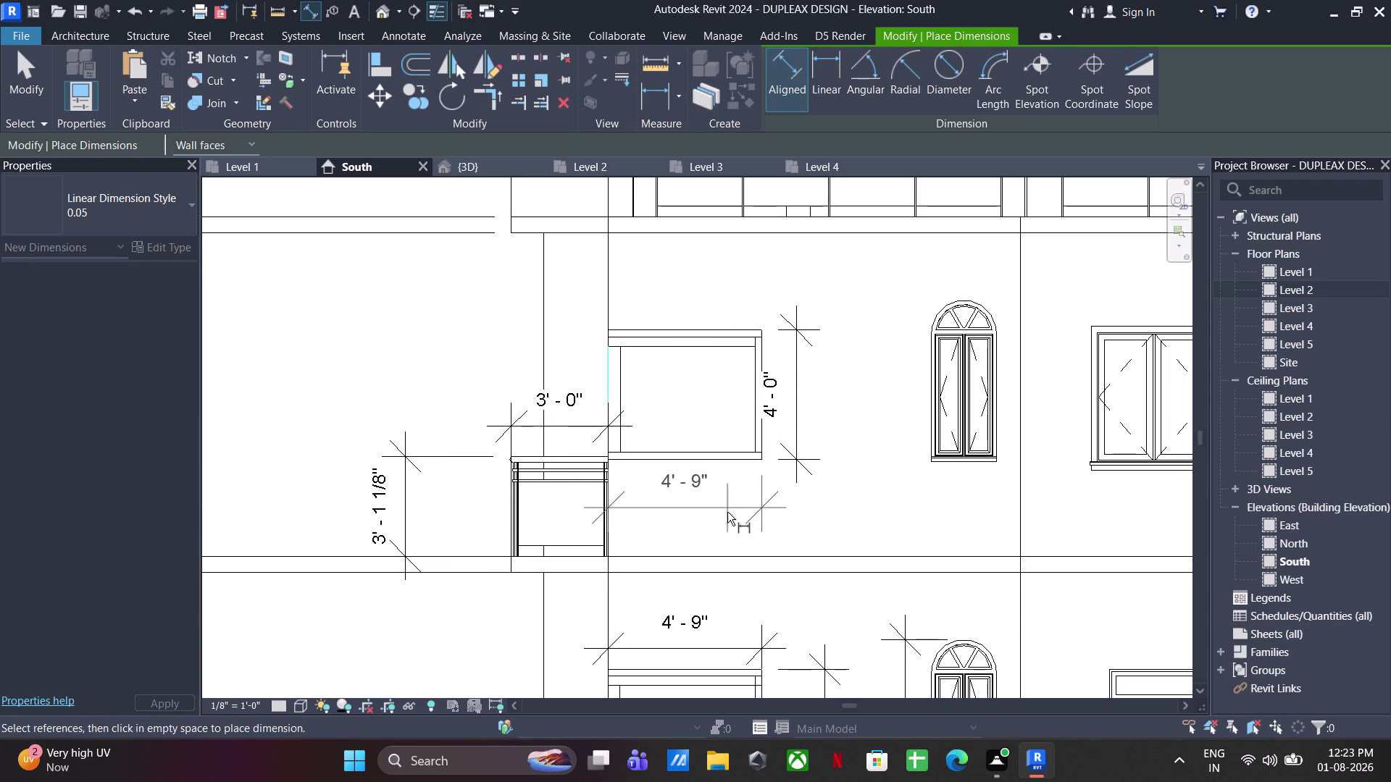
click(731, 513)
Dimension the arched window: 2' - 0 31/32" width and 5' - 0" height.
middle_drag(942, 455, 693, 468)
scroll(up, 3)
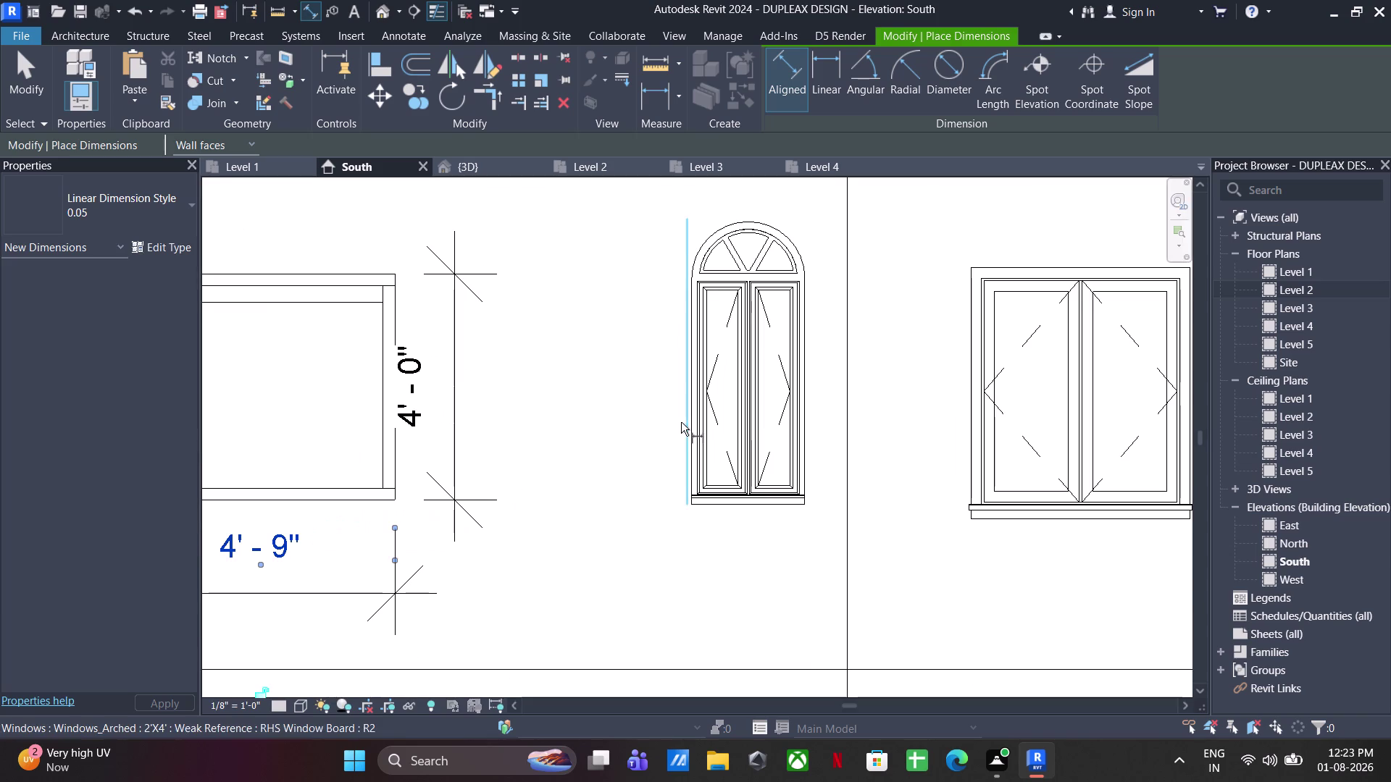
click(681, 422)
click(807, 410)
click(789, 577)
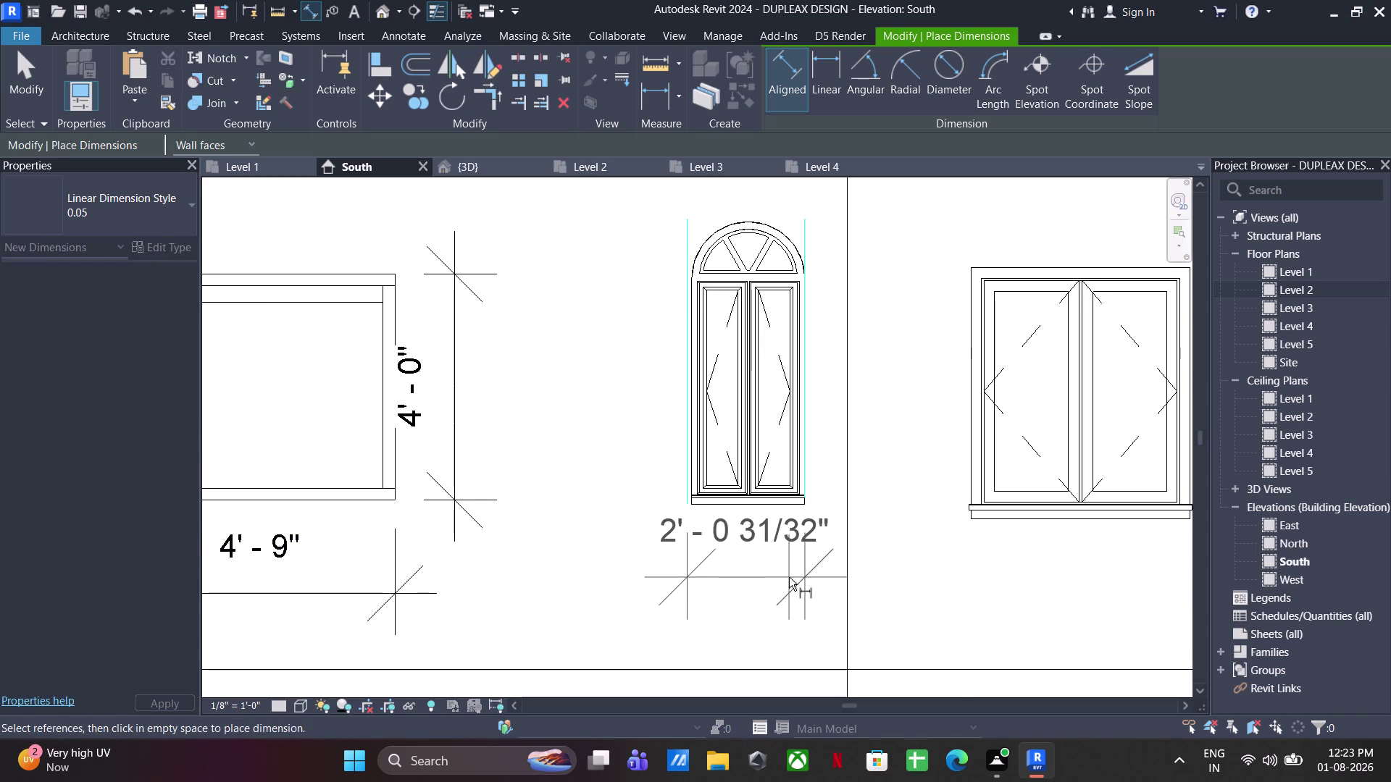
click(727, 500)
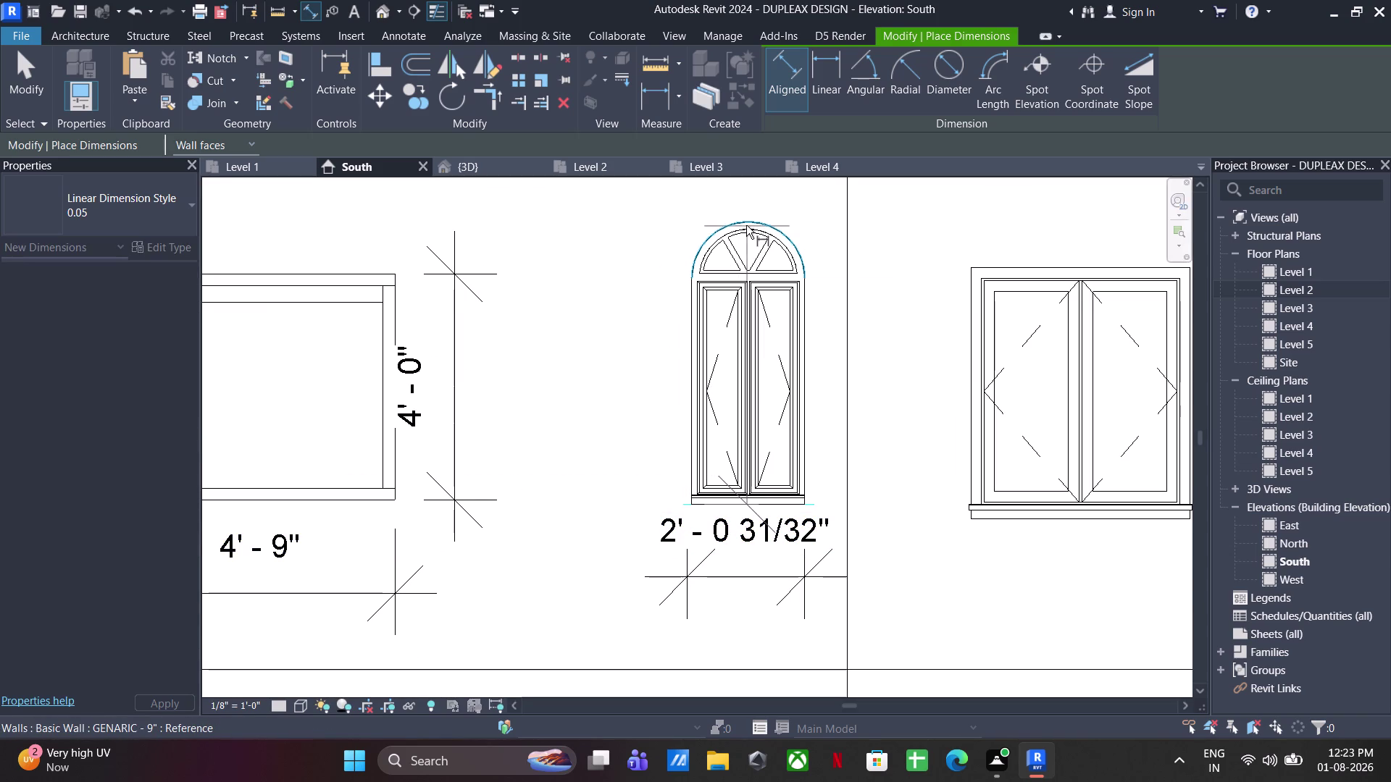
click(745, 218)
click(646, 249)
scroll(down, 3)
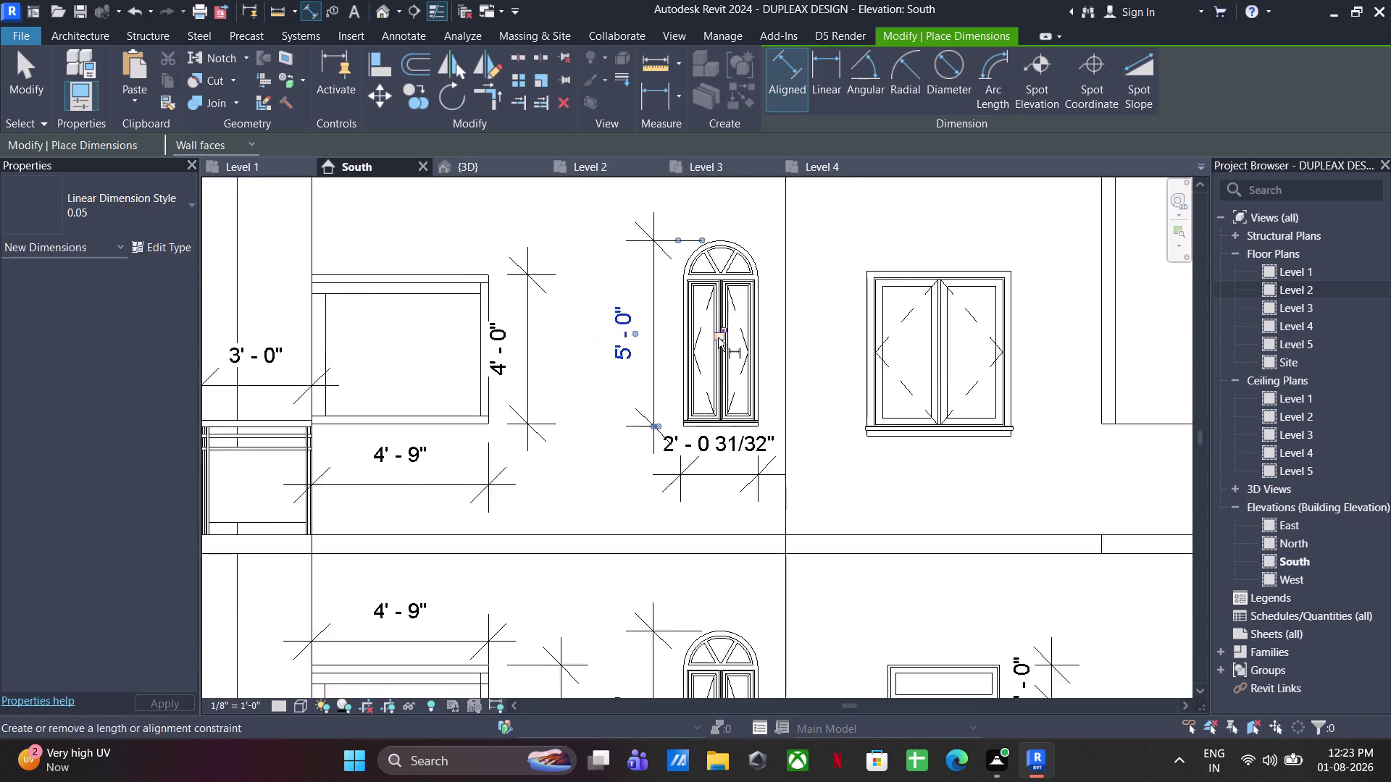
scroll(down, 3)
middle_drag(714, 339, 428, 363)
scroll(up, 3)
click(571, 402)
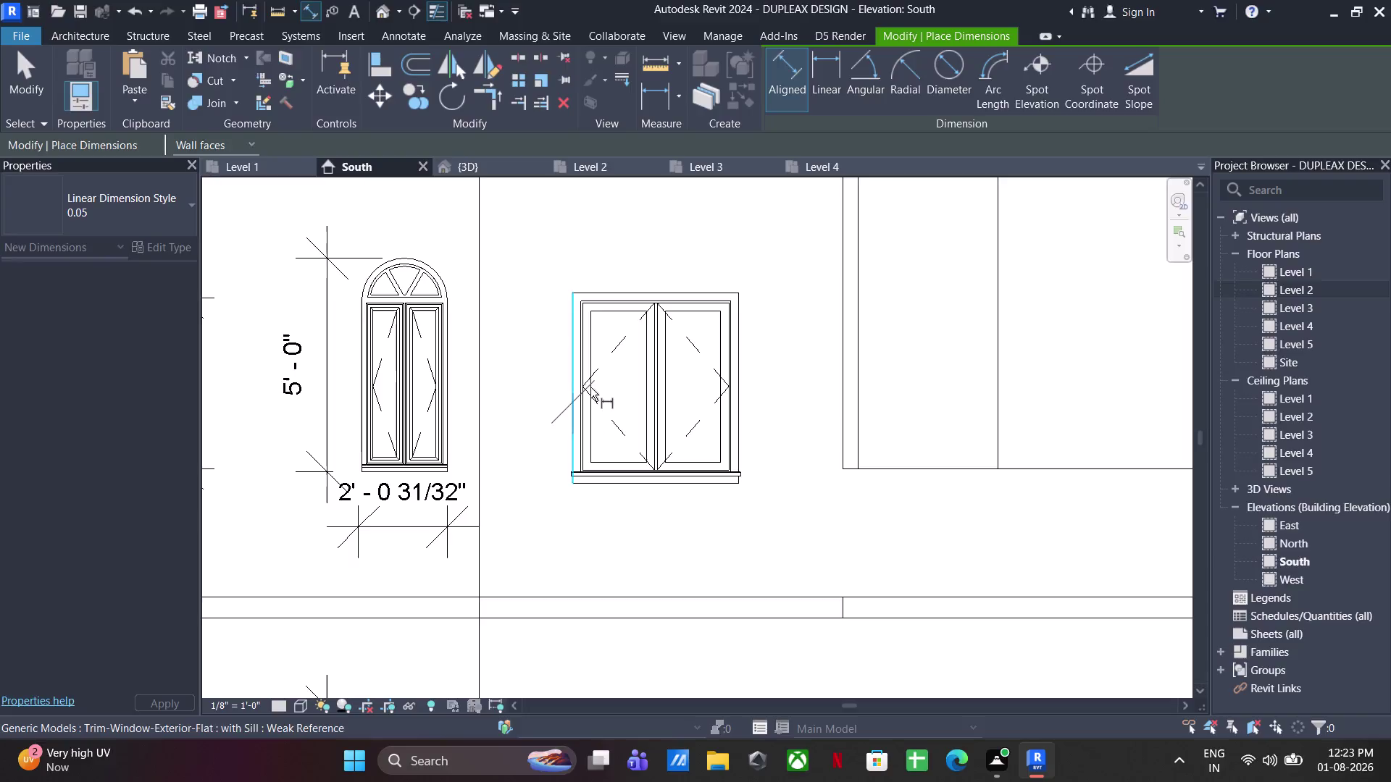
Dimension the square window (3' - 10 1/2" and 4' - 5 3/8") plus the 3' - 7 1/2" wall width.
click(743, 407)
click(743, 546)
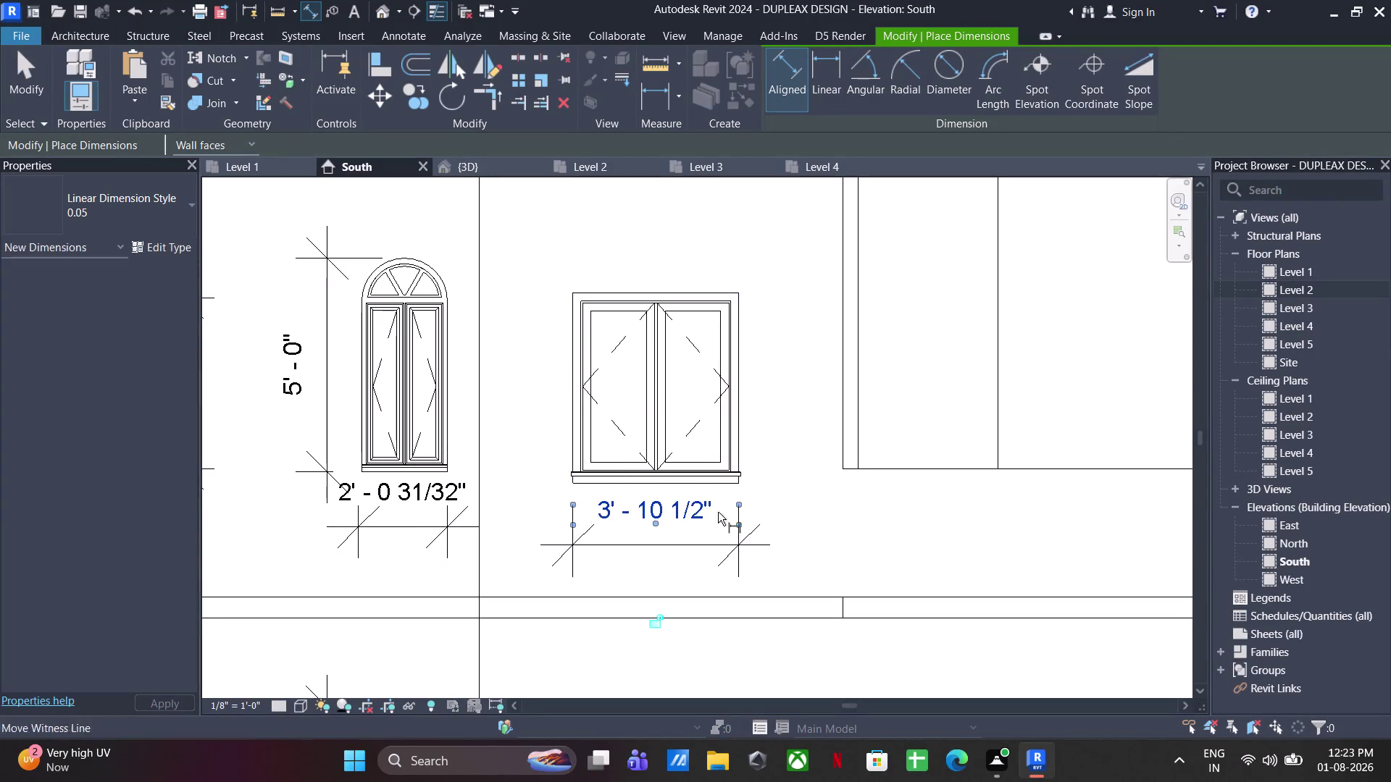
click(670, 487)
click(655, 291)
click(538, 305)
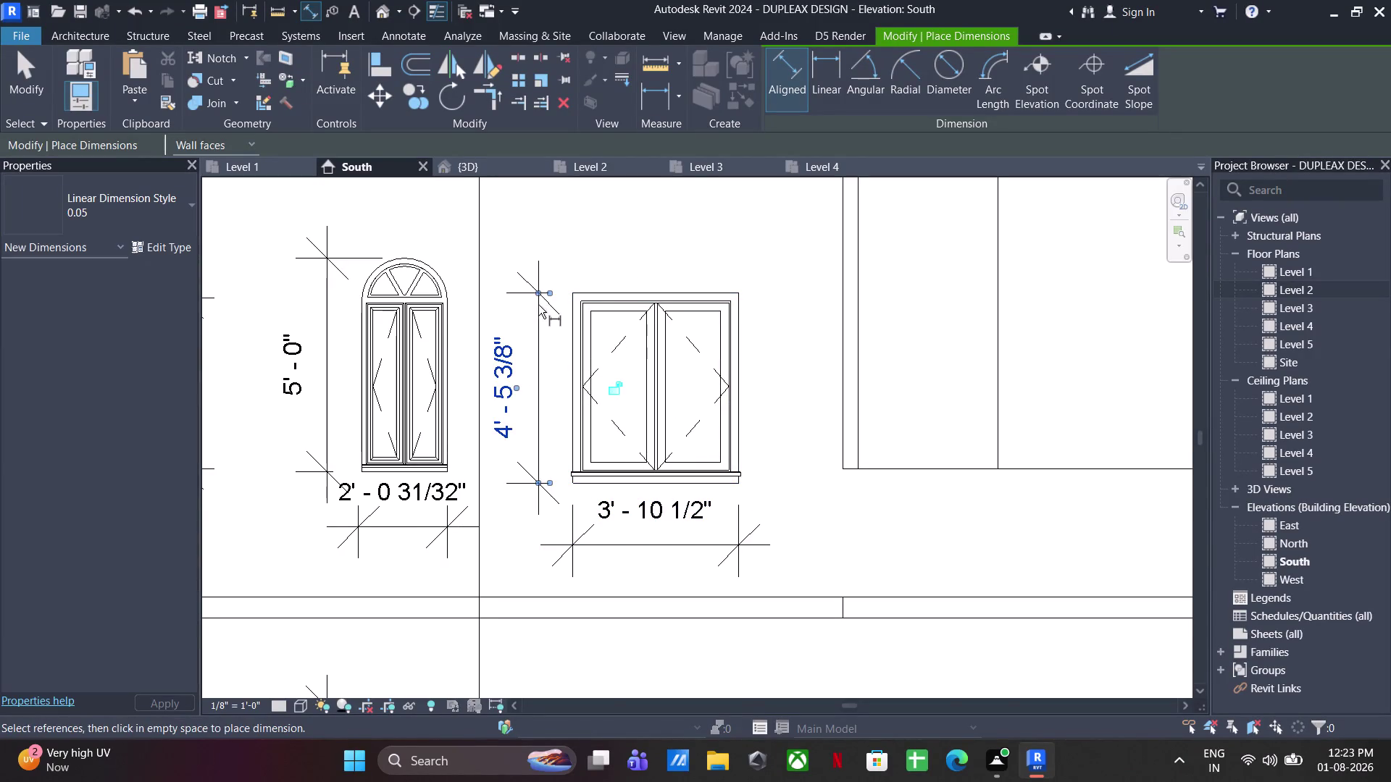
scroll(down, 3)
middle_drag(721, 338, 594, 387)
scroll(down, 3)
middle_drag(662, 405, 715, 525)
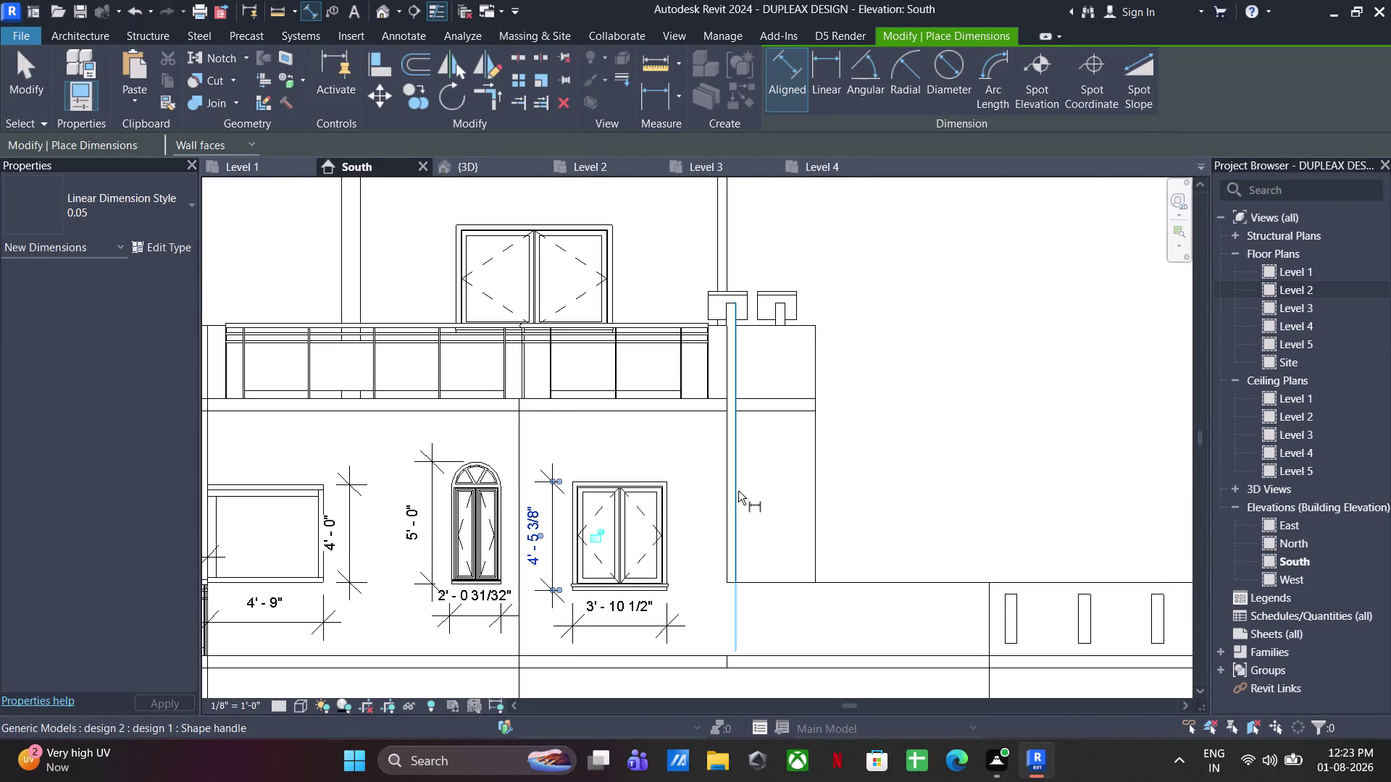
scroll(down, 3)
middle_drag(766, 474, 785, 475)
scroll(up, 3)
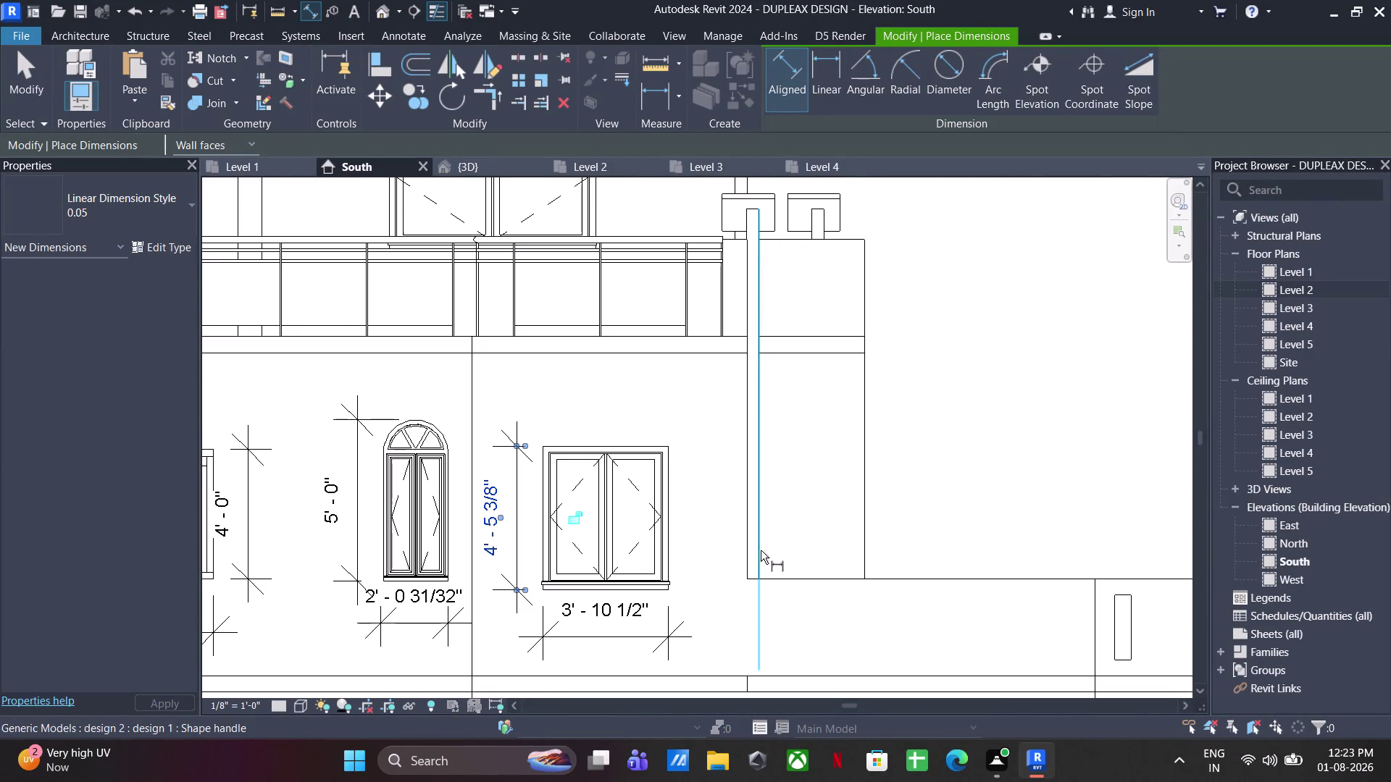
click(747, 555)
click(866, 532)
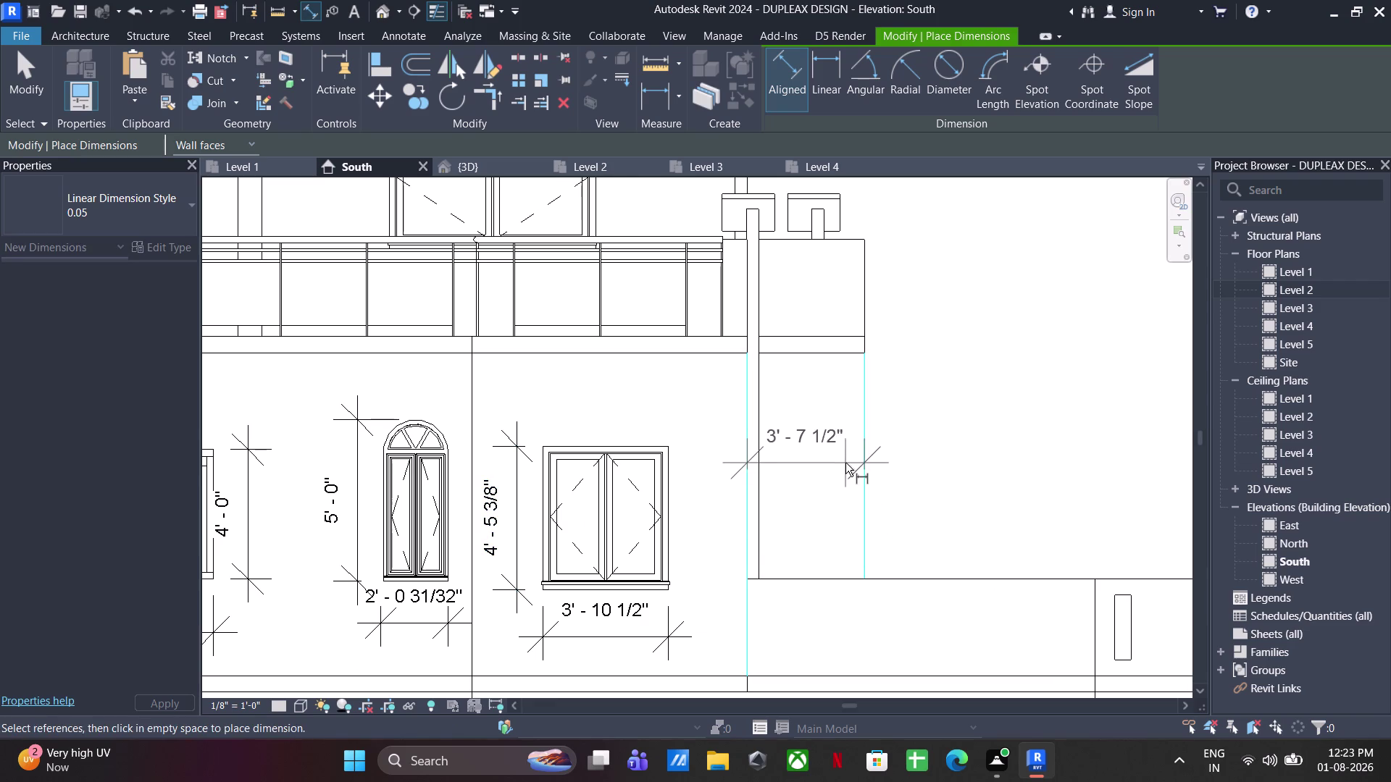
click(846, 463)
Dimension the lower roof parapet's 3' - 0" height.
scroll(down, 3)
middle_drag(848, 518, 787, 509)
scroll(down, 3)
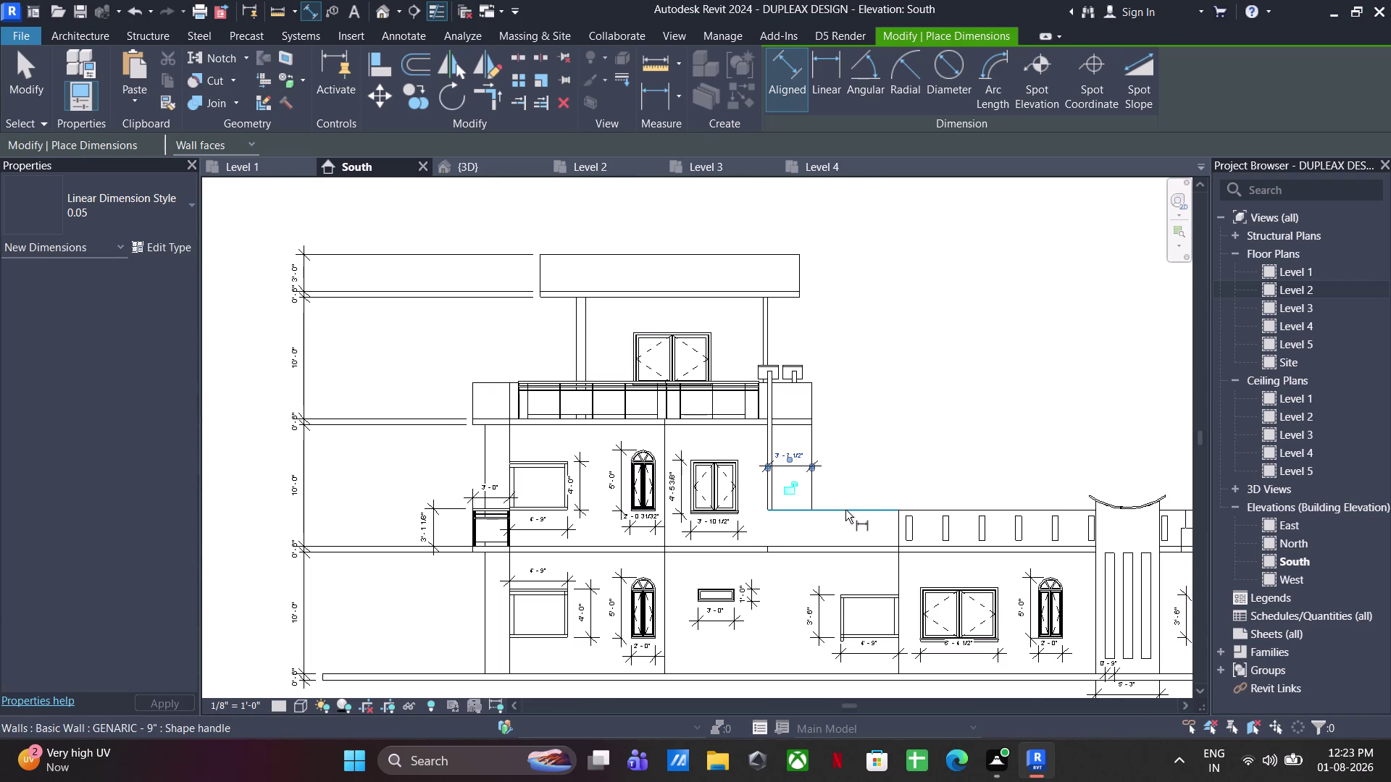
click(845, 510)
click(847, 549)
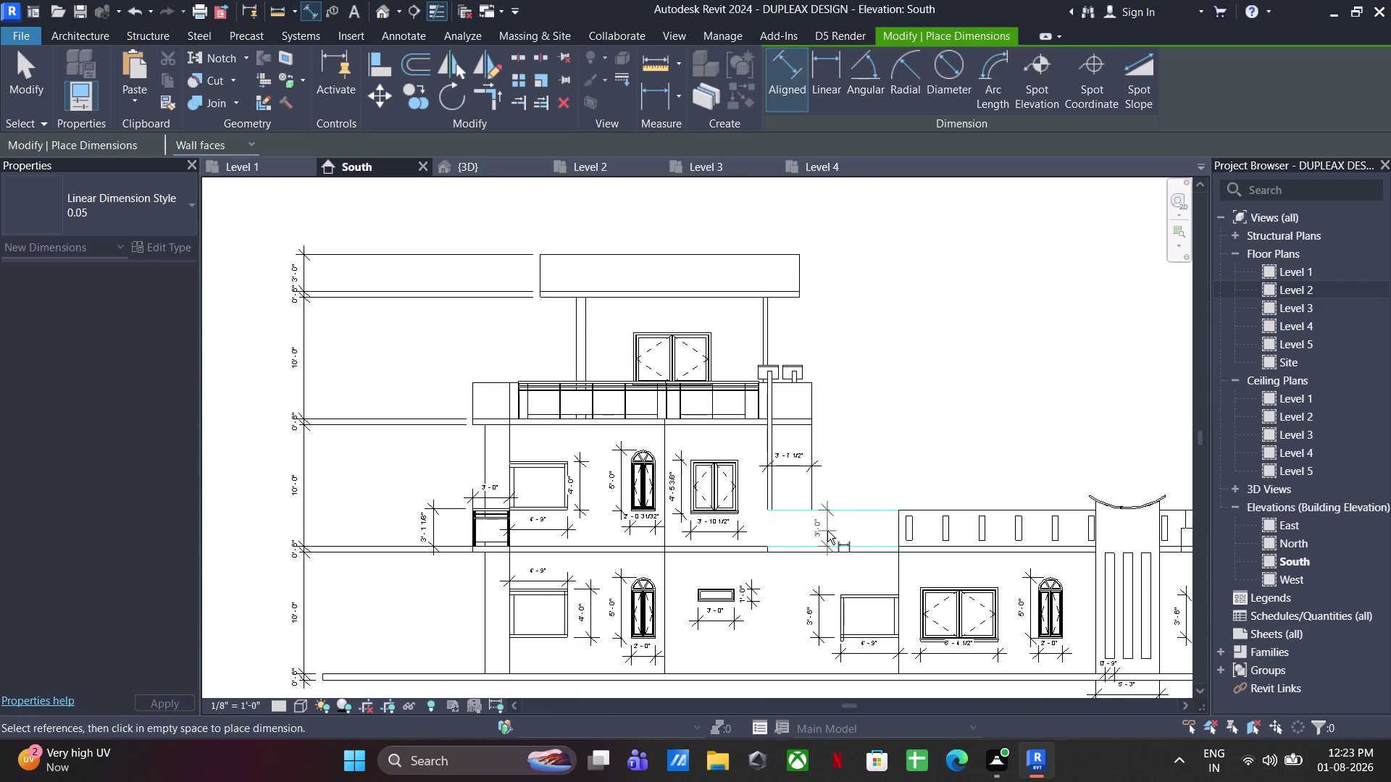
scroll(up, 3)
click(827, 531)
Dimension the parapet openings, placing the 2'-6" dimension above the first opening.
middle_drag(963, 528, 805, 519)
scroll(up, 3)
click(794, 515)
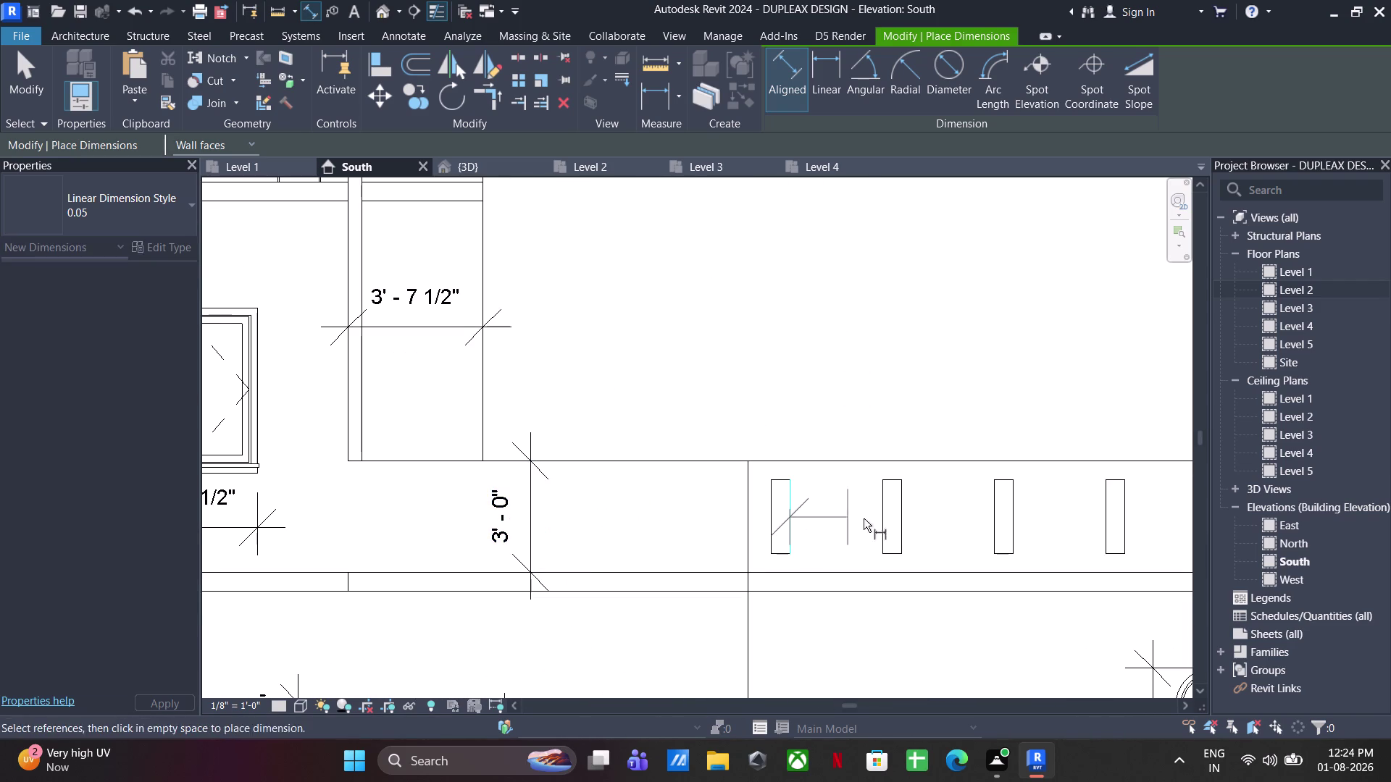
click(879, 520)
click(867, 408)
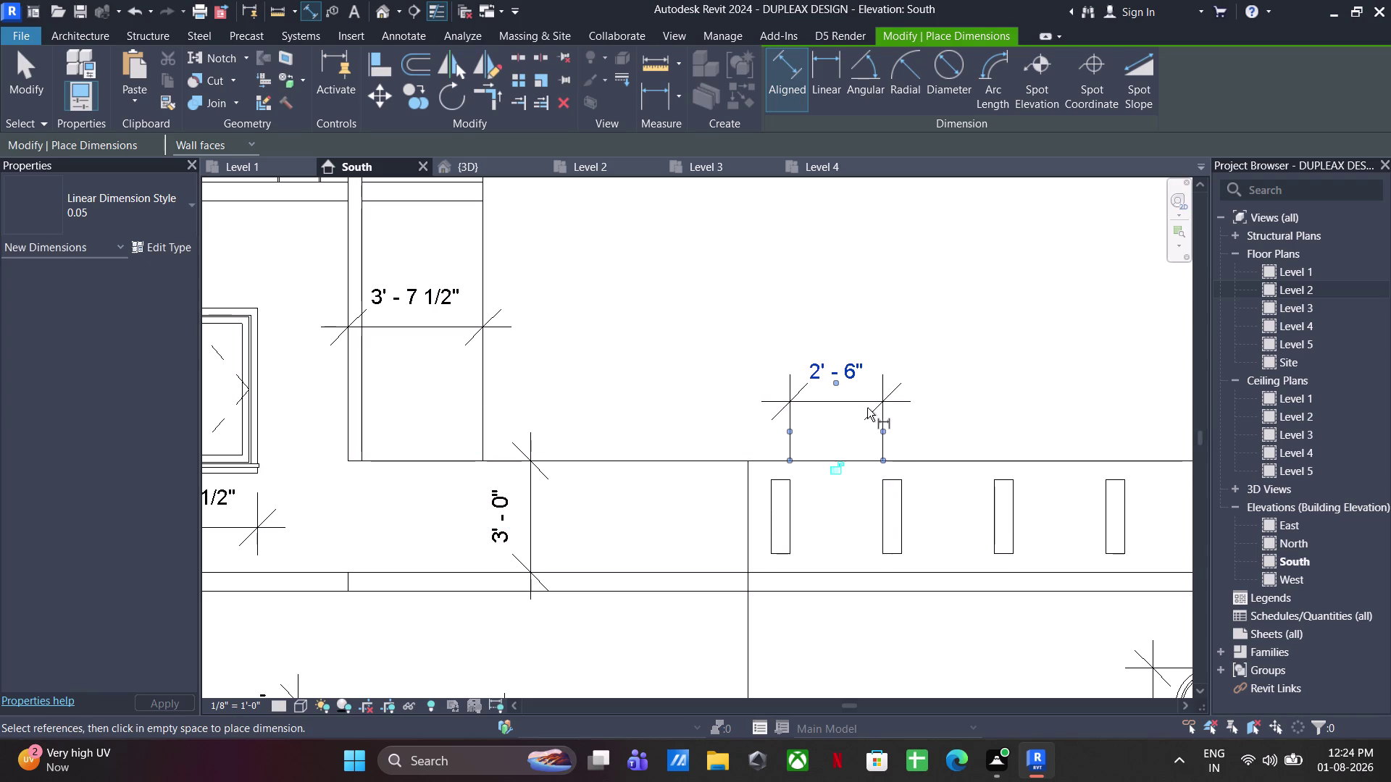
click(999, 502)
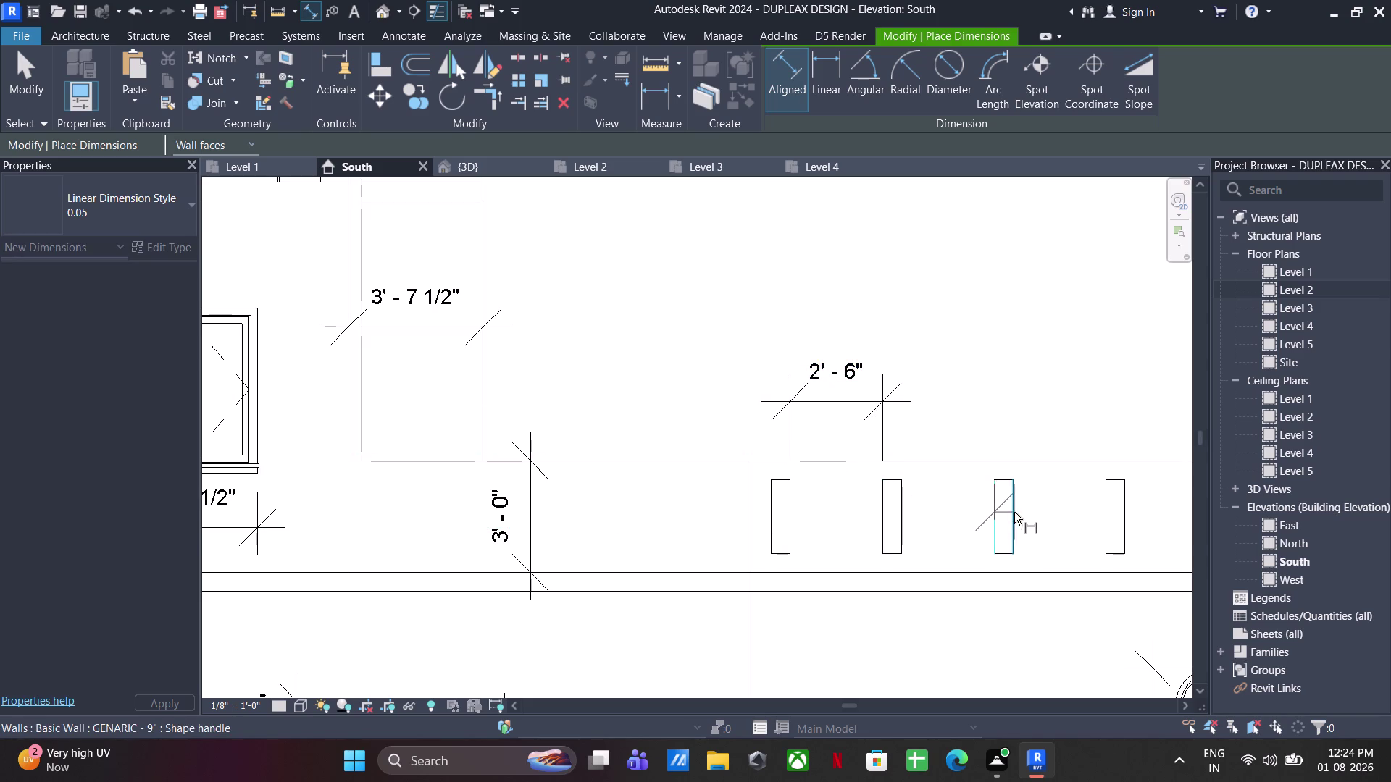
click(1014, 512)
click(989, 403)
Dimension the edge of the projecting slab at the right end of the elevation.
scroll(down, 3)
middle_drag(956, 439, 757, 444)
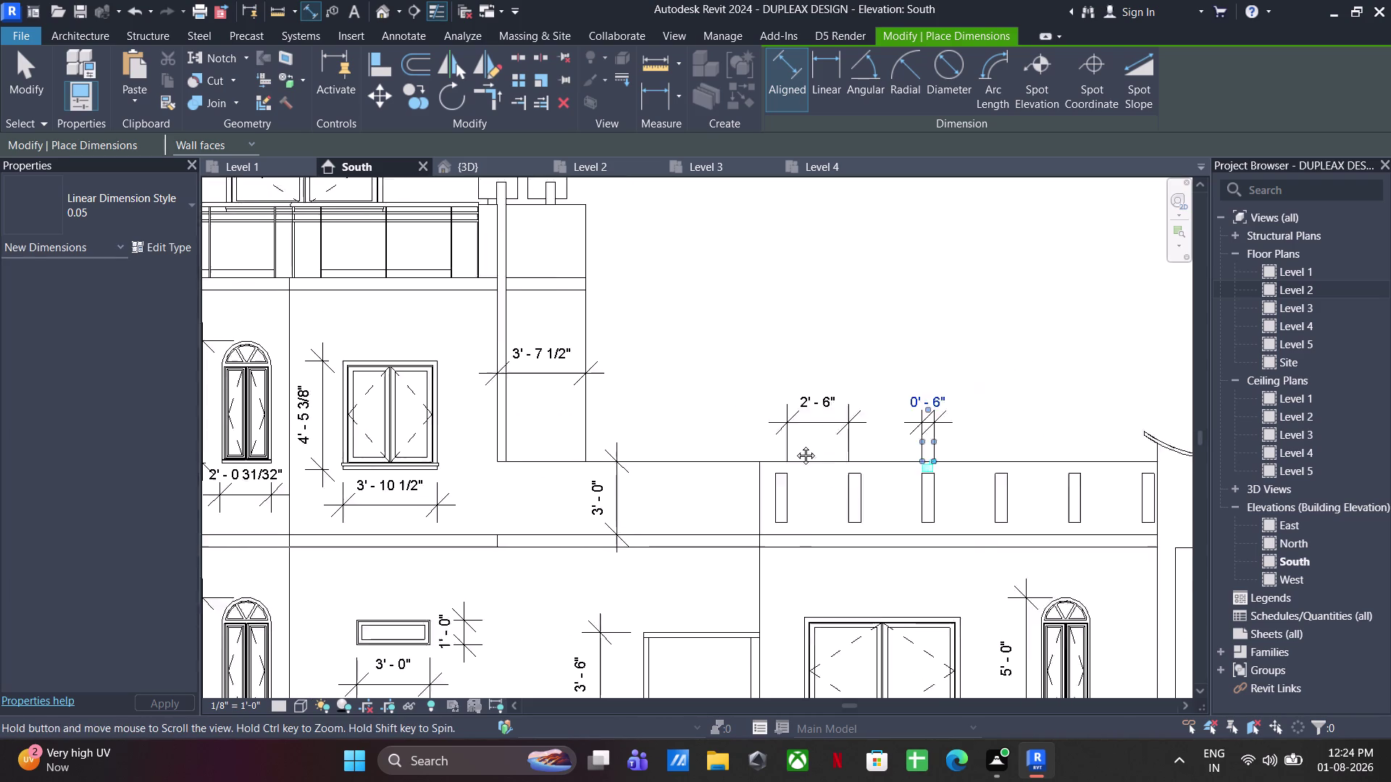
middle_drag(758, 443, 514, 432)
middle_drag(703, 461, 582, 441)
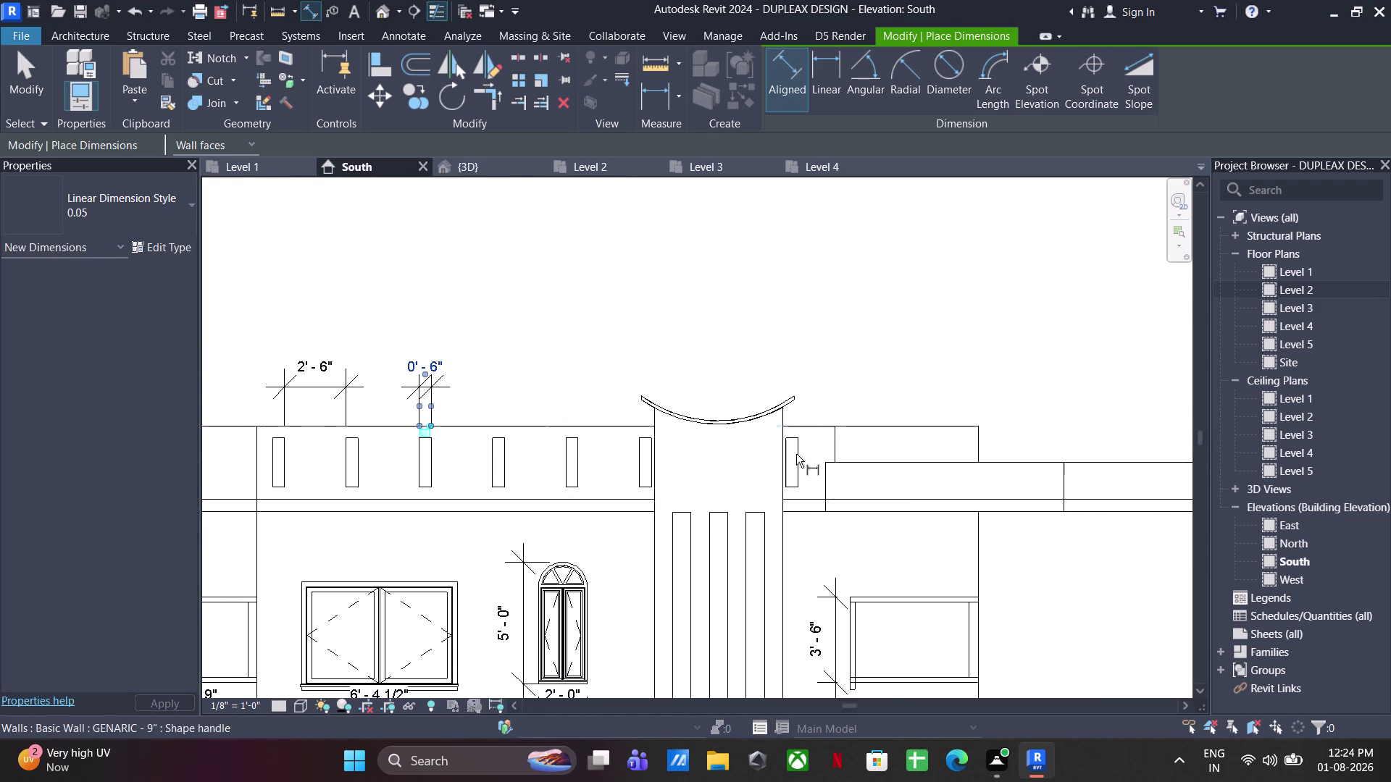
scroll(down, 3)
middle_drag(931, 475, 771, 512)
scroll(up, 3)
click(983, 499)
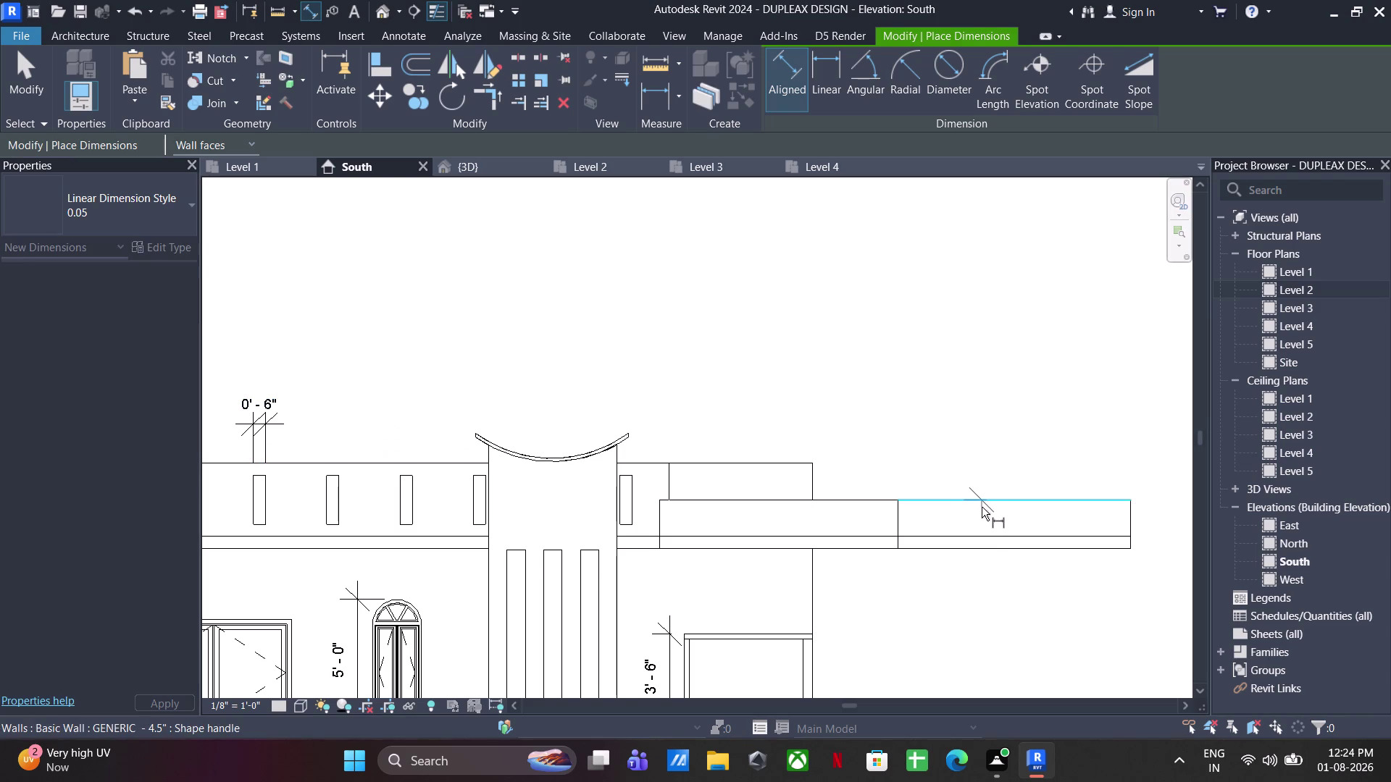
click(985, 533)
middle_drag(1066, 539, 925, 540)
click(1079, 530)
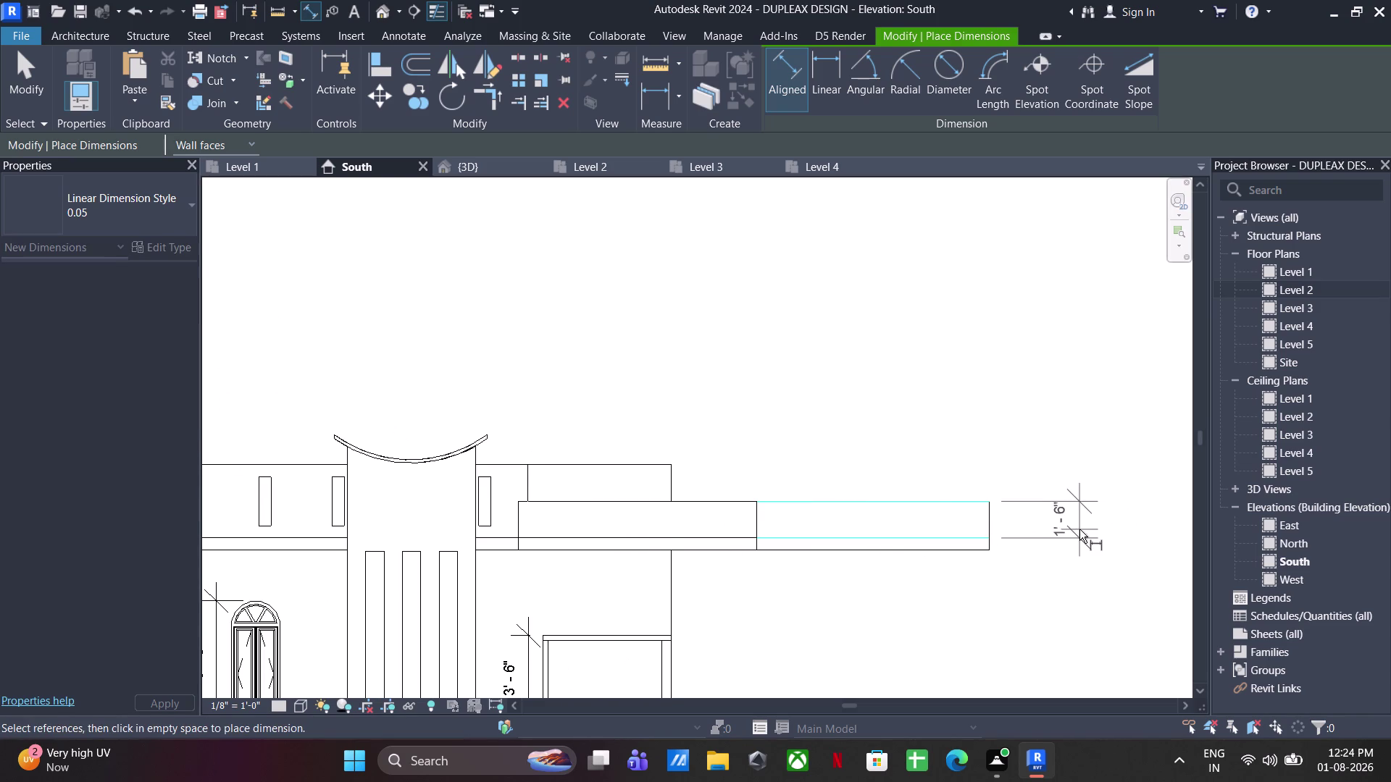
Exit the dimension command and return to the Level 2 floor plan.
key(Escape)
key(Escape)
click(500, 159)
click(584, 173)
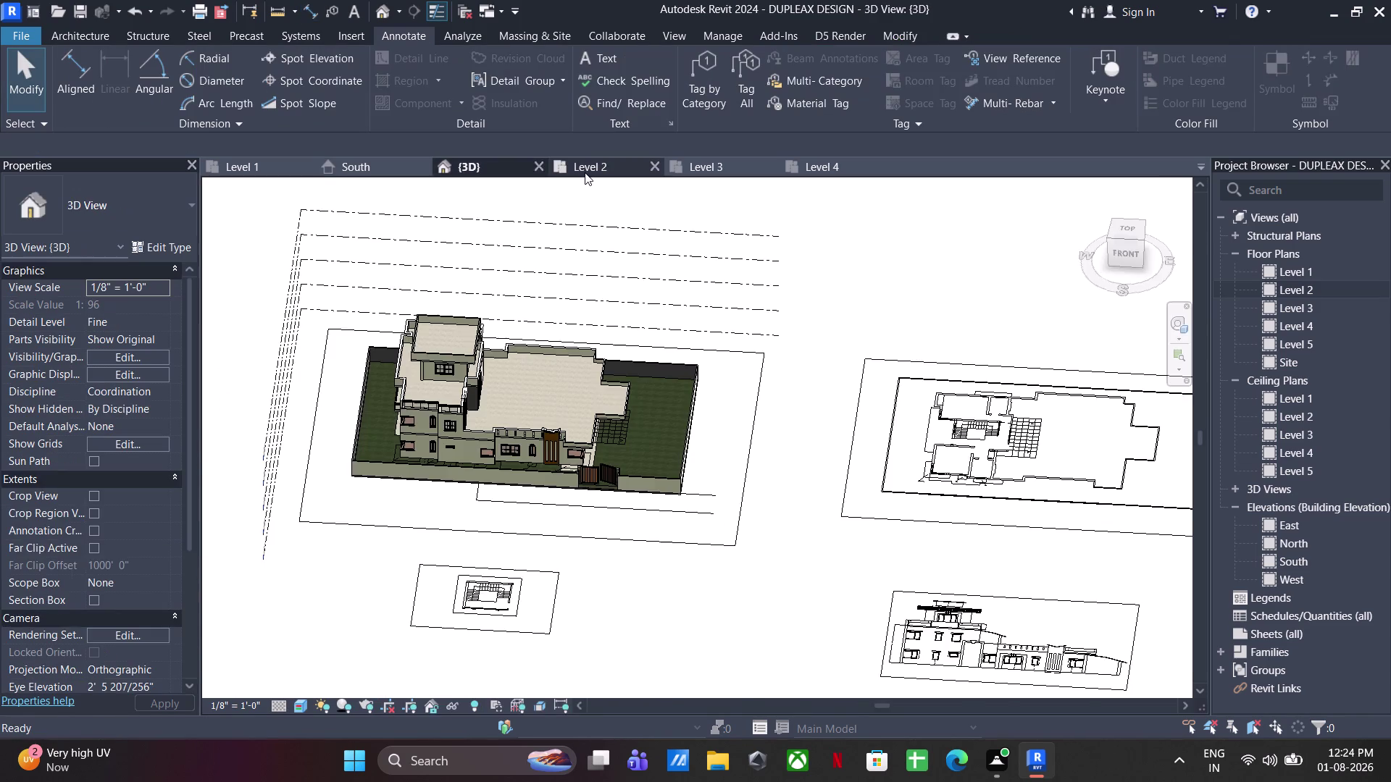
scroll(down, 3)
Start a railing Sketch Path and draw its first segment from the wall endpoint to the corner.
key(Escape)
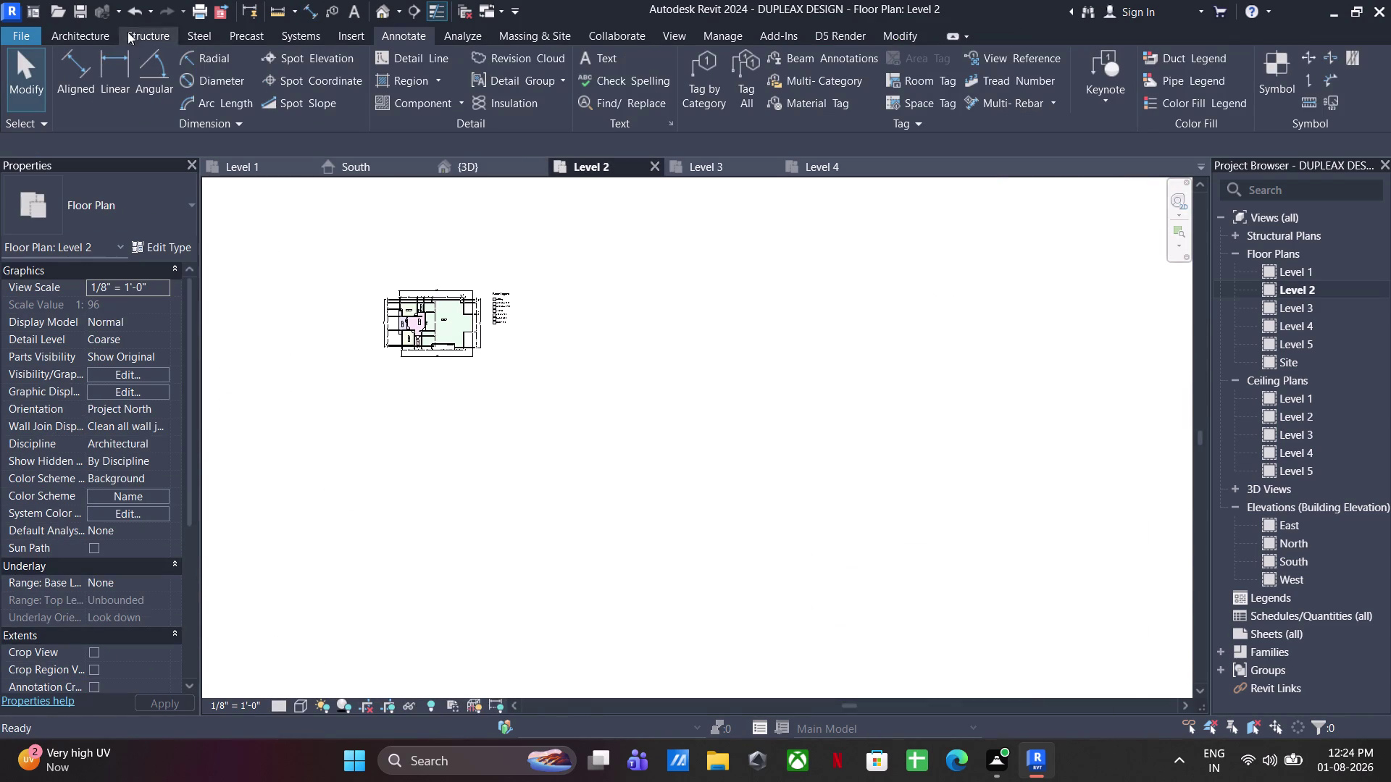
click(82, 29)
click(572, 69)
scroll(up, 3)
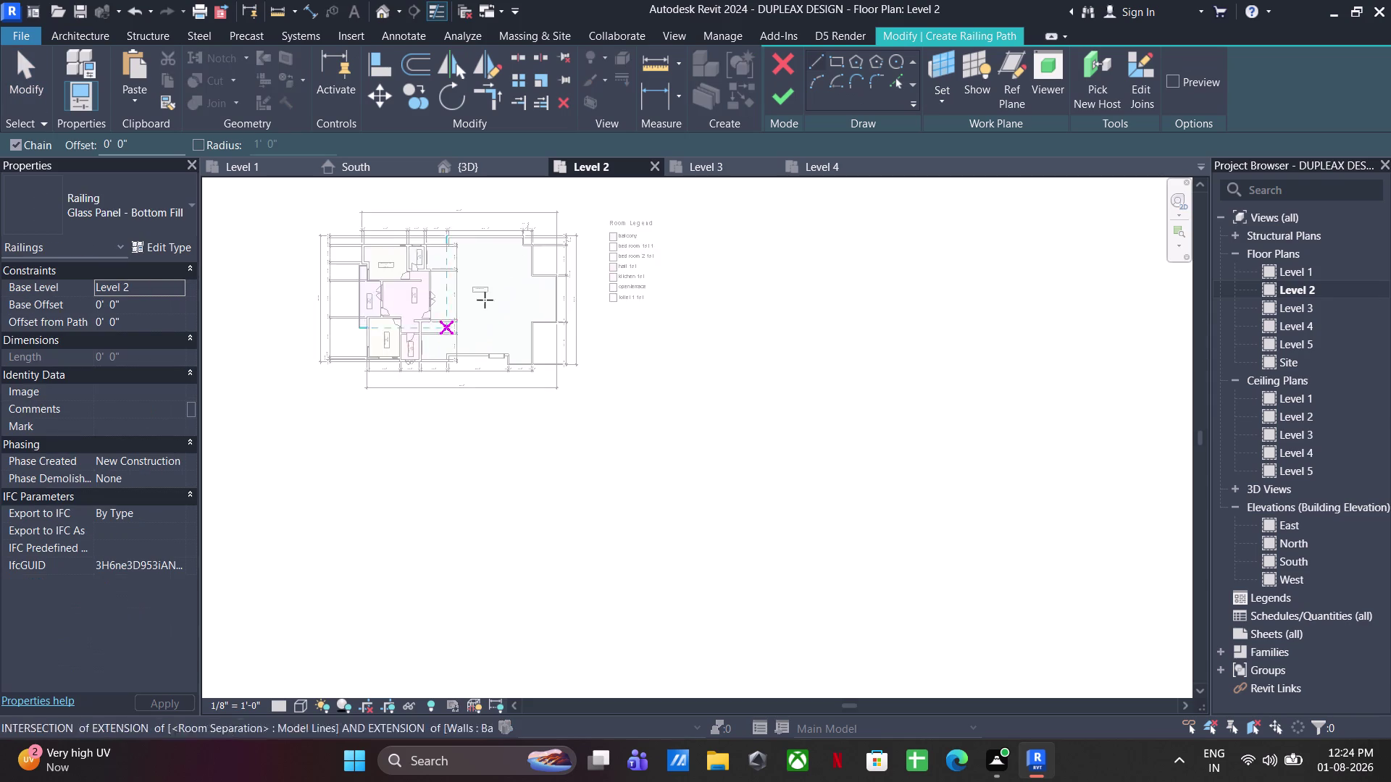
scroll(up, 3)
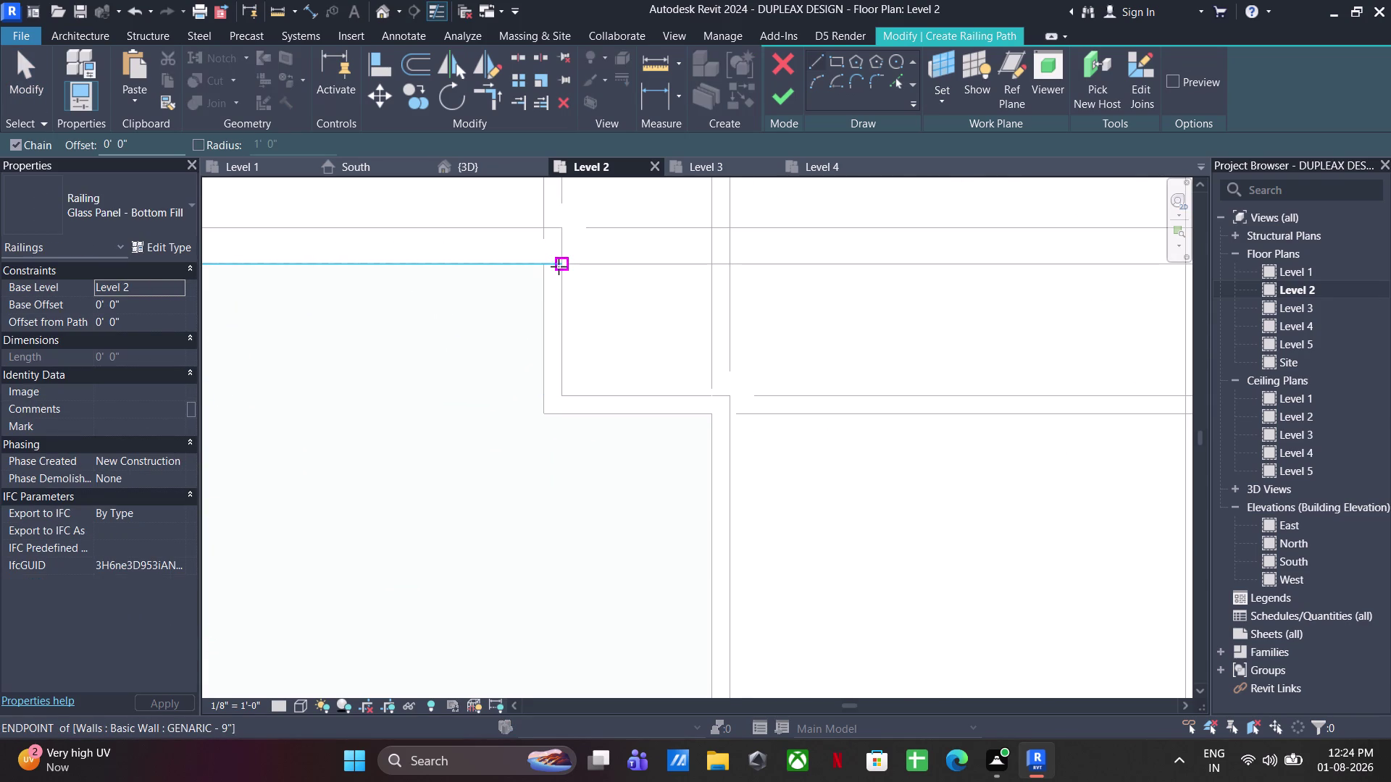
scroll(up, 3)
click(552, 260)
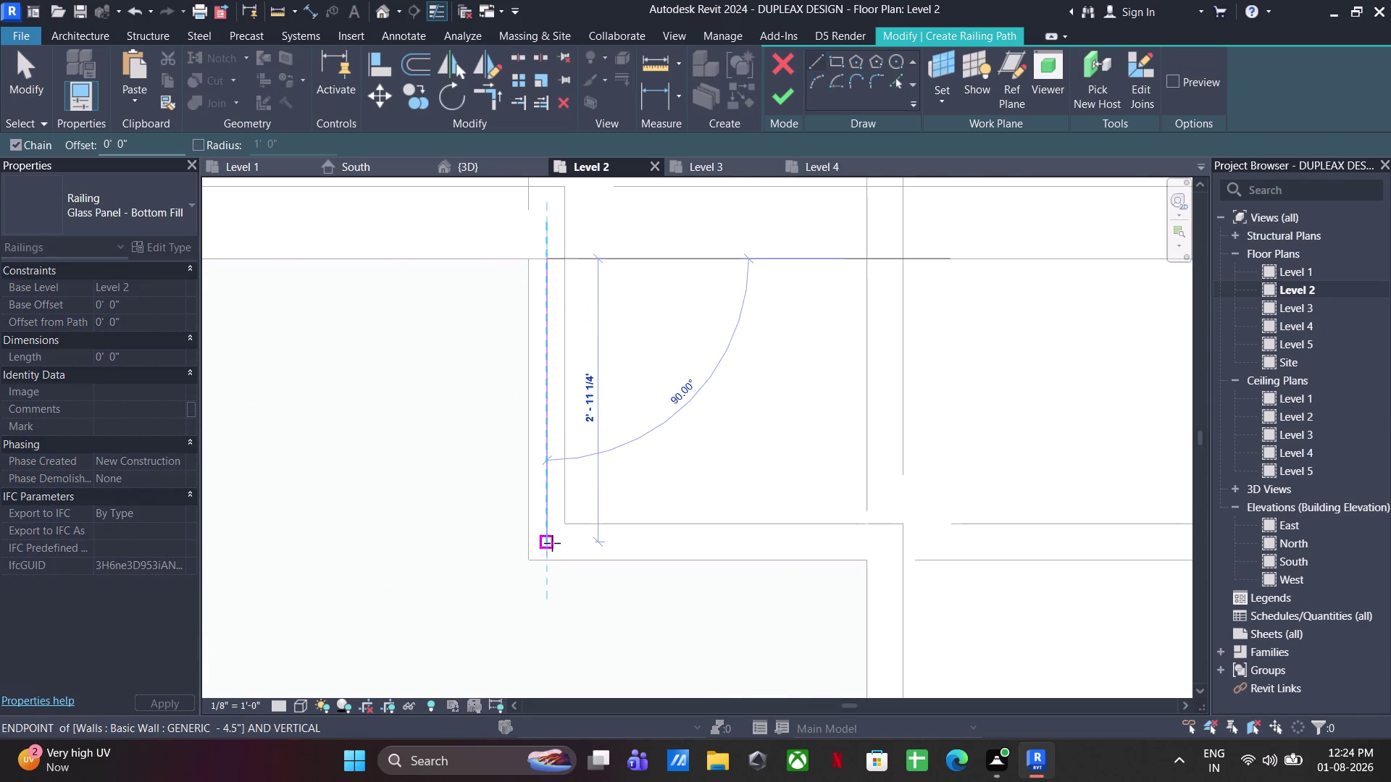
click(552, 543)
click(883, 538)
Continue the railing path, adding corners at successive wall ends.
scroll(down, 3)
middle_drag(885, 623, 803, 70)
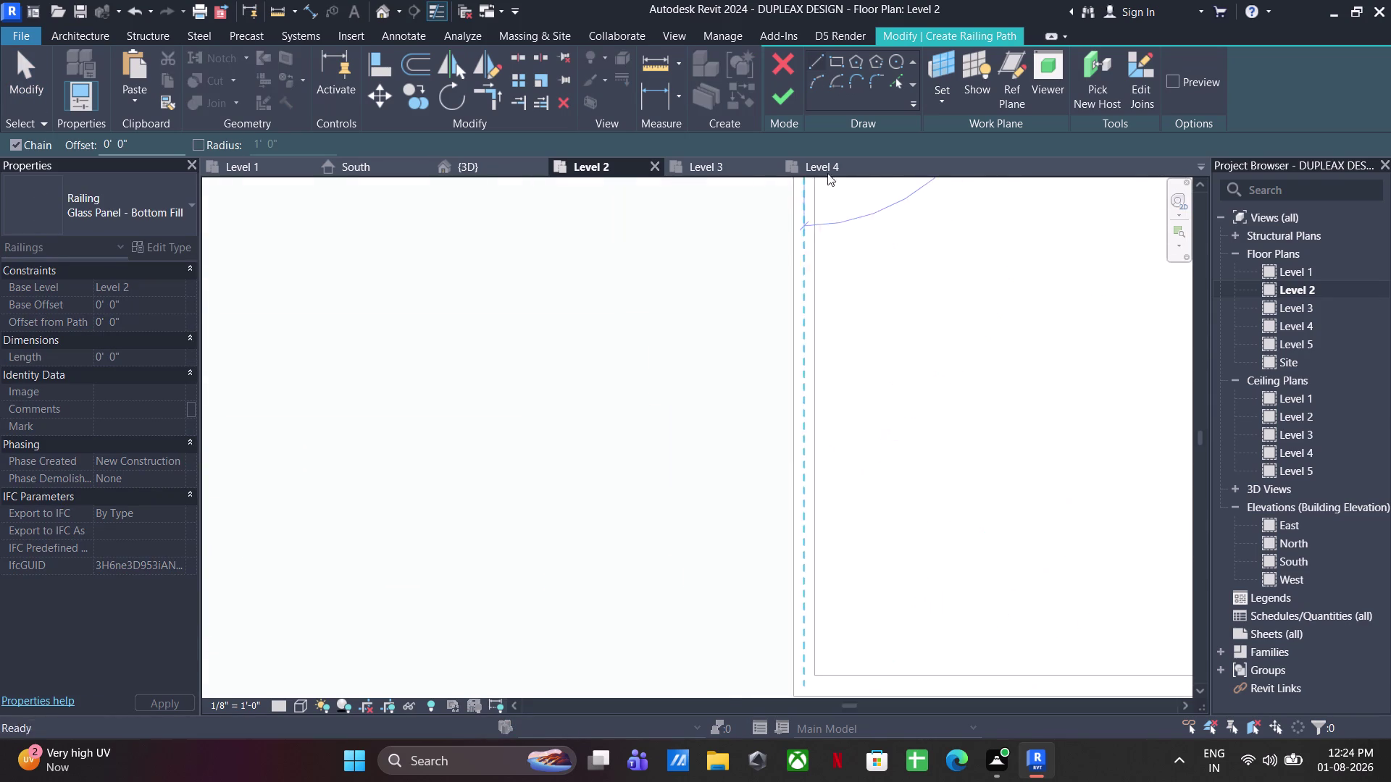
middle_drag(804, 525, 786, 180)
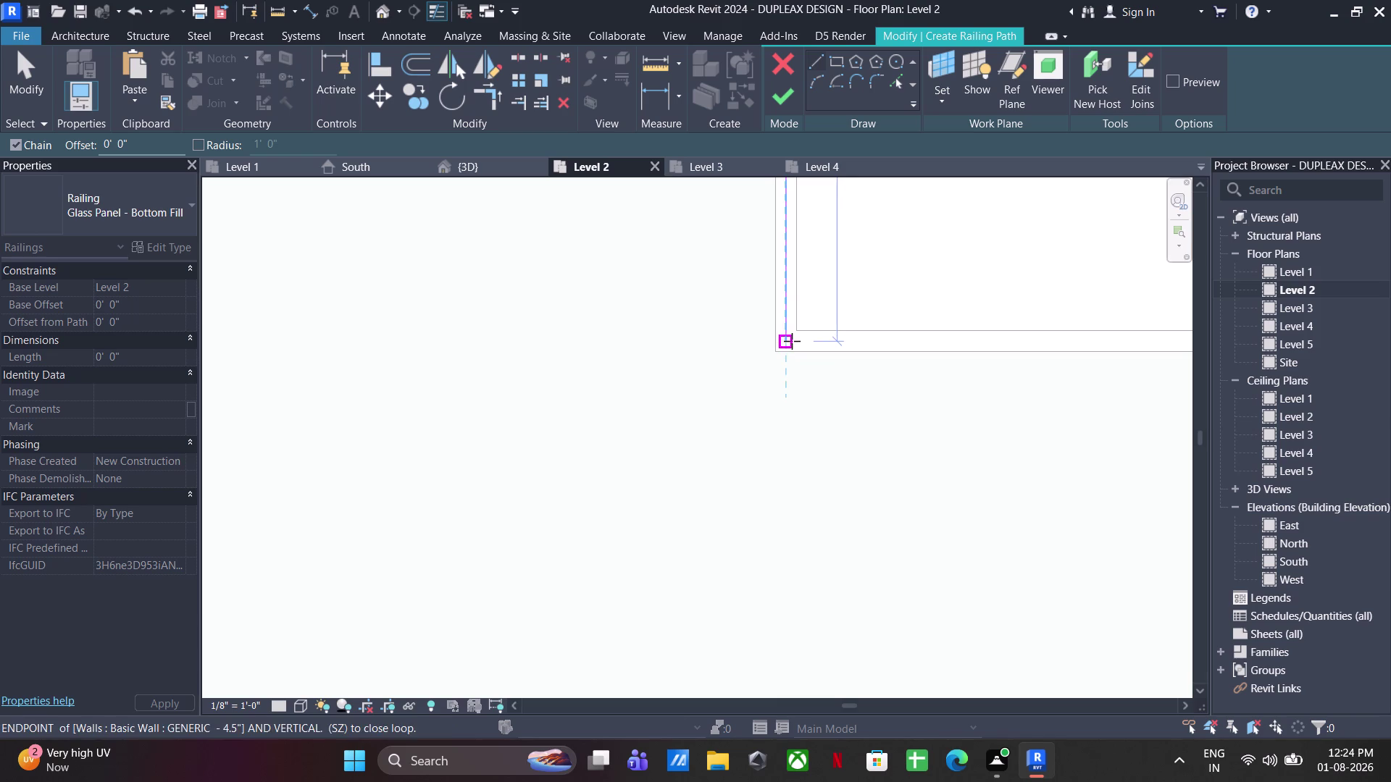
click(792, 341)
middle_drag(917, 339, 226, 337)
click(621, 340)
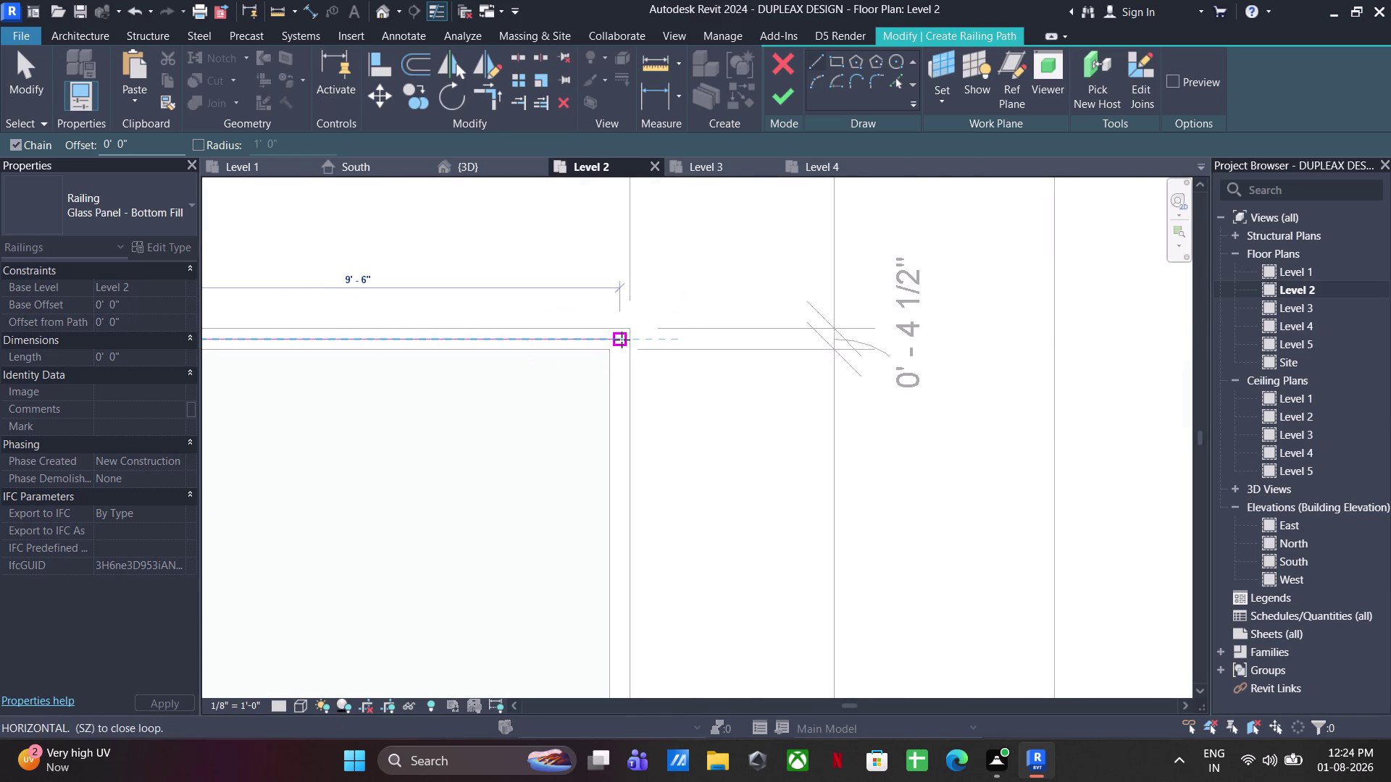
scroll(down, 3)
middle_drag(618, 507, 613, 124)
middle_drag(610, 328, 625, 130)
scroll(up, 3)
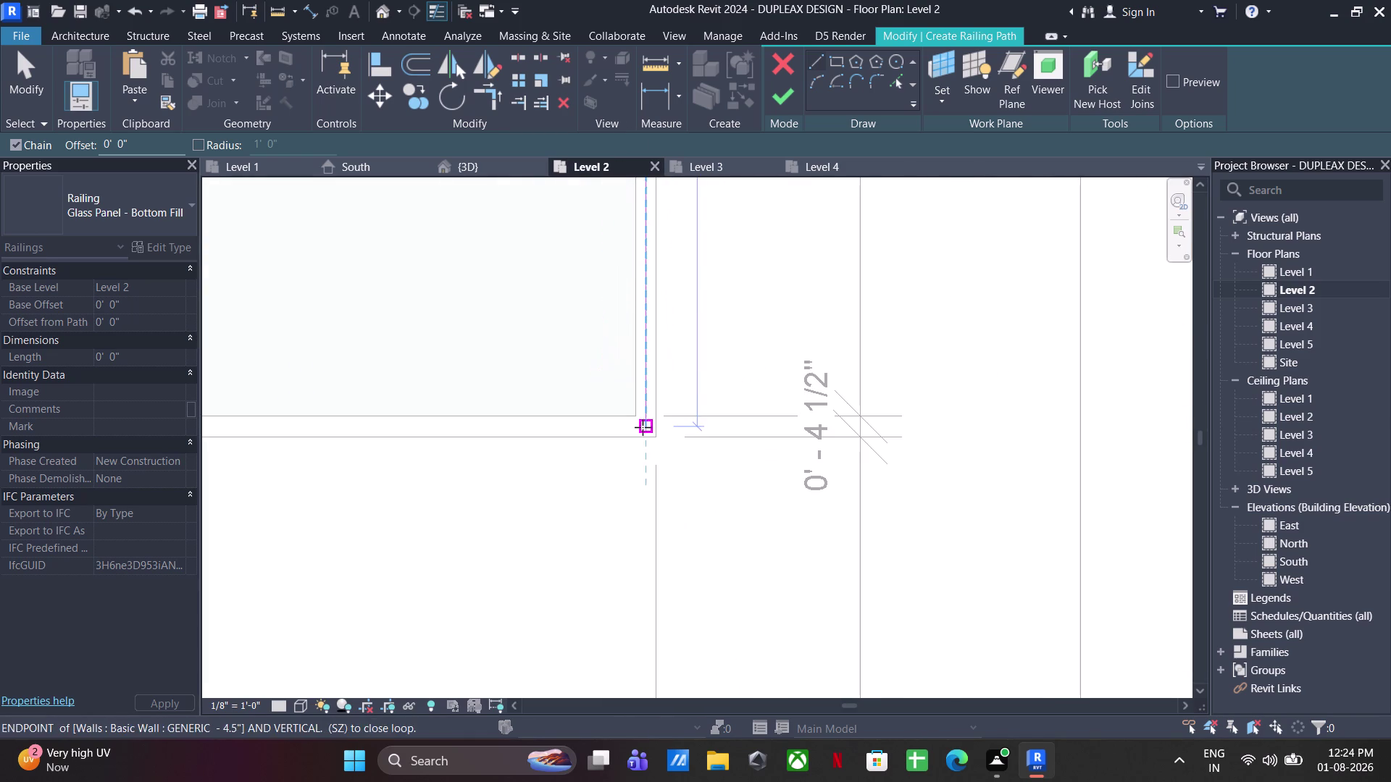
click(642, 425)
middle_drag(384, 433, 982, 408)
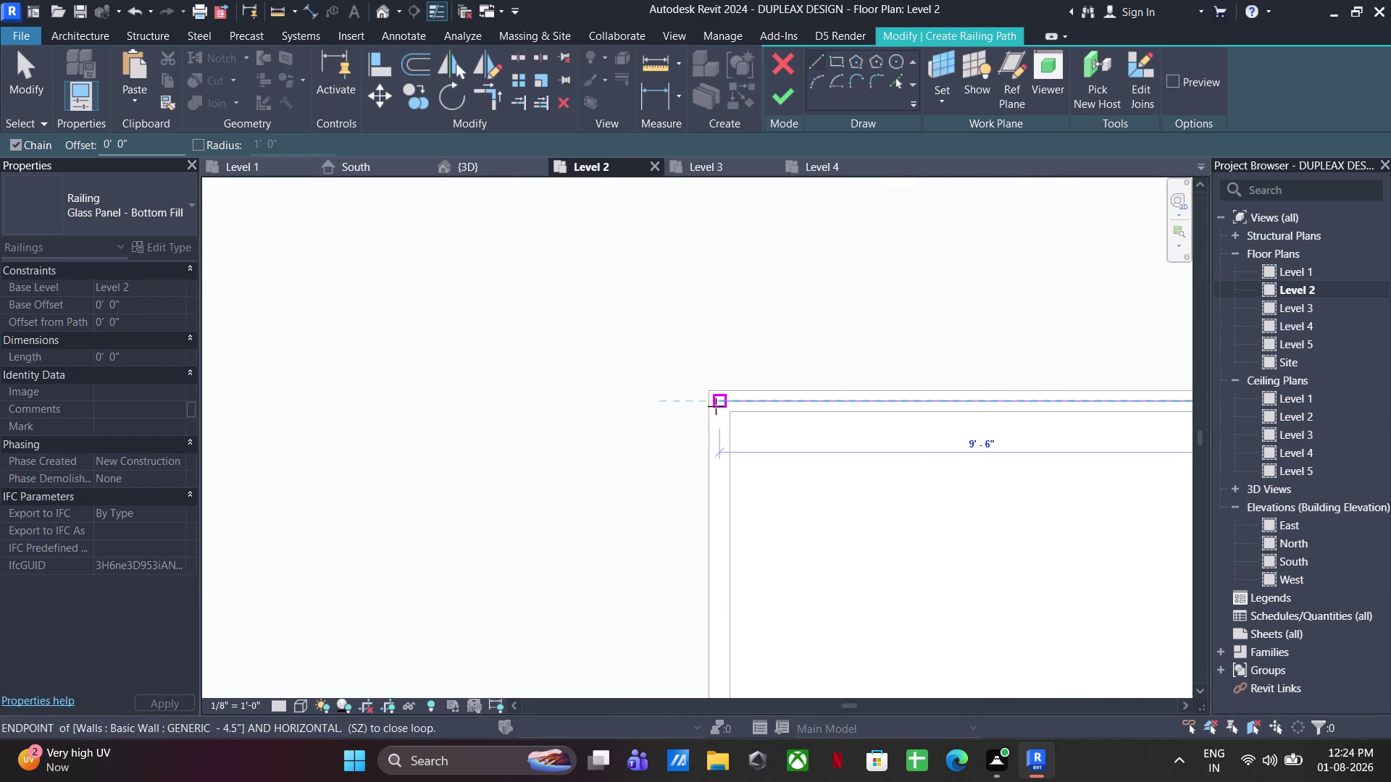
click(716, 405)
Add the remaining path corners along the wall and finish drawing the path lines.
scroll(down, 3)
middle_drag(737, 518, 724, 142)
middle_drag(685, 609, 707, 492)
scroll(up, 3)
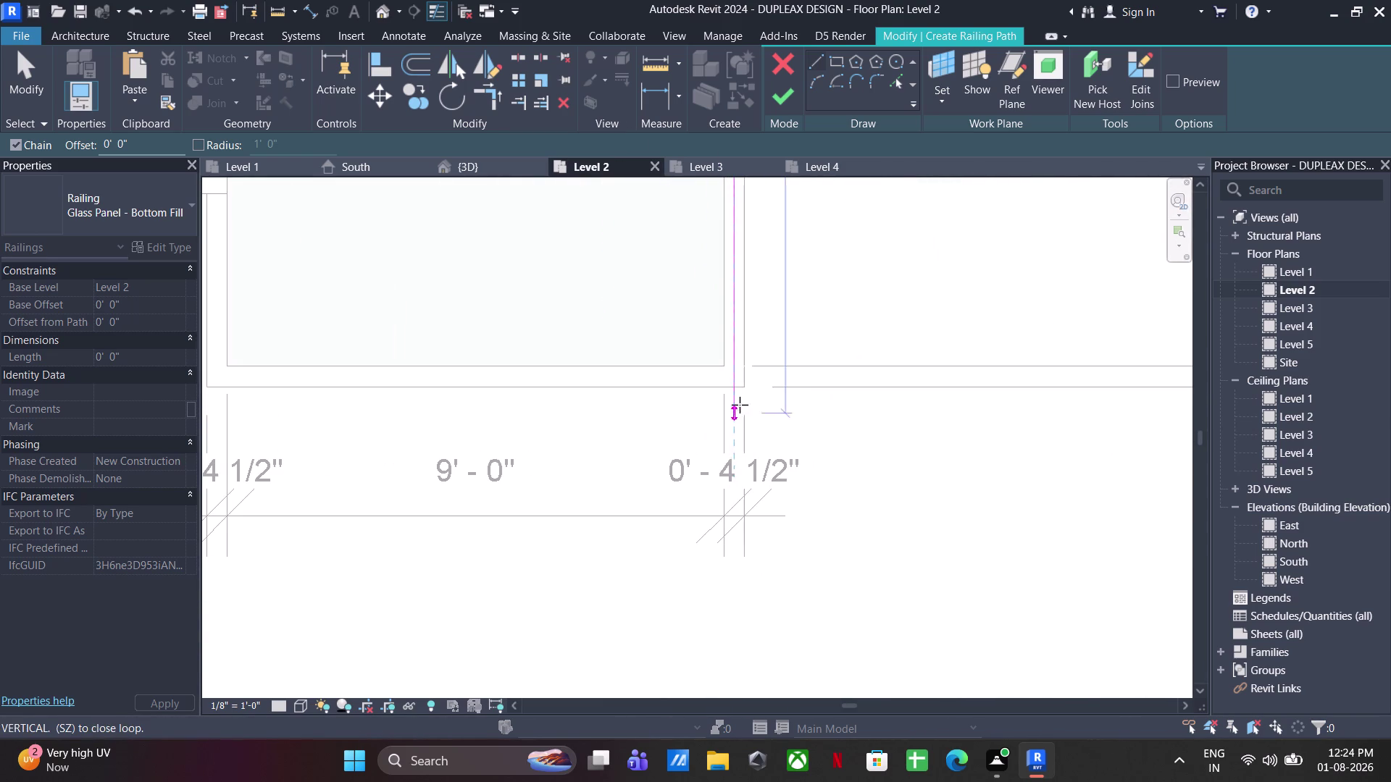
click(734, 378)
middle_drag(217, 404, 668, 458)
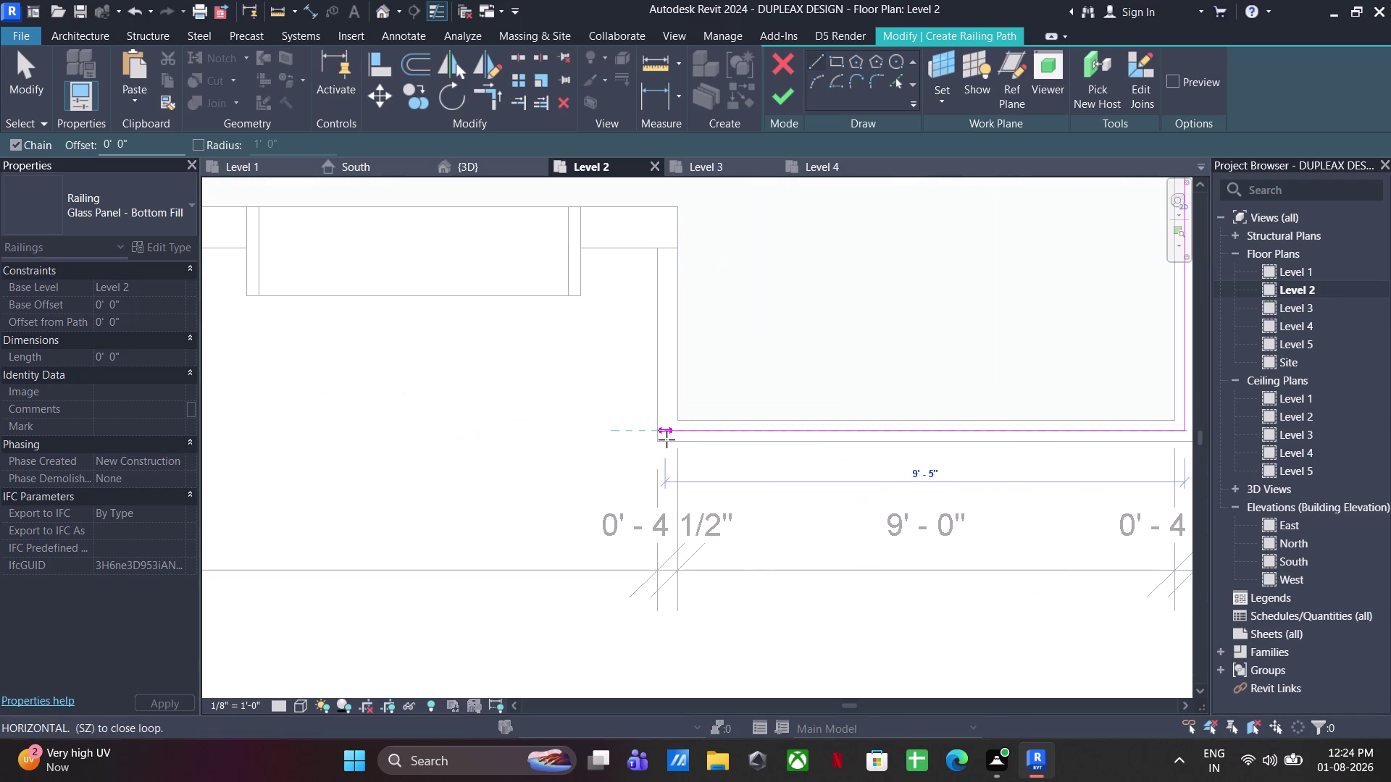
click(669, 424)
middle_drag(680, 305, 681, 372)
click(668, 316)
key(Escape)
key(Escape)
key(Escape)
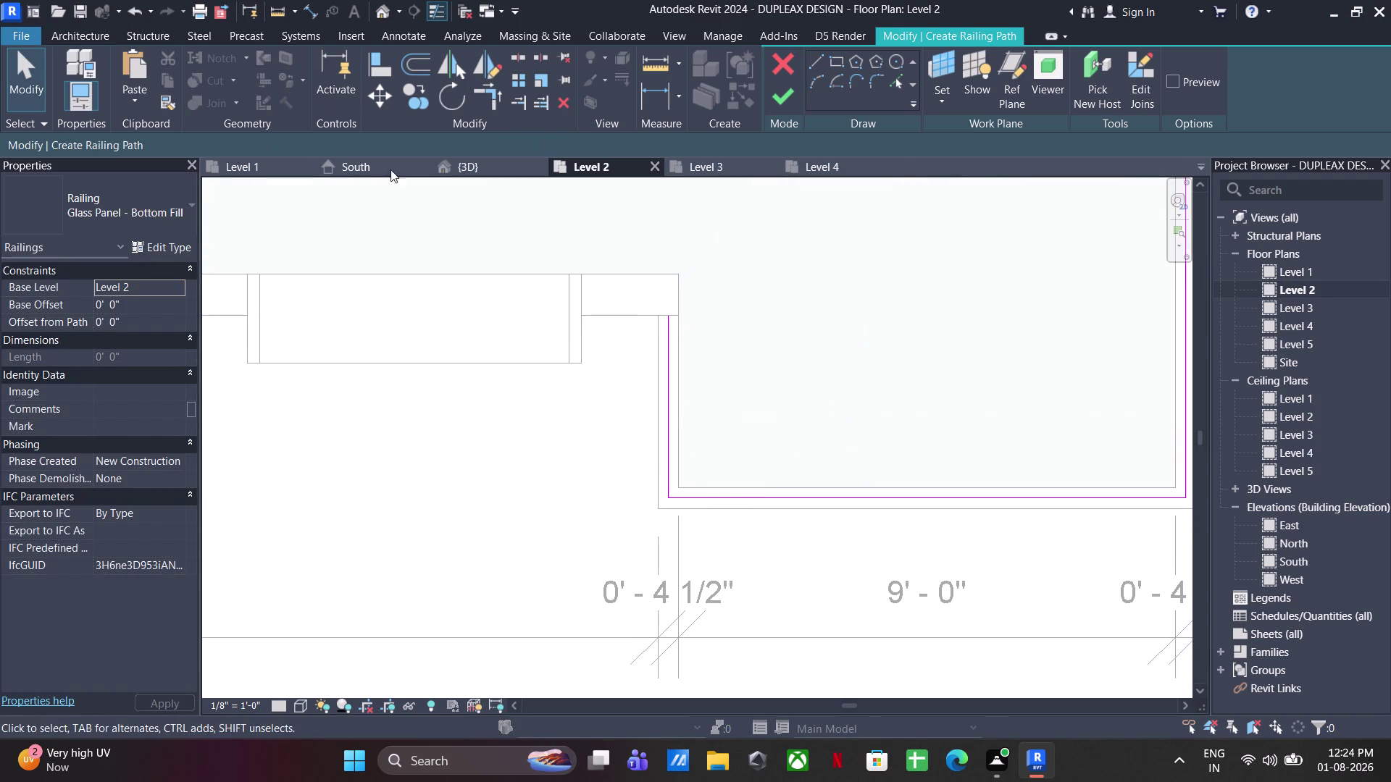
key(Escape)
click(140, 208)
Duplicate the railing type as a new type named 1'6".
click(138, 207)
click(167, 245)
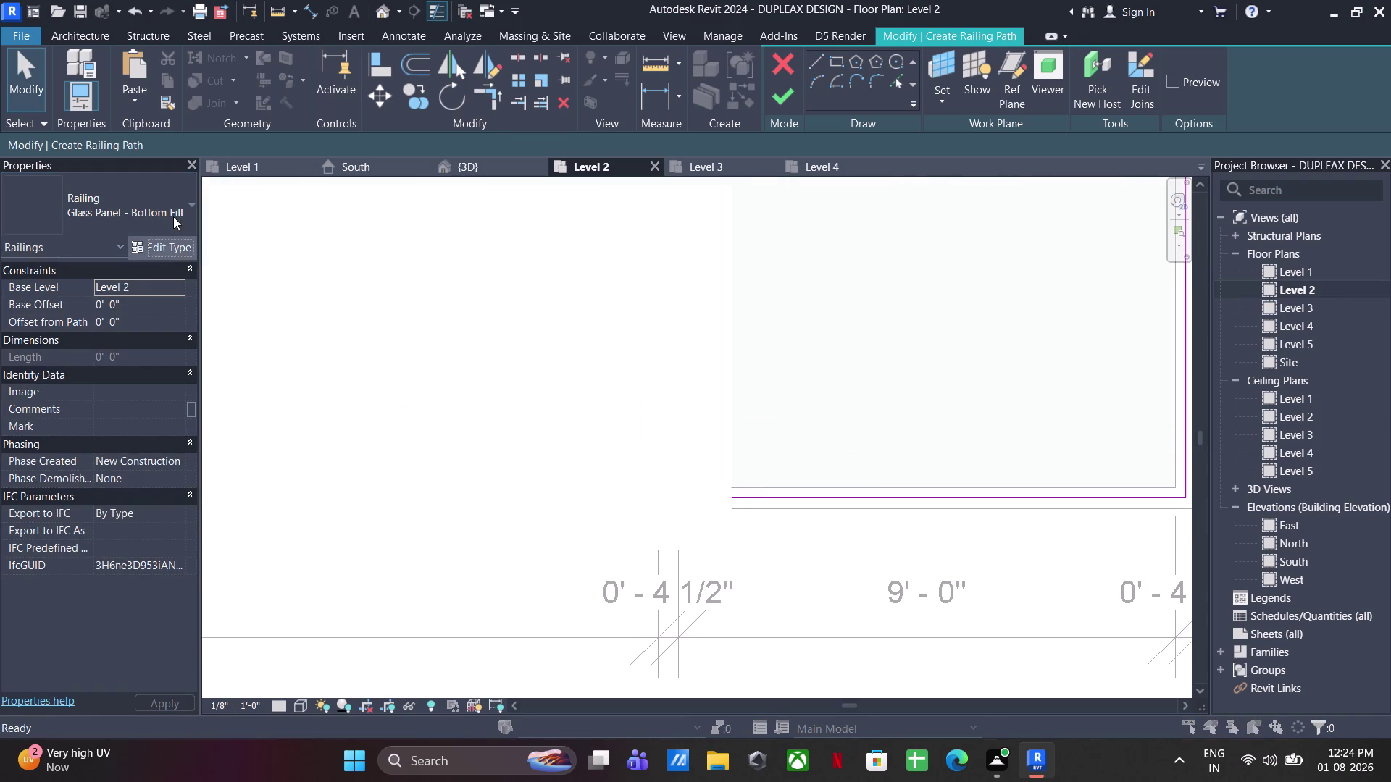
click(1148, 127)
click(1148, 139)
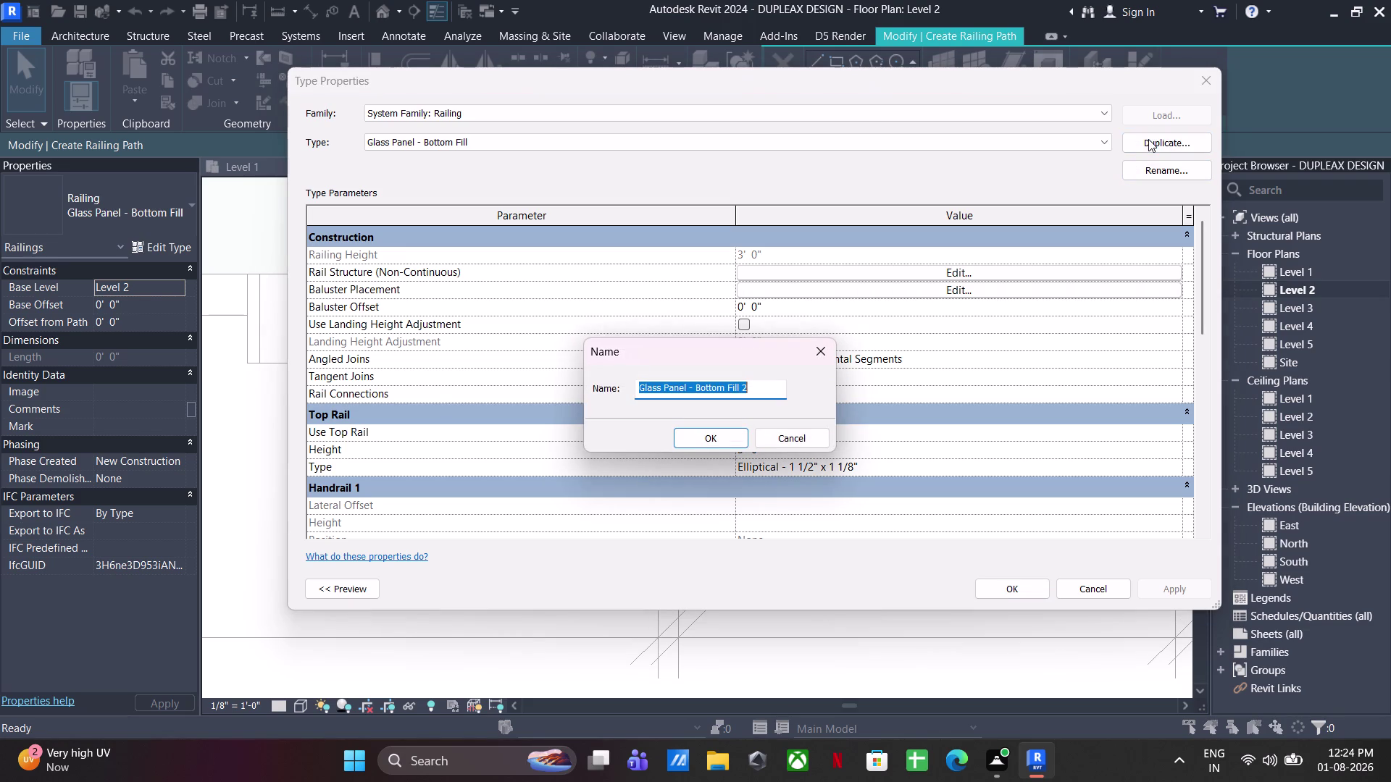
text(1'6")
key(Return)
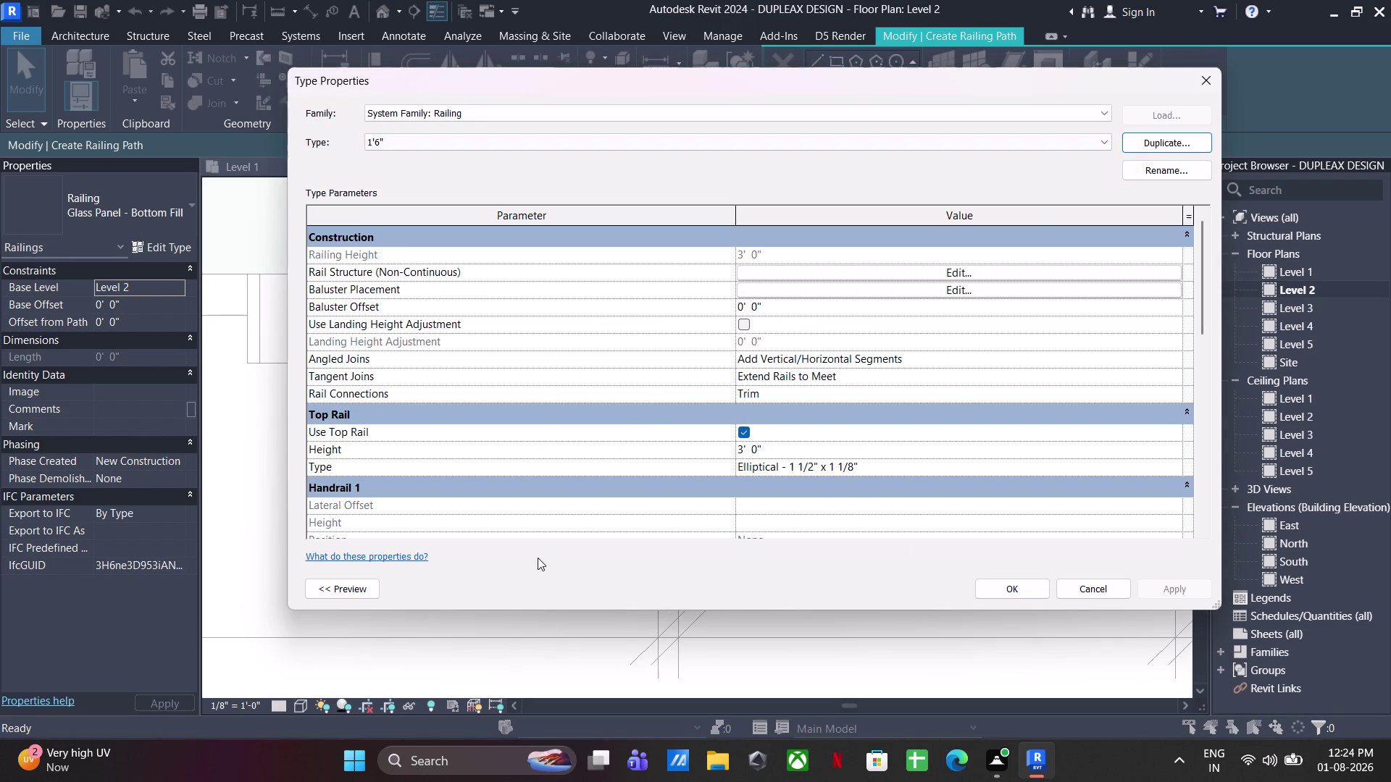
Set the new type's top rail height to 1'6" and check the baluster placement settings.
click(328, 590)
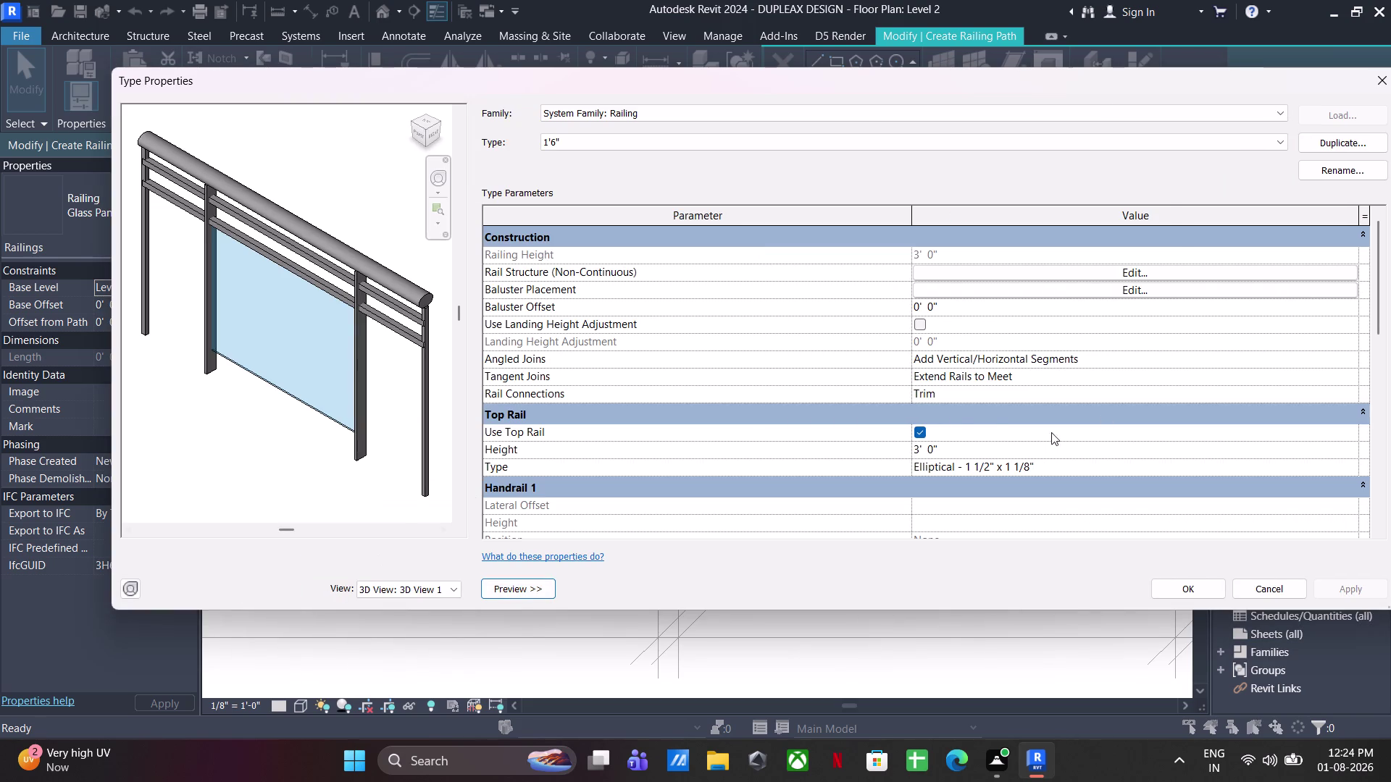
click(961, 452)
text(1'6)
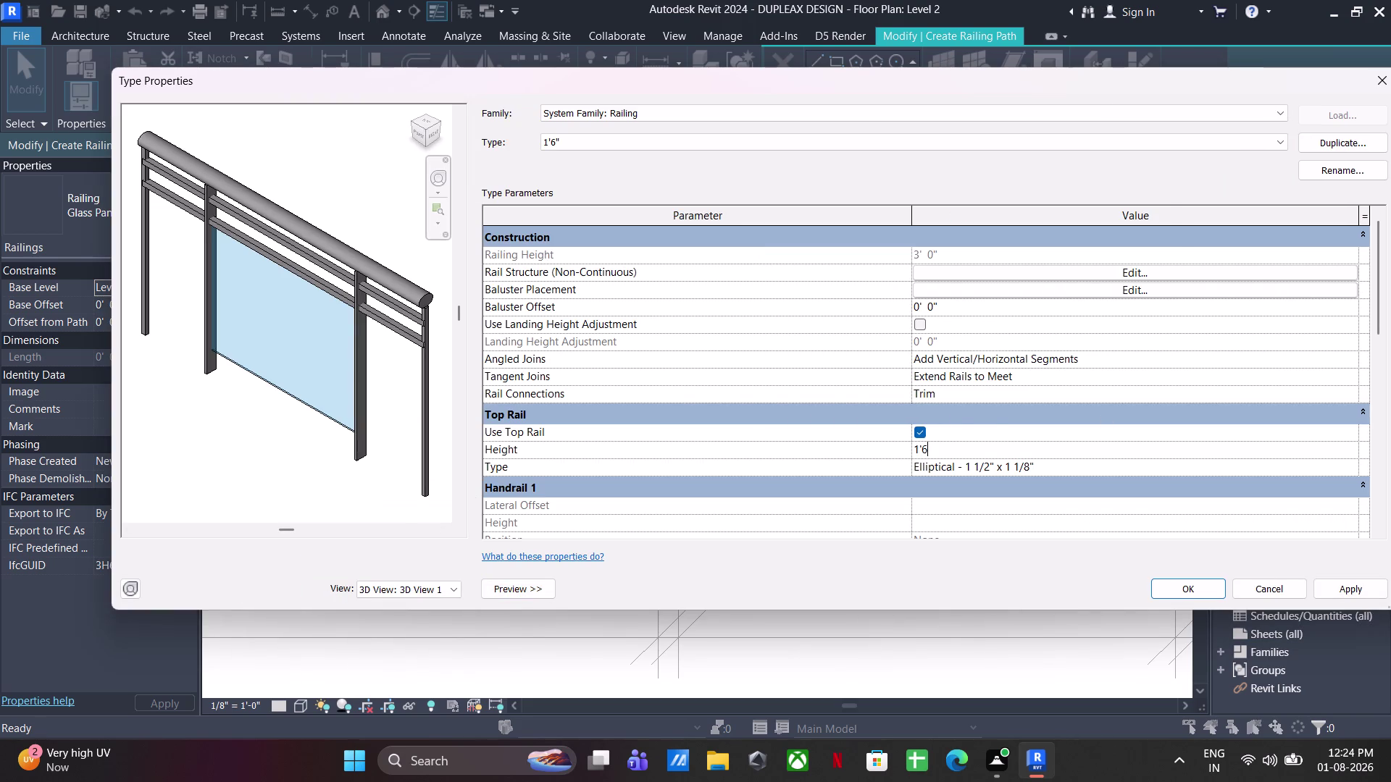
text(")
key(Return)
click(1131, 293)
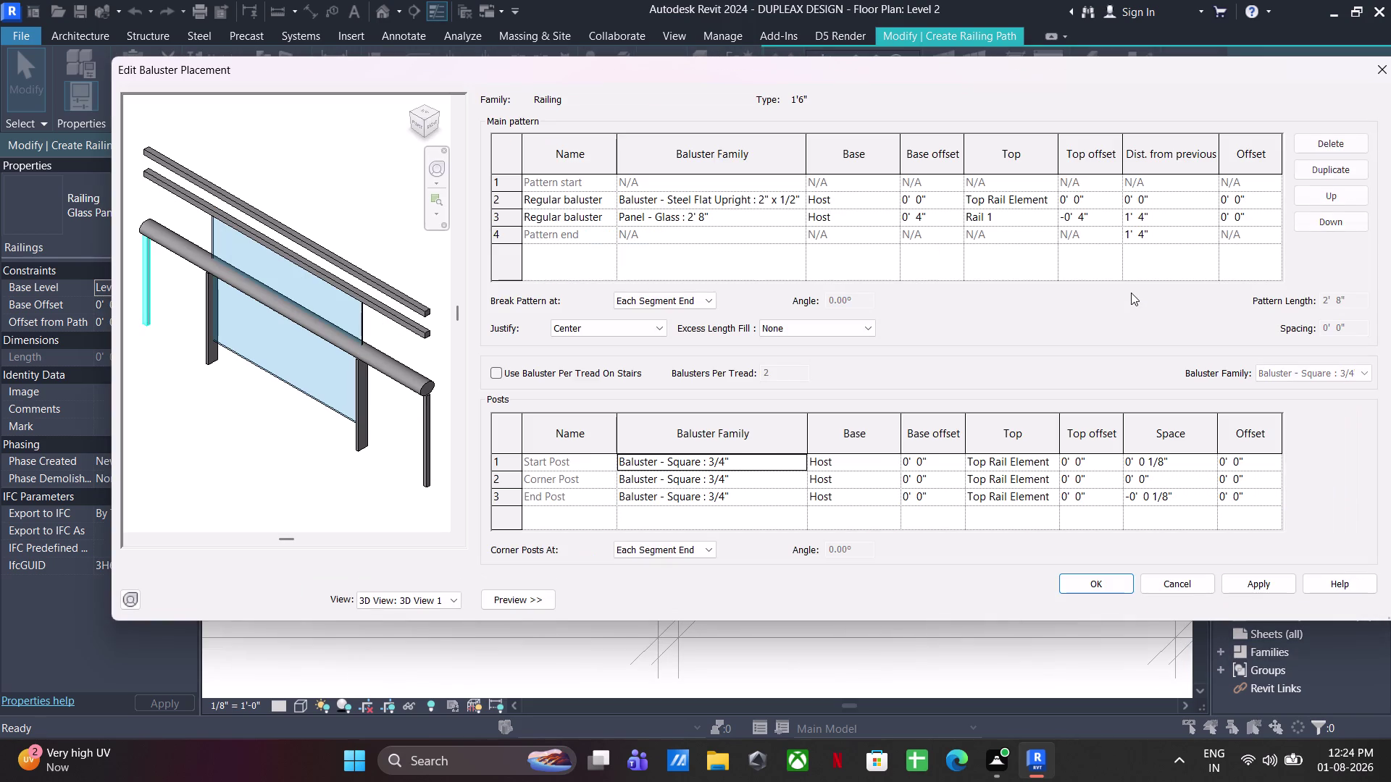
click(1117, 580)
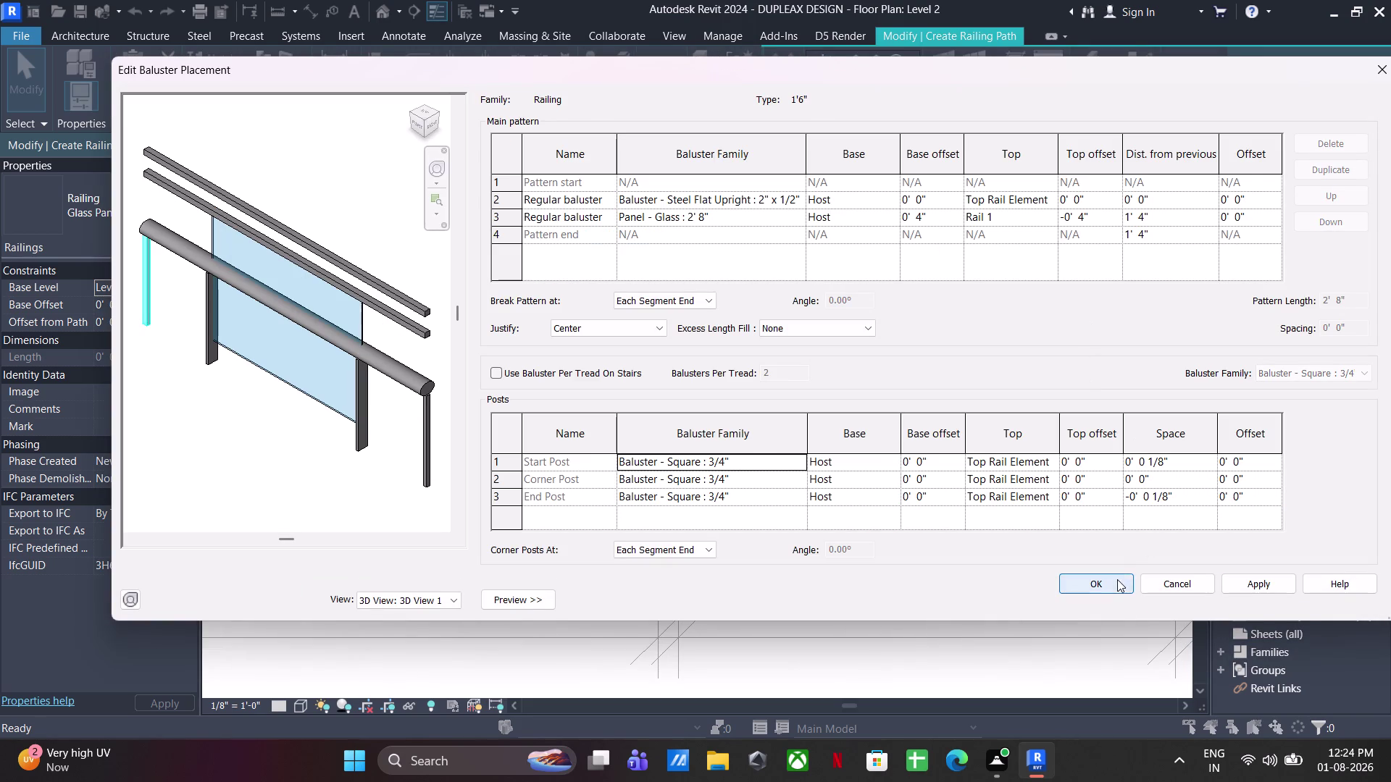
In the rail structure, delete Rail 1 and set Rail 2's height to 1'4".
click(1145, 278)
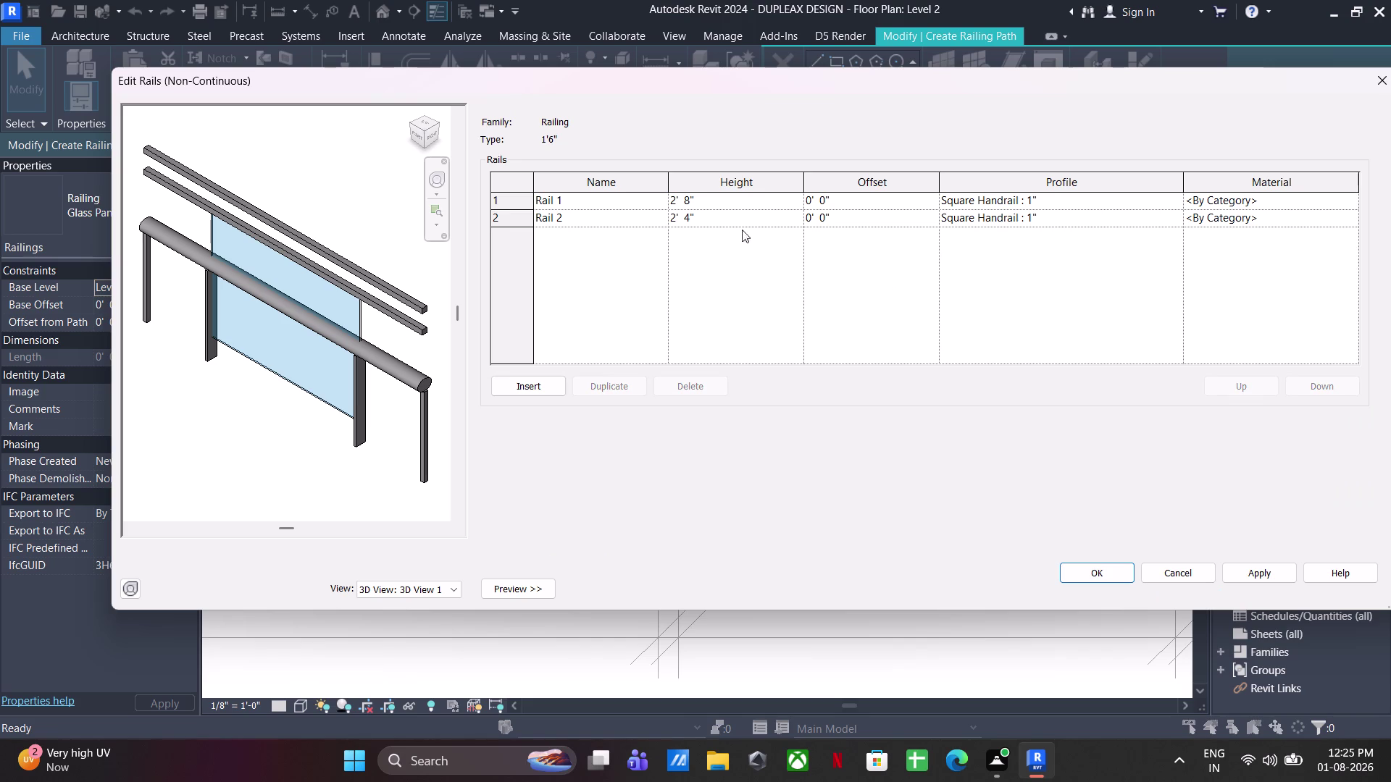
click(503, 203)
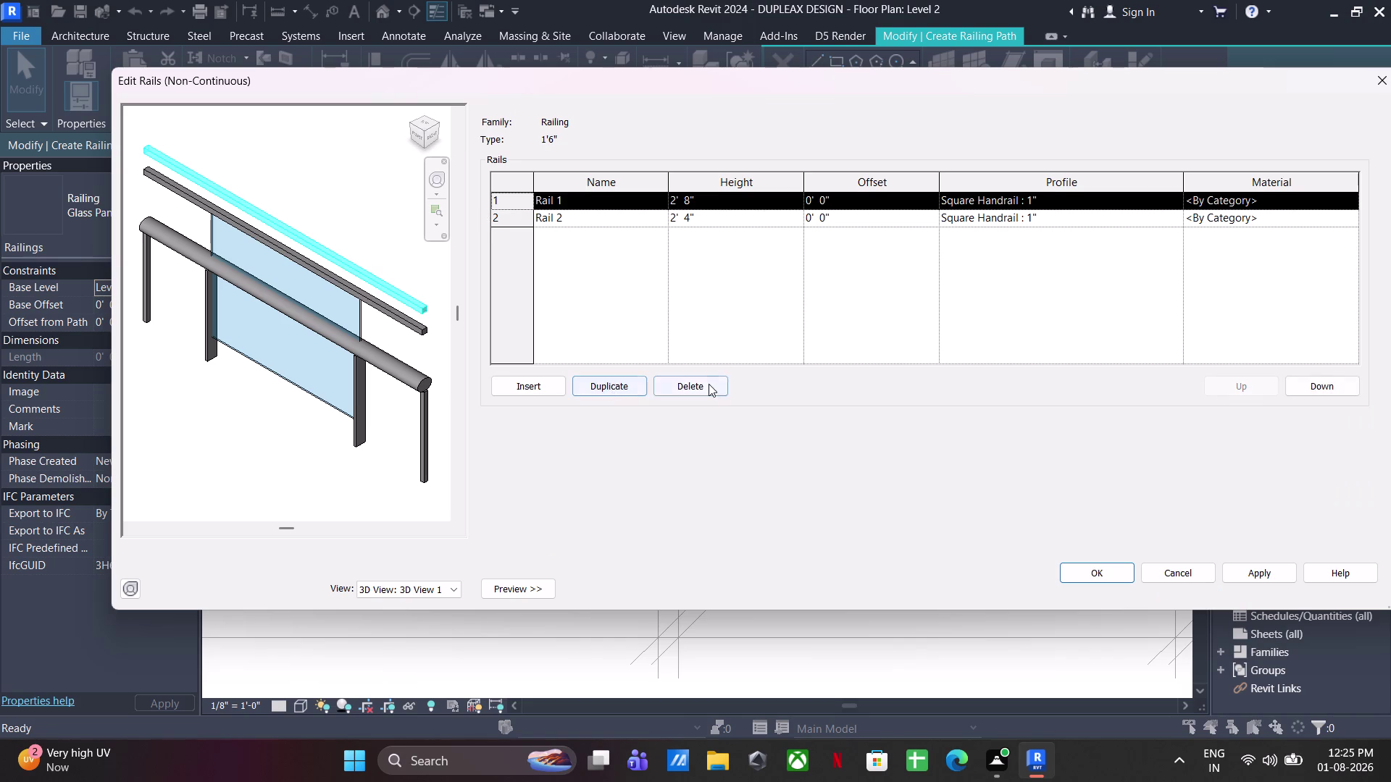
click(708, 384)
click(740, 414)
click(691, 207)
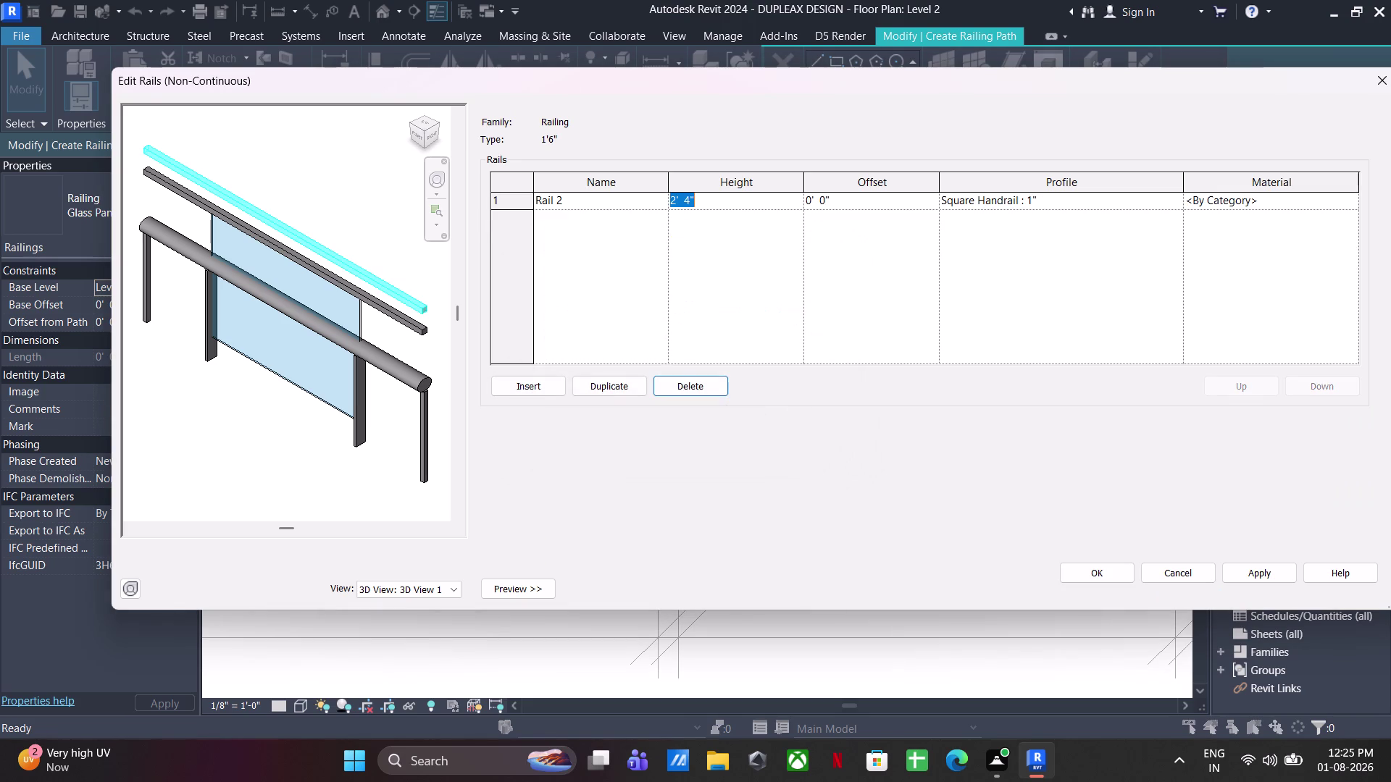
text(1'4")
key(Return)
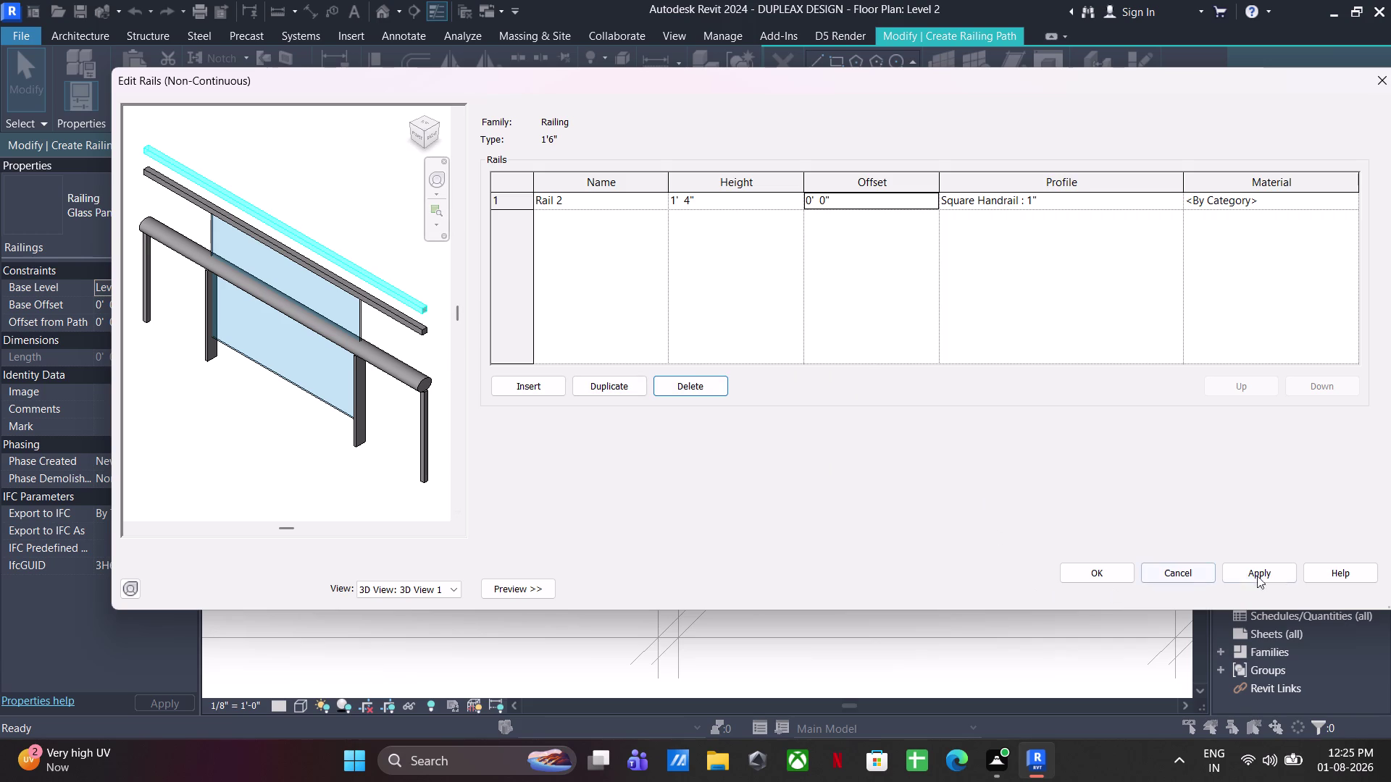
click(1278, 577)
click(1109, 578)
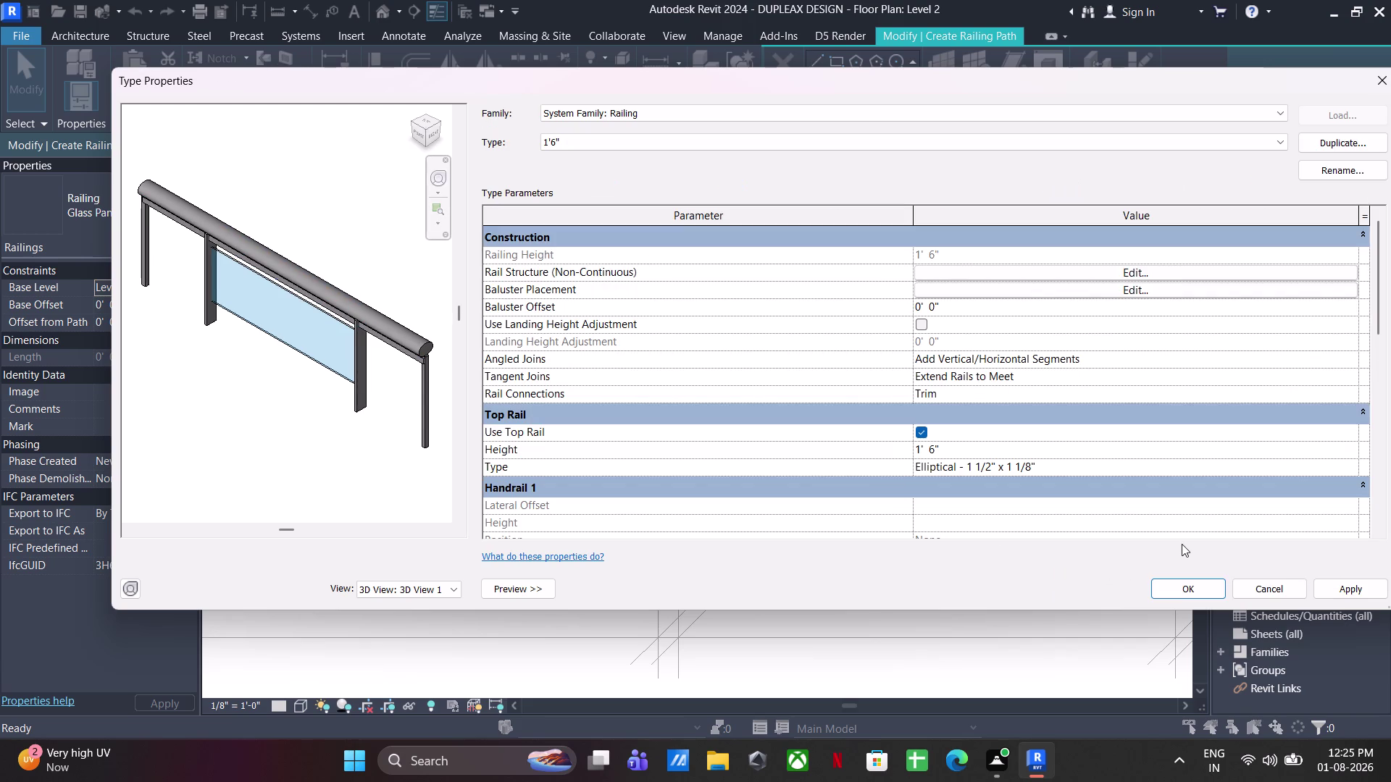
click(1172, 588)
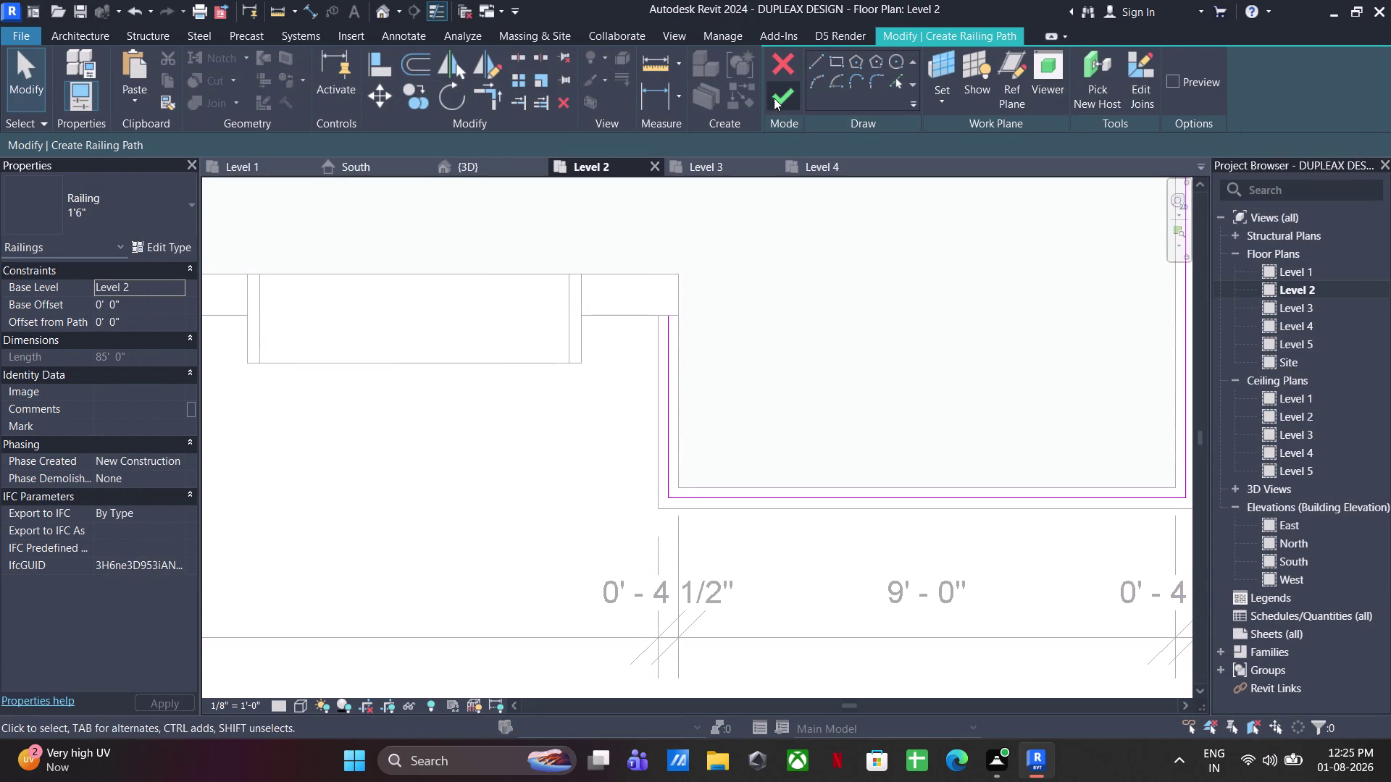
Set the Level 2 railing's base offset to 1'6" and finish the railing sketch.
click(145, 300)
text(1'6")
key(Return)
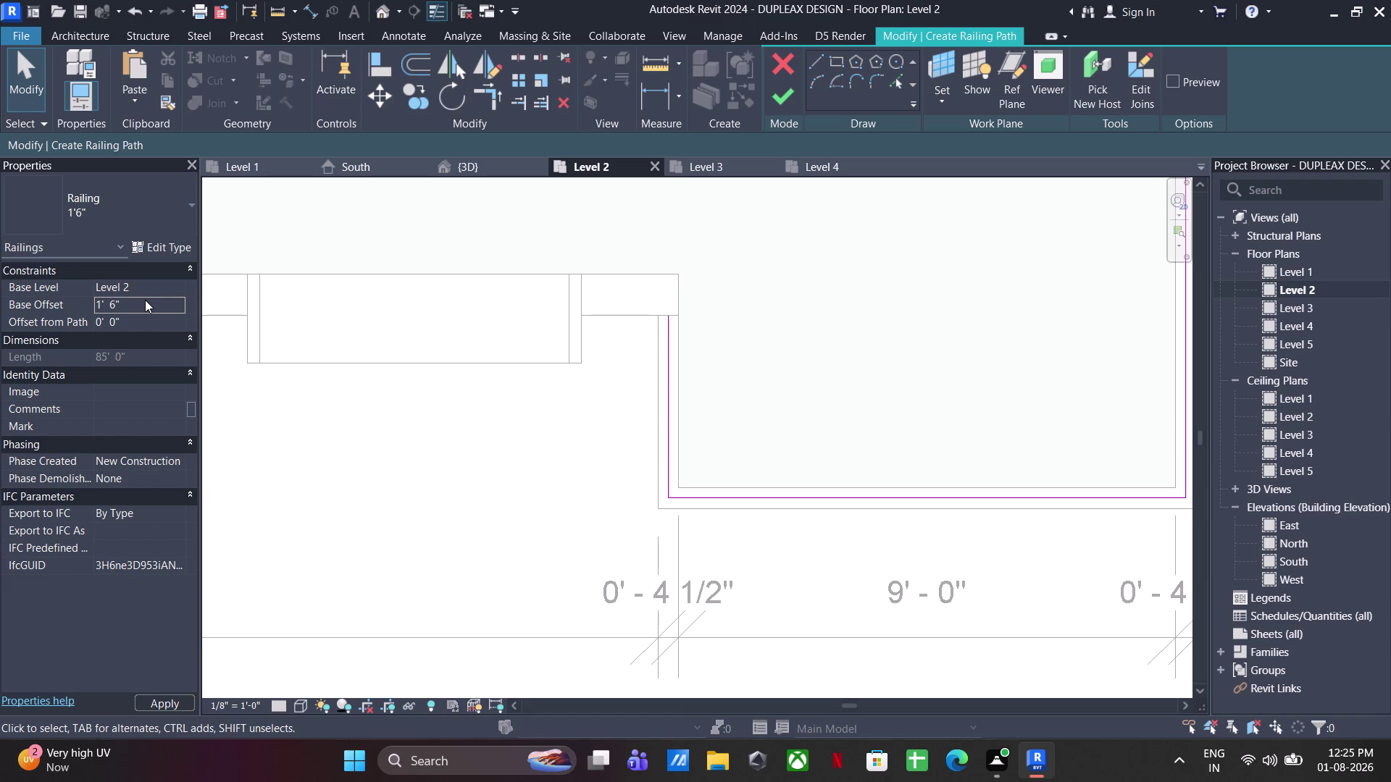
click(775, 101)
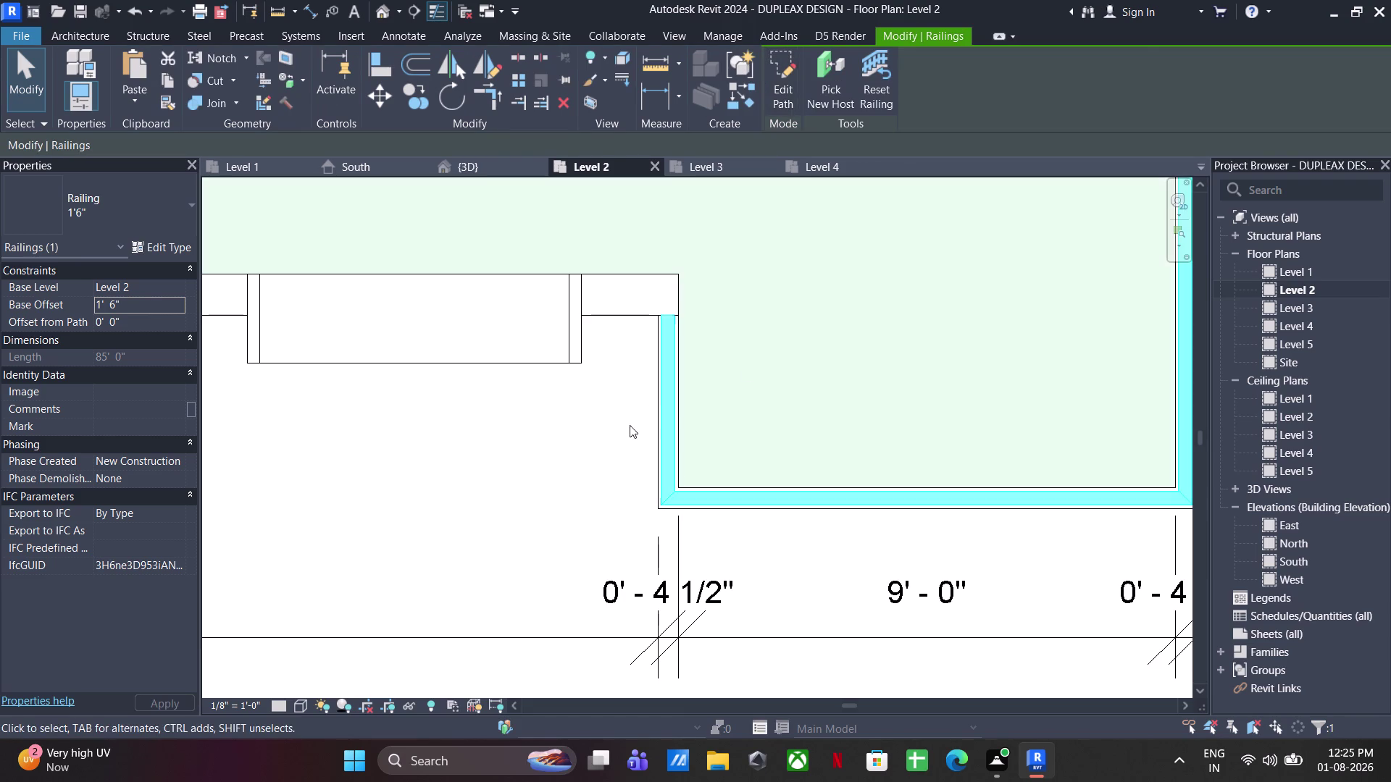
Check the finished railing in the 3D view, then bring up the South elevation.
click(599, 434)
click(474, 169)
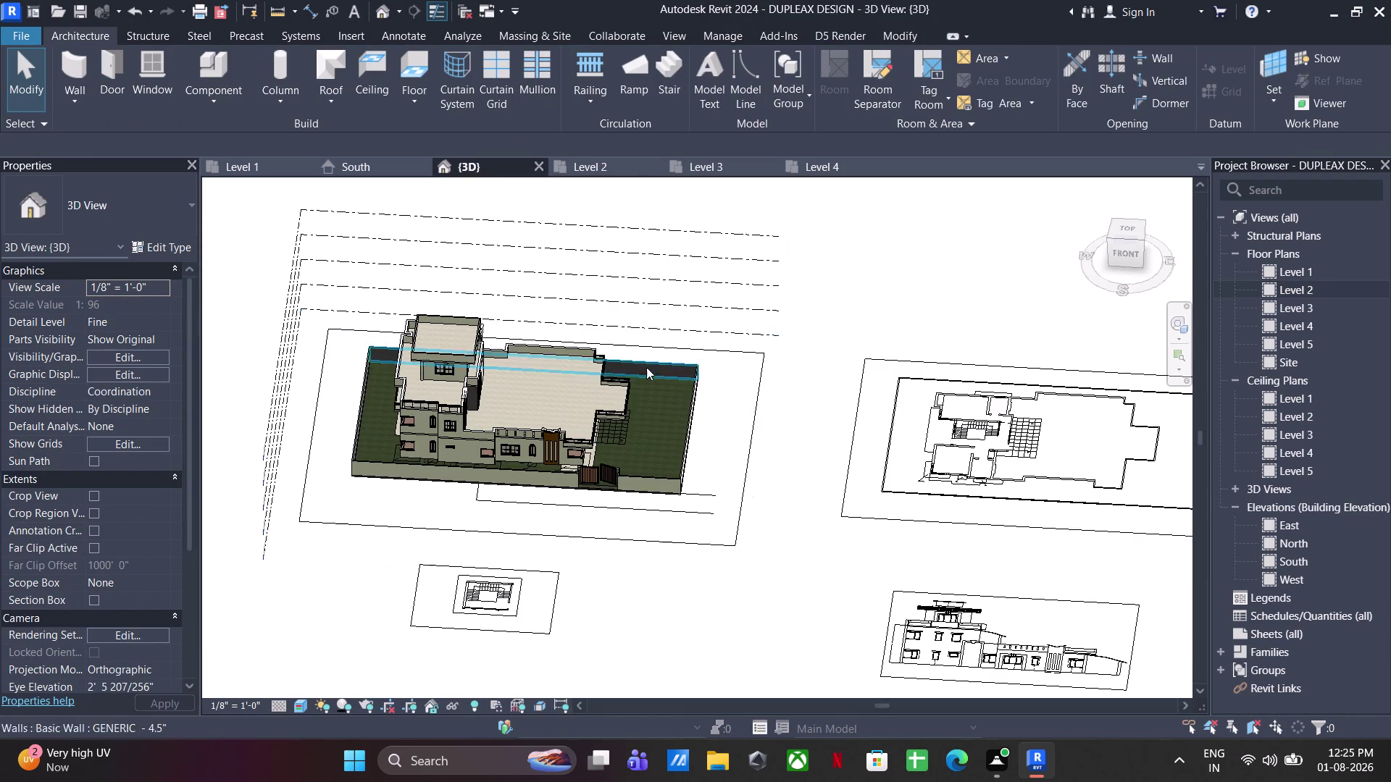
scroll(up, 3)
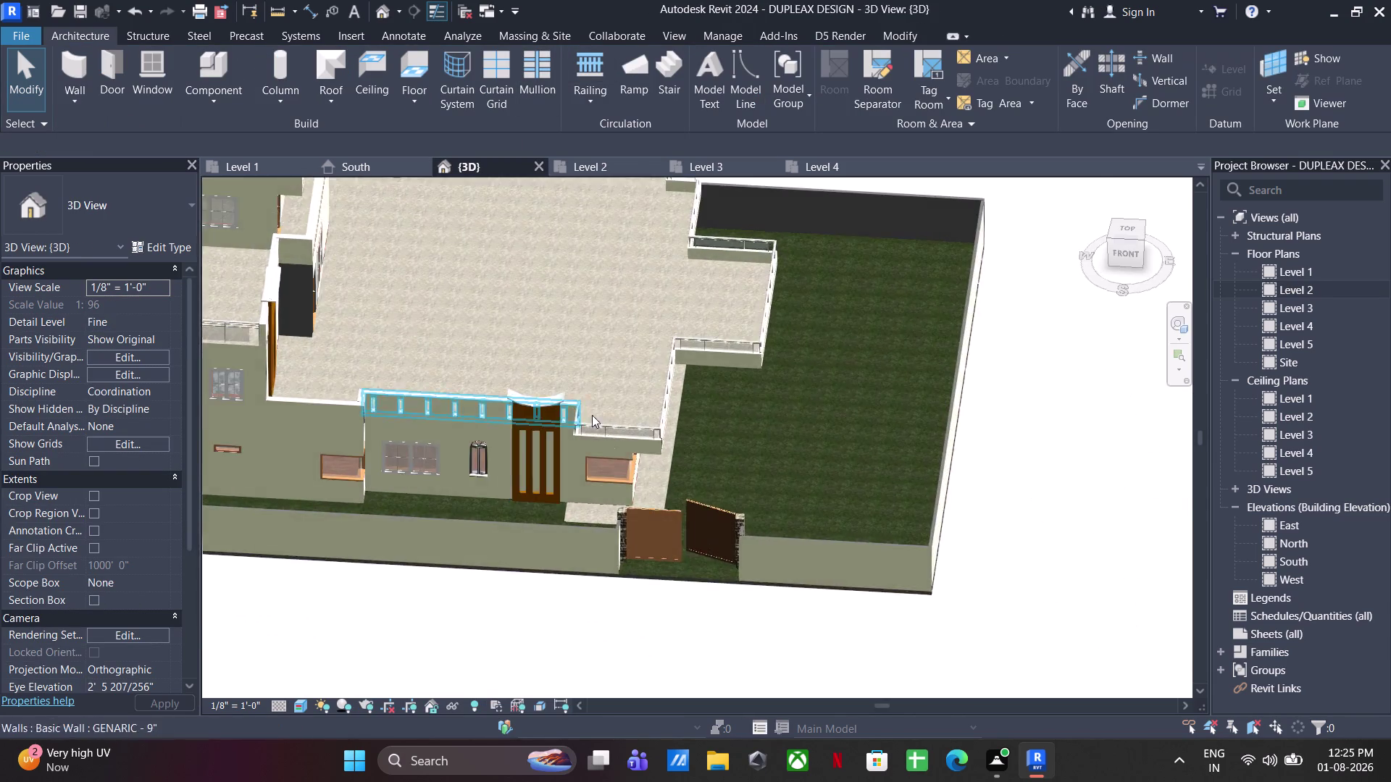
scroll(up, 3)
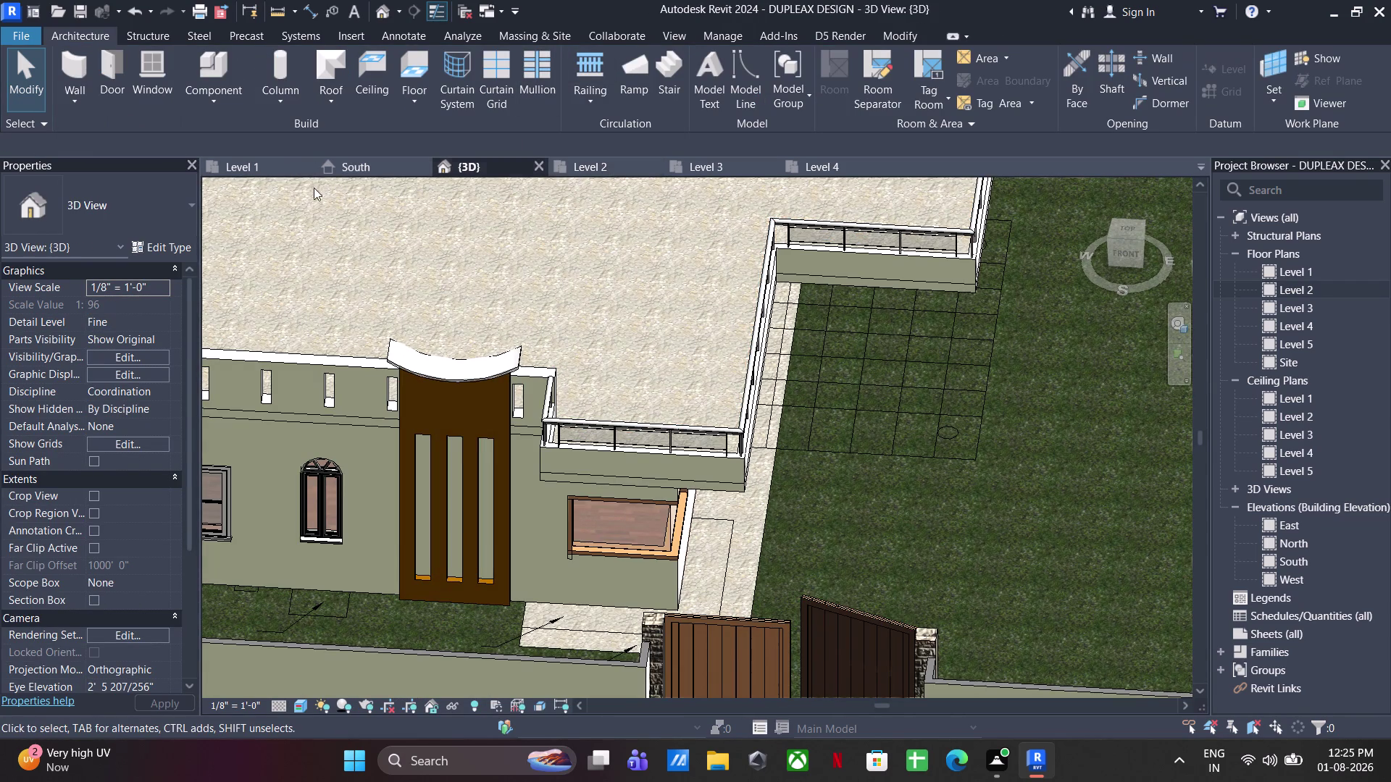
click(363, 171)
middle_drag(959, 574, 774, 556)
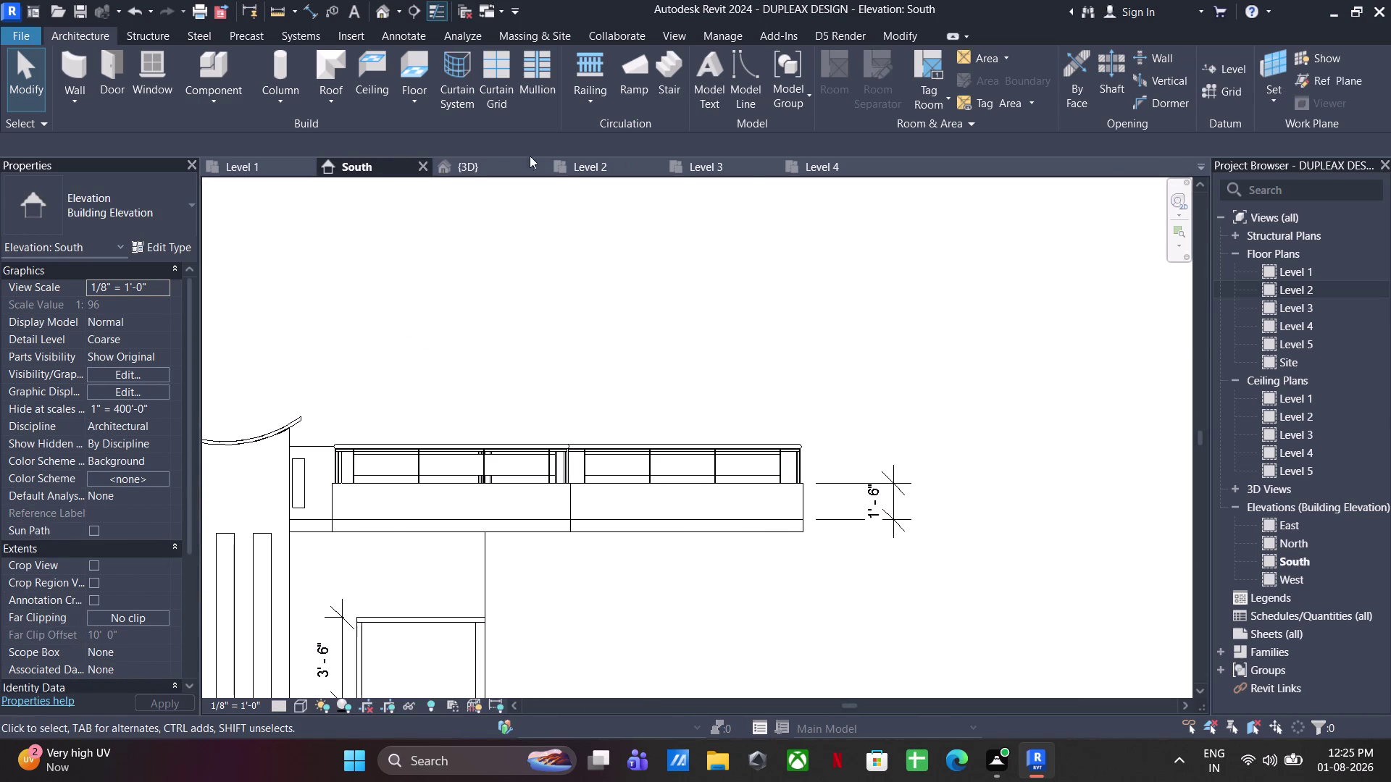
Add an aligned 1'-7 1/8" dimension from the wall top to the railing top.
click(414, 41)
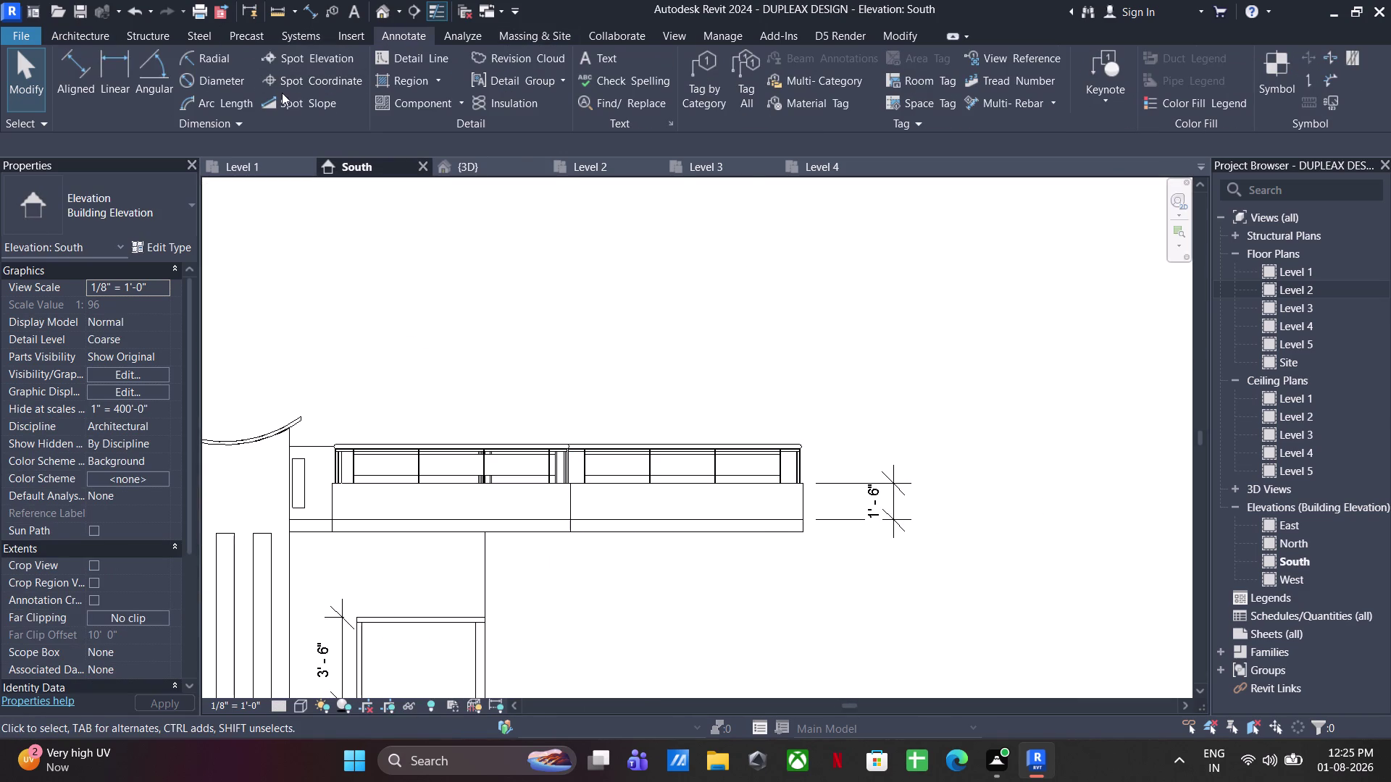
click(74, 69)
scroll(up, 3)
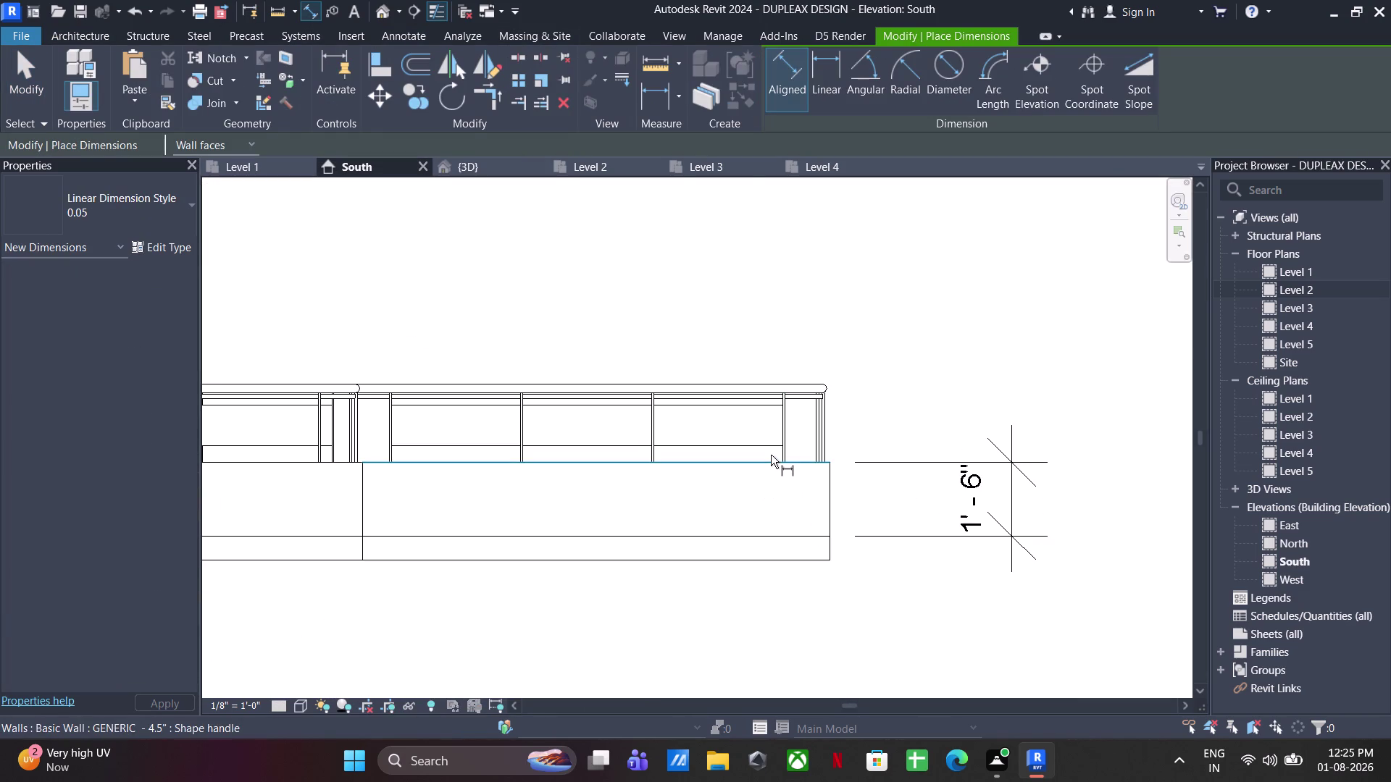
click(771, 455)
click(765, 383)
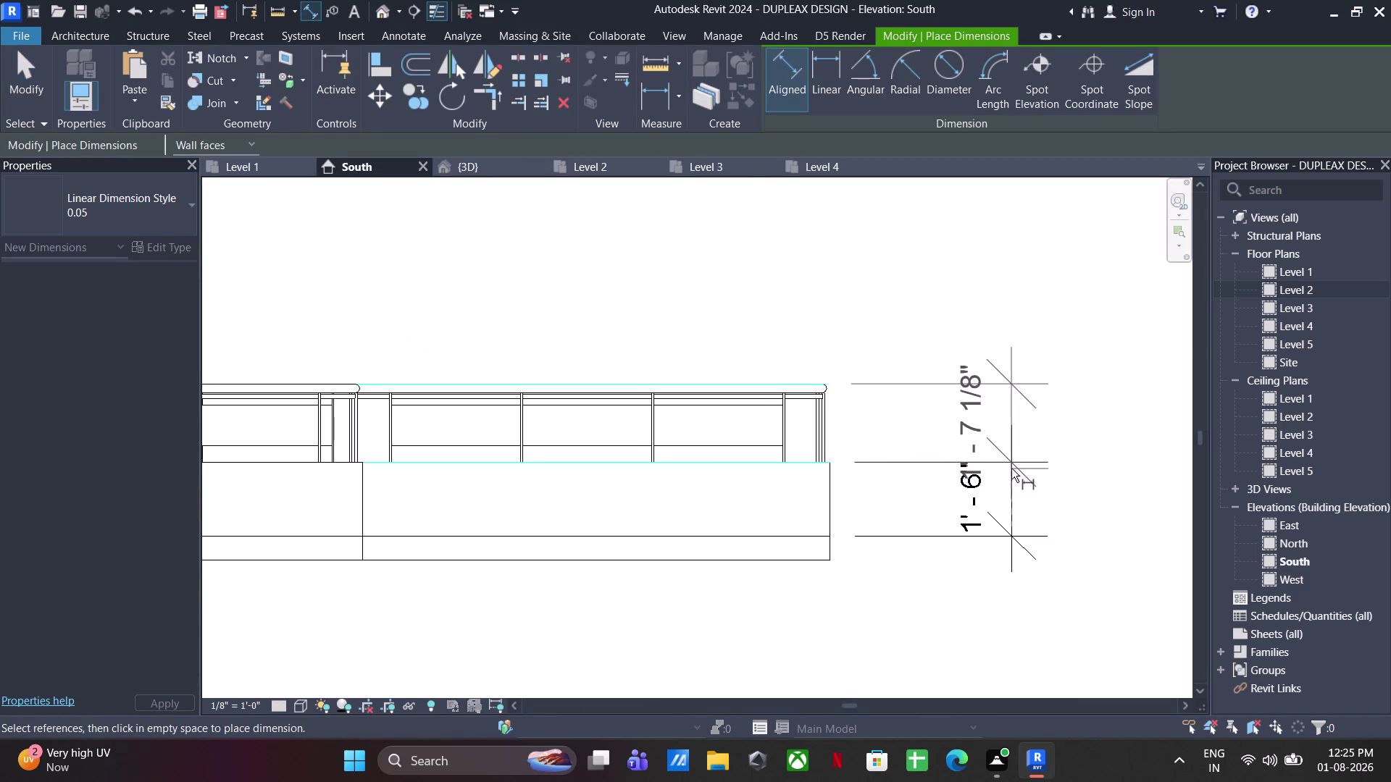
click(1011, 468)
scroll(down, 3)
middle_drag(865, 560, 902, 578)
scroll(up, 3)
key(Escape)
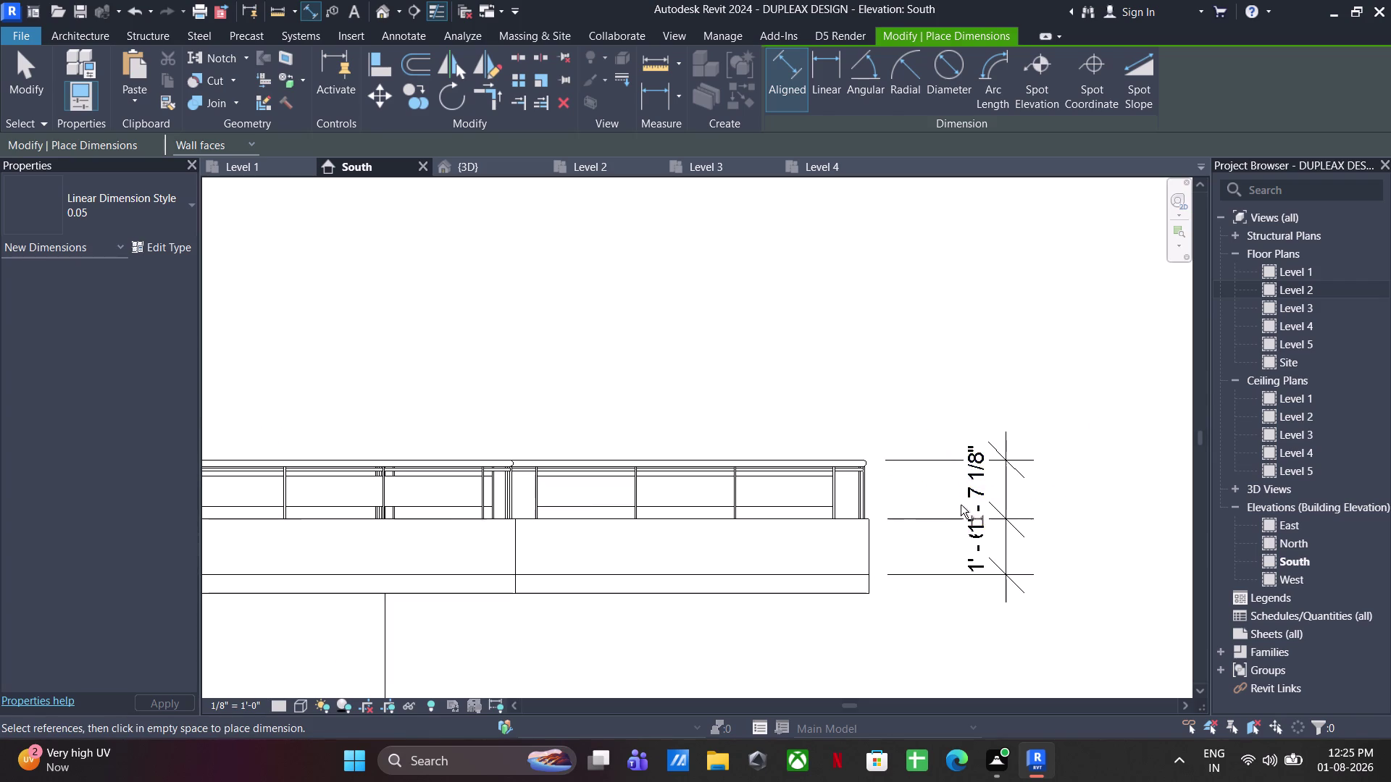
key(Escape)
Move the 1'-7 1/8" dimension text higher so it no longer overlaps.
click(983, 497)
drag(990, 486, 1047, 425)
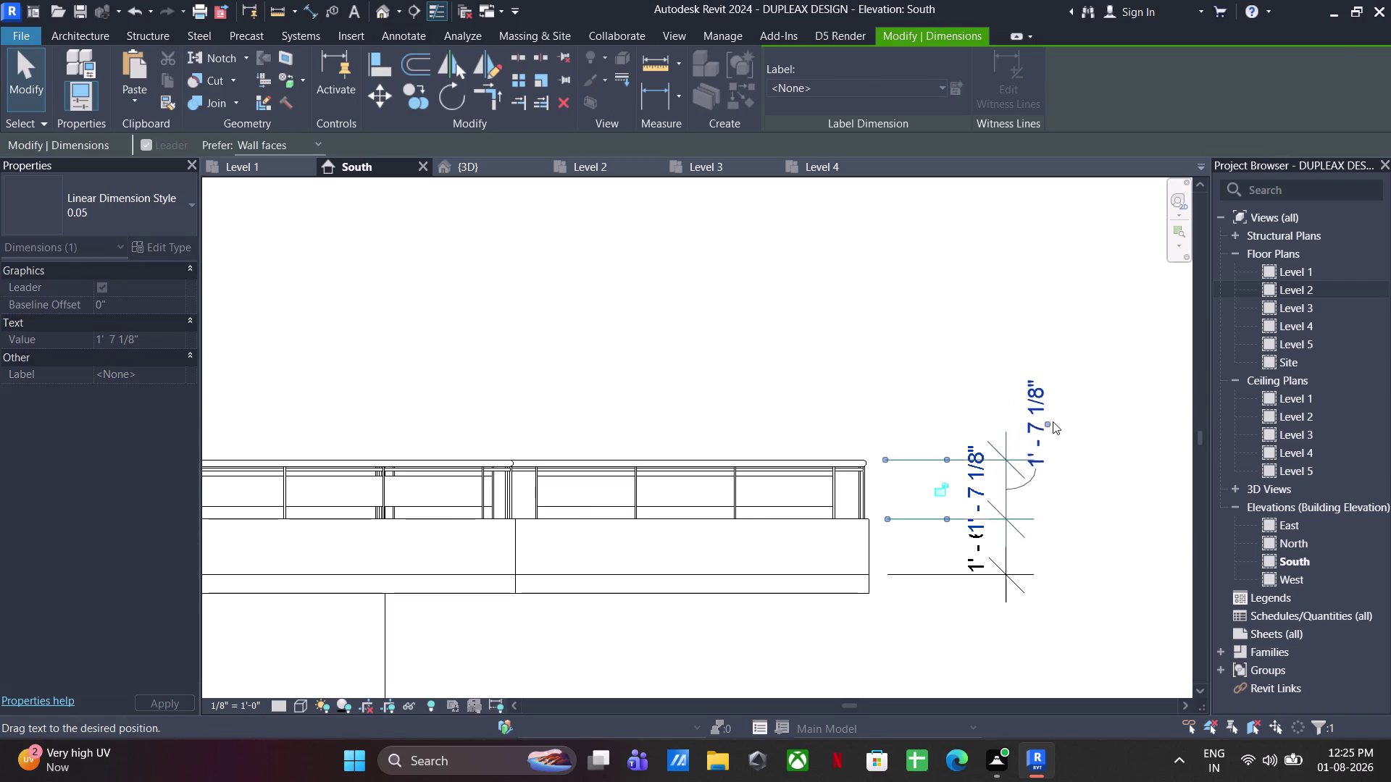
drag(1047, 424, 1059, 419)
click(976, 394)
scroll(down, 3)
middle_drag(740, 445, 1222, 545)
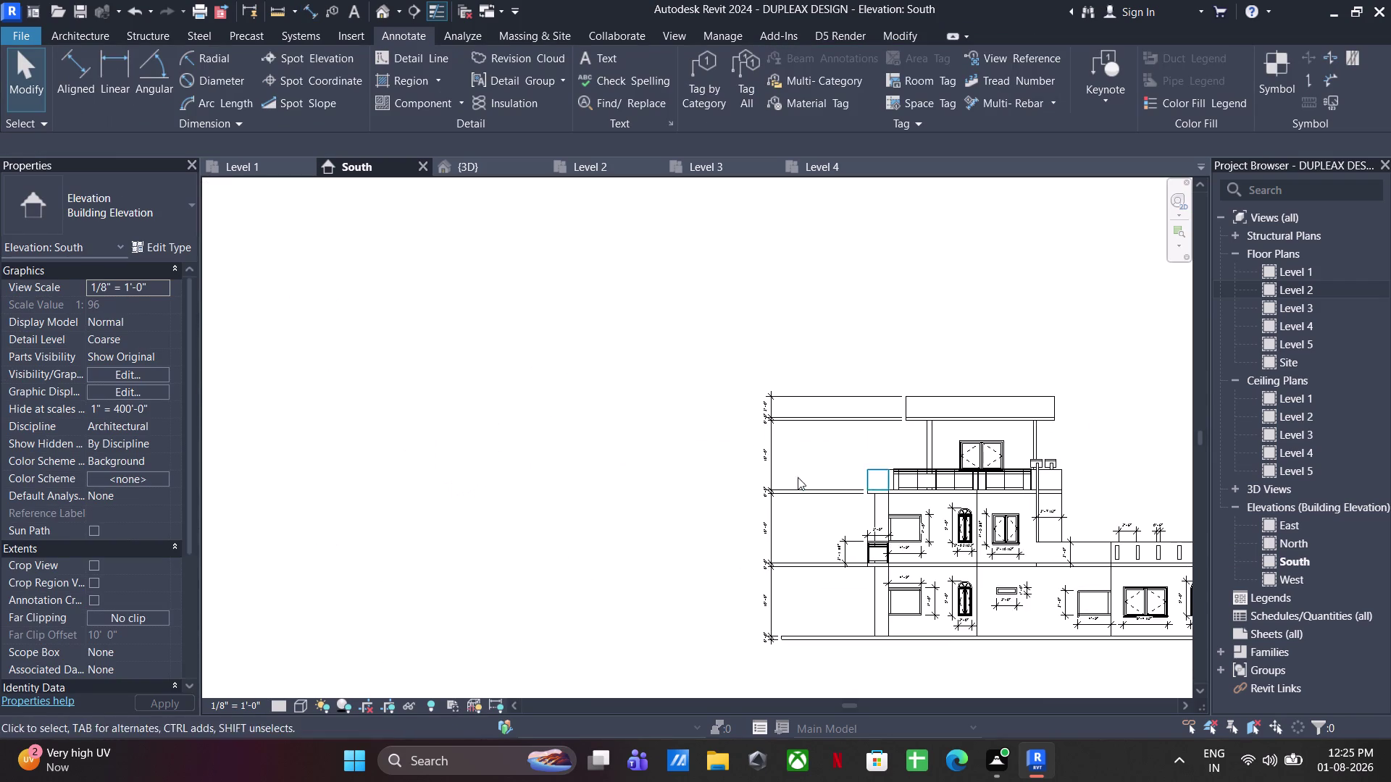
middle_drag(969, 524, 712, 440)
scroll(up, 3)
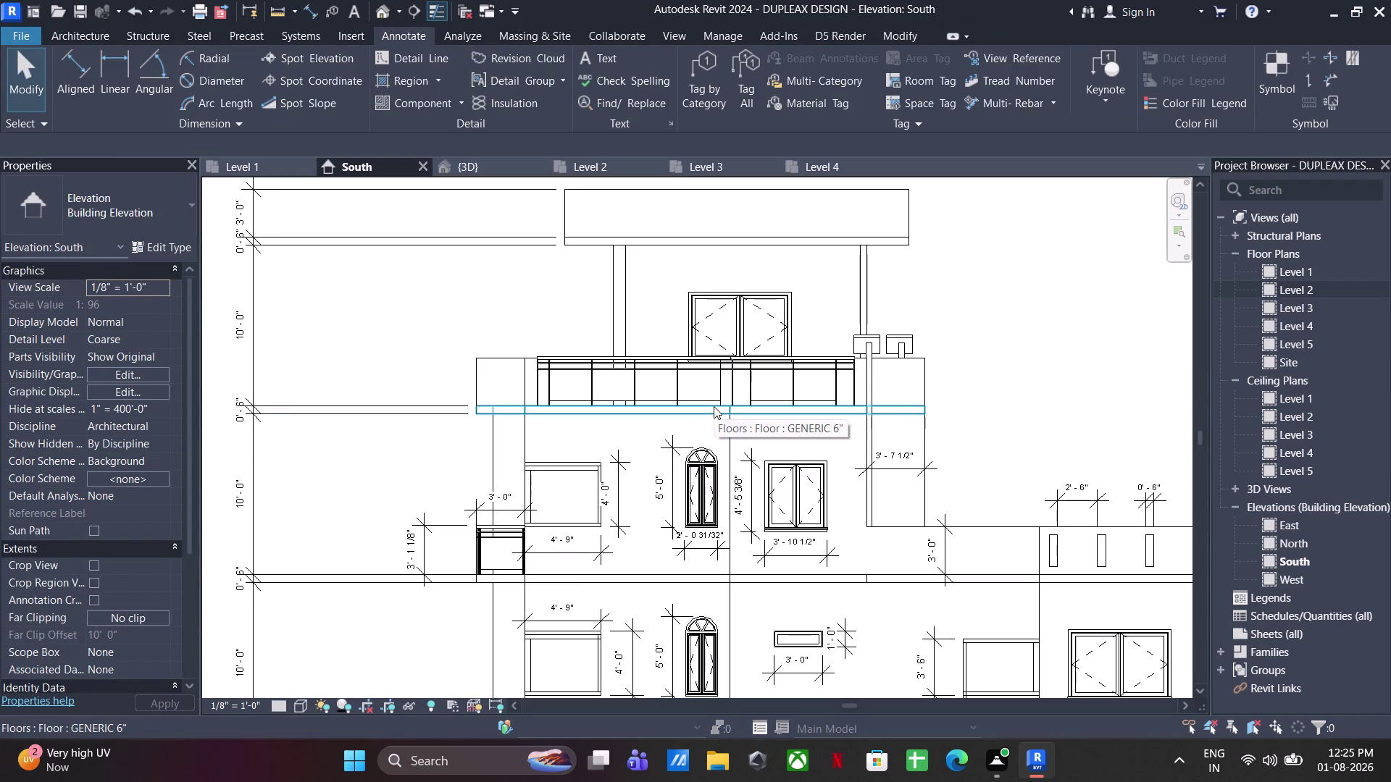
drag(337, 140, 371, 141)
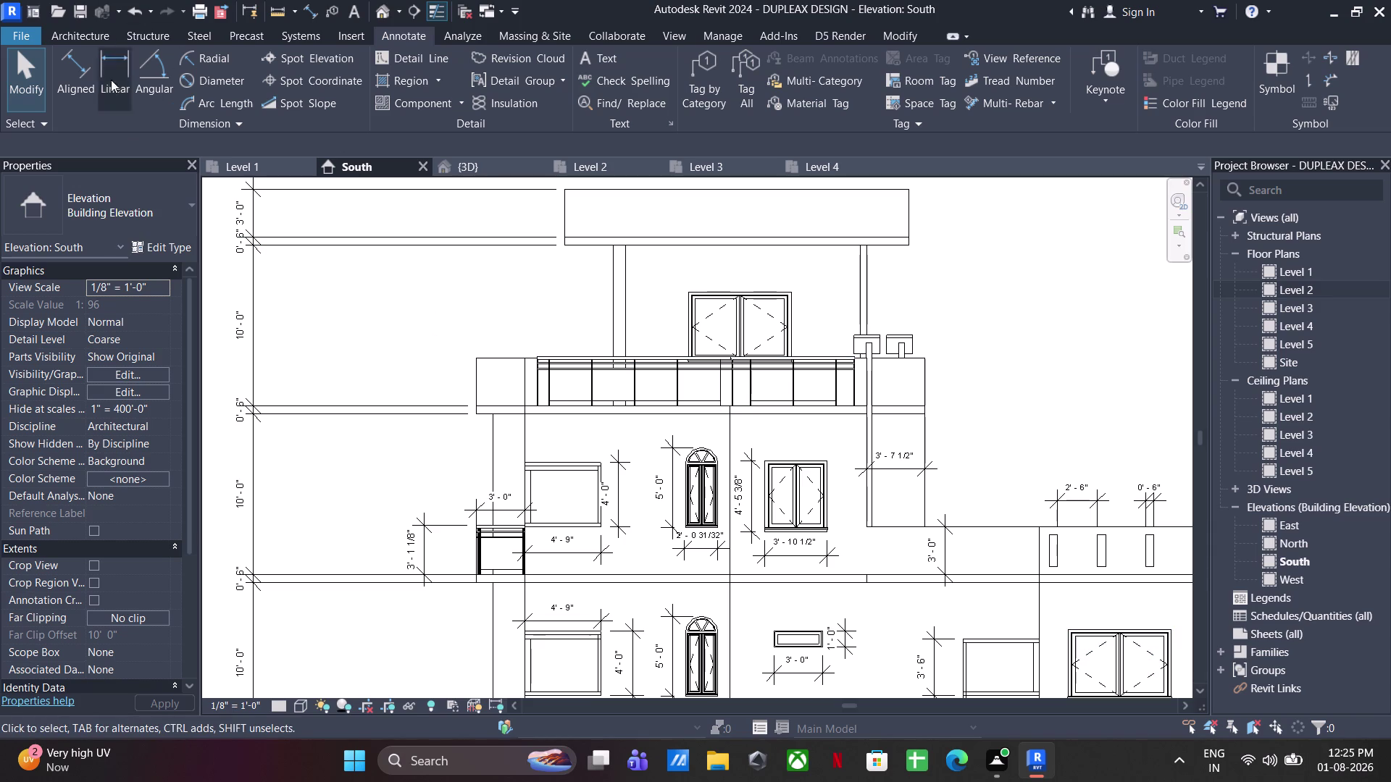
Add a 3'-0" height dimension to the left of the left wall.
click(68, 54)
scroll(up, 3)
click(548, 436)
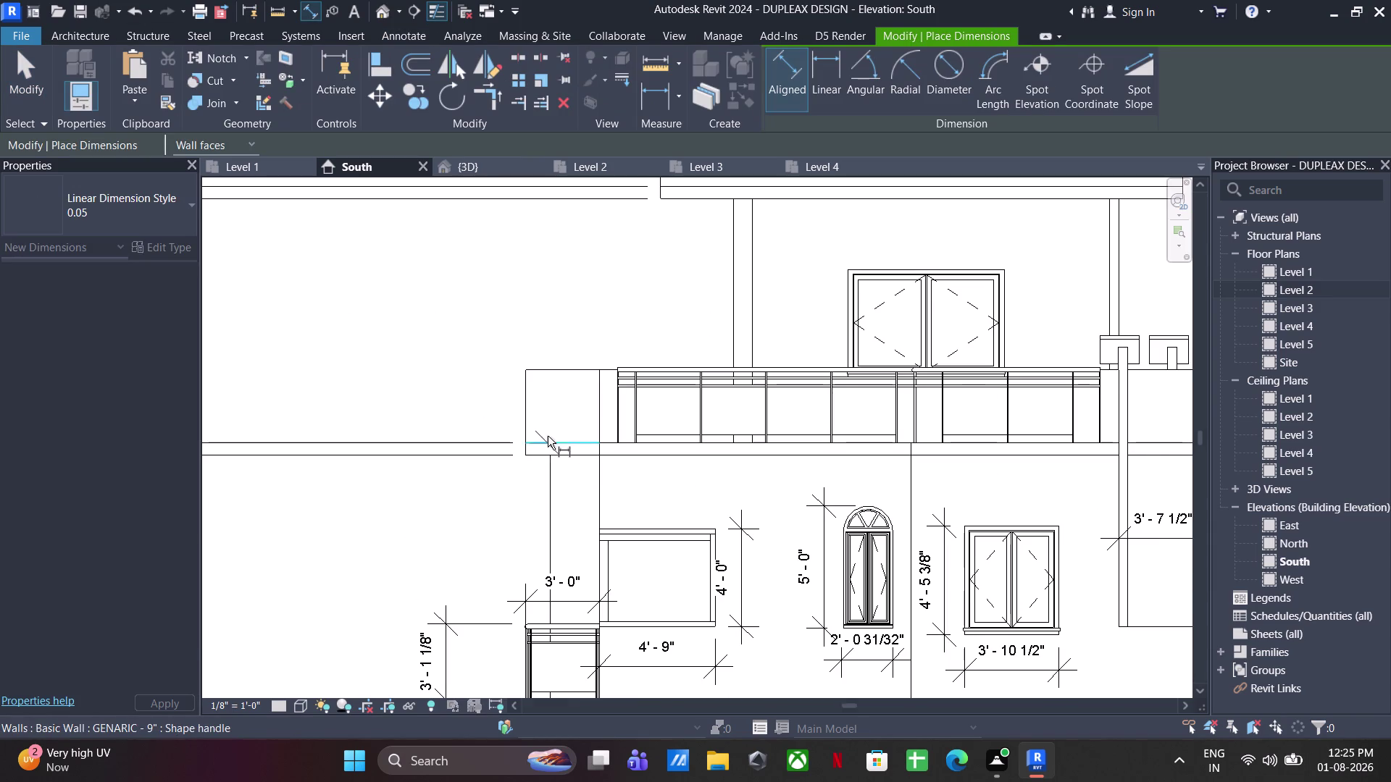
click(558, 364)
click(462, 363)
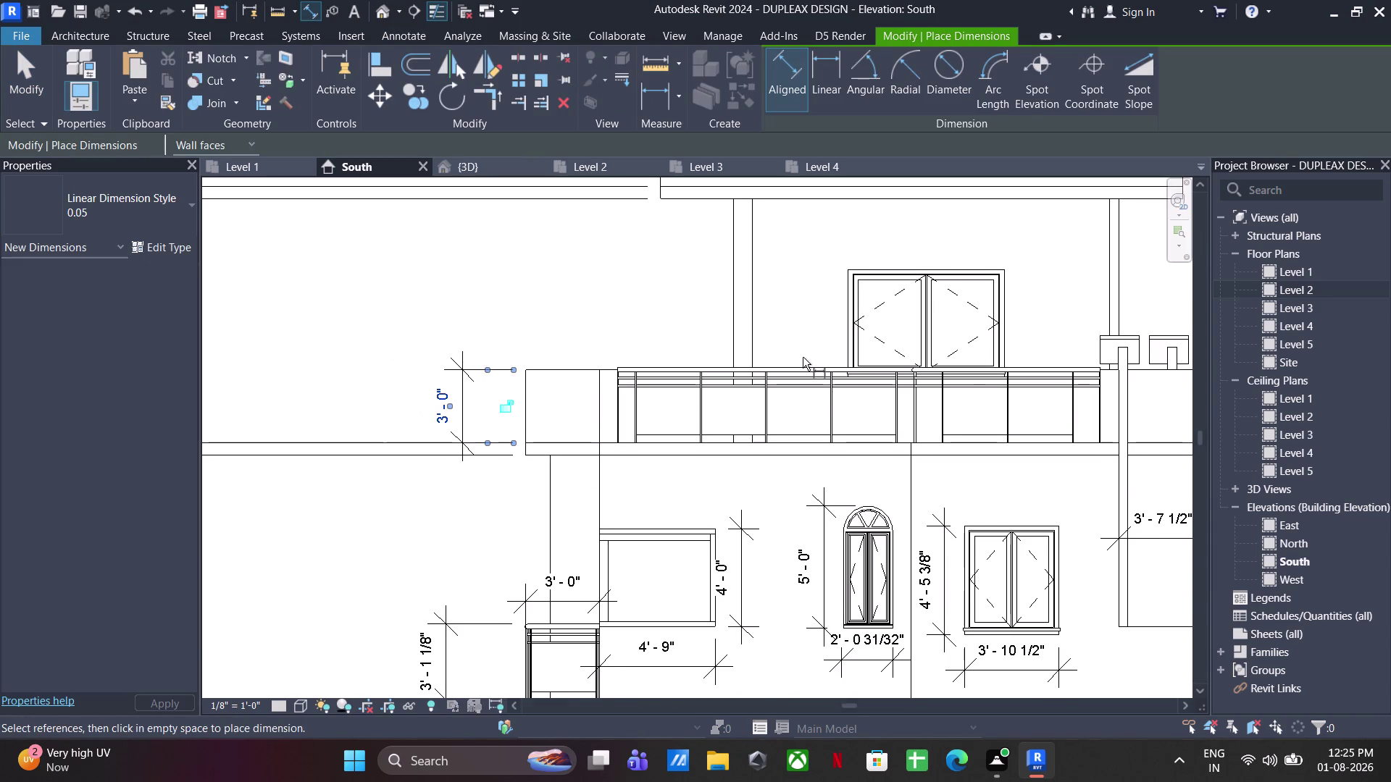
Dimension the upper window's height from its top to the railing as 4'-4 13/16".
middle_drag(802, 358, 580, 574)
scroll(up, 3)
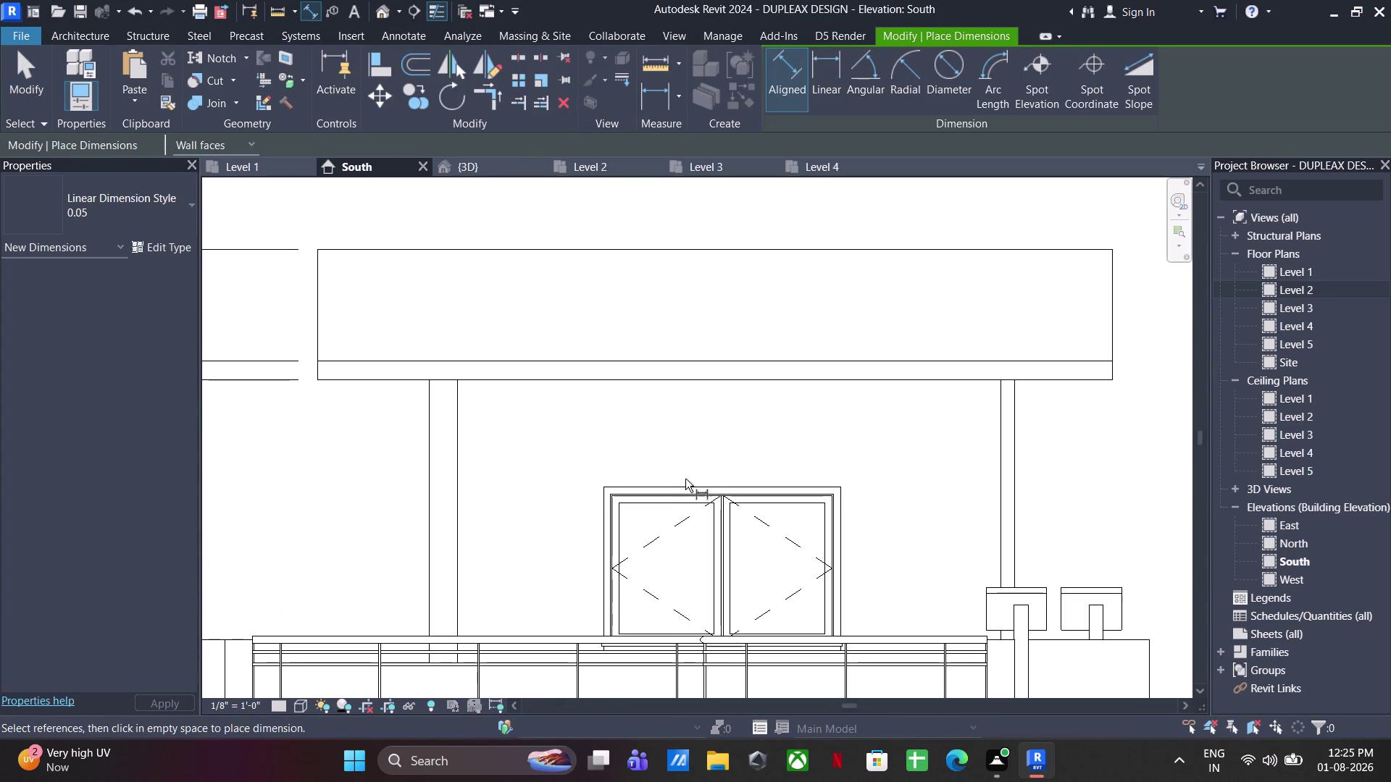
click(680, 484)
middle_drag(651, 659, 658, 544)
scroll(up, 3)
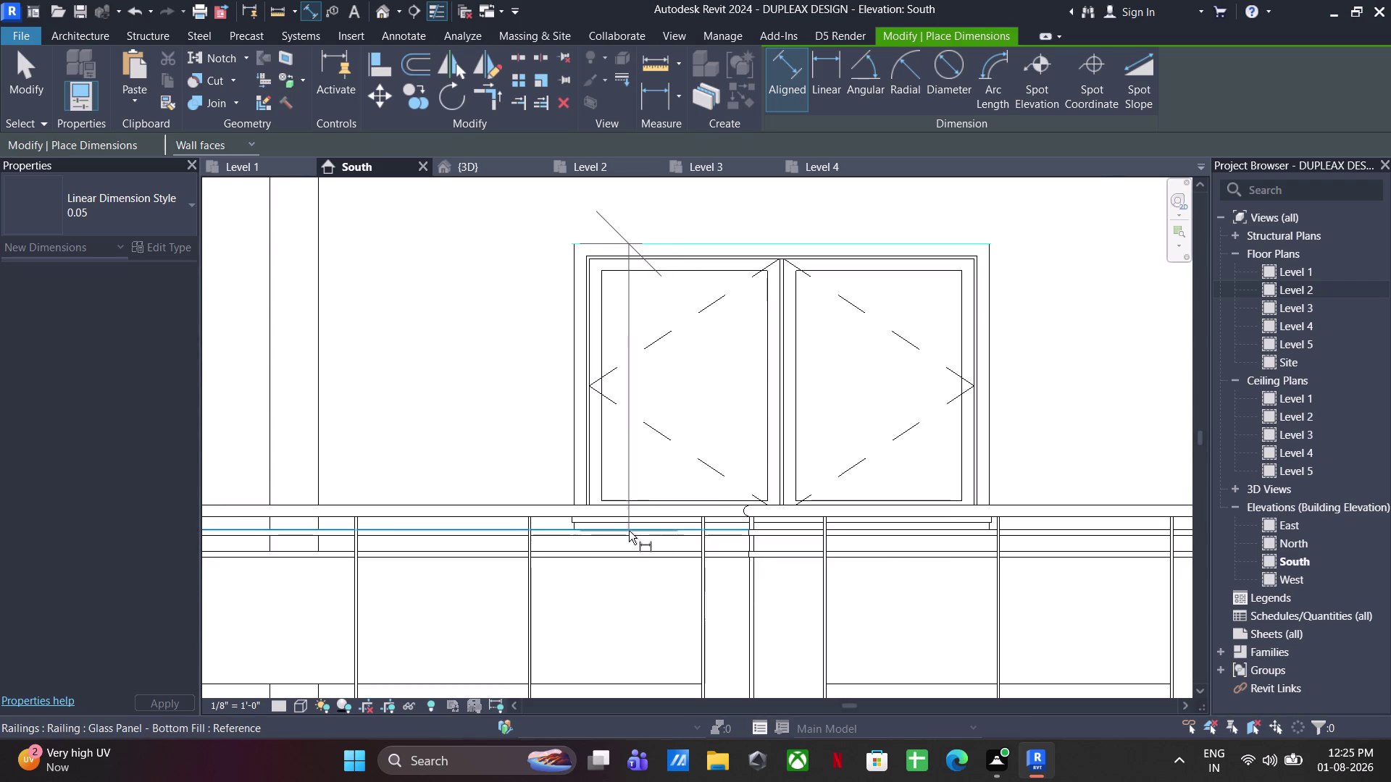
click(629, 531)
scroll(down, 3)
middle_drag(1074, 496, 873, 557)
click(899, 511)
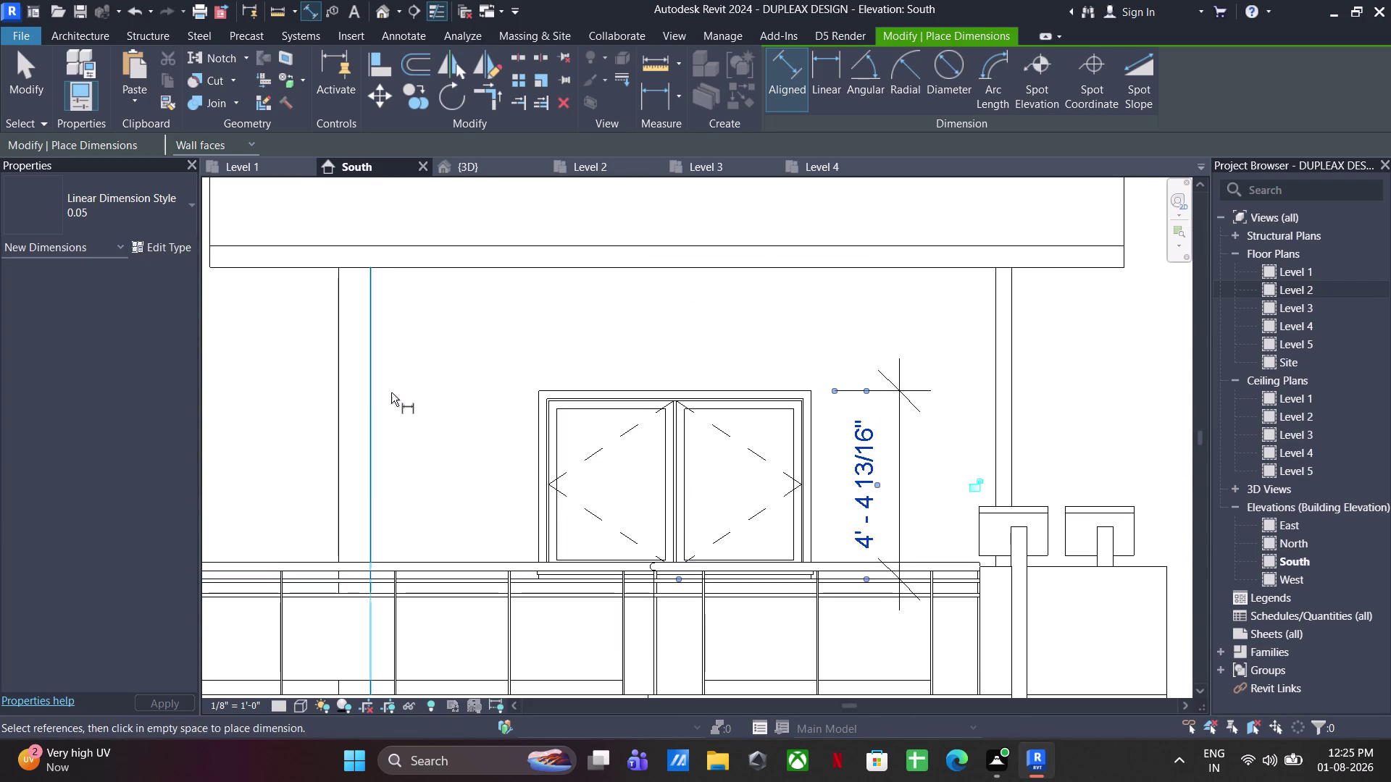
Add a 6'-4 1/2" width dimension above the upper window.
click(533, 449)
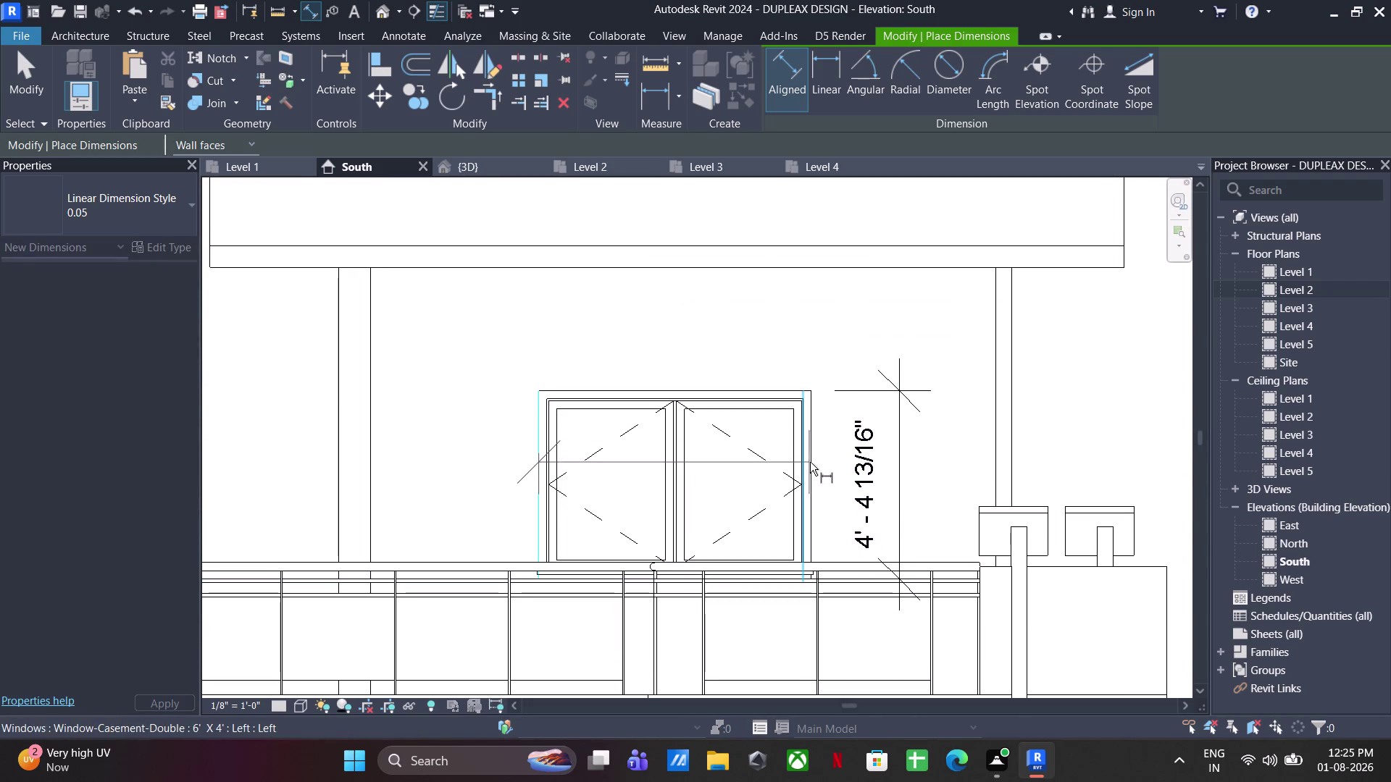
click(816, 463)
click(791, 363)
scroll(down, 3)
middle_drag(686, 394, 717, 420)
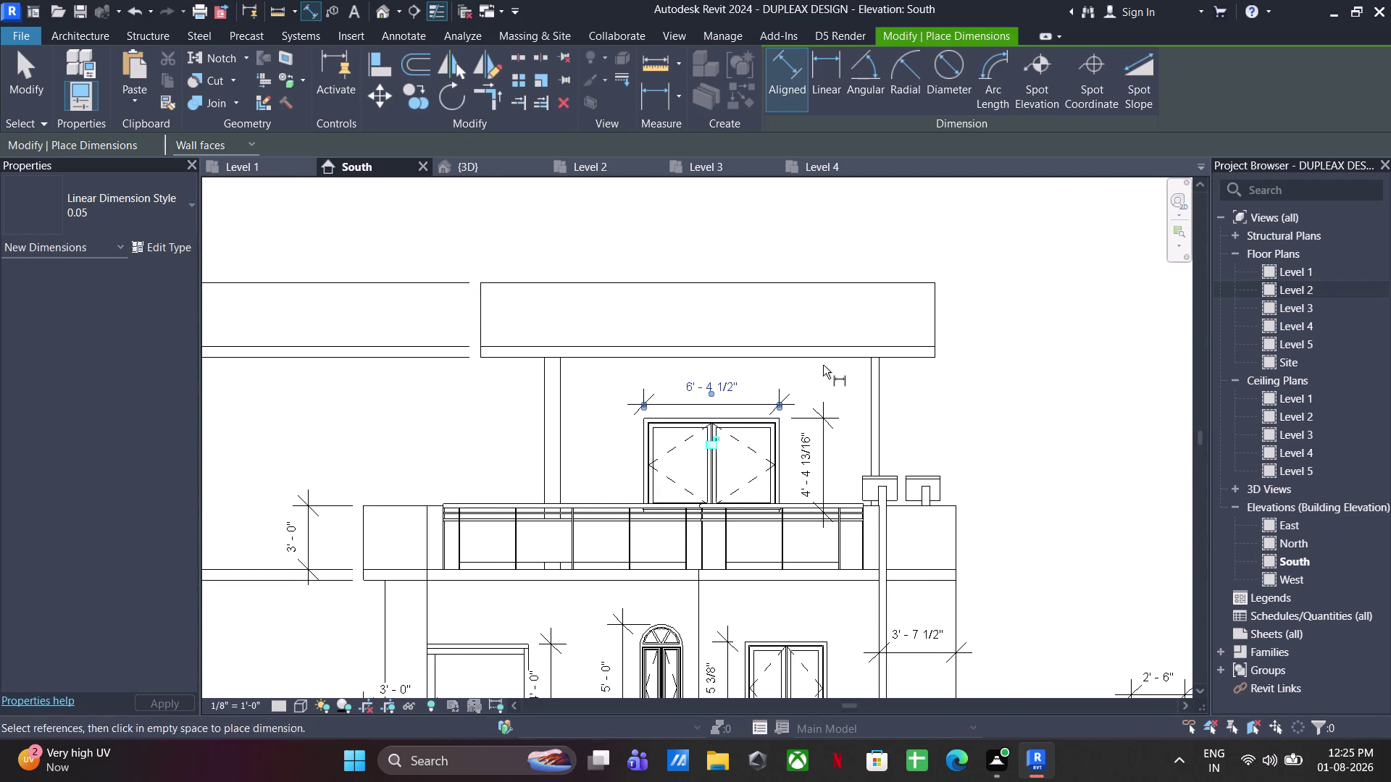
scroll(down, 3)
middle_drag(825, 362, 804, 358)
middle_drag(851, 375, 742, 282)
key(Escape)
key(Escape)
scroll(down, 3)
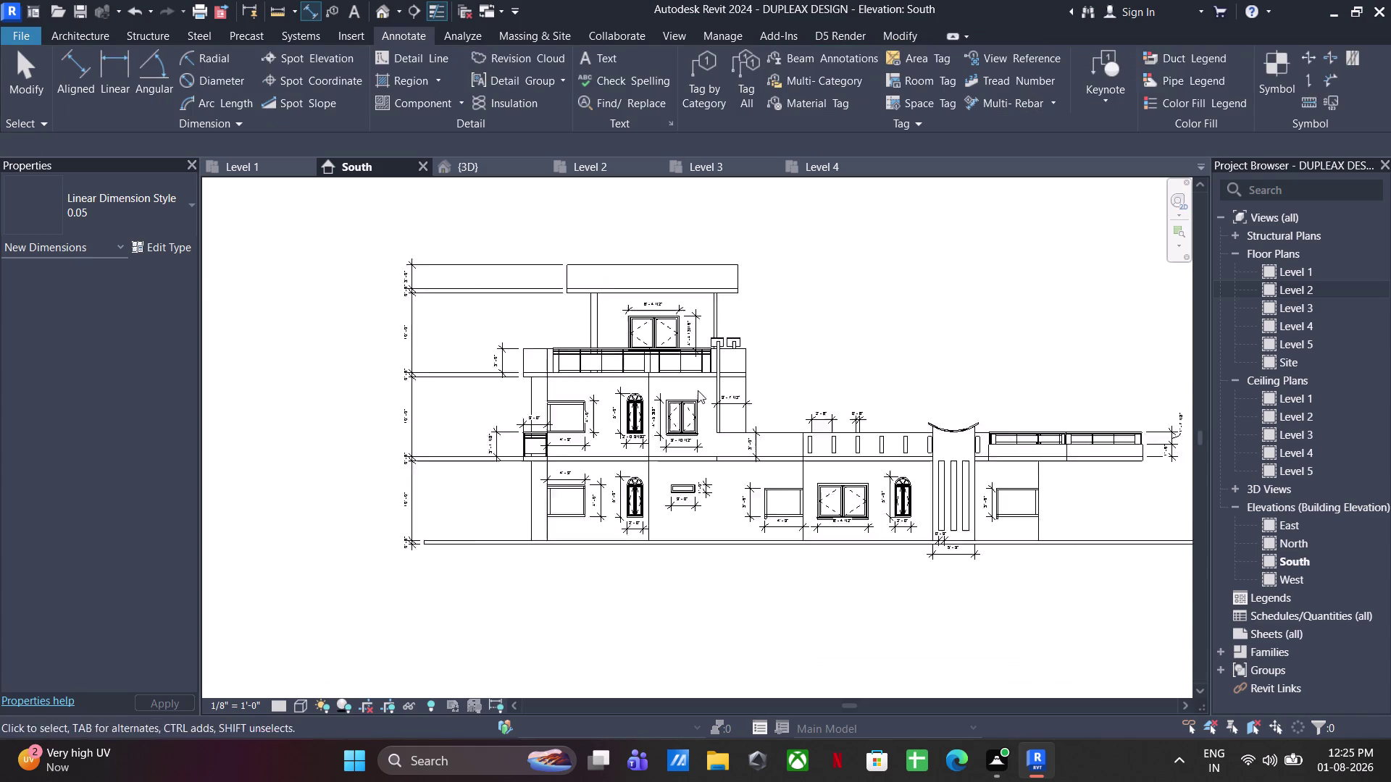
Exit the dimension command and clear the selection in the South elevation.
scroll(down, 3)
middle_drag(687, 392, 627, 384)
key(Escape)
scroll(up, 3)
key(Escape)
key(Escape)
key(Escape)
key(Escape)
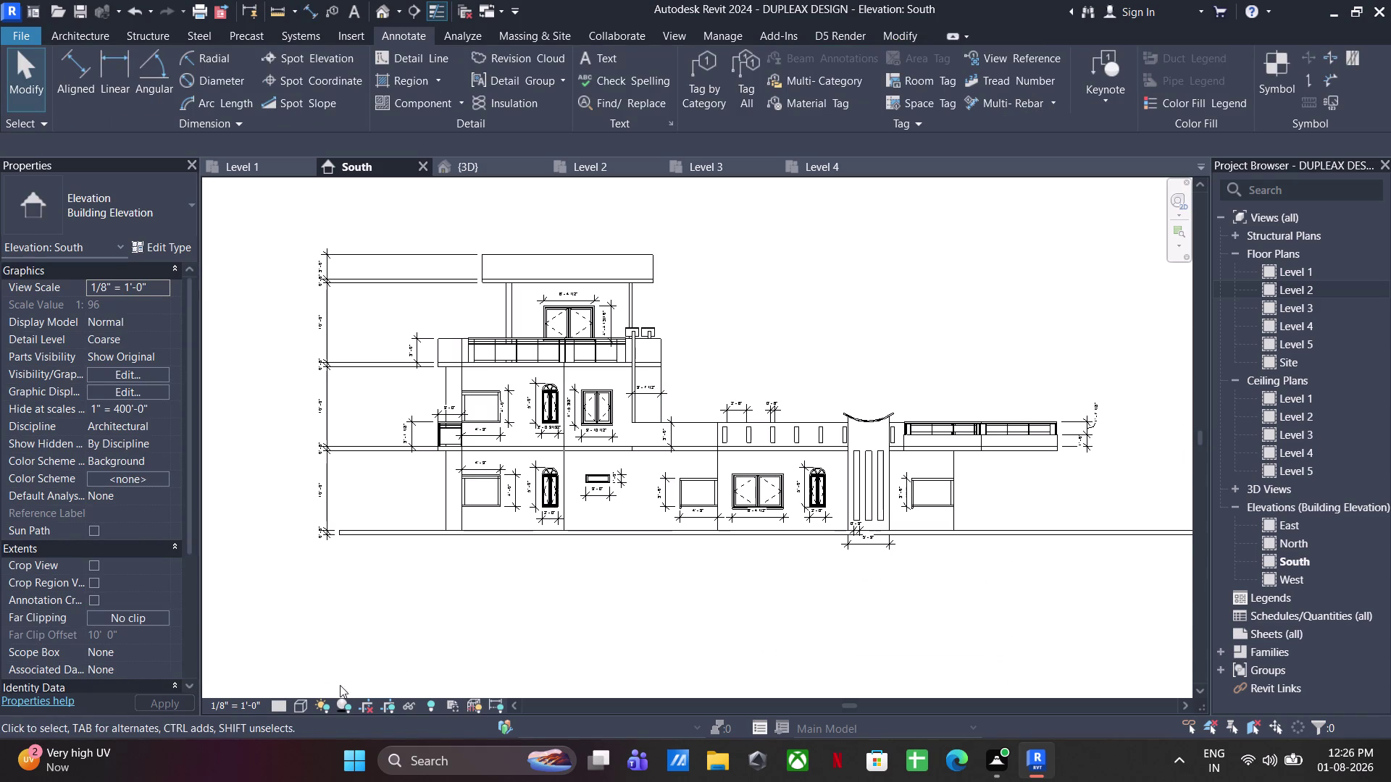
Set the South elevation's visual style to Consistent Colors.
click(298, 705)
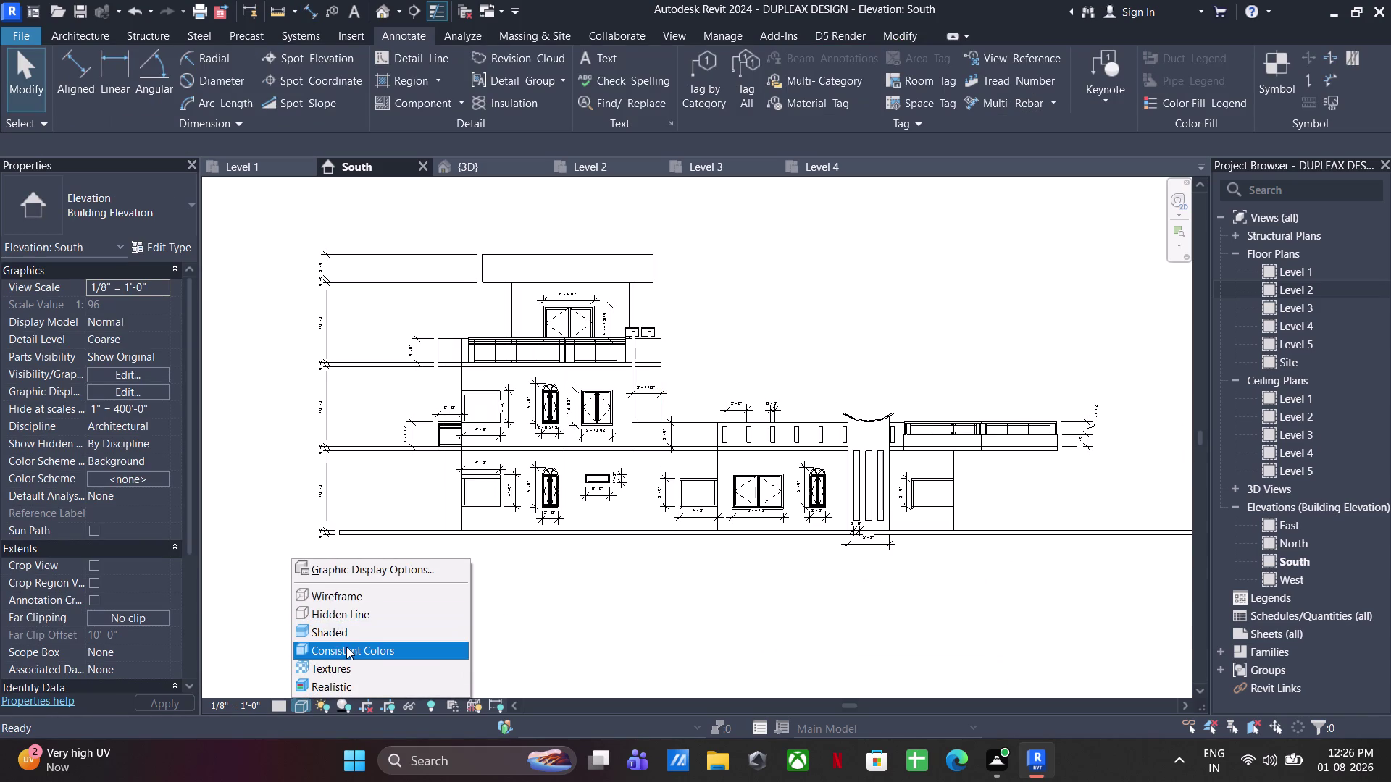
click(346, 647)
click(677, 630)
key(Escape)
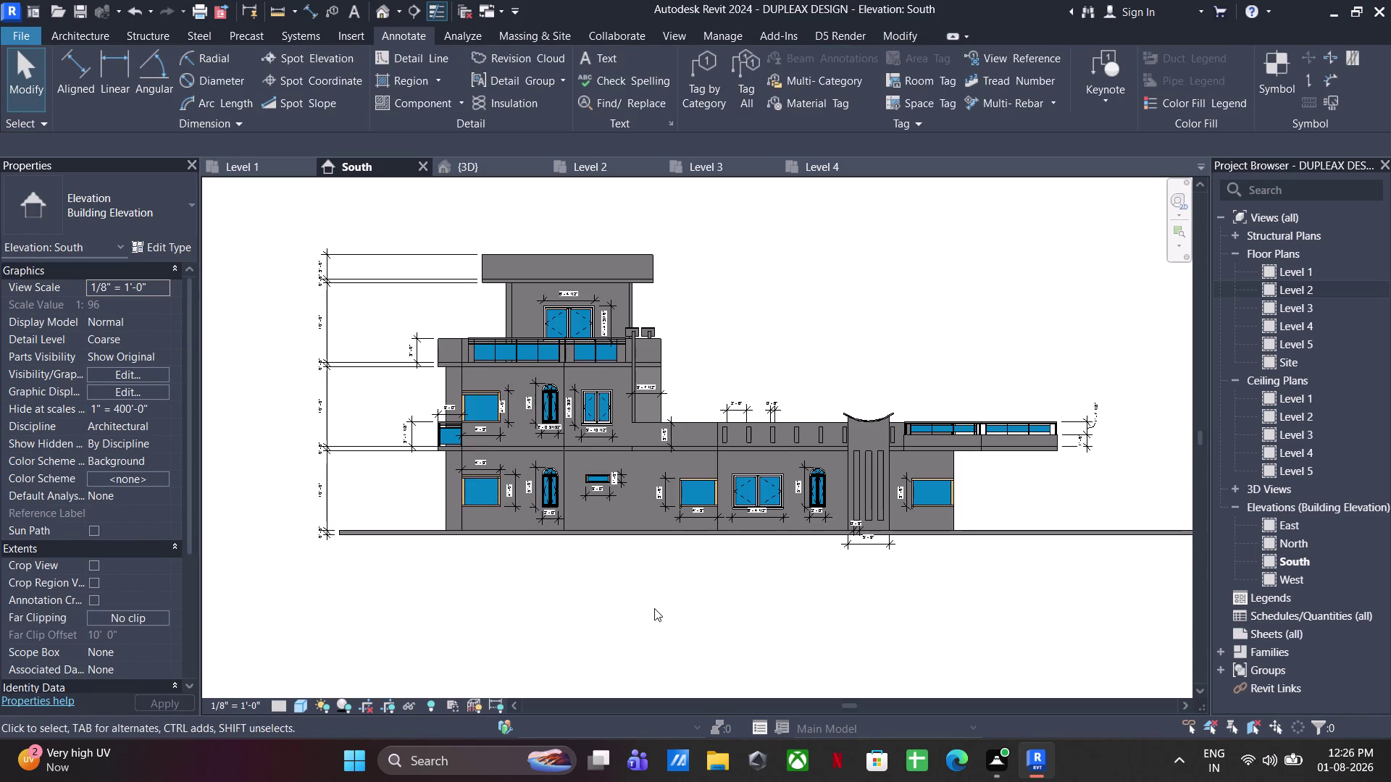
key(Escape)
key(Escape)
key(Escape)
key(Escape)
key(Escape)
Set the Level 1 plan's visual style to Consistent Colors.
click(255, 164)
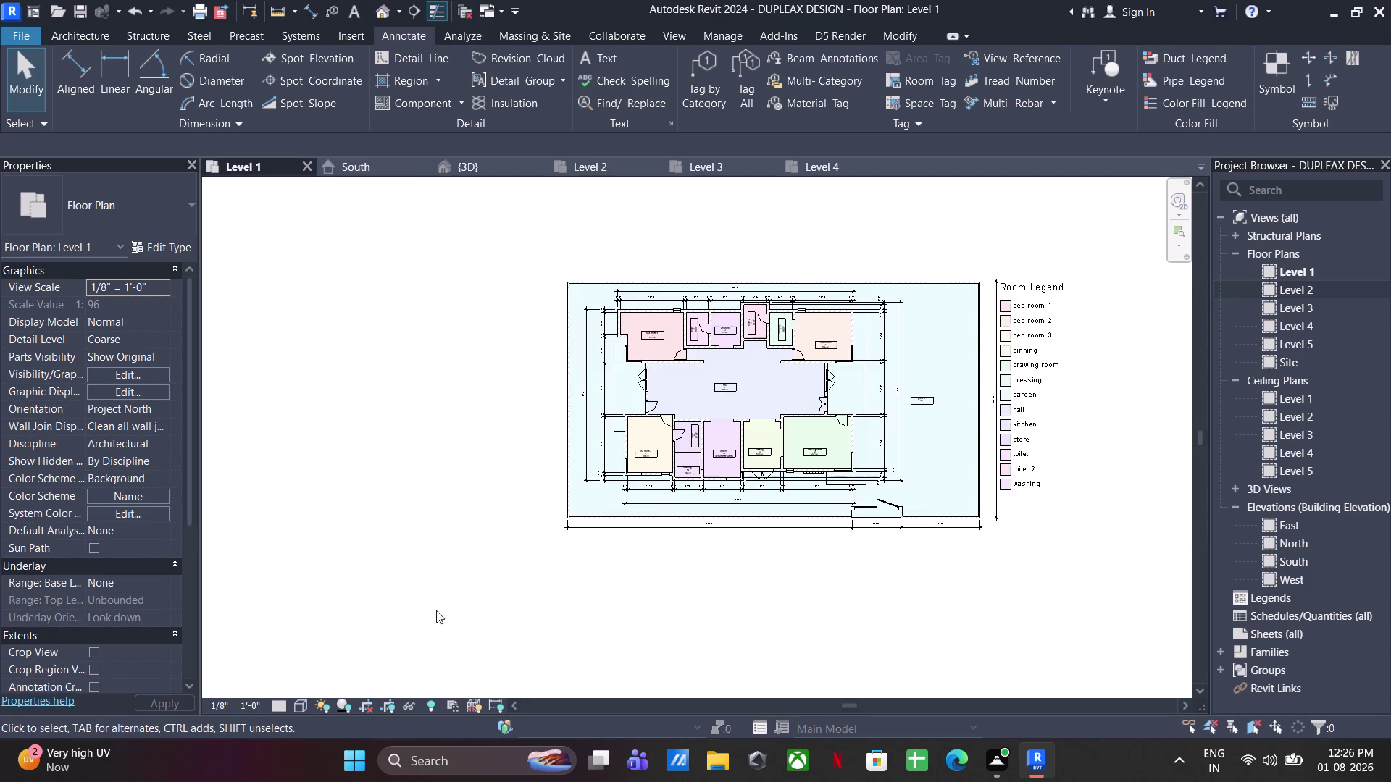
click(296, 708)
click(349, 653)
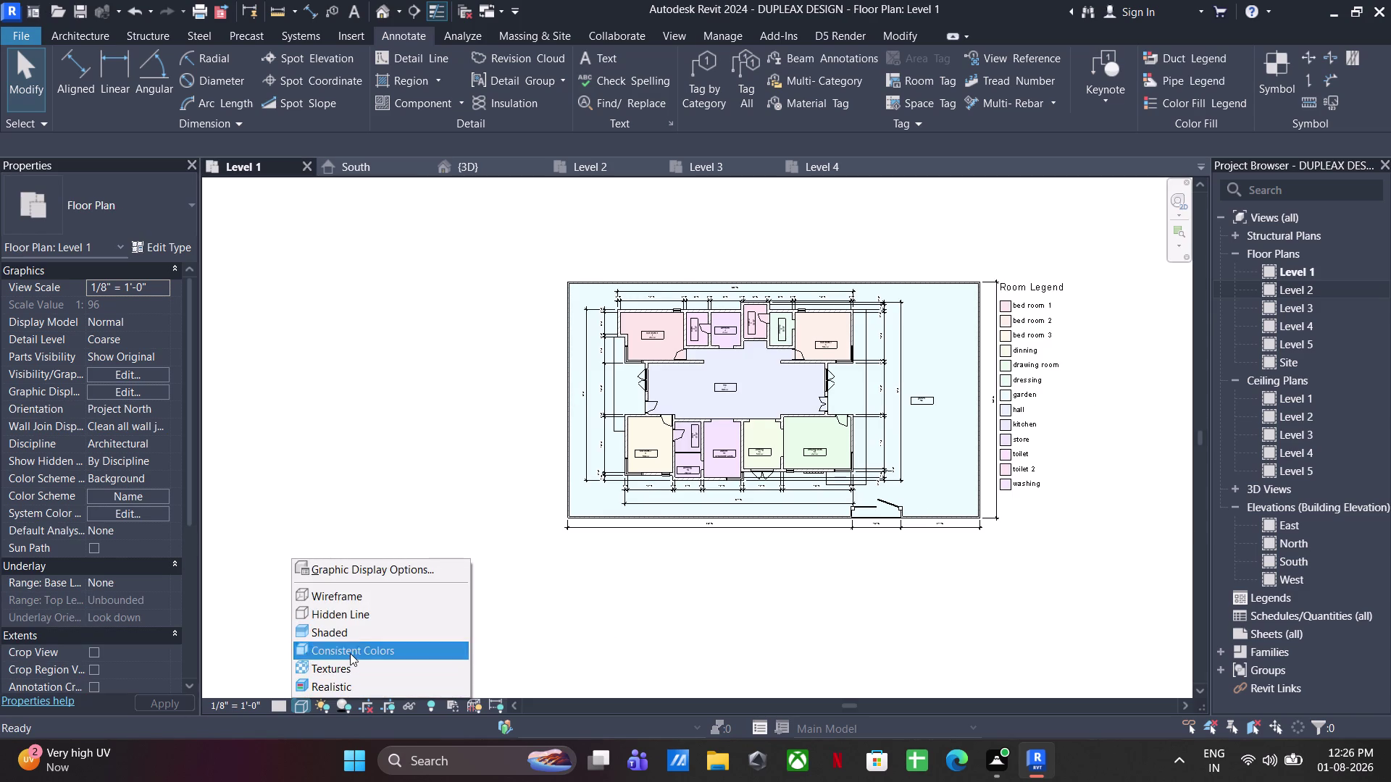
middle_drag(585, 624, 407, 676)
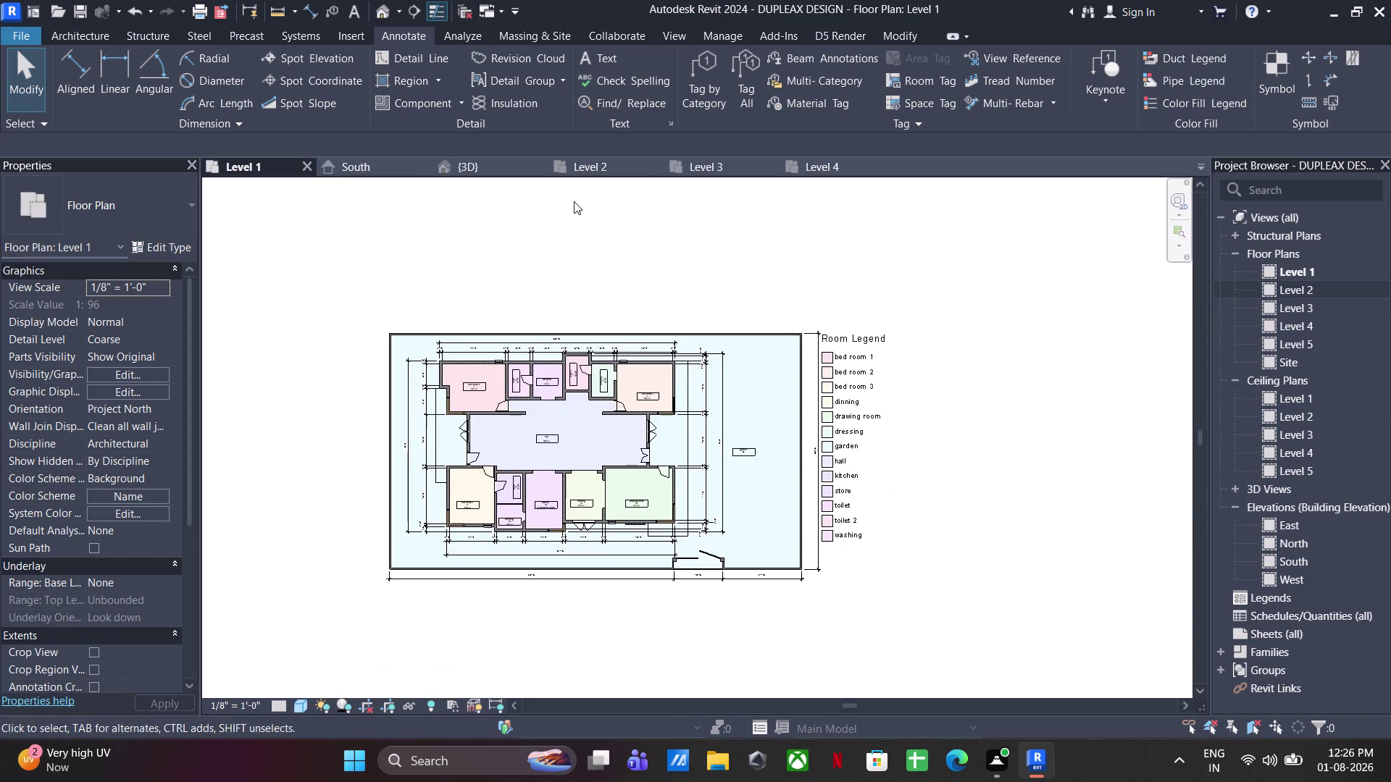
Set the Level 2 floor plan's visual style to Shaded.
click(610, 162)
click(296, 704)
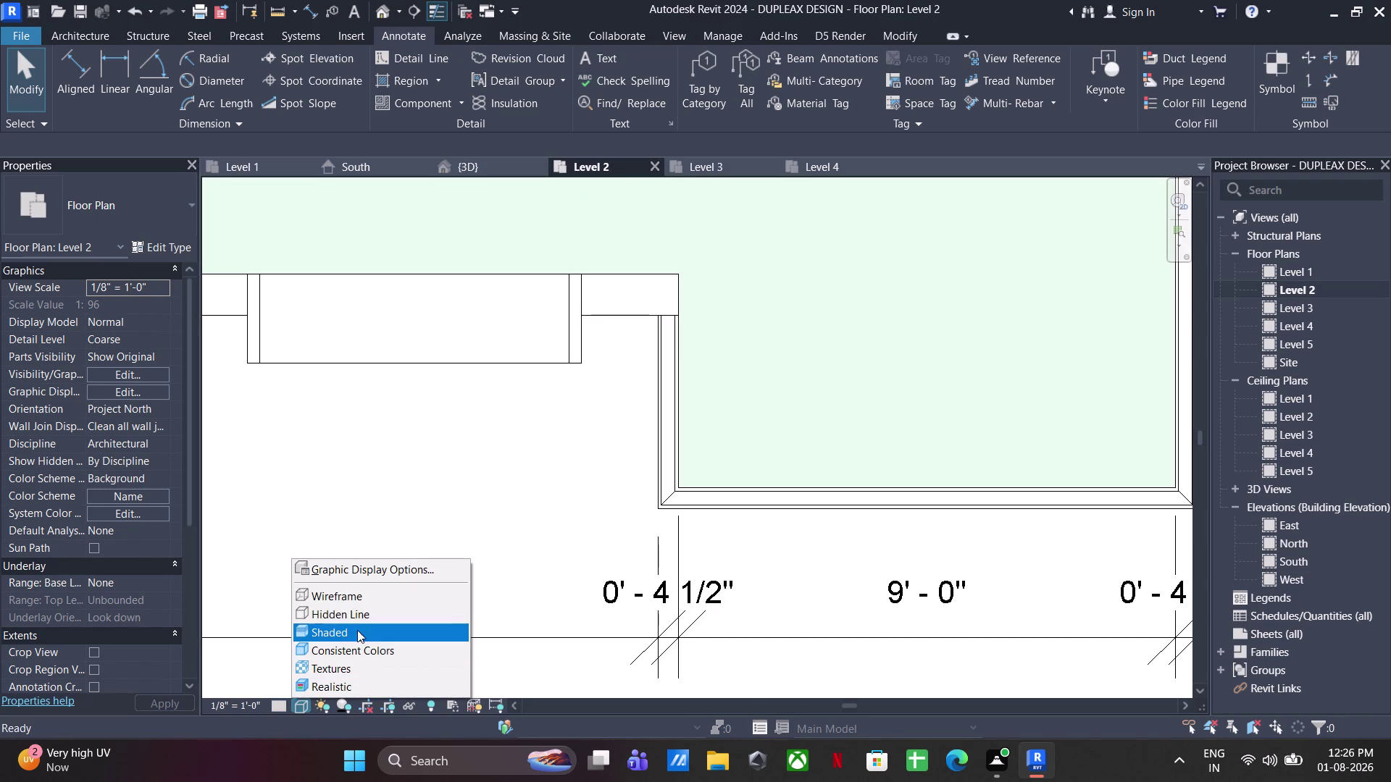
click(377, 656)
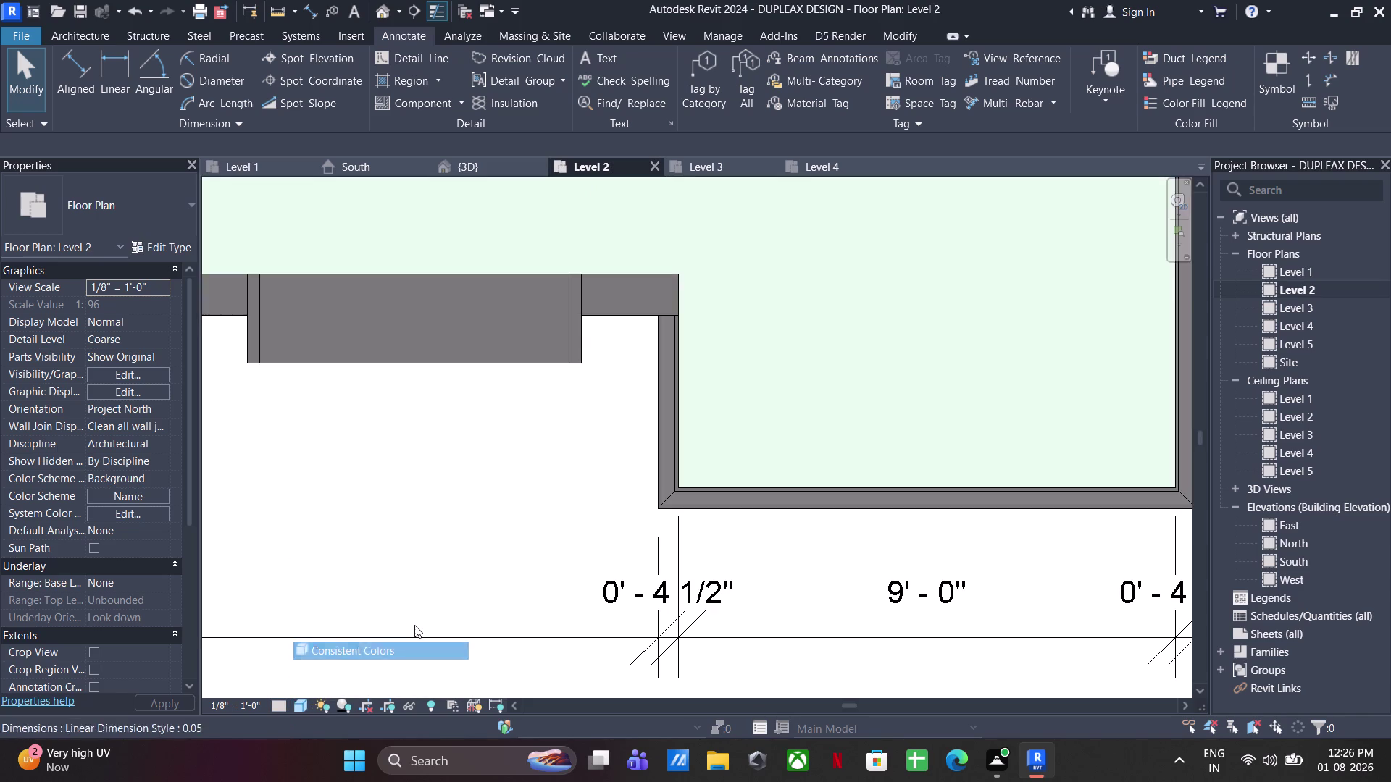
scroll(down, 3)
middle_drag(507, 551, 419, 669)
scroll(down, 3)
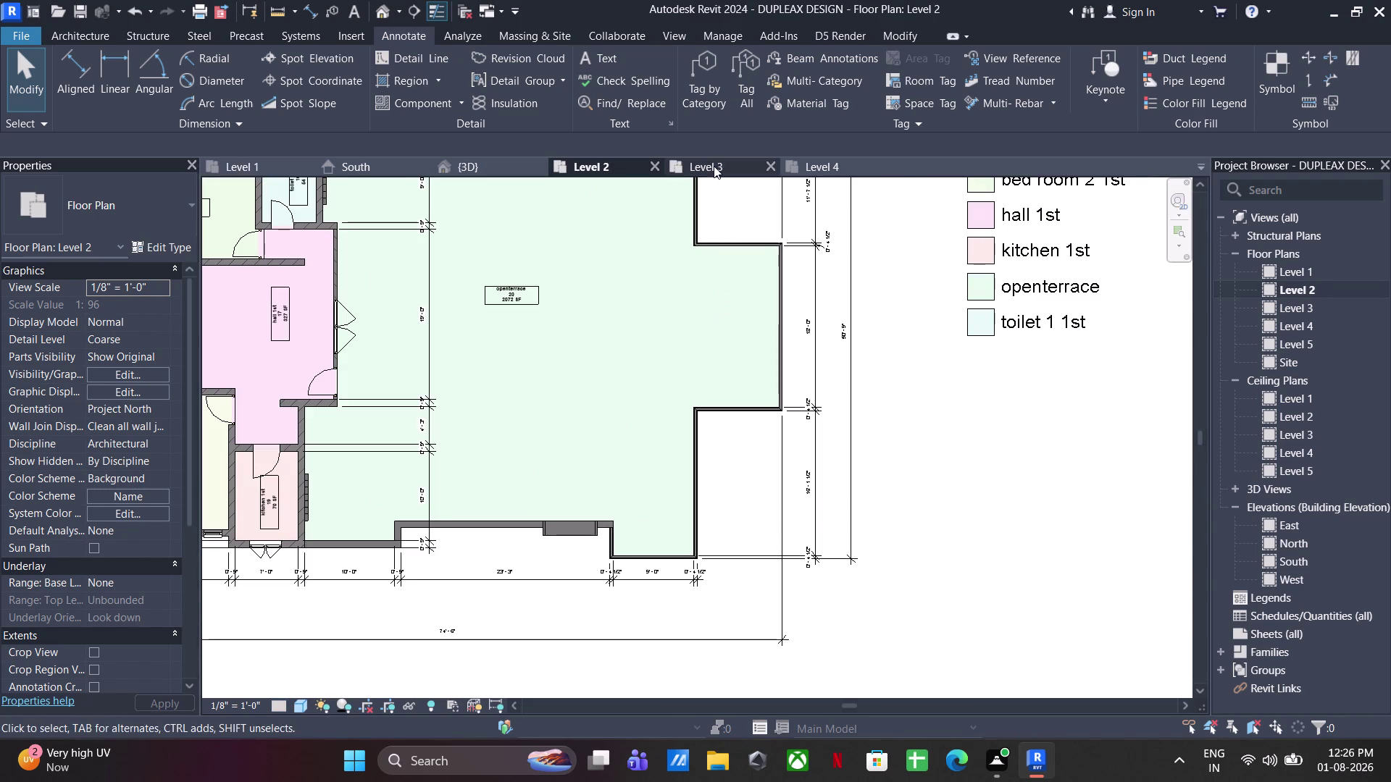
Shade the Level 3 floor plan, then open the West elevation from the Project Browser.
click(713, 166)
click(294, 709)
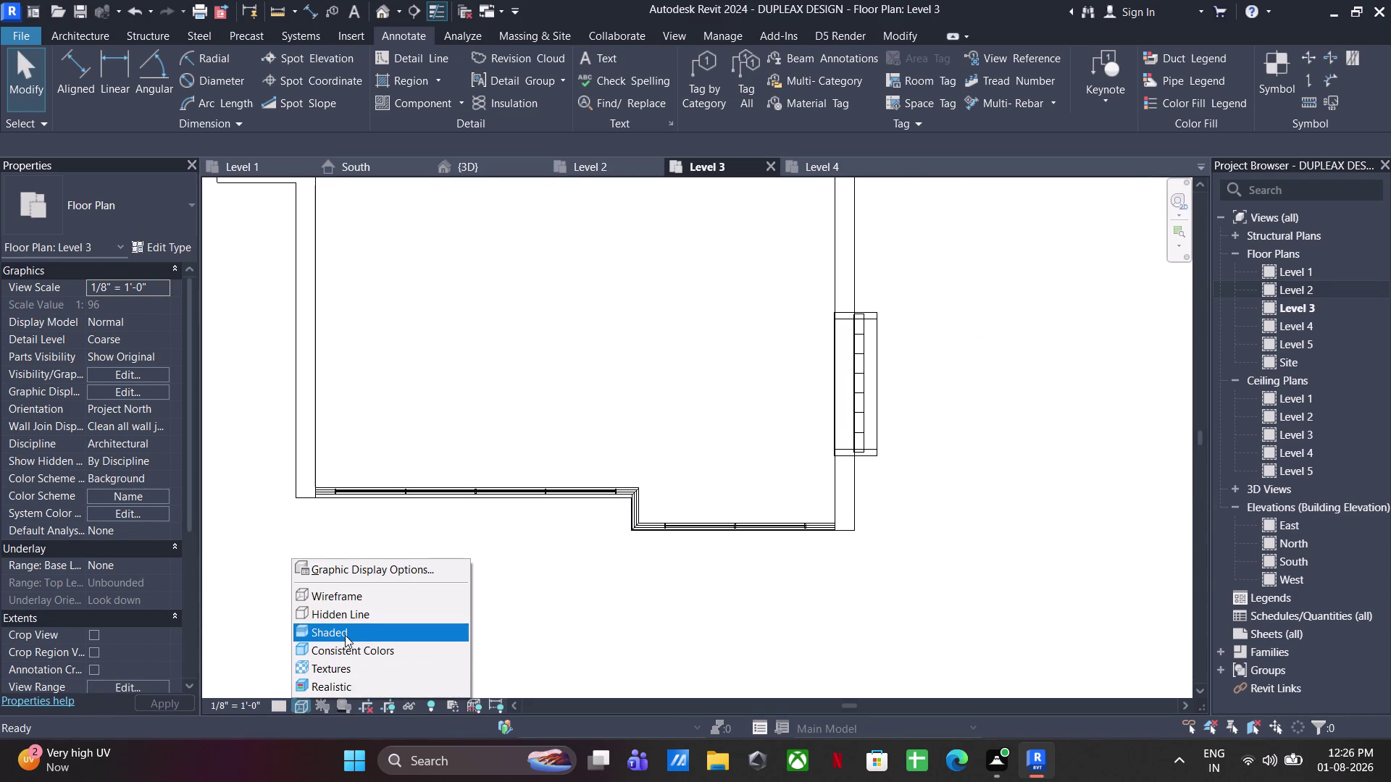
click(352, 652)
scroll(down, 3)
scroll(down, 3)
click(806, 480)
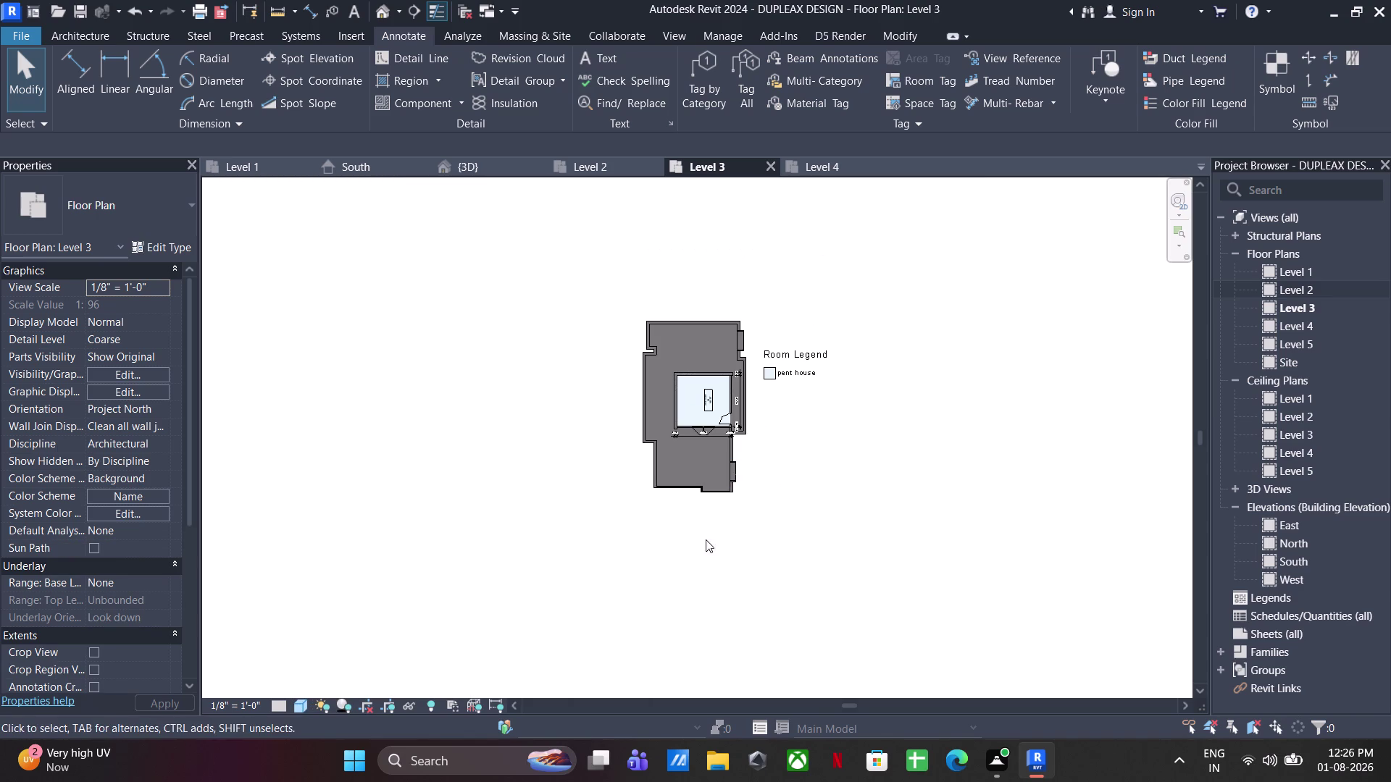
middle_drag(716, 520, 689, 514)
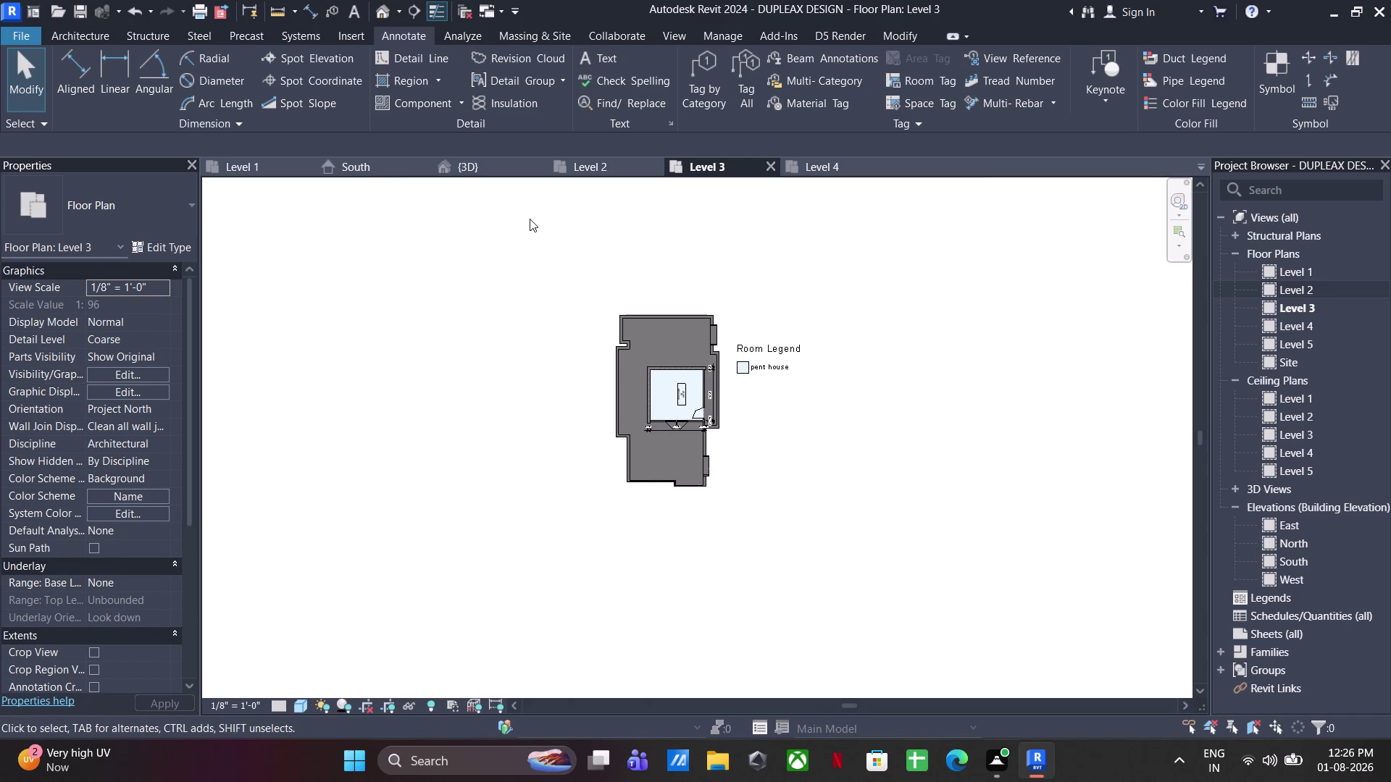
double_click(1318, 573)
middle_drag(476, 587, 580, 585)
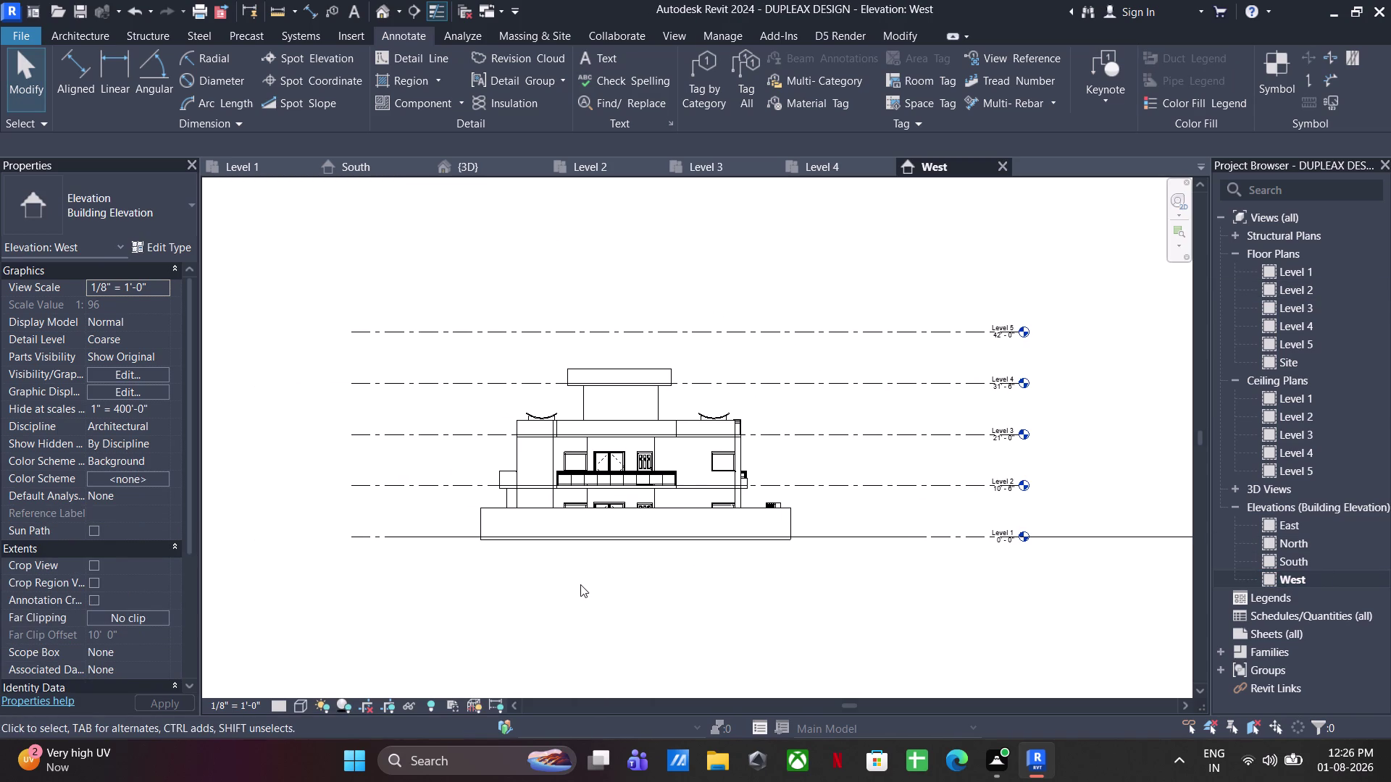
Hide the Levels annotation category in the West elevation with Visibility/Graphics (VG).
text(vg)
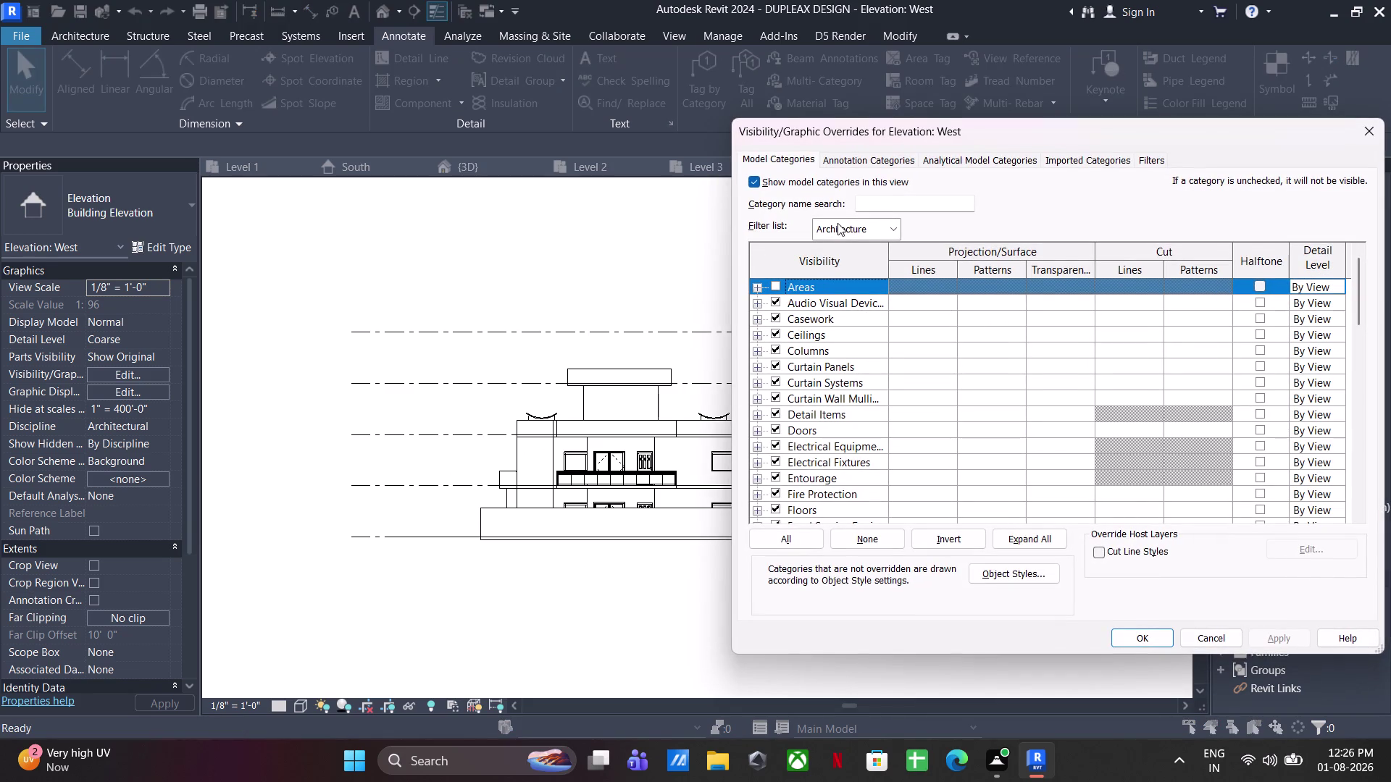
click(846, 156)
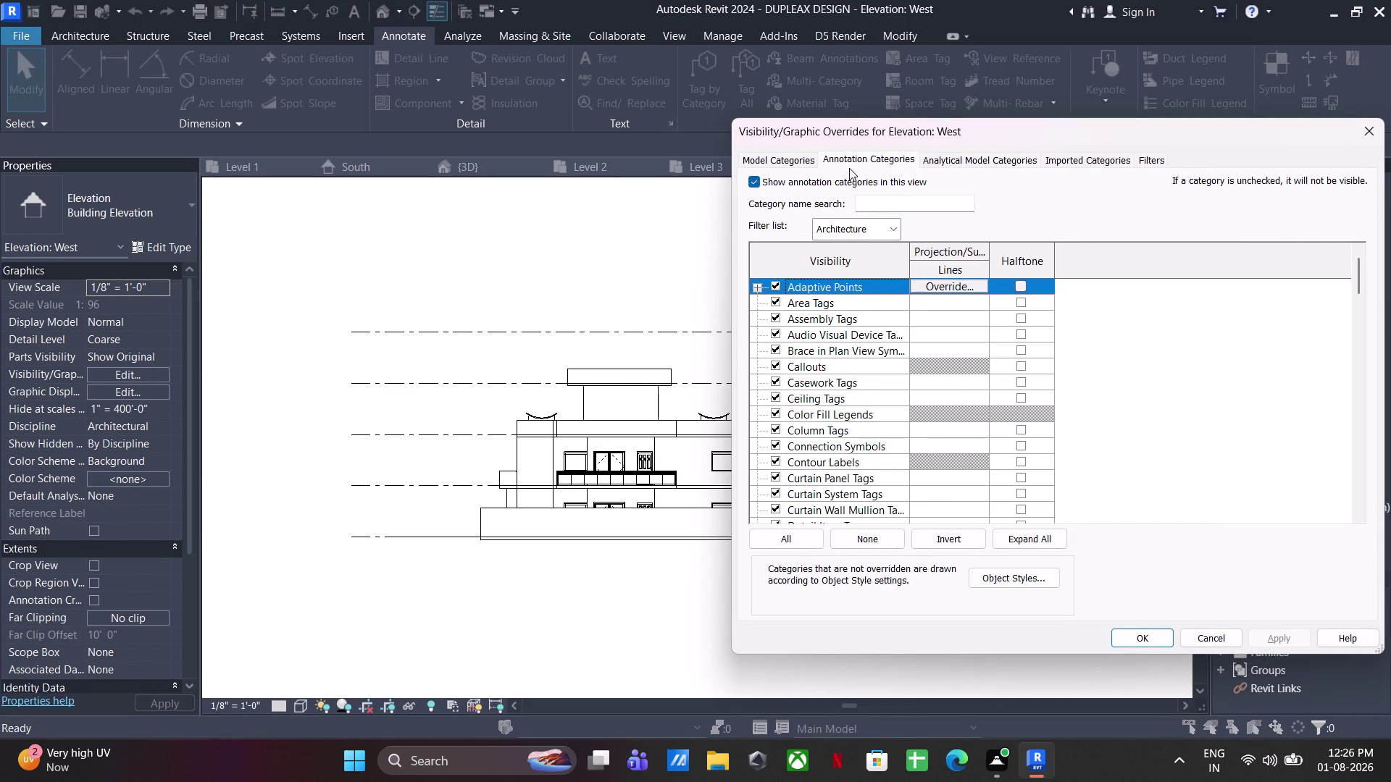
scroll(down, 3)
scroll(down, 3)
scroll(down, 3)
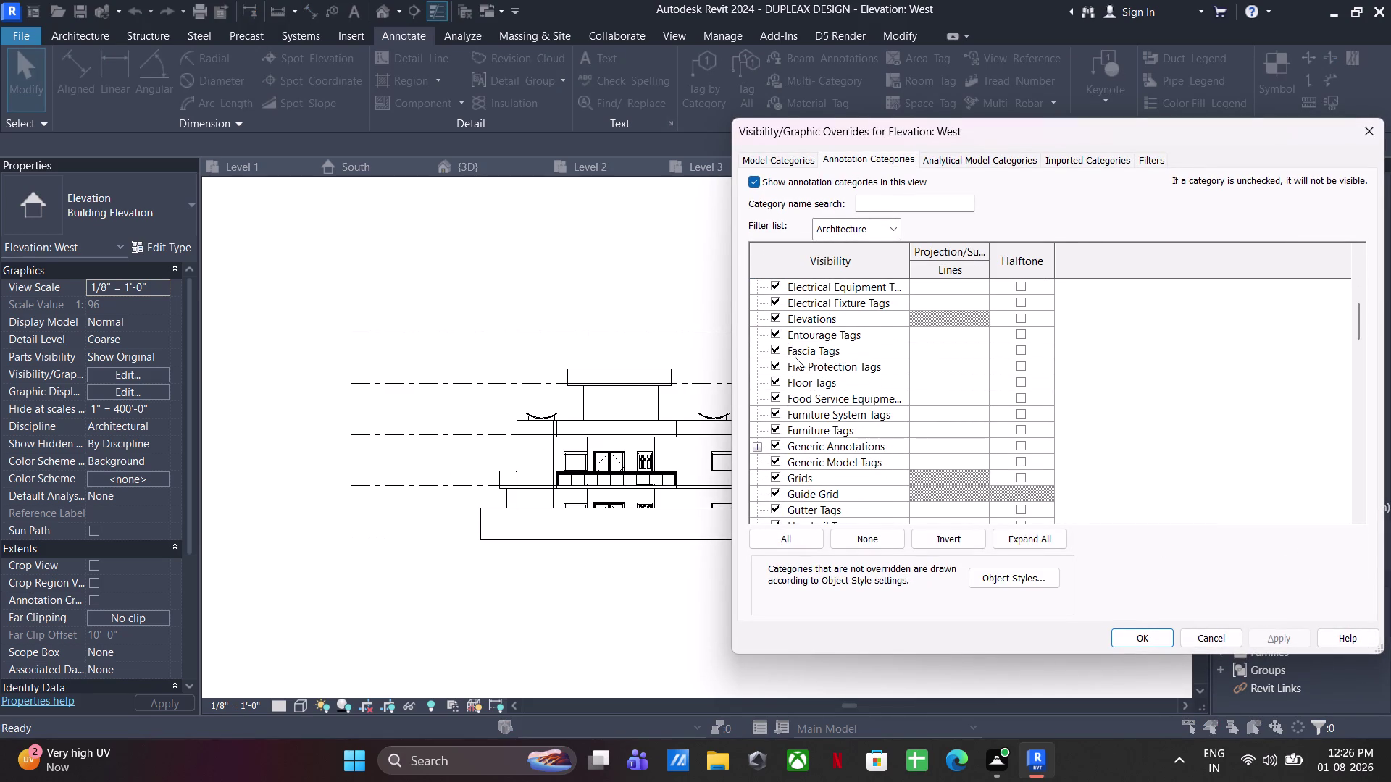
scroll(down, 3)
click(774, 456)
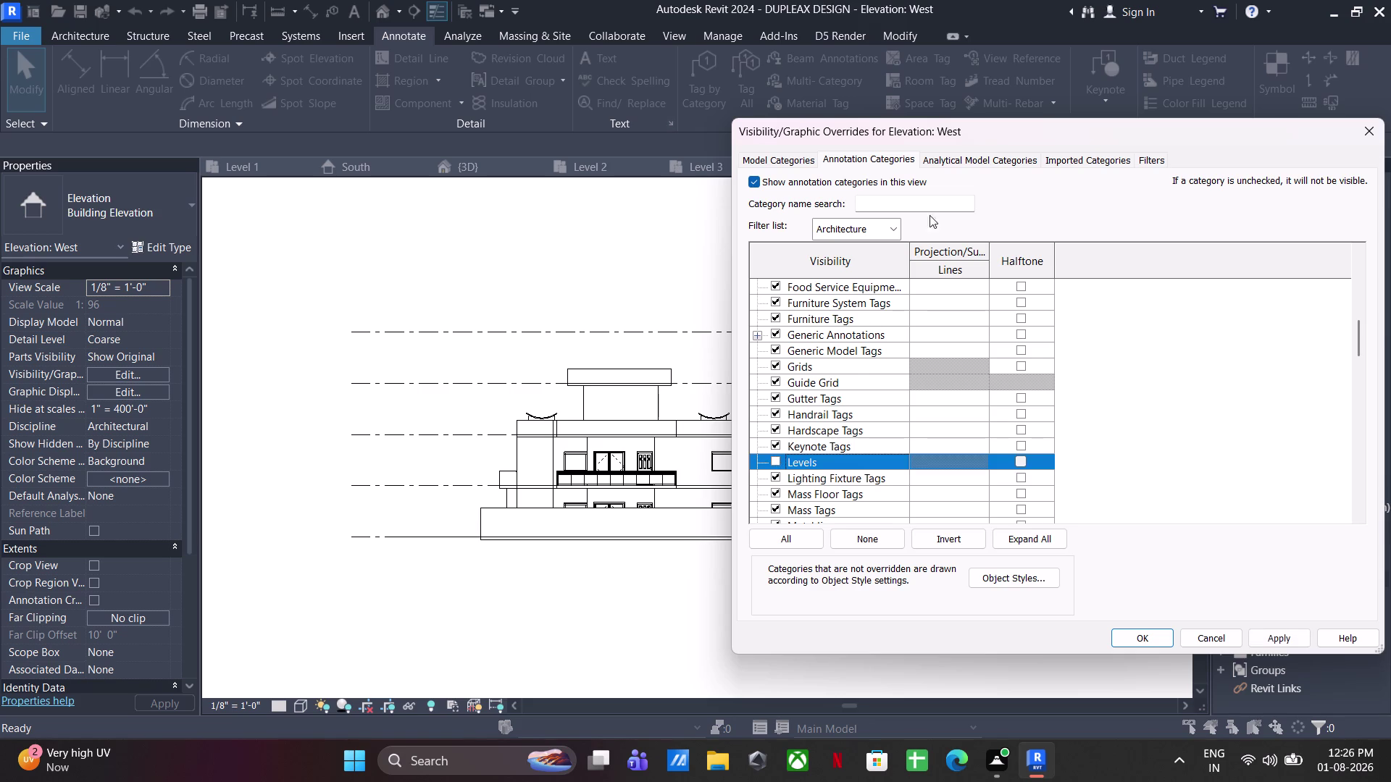
click(1072, 158)
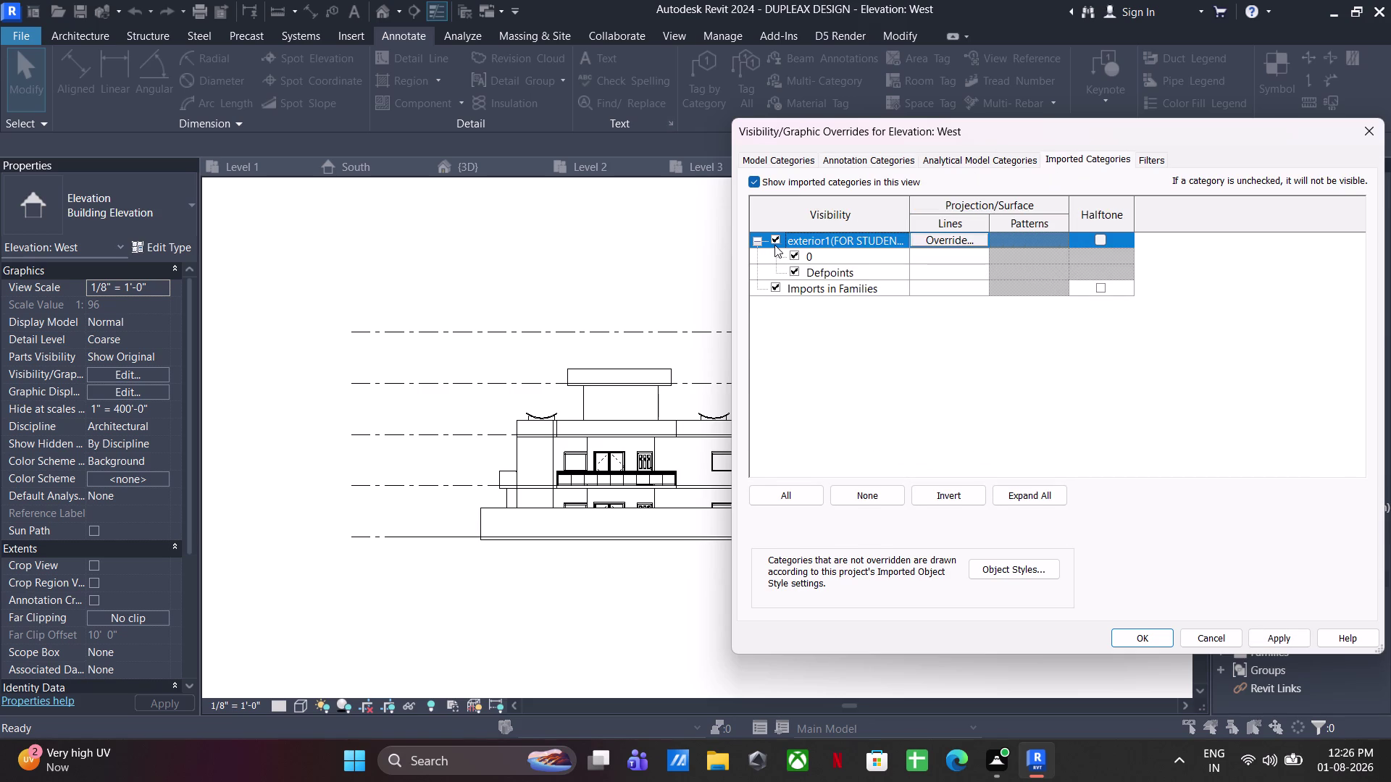
click(773, 244)
click(1133, 635)
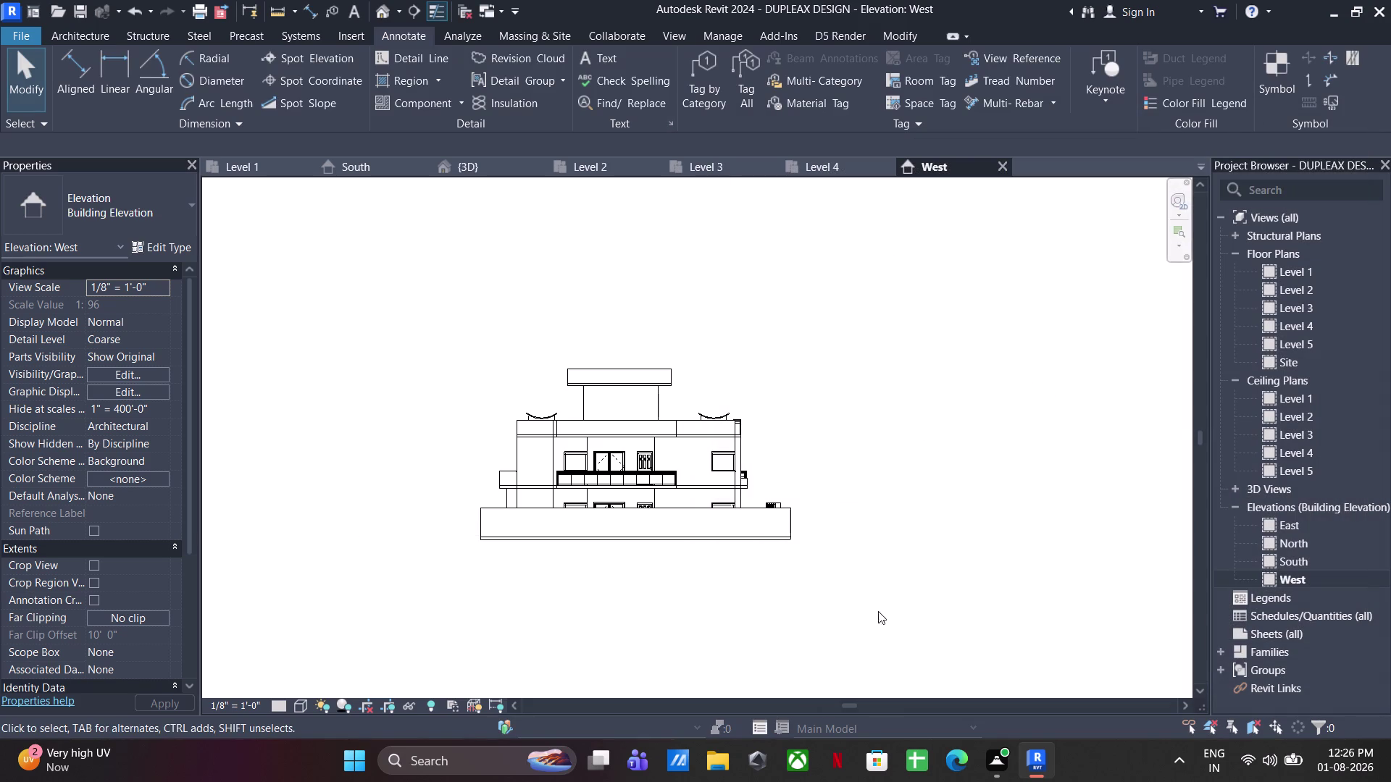
Hide the base platform elements beneath the building in this view.
scroll(up, 3)
drag(792, 468, 709, 522)
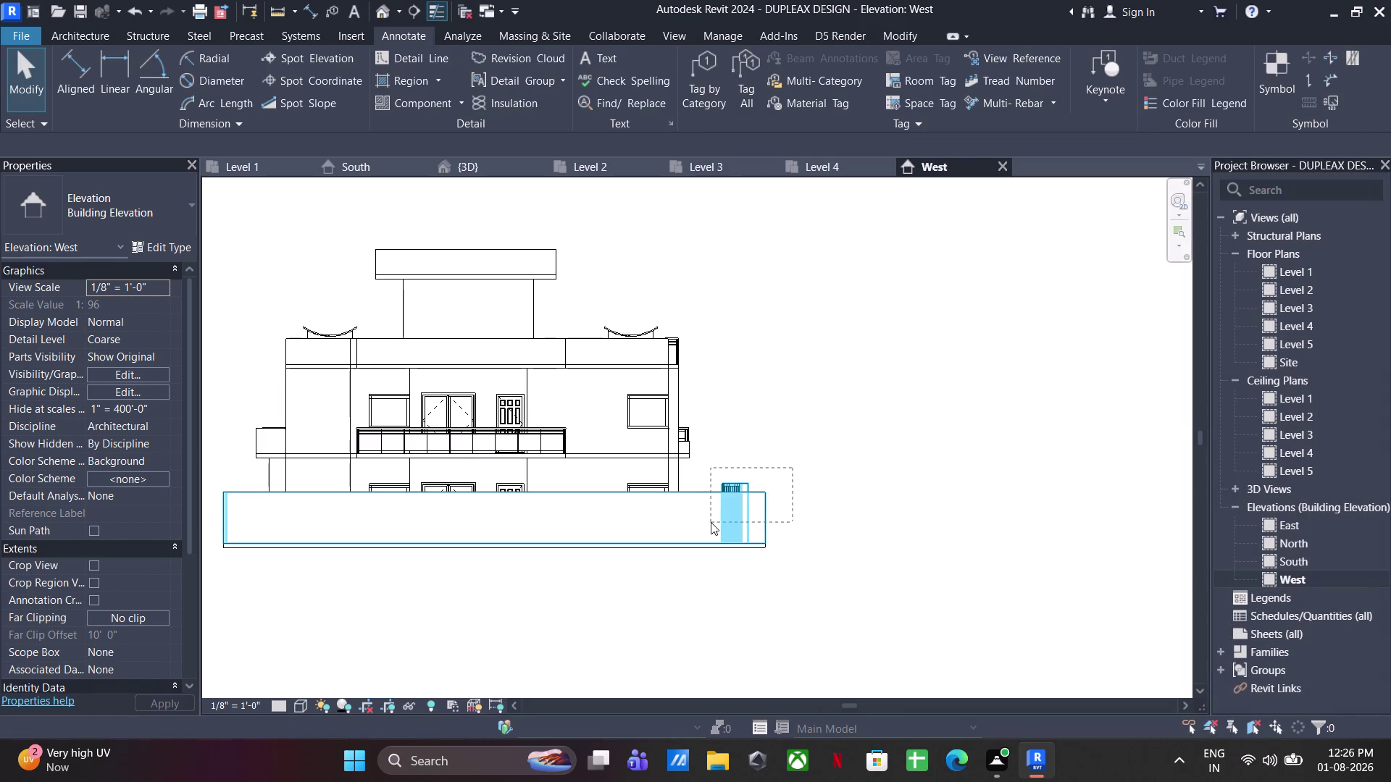
drag(709, 522, 711, 522)
right_click(711, 523)
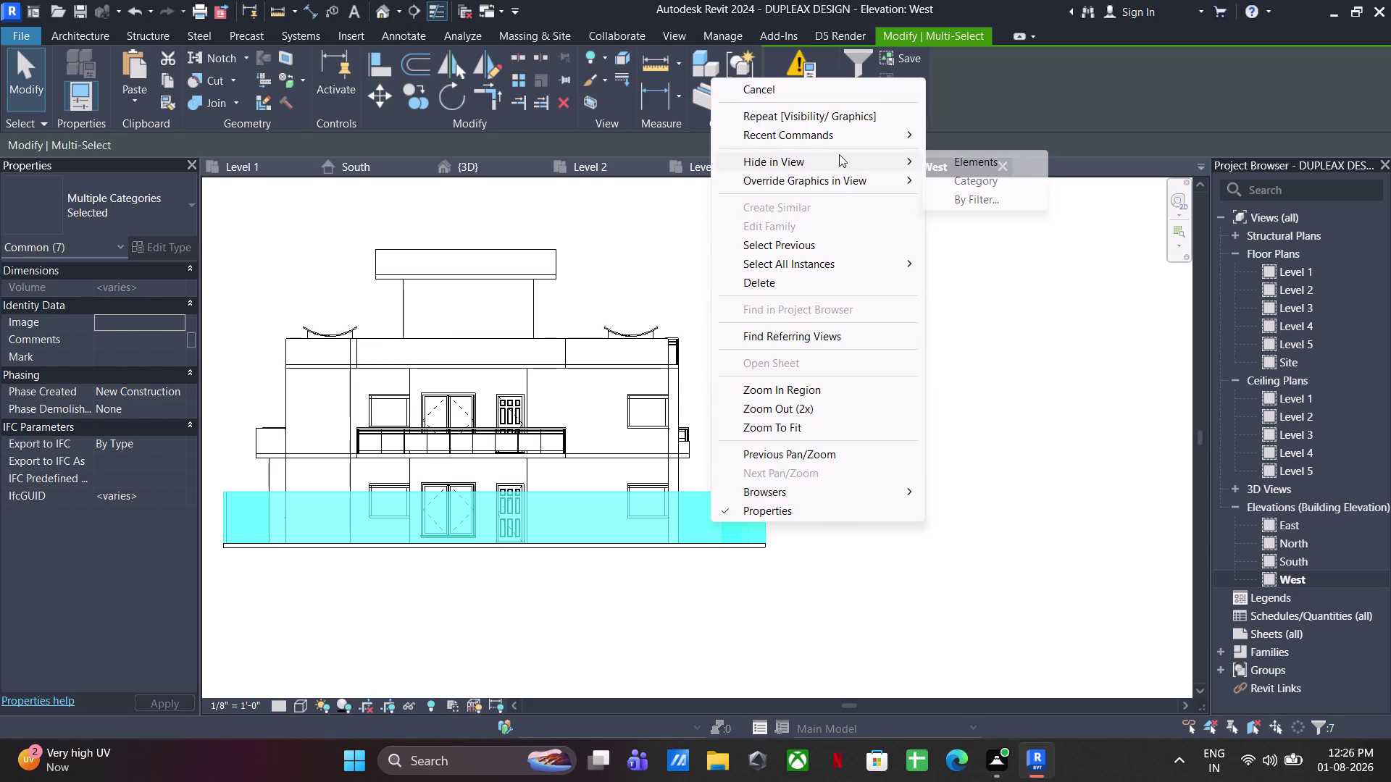
click(938, 165)
middle_drag(719, 417, 1148, 391)
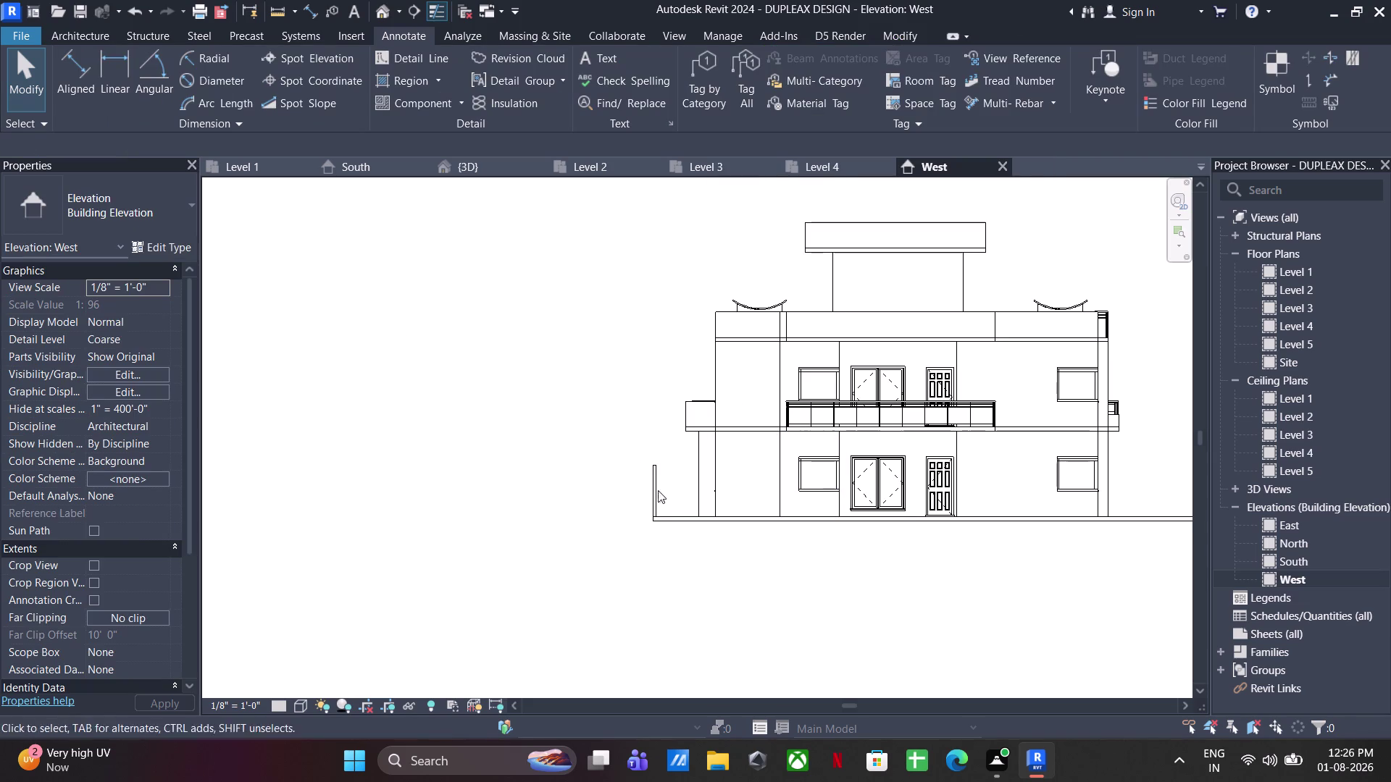
Hide the stray wall on the left in the West elevation.
drag(671, 454, 617, 503)
right_click(653, 478)
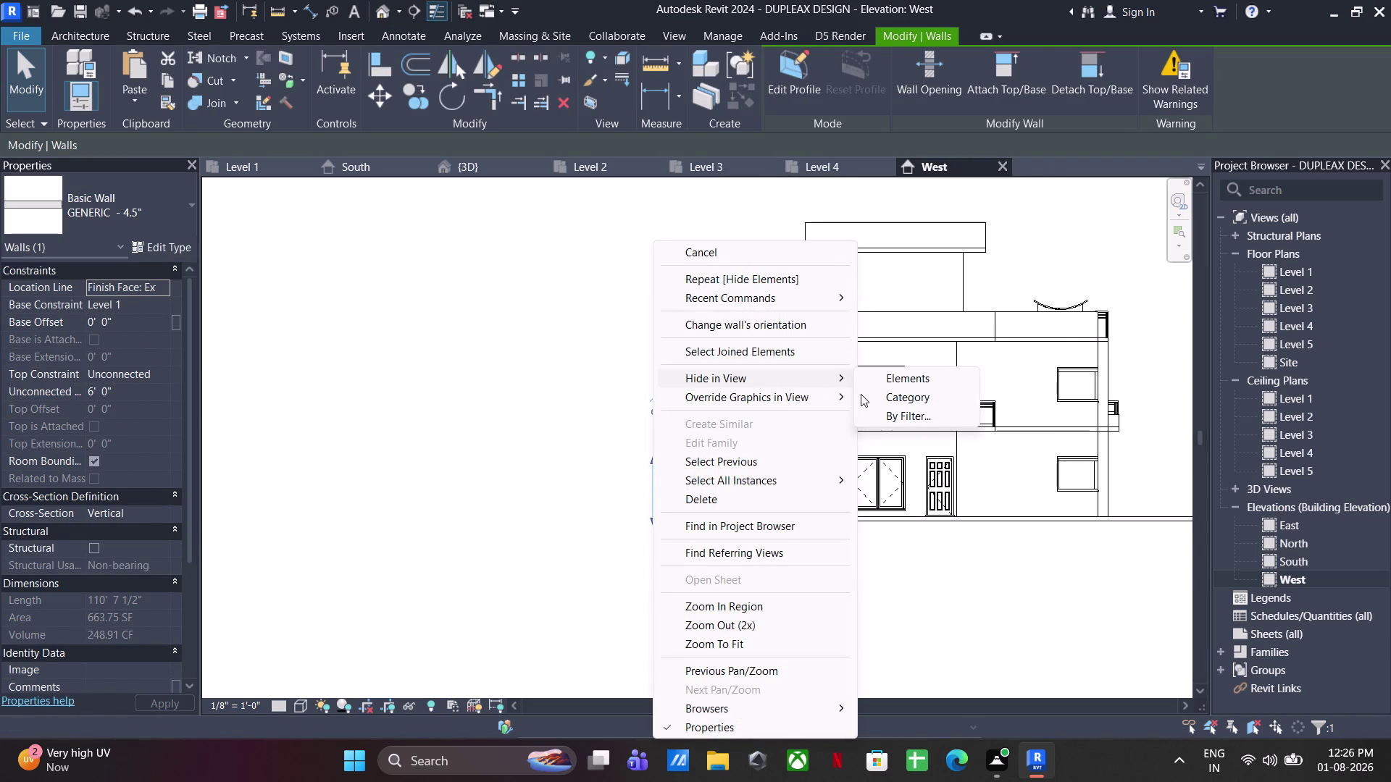
click(940, 384)
middle_drag(867, 451, 664, 514)
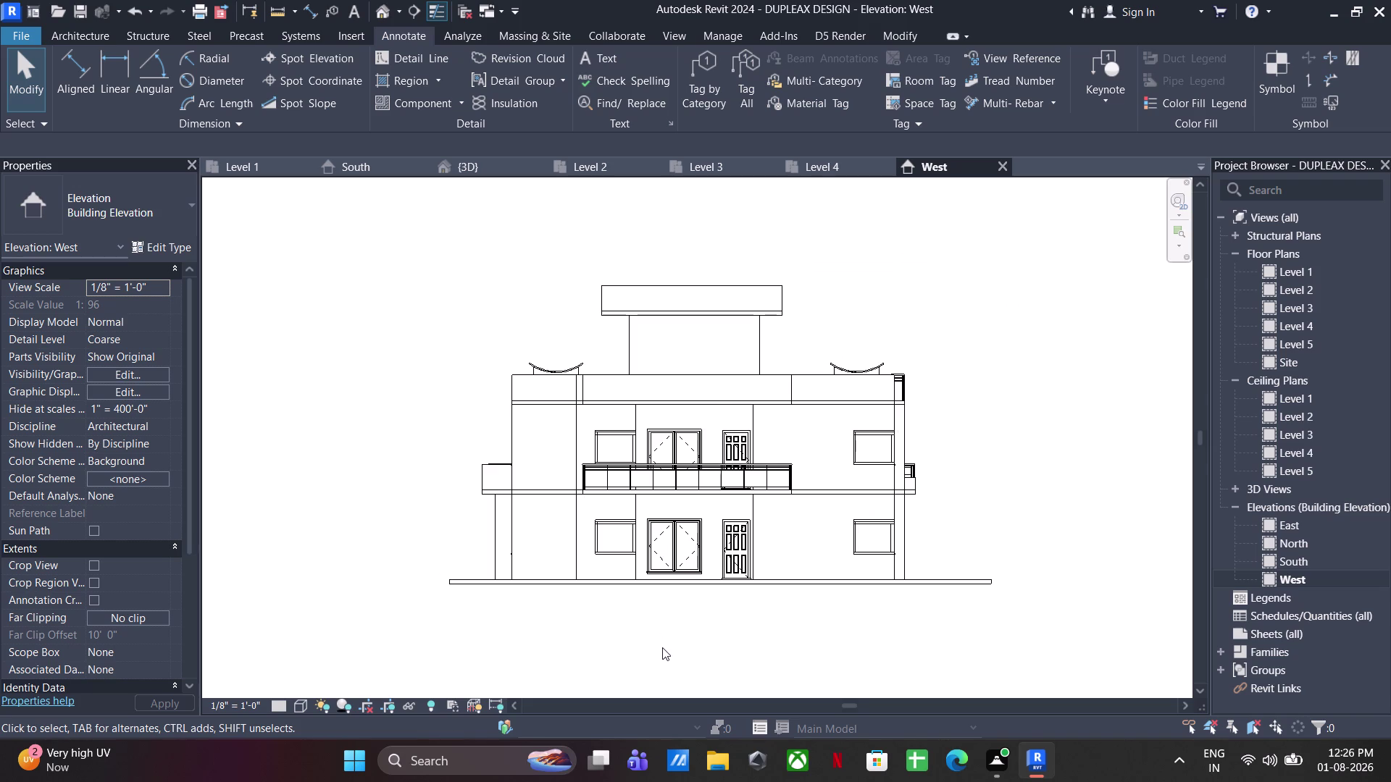
scroll(up, 3)
middle_drag(660, 646, 722, 620)
Start a vertical aligned dimension chain: 0'-6" ground slab, 10'-0" storey, 0'-6" first-floor slab.
click(724, 619)
click(72, 59)
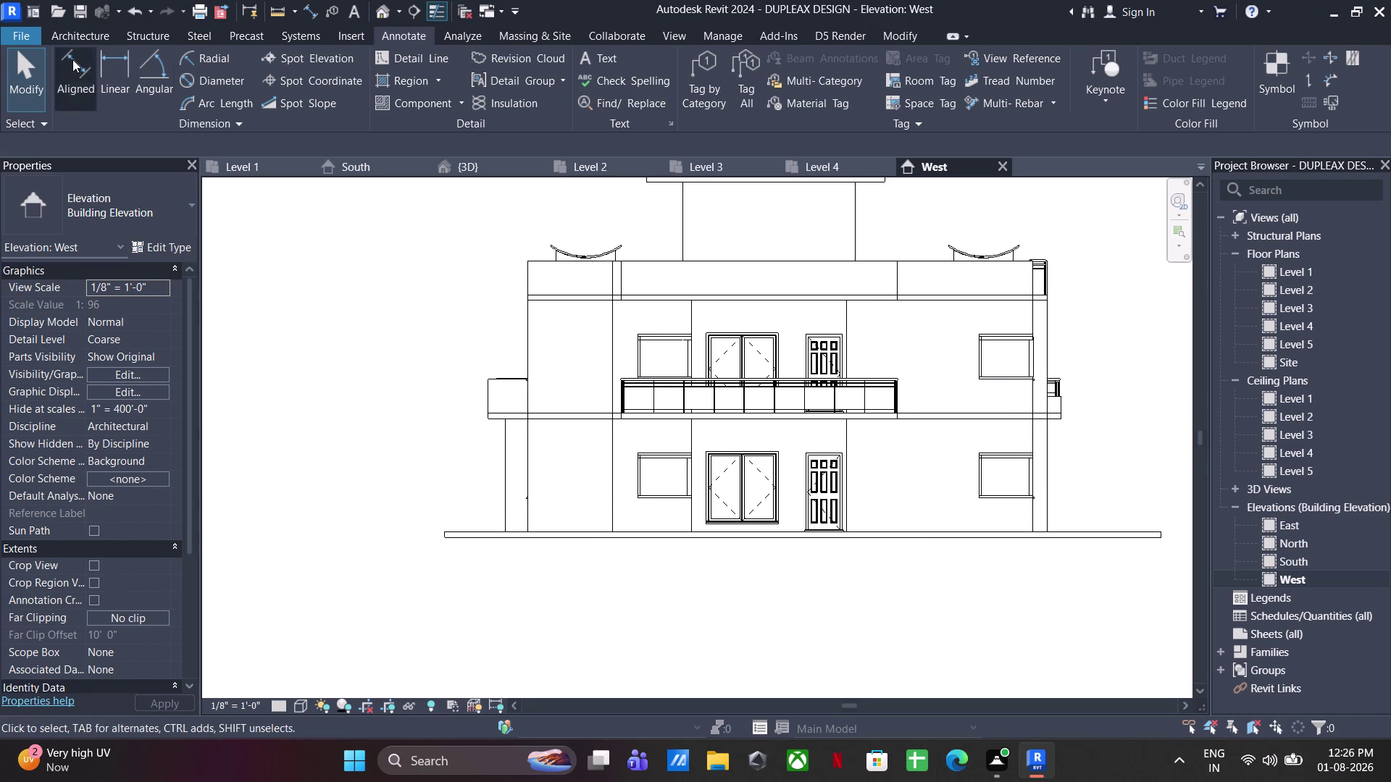
scroll(up, 3)
click(549, 549)
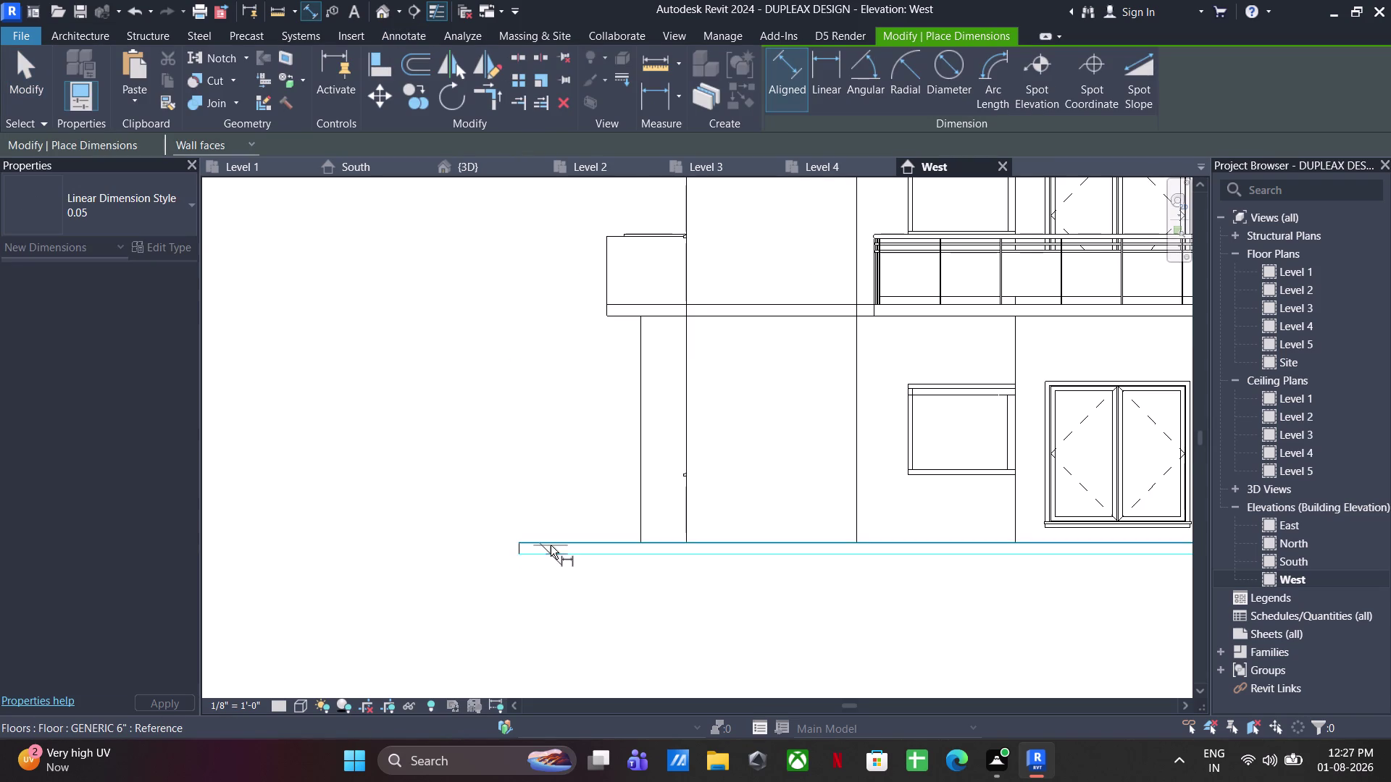
click(550, 546)
click(409, 551)
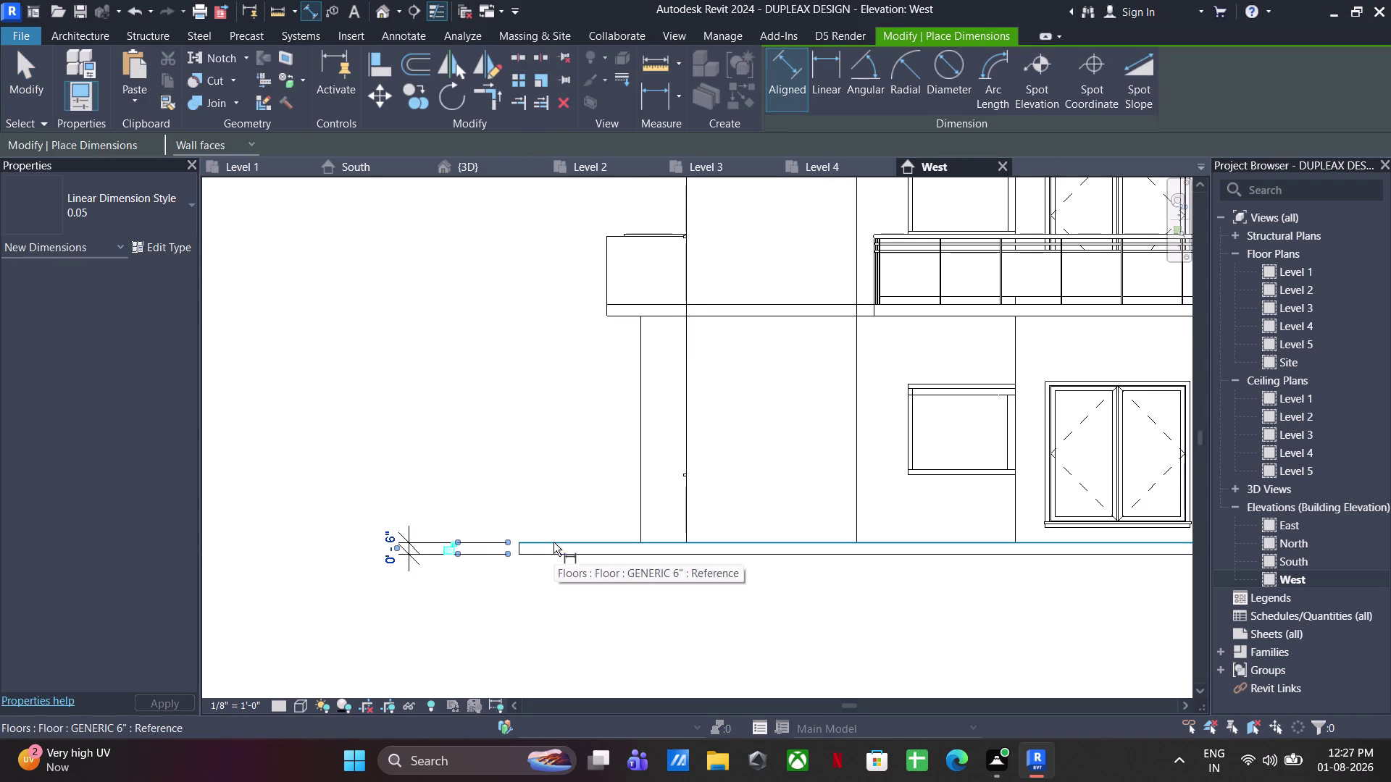
click(553, 543)
click(617, 317)
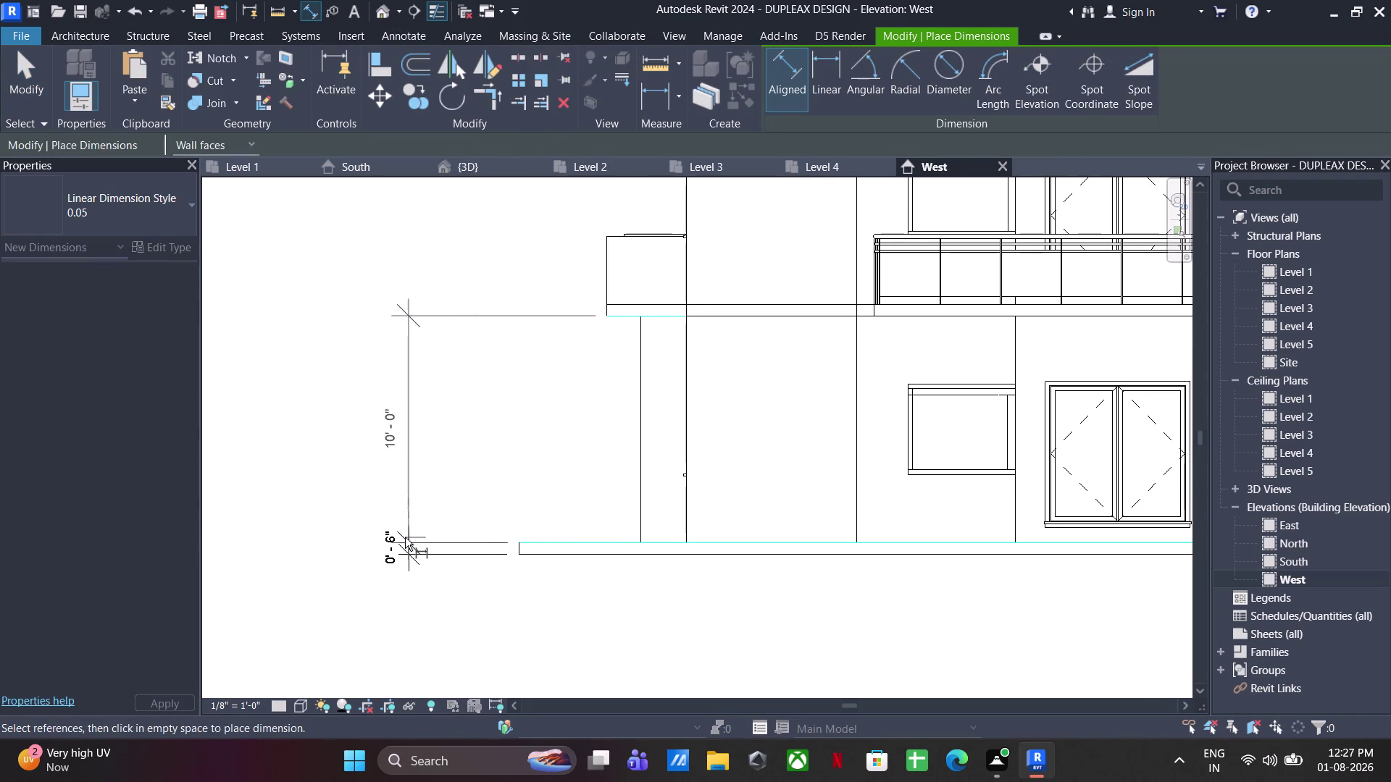
click(405, 537)
middle_drag(528, 404, 544, 525)
click(691, 440)
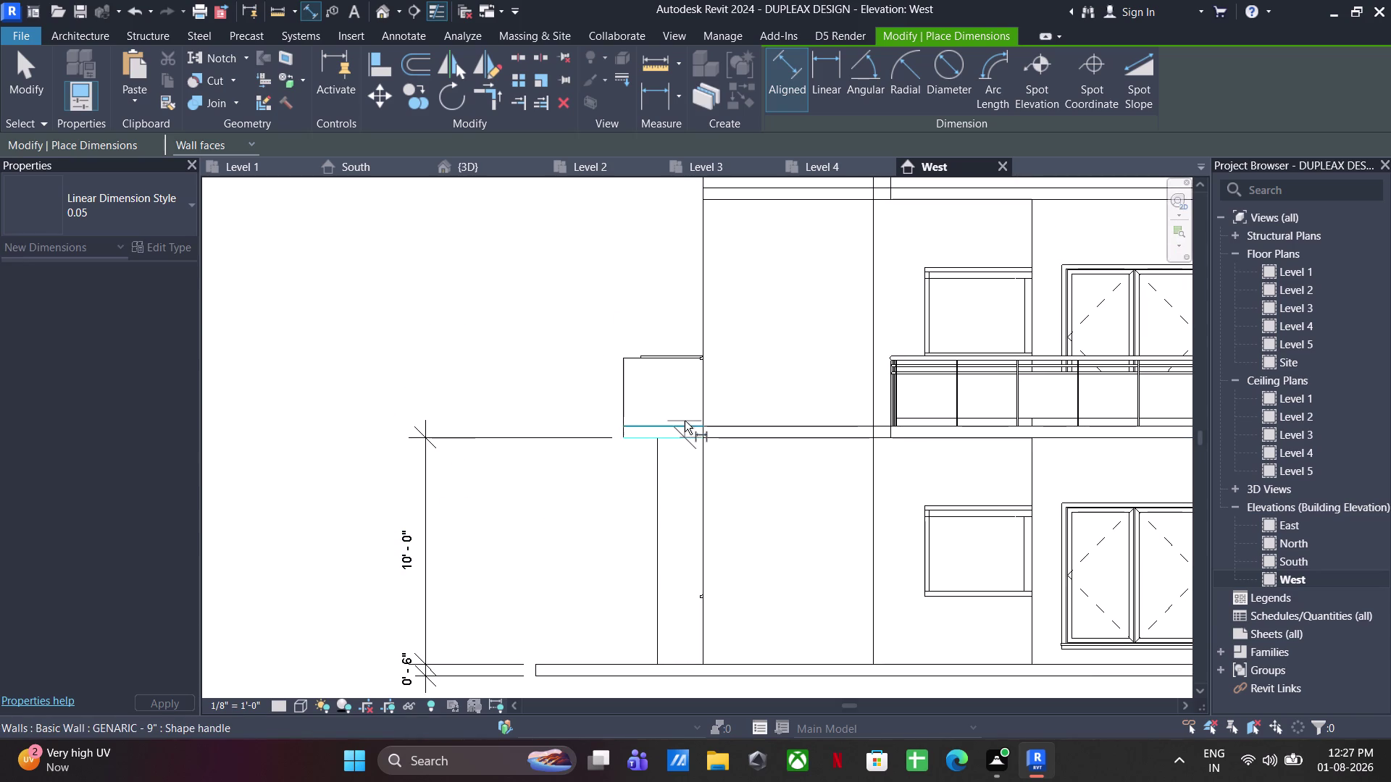
click(684, 421)
click(421, 435)
click(679, 430)
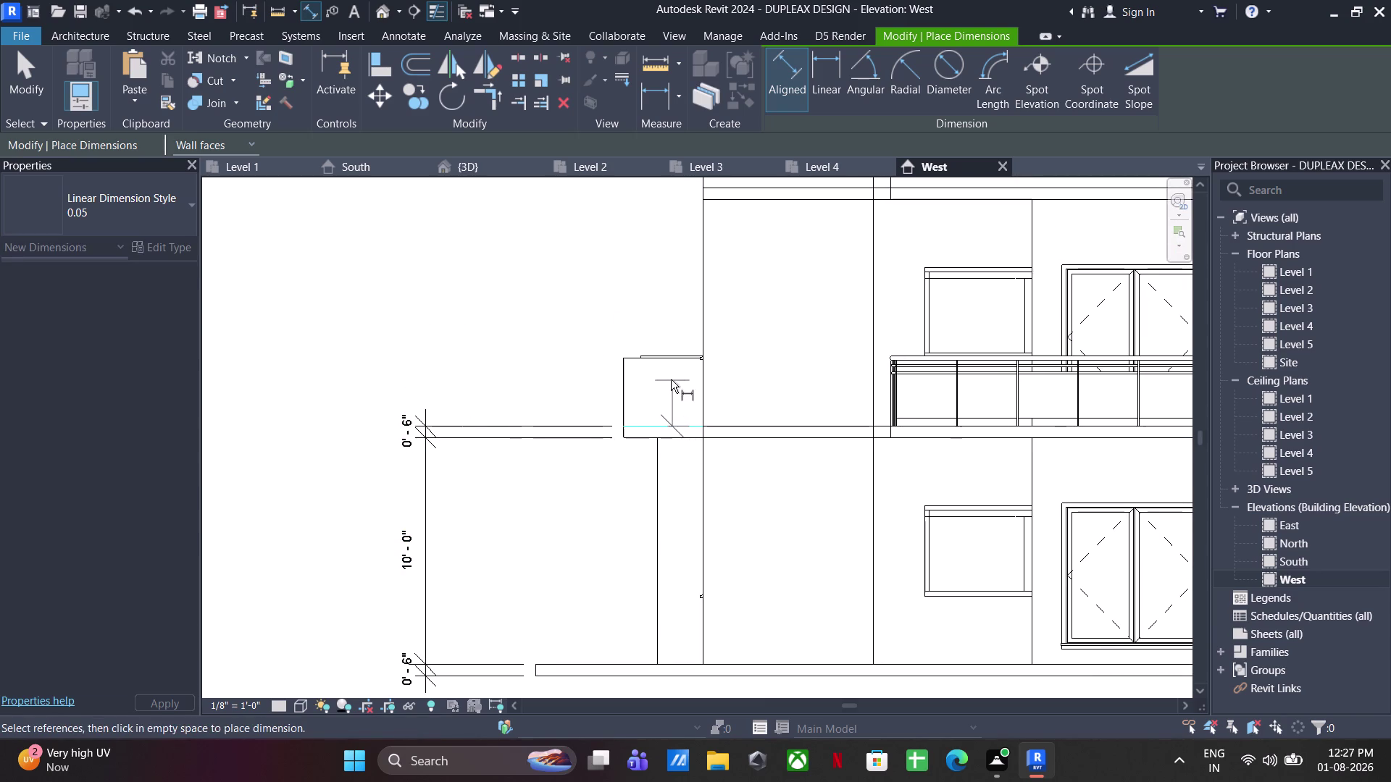
Extend the chain with the 0'-6" upper slab thickness and the next 10'-0" storey height.
middle_drag(668, 315, 683, 443)
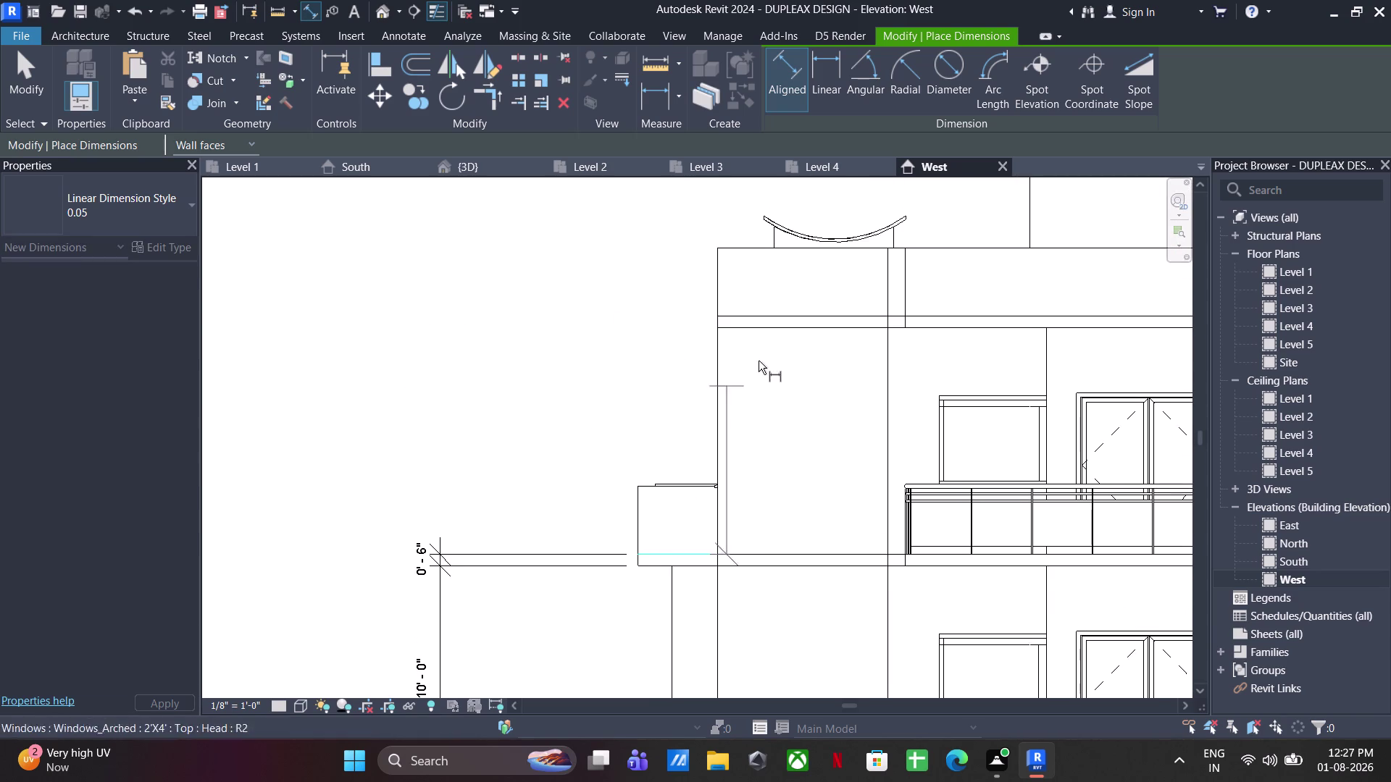
click(760, 328)
click(440, 543)
middle_drag(687, 384, 671, 552)
click(714, 499)
click(720, 481)
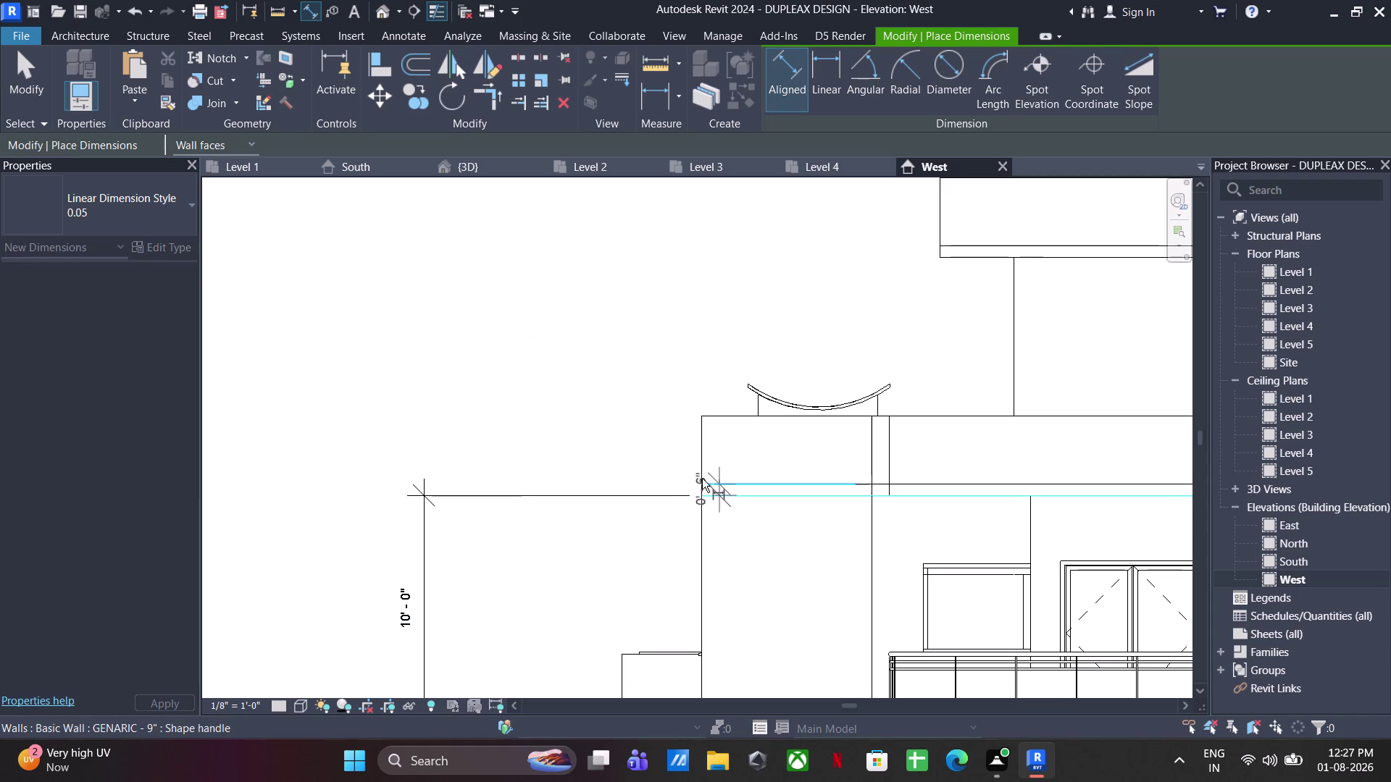
click(429, 506)
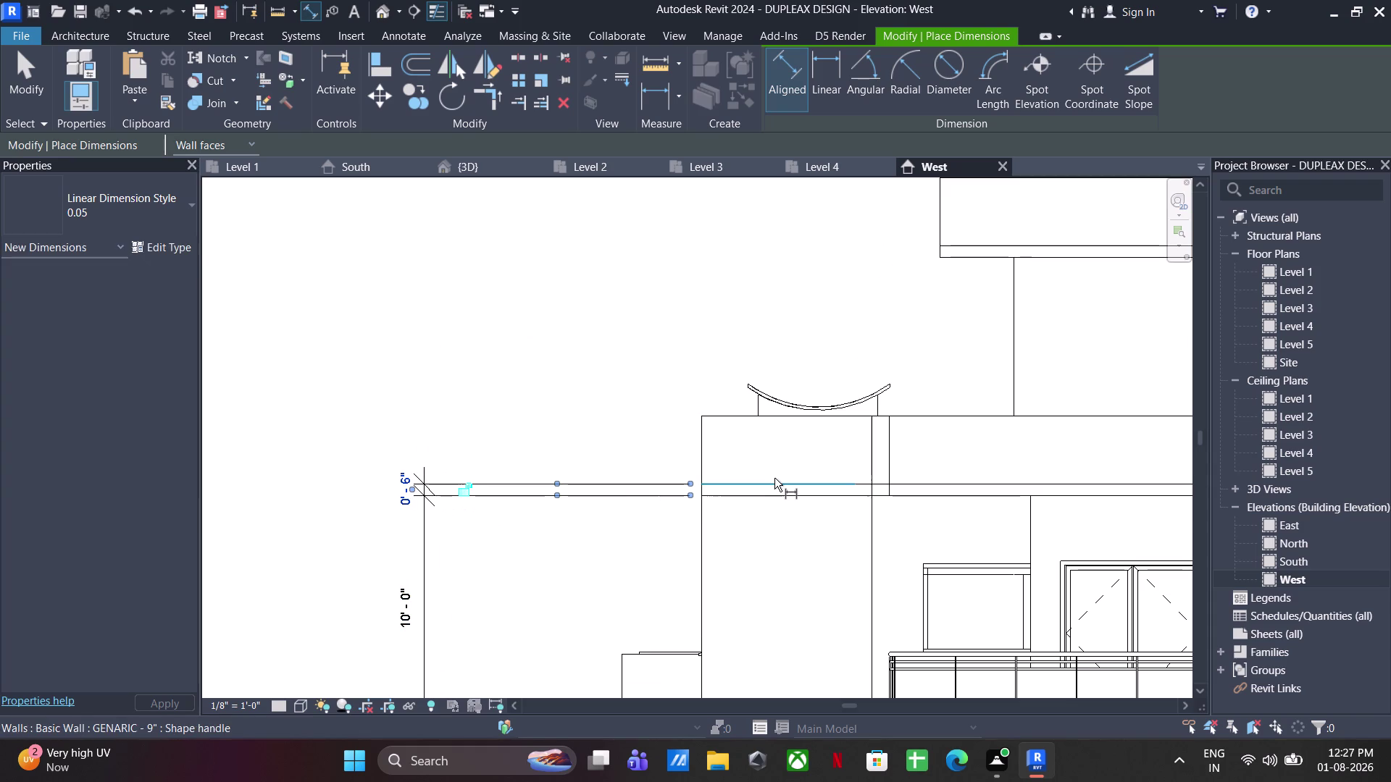
click(774, 478)
click(960, 255)
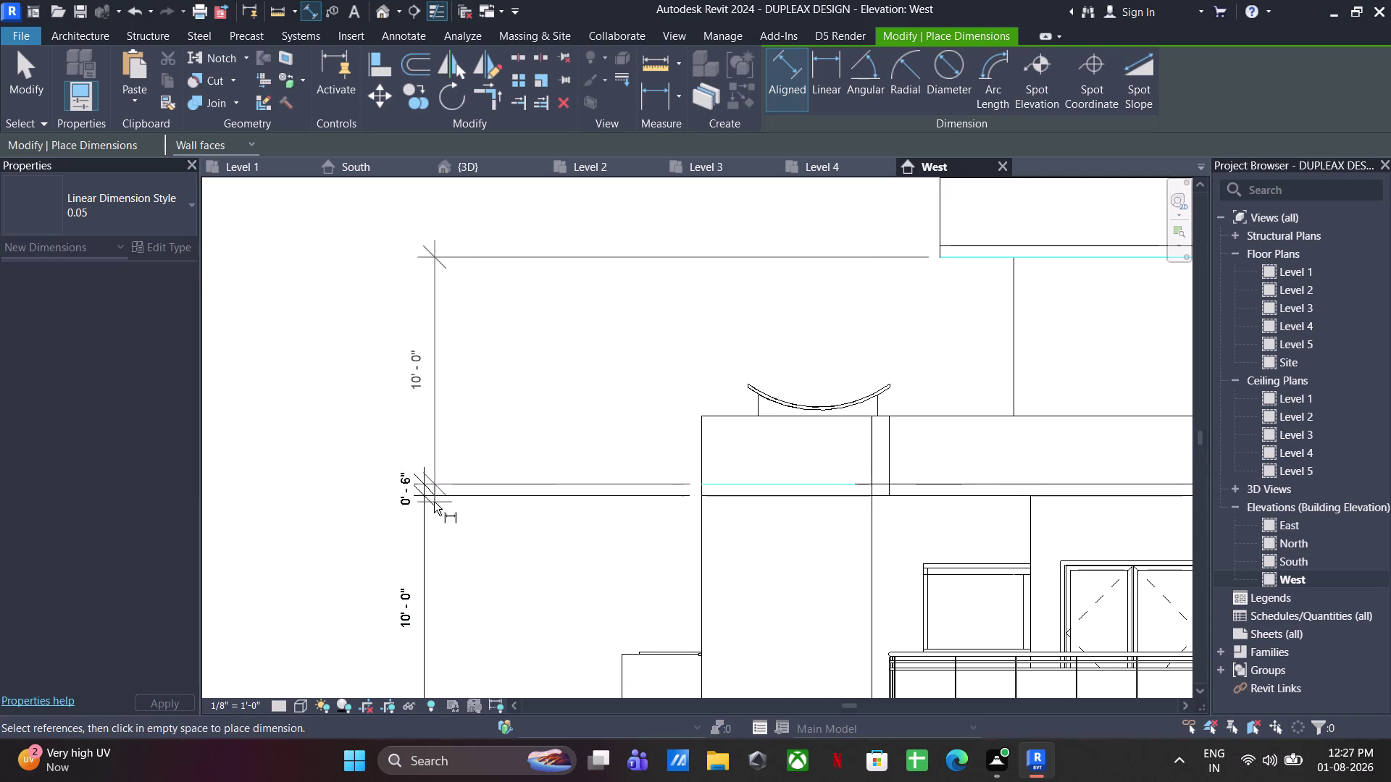
click(423, 484)
Finish the chain with the 0'-6" roof slab and 3'-0" parapet height.
middle_drag(1076, 309, 822, 541)
scroll(up, 3)
click(725, 488)
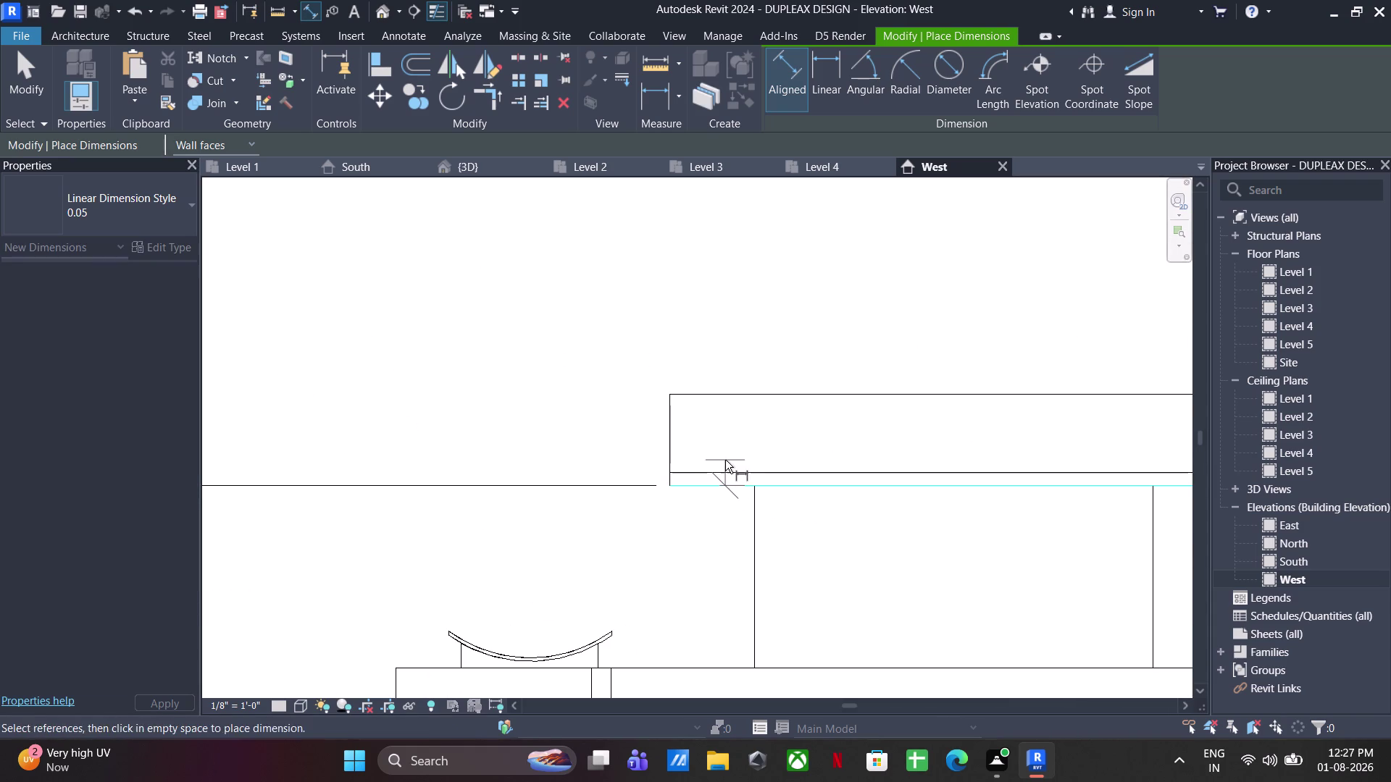
click(718, 474)
middle_drag(644, 477, 985, 447)
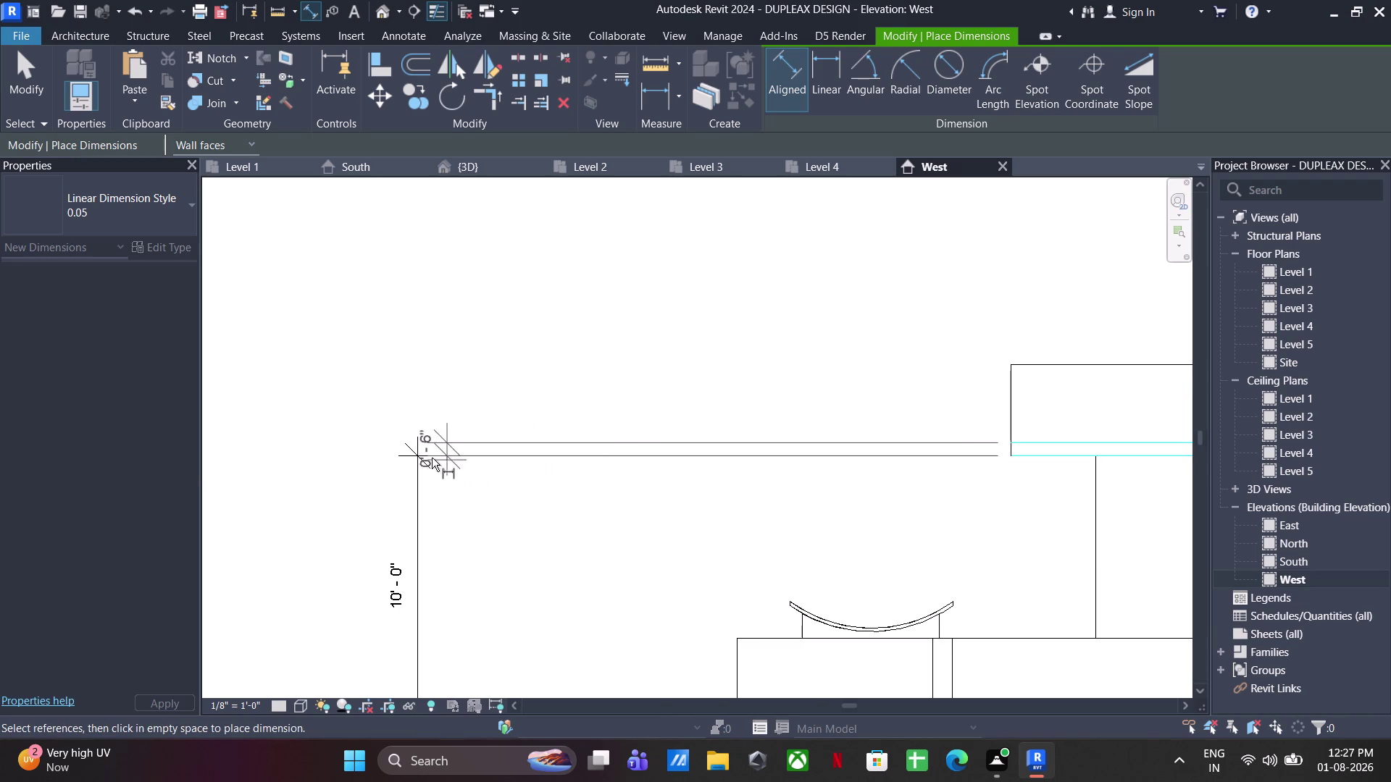
click(409, 457)
click(1041, 449)
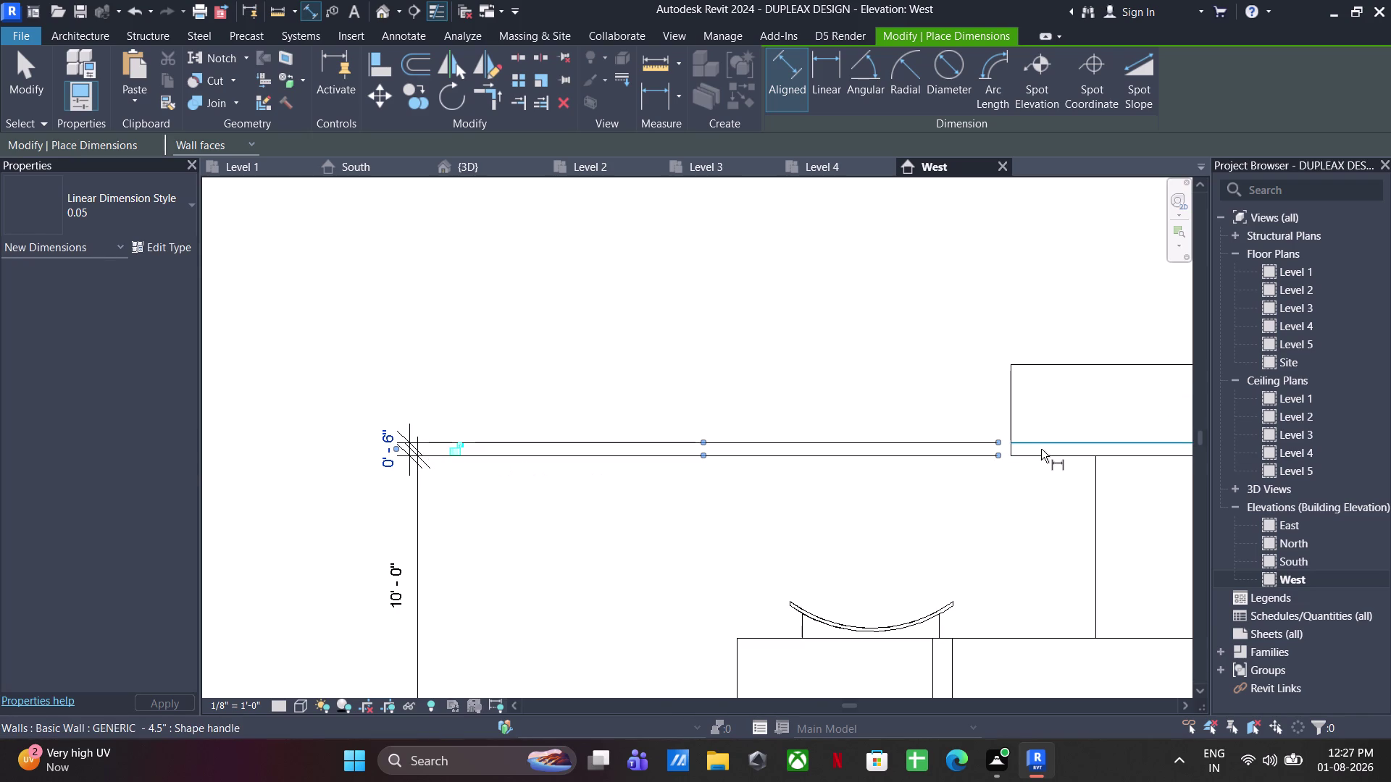
click(1049, 363)
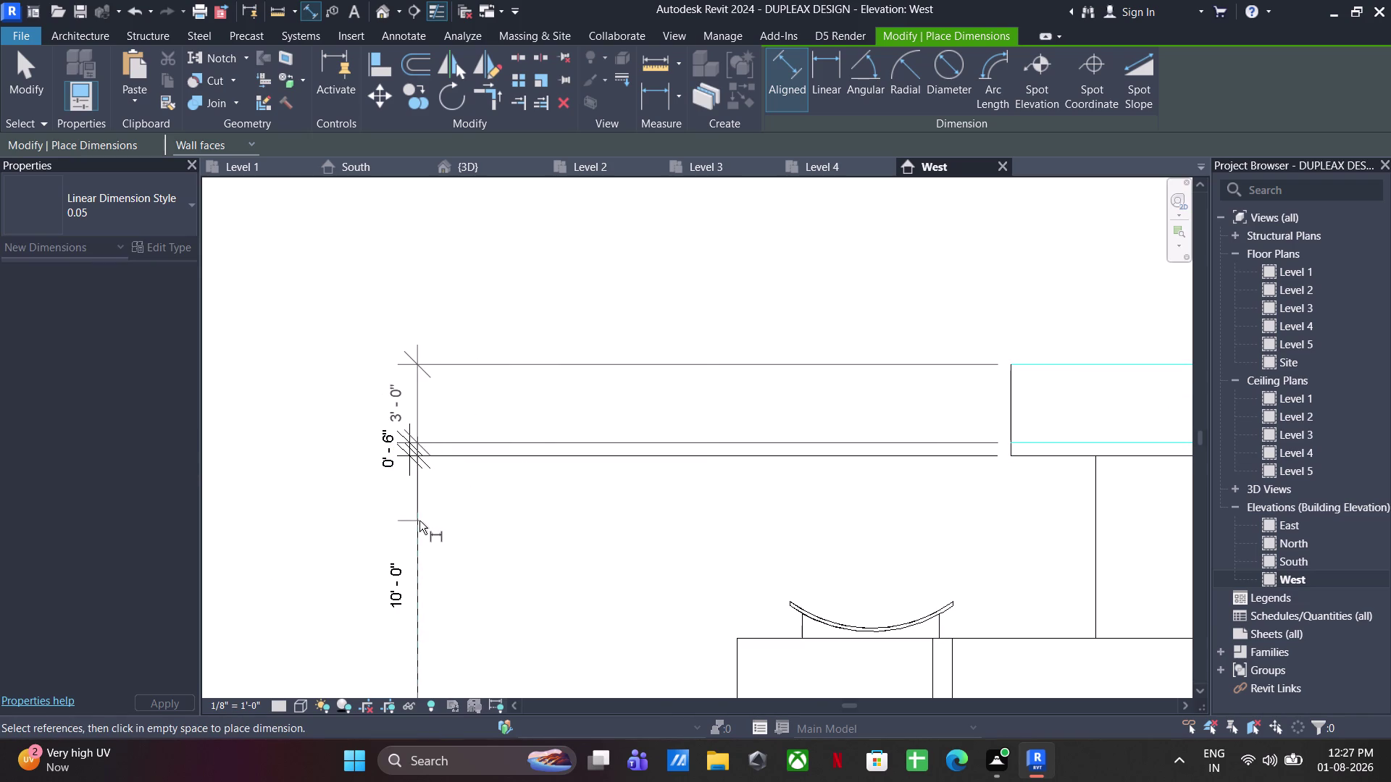
click(419, 520)
scroll(up, 3)
key(Escape)
key(Escape)
scroll(up, 3)
Move the roof slab's 0'-6" dimension text to a clearer position.
click(445, 476)
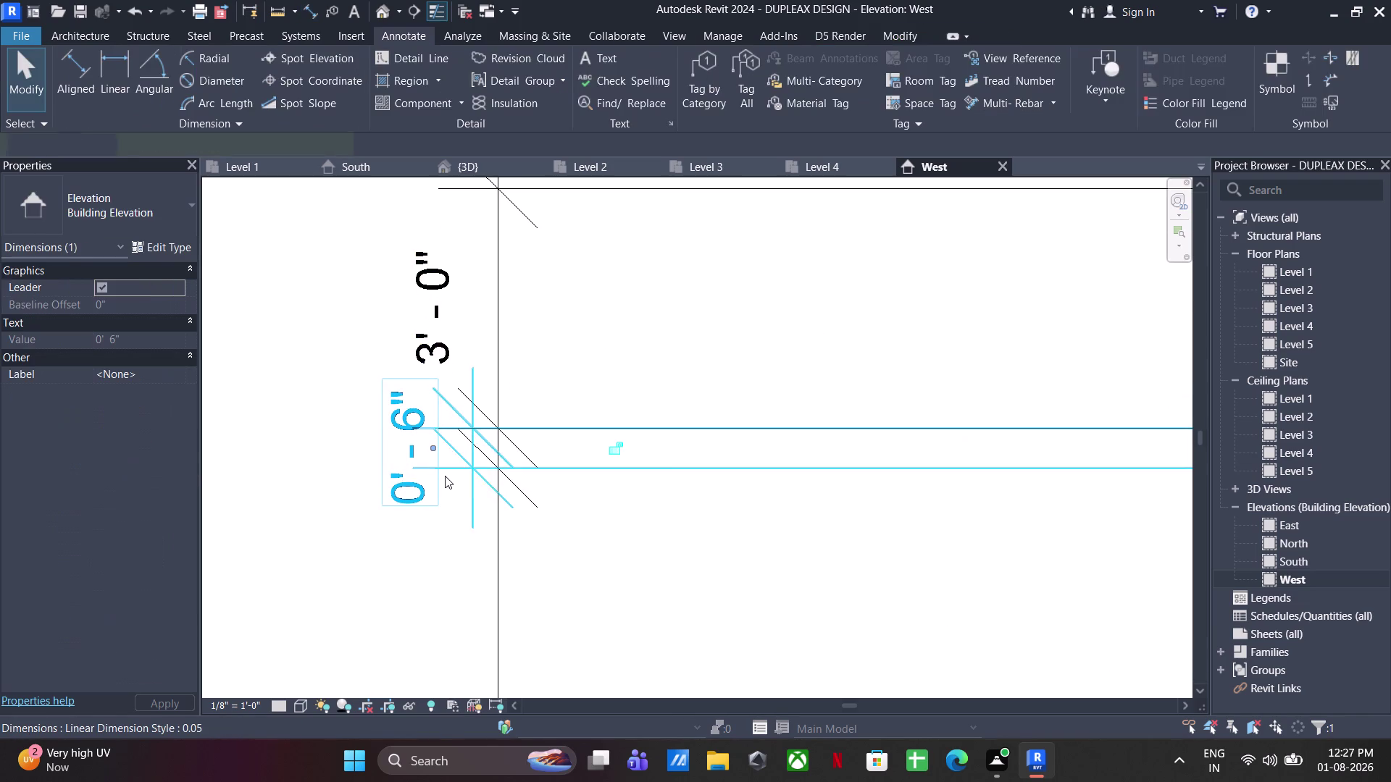
drag(429, 446, 492, 447)
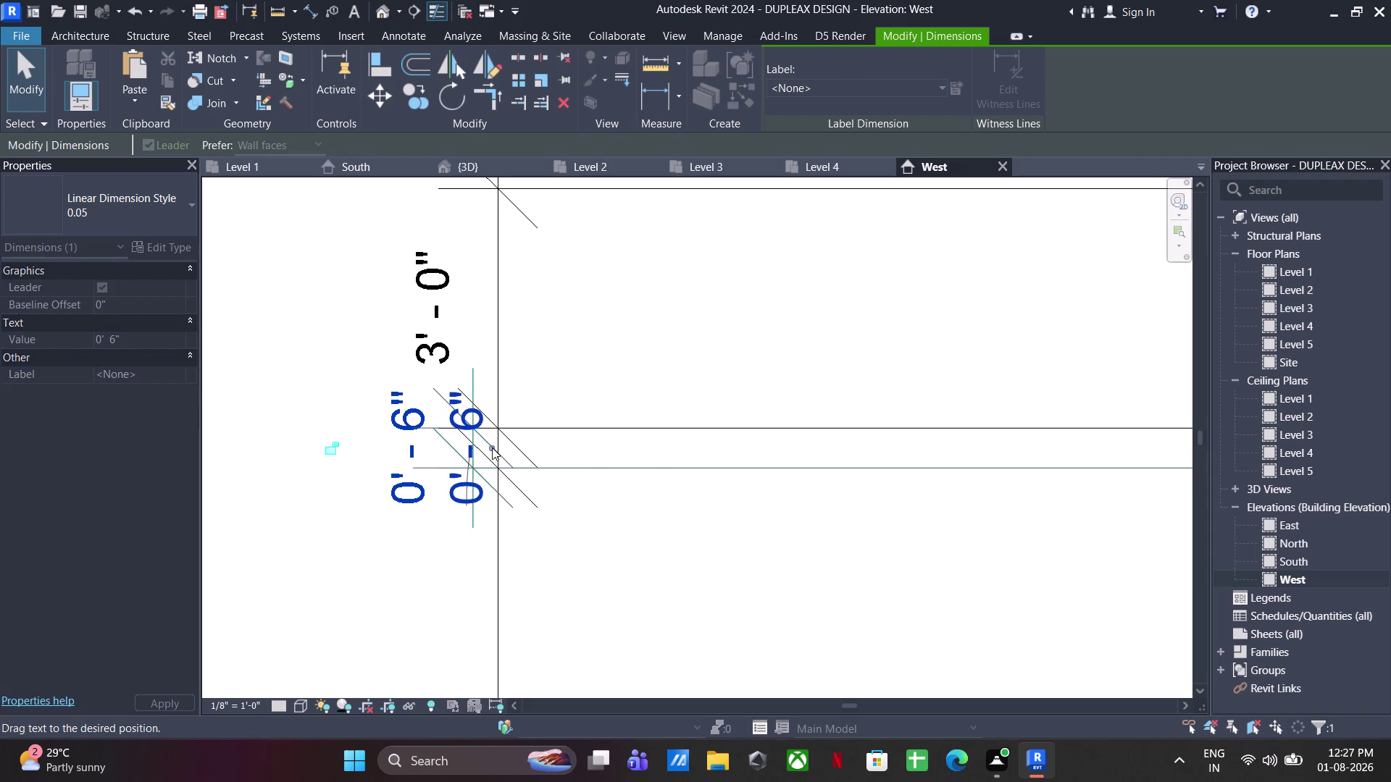
drag(492, 448, 499, 445)
scroll(down, 3)
click(621, 581)
Dimension the small left ground-floor window: 4'-0" height and 4'-9" width.
scroll(down, 3)
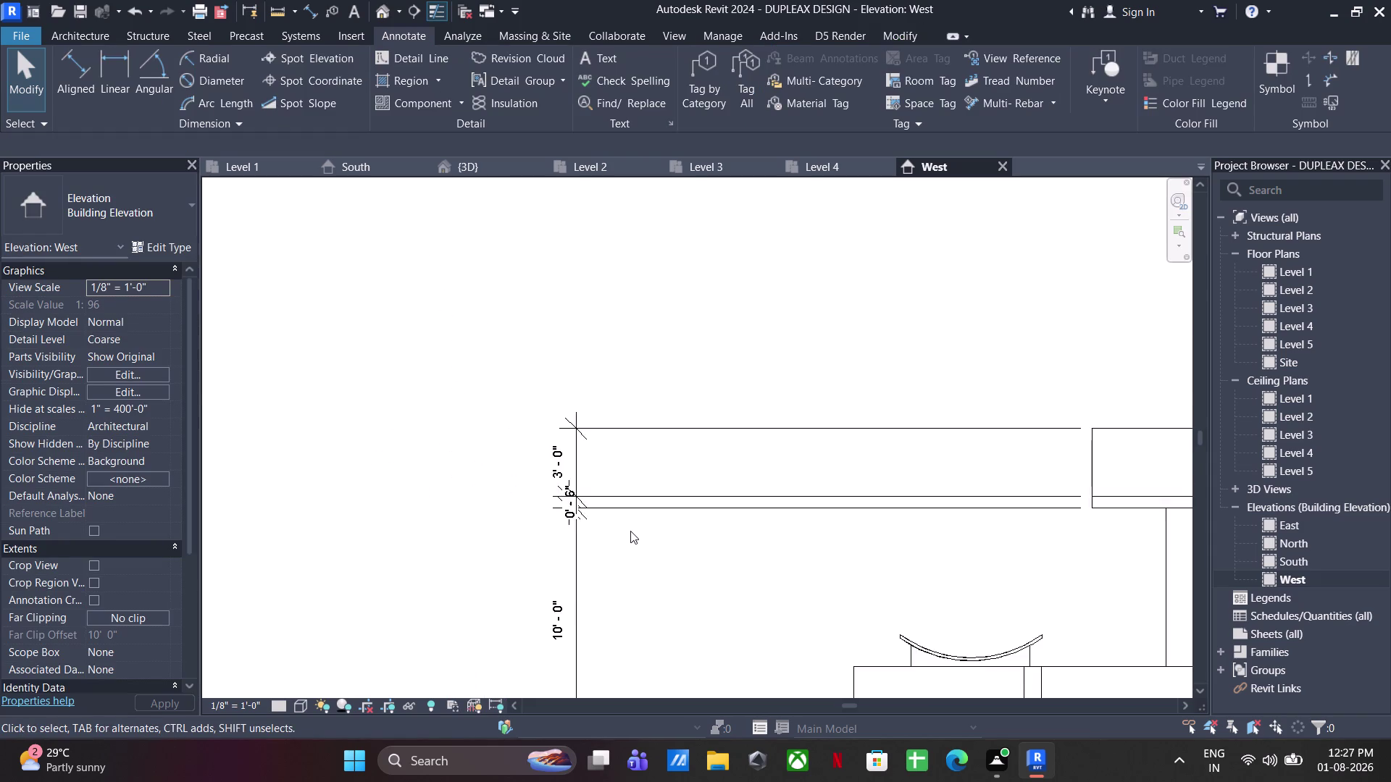
scroll(down, 3)
middle_drag(634, 534, 486, 440)
scroll(down, 3)
middle_drag(759, 455, 768, 353)
scroll(up, 3)
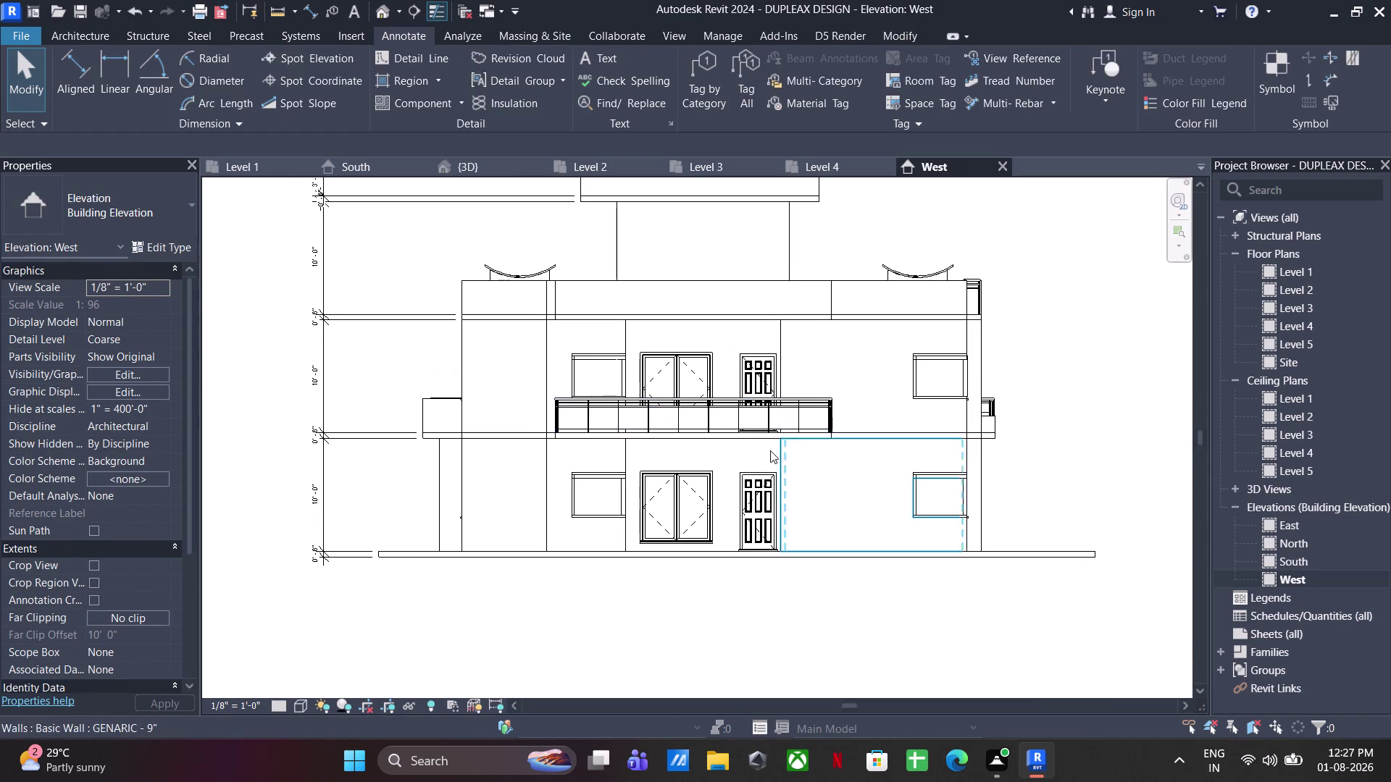
middle_drag(768, 451, 840, 455)
scroll(up, 3)
middle_drag(852, 554, 409, 642)
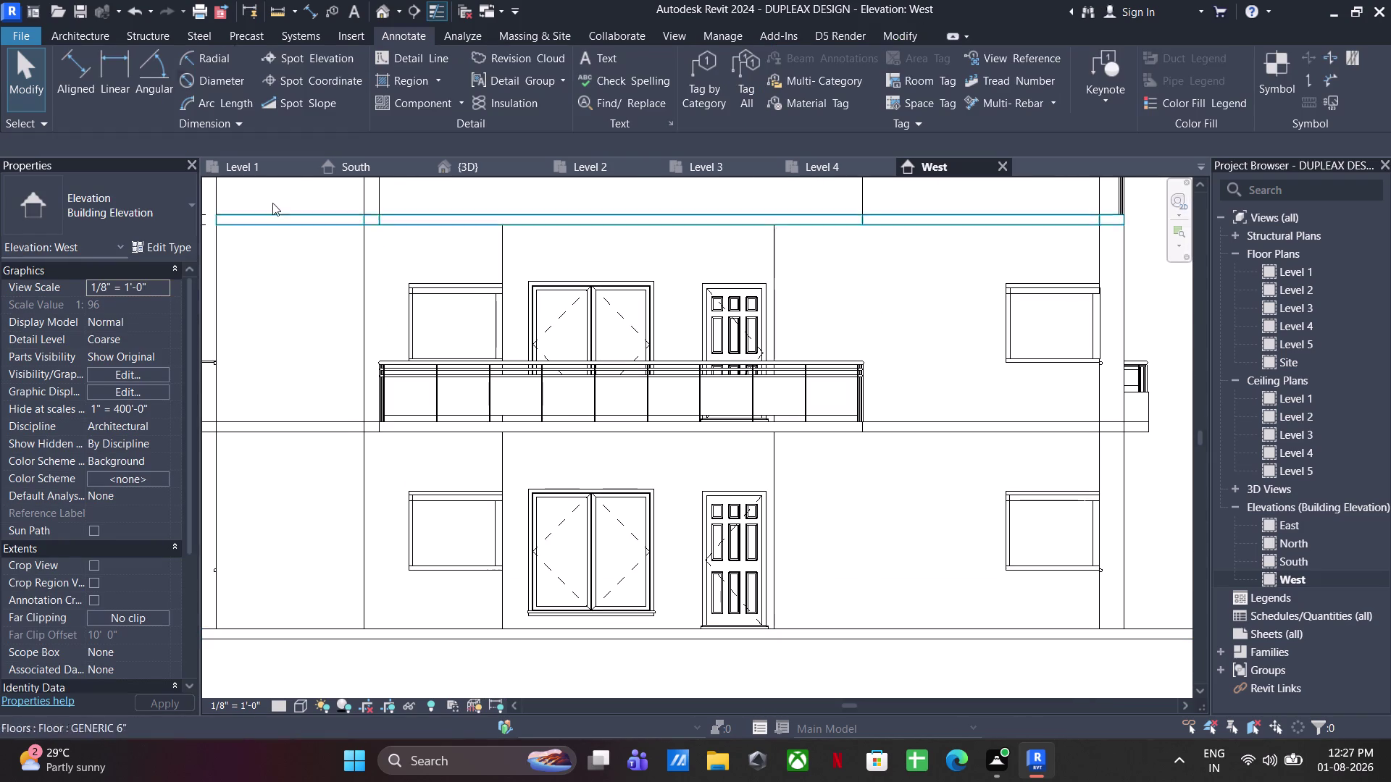
click(71, 56)
scroll(up, 3)
middle_drag(515, 464, 644, 380)
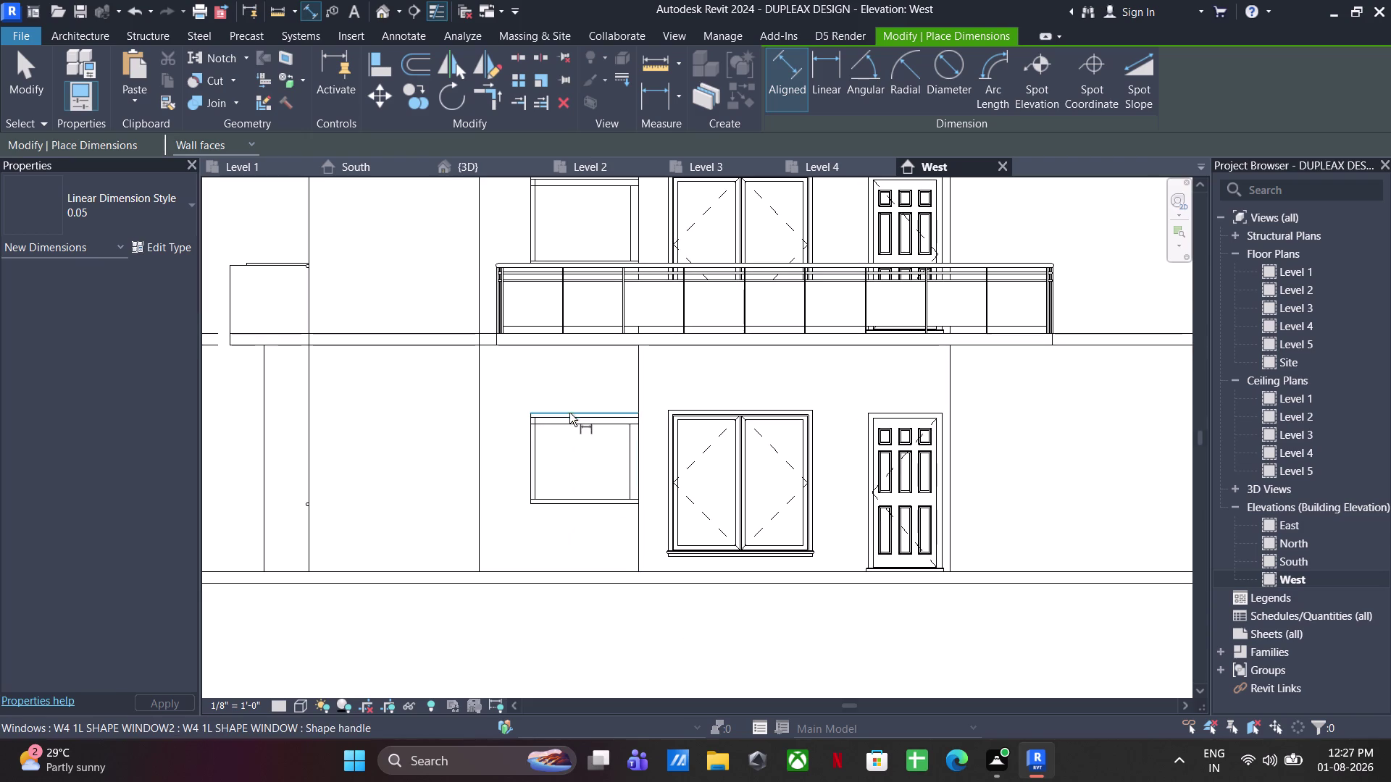
click(571, 412)
click(560, 506)
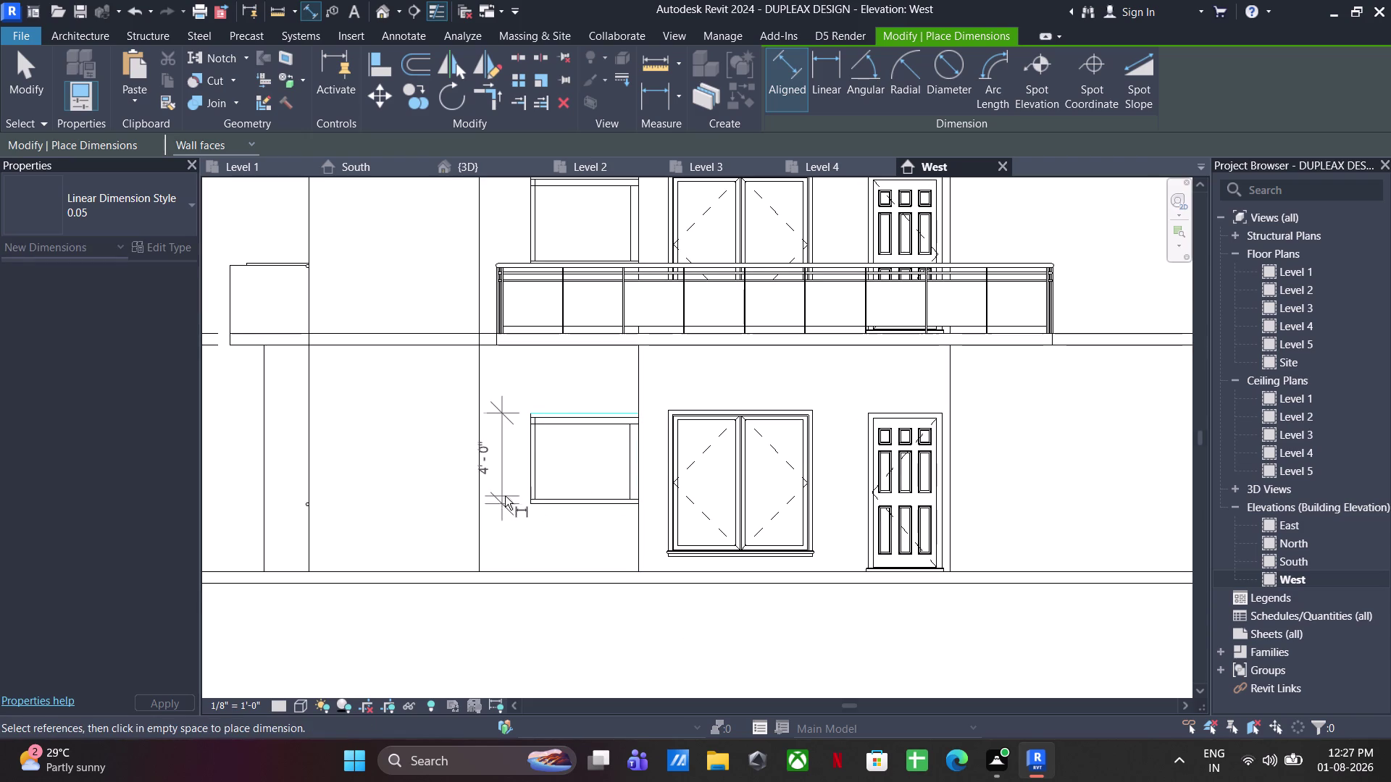
click(518, 495)
click(528, 474)
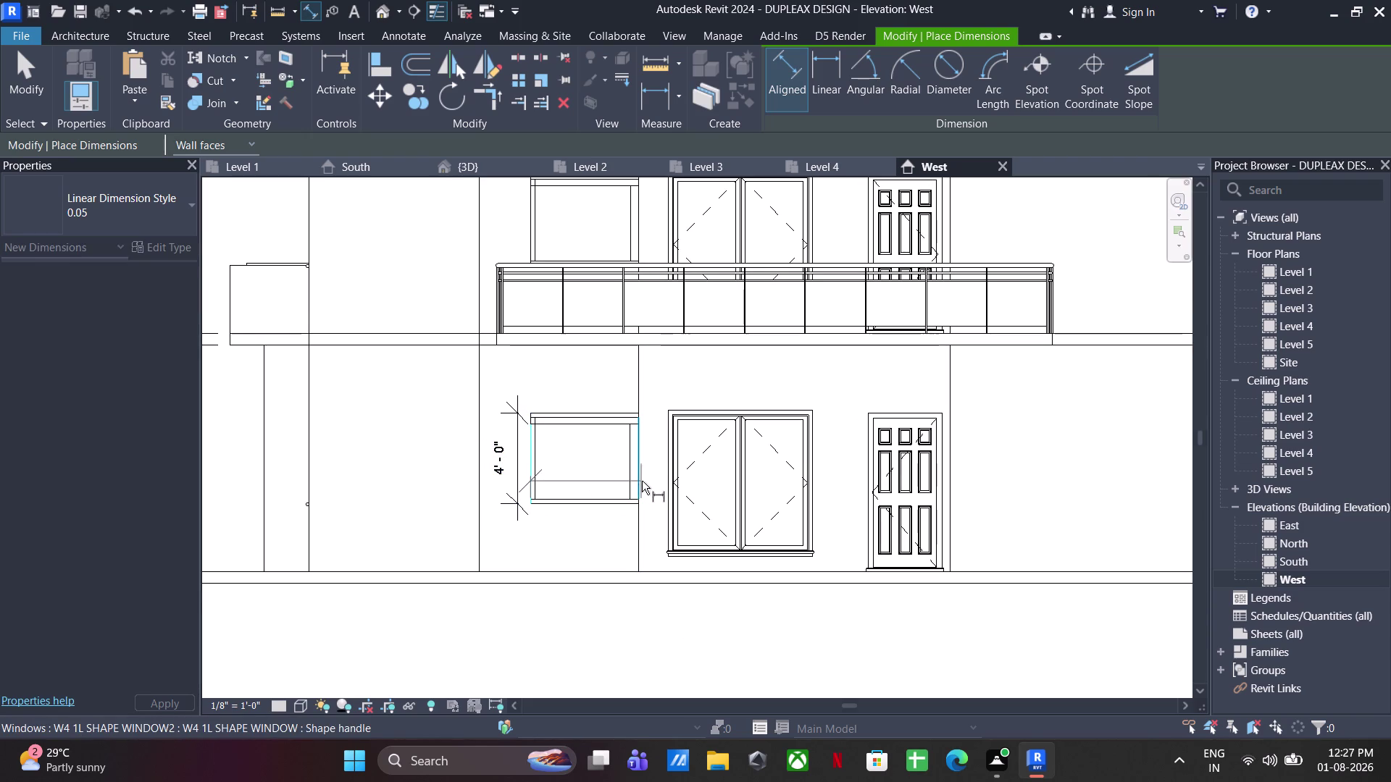
click(642, 481)
click(611, 528)
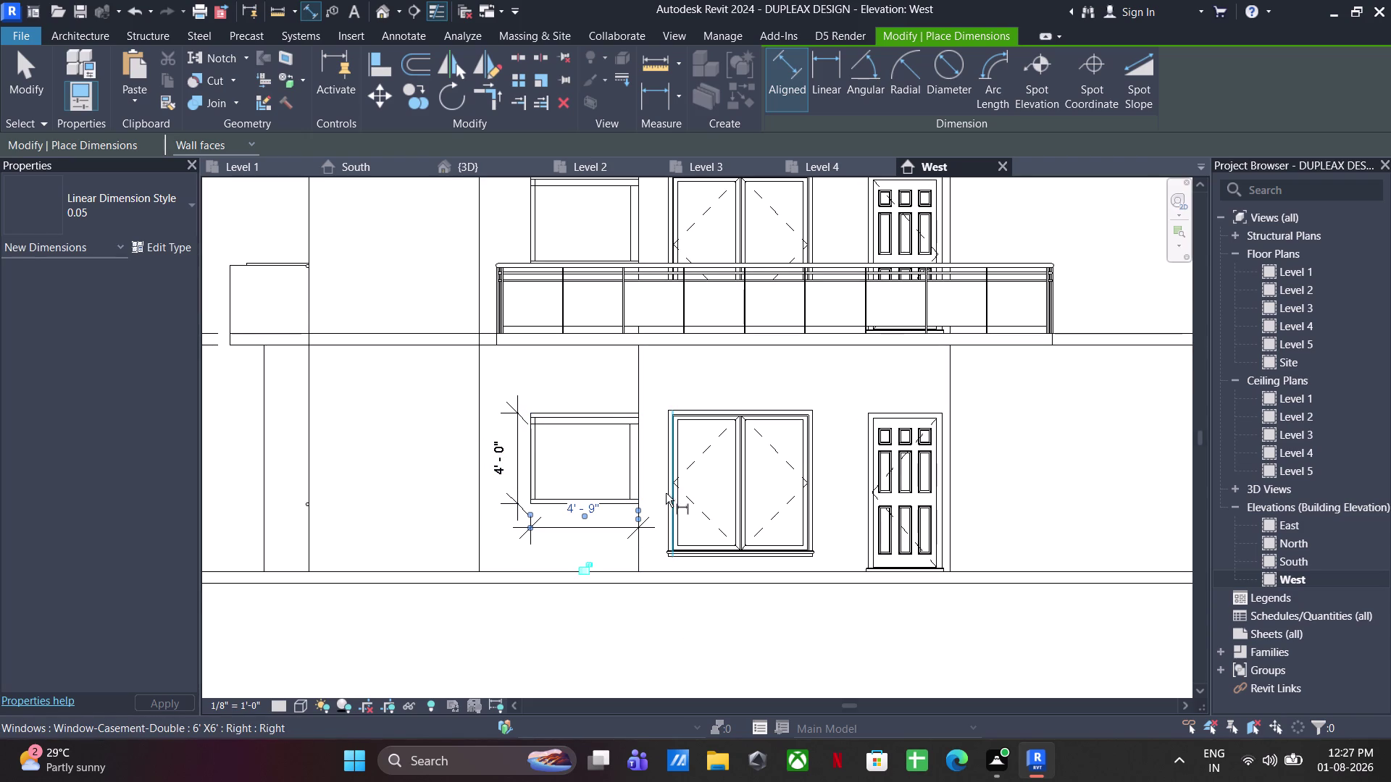
click(662, 482)
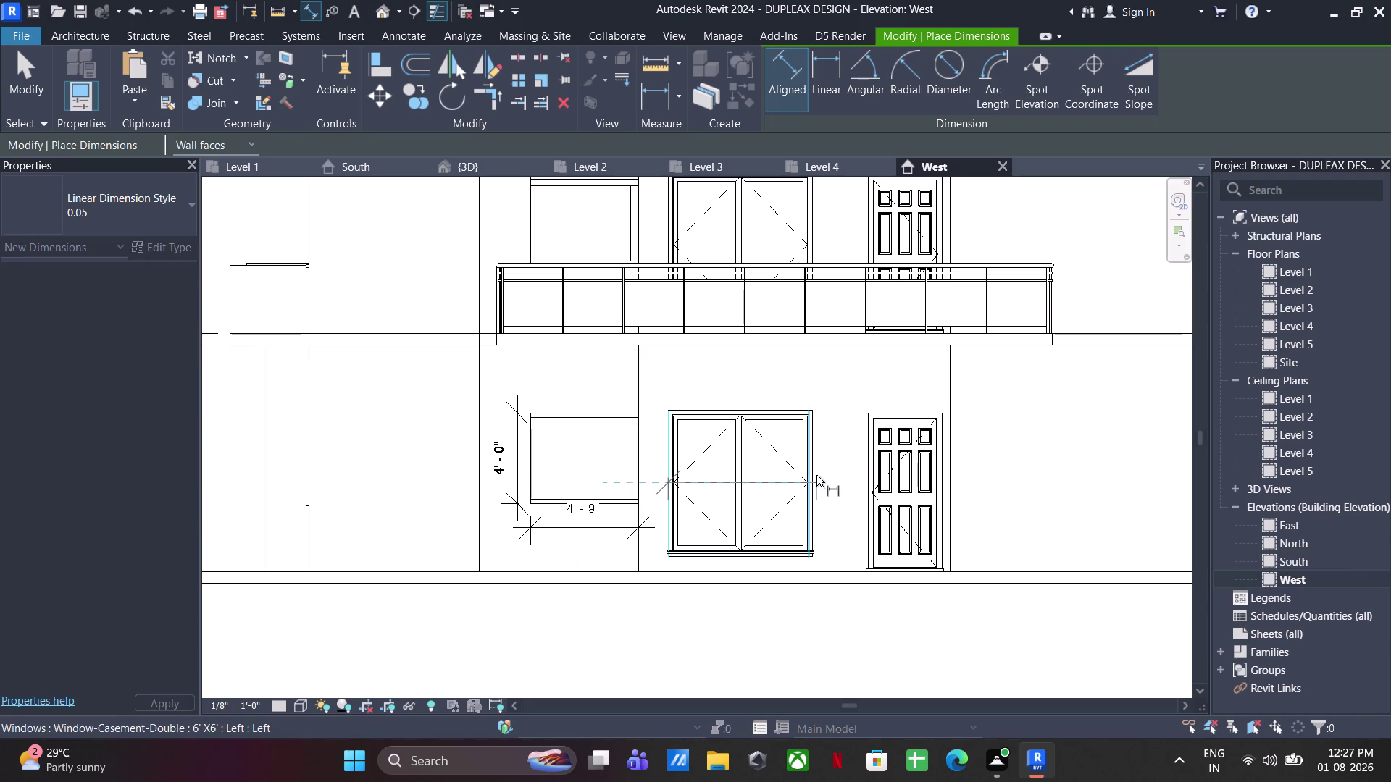
Dimension the double window: 6'-2 1/4" width and 6'-5 3/8" height.
click(816, 476)
click(812, 400)
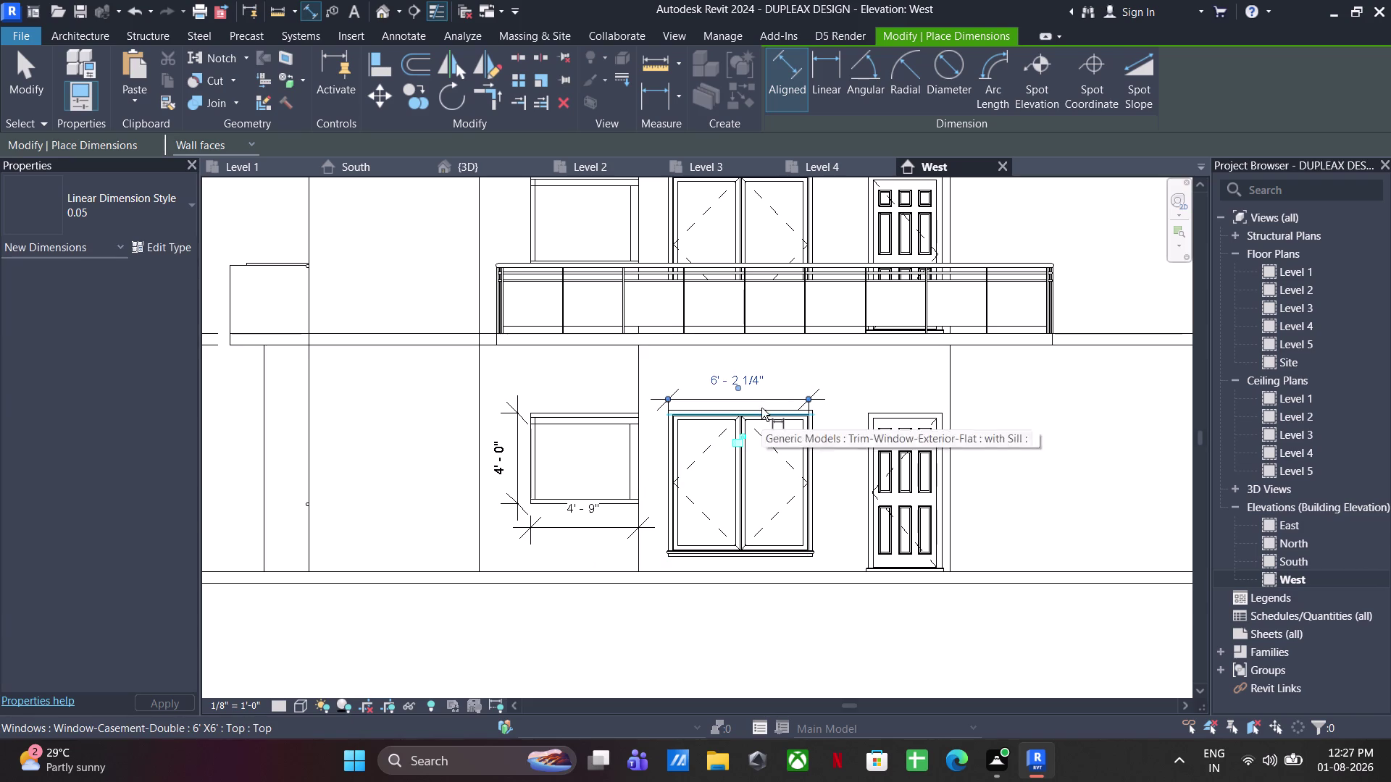
click(768, 406)
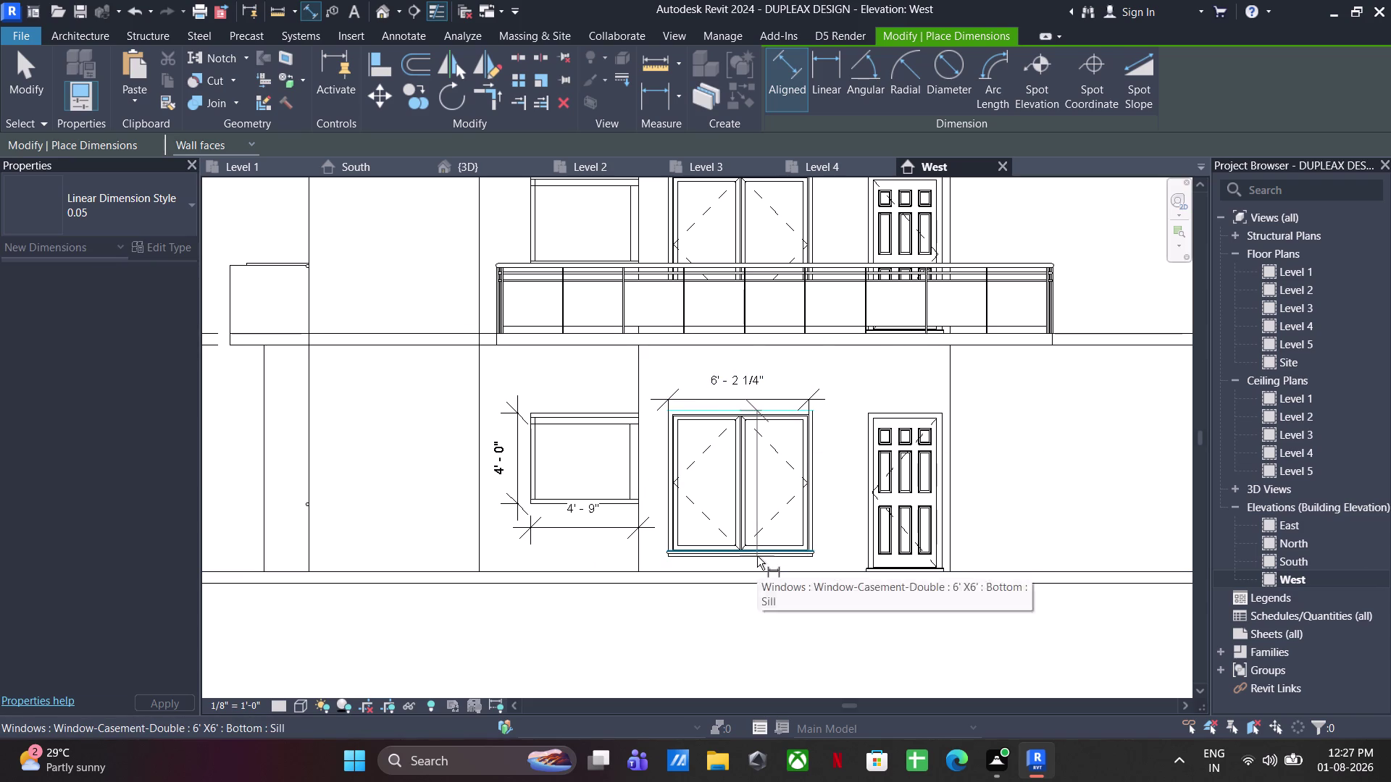
scroll(up, 3)
click(739, 562)
click(932, 523)
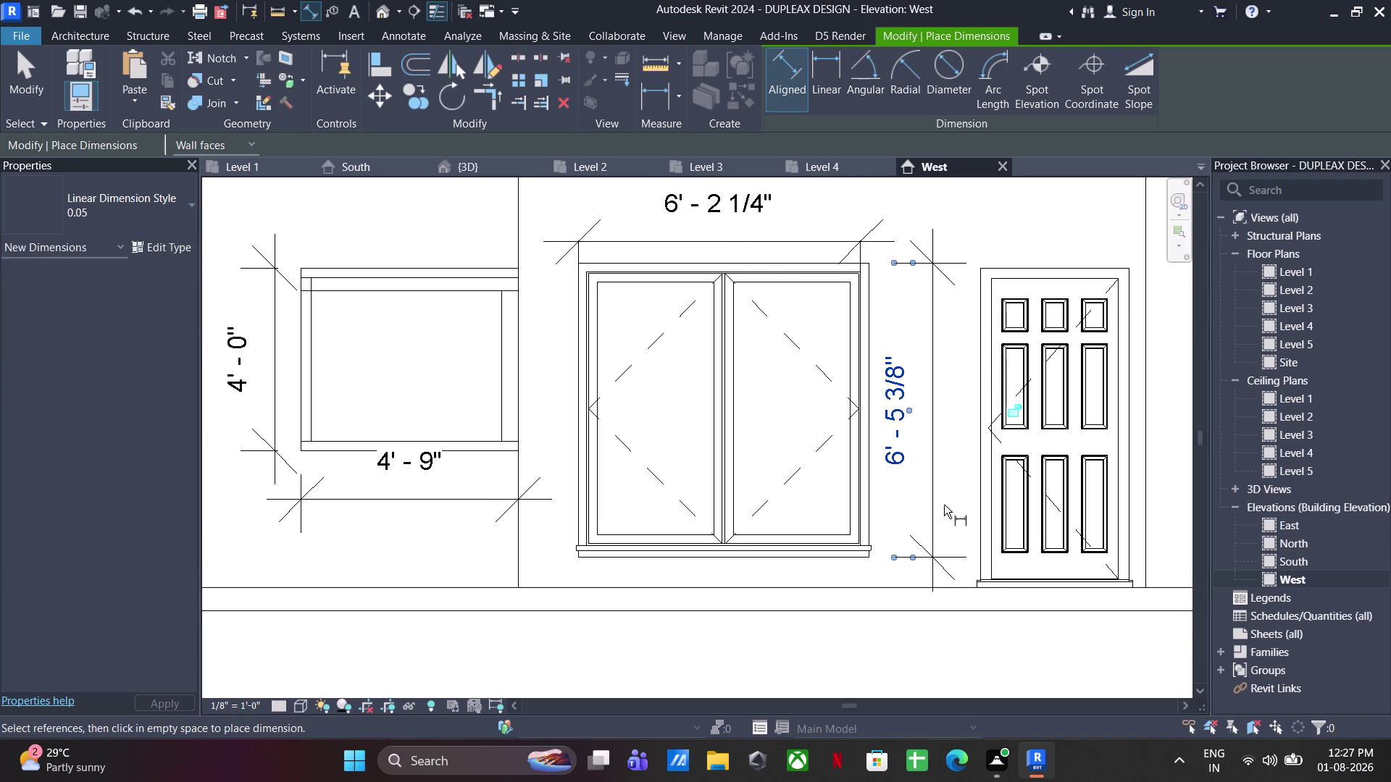
click(988, 371)
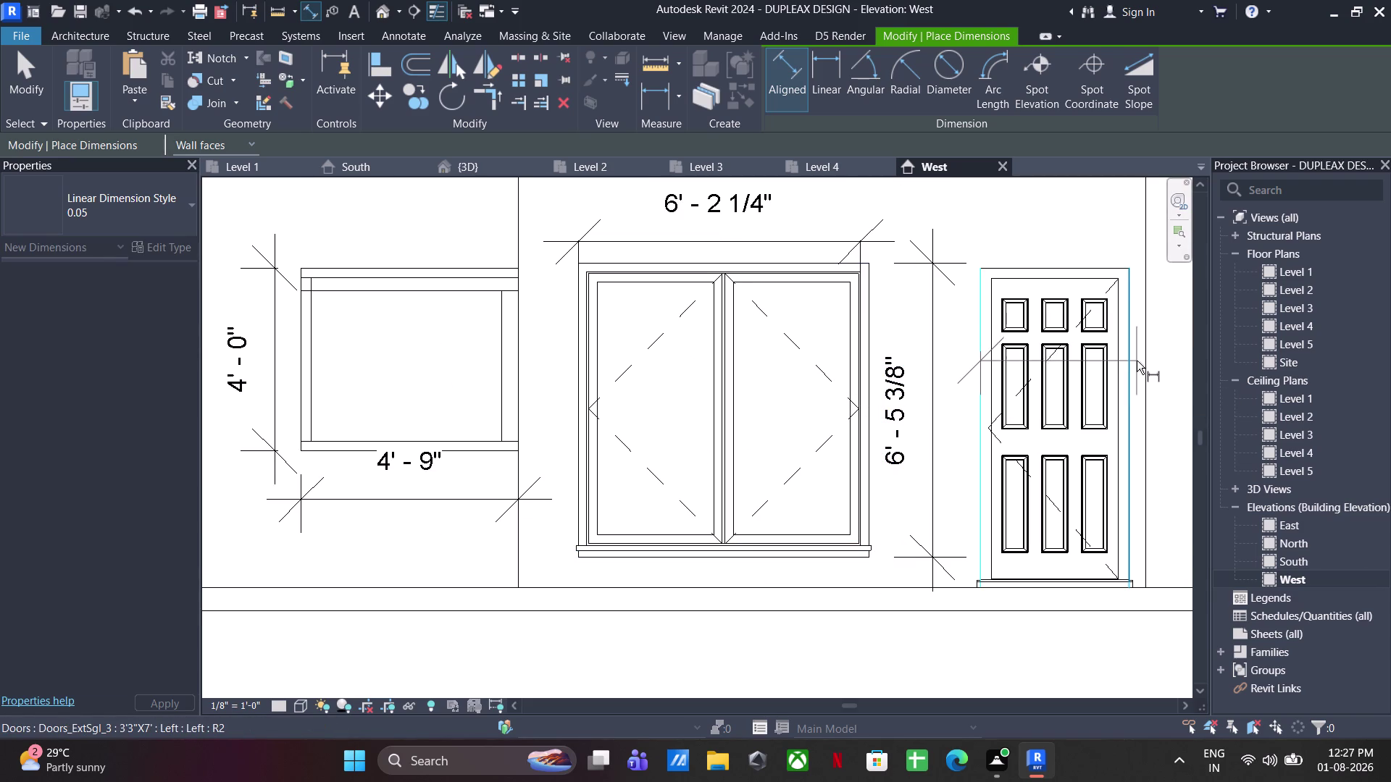
Dimension the ground-floor door: 3'-3" width and 7'-0" height.
click(1137, 361)
click(1090, 232)
click(991, 267)
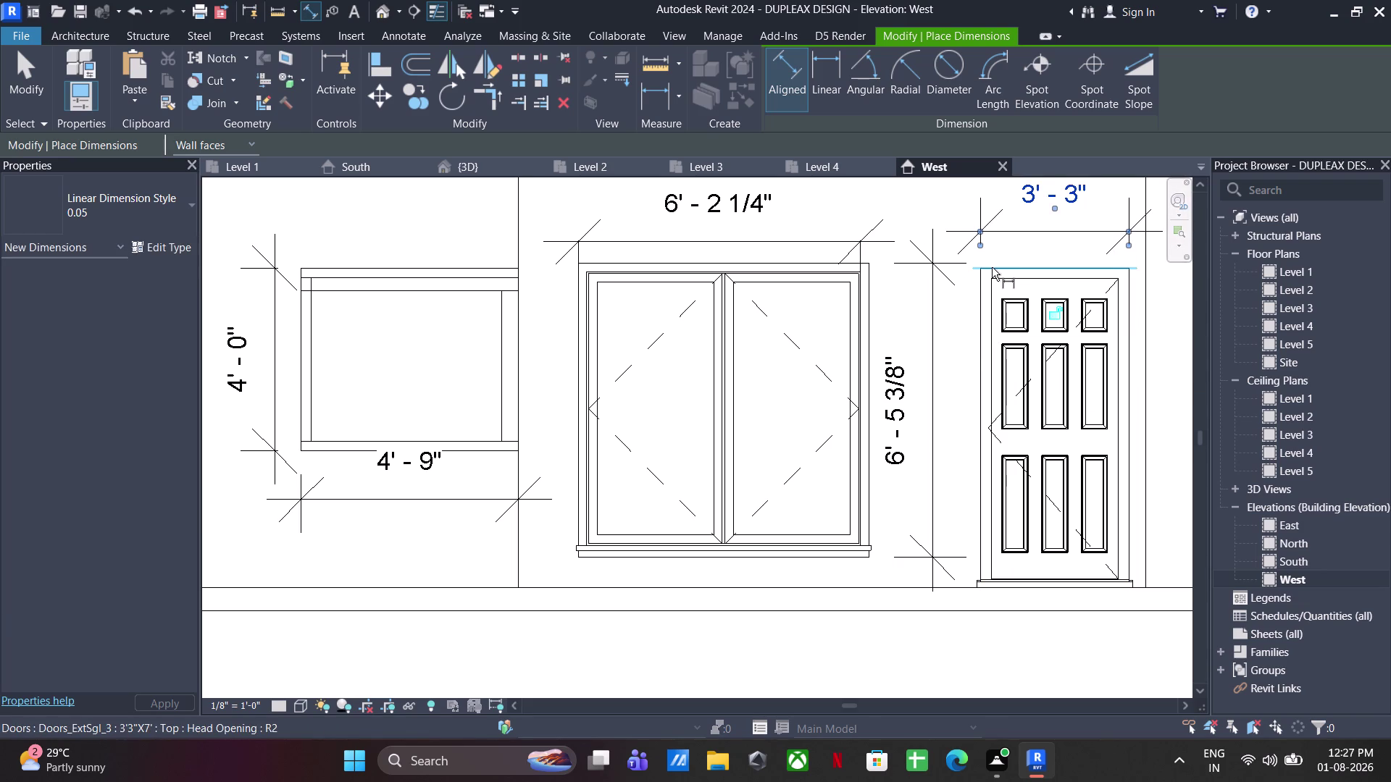
click(1004, 591)
middle_drag(1054, 547, 925, 560)
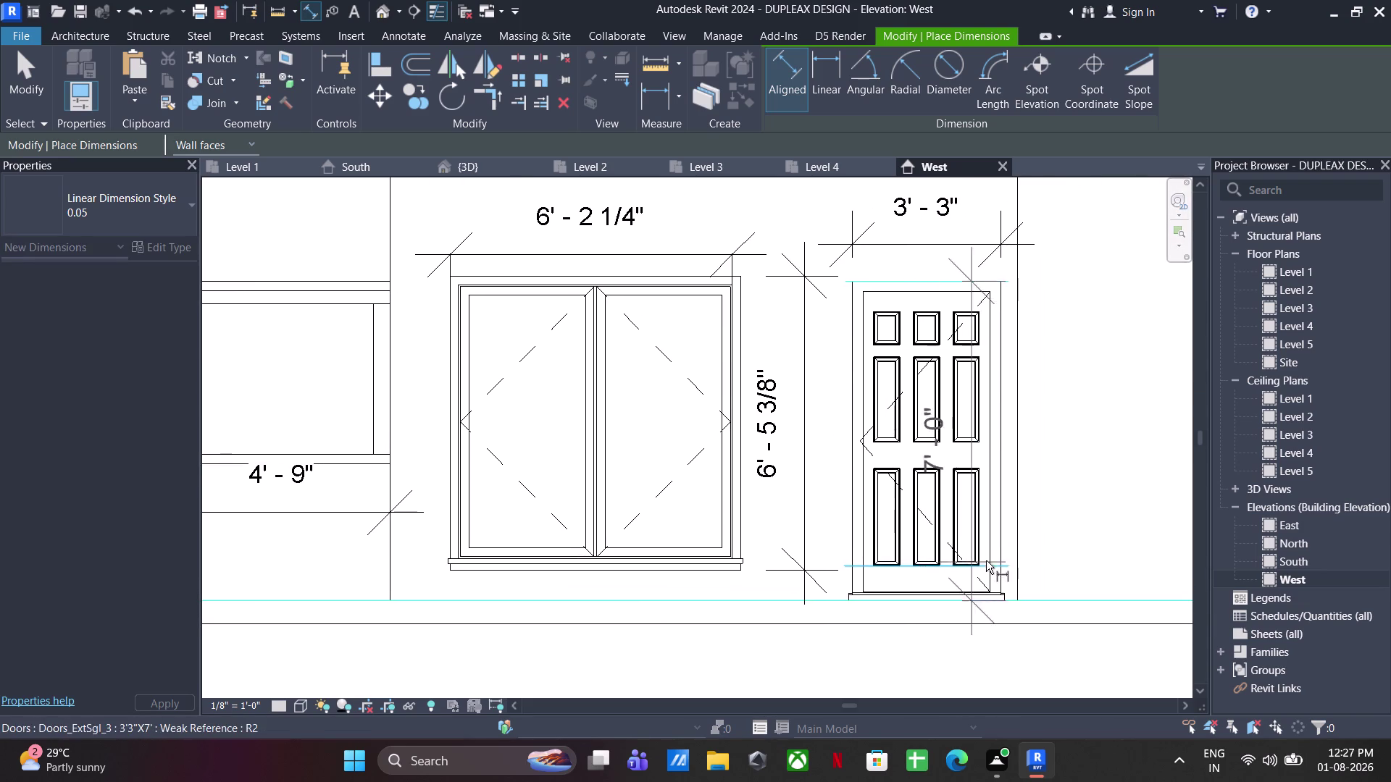
click(1059, 560)
scroll(down, 3)
middle_drag(1036, 554, 717, 567)
scroll(down, 3)
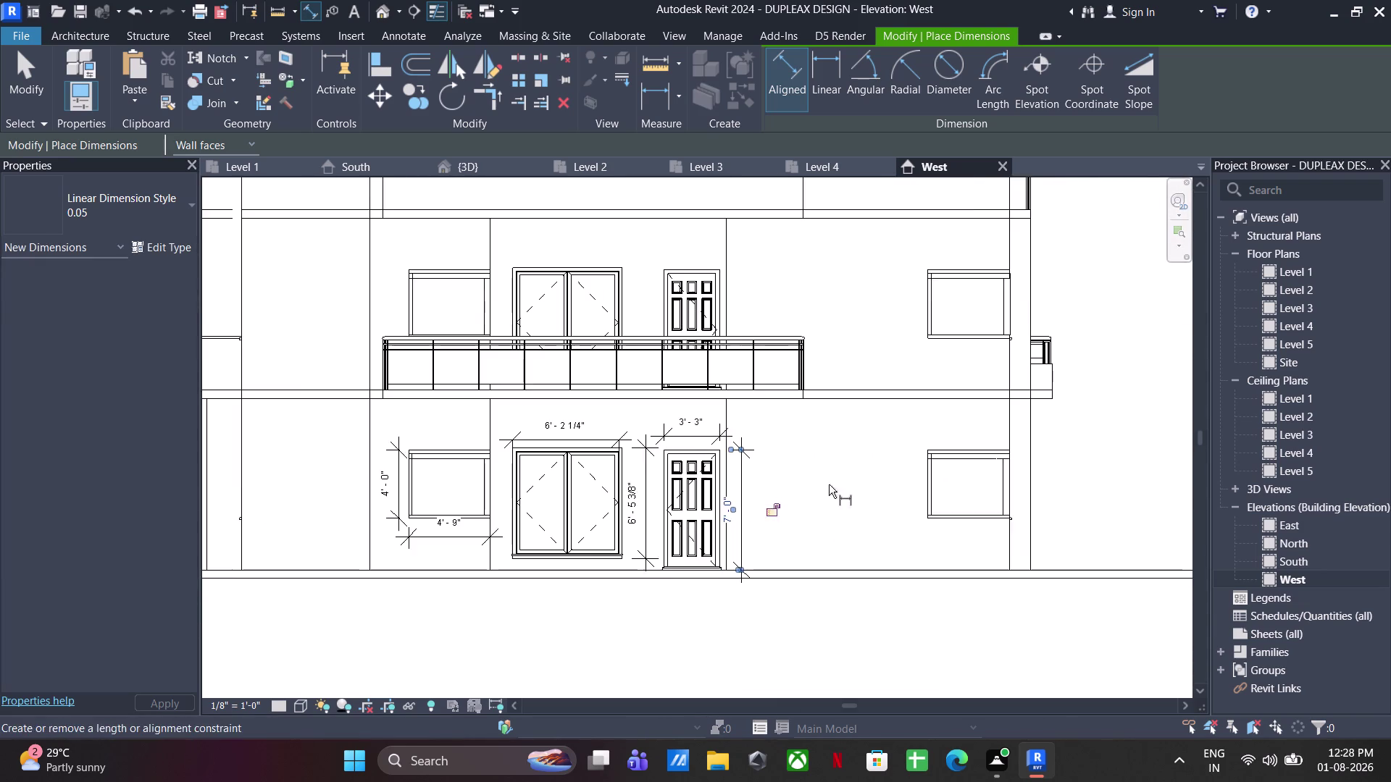
scroll(up, 3)
click(1030, 538)
Dimension the right ground-floor window: 4'-0" height and 4'-9" width.
click(1029, 415)
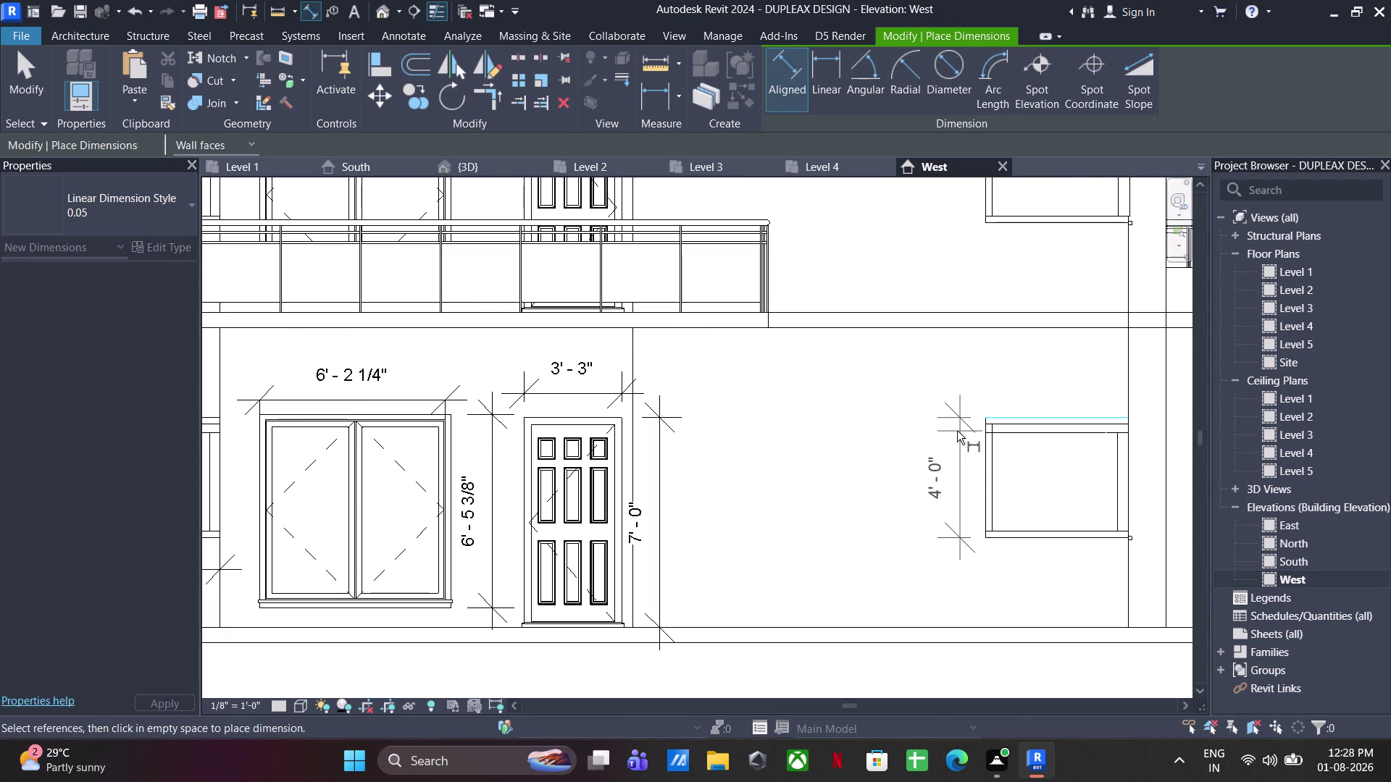
click(957, 431)
click(982, 475)
click(1131, 489)
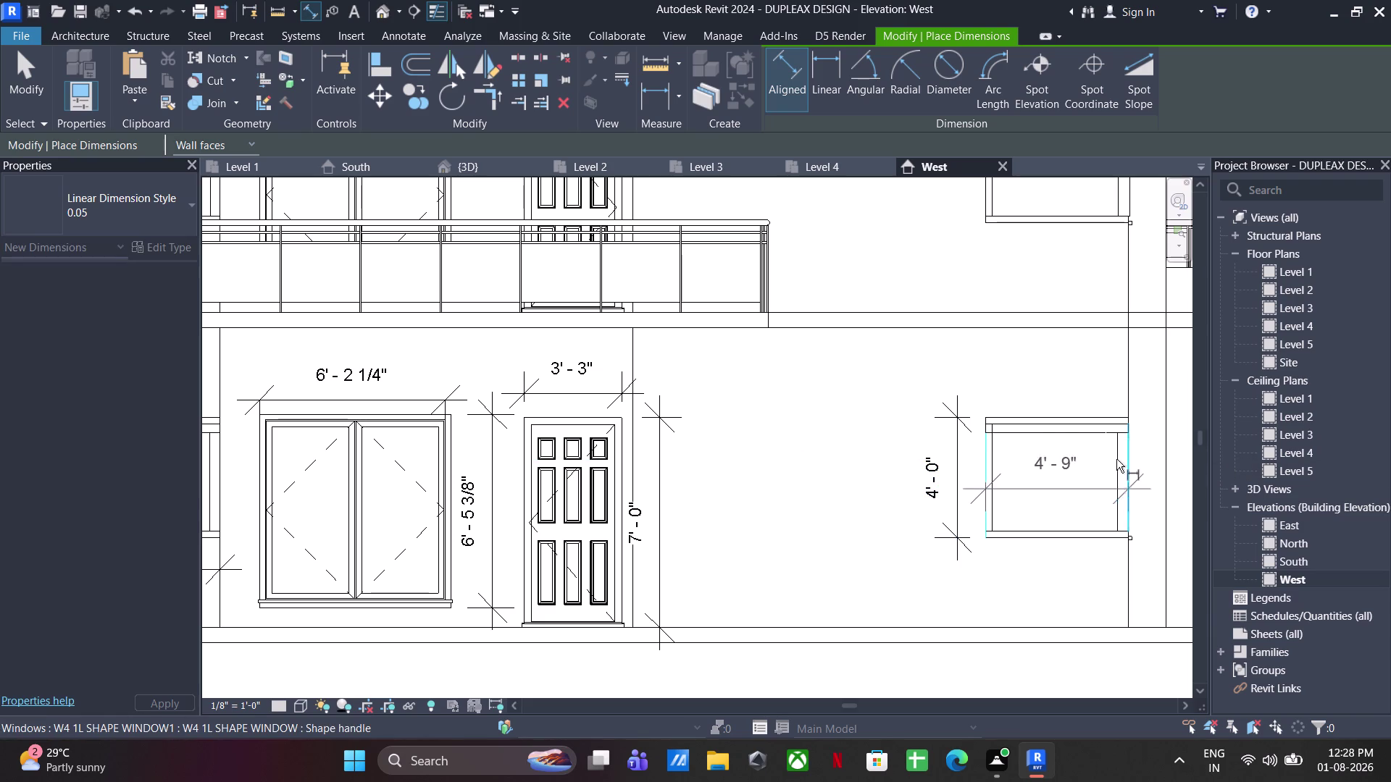
click(1103, 404)
scroll(down, 3)
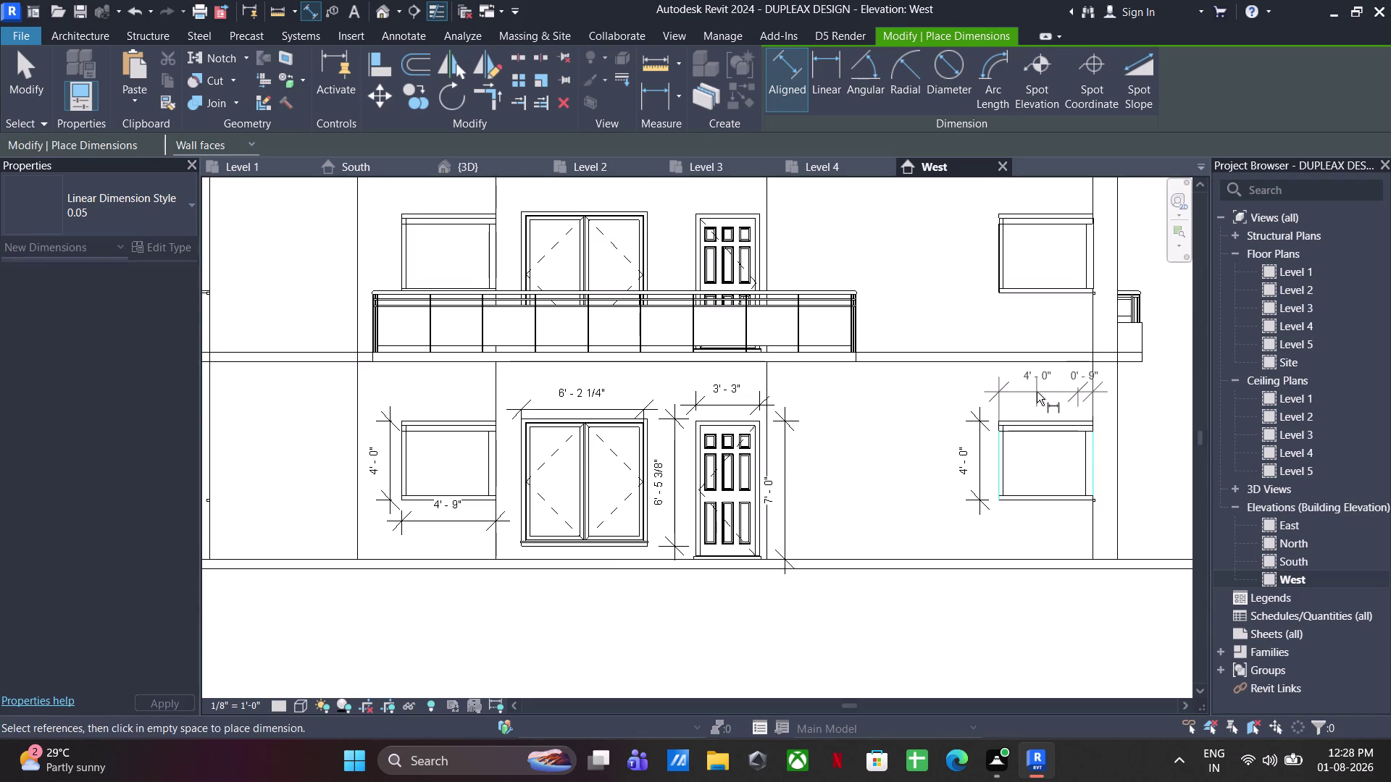
key(Escape)
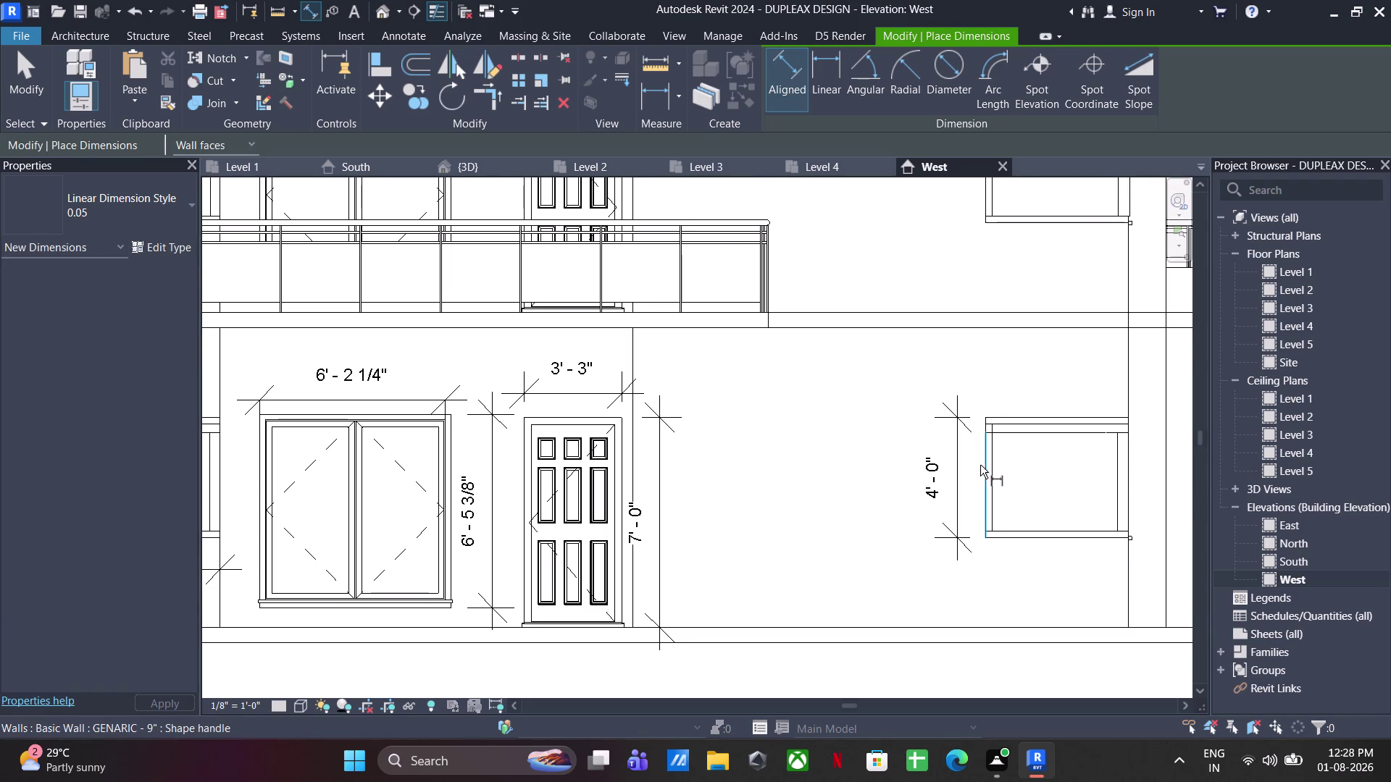
click(980, 465)
click(1130, 475)
click(1097, 394)
scroll(down, 3)
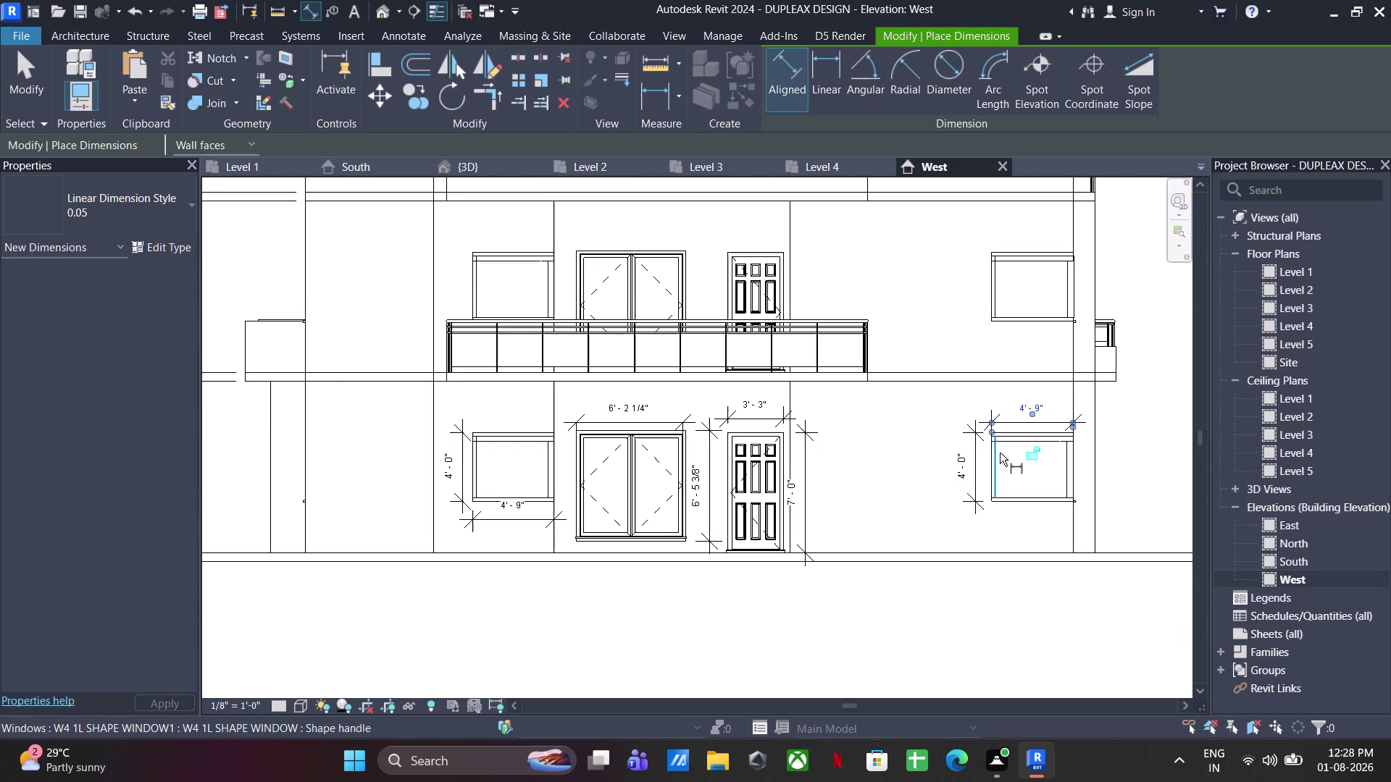
middle_drag(1000, 453, 986, 521)
middle_drag(640, 518, 691, 594)
scroll(up, 3)
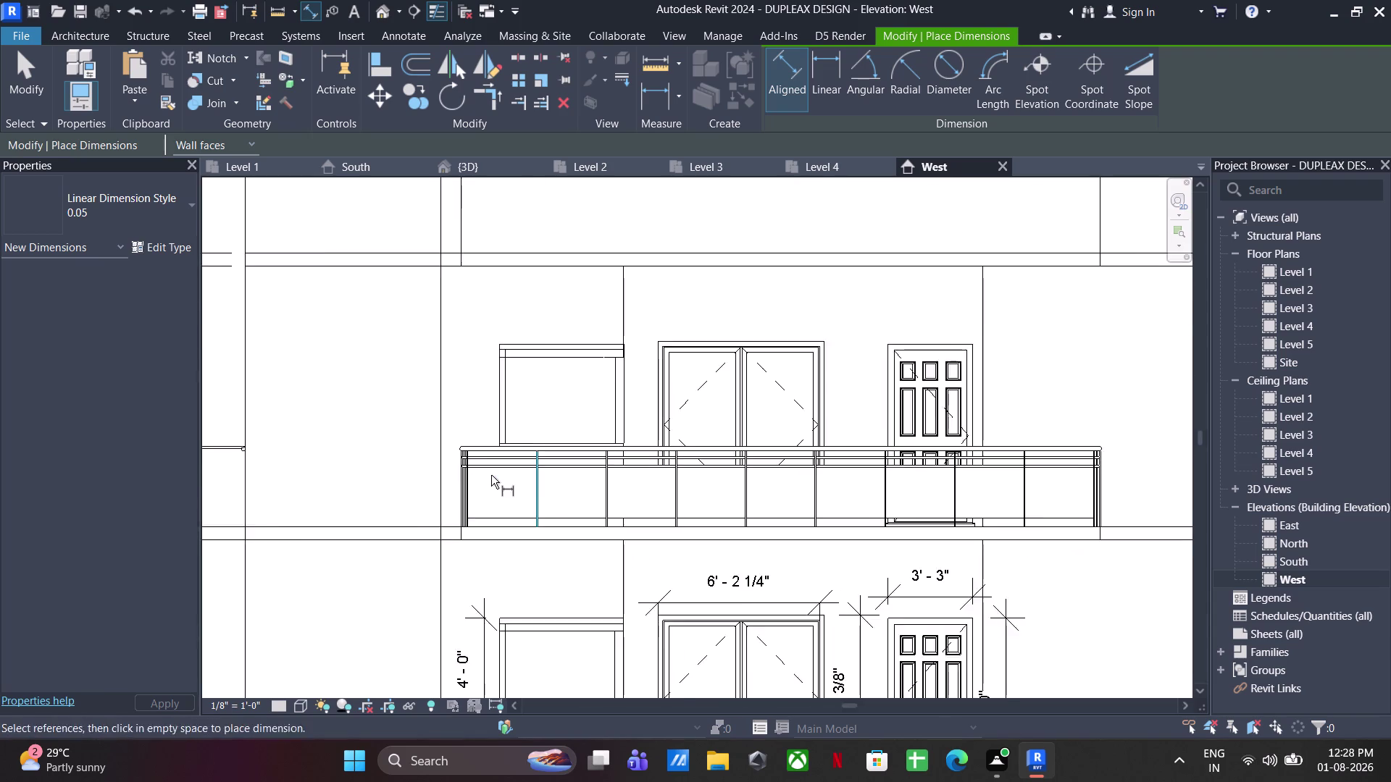
Dimension the balcony railing height as 3'-1 1/8".
click(472, 438)
click(478, 537)
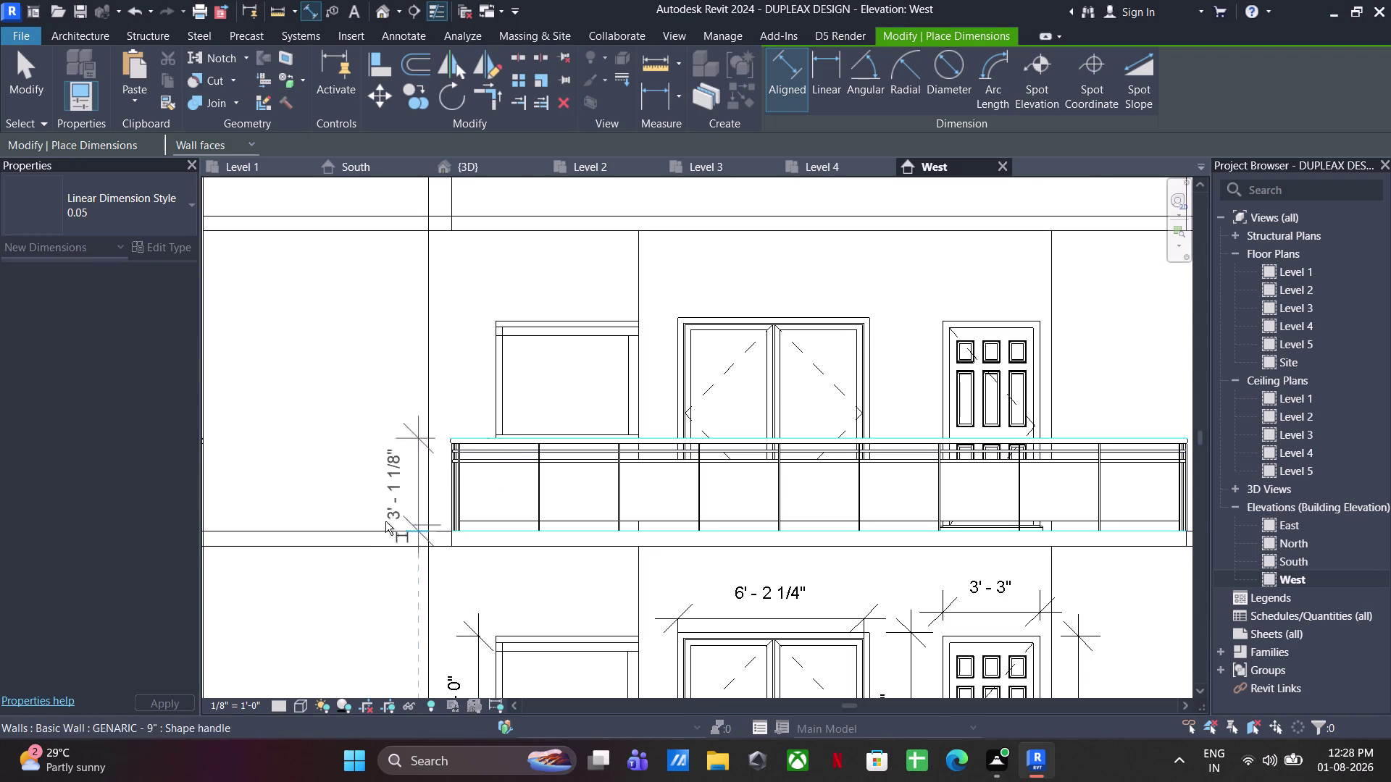
click(385, 521)
scroll(down, 3)
middle_drag(539, 509, 491, 568)
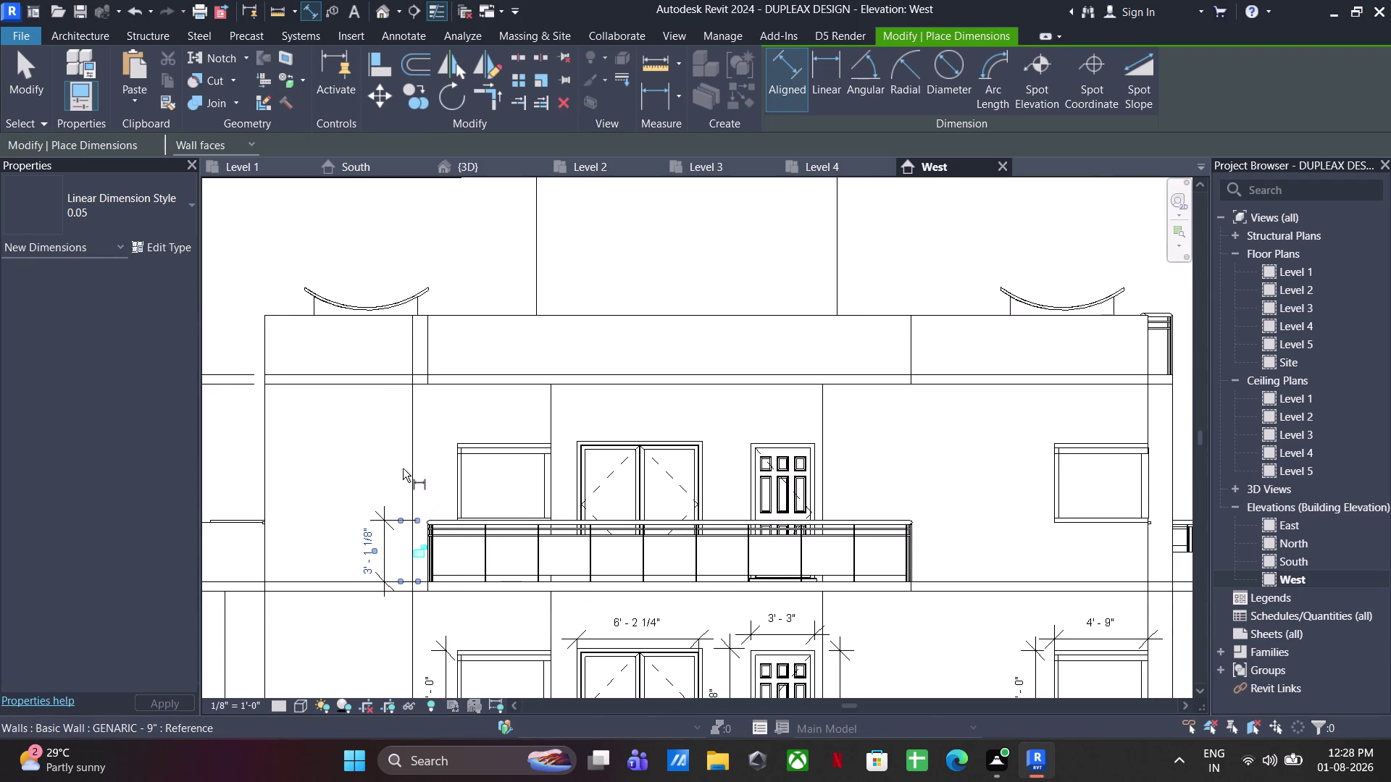
Dimension the upper-left window: 4'-9 1/32" width and 3'-10 7/8" height.
click(450, 466)
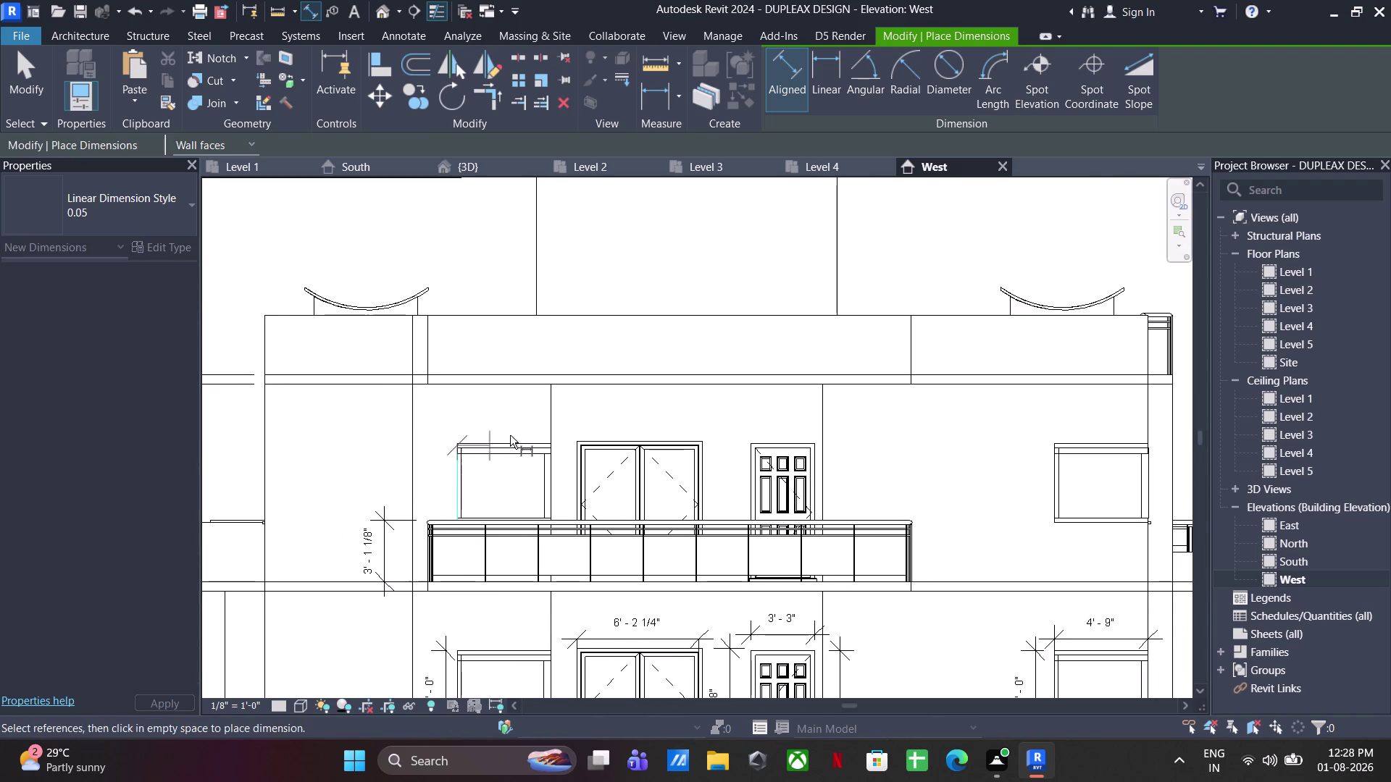
click(556, 491)
click(547, 425)
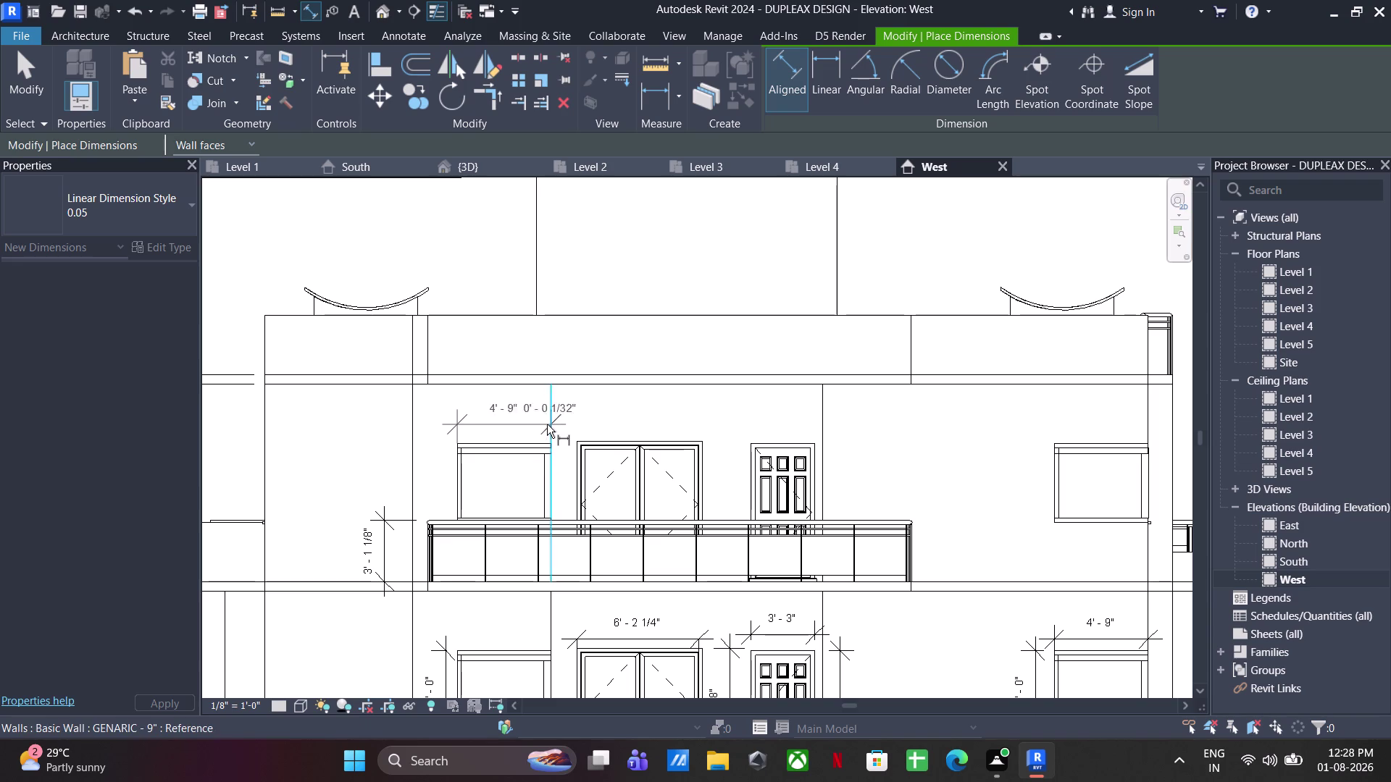
key(Escape)
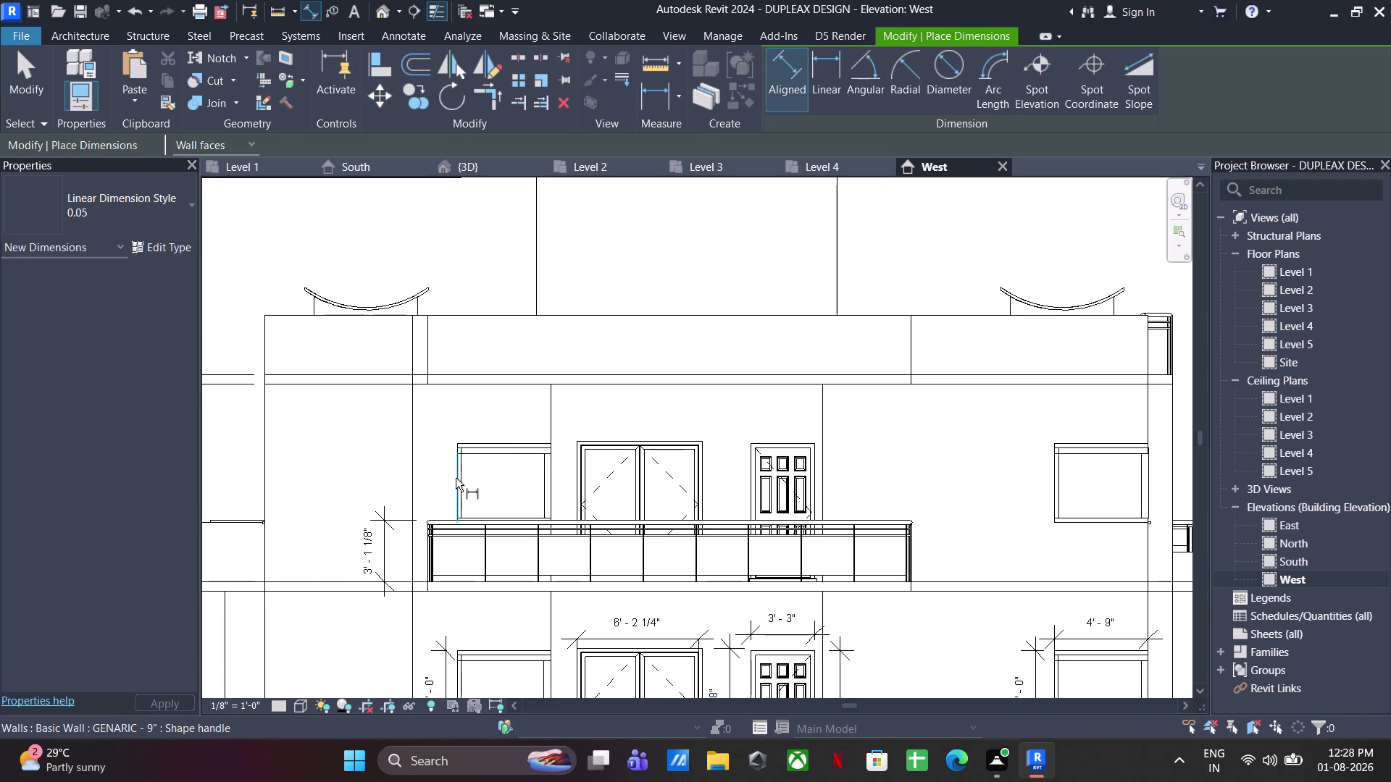
click(455, 478)
click(553, 500)
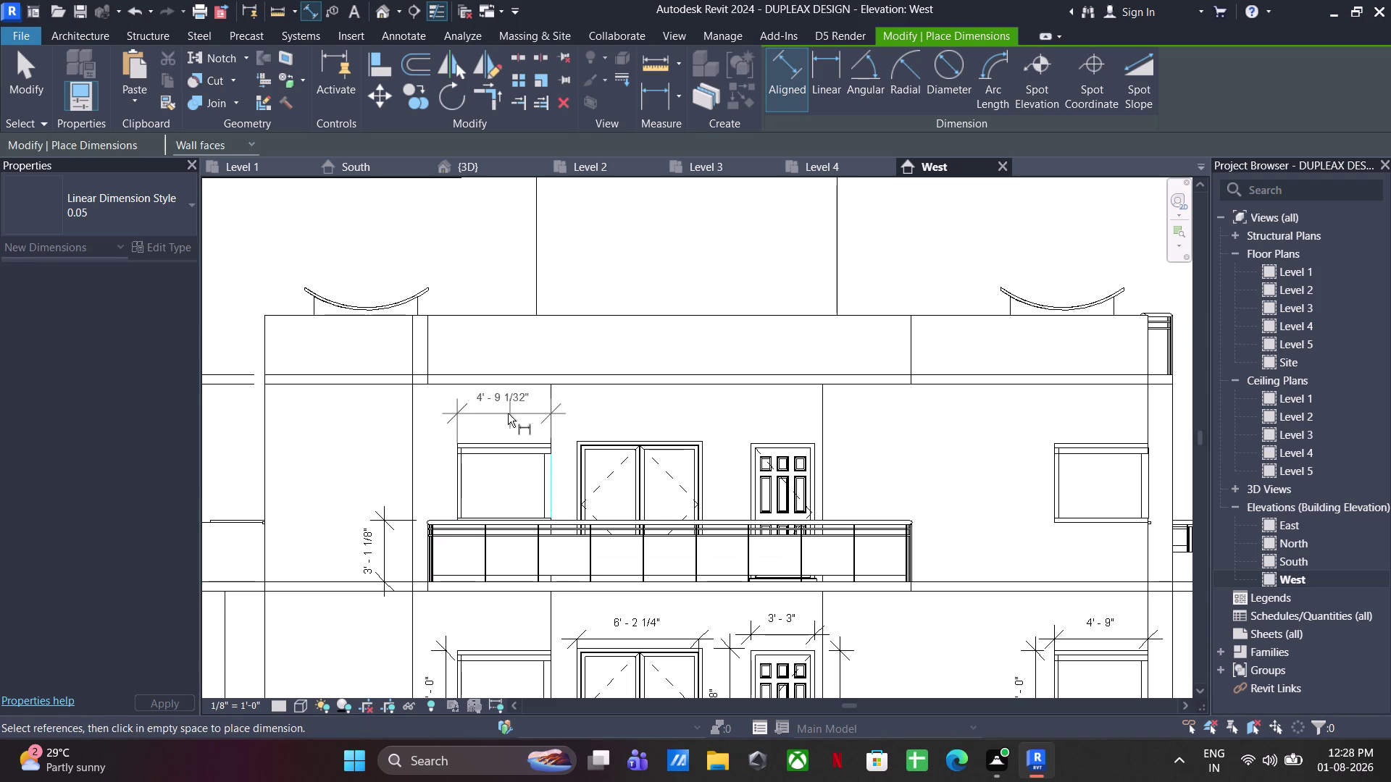
click(505, 424)
click(489, 442)
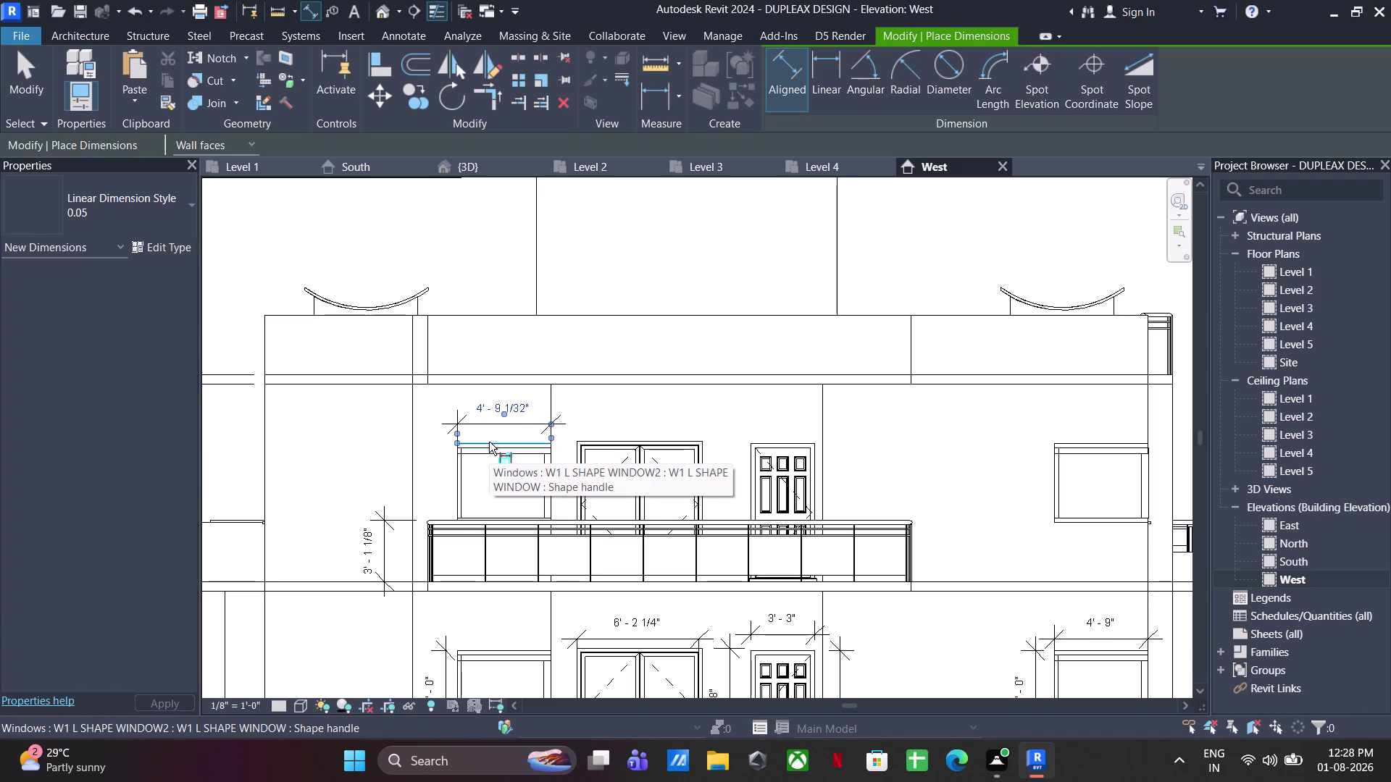
scroll(up, 3)
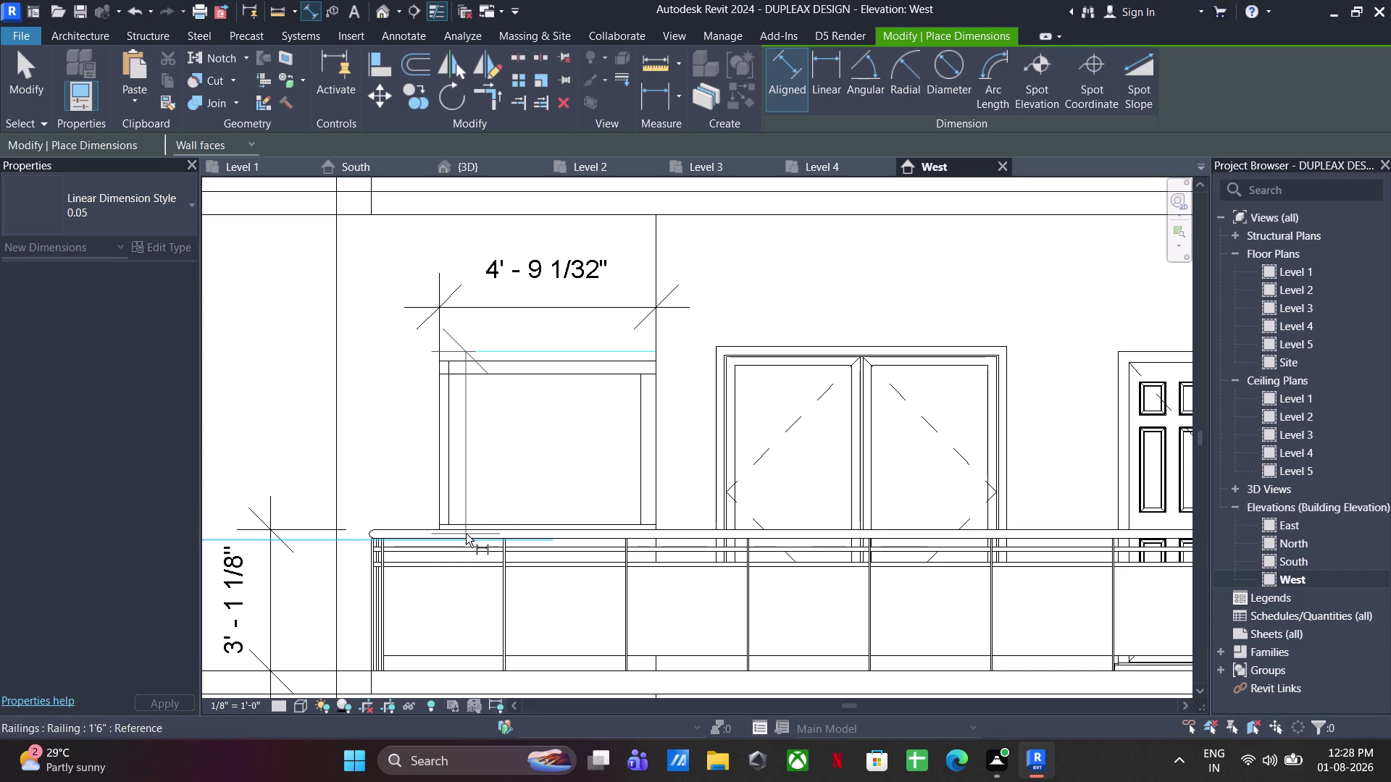
click(465, 527)
click(408, 497)
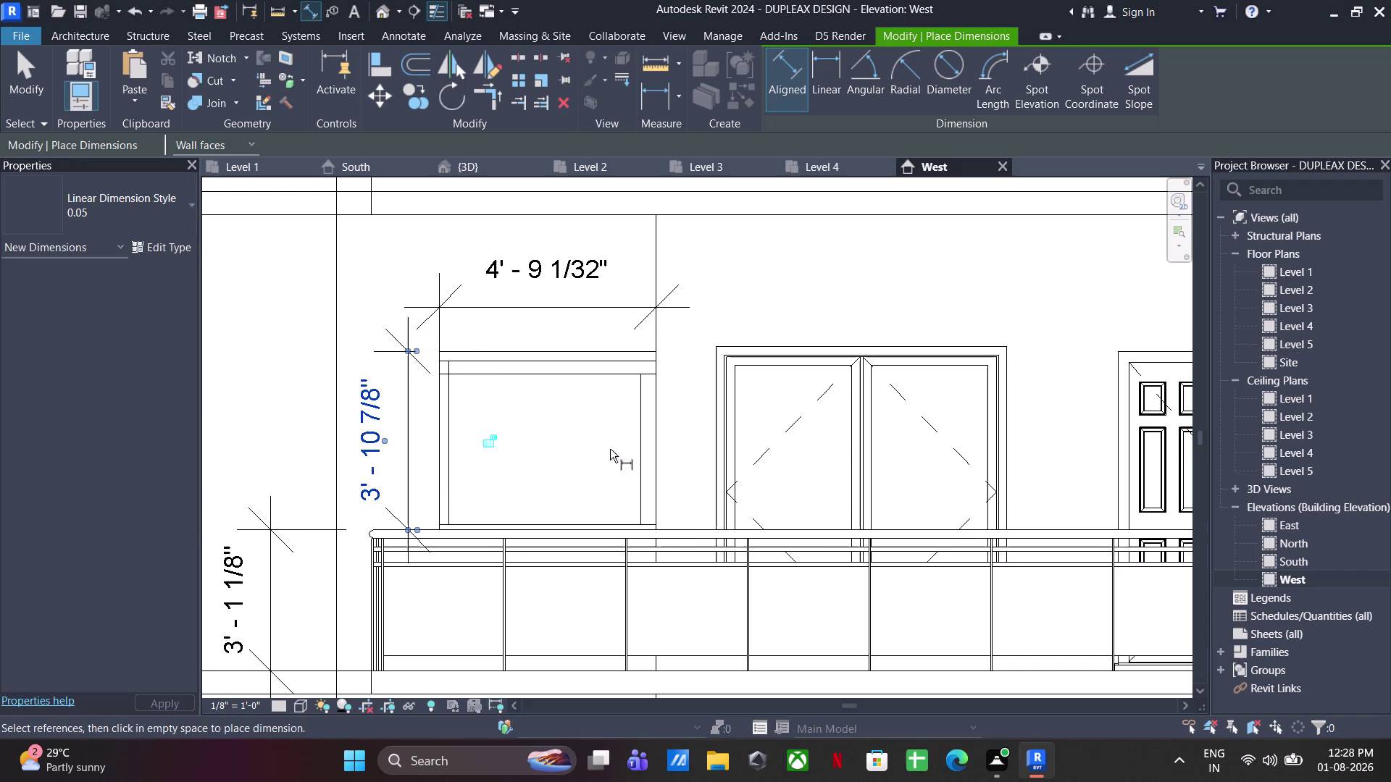
Add width dimensions to the upper double door (6'-4 1/2") and single door (3'-3").
middle_drag(766, 455, 639, 463)
click(585, 418)
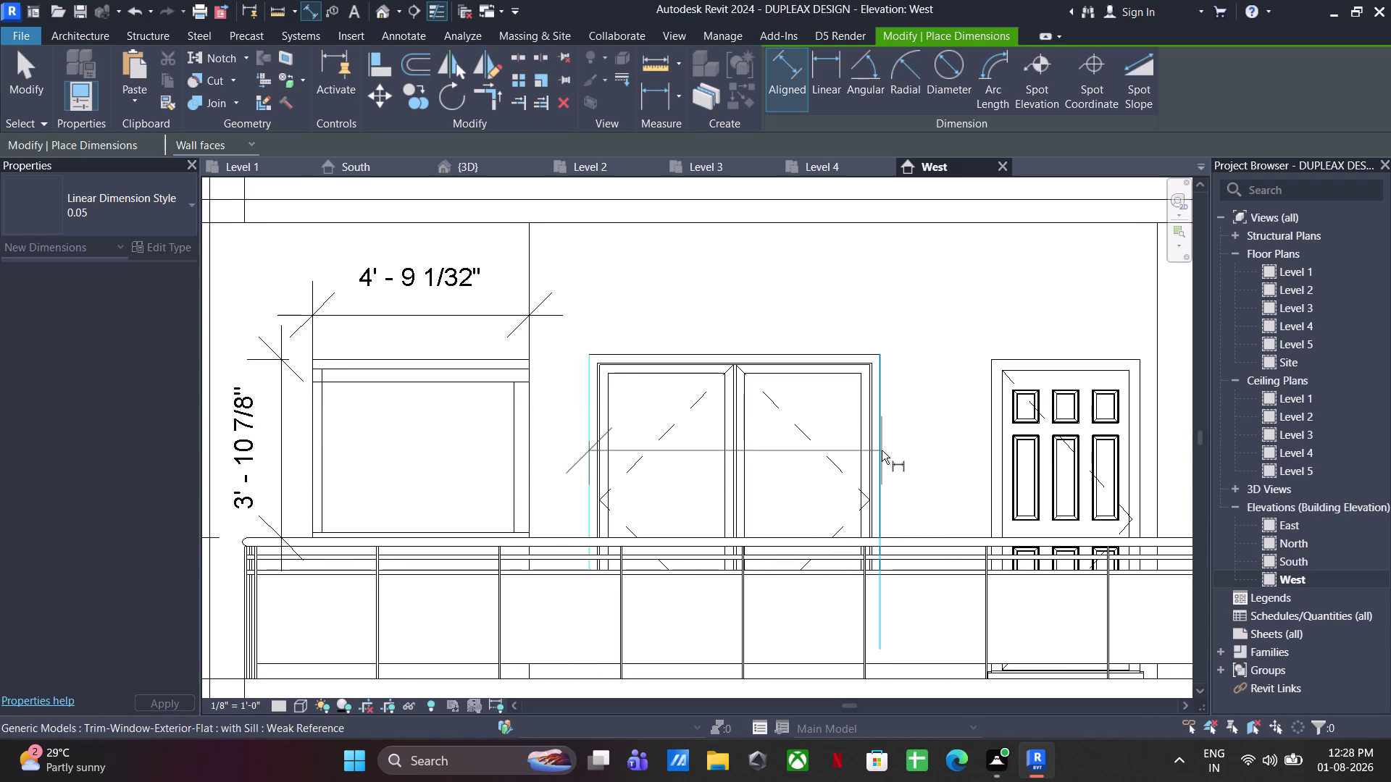
click(882, 450)
click(846, 326)
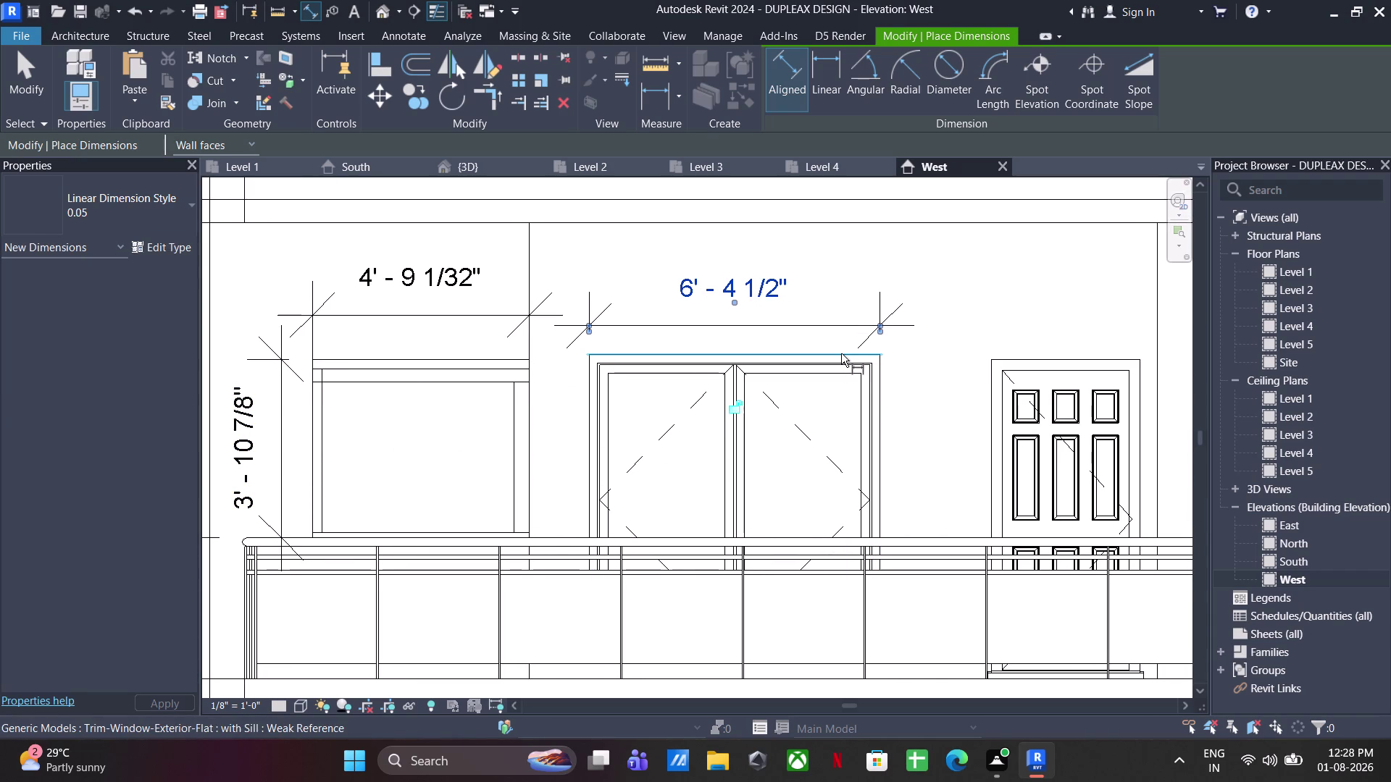
middle_drag(932, 436, 790, 444)
click(853, 430)
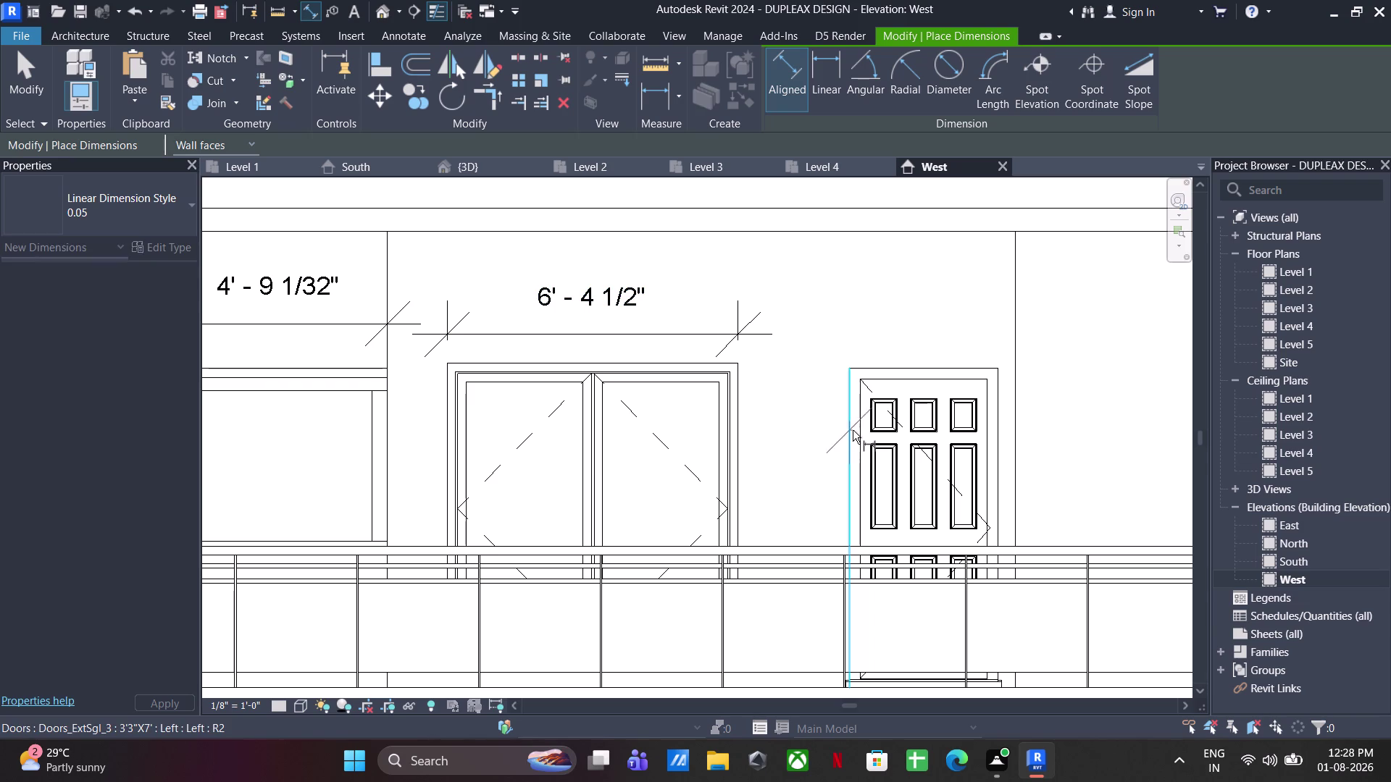
click(1001, 440)
click(982, 355)
Dimension the upper right window's width as 4'-9 17/32".
scroll(down, 3)
middle_drag(845, 383, 843, 383)
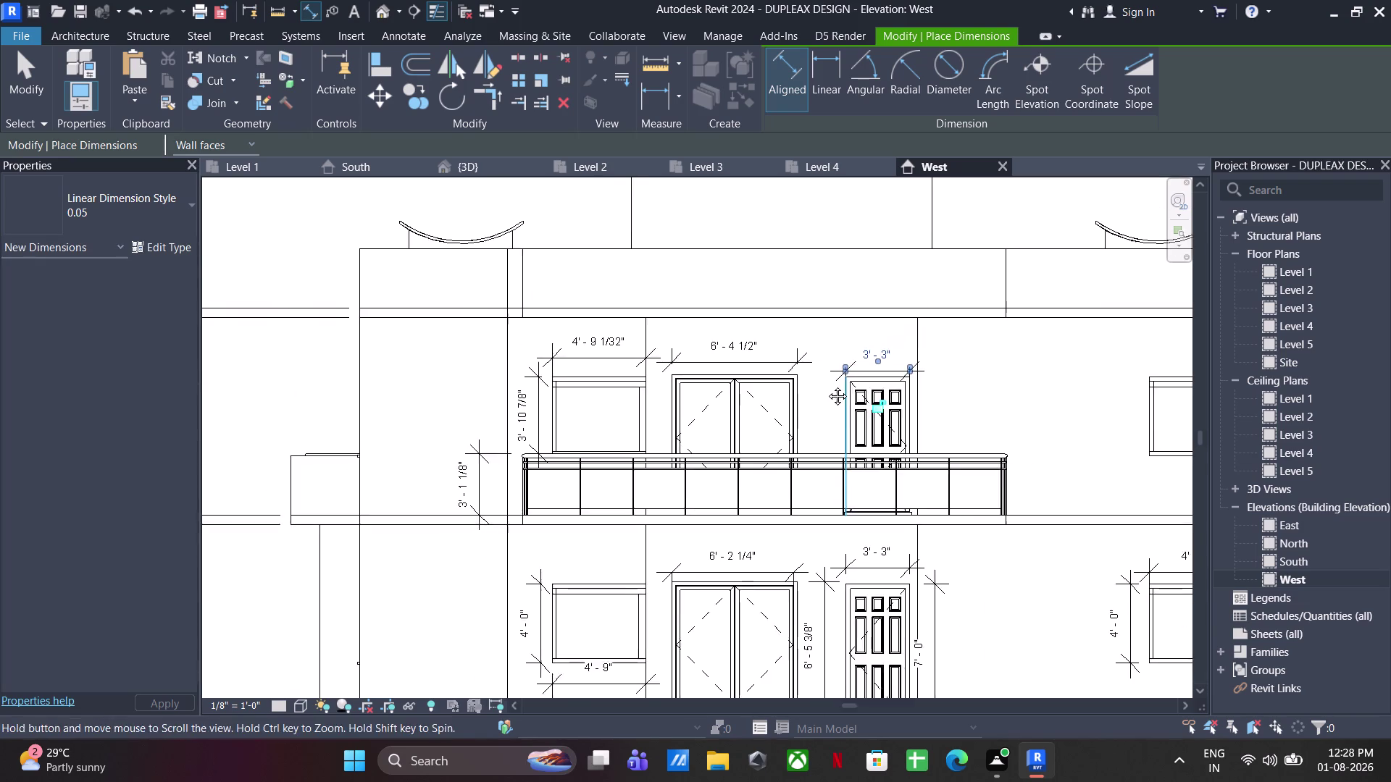
middle_drag(844, 383, 684, 390)
middle_drag(1017, 412, 695, 457)
scroll(up, 3)
click(652, 464)
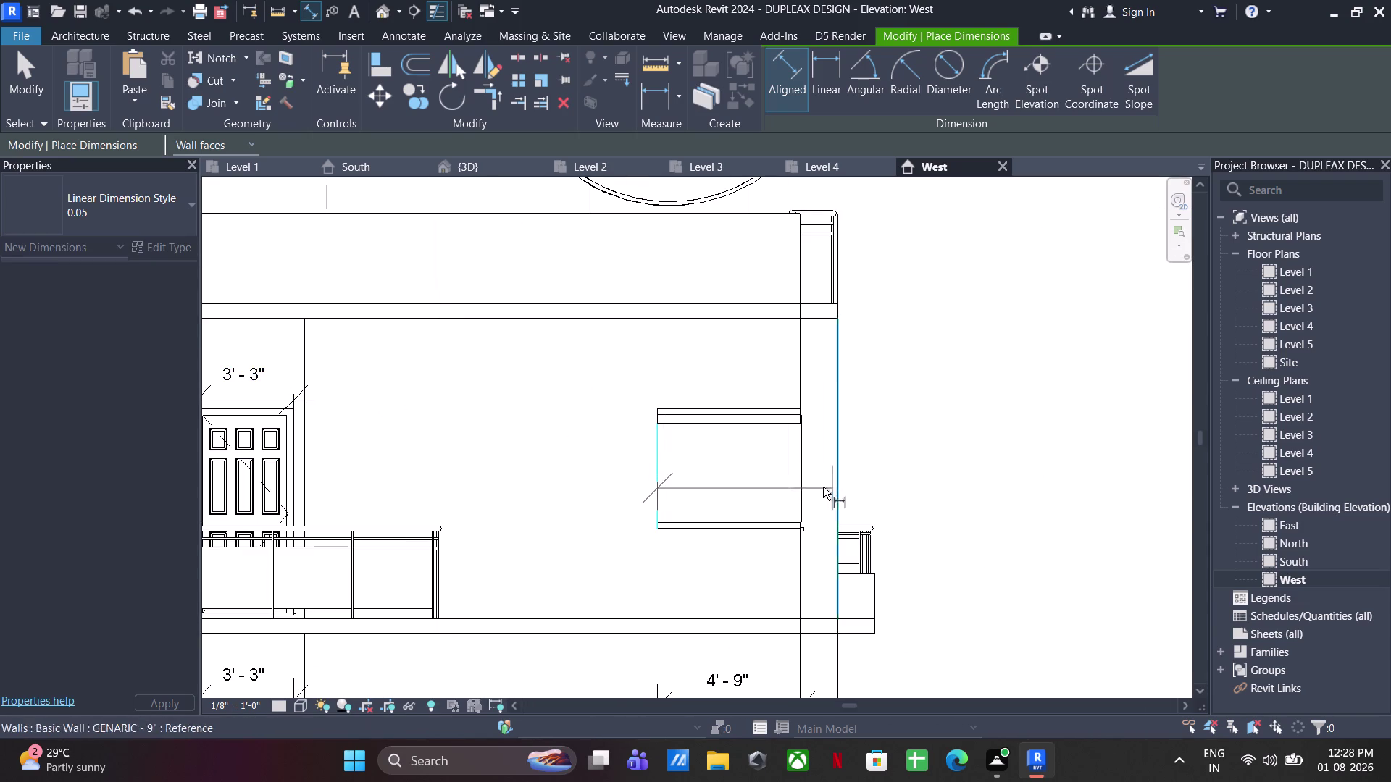
click(799, 478)
click(778, 393)
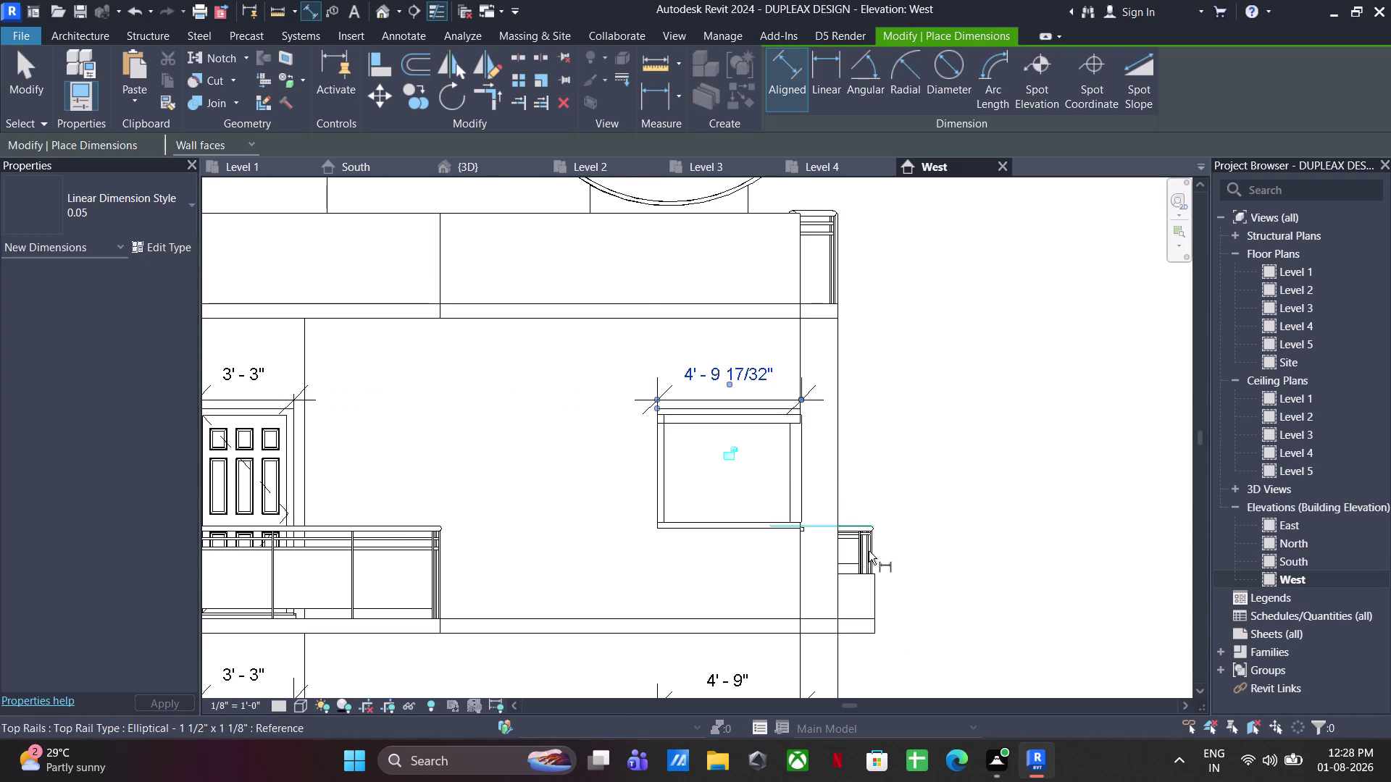
Add the 3'-0" parapet height dimension and finish dimensioning.
scroll(up, 3)
scroll(down, 3)
middle_drag(908, 586, 944, 588)
scroll(up, 3)
click(630, 462)
click(636, 497)
click(716, 500)
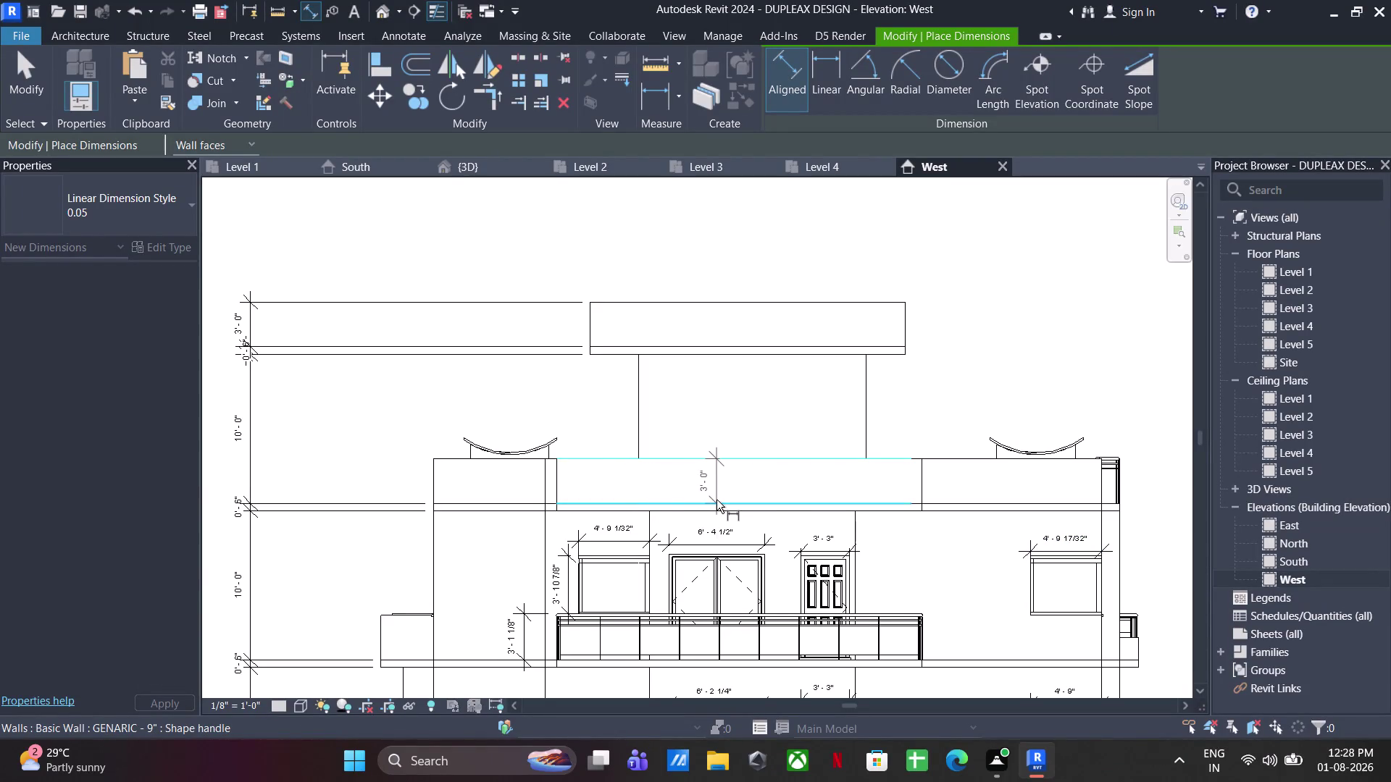
click(679, 505)
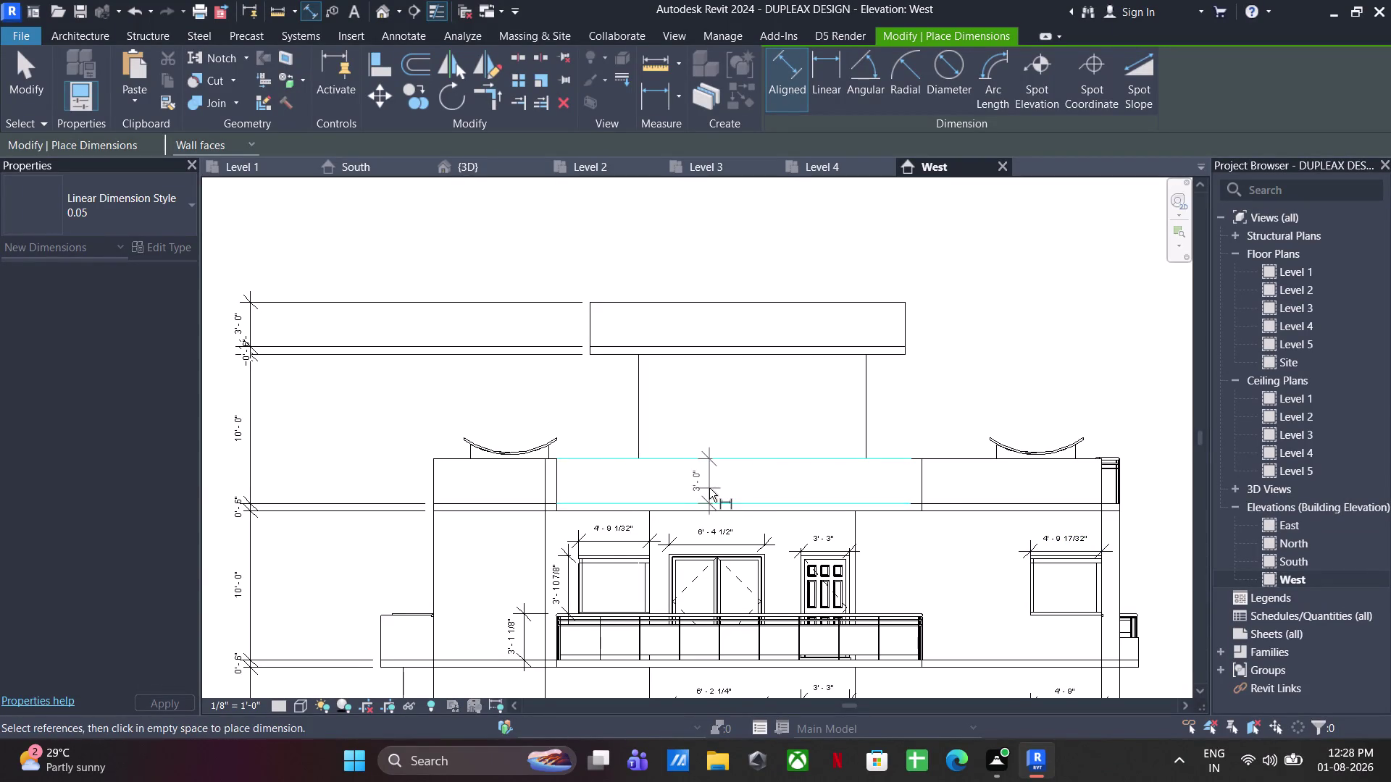
click(709, 489)
scroll(down, 3)
middle_drag(919, 488, 904, 484)
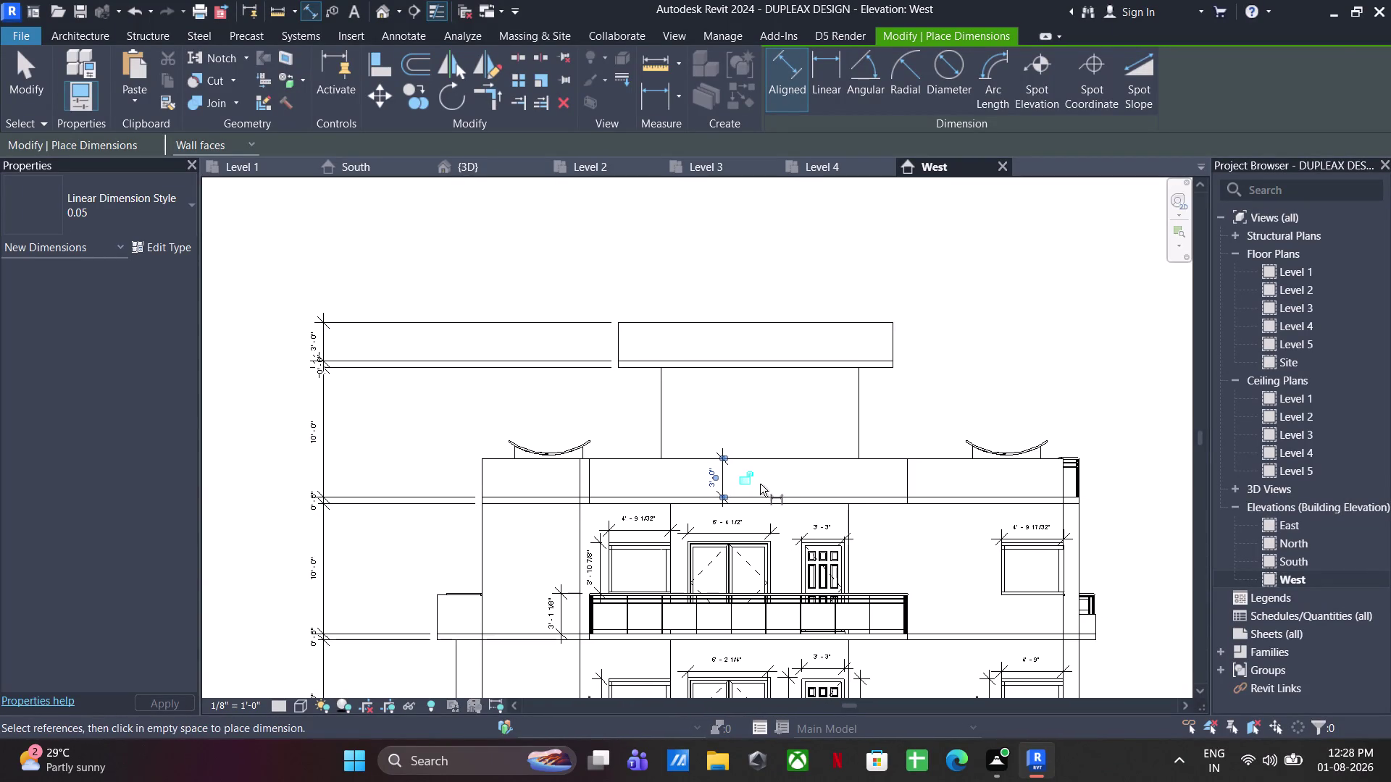
key(Escape)
key(Escape)
Open the North elevation view from the Project Browser.
scroll(down, 3)
middle_drag(838, 442, 834, 409)
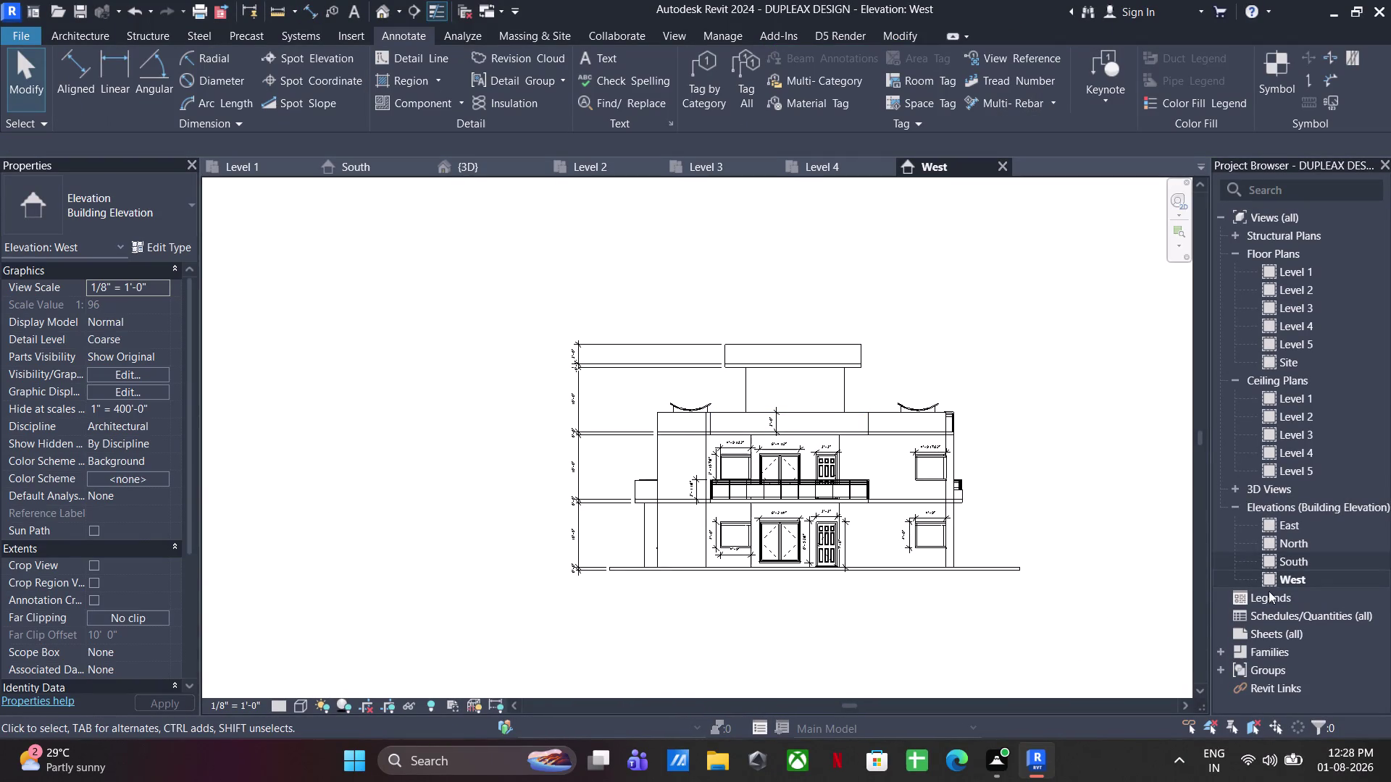
double_click(1298, 547)
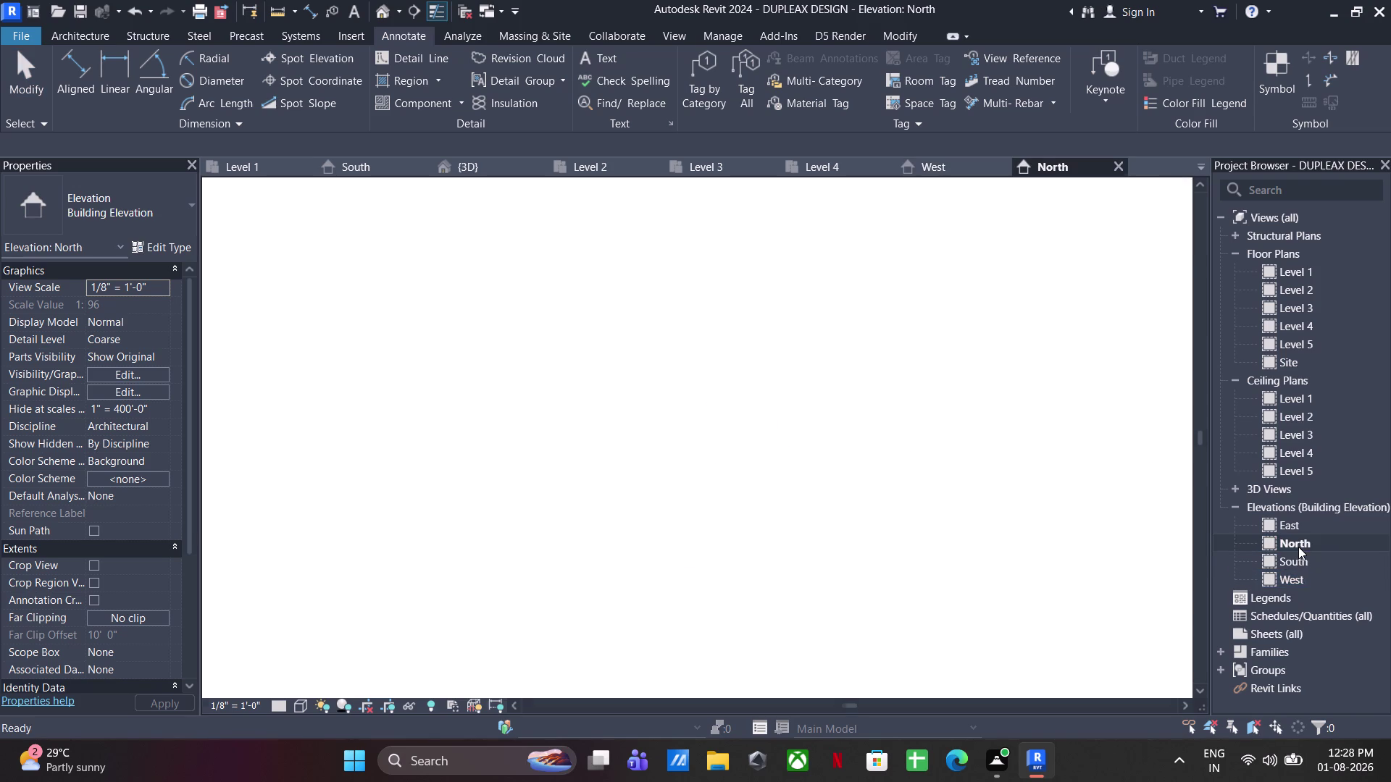
middle_drag(1124, 552, 1042, 564)
Uncheck Levels under Annotation Categories in Visibility/Graphics (VG) for the North elevation.
text(vg)
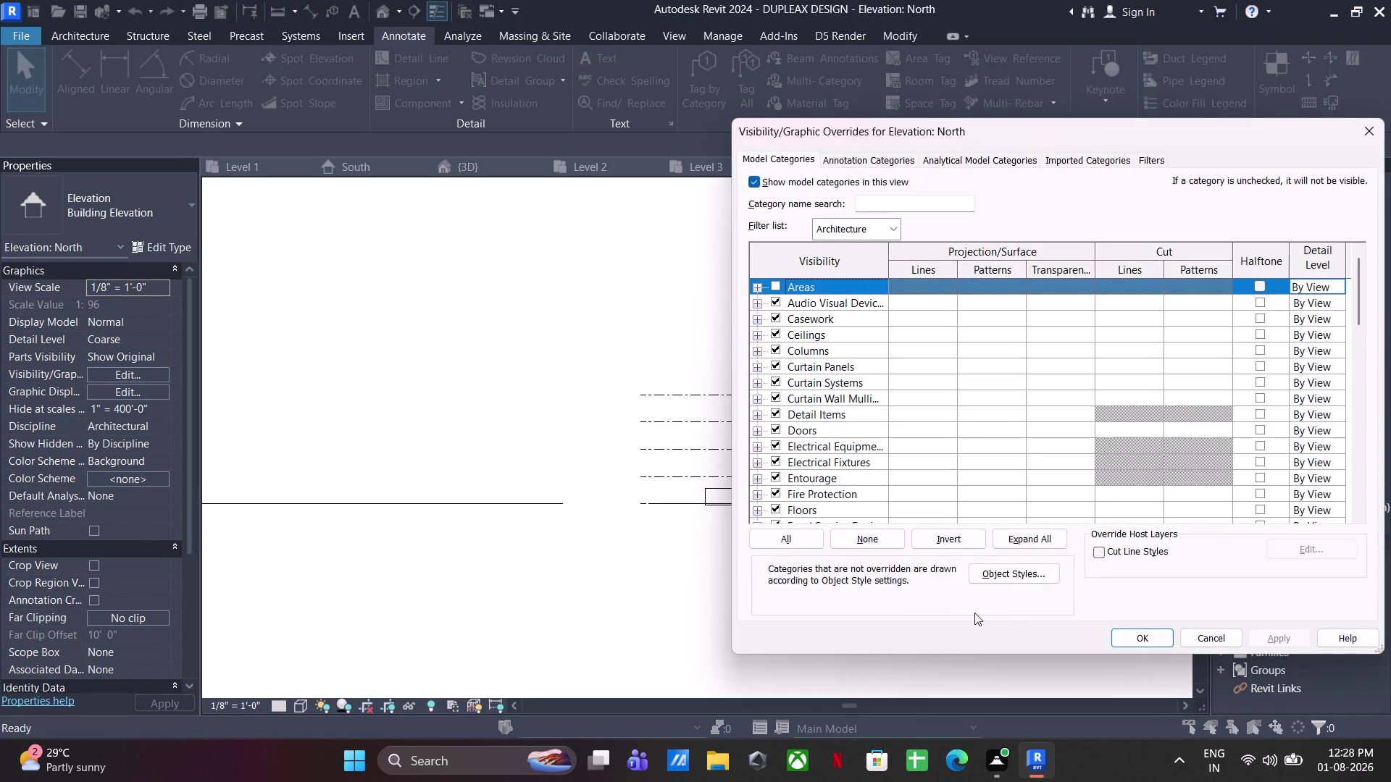
click(849, 156)
scroll(down, 3)
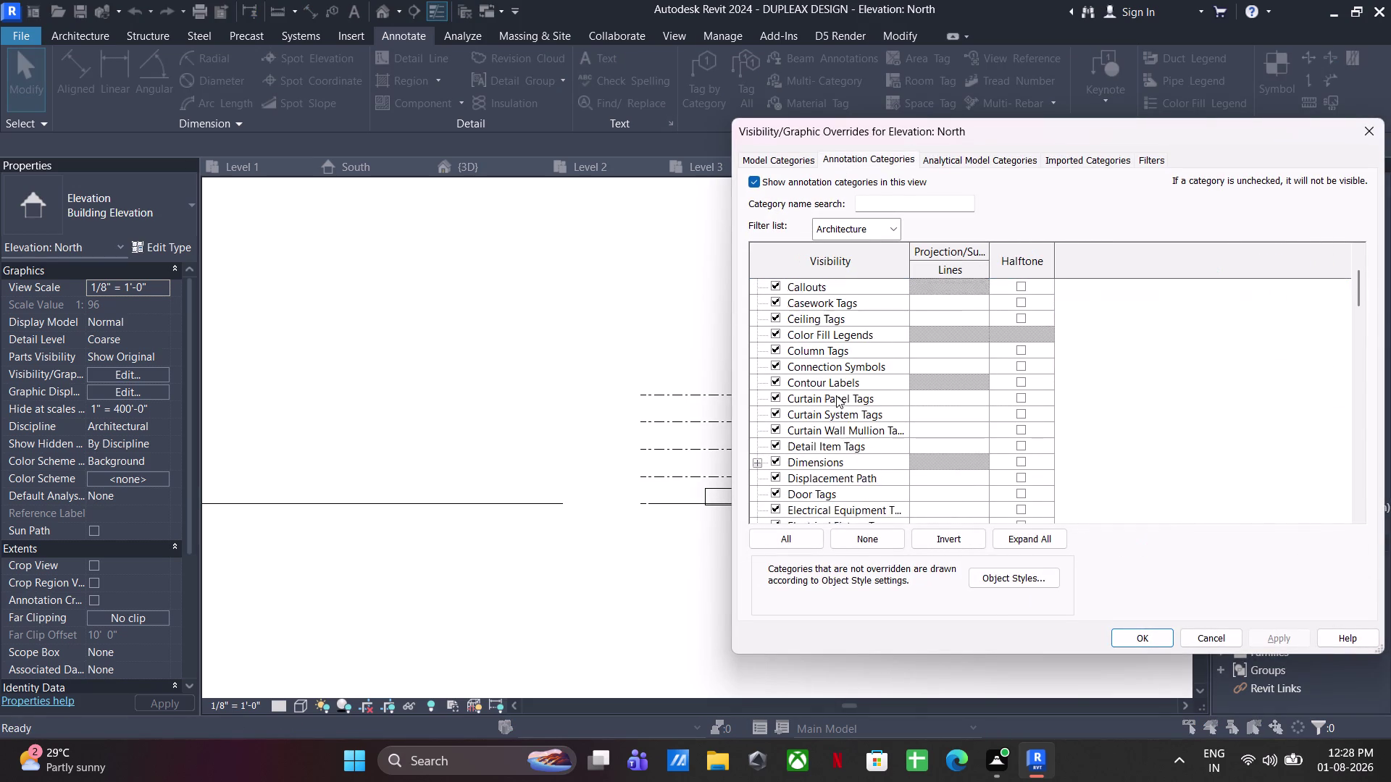
scroll(down, 3)
scroll(down, 3)
scroll(down, 3)
scroll(down, 3)
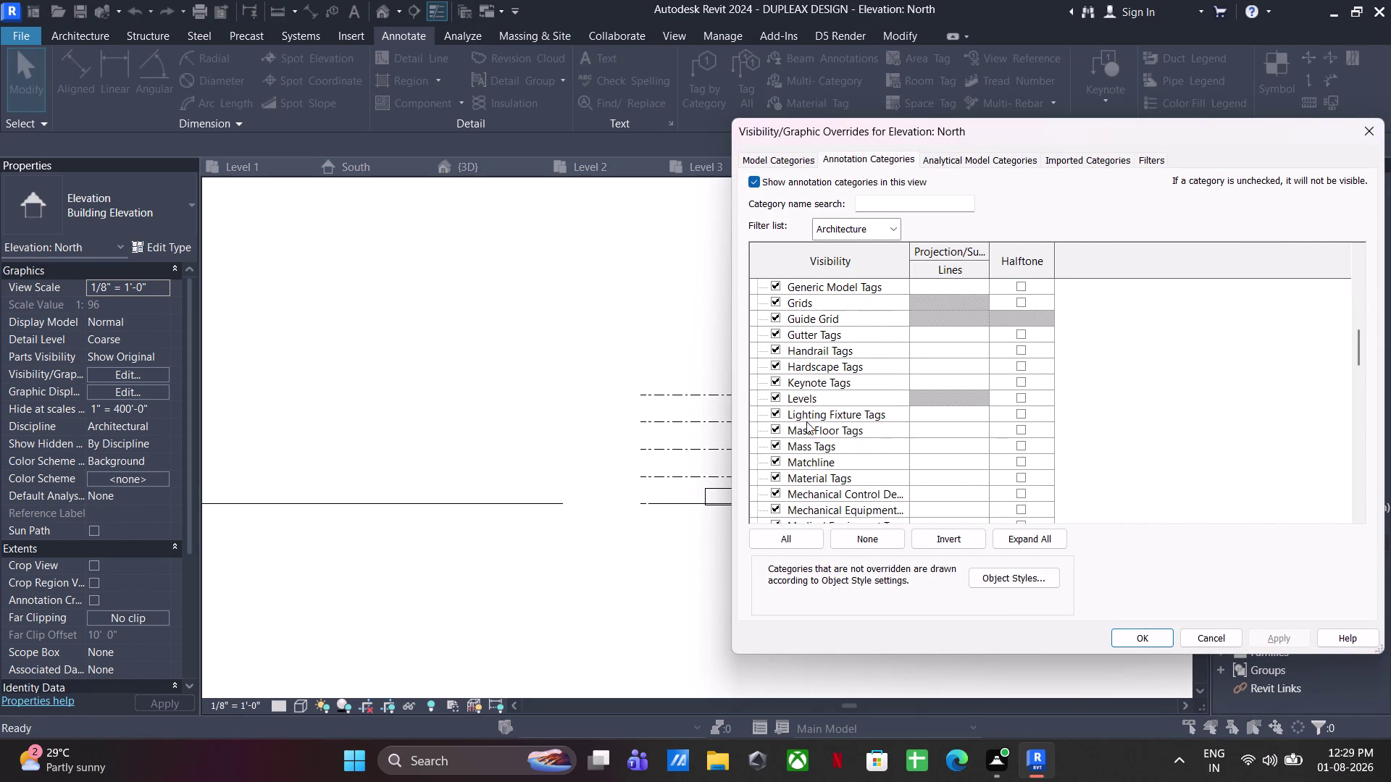
click(777, 396)
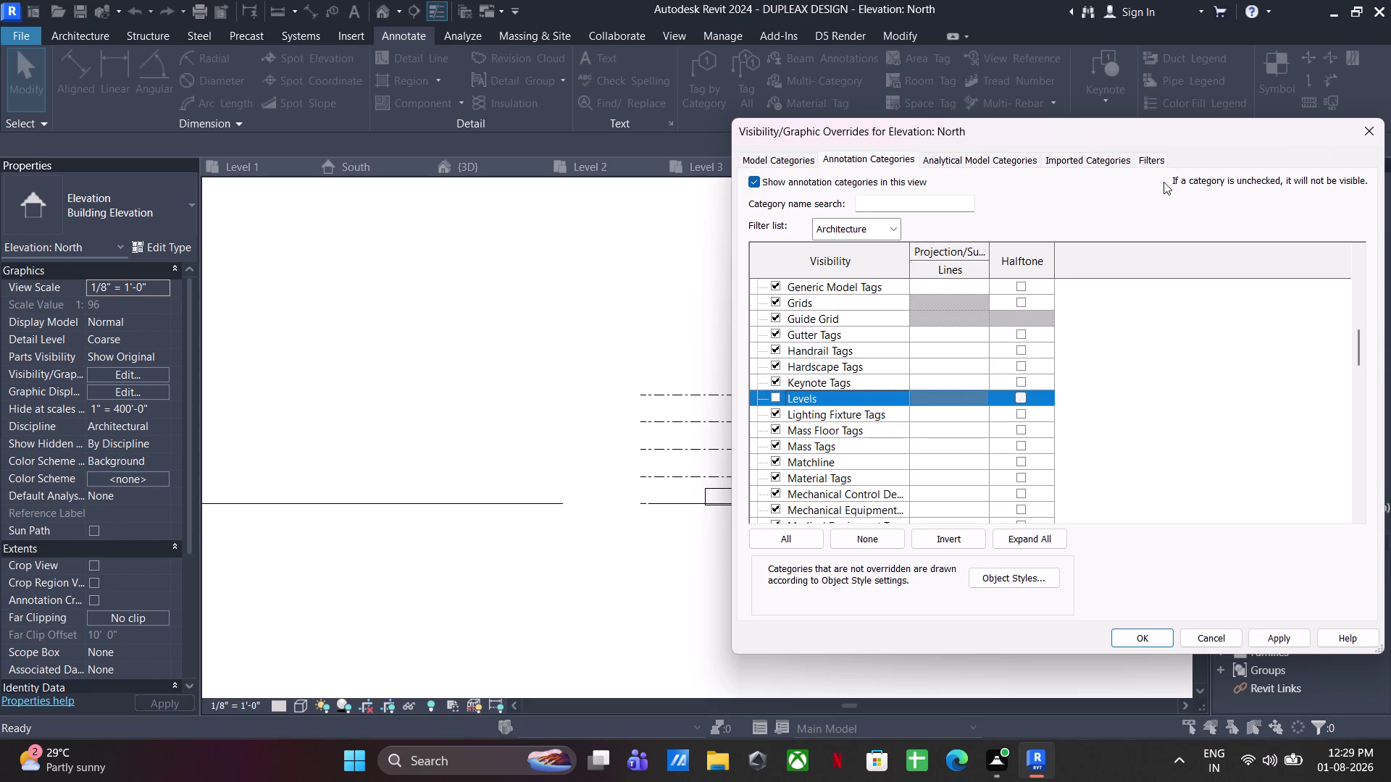
click(1101, 149)
click(1095, 158)
click(770, 234)
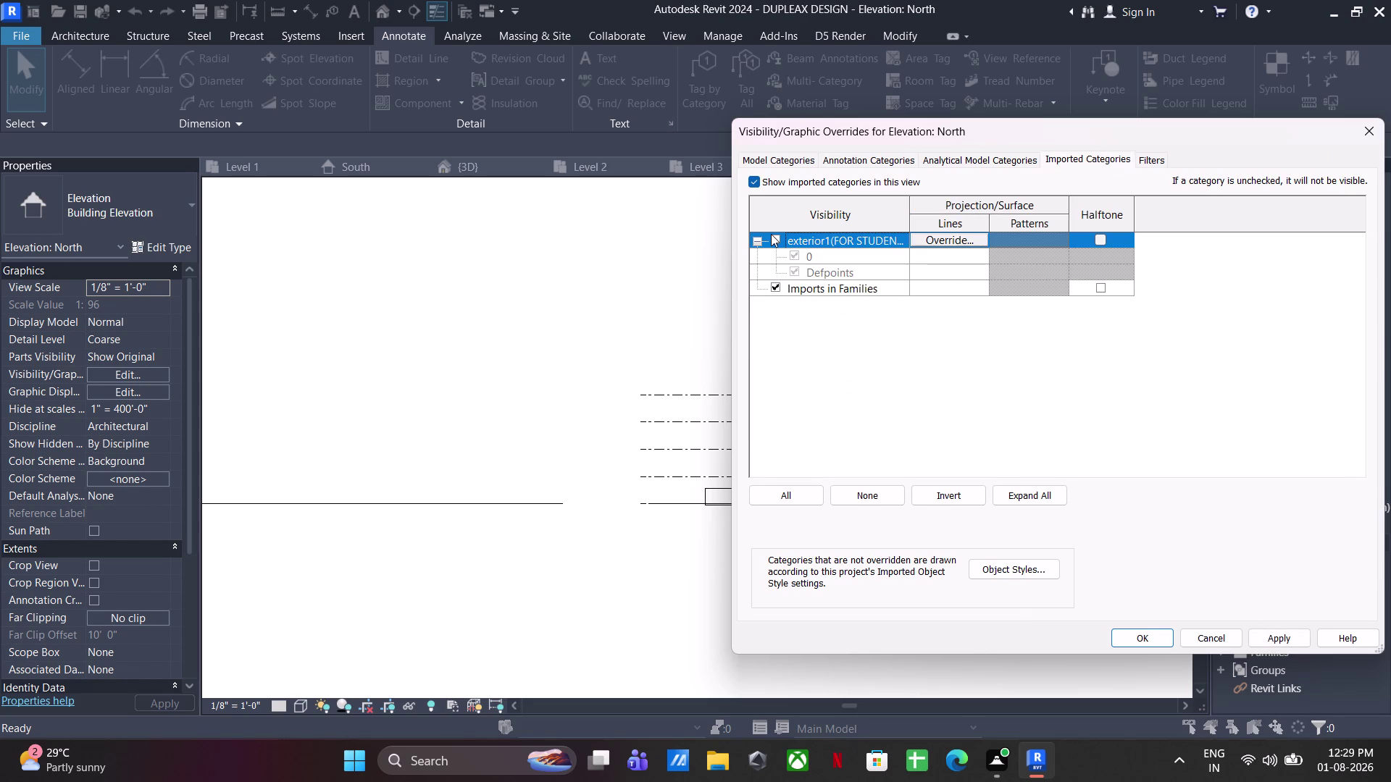
click(1153, 634)
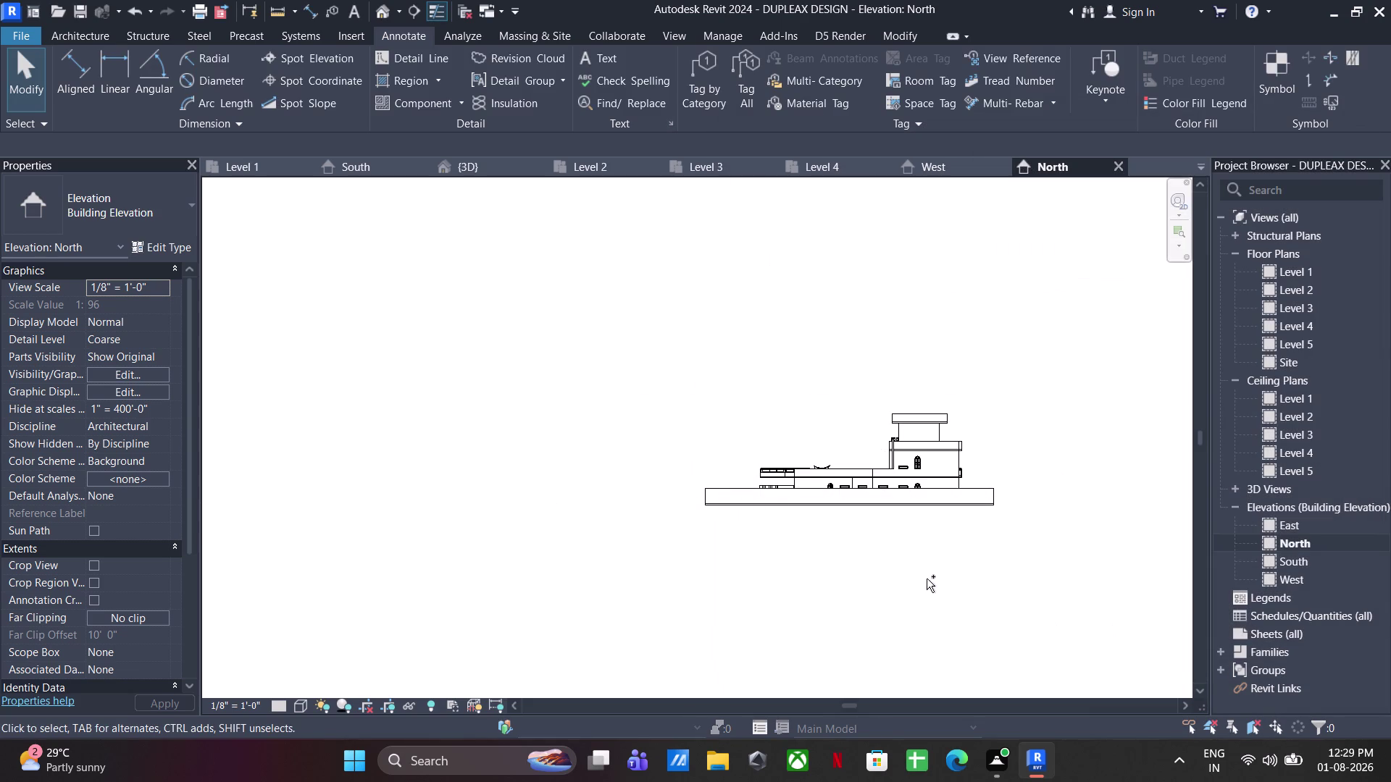
Switch to the West elevation and set its visual style to Shaded.
key(ctrl+s)
click(963, 174)
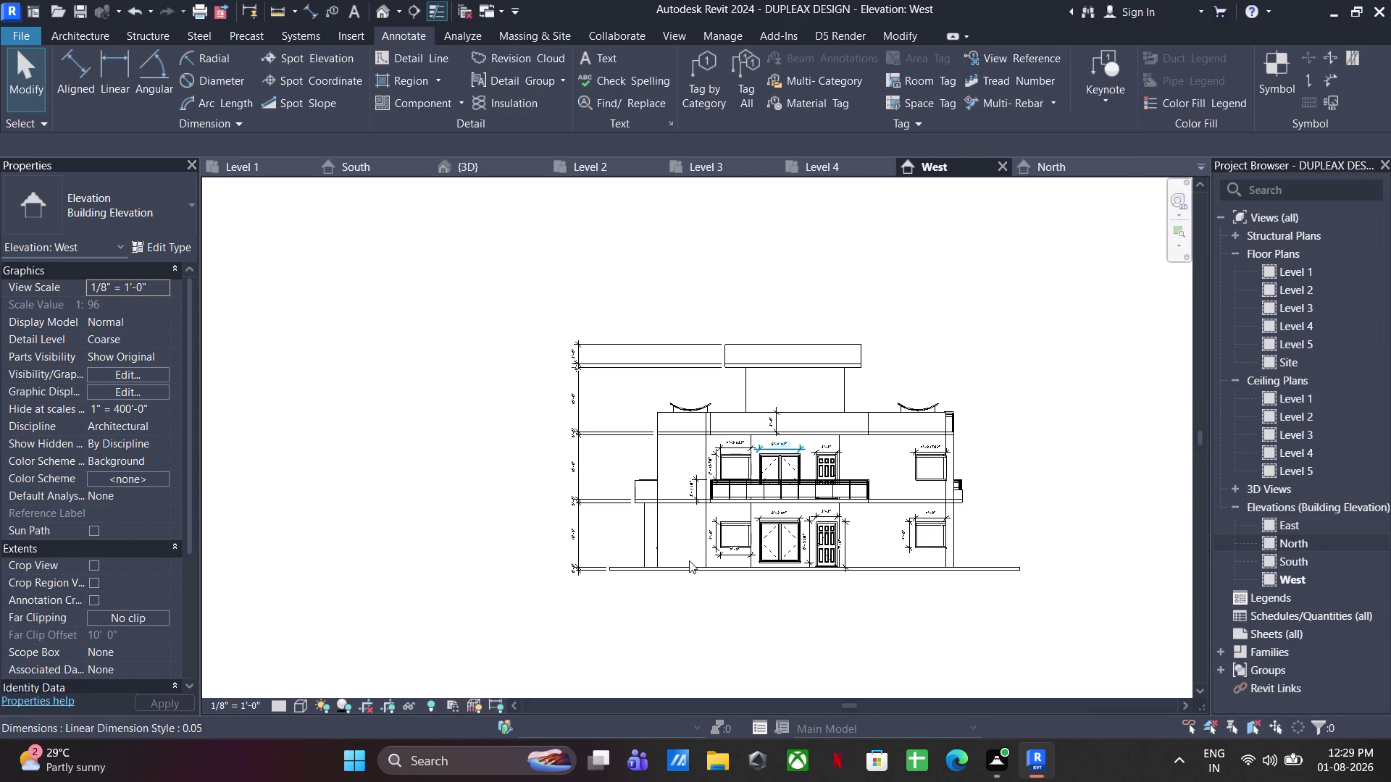
click(297, 705)
click(348, 645)
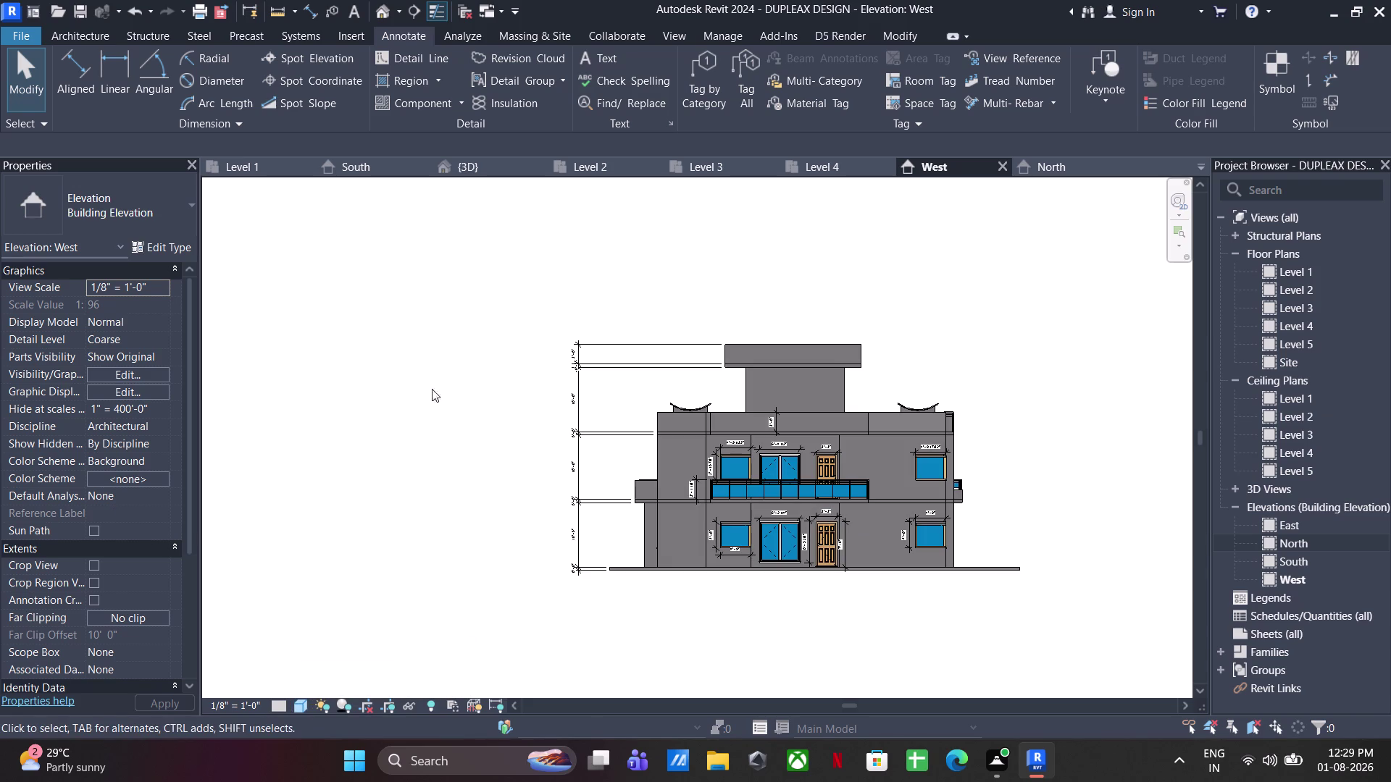
Return to the North elevation and pan across the house.
click(1056, 167)
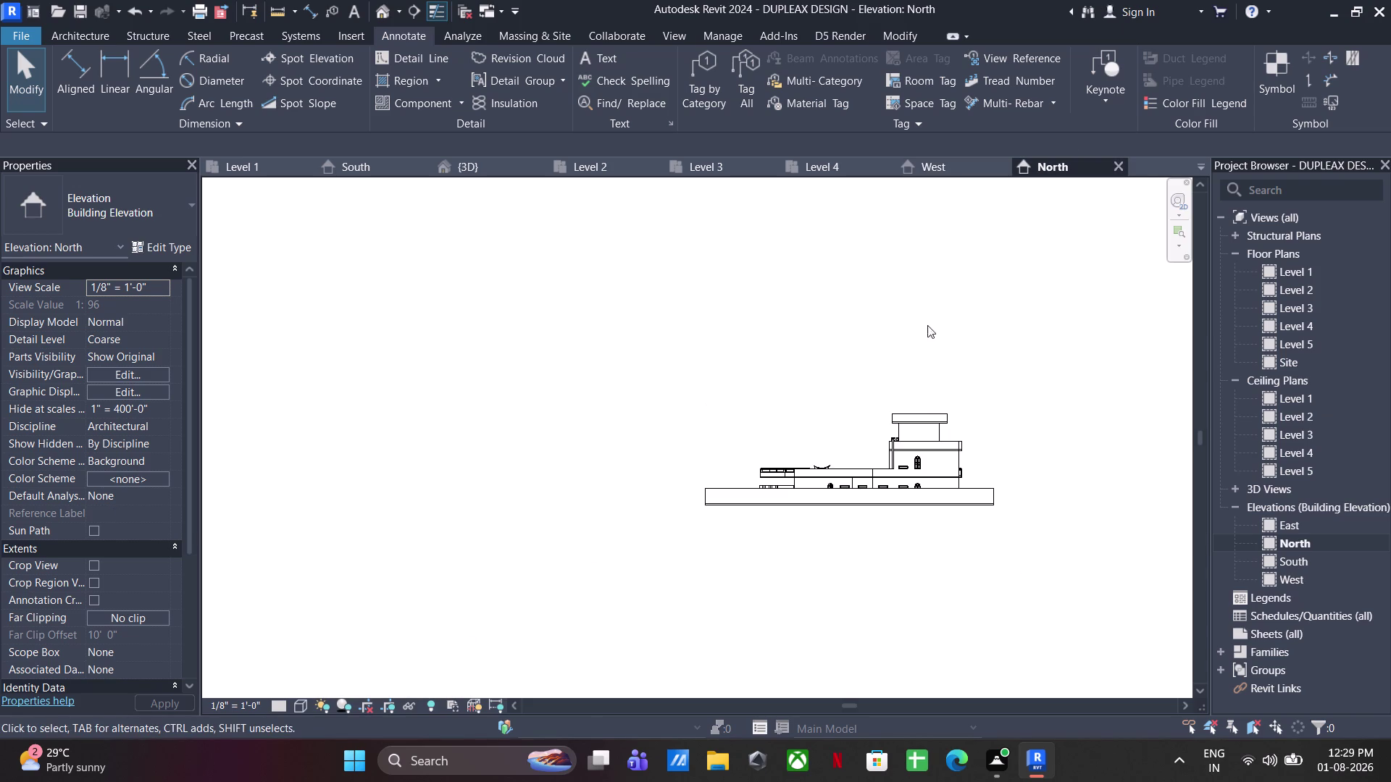
middle_drag(934, 413, 823, 365)
scroll(up, 3)
middle_drag(757, 415, 758, 440)
Dimension the floor slab thickness at the building's right end with Aligned Dimension.
scroll(up, 3)
middle_drag(692, 496, 686, 497)
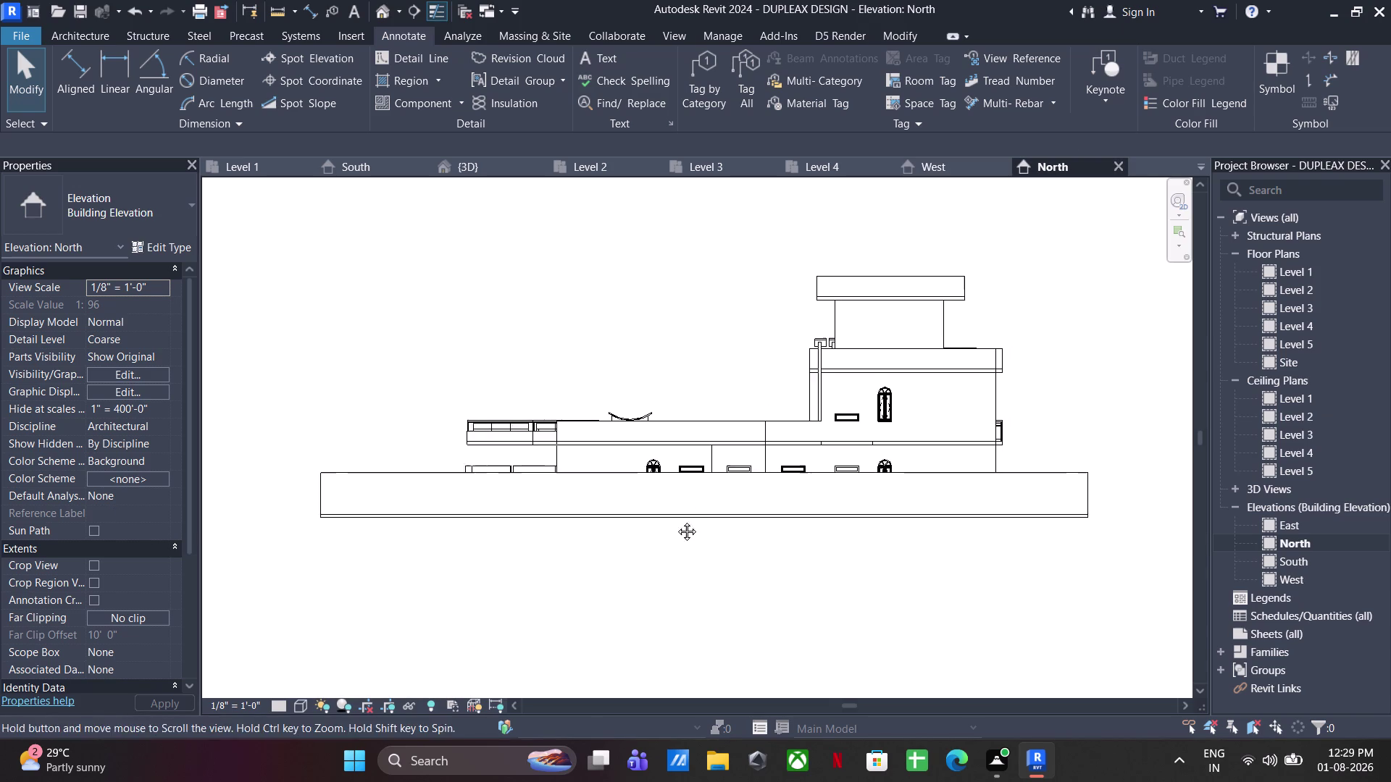
middle_drag(686, 497, 667, 551)
scroll(down, 3)
click(79, 78)
scroll(up, 3)
middle_drag(990, 529, 712, 453)
scroll(up, 3)
scroll(up, 3)
click(703, 529)
click(706, 518)
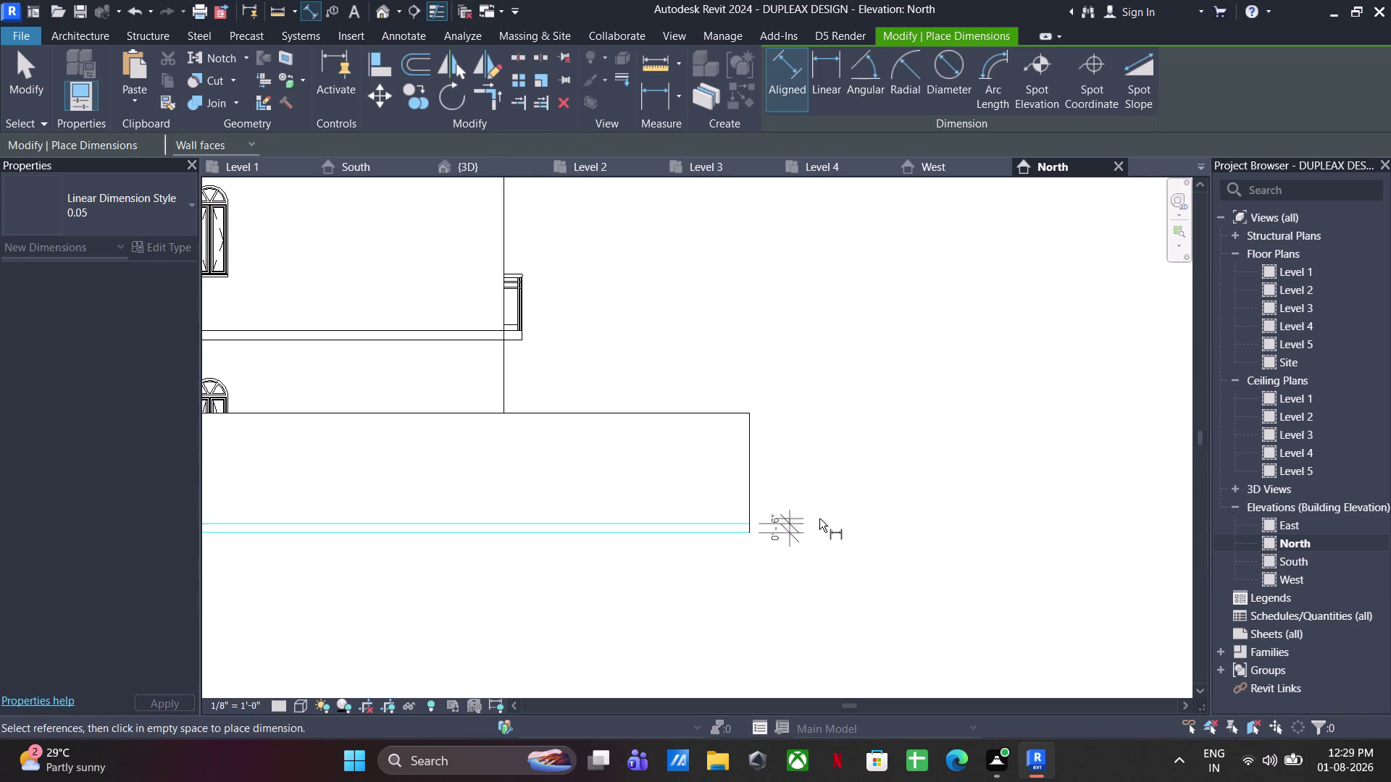
click(906, 523)
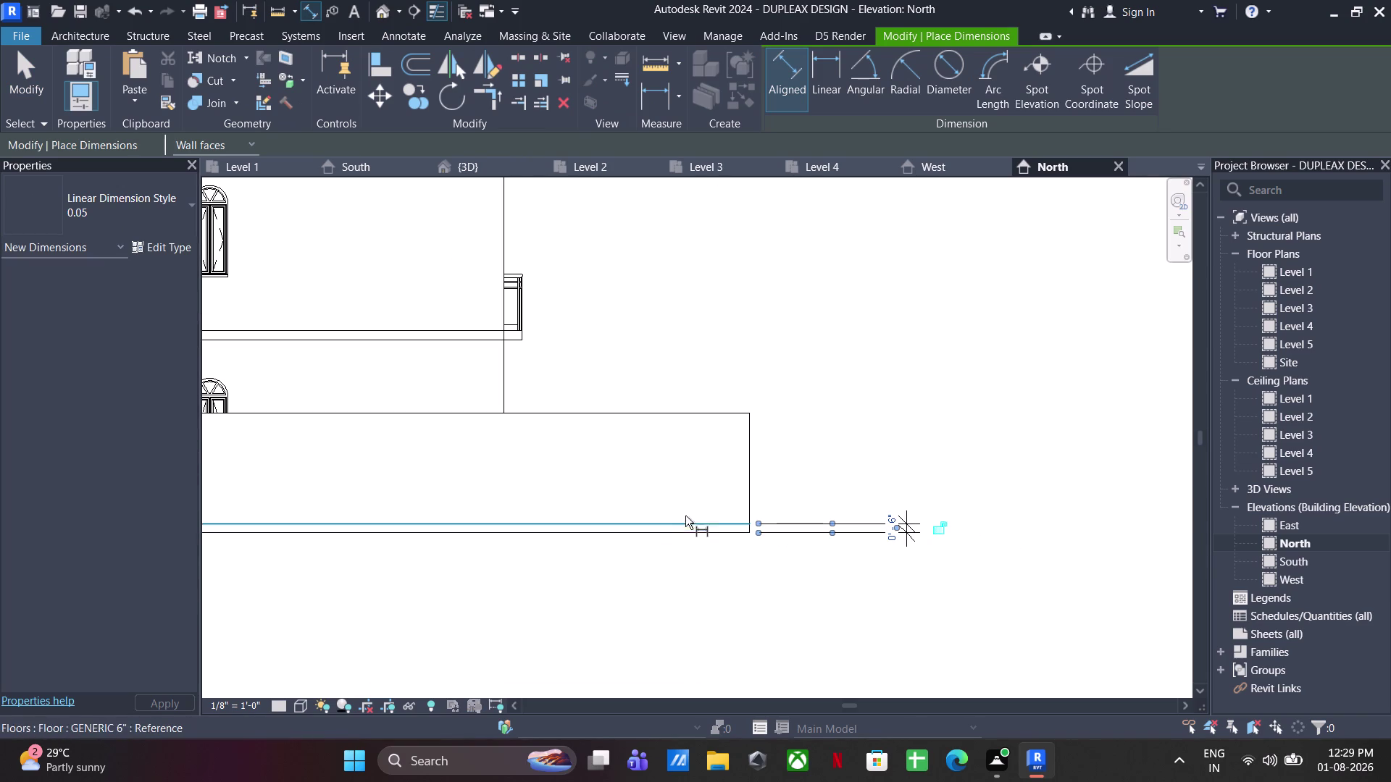
click(680, 519)
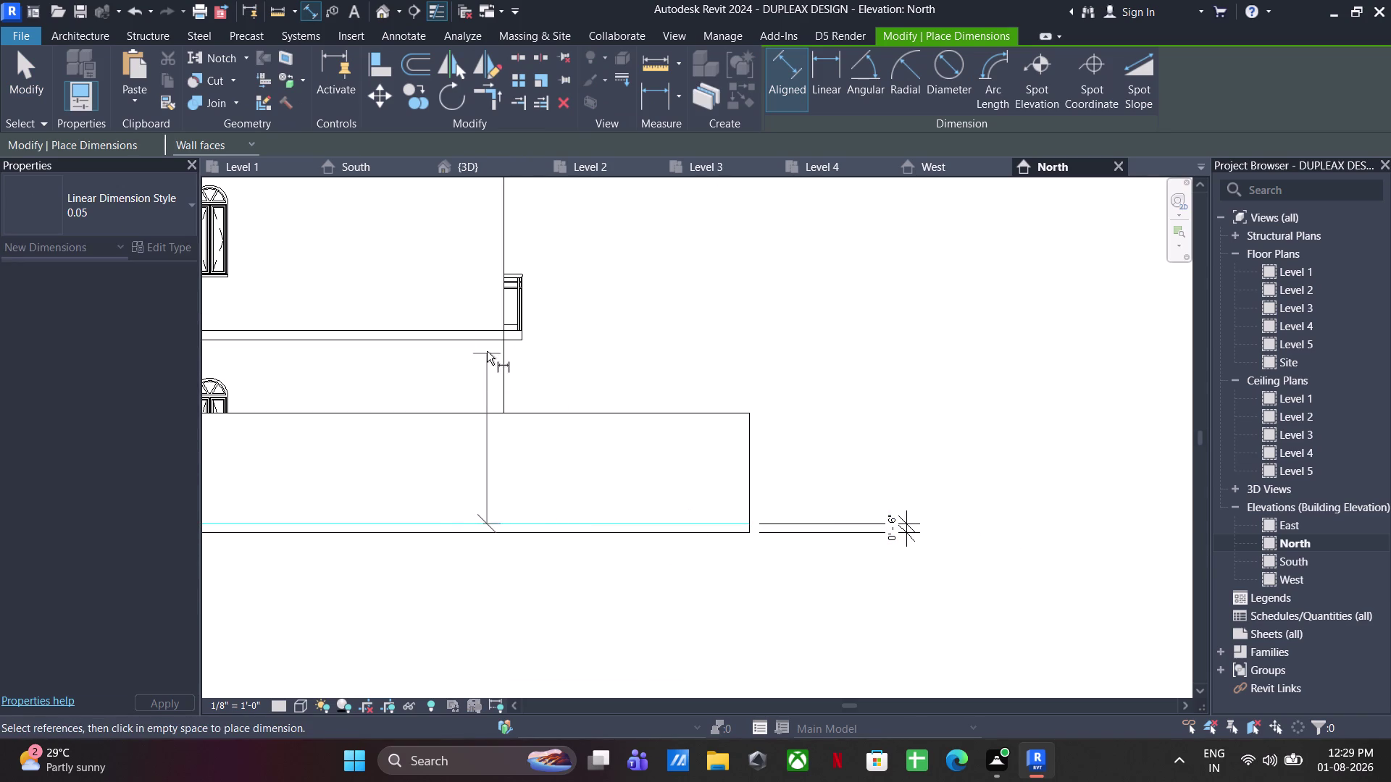
Add the ledge dimensions and the lower 10'-0" storey height to the vertical string.
click(474, 339)
click(899, 511)
middle_drag(689, 409, 794, 622)
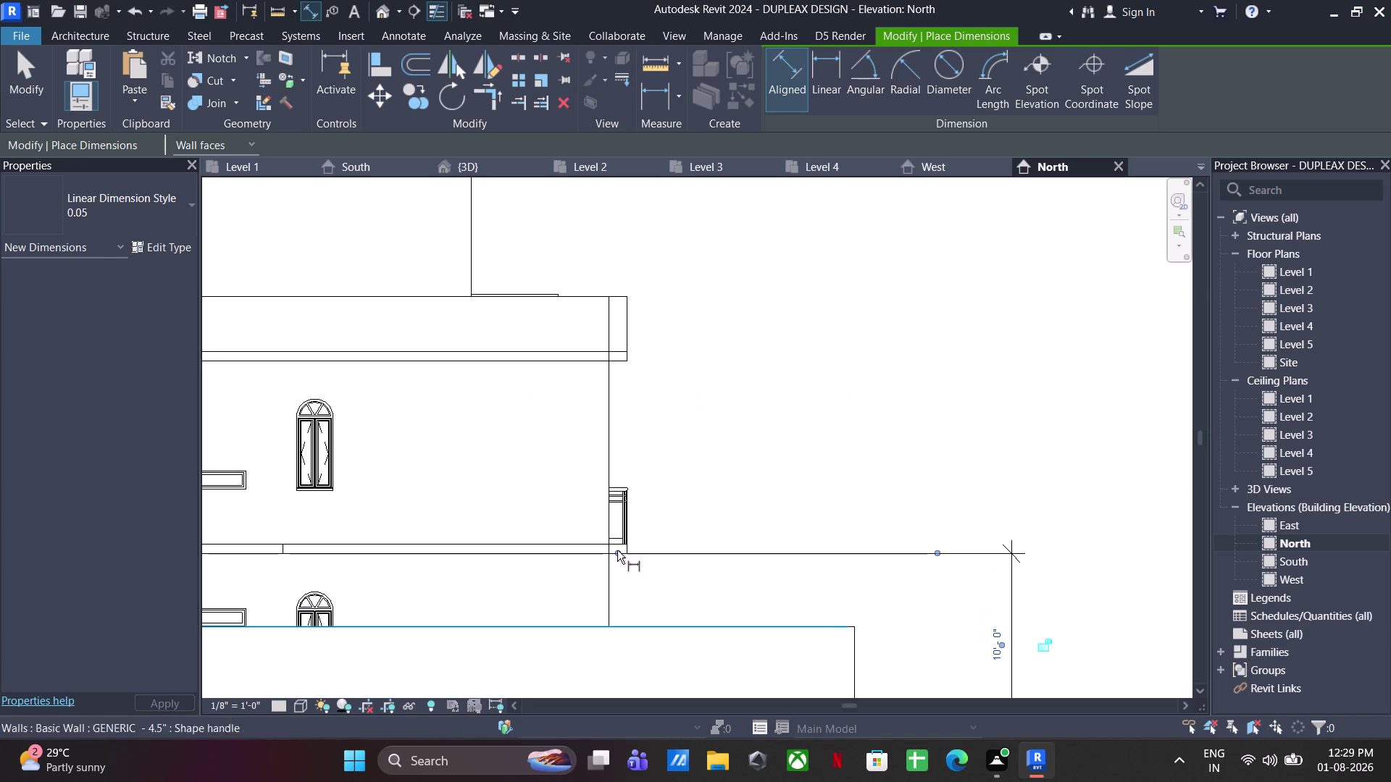
click(539, 560)
click(543, 542)
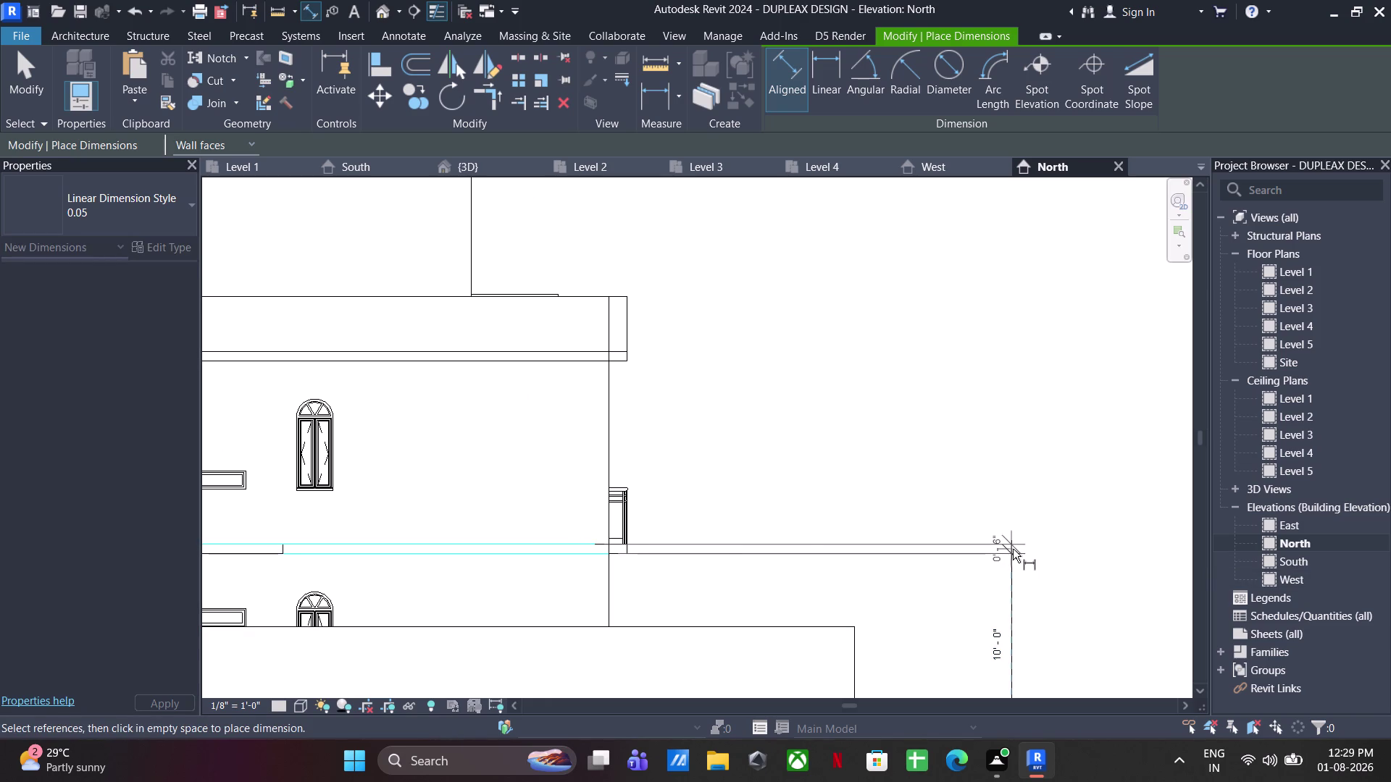
click(1012, 549)
click(548, 541)
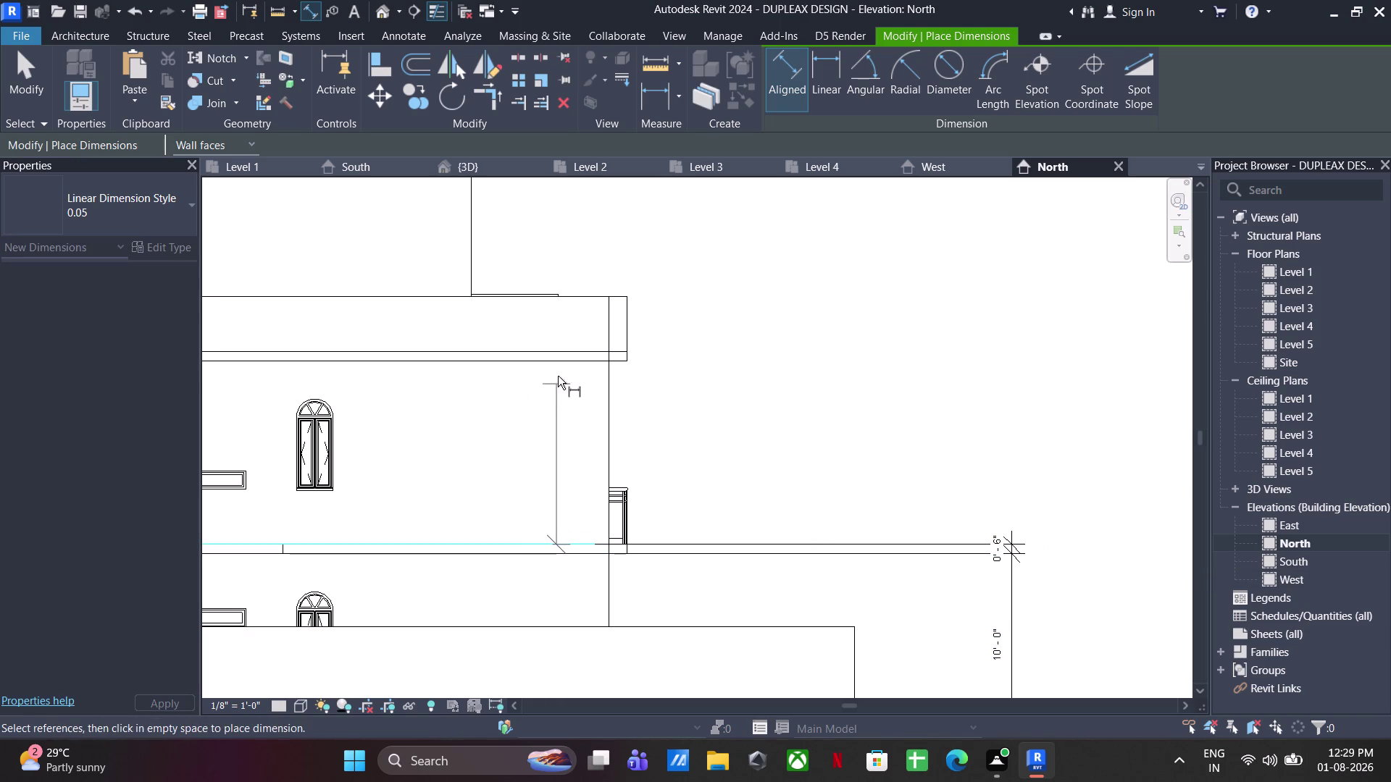
click(555, 363)
click(1003, 524)
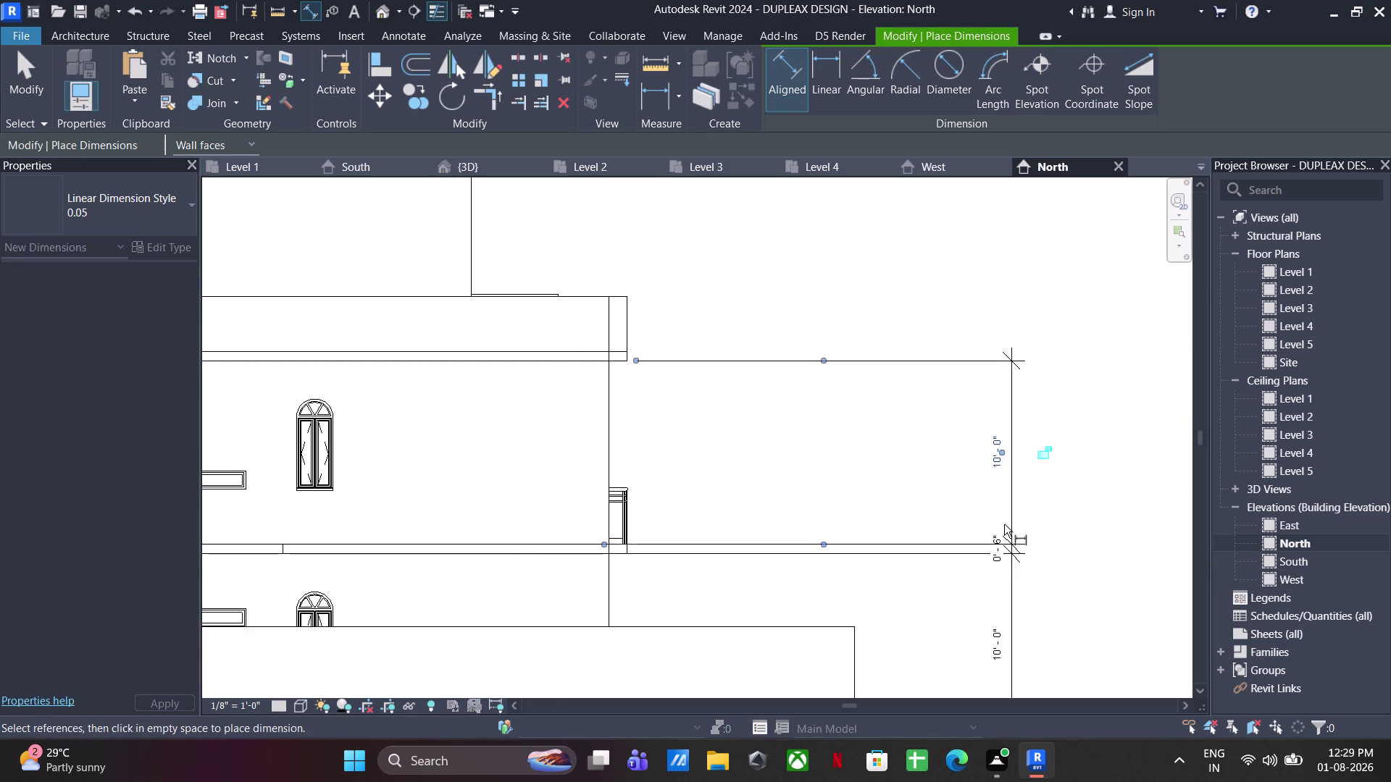
Dimension the upper storey's 10'-0" height up to the top slab.
middle_drag(885, 433, 986, 616)
click(634, 547)
click(641, 534)
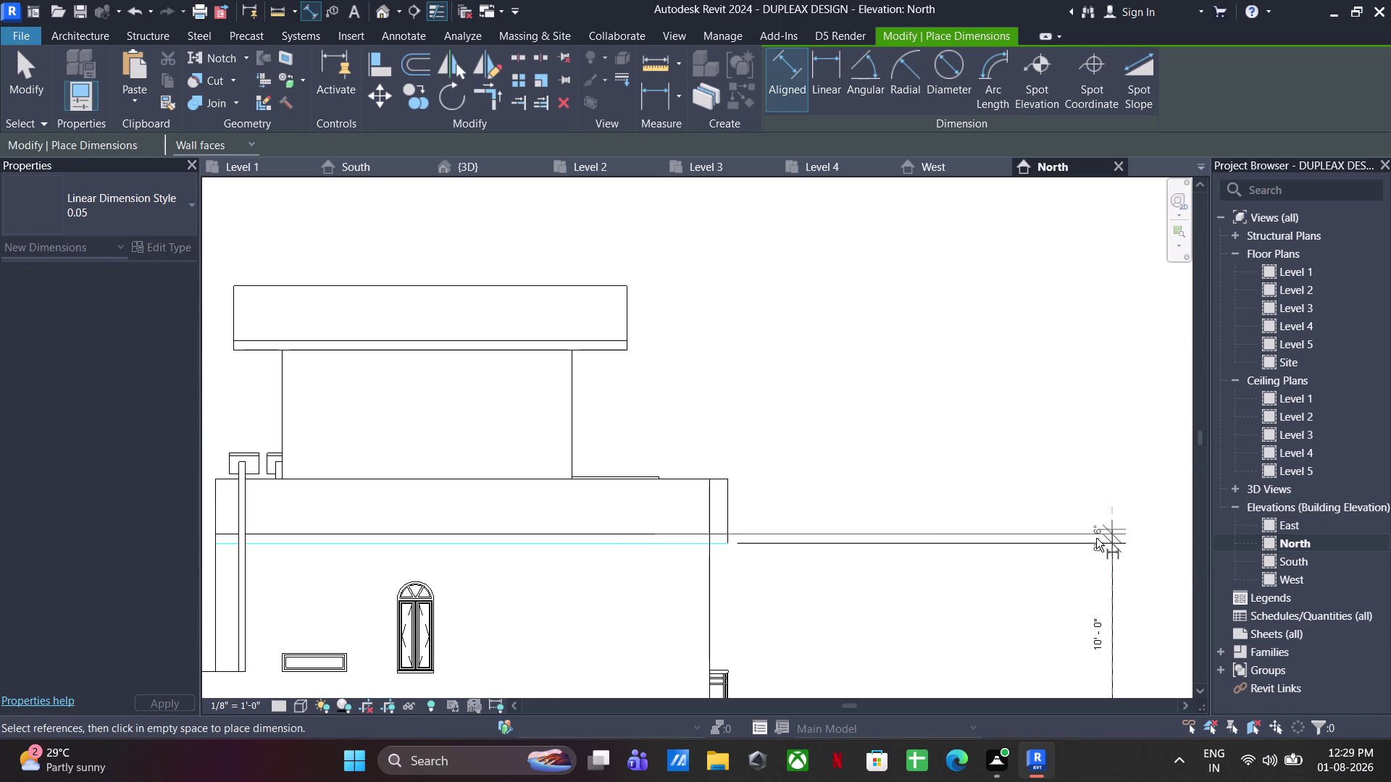
click(1113, 546)
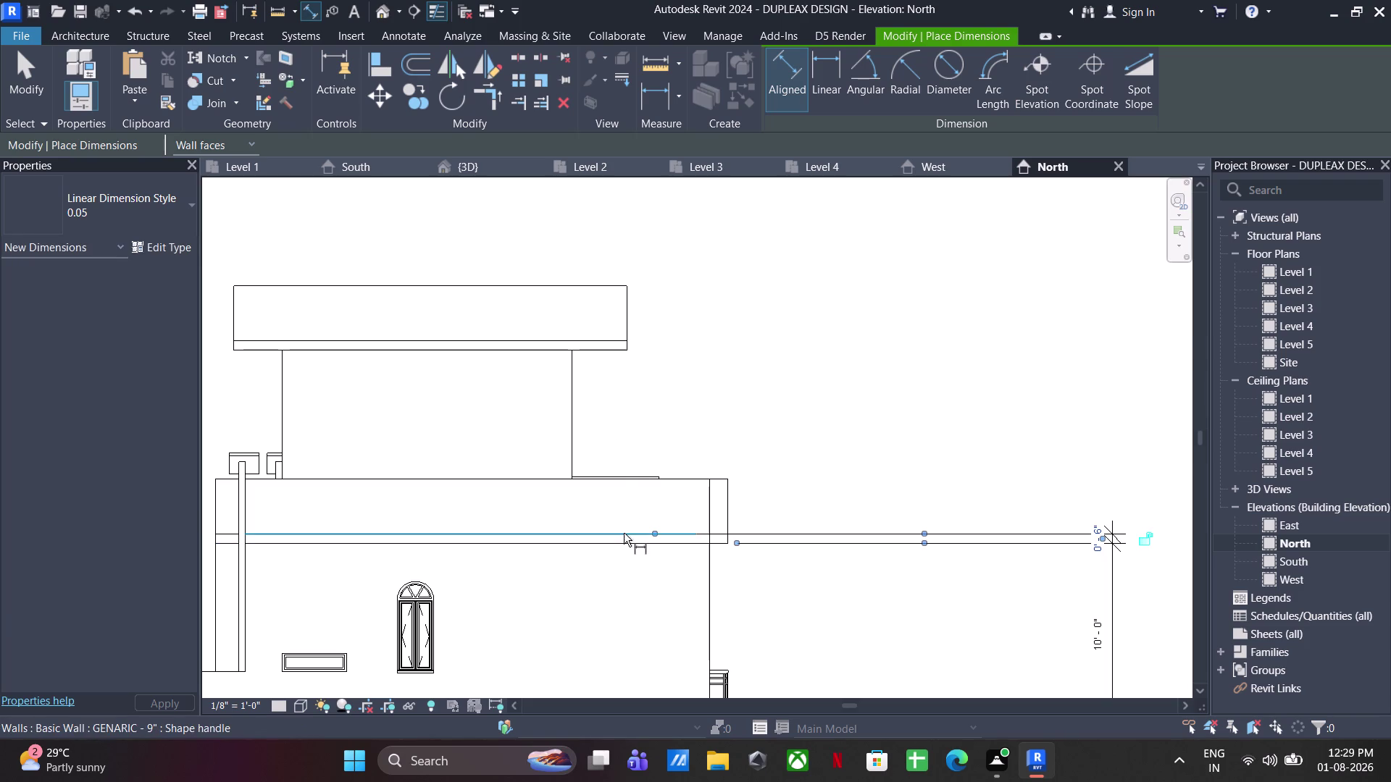
click(623, 533)
click(610, 350)
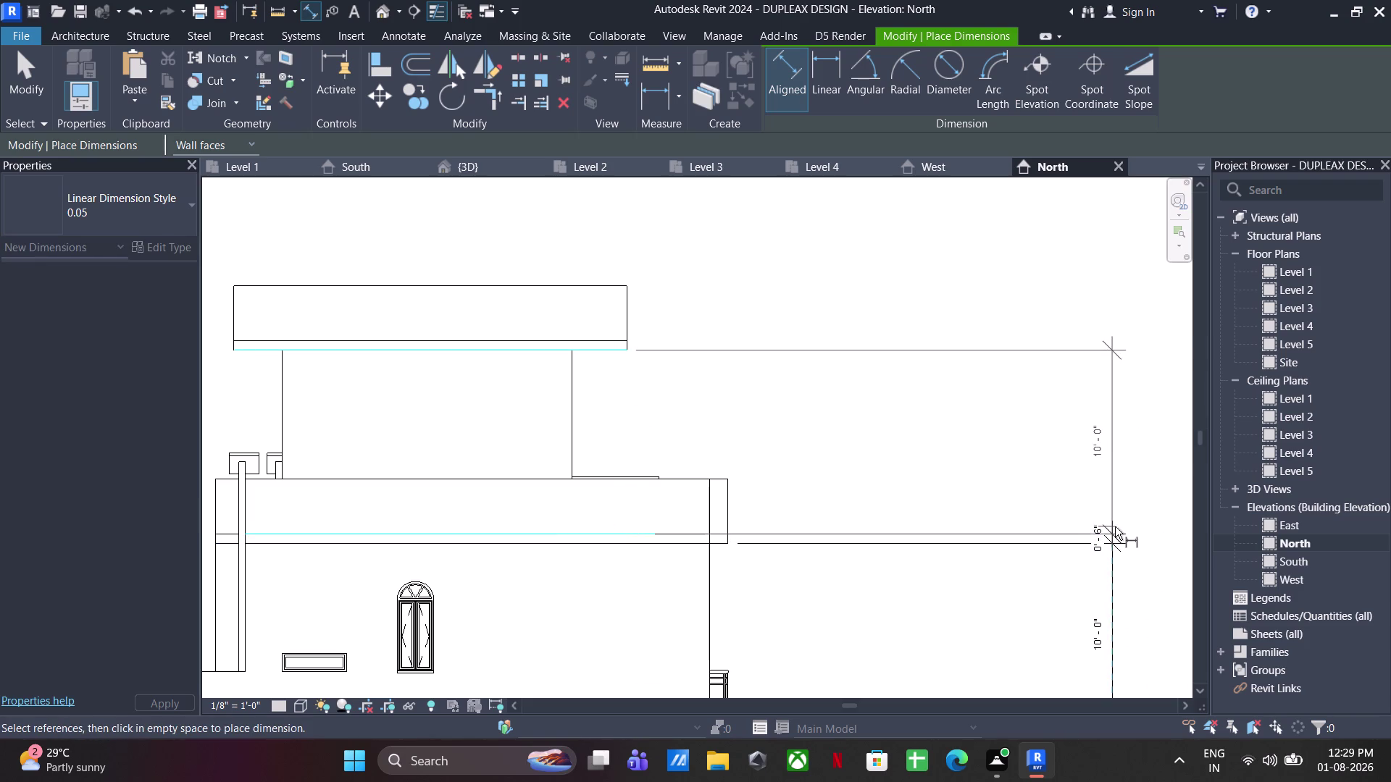
Add the top slab's 0'-6" thickness to the right-hand string.
click(1115, 526)
middle_drag(840, 430, 870, 498)
click(633, 423)
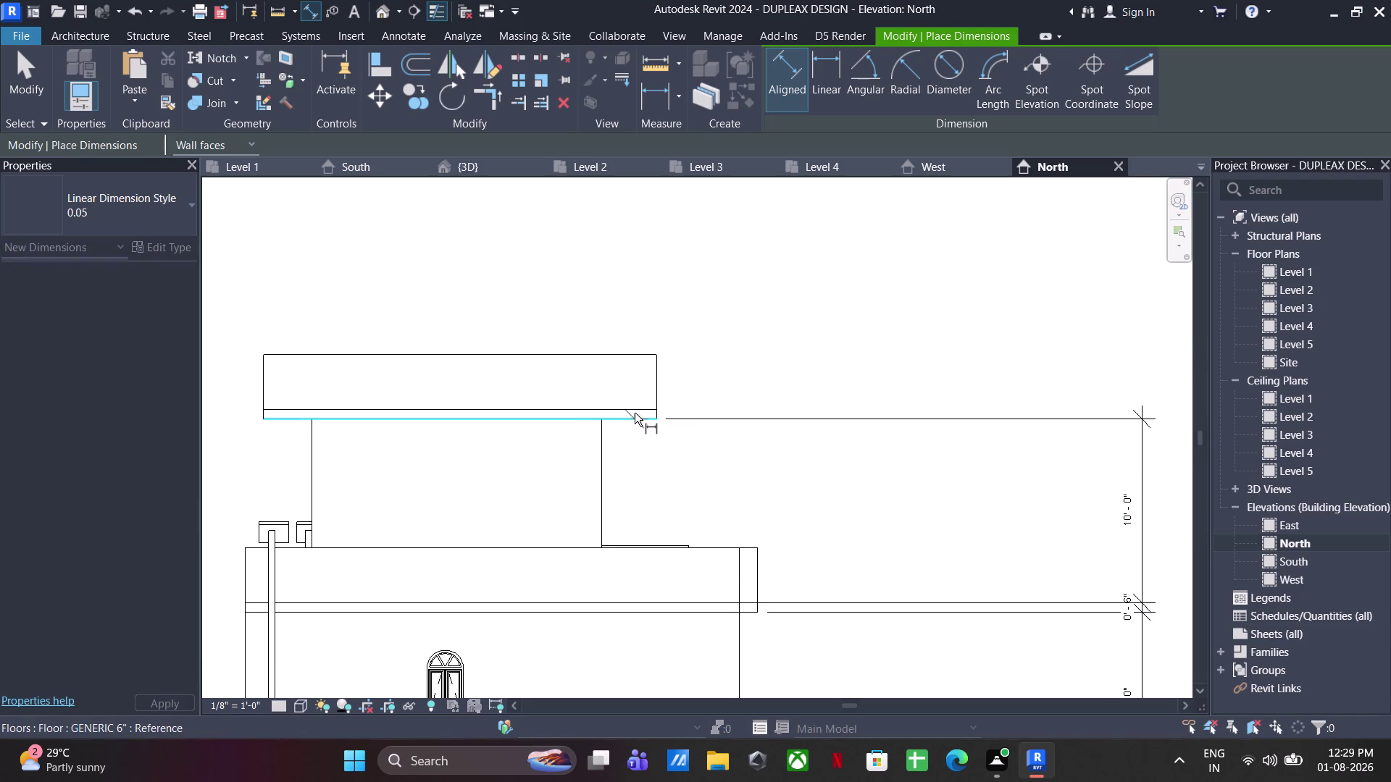
click(634, 408)
click(1136, 425)
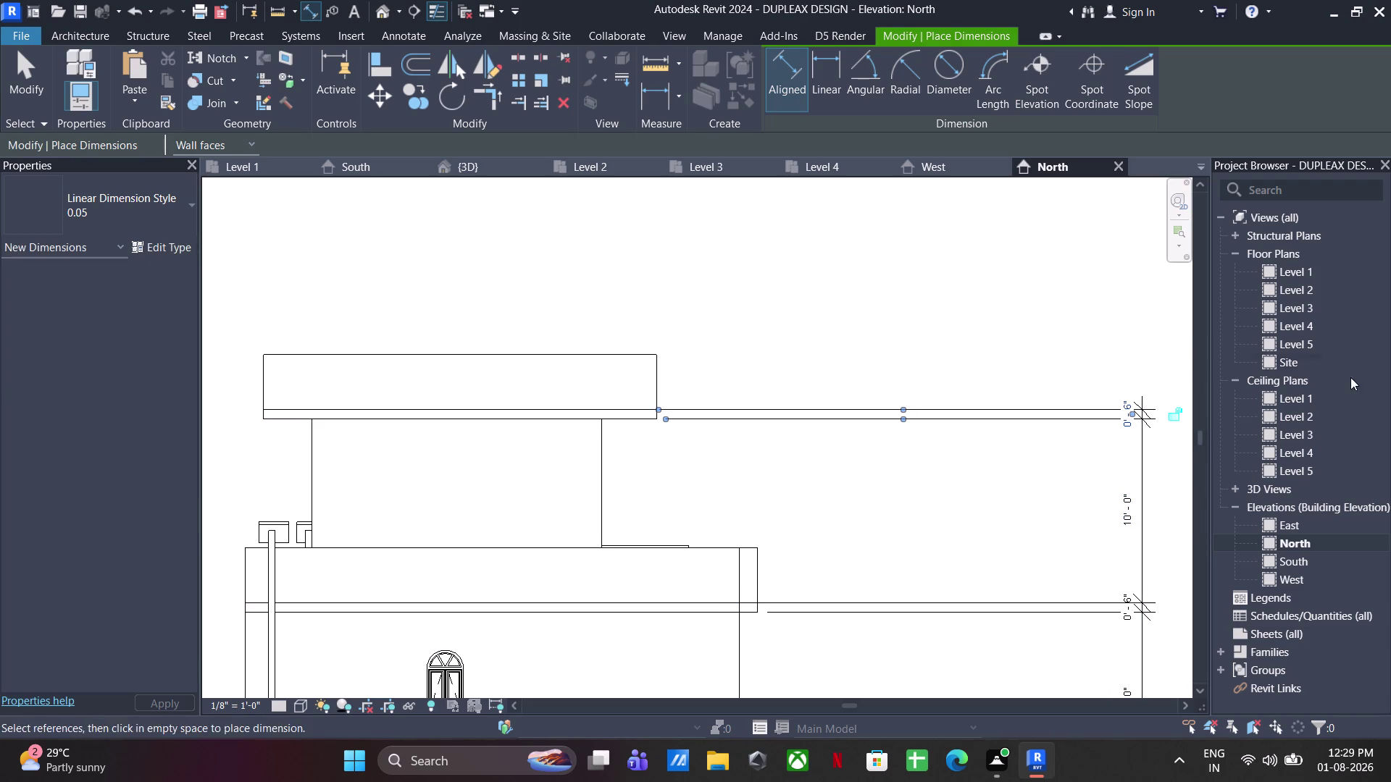
click(612, 410)
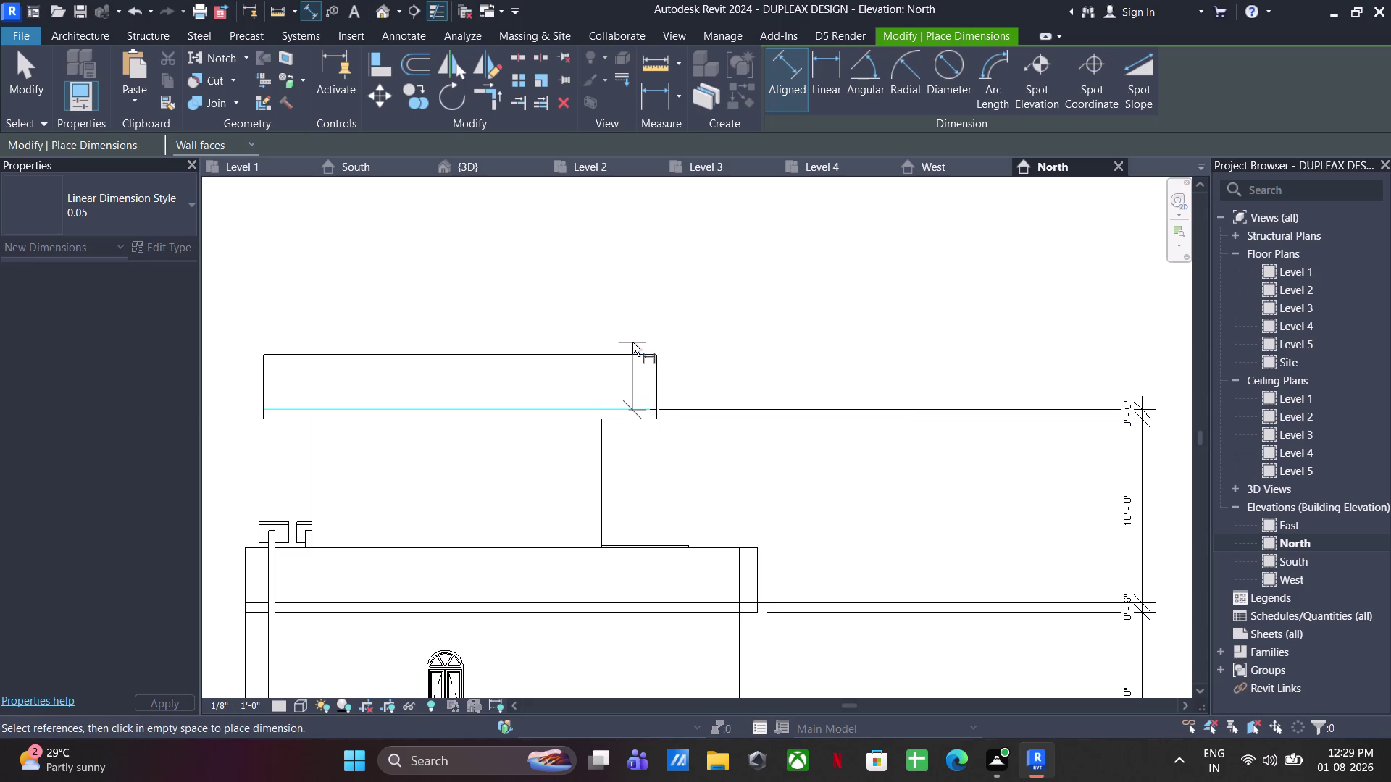
click(628, 350)
click(1135, 411)
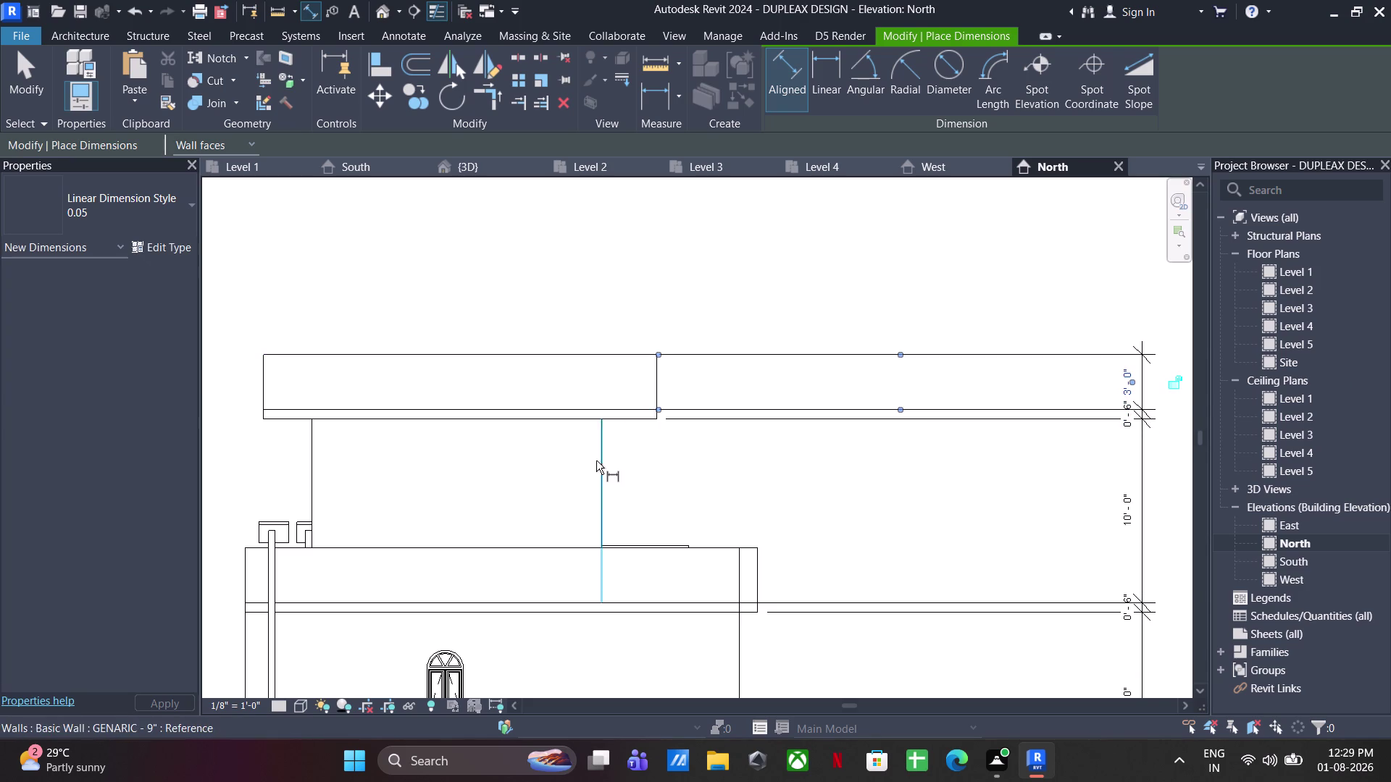
Pan down to the ground-floor walls and exit dimension placement.
middle_drag(596, 461, 636, 249)
middle_drag(794, 626, 793, 335)
middle_drag(946, 479, 848, 483)
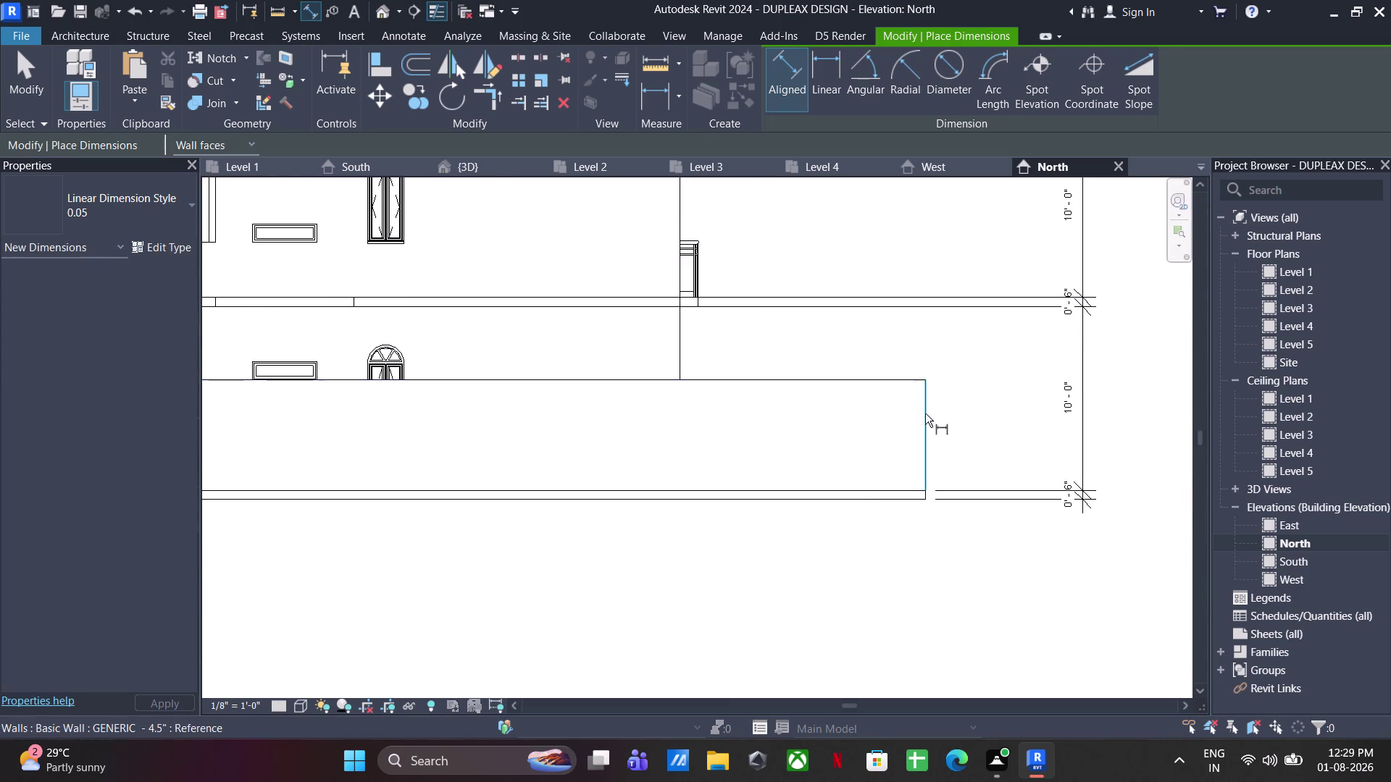
scroll(down, 3)
middle_drag(955, 451, 1031, 483)
key(Escape)
Hide the low walls along the ground floor in this view.
key(Escape)
drag(1035, 424, 993, 463)
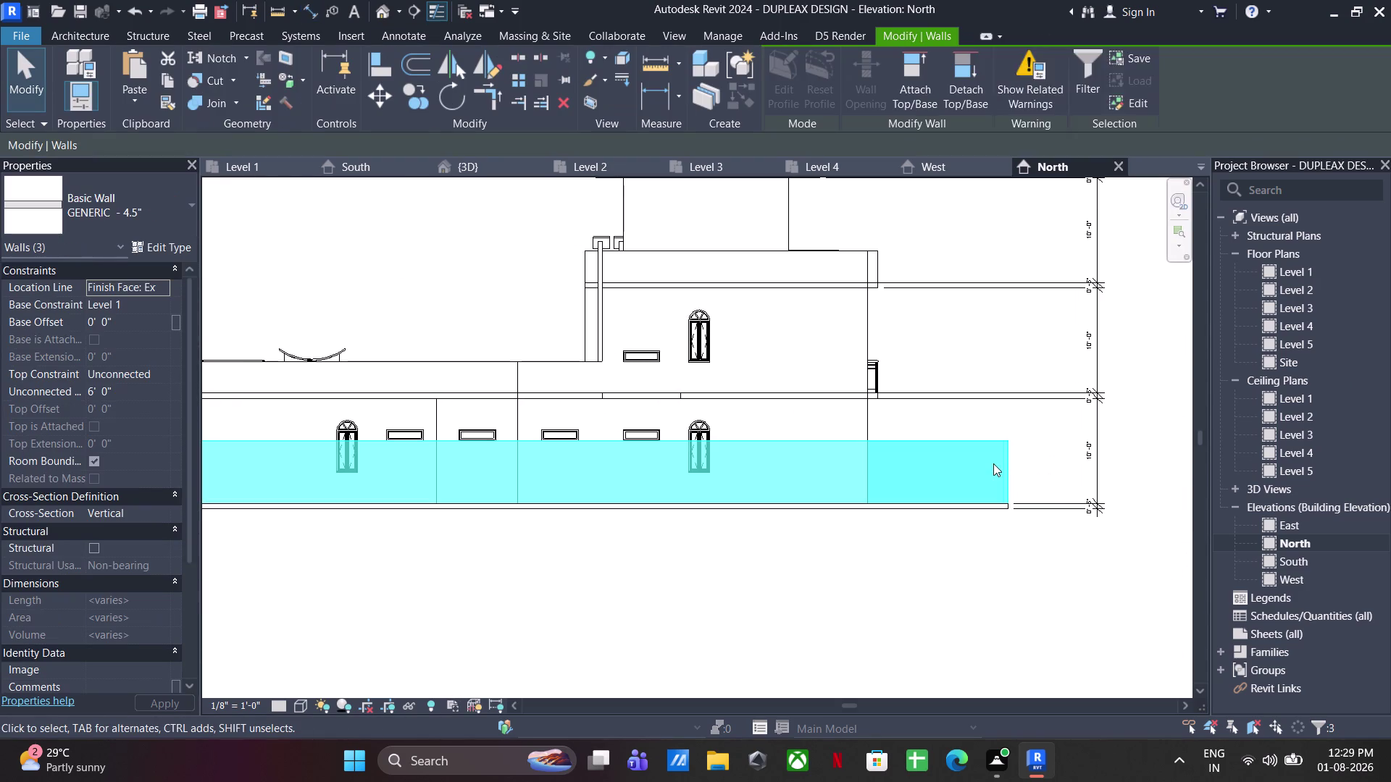
right_click(993, 464)
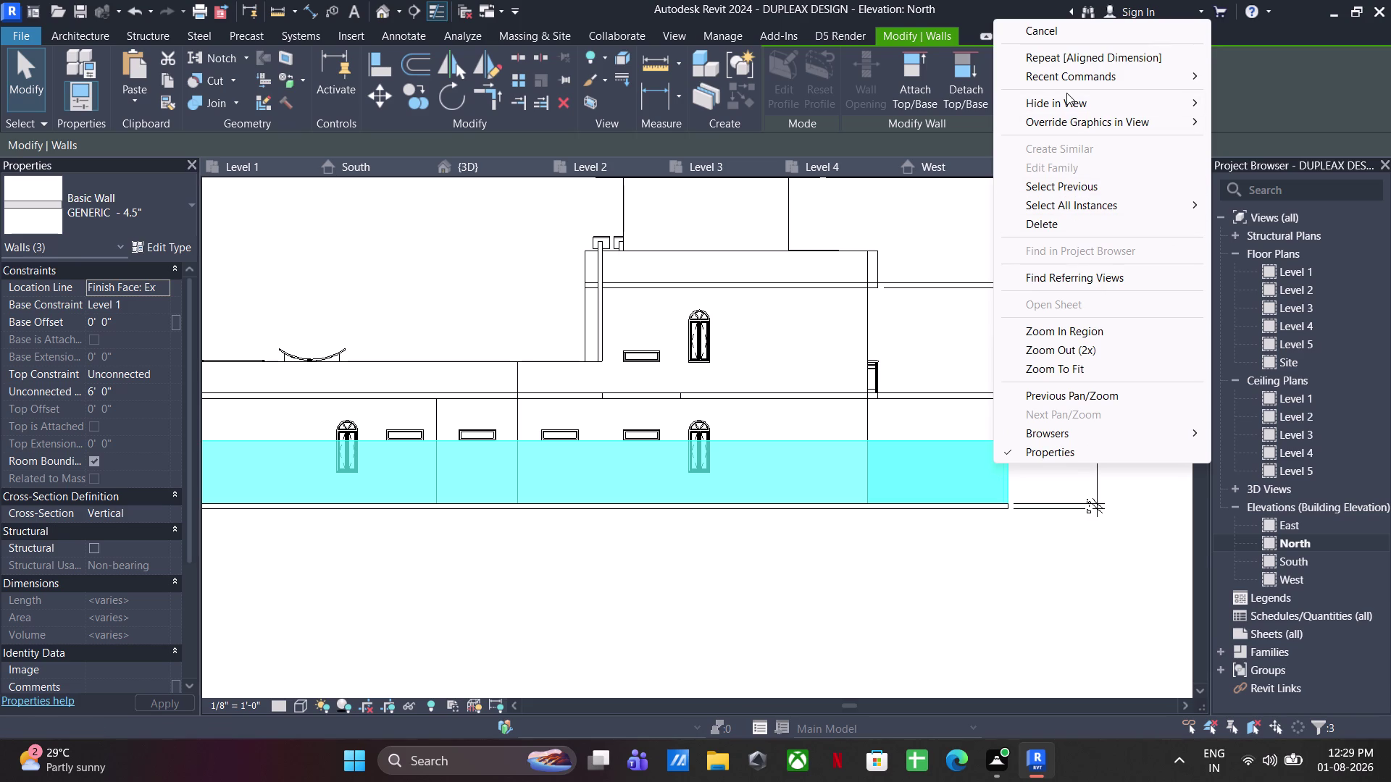
click(1233, 106)
Hide the two low walls at the elevation's left end.
middle_drag(822, 349, 1390, 369)
drag(513, 425, 369, 525)
click(473, 373)
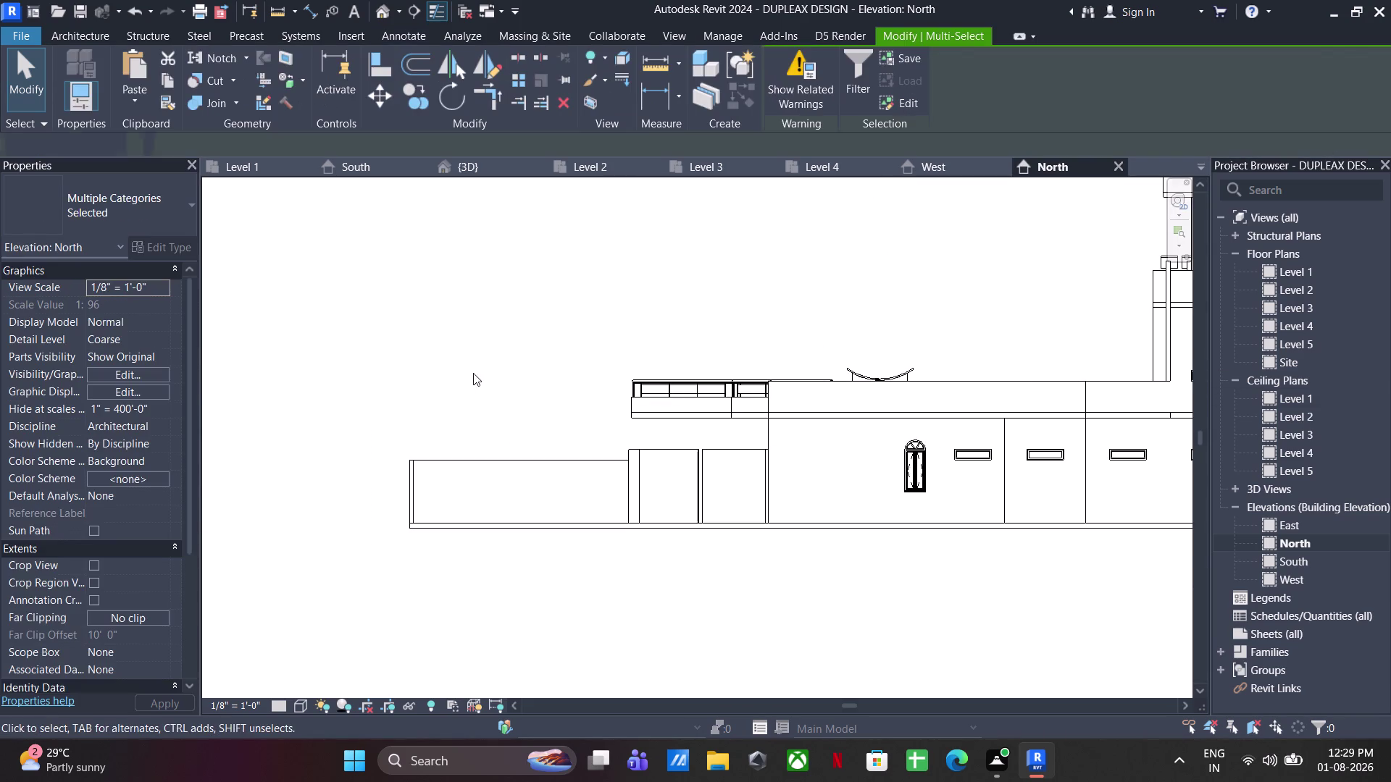
drag(448, 429, 404, 477)
right_click(457, 478)
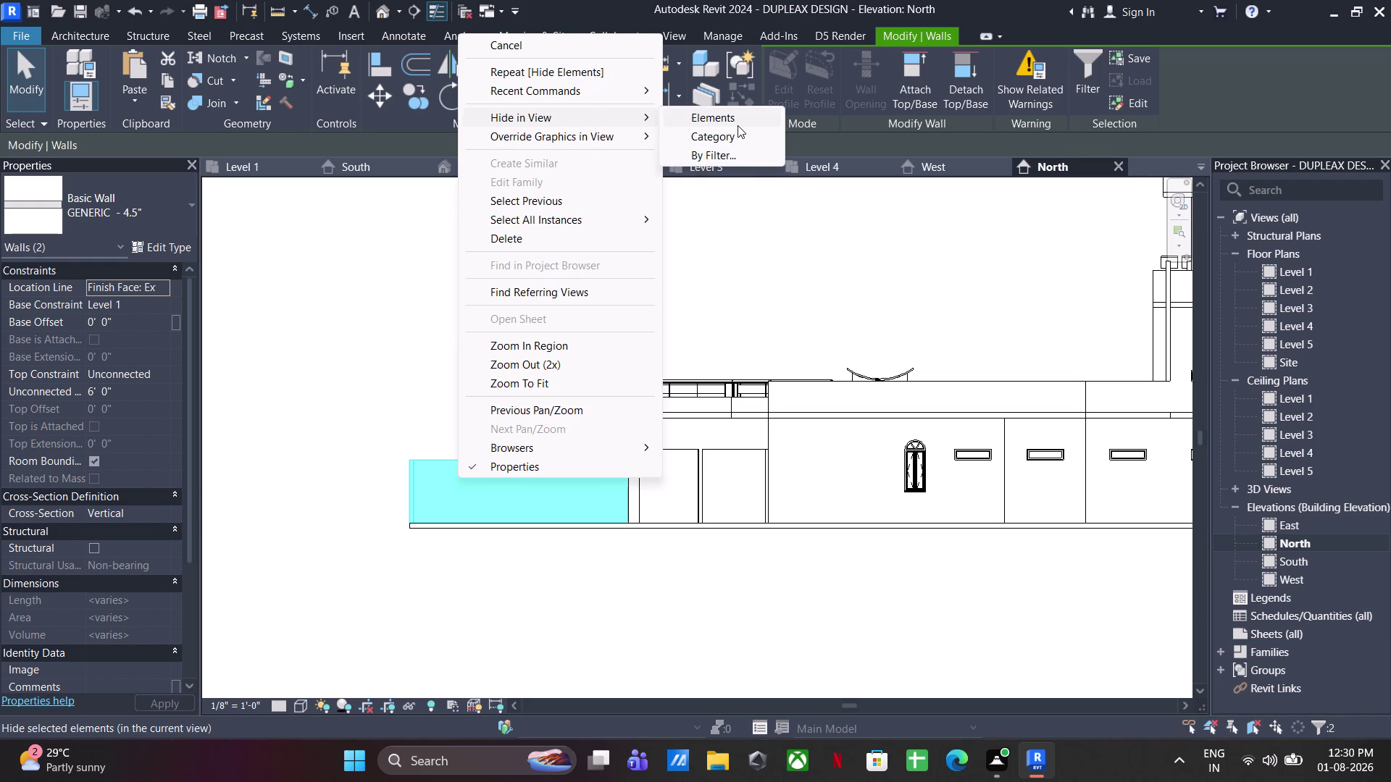
click(738, 125)
click(649, 608)
Hide the generic model block in front of the ground floor.
scroll(up, 3)
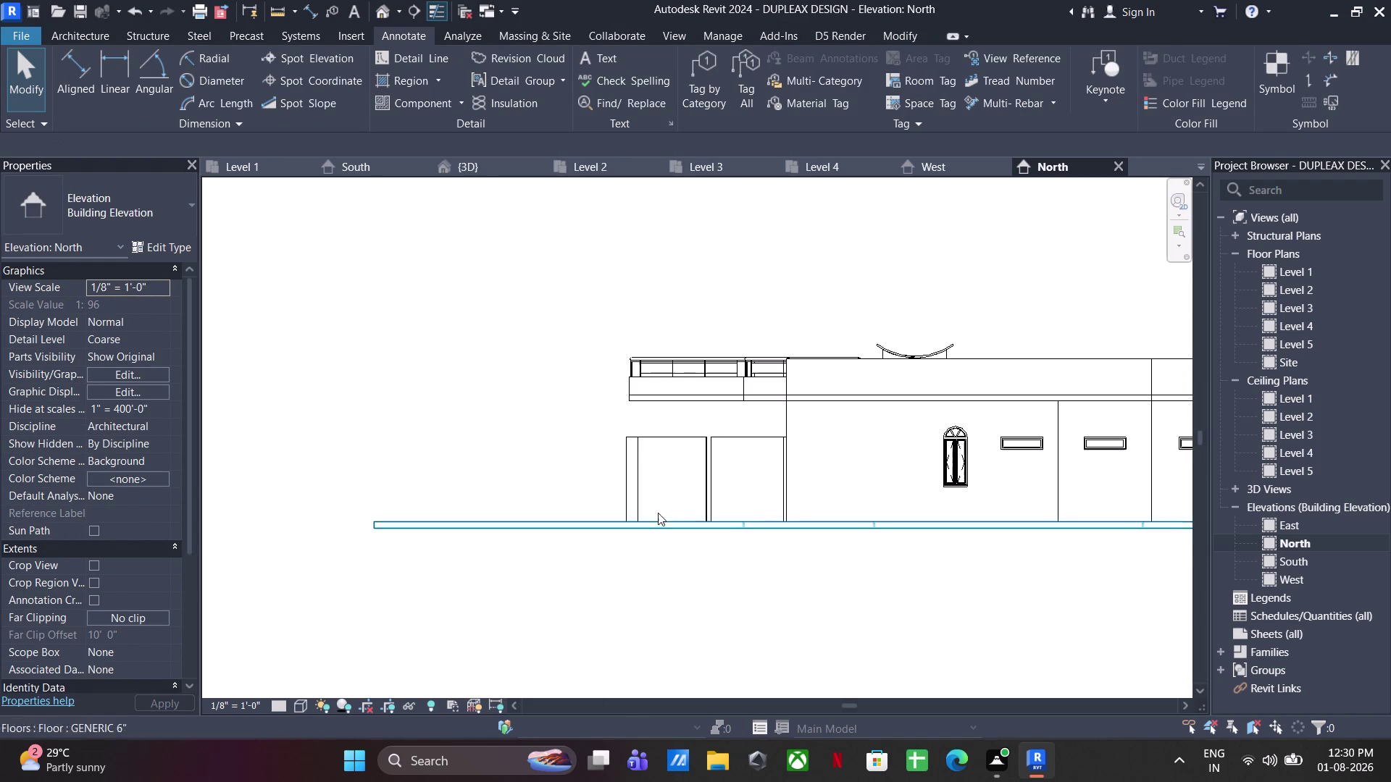
drag(739, 417, 643, 463)
right_click(690, 459)
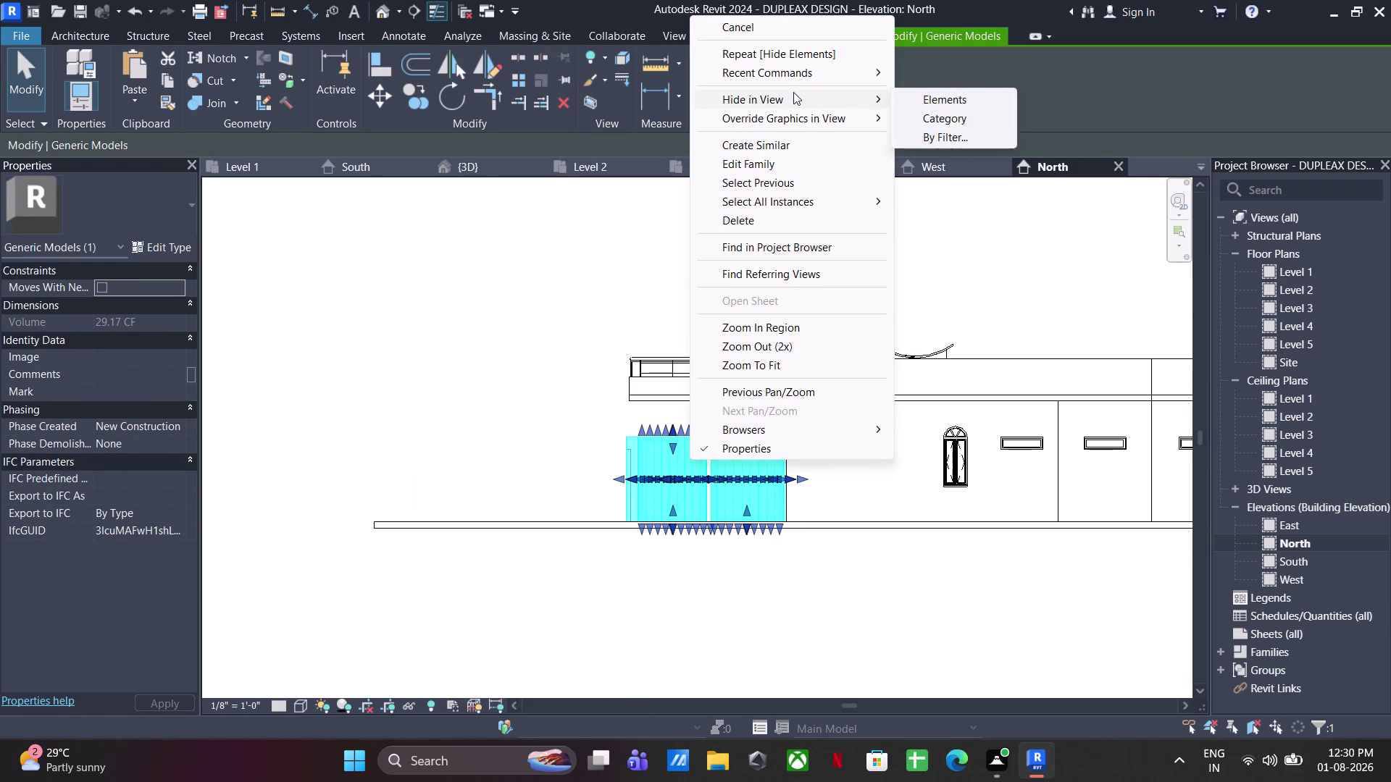
click(933, 96)
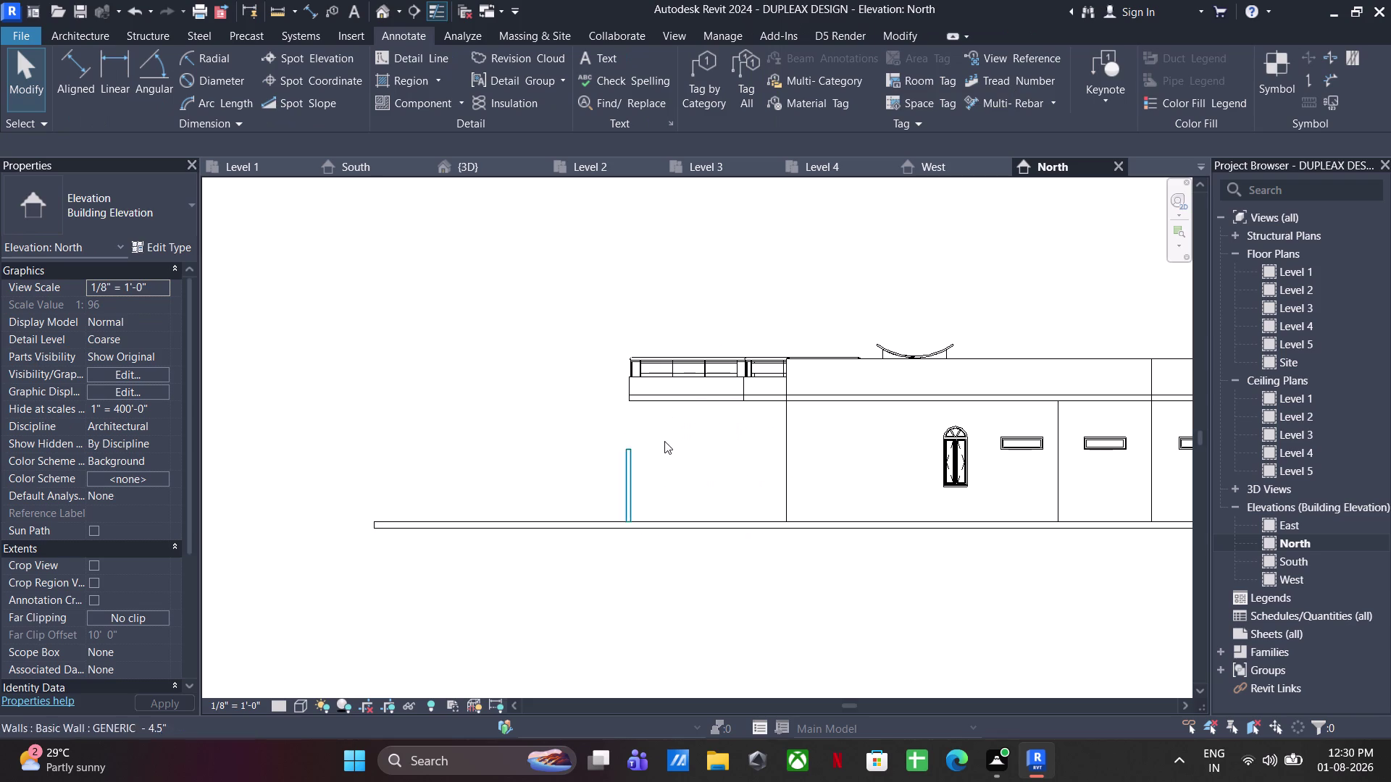
Hide the remaining thin wall in this view.
drag(666, 442, 600, 479)
right_click(645, 461)
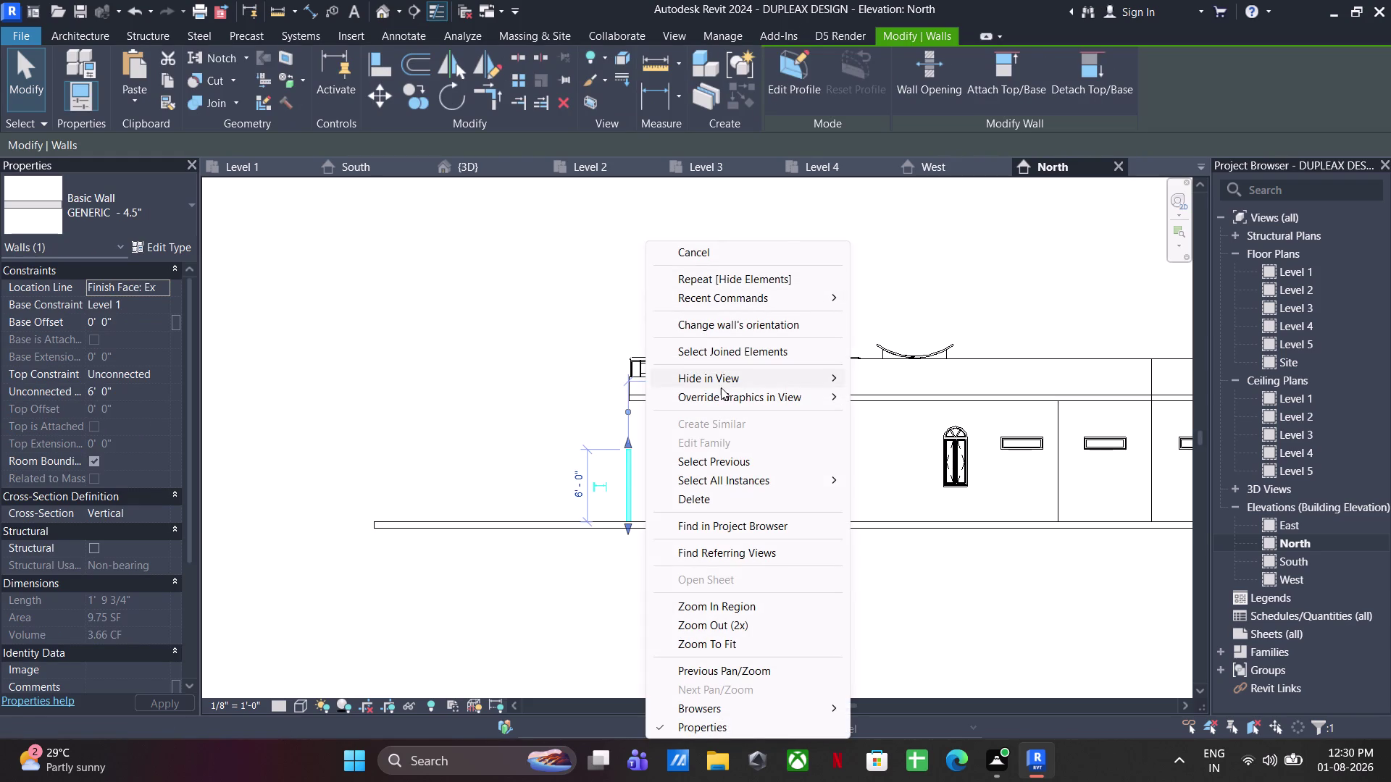
click(907, 372)
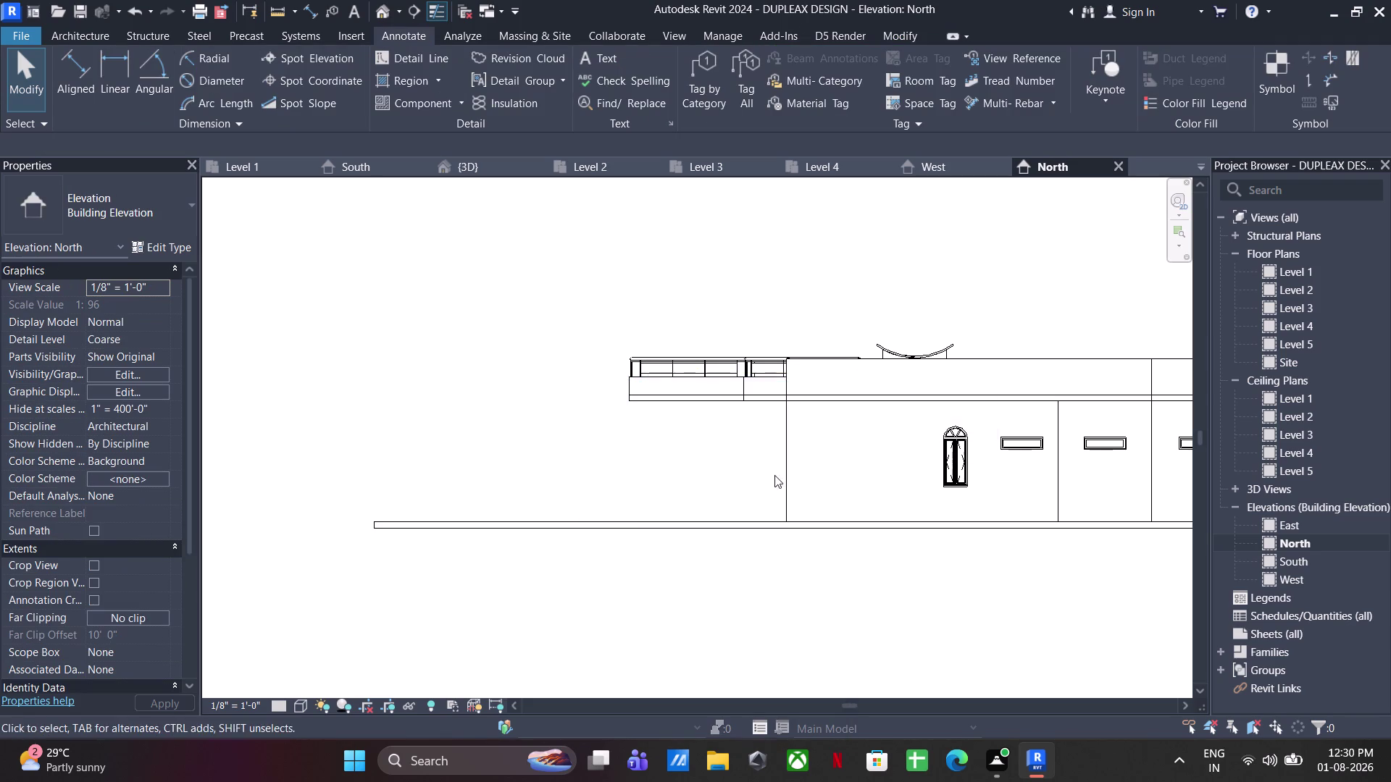
middle_drag(769, 477, 424, 465)
click(675, 575)
Dimension the first arched window as 2'-0" wide and 5'-0" high.
click(72, 82)
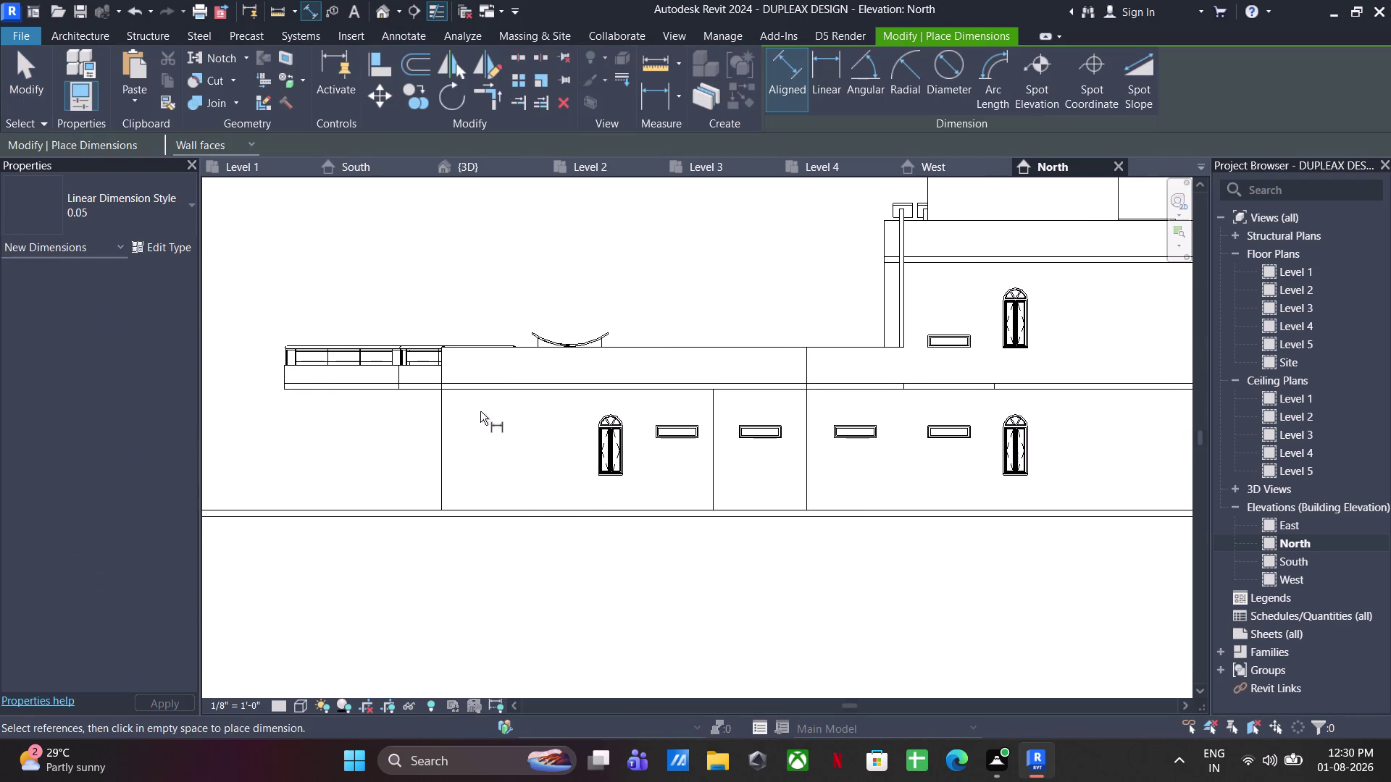
scroll(up, 3)
scroll(up, 3)
click(706, 469)
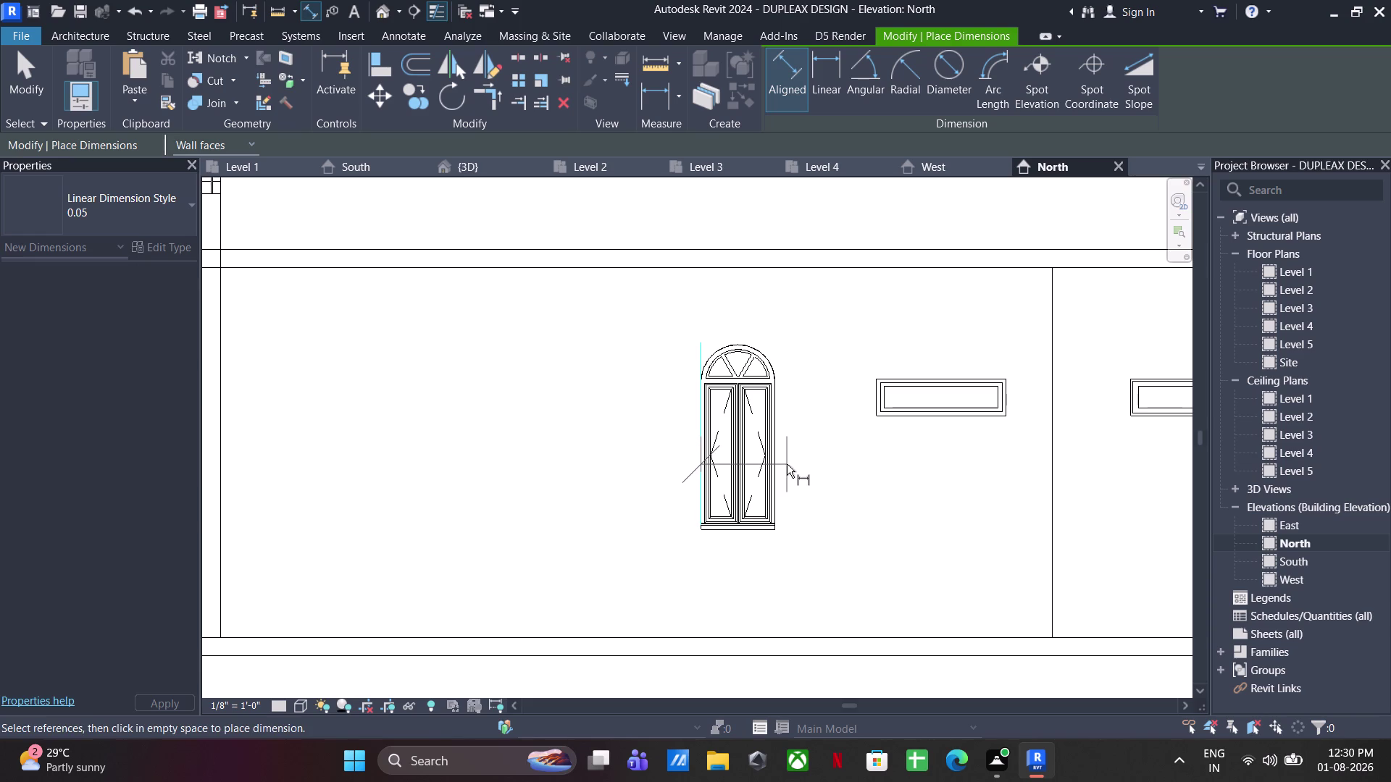
click(775, 461)
click(780, 586)
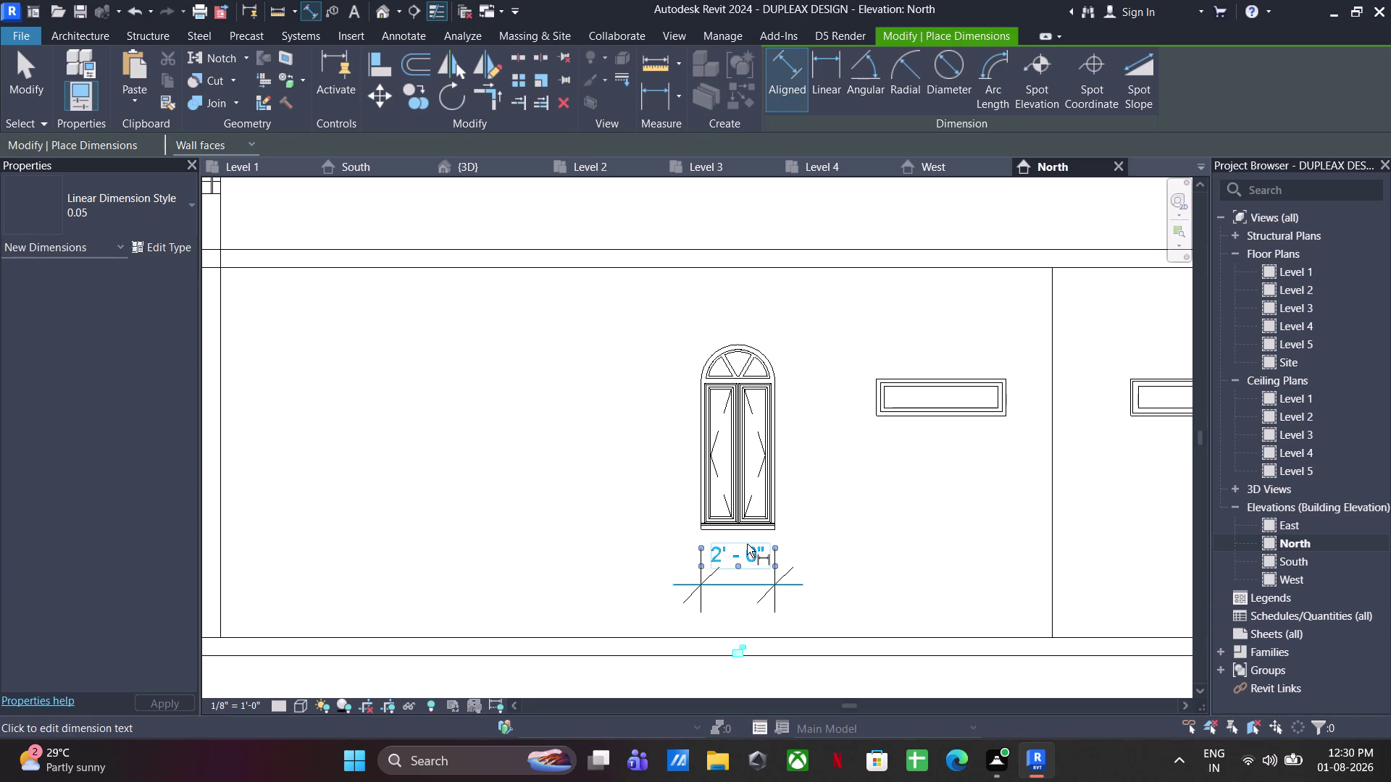
click(740, 535)
key(Escape)
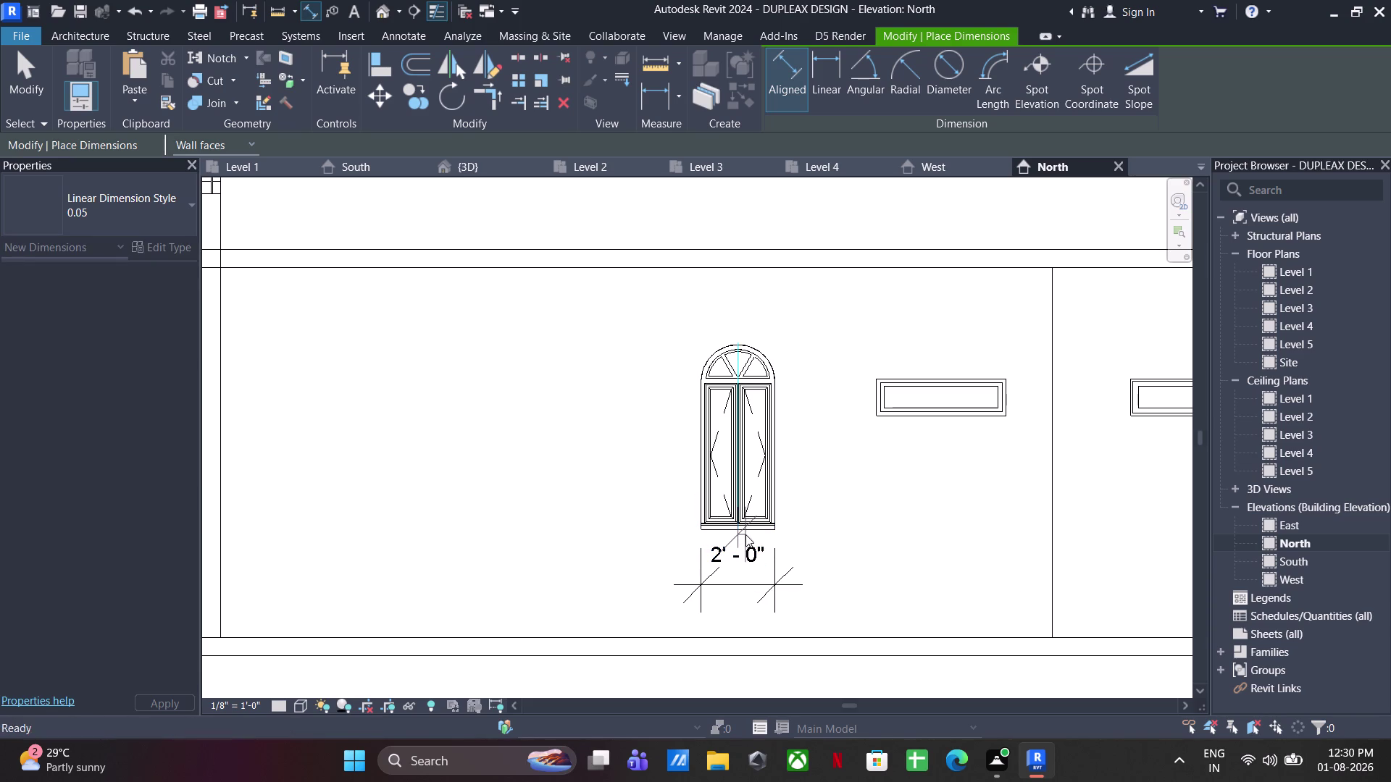
click(759, 532)
click(741, 340)
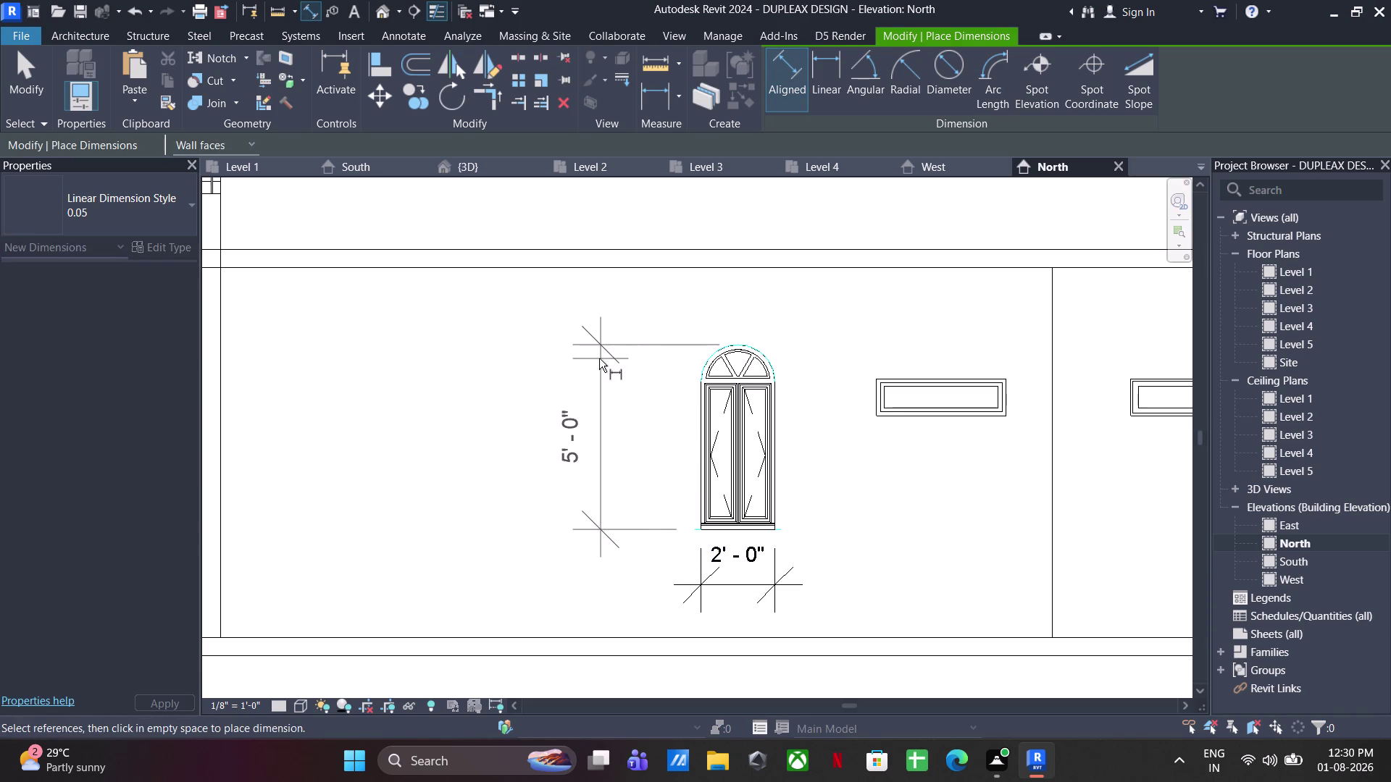
click(613, 364)
click(927, 422)
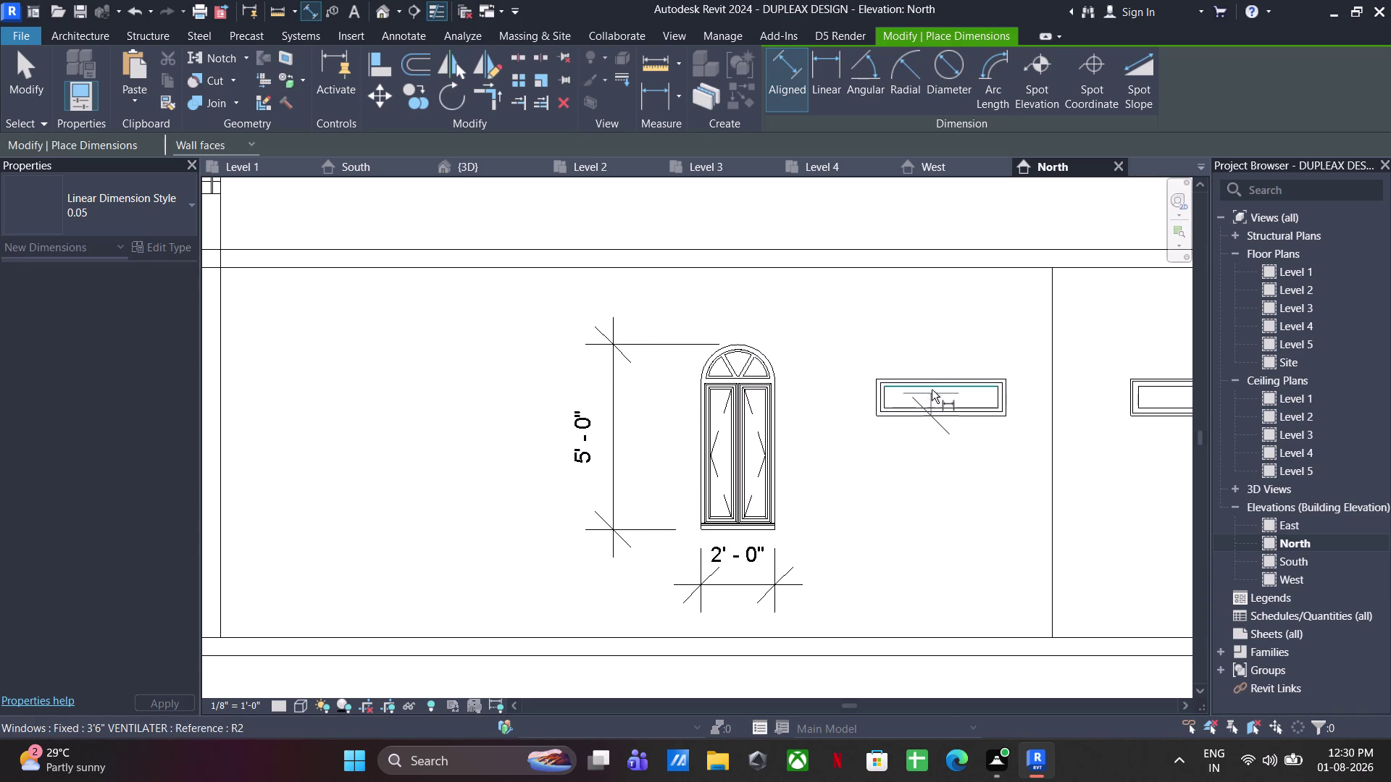
Dimension the first ventilator's 1'-0" height and 3'-6" width.
click(935, 379)
click(847, 388)
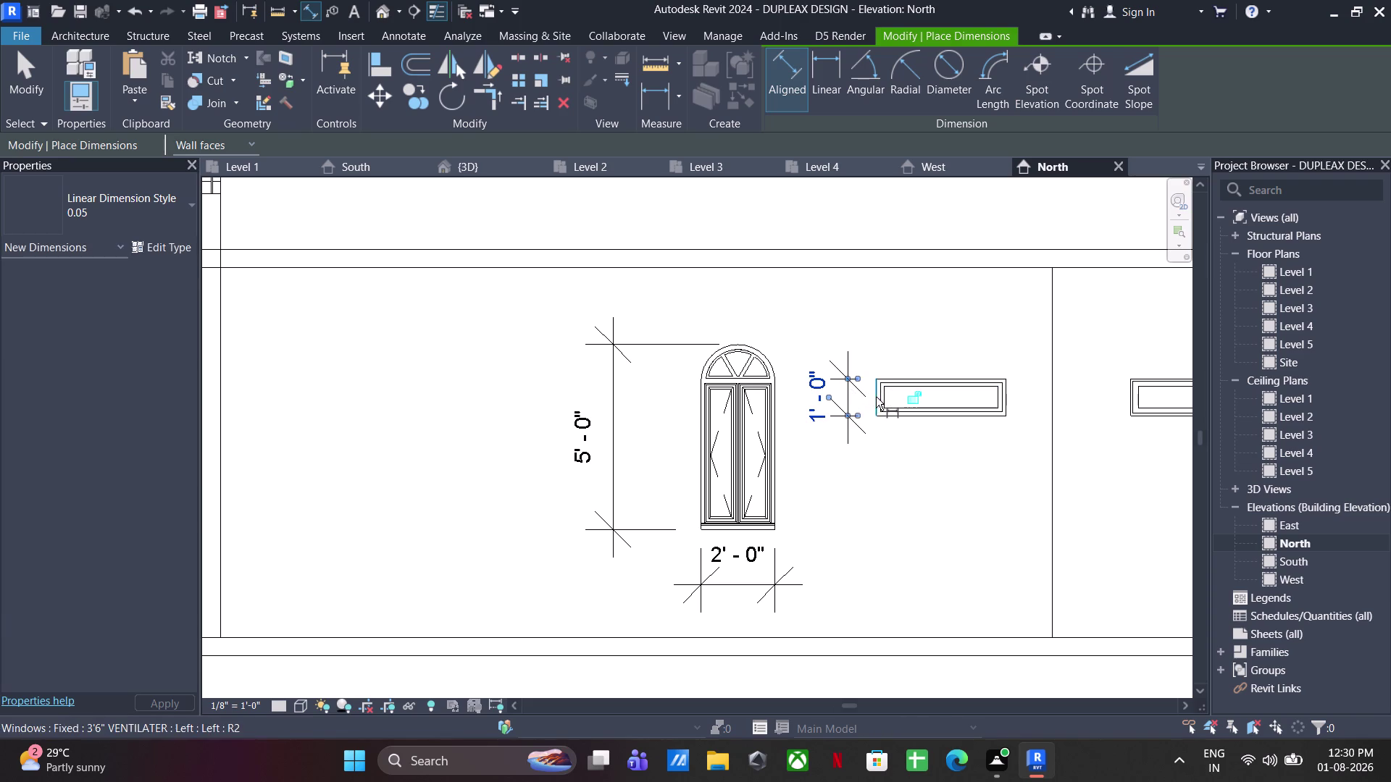
click(876, 398)
click(1007, 400)
click(1003, 481)
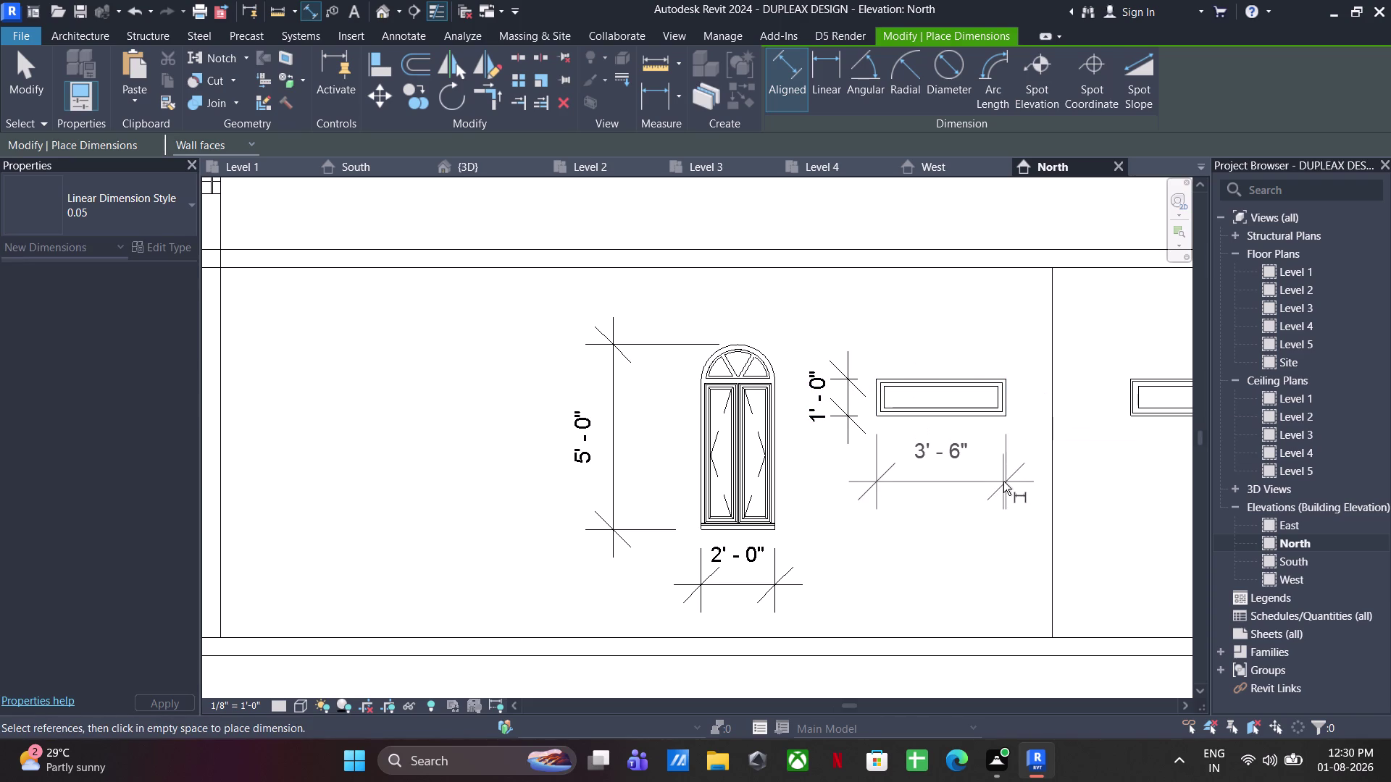
middle_drag(1022, 487, 496, 522)
click(601, 435)
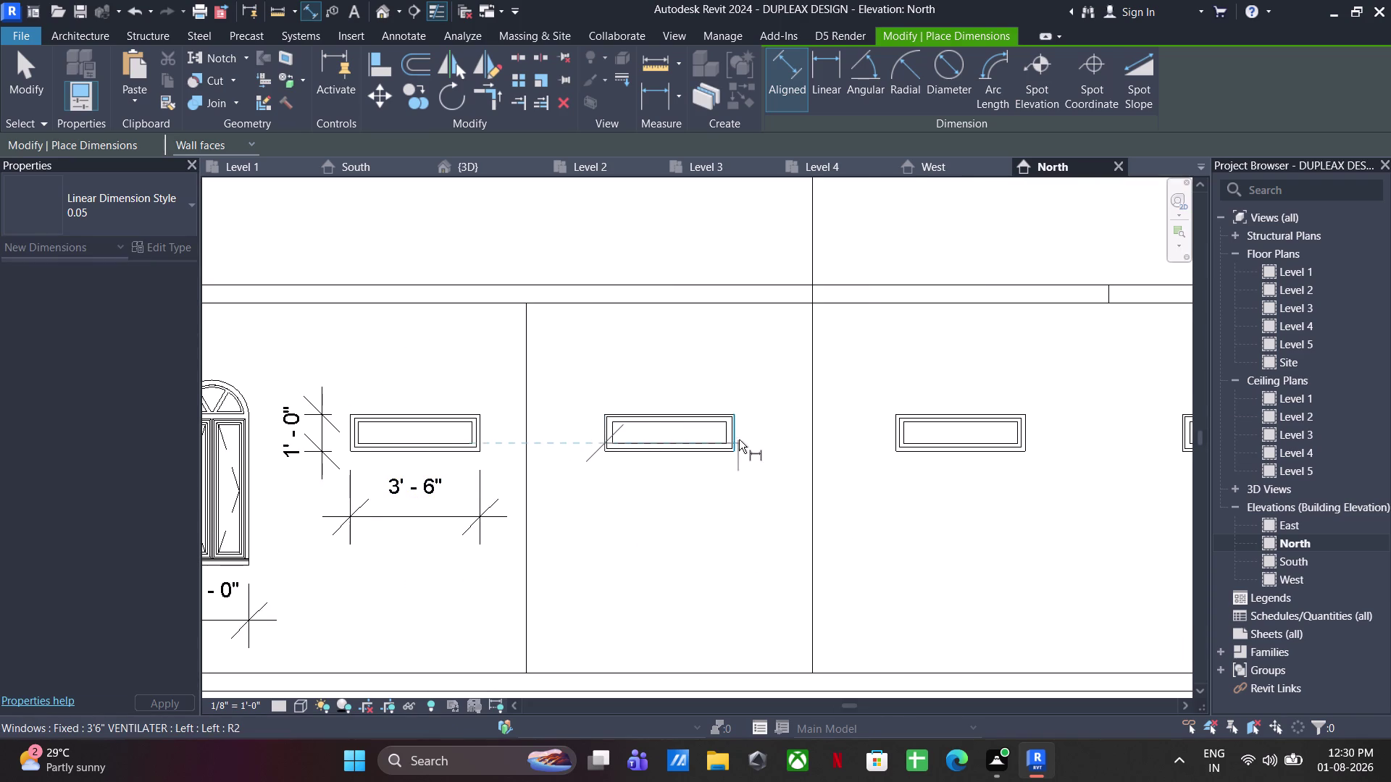
Add the second ventilator's 3'-6" width dimension.
click(737, 450)
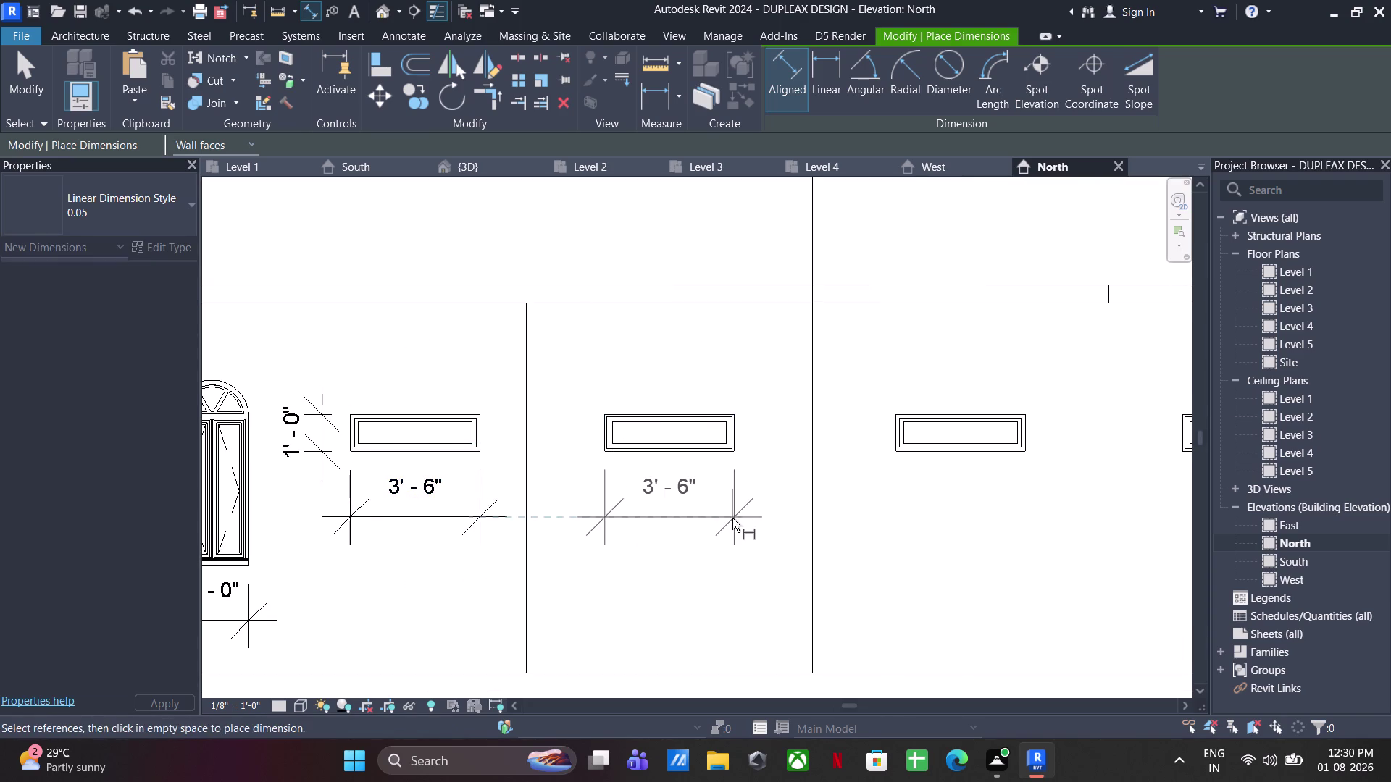
click(733, 519)
scroll(up, 3)
click(866, 432)
middle_drag(956, 453, 844, 454)
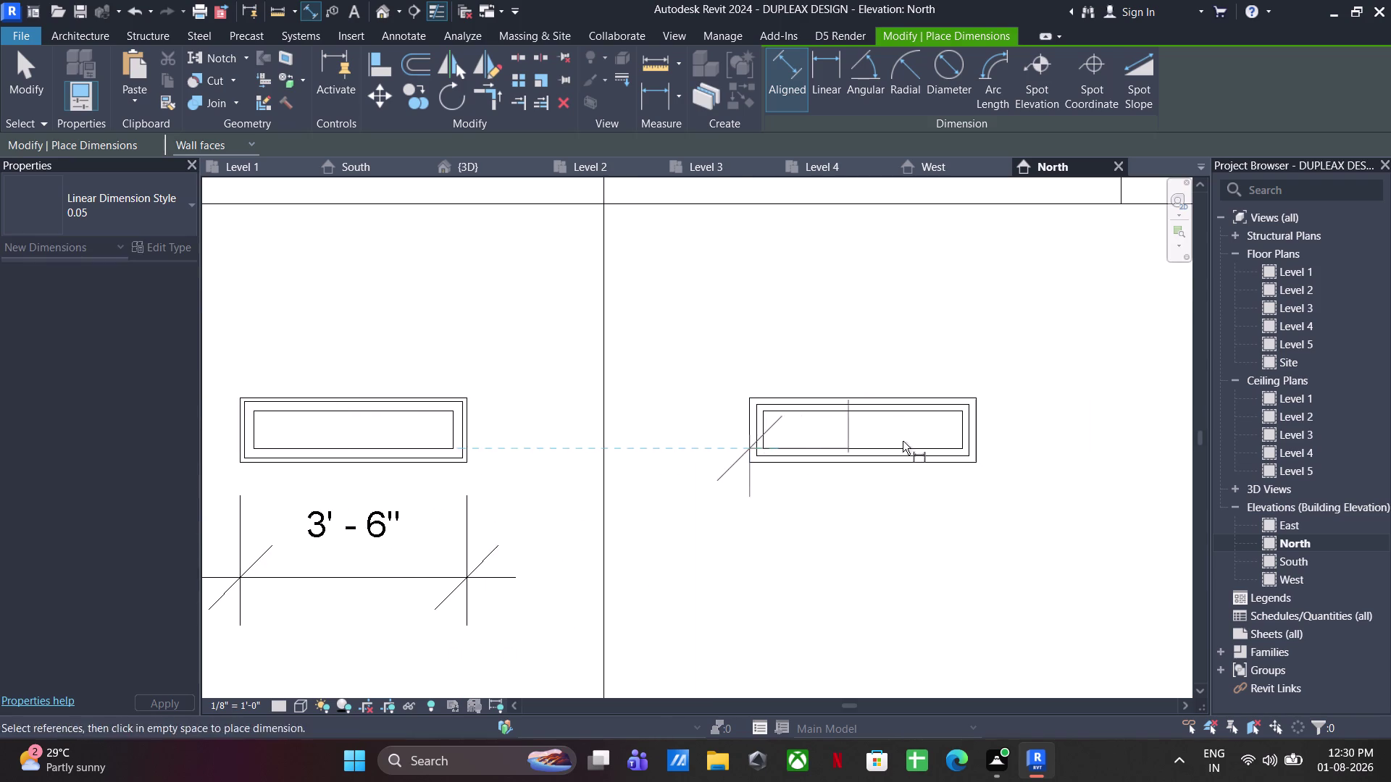
click(977, 437)
click(950, 545)
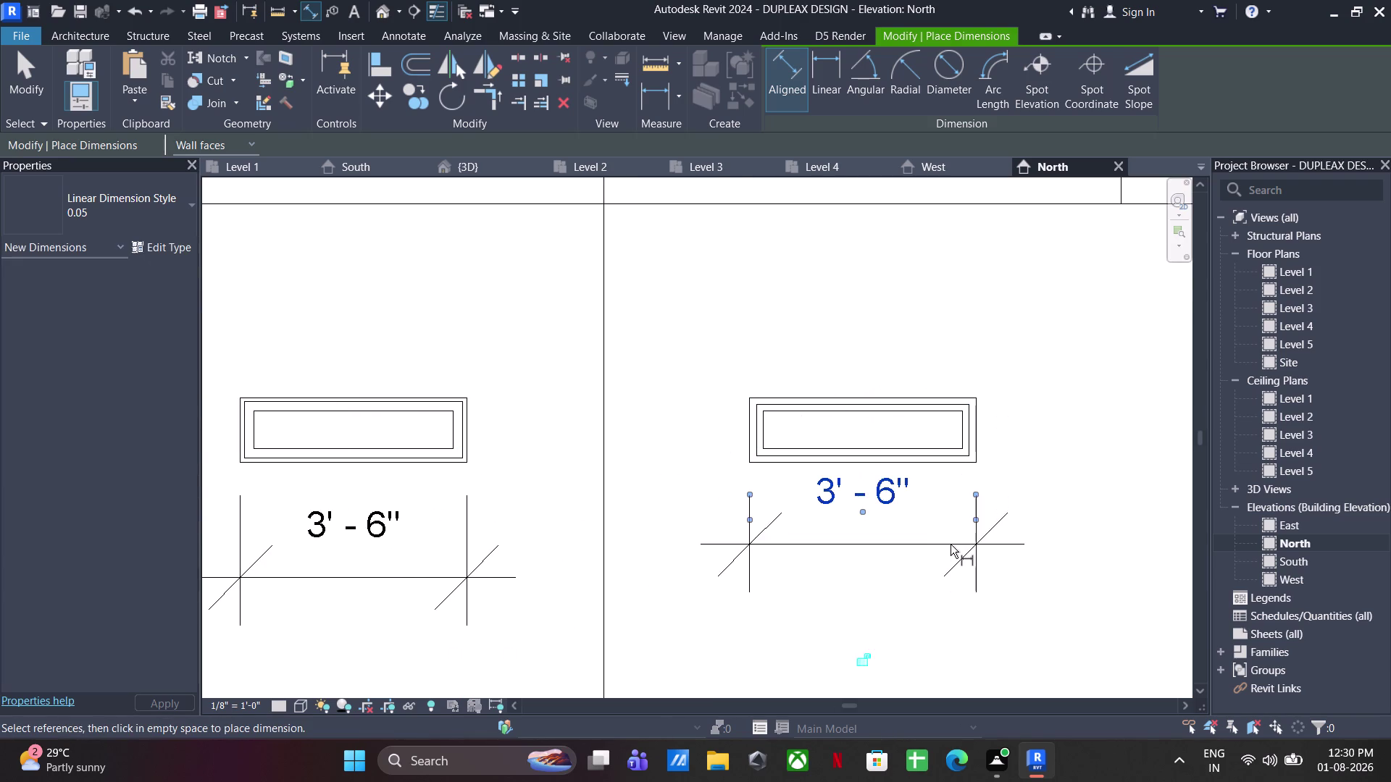
scroll(down, 3)
Place the second arched window's 2'-0" width dimension below it.
middle_drag(902, 529, 465, 512)
scroll(up, 3)
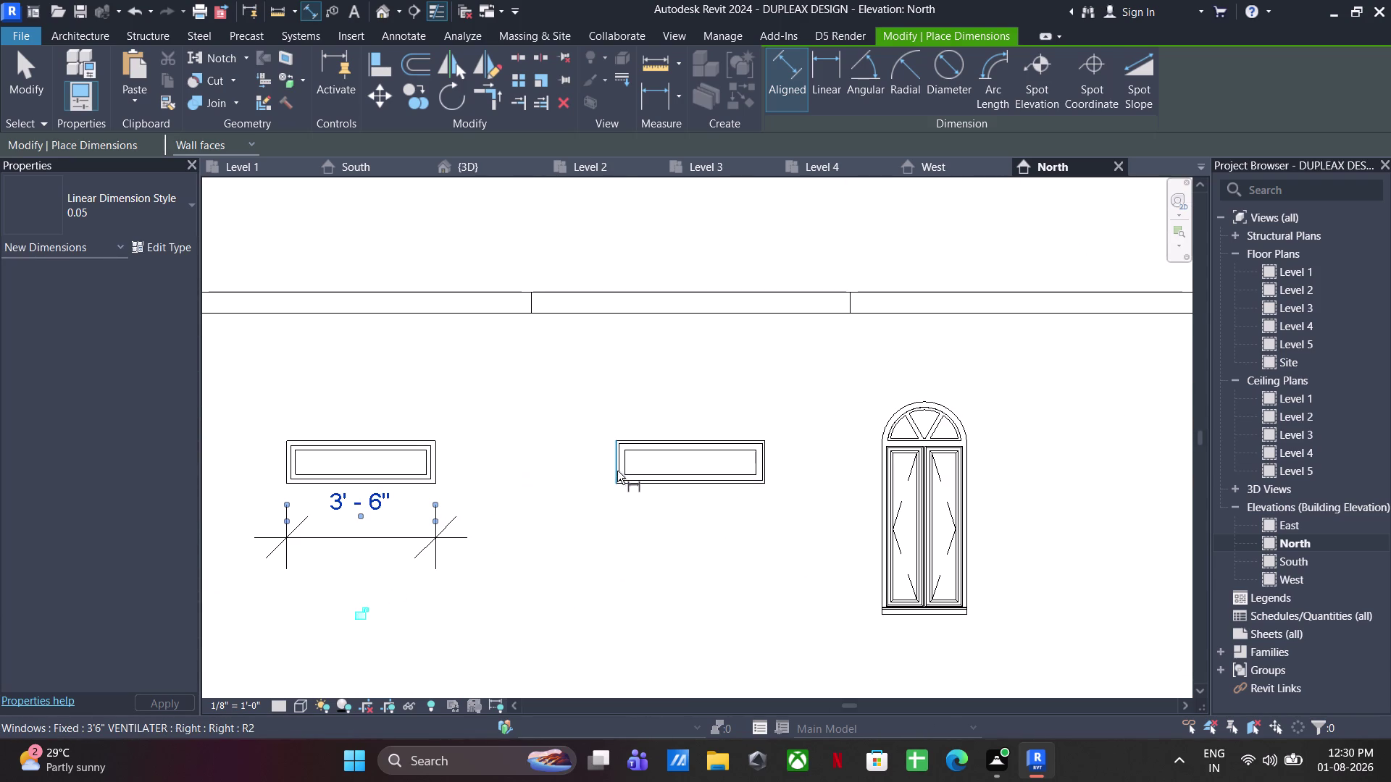
click(618, 470)
click(766, 470)
click(764, 536)
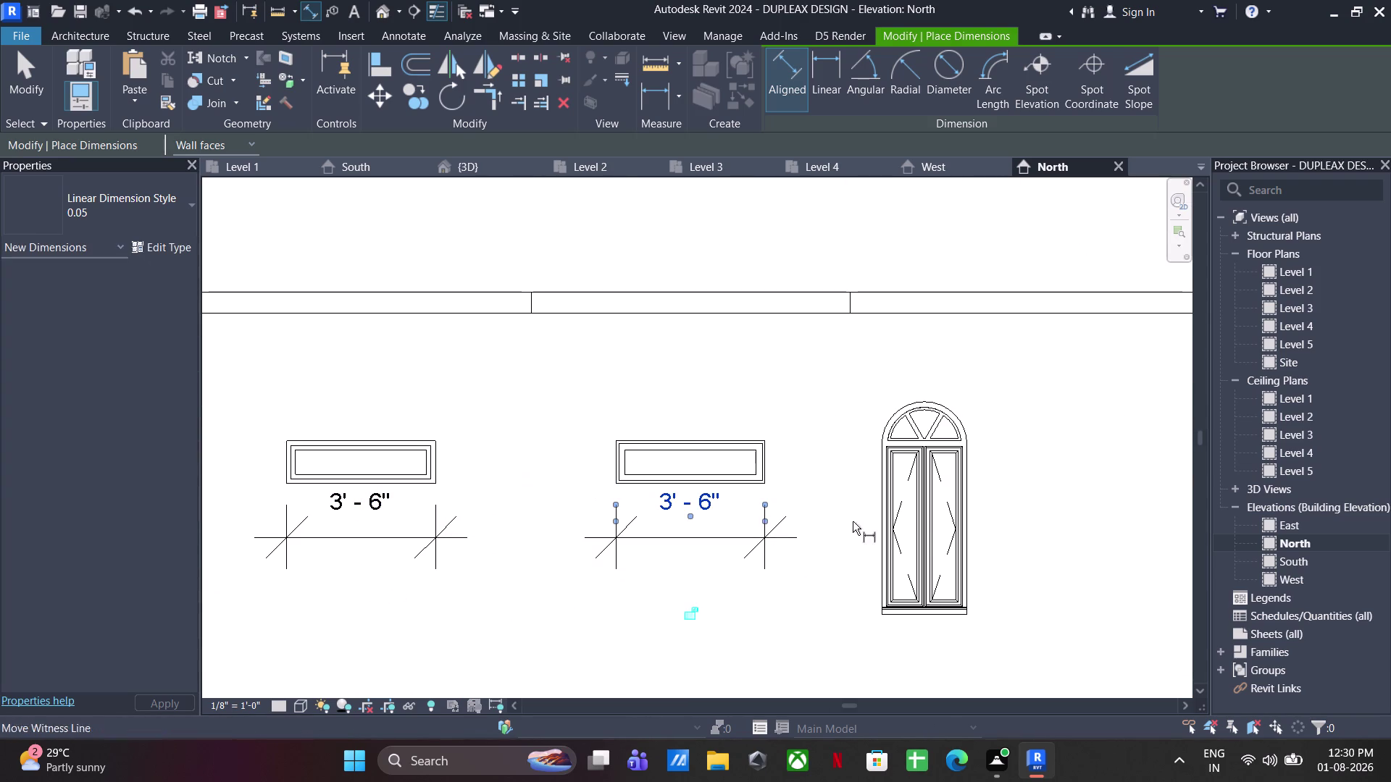
click(877, 518)
click(972, 530)
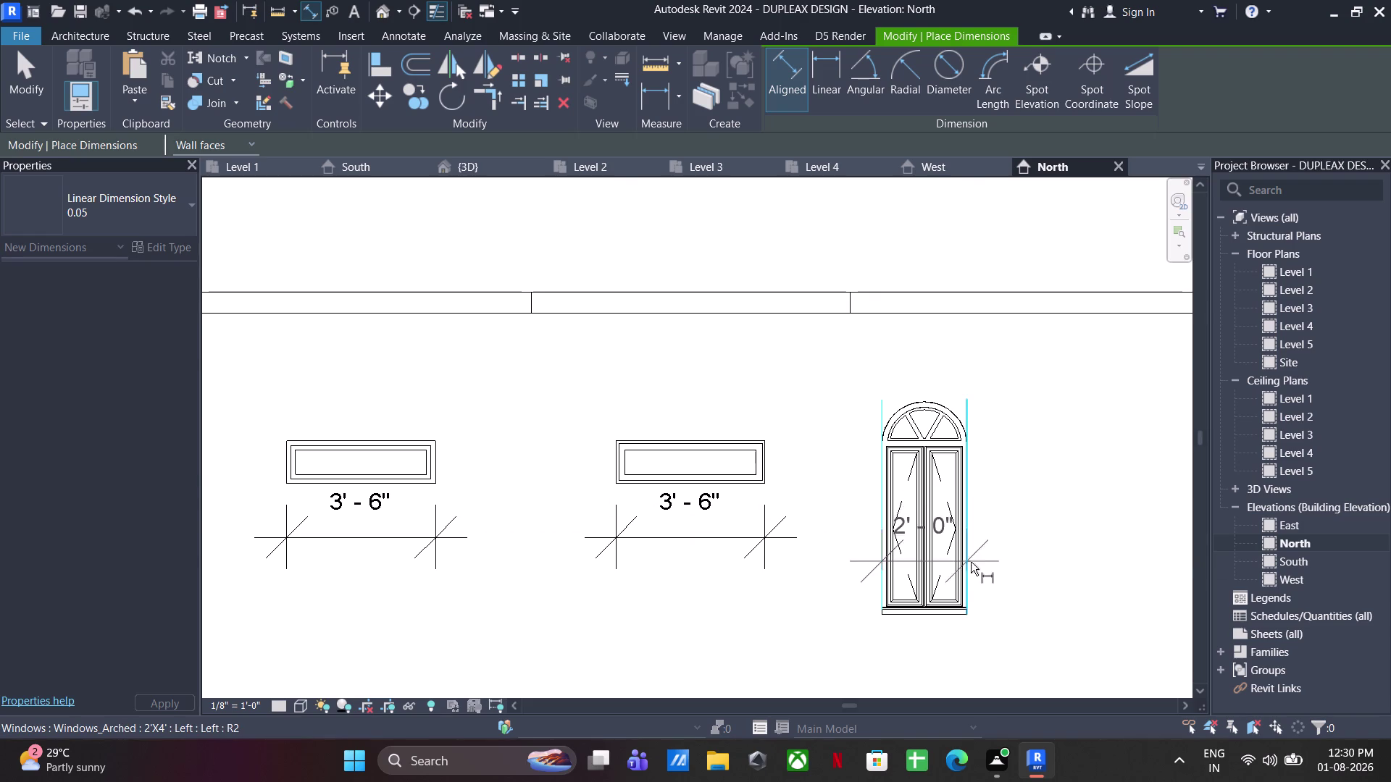
scroll(down, 3)
middle_drag(961, 560, 955, 458)
click(969, 539)
scroll(down, 3)
middle_drag(903, 542, 509, 540)
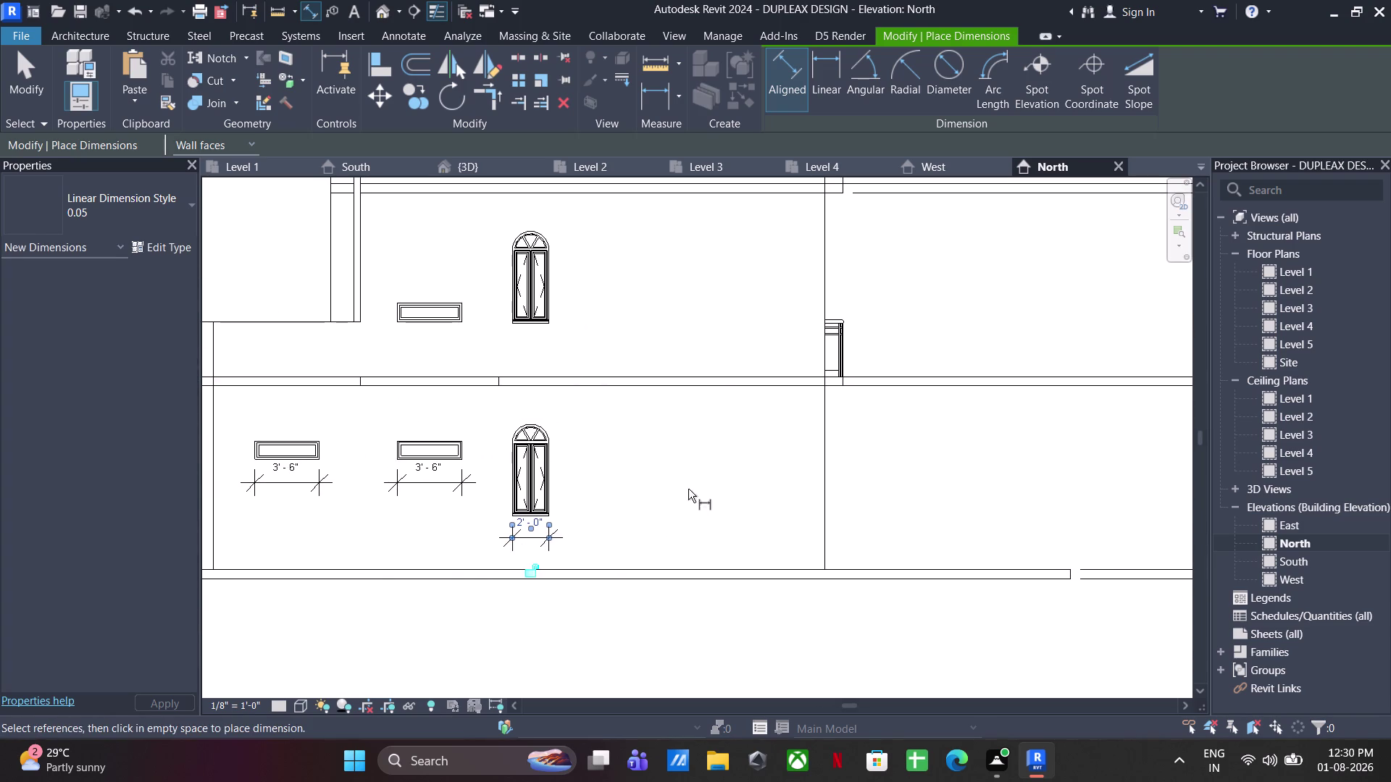
Place a short railing height dimension on the North elevation.
scroll(up, 3)
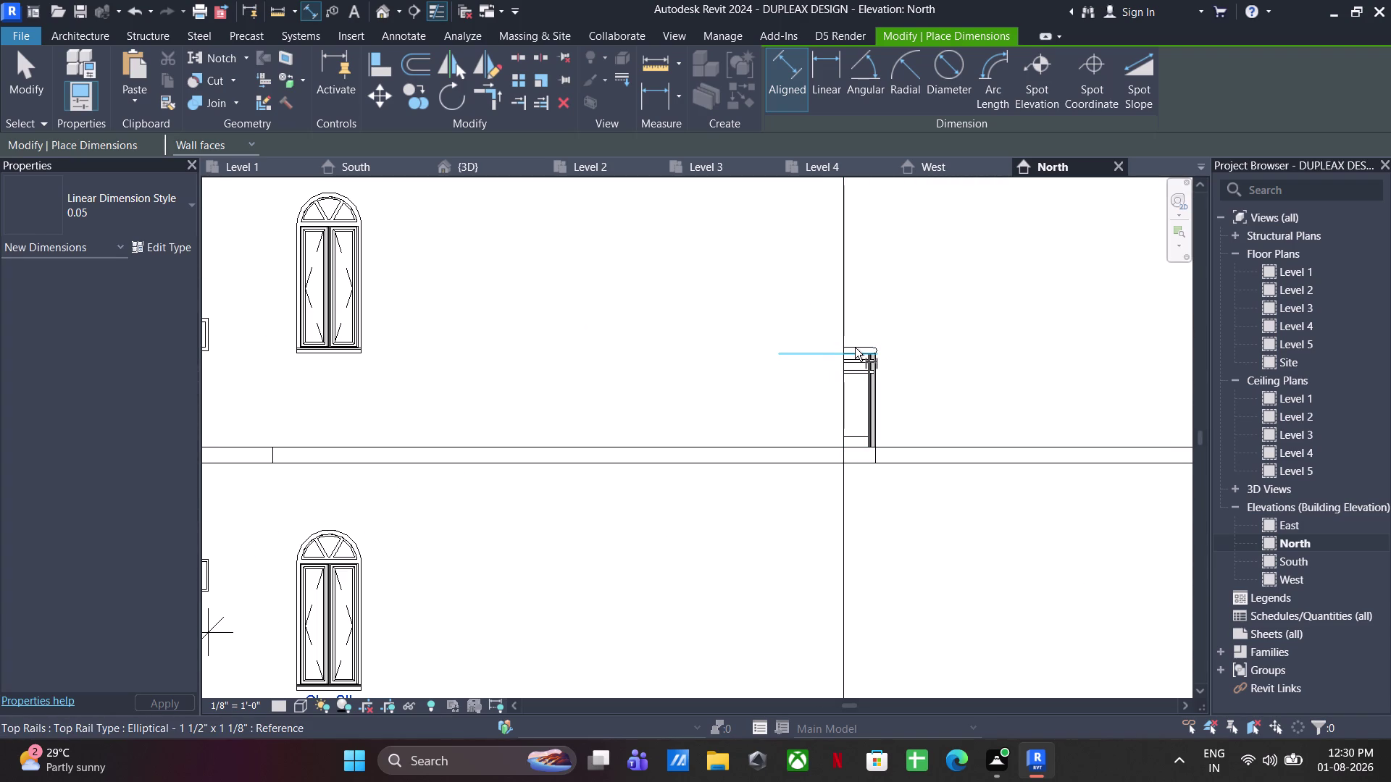
click(854, 348)
key(Escape)
click(863, 343)
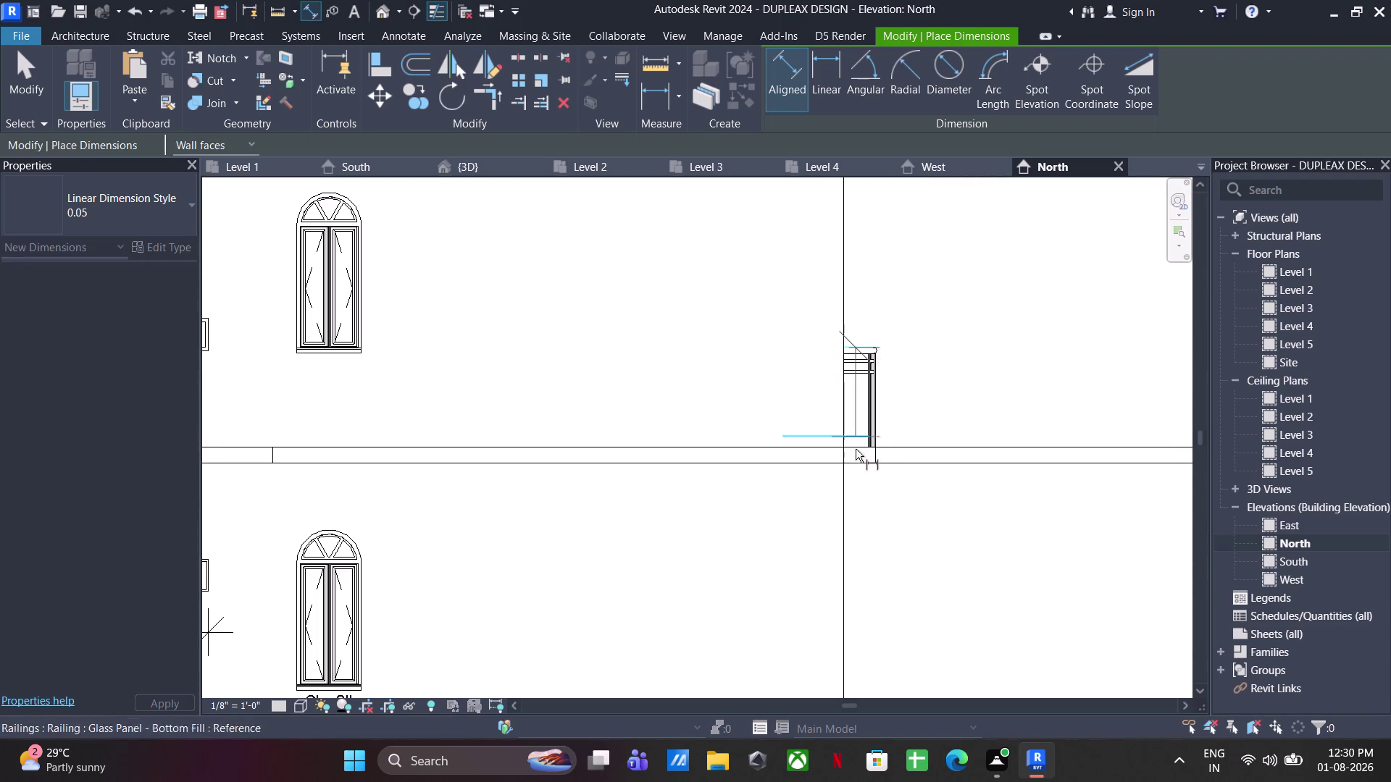
click(858, 449)
click(1056, 427)
Dimension the upper arched window's width as 2'-0".
scroll(down, 3)
middle_drag(809, 476, 985, 477)
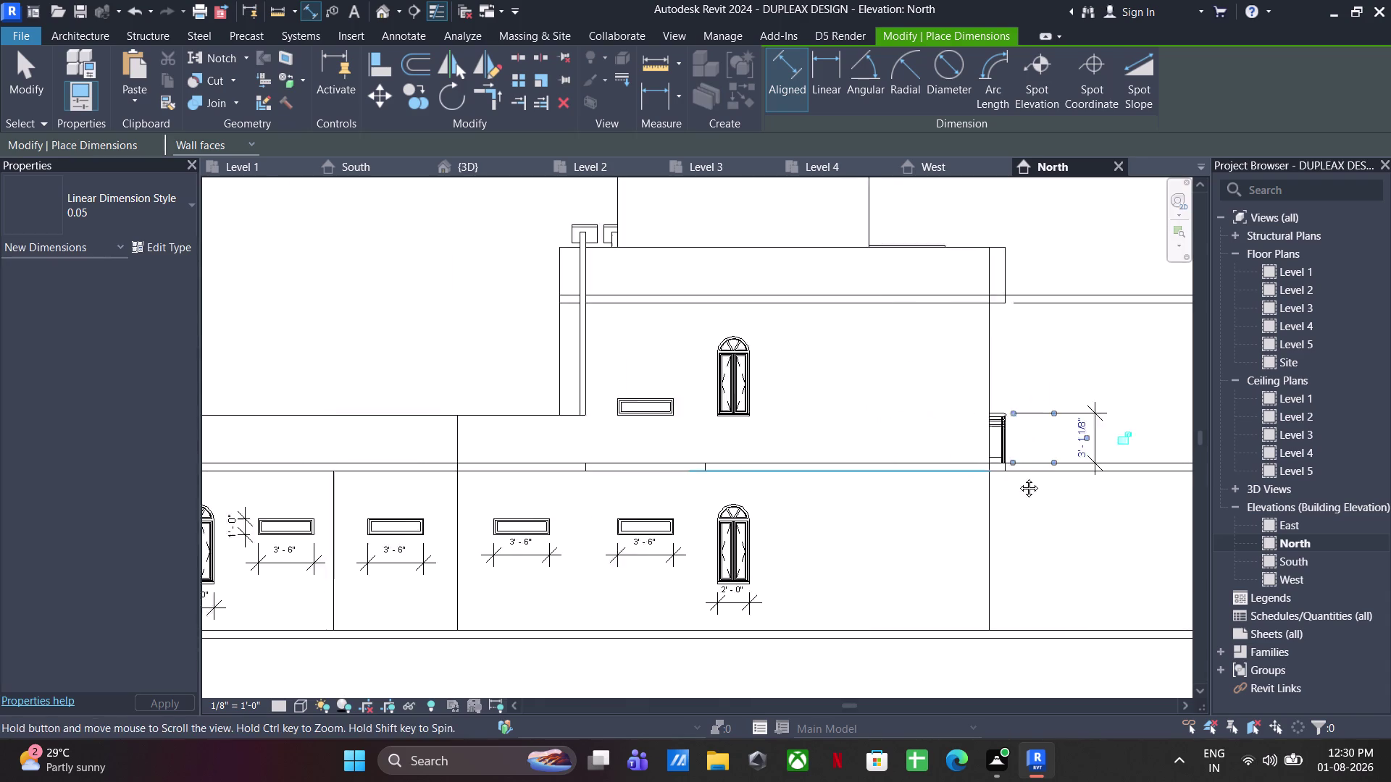
middle_drag(985, 478, 1018, 477)
scroll(up, 3)
click(794, 409)
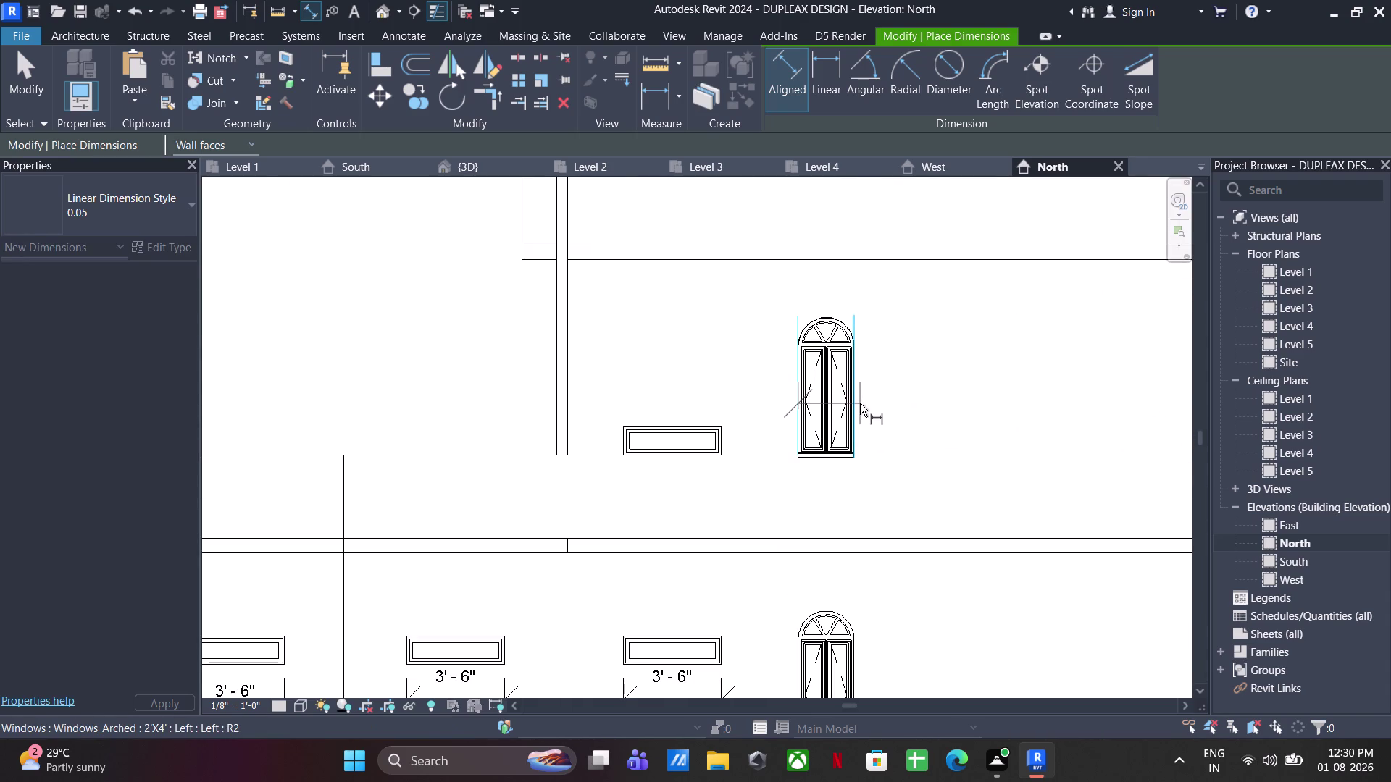
click(856, 403)
click(858, 501)
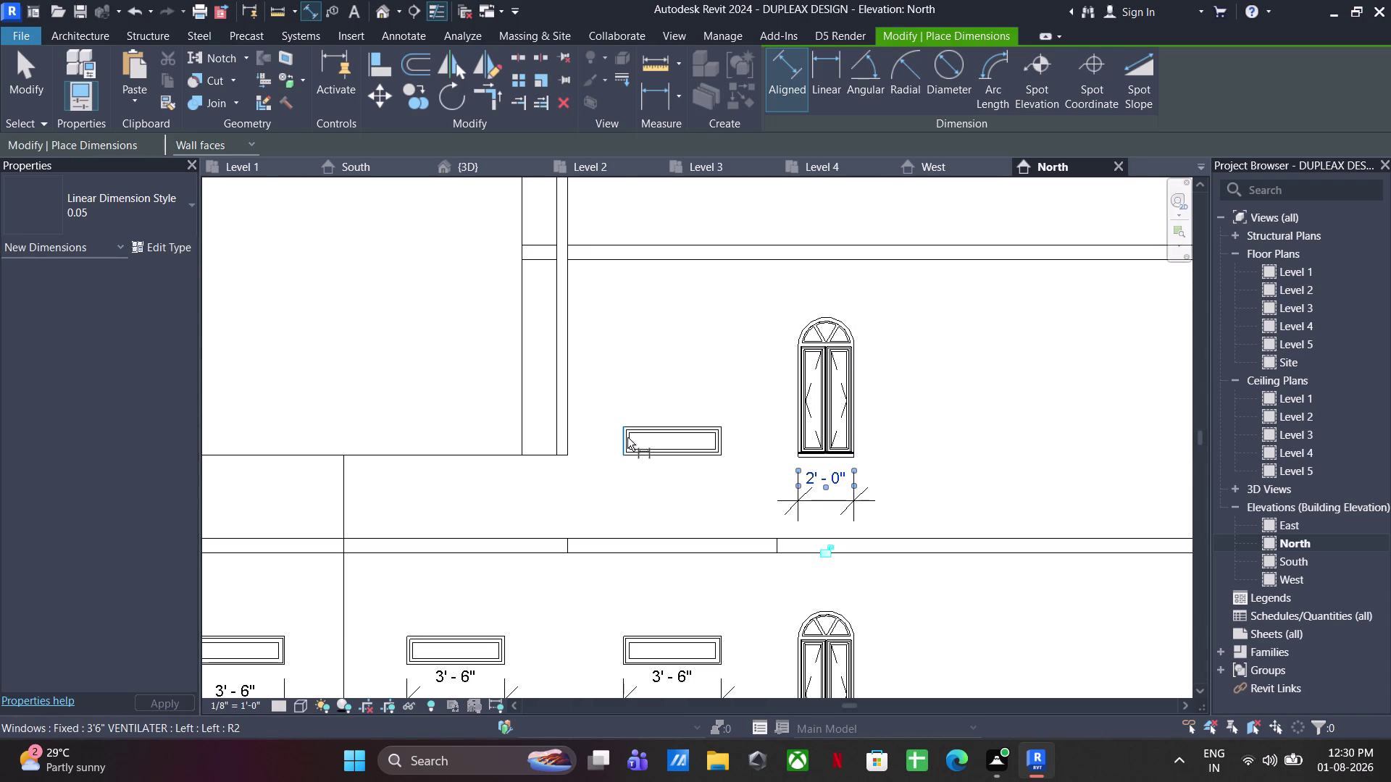
key(Escape)
key(Escape)
Raise the ventilator's Sill Height to 6' 0".
click(652, 451)
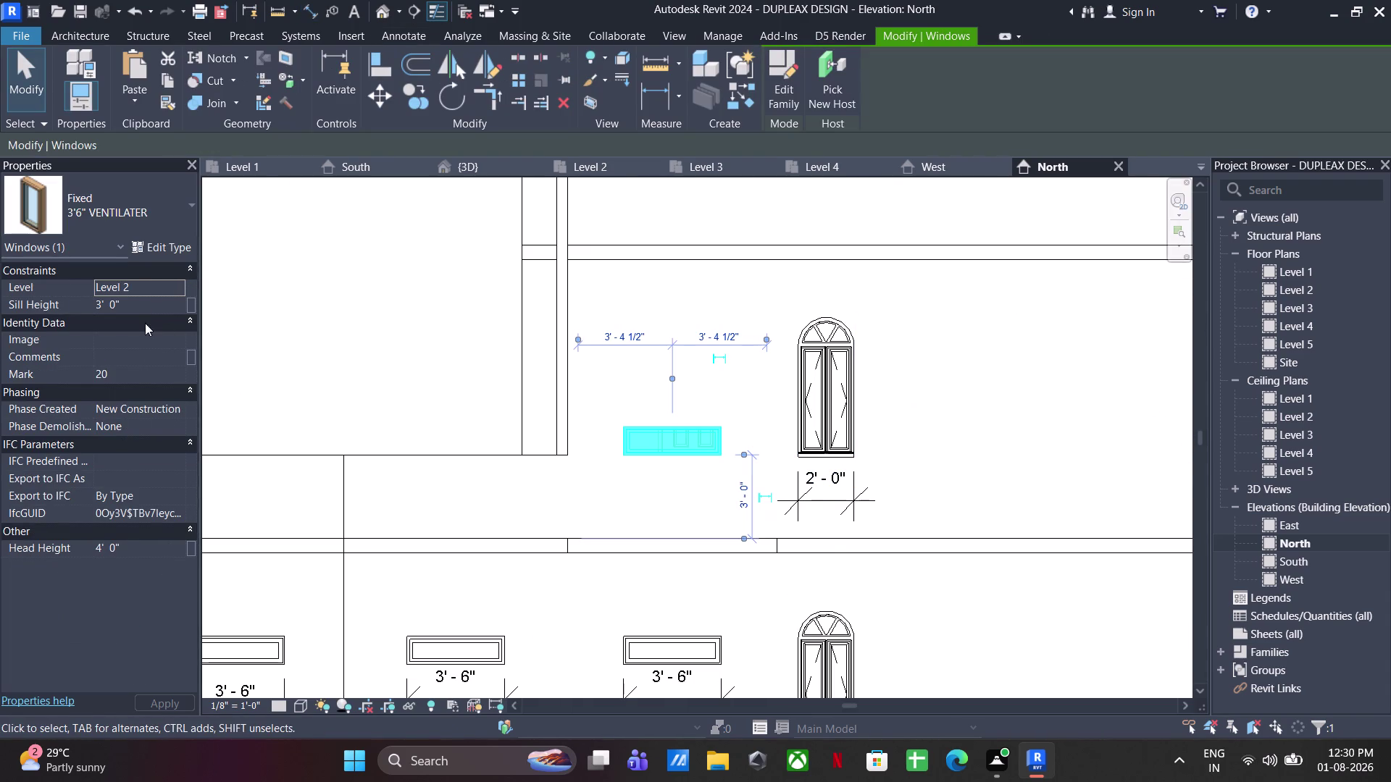
click(142, 302)
text(6')
key(Return)
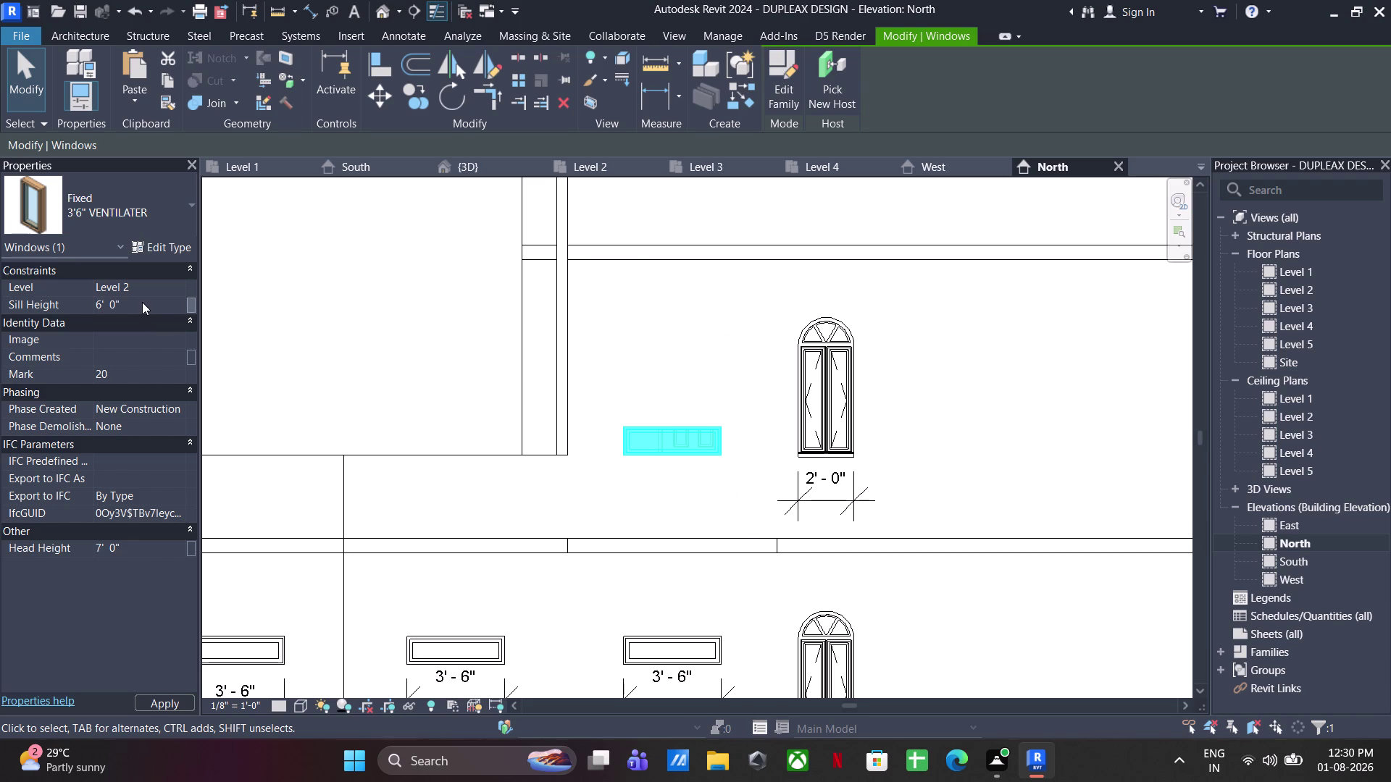
drag(669, 499, 660, 500)
click(75, 75)
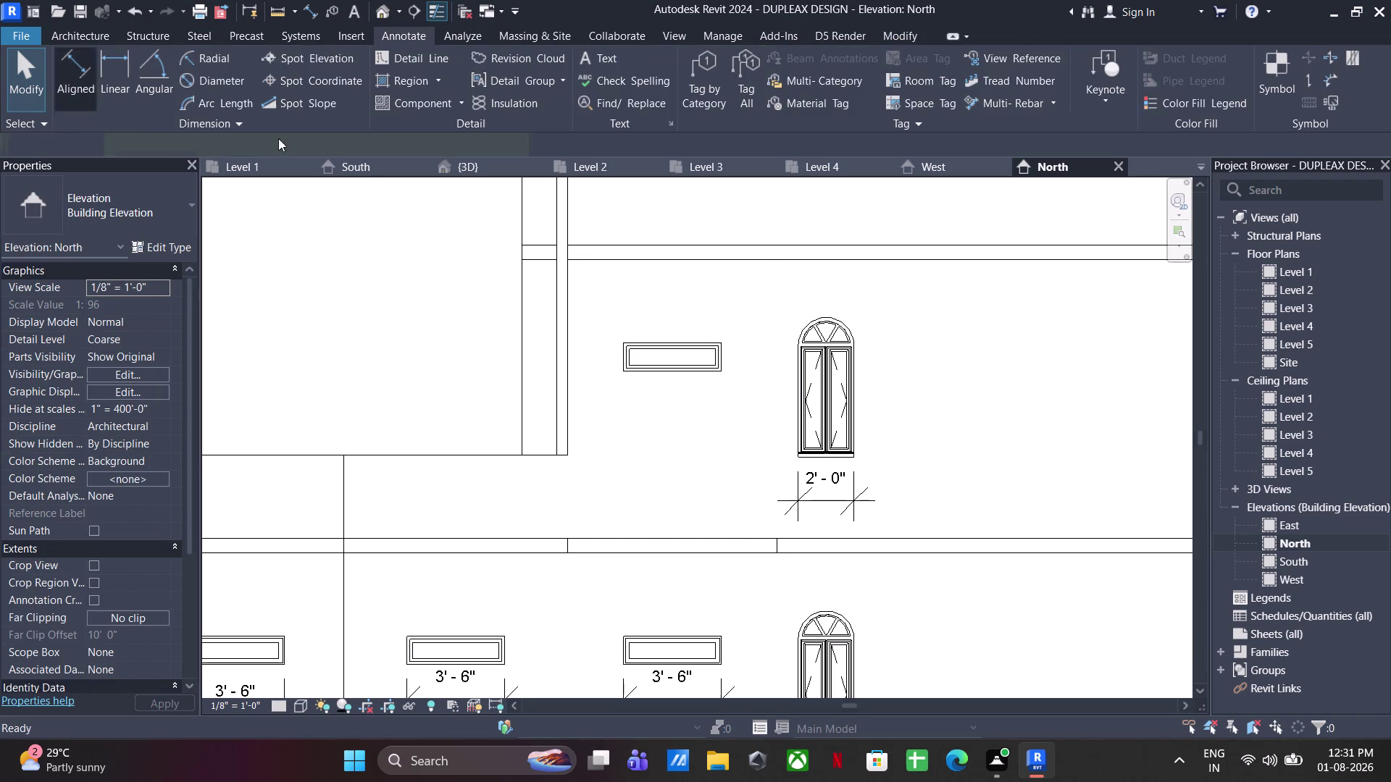
Dimension the ventilator's width as 3'-6".
scroll(up, 3)
click(519, 381)
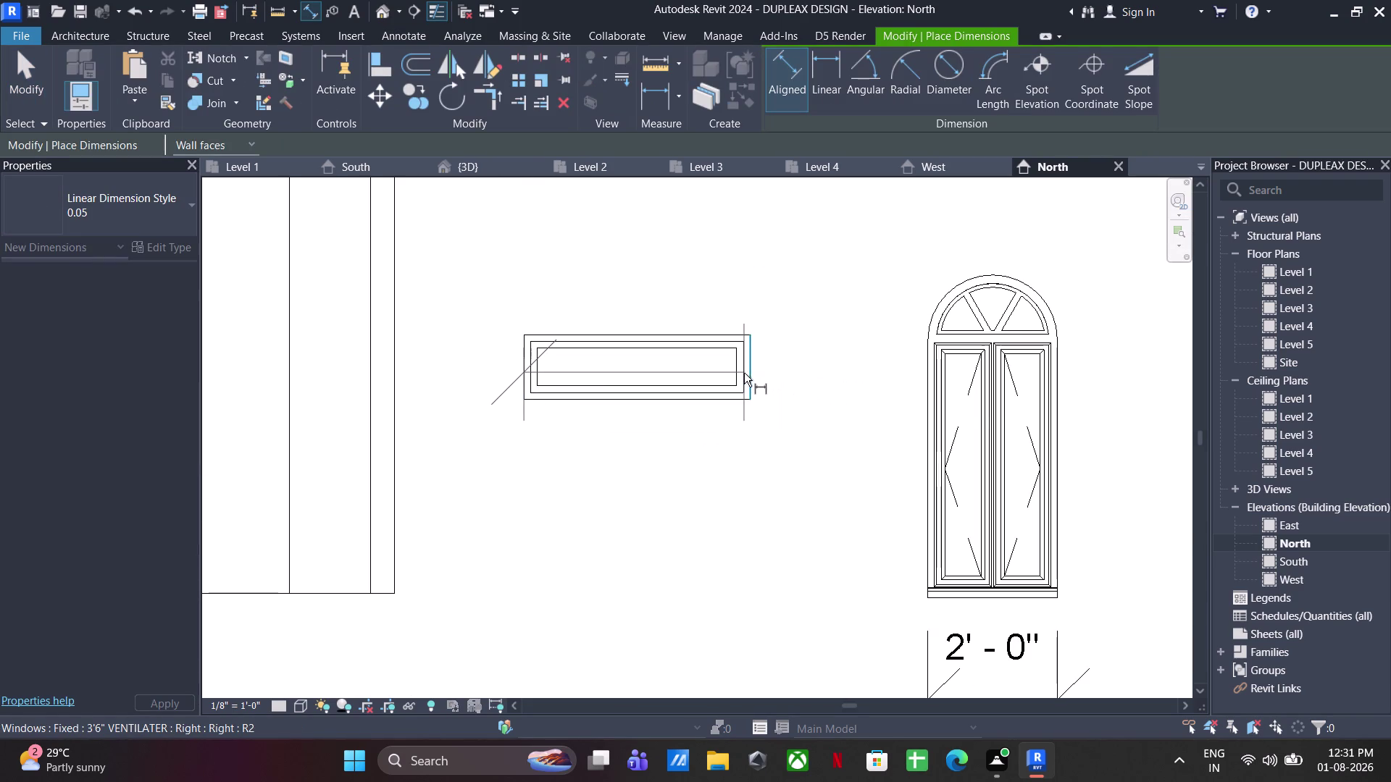
click(751, 386)
click(737, 484)
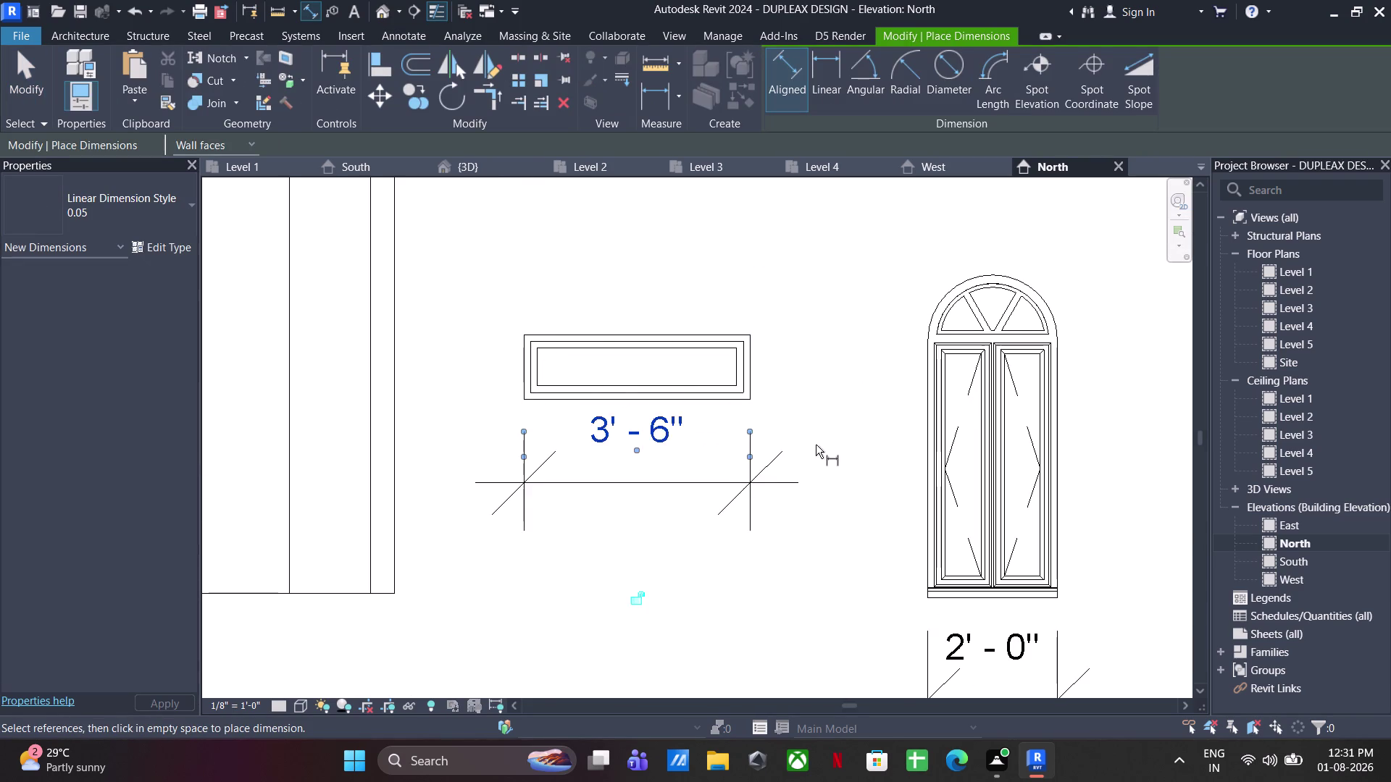
Pick roof wall top references near the roof railing for a height dimension.
scroll(down, 3)
middle_drag(809, 444, 752, 457)
scroll(down, 3)
middle_drag(794, 451, 942, 453)
scroll(up, 3)
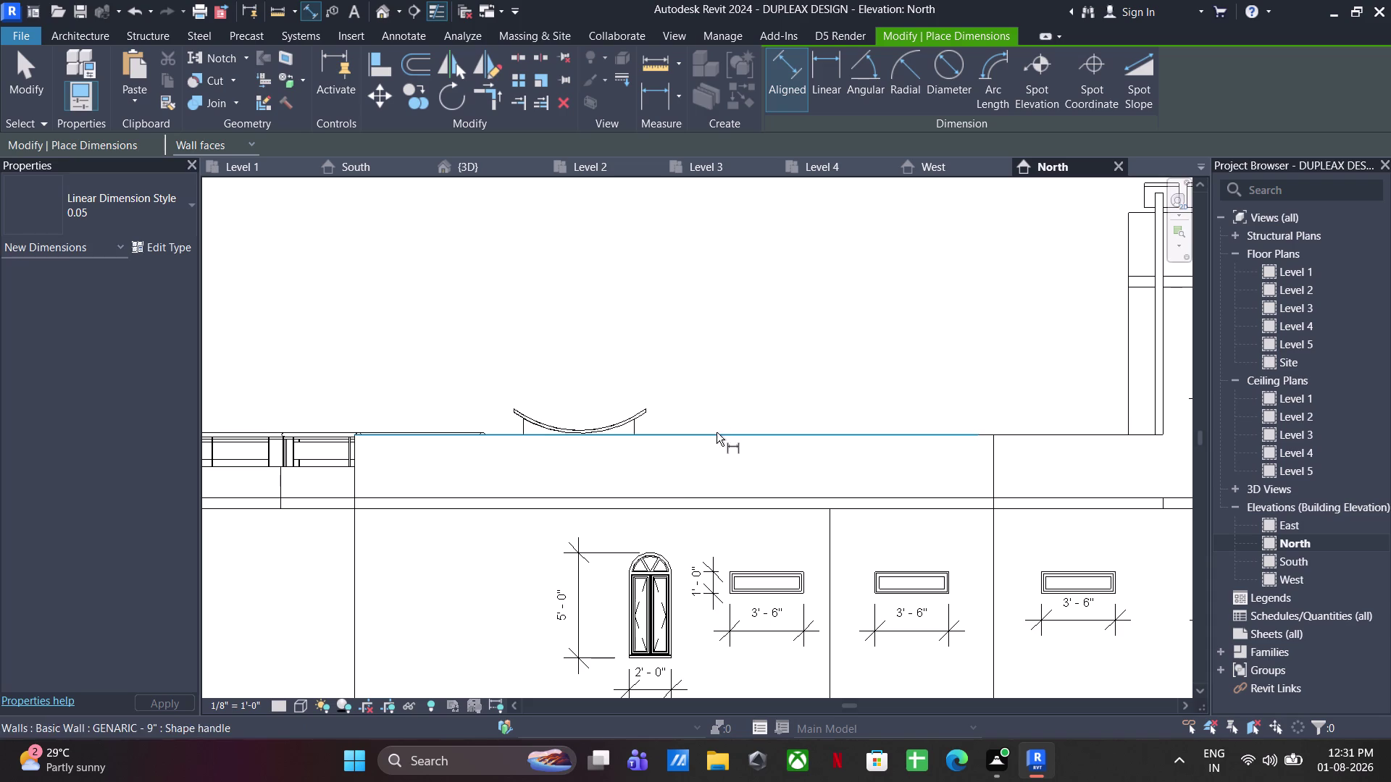
click(716, 434)
click(692, 498)
click(752, 478)
Dimension the left railing heights as 1'-6" and 1'-7 1/8".
scroll(down, 3)
middle_drag(425, 444, 1023, 450)
scroll(up, 3)
click(668, 472)
click(669, 527)
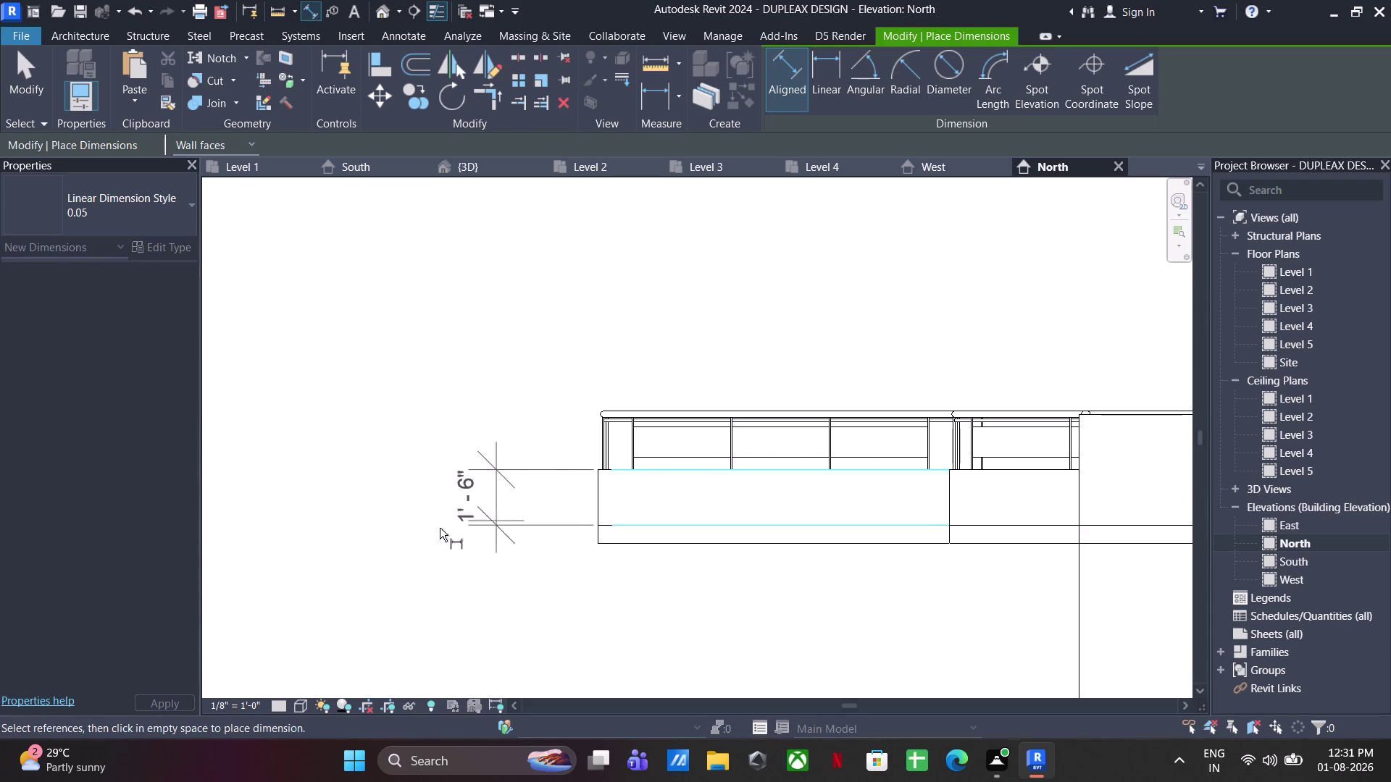
click(439, 528)
click(678, 470)
click(689, 410)
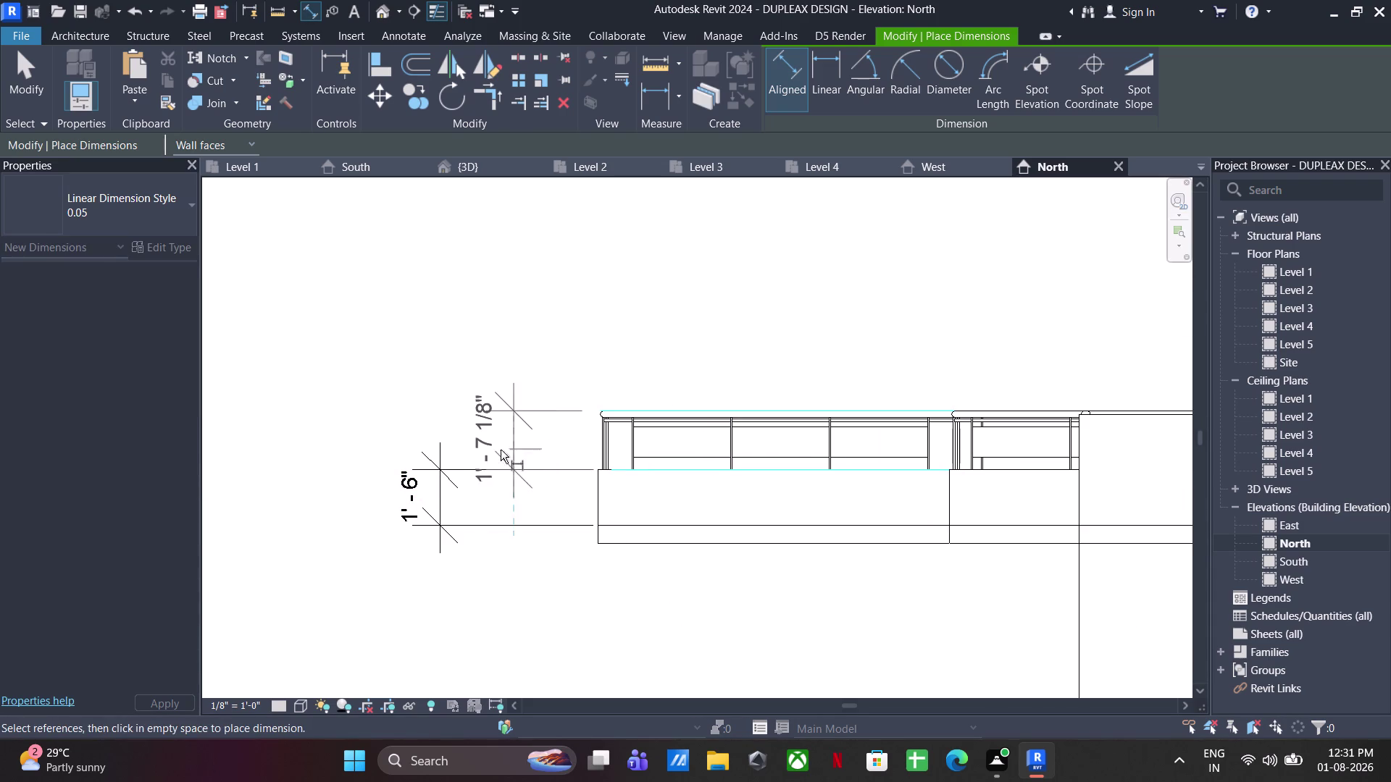
click(439, 470)
key(Escape)
key(Escape)
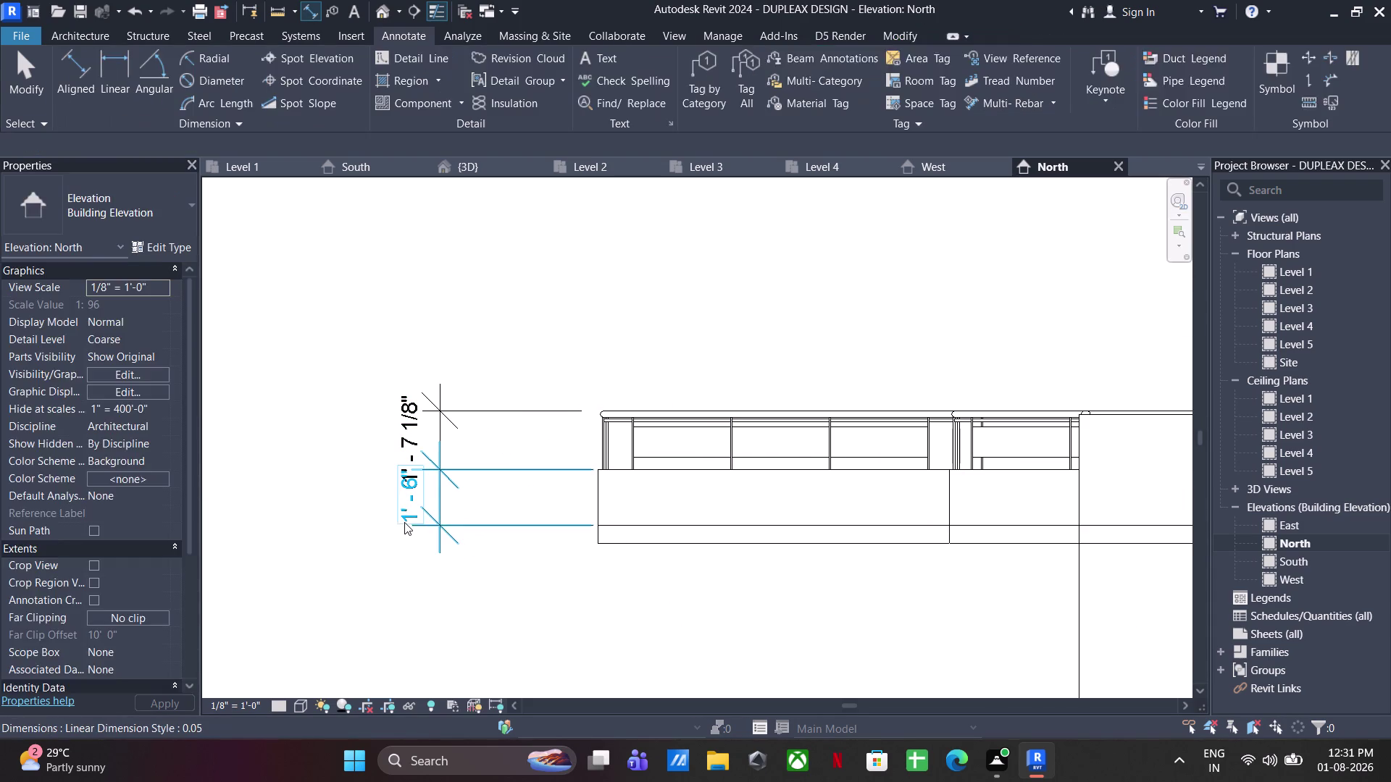
Reposition the new railing dimensions and frame the whole North elevation.
click(404, 522)
drag(421, 495, 413, 542)
click(519, 604)
scroll(down, 3)
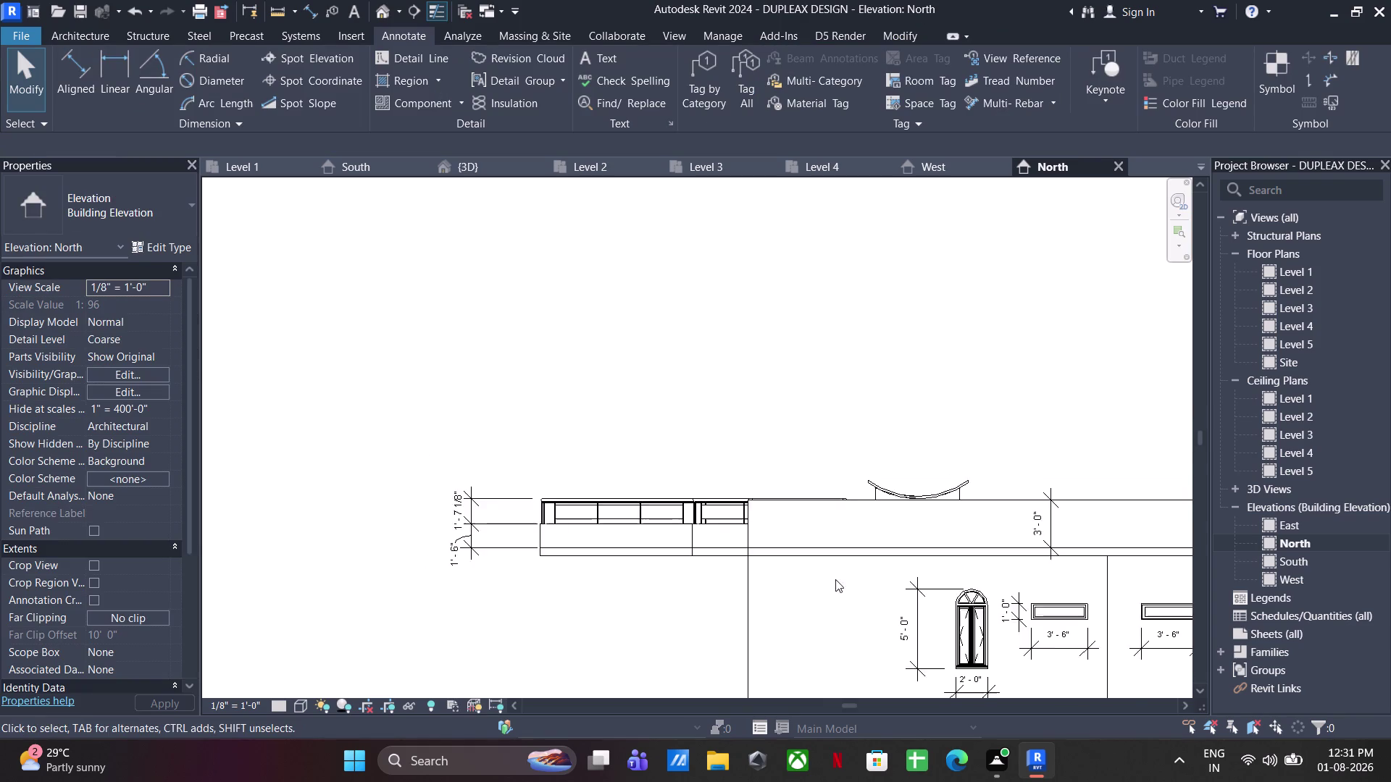
middle_drag(863, 578, 601, 483)
scroll(down, 3)
middle_drag(810, 423, 520, 515)
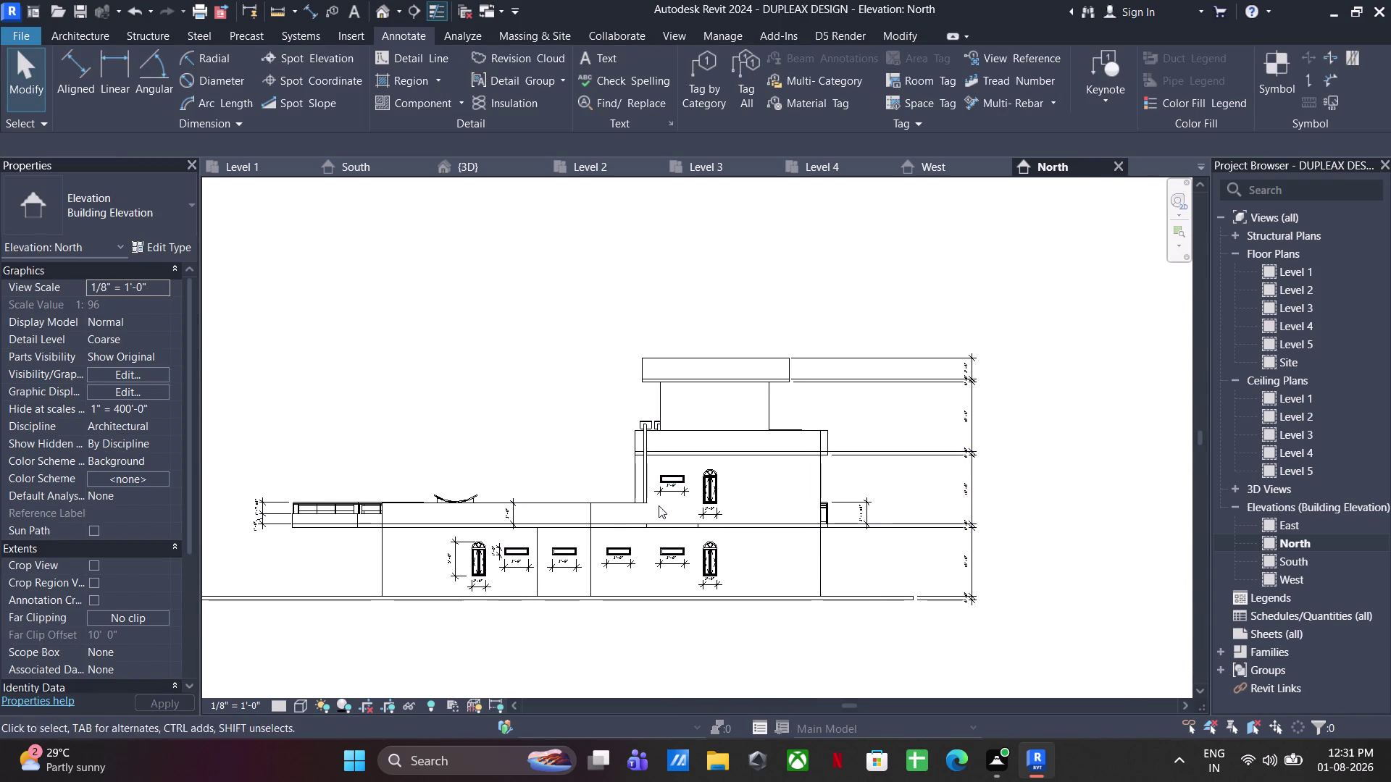
middle_drag(658, 508, 723, 484)
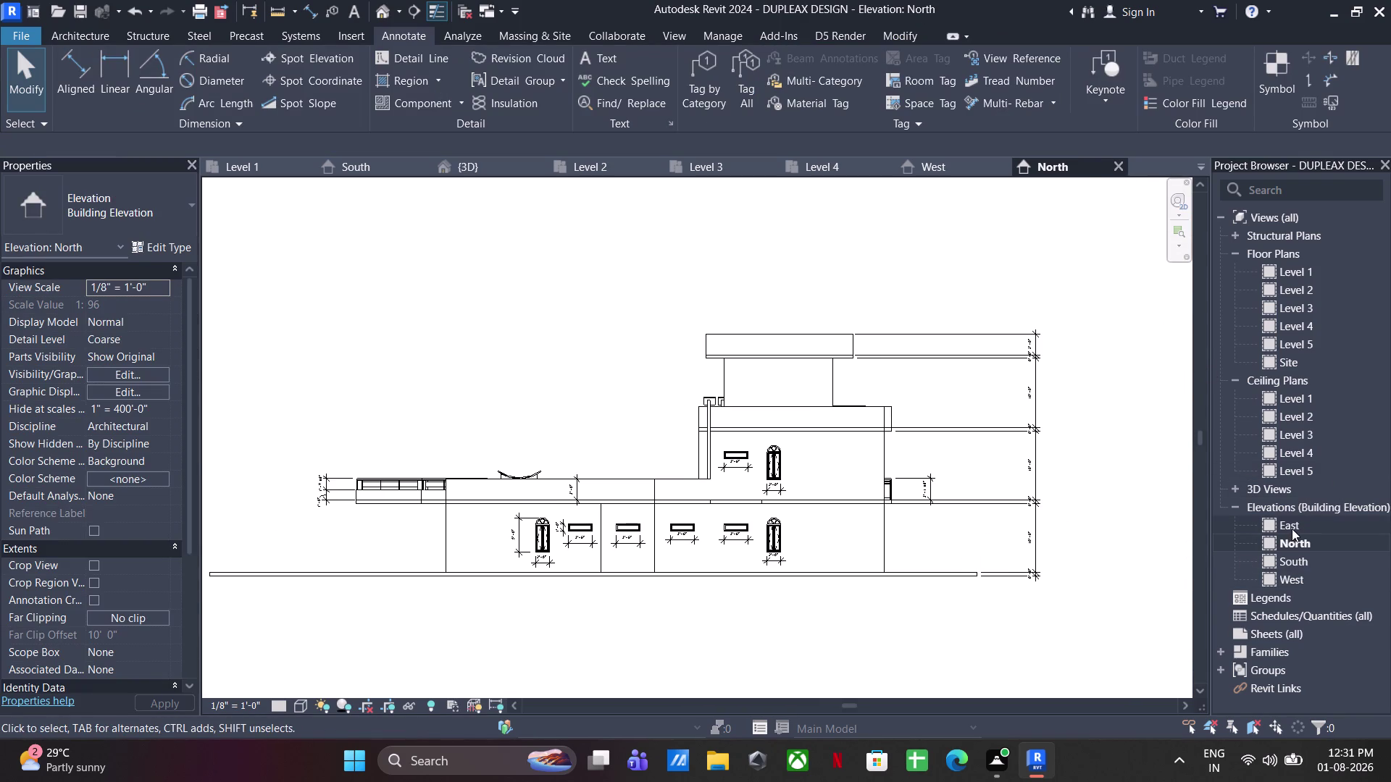
Open the East elevation view and centre it.
double_click(1291, 528)
scroll(down, 3)
middle_drag(984, 512, 957, 503)
middle_drag(963, 544, 938, 534)
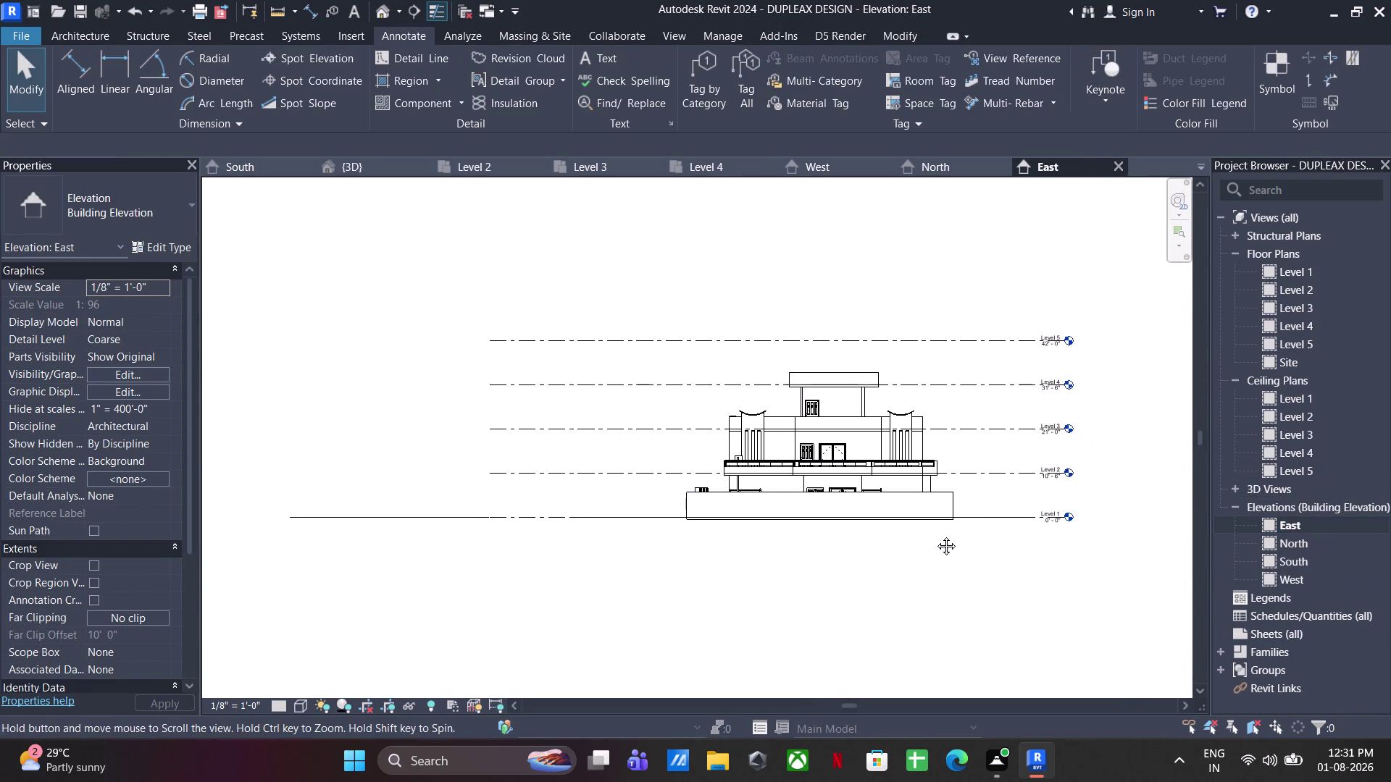
middle_drag(938, 534, 935, 540)
Hide Levels in the East elevation through Visibility/Graphics (VG).
text(vg)
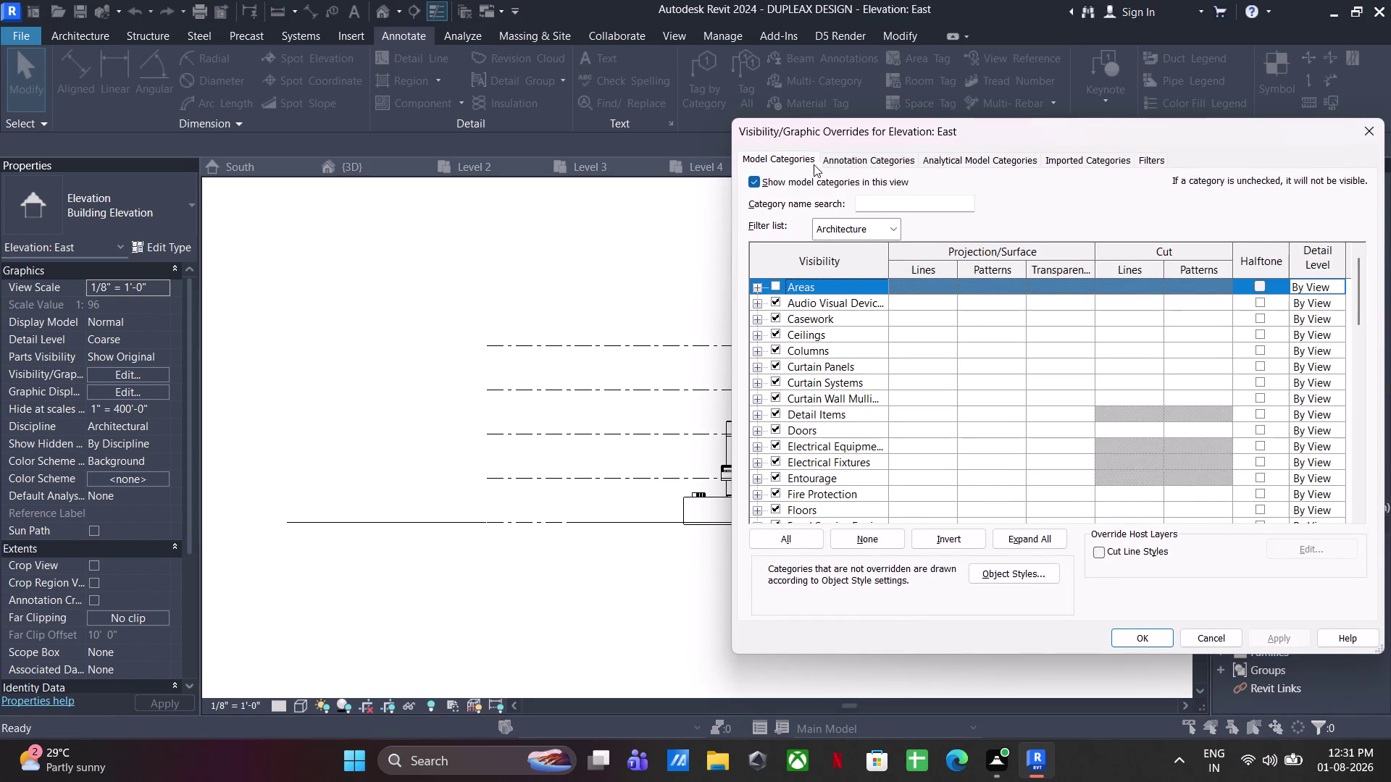
click(835, 155)
scroll(down, 3)
scroll(down, 3)
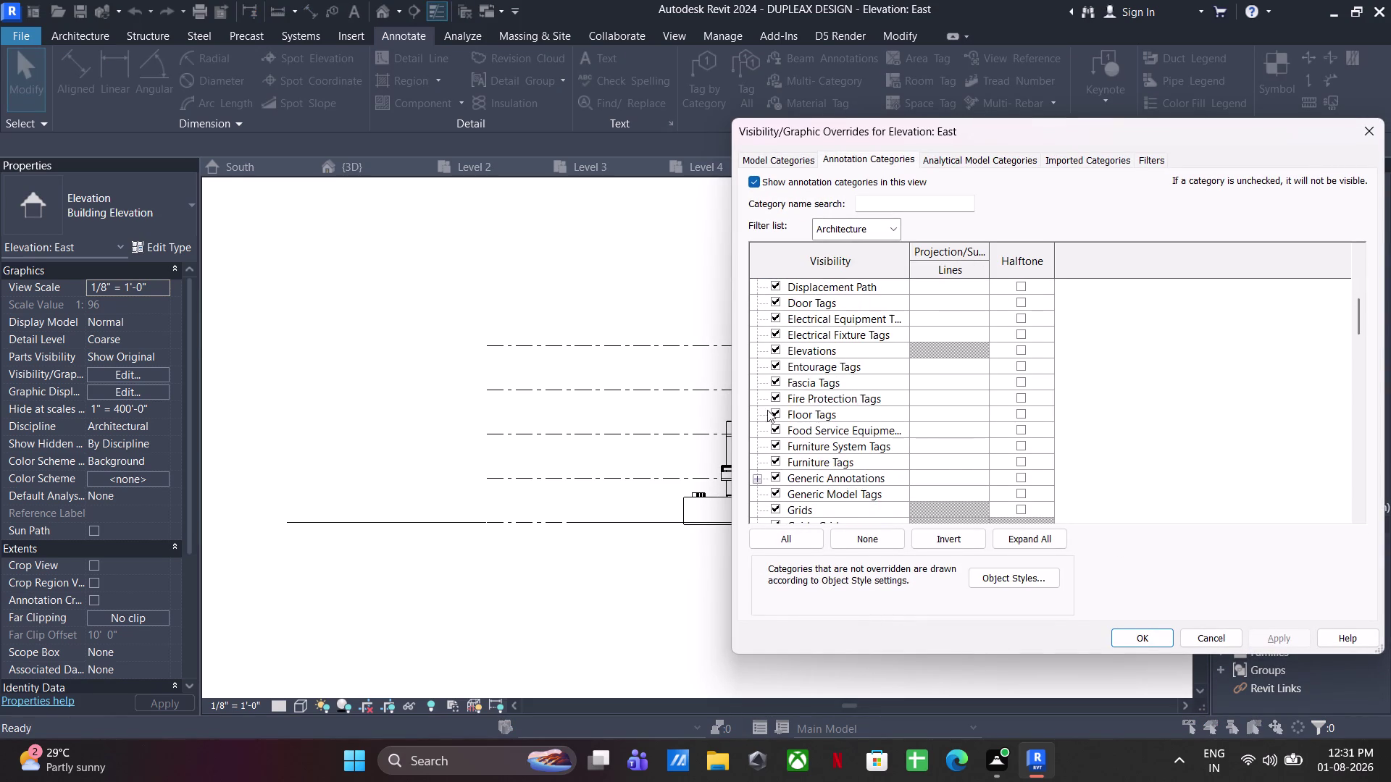
scroll(down, 3)
scroll(down, 3)
scroll(down, 3)
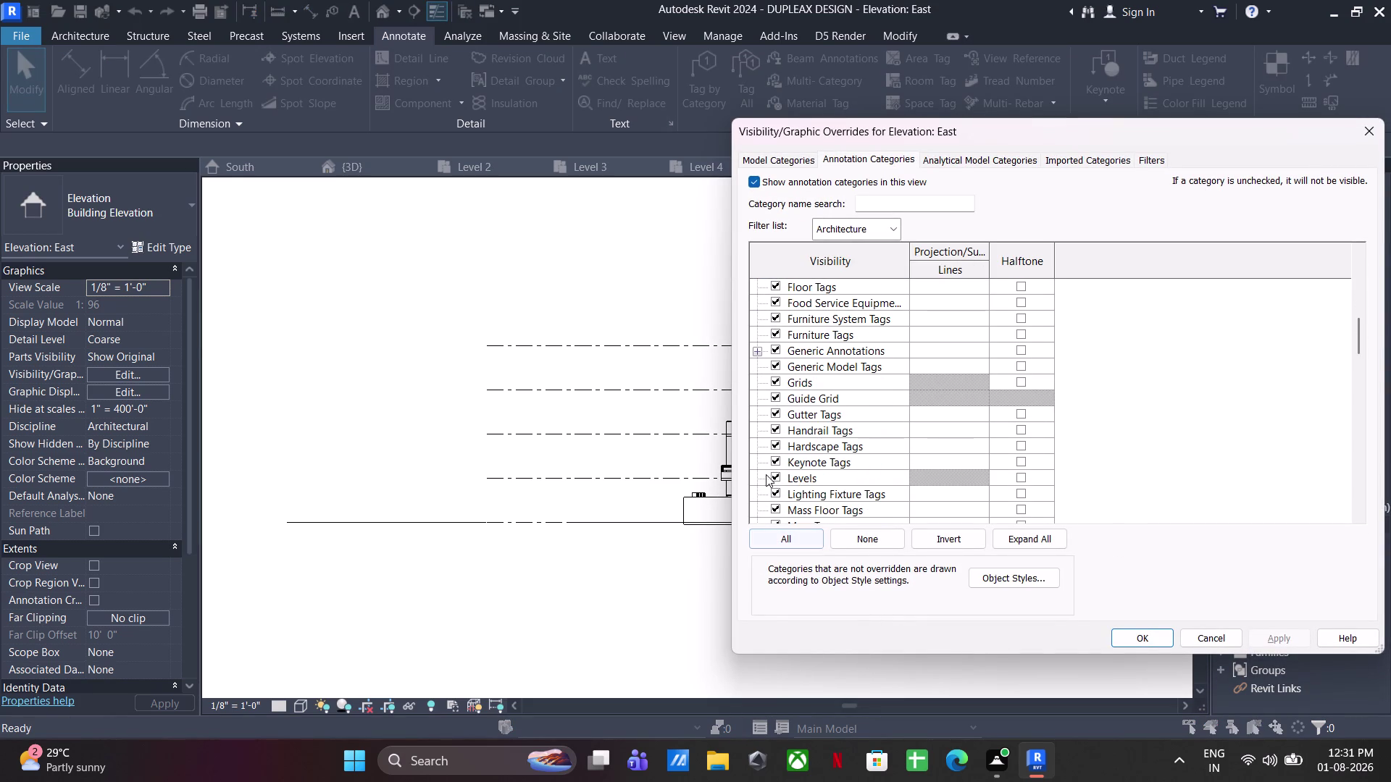
click(775, 473)
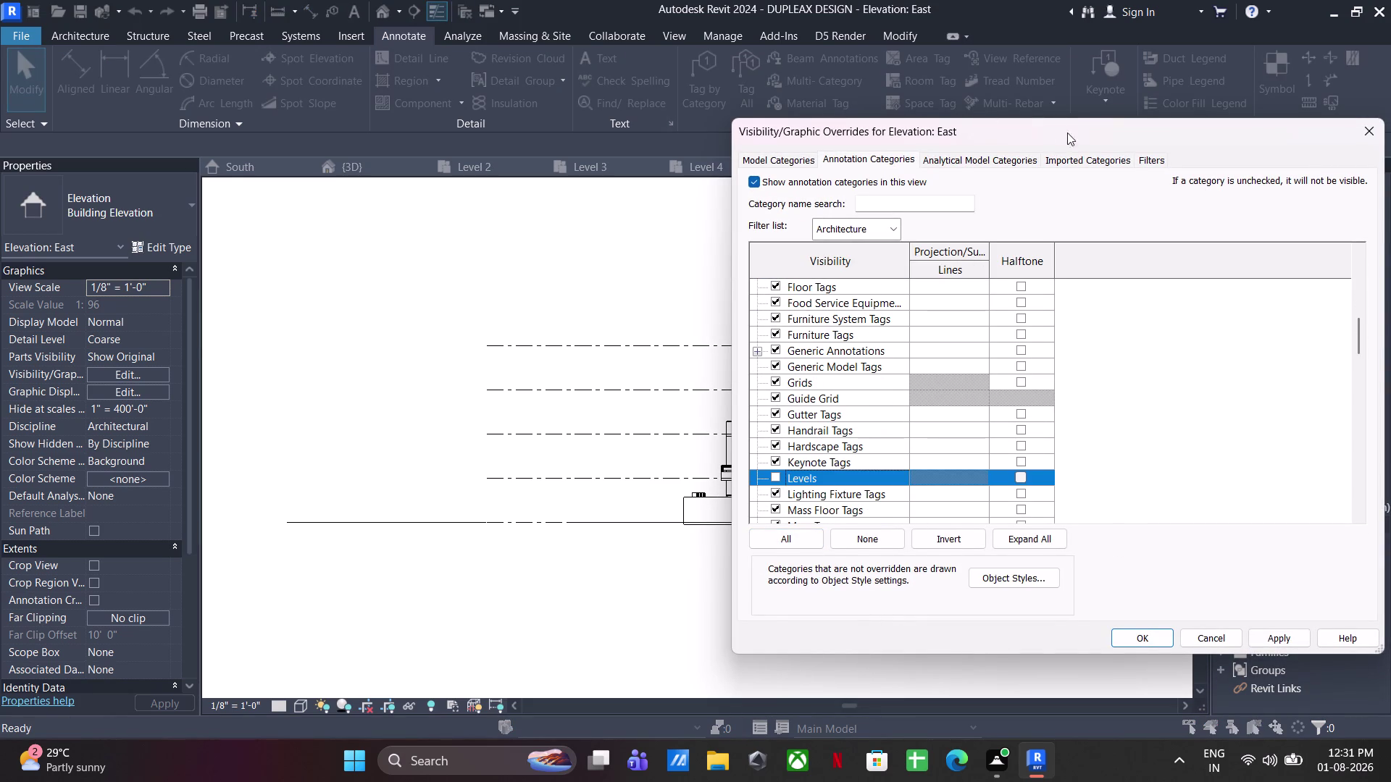
click(1076, 159)
click(770, 235)
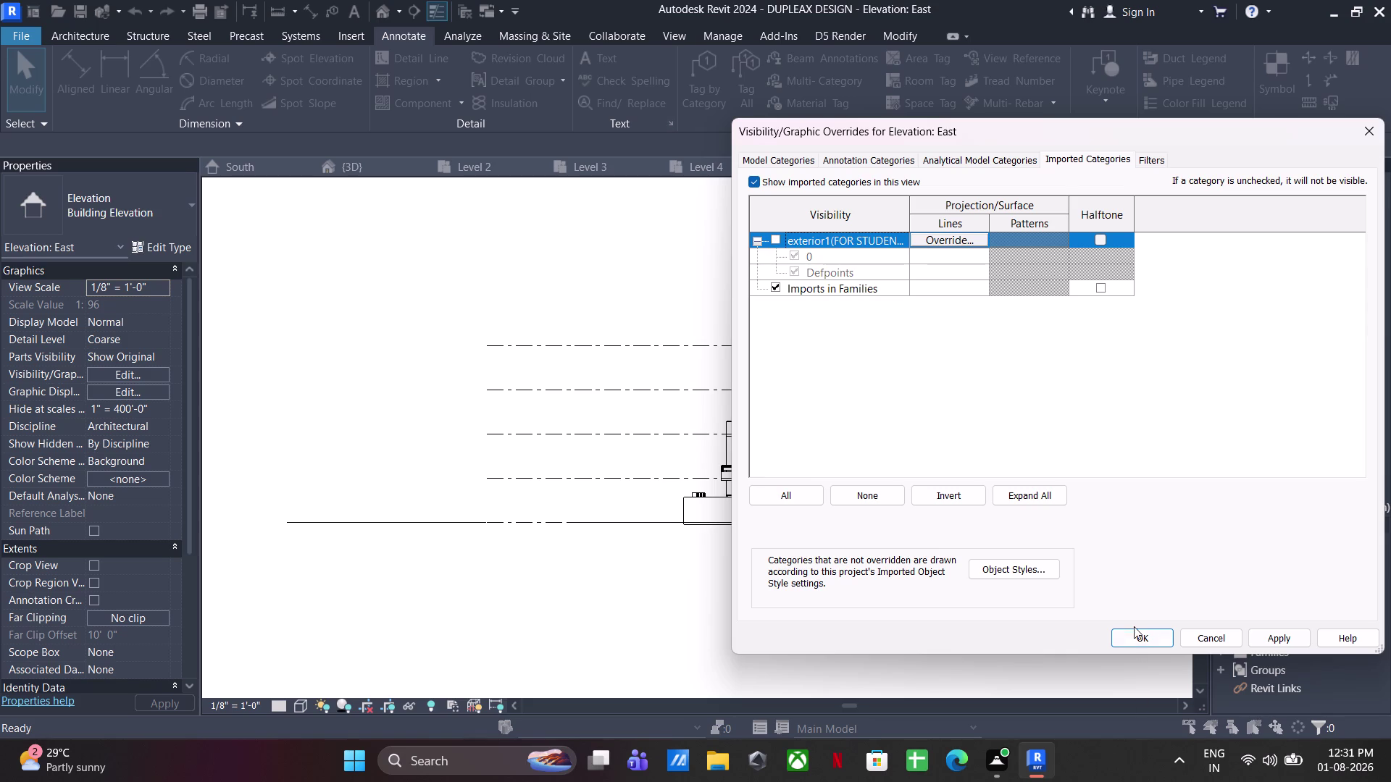
click(1134, 636)
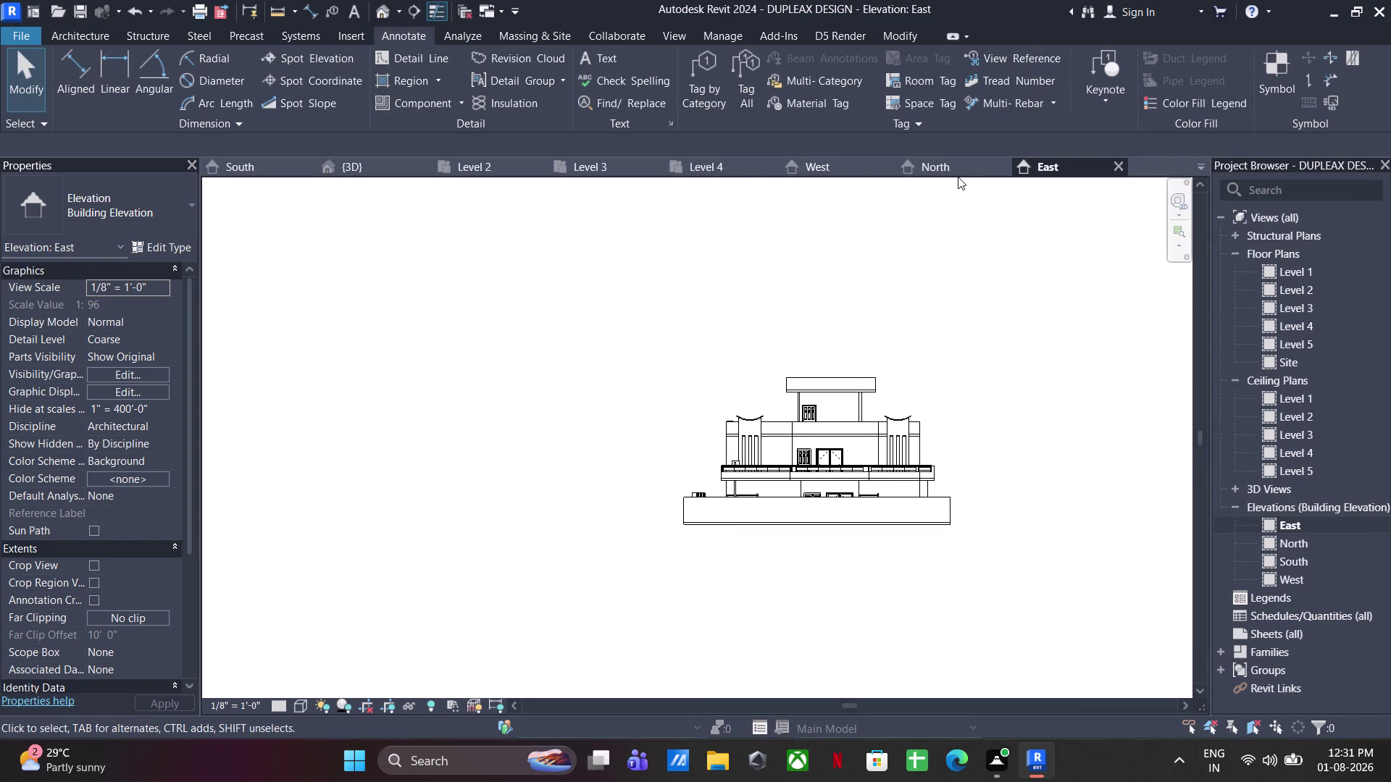
Give the North elevation the Consistent Colors visual style.
double_click(958, 177)
click(959, 165)
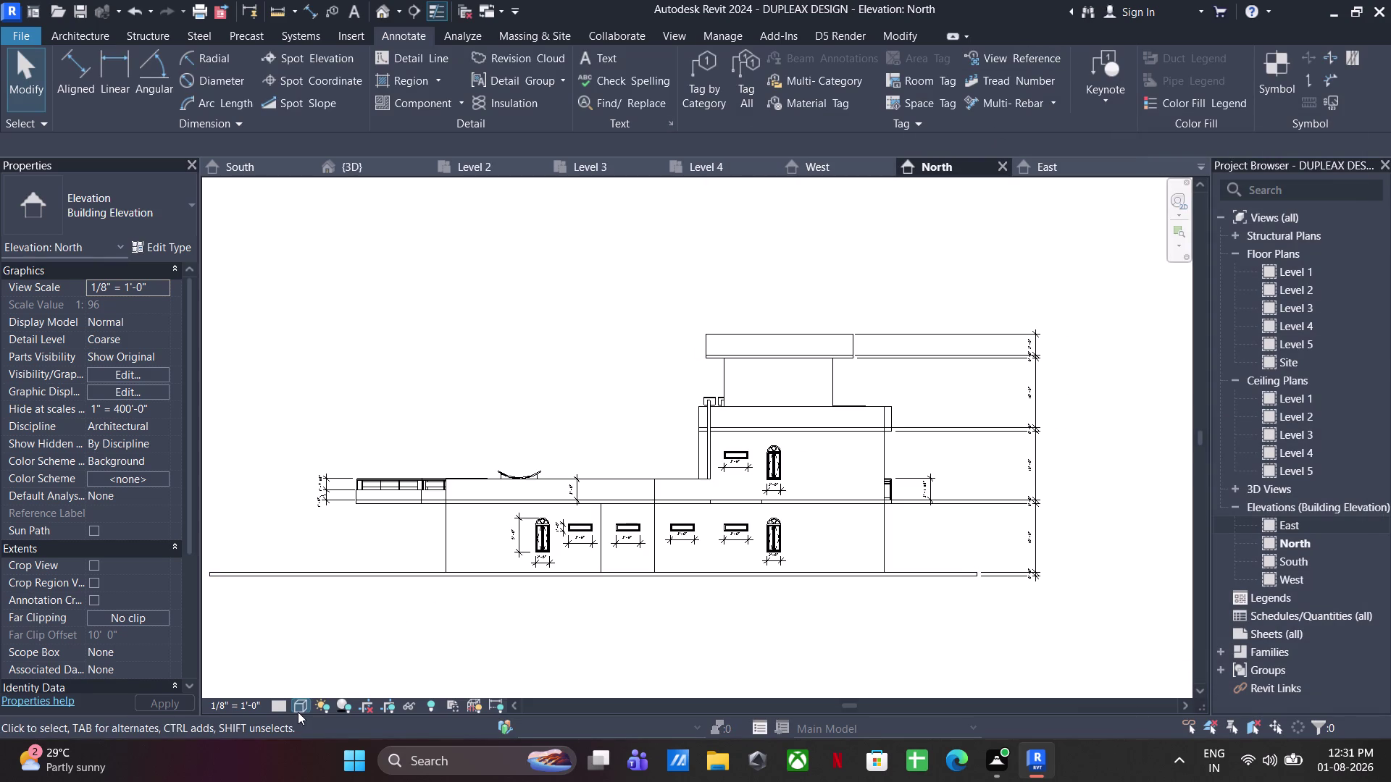
click(297, 712)
click(343, 649)
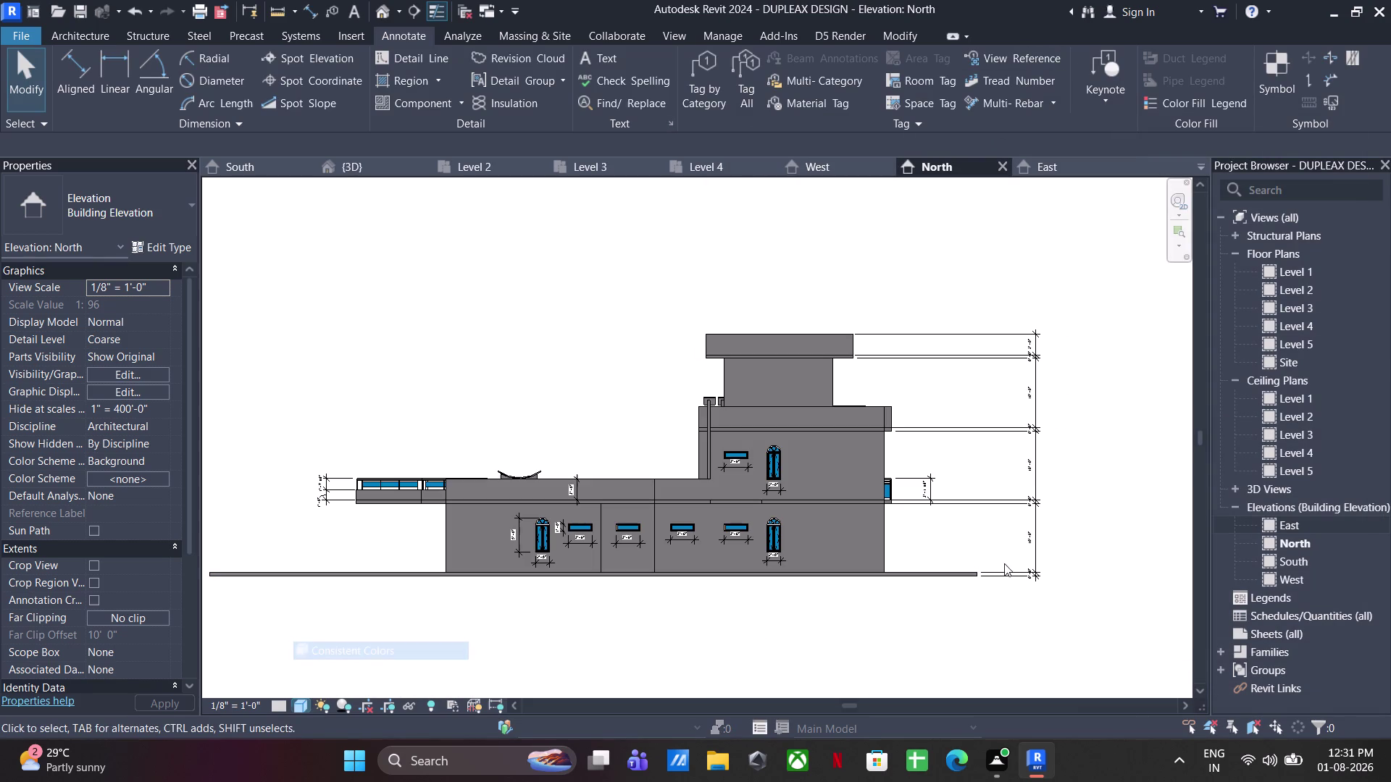
Back in the East elevation, hide the selected ground-floor walls in this view.
click(1065, 166)
scroll(up, 3)
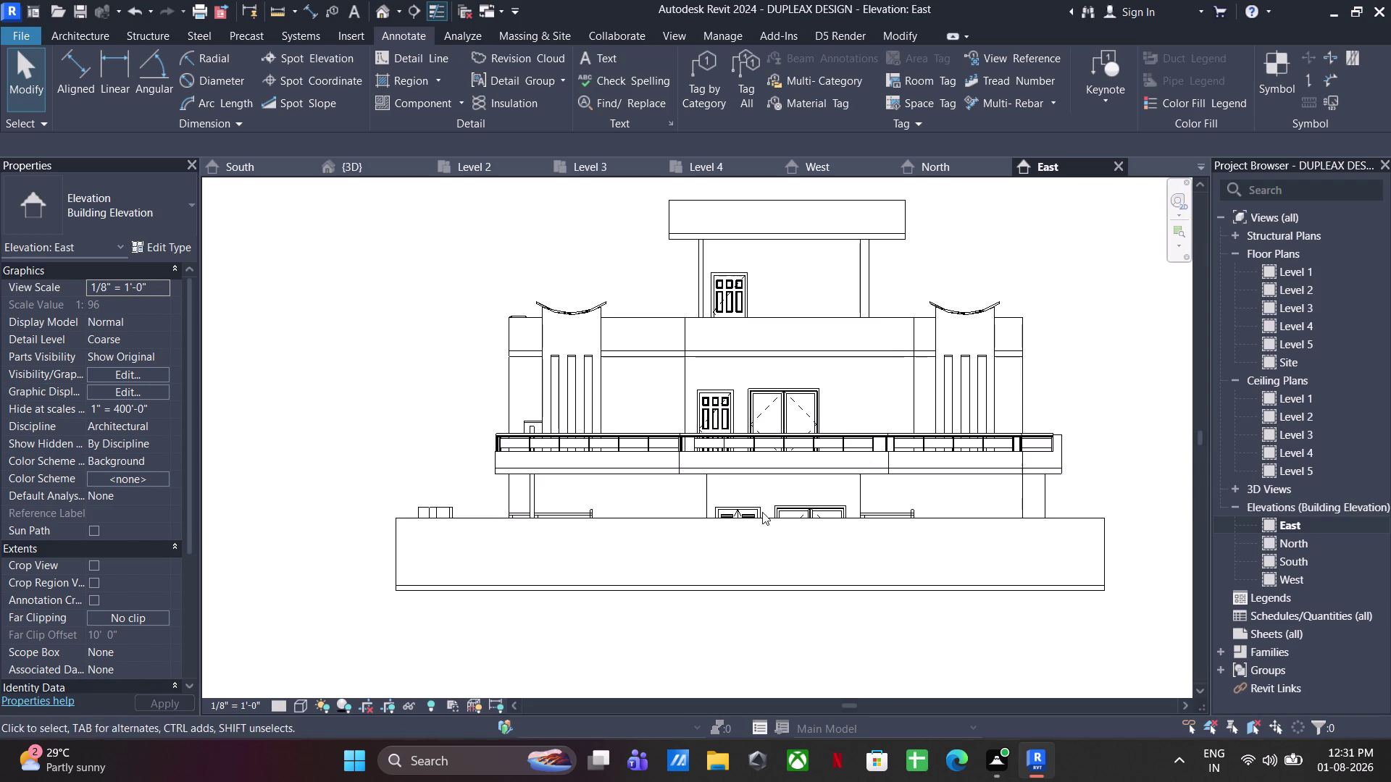
drag(1143, 518, 1095, 568)
right_click(1090, 554)
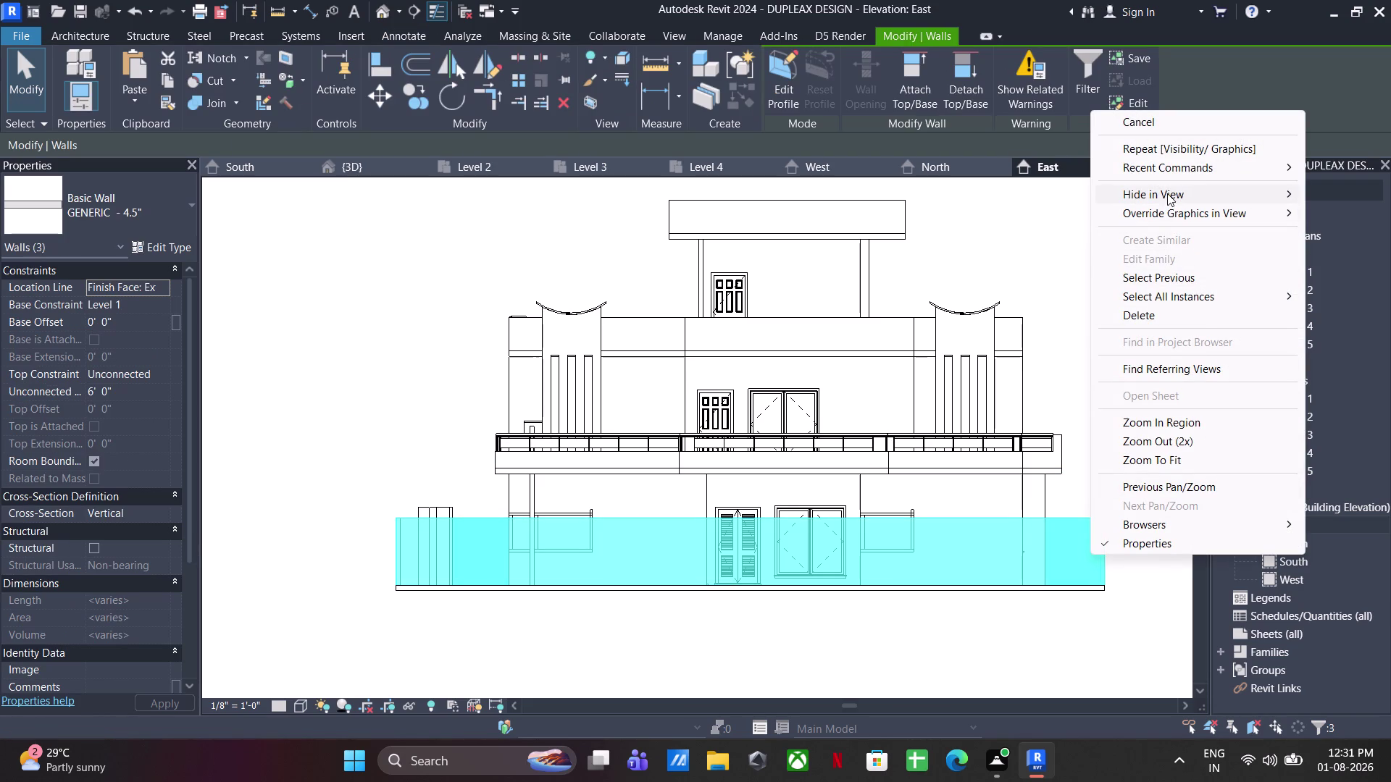
click(1009, 194)
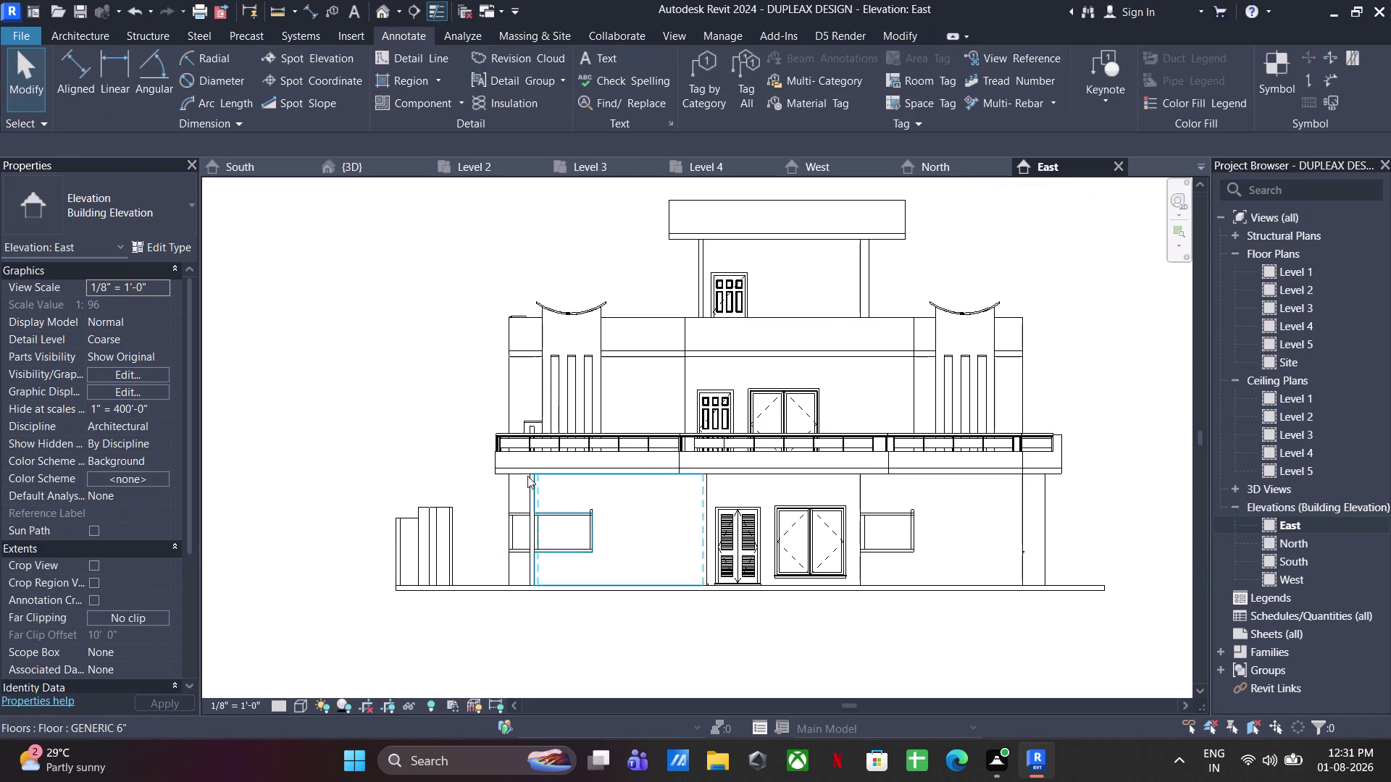
Hide the left-edge elements in view and frame the whole East elevation.
drag(460, 478, 388, 556)
right_click(426, 543)
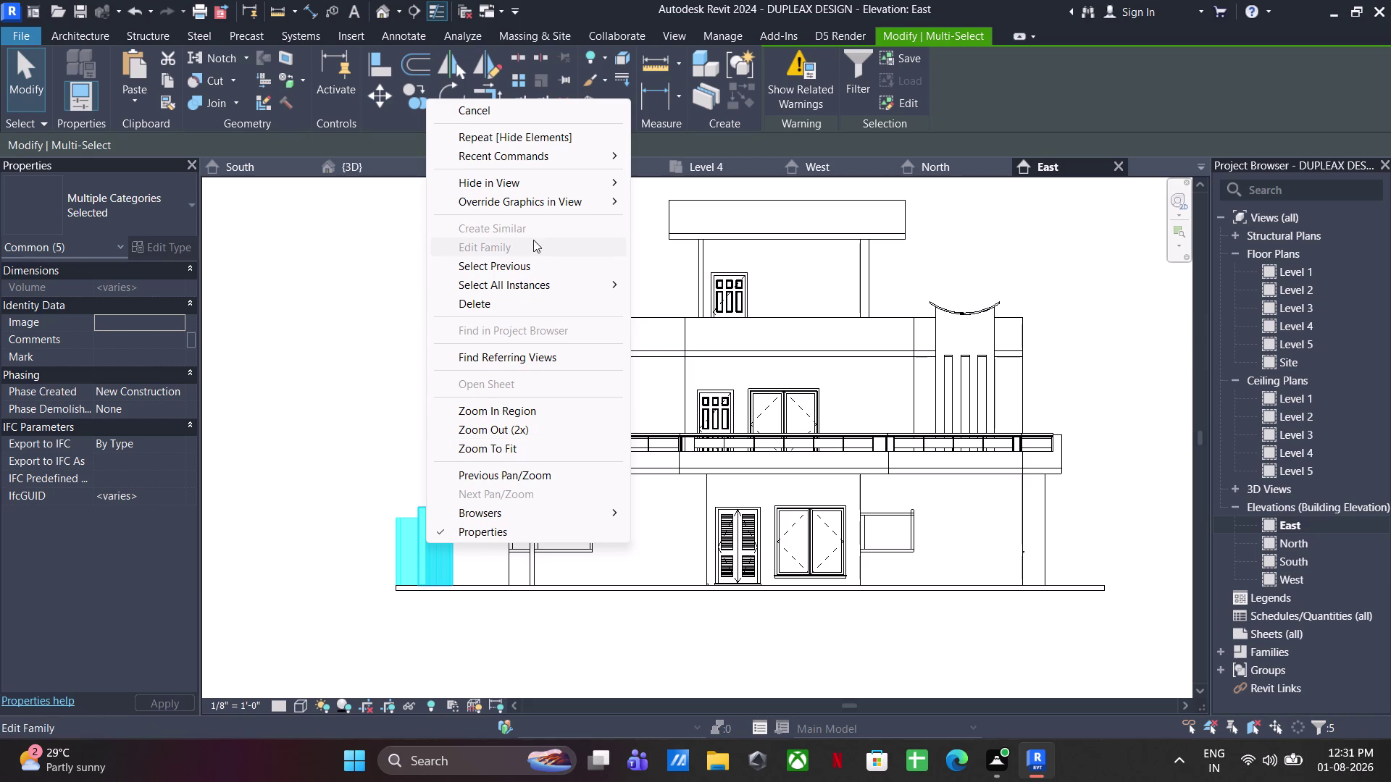
click(676, 180)
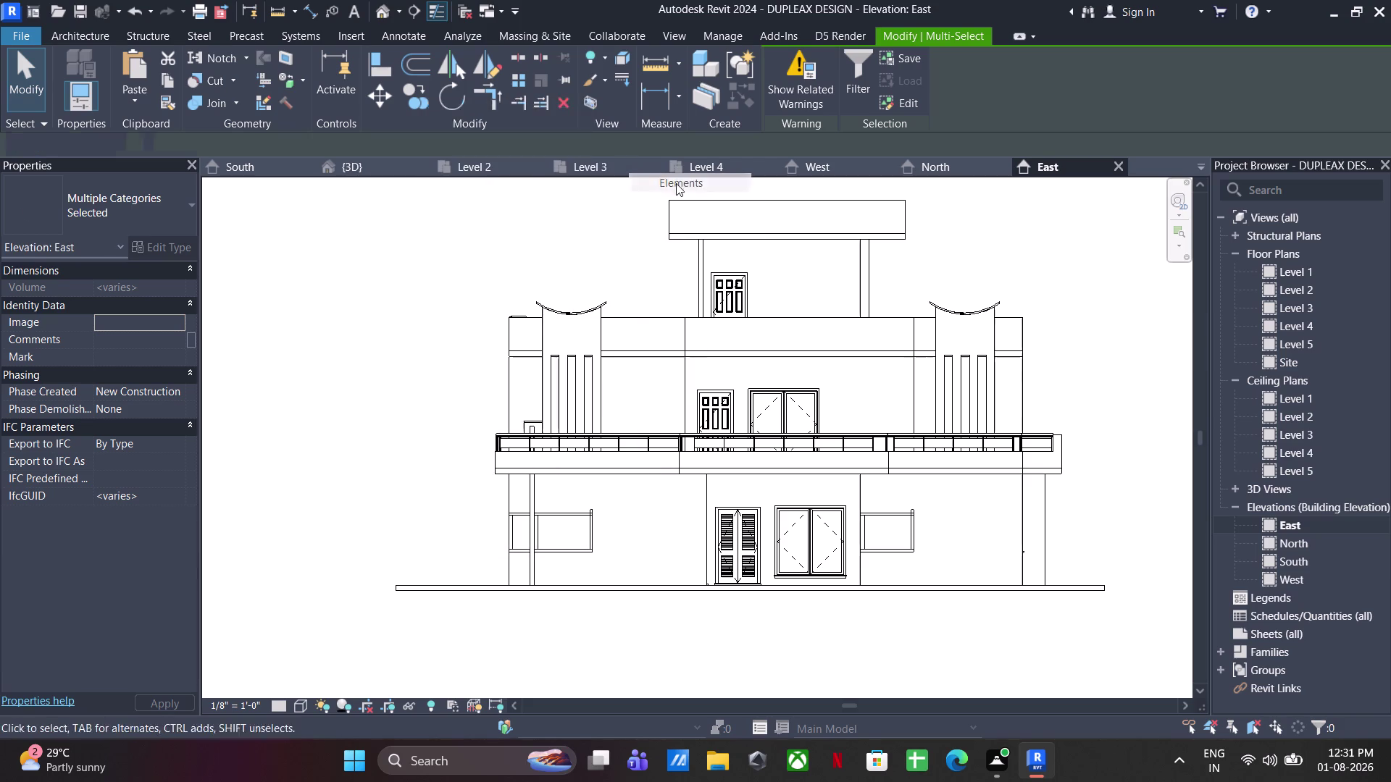
middle_drag(804, 522, 661, 495)
scroll(down, 3)
middle_drag(1012, 376, 760, 535)
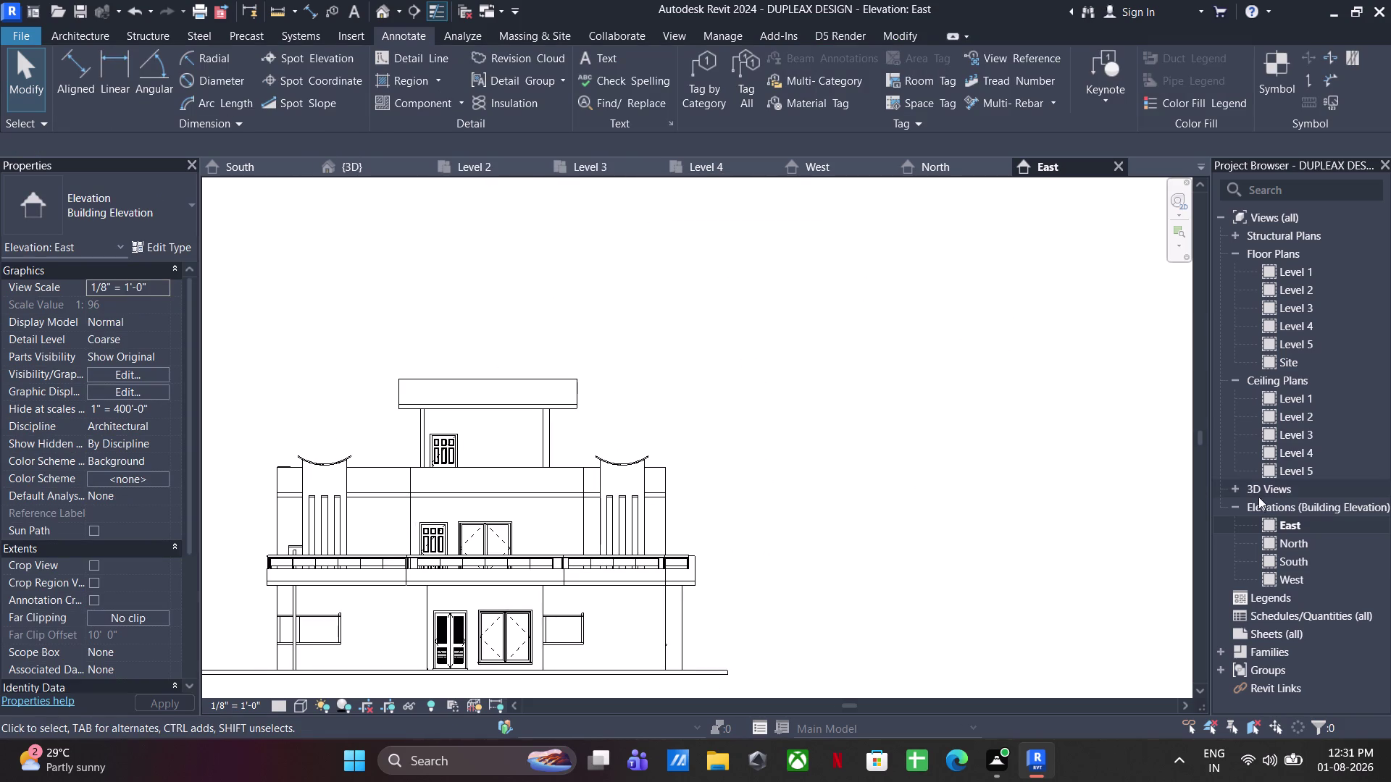
scroll(down, 3)
middle_drag(818, 590, 877, 528)
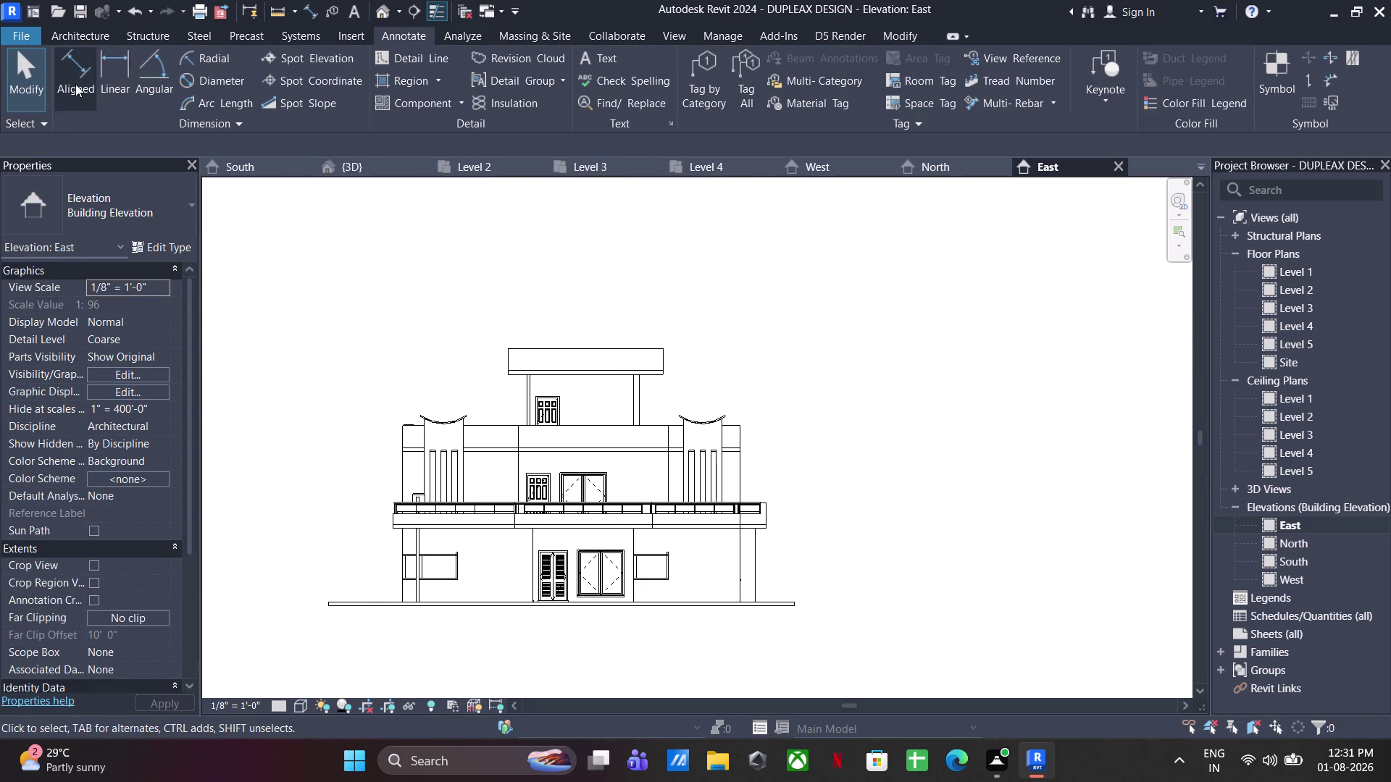
Begin the East elevation's aligned height string at the ground and first floor slabs.
click(75, 84)
scroll(up, 3)
click(766, 555)
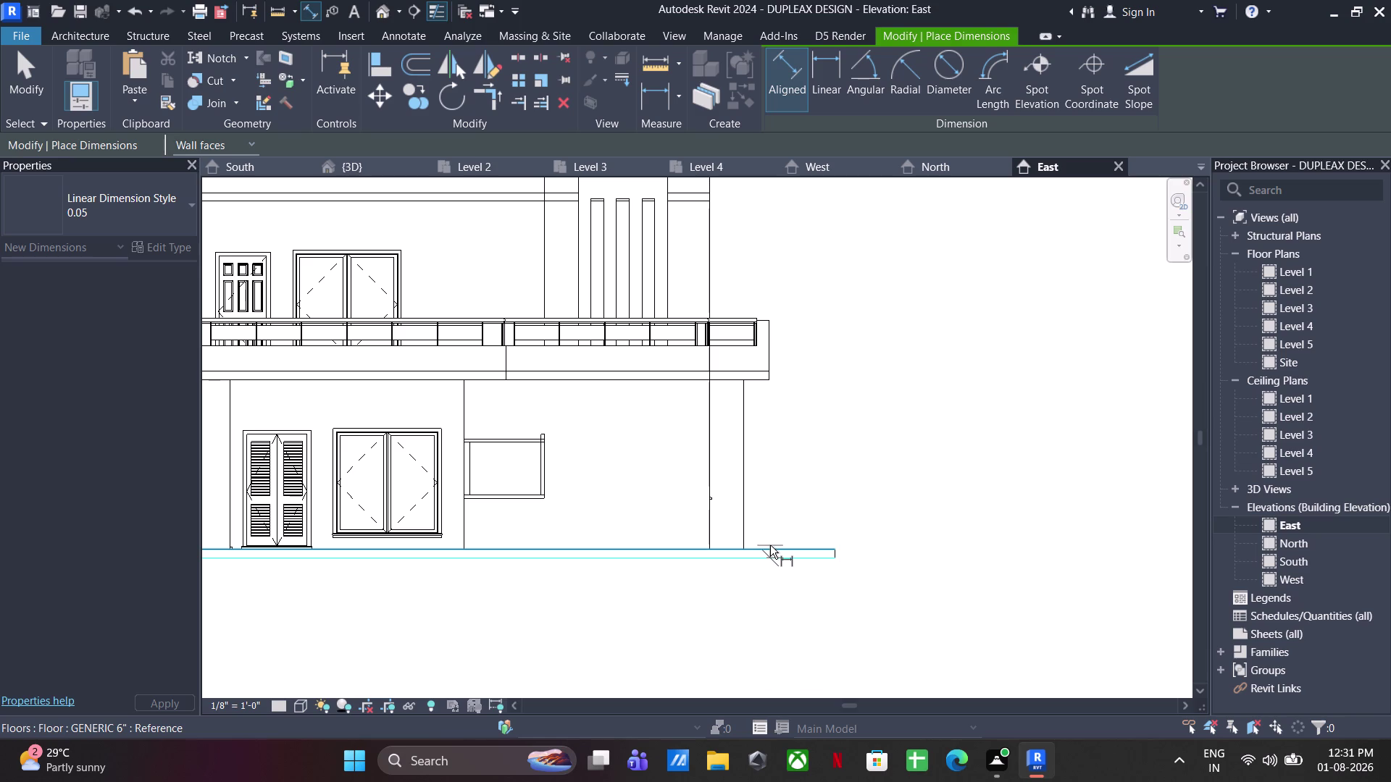
click(770, 545)
click(879, 568)
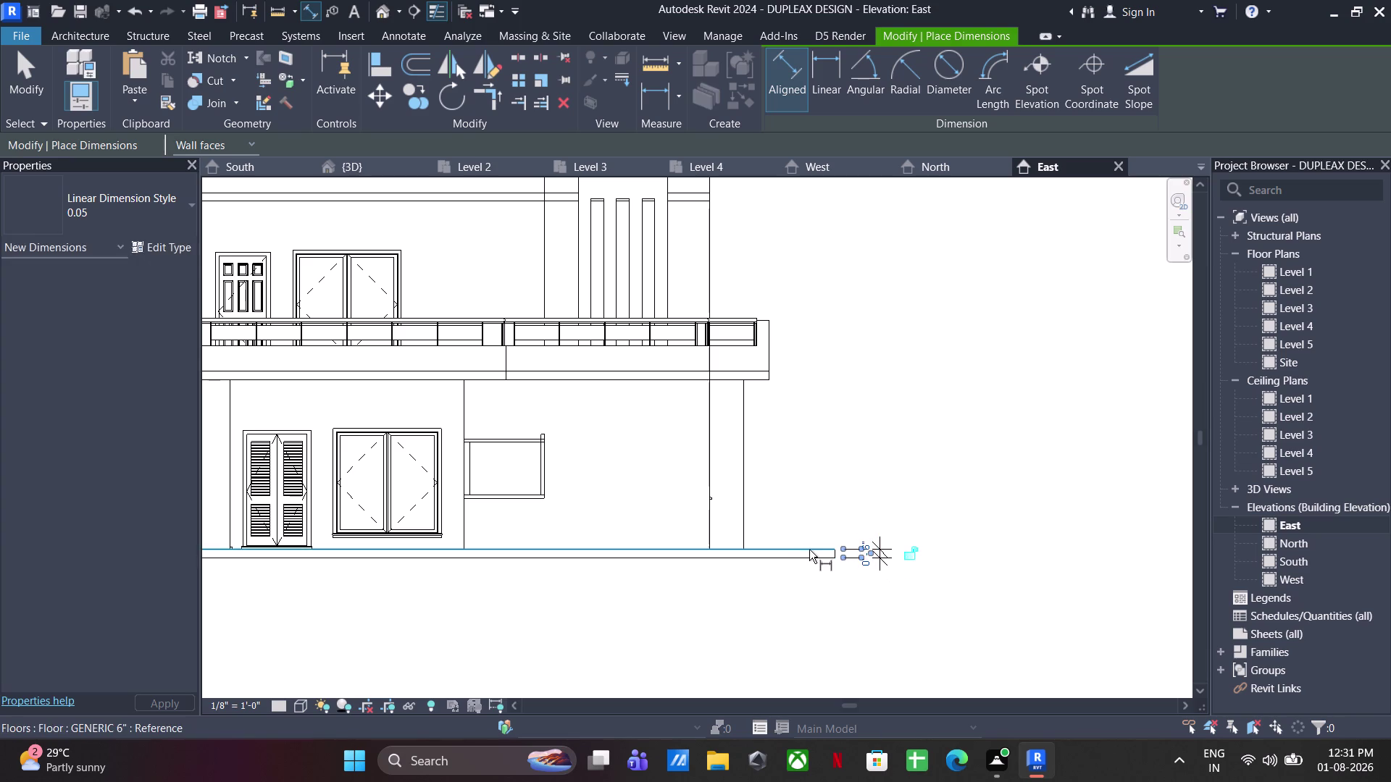
click(805, 549)
click(758, 380)
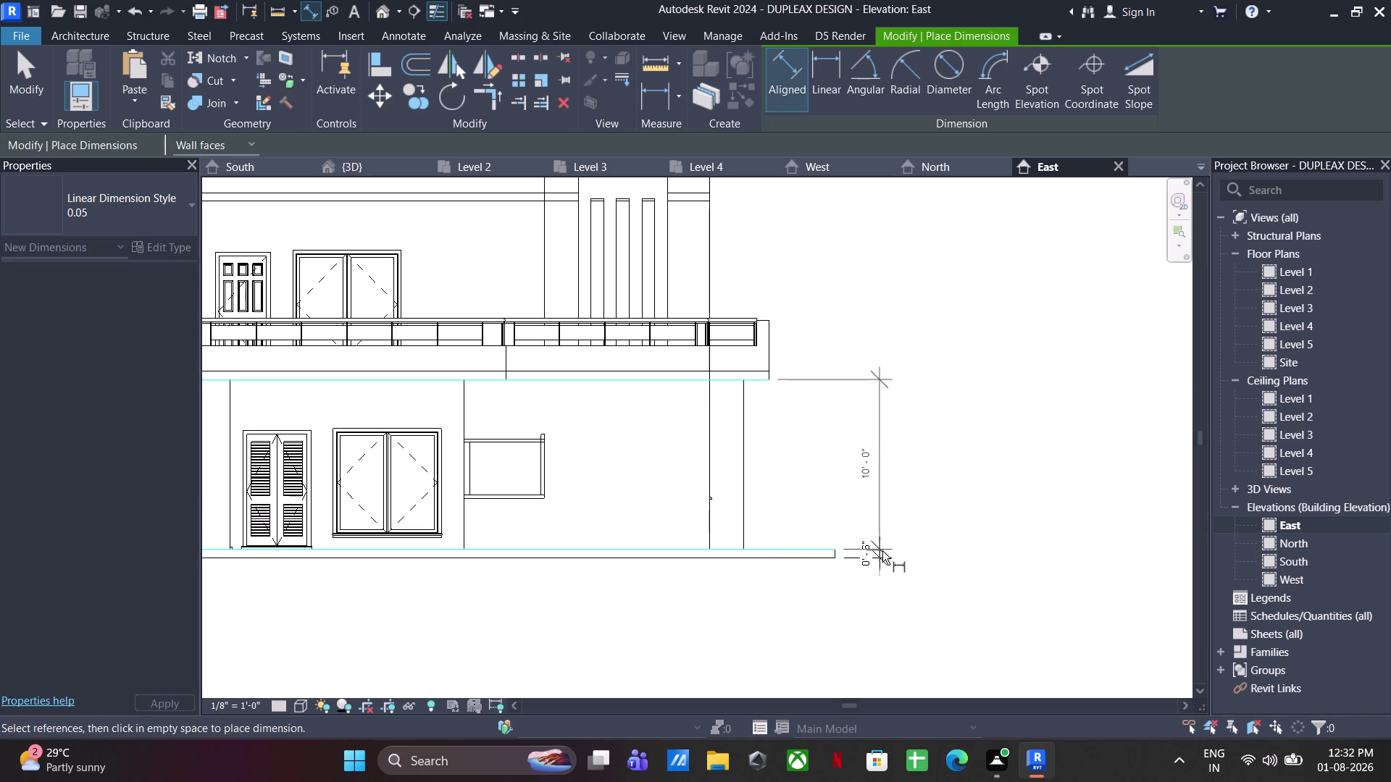
click(881, 551)
middle_drag(744, 421, 747, 483)
scroll(up, 3)
click(757, 434)
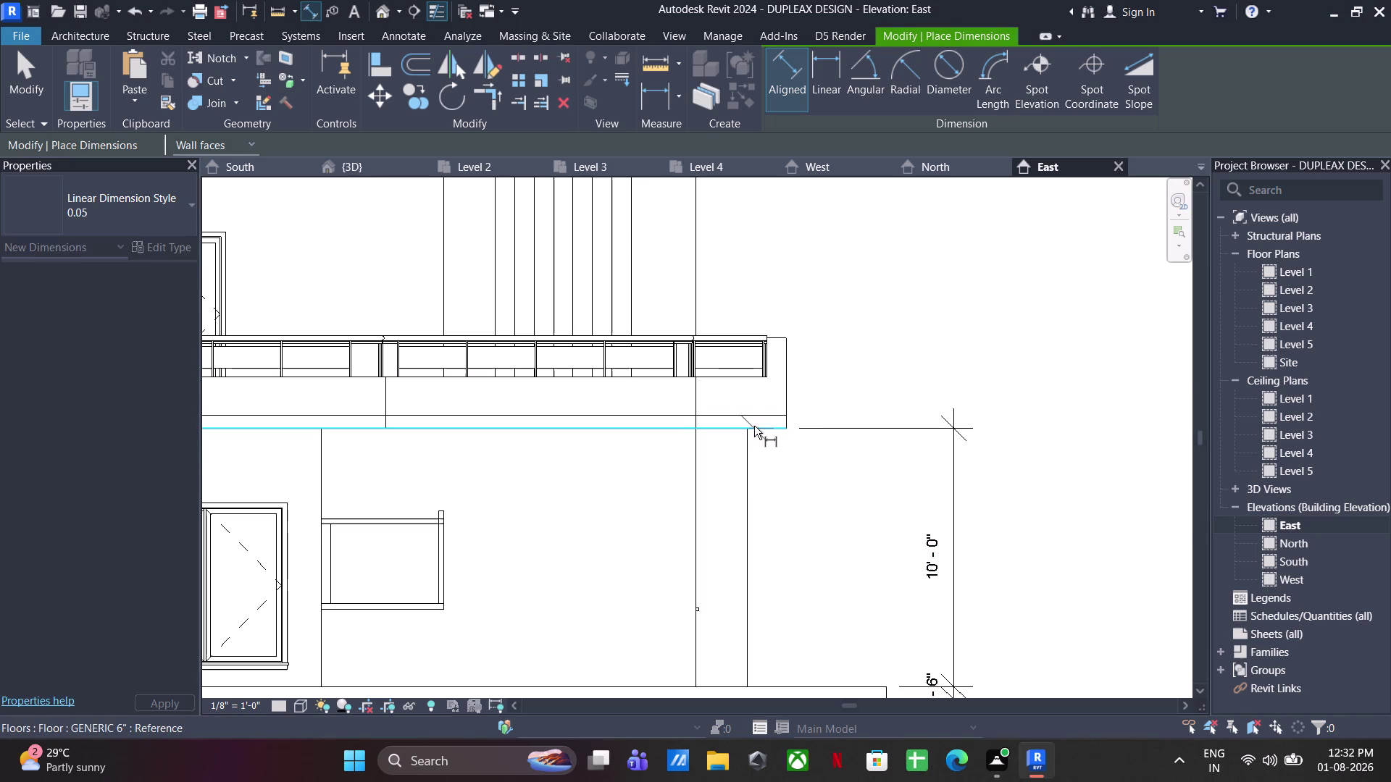
click(755, 415)
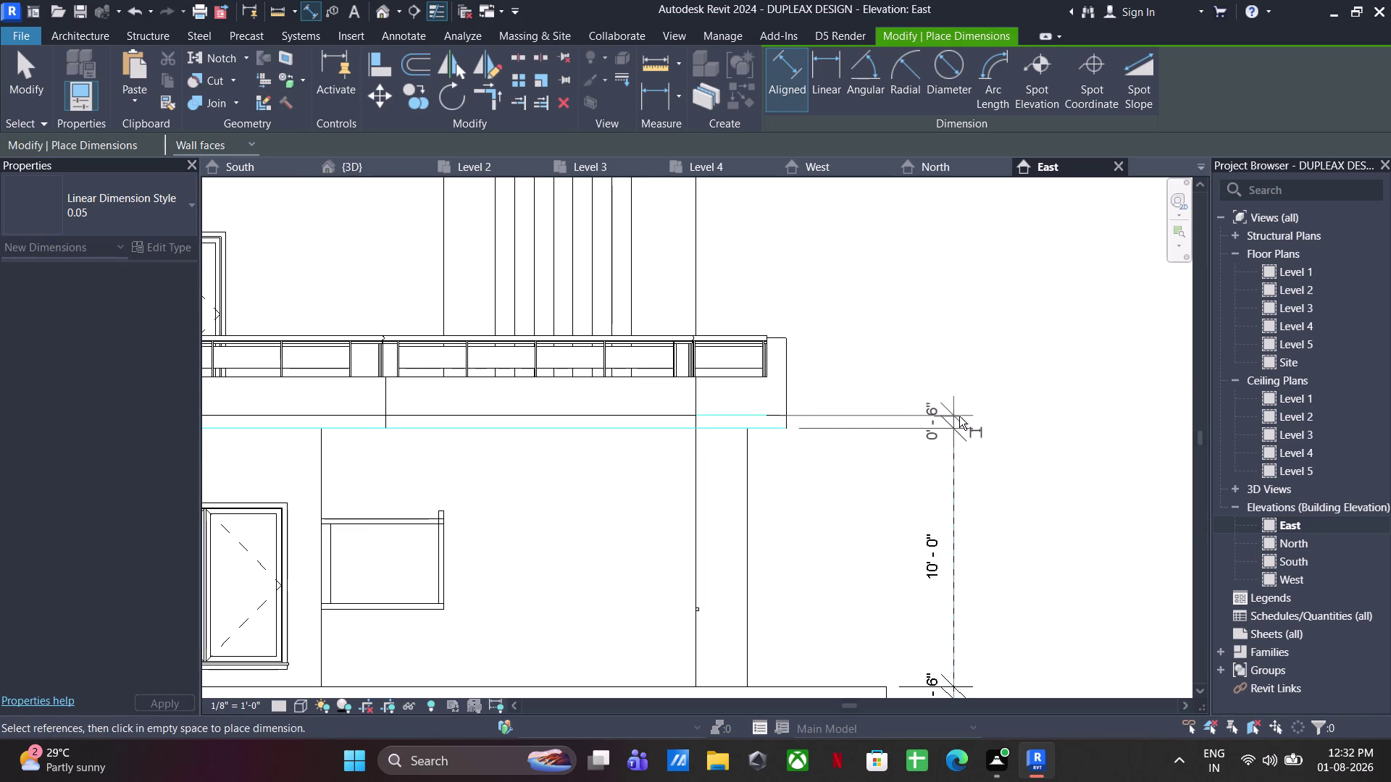
click(959, 416)
Extend the height string through the second storey, upper slab and roof-level wall.
middle_drag(831, 444, 845, 523)
click(737, 490)
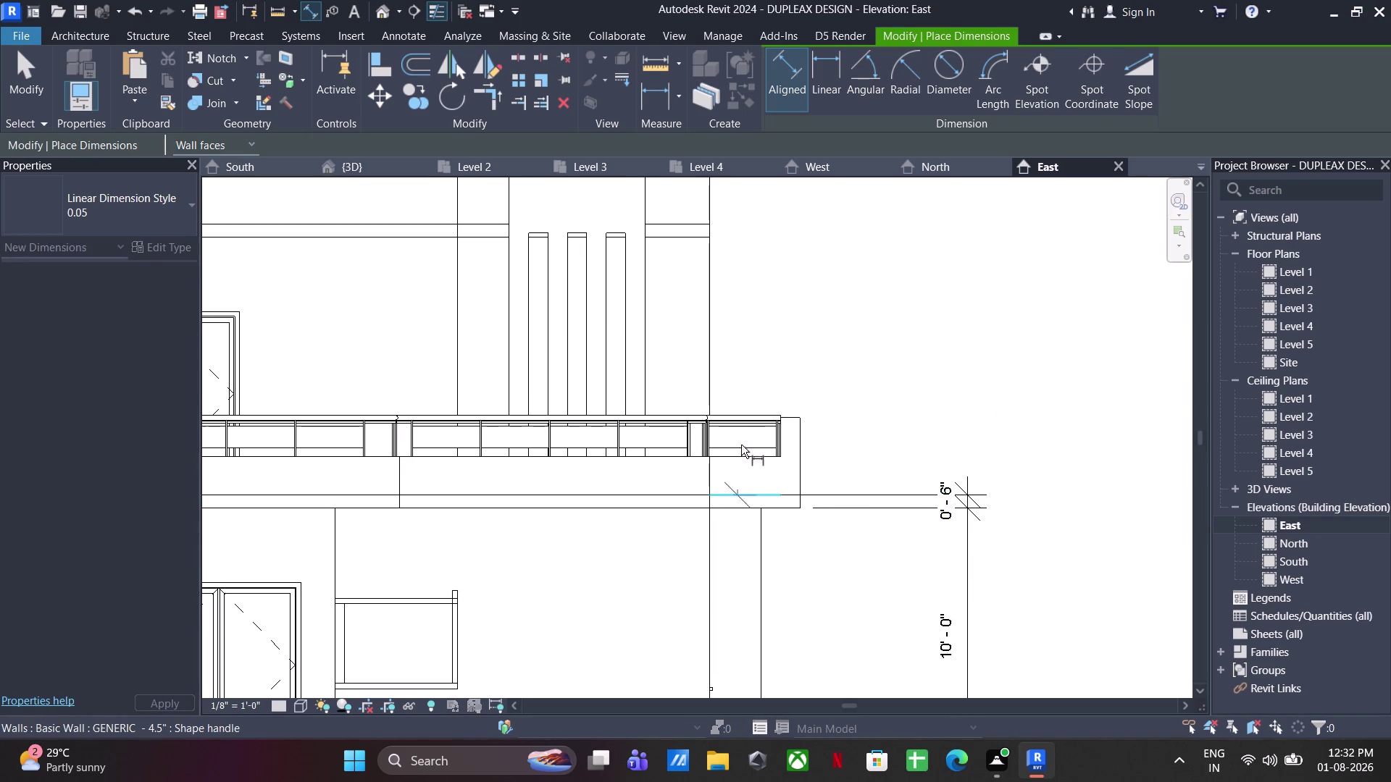
scroll(down, 3)
middle_drag(752, 387, 742, 499)
click(688, 369)
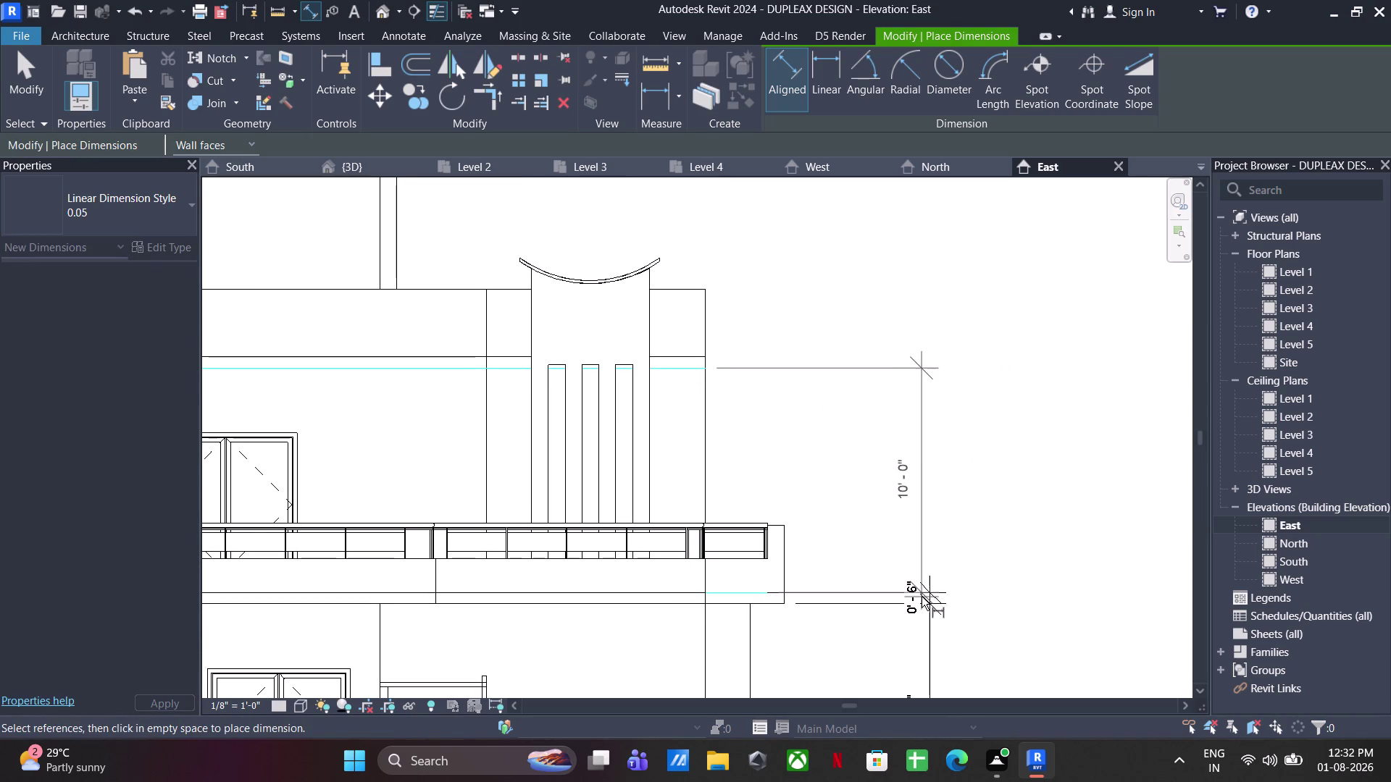
click(928, 593)
middle_drag(789, 459, 823, 564)
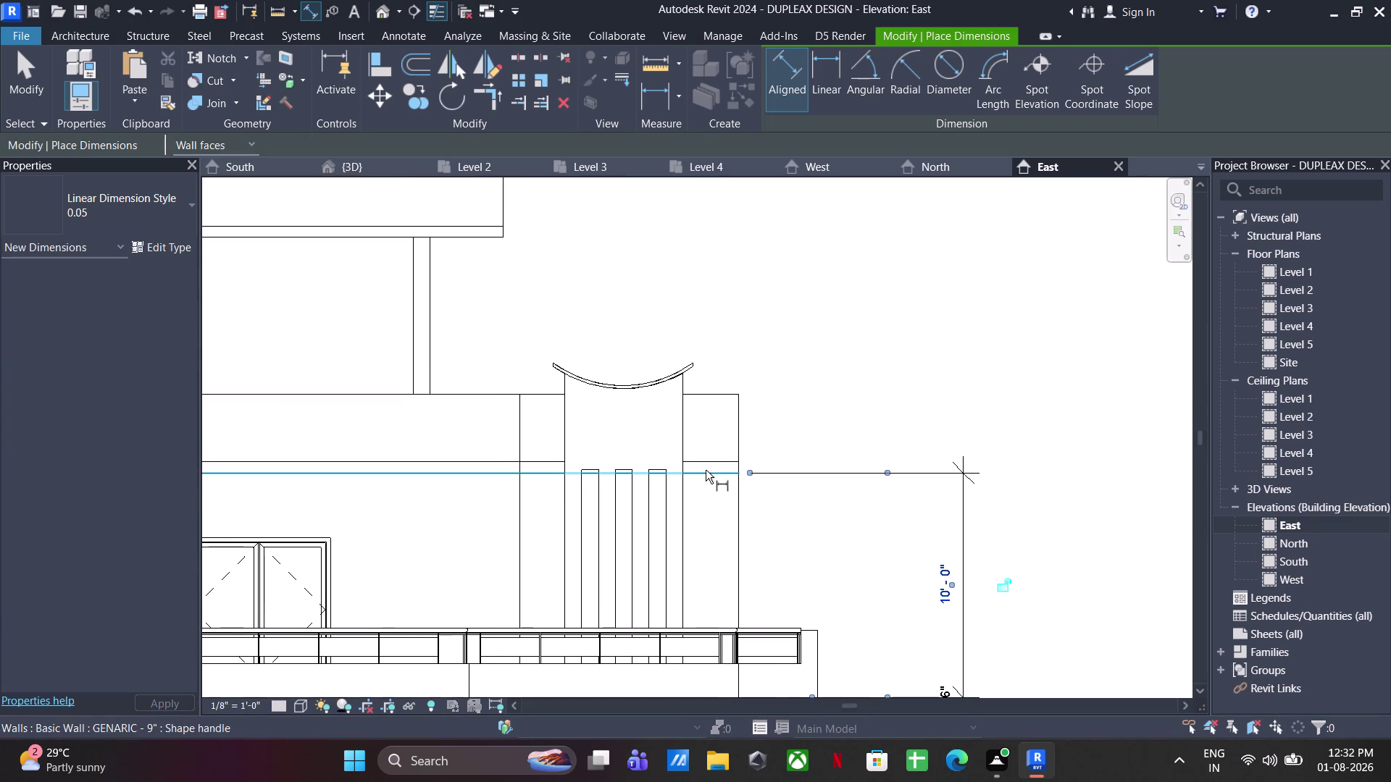
click(705, 470)
click(708, 458)
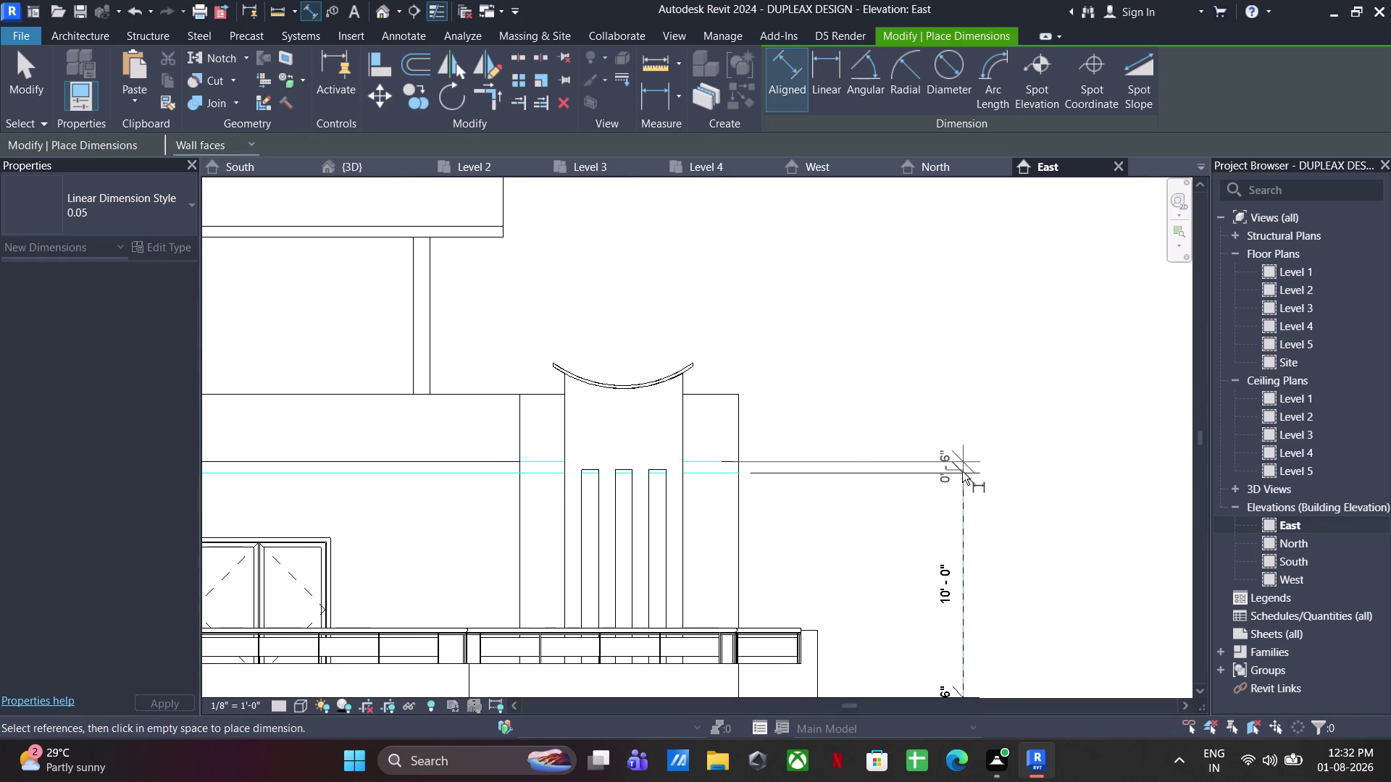
click(960, 471)
click(713, 457)
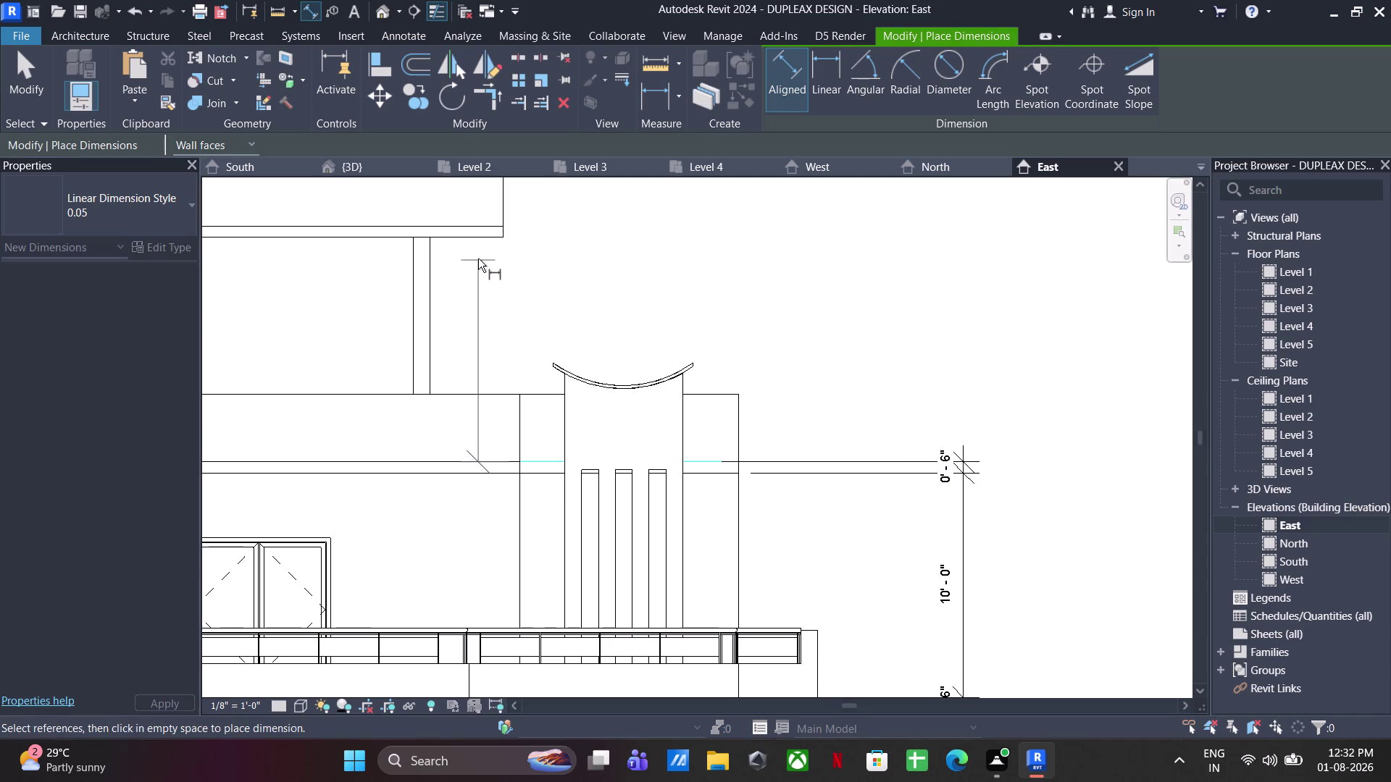
click(475, 235)
click(961, 464)
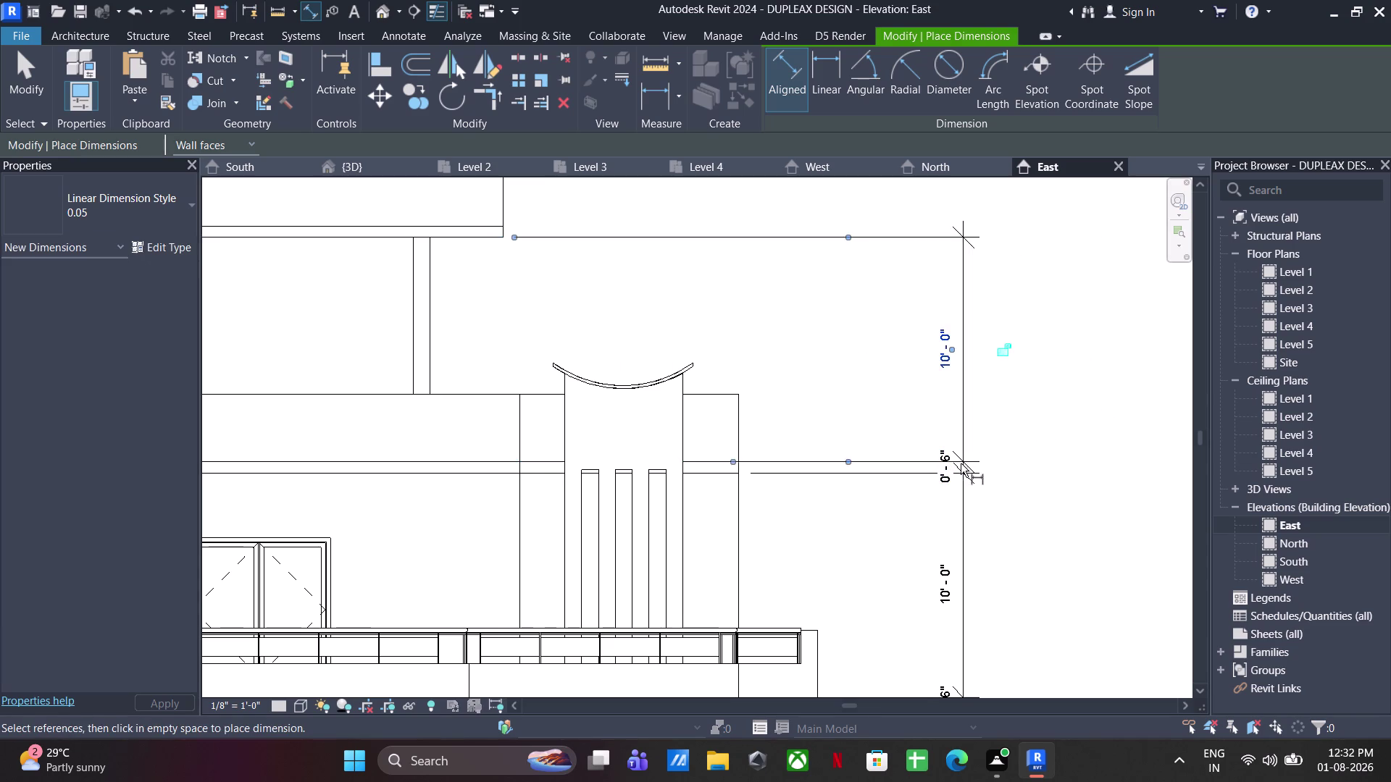
Add the roof canopy's thickness and height to the dimension string.
scroll(down, 3)
middle_drag(983, 428, 1093, 517)
scroll(up, 3)
click(772, 380)
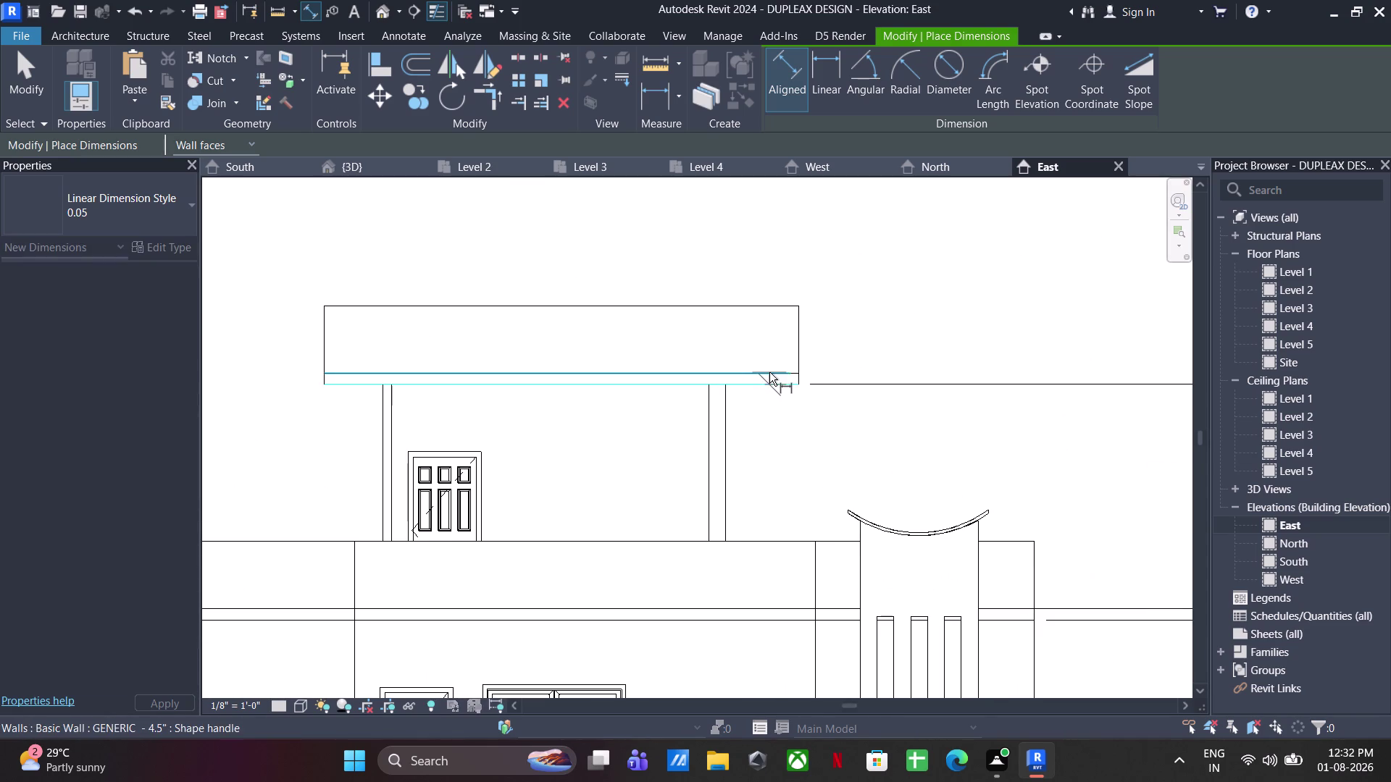
click(769, 372)
middle_drag(897, 405, 391, 504)
click(748, 484)
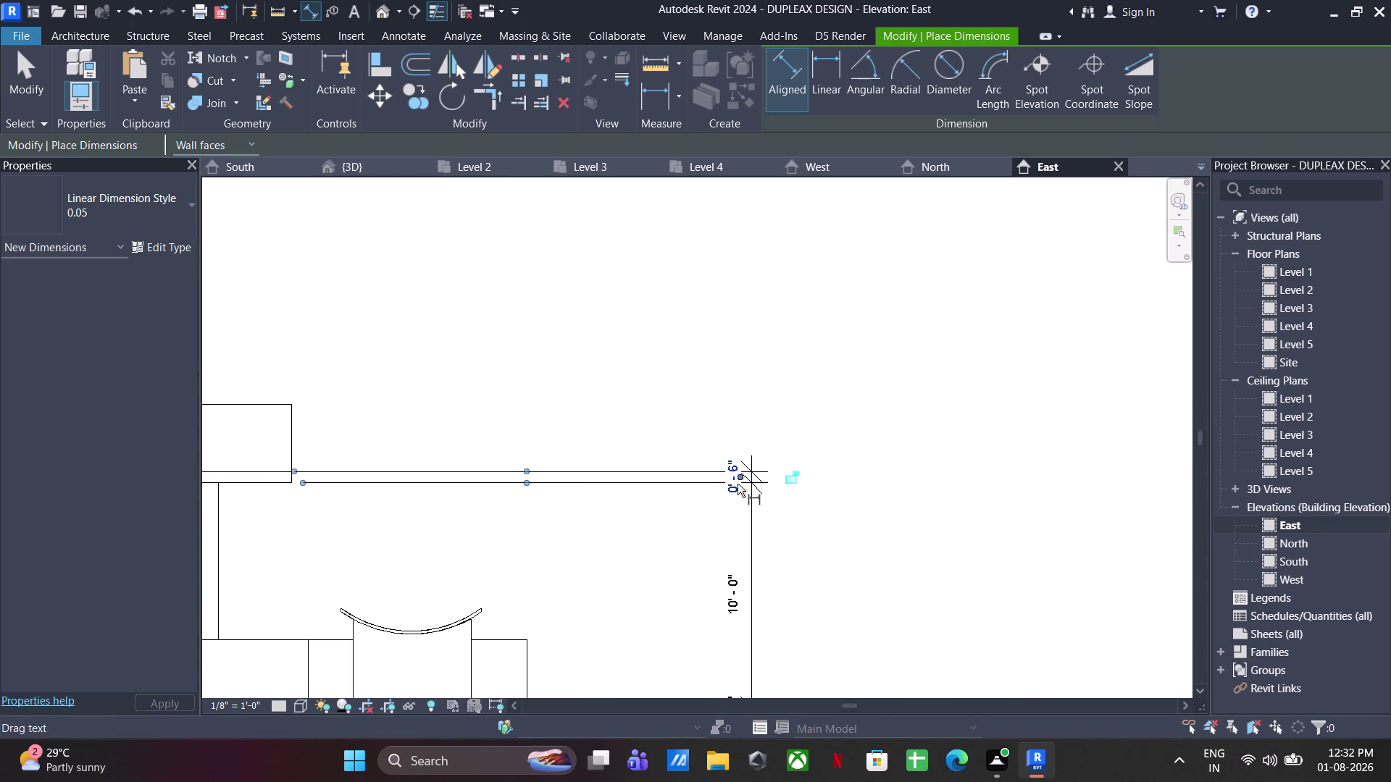
middle_drag(717, 476, 1004, 521)
click(462, 519)
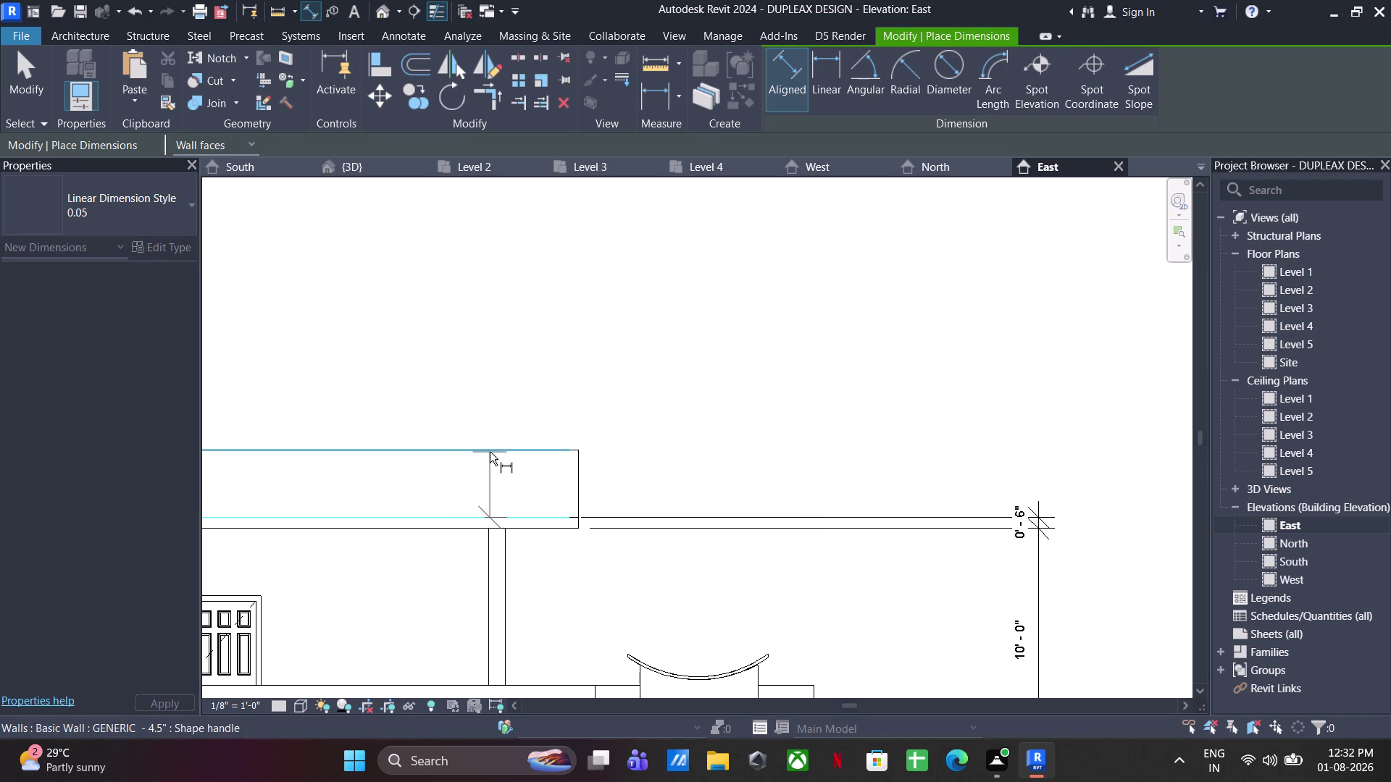
click(490, 452)
click(1038, 511)
Dimension the ground-floor side window's height as 3'-6".
scroll(down, 3)
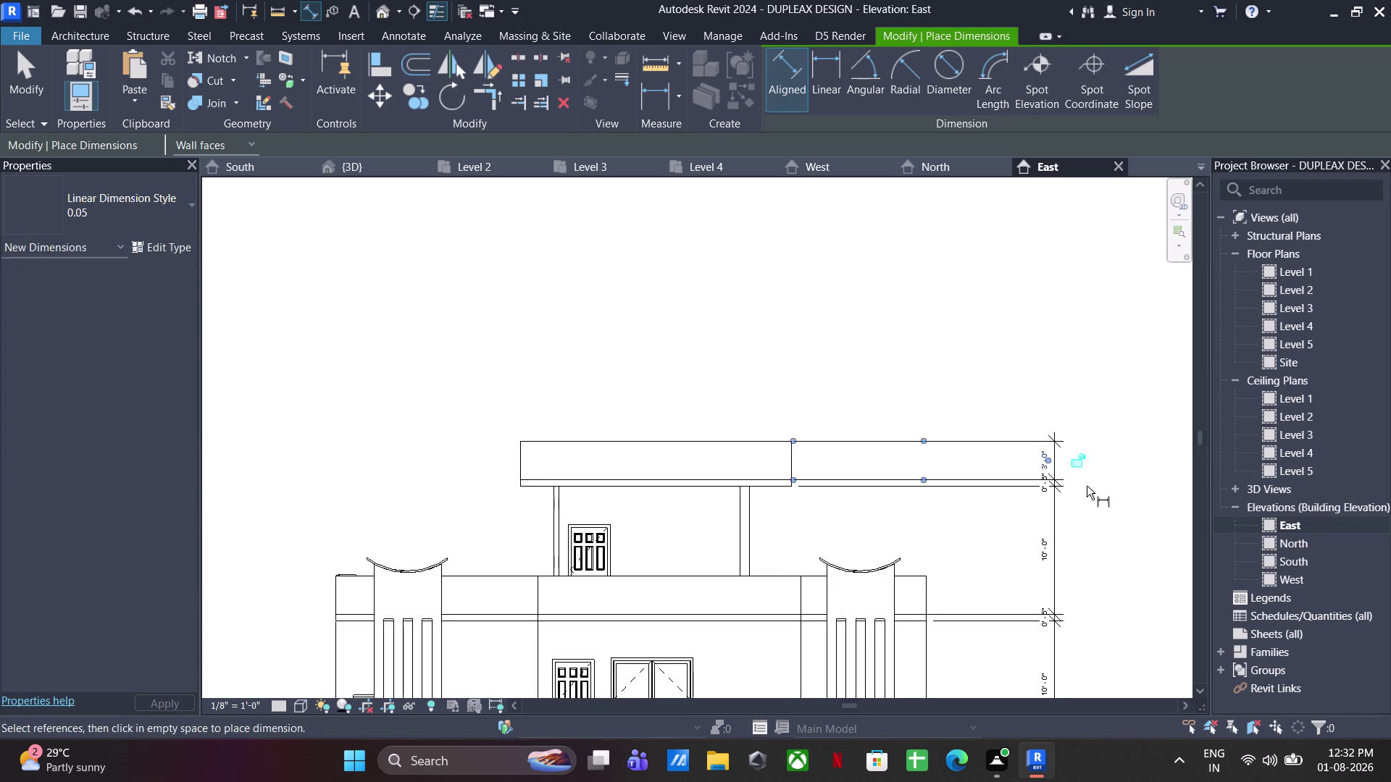
middle_drag(1086, 486, 1060, 429)
scroll(up, 3)
scroll(down, 3)
middle_drag(1017, 484, 959, 200)
middle_drag(873, 470, 1311, 369)
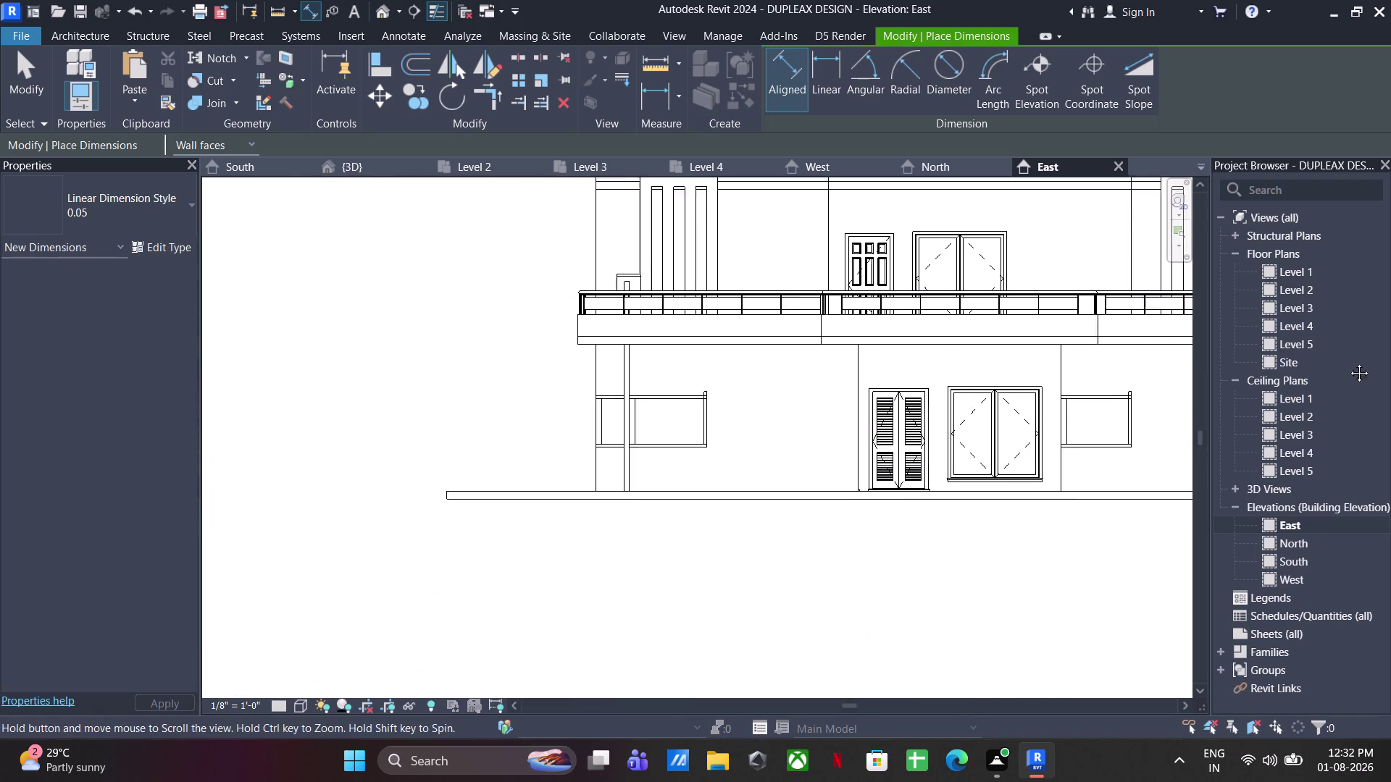
middle_drag(1311, 369, 1347, 362)
scroll(up, 3)
click(686, 395)
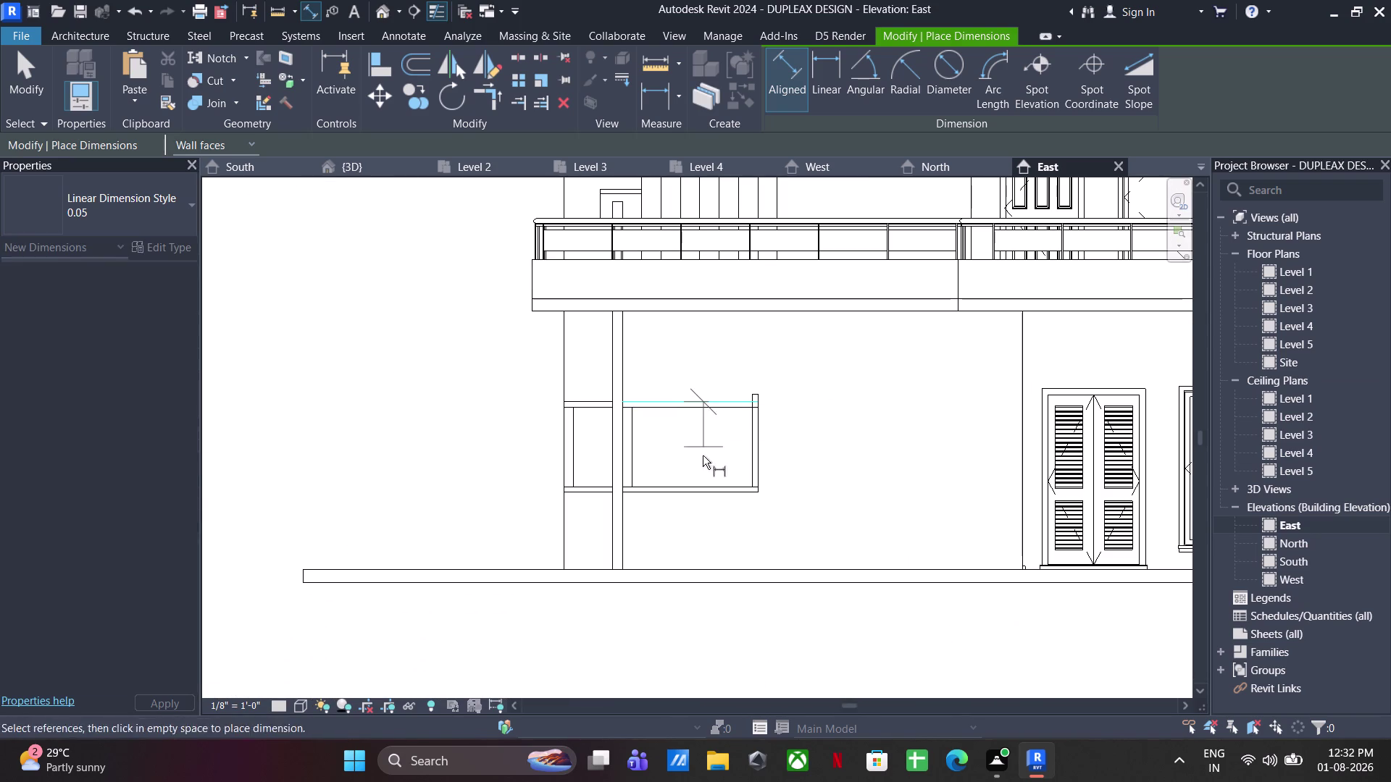
click(695, 494)
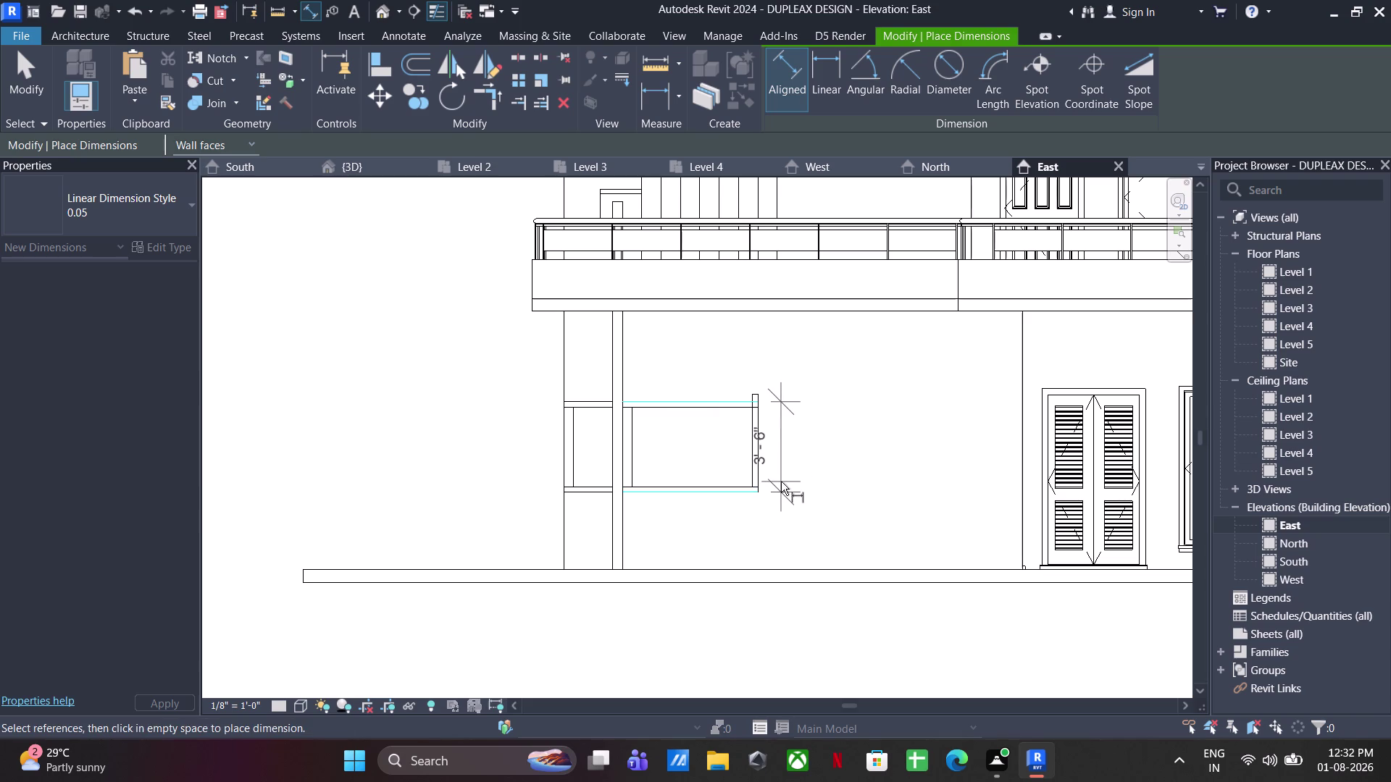
click(781, 482)
Dimension the side window's 5'-3" width and pick the column edges below it.
click(616, 459)
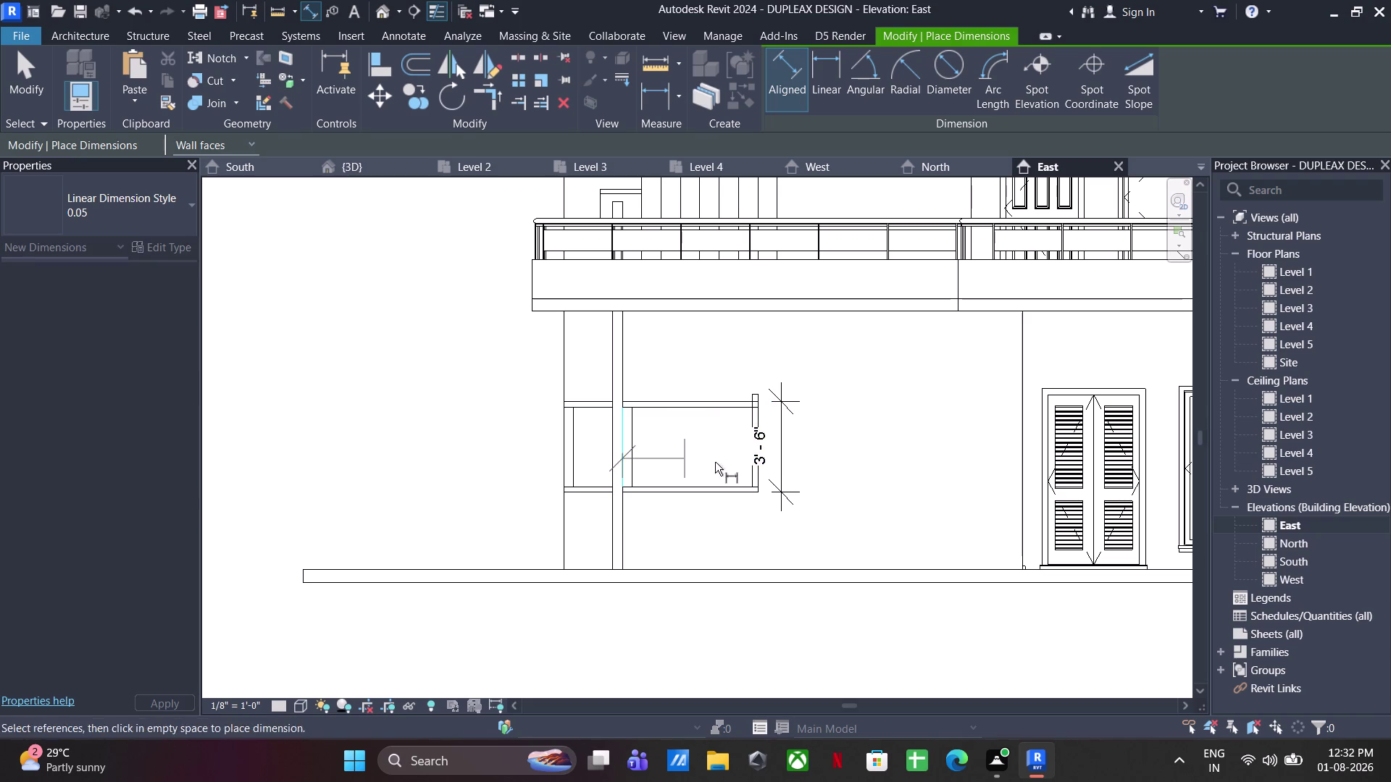
click(761, 469)
click(750, 515)
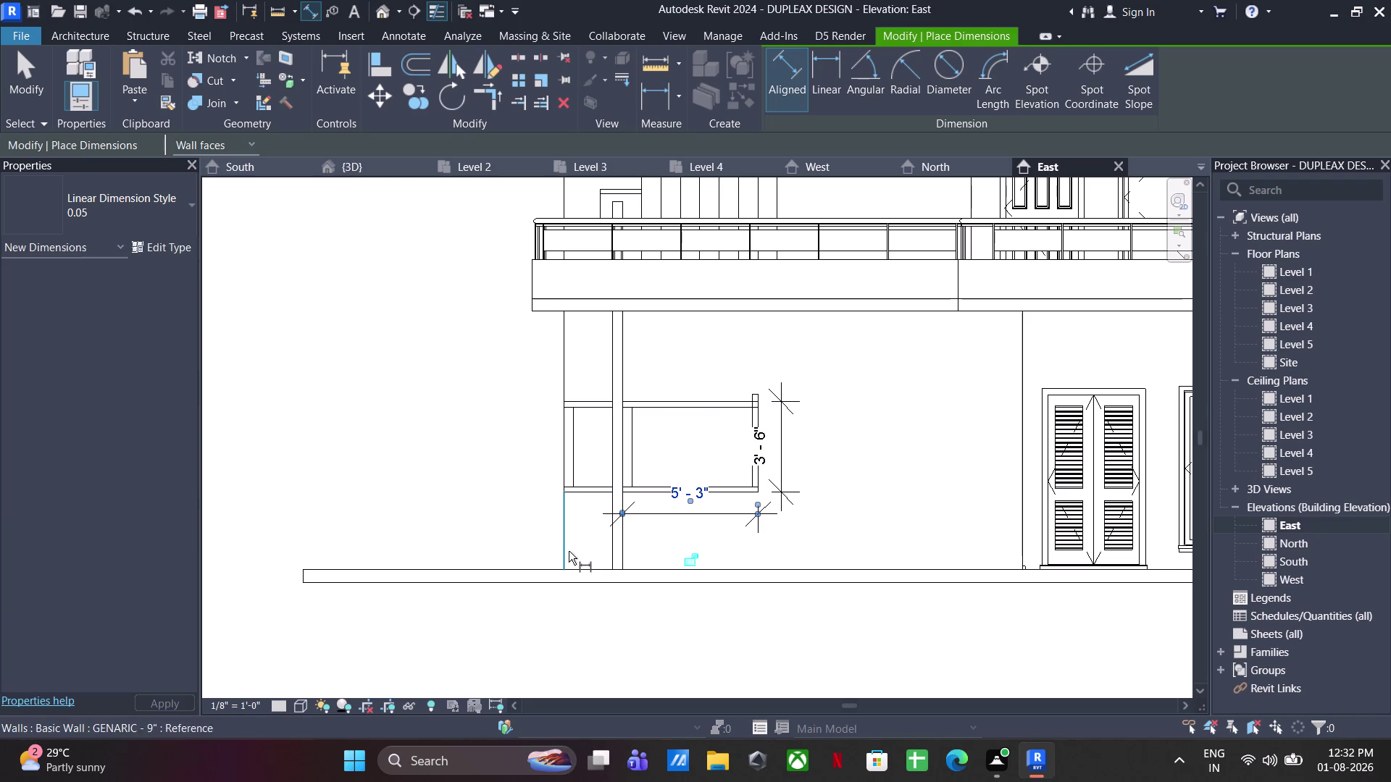
click(568, 551)
click(609, 558)
Place the column width below the base, then dimension the double doors' 4'-0" width.
click(610, 622)
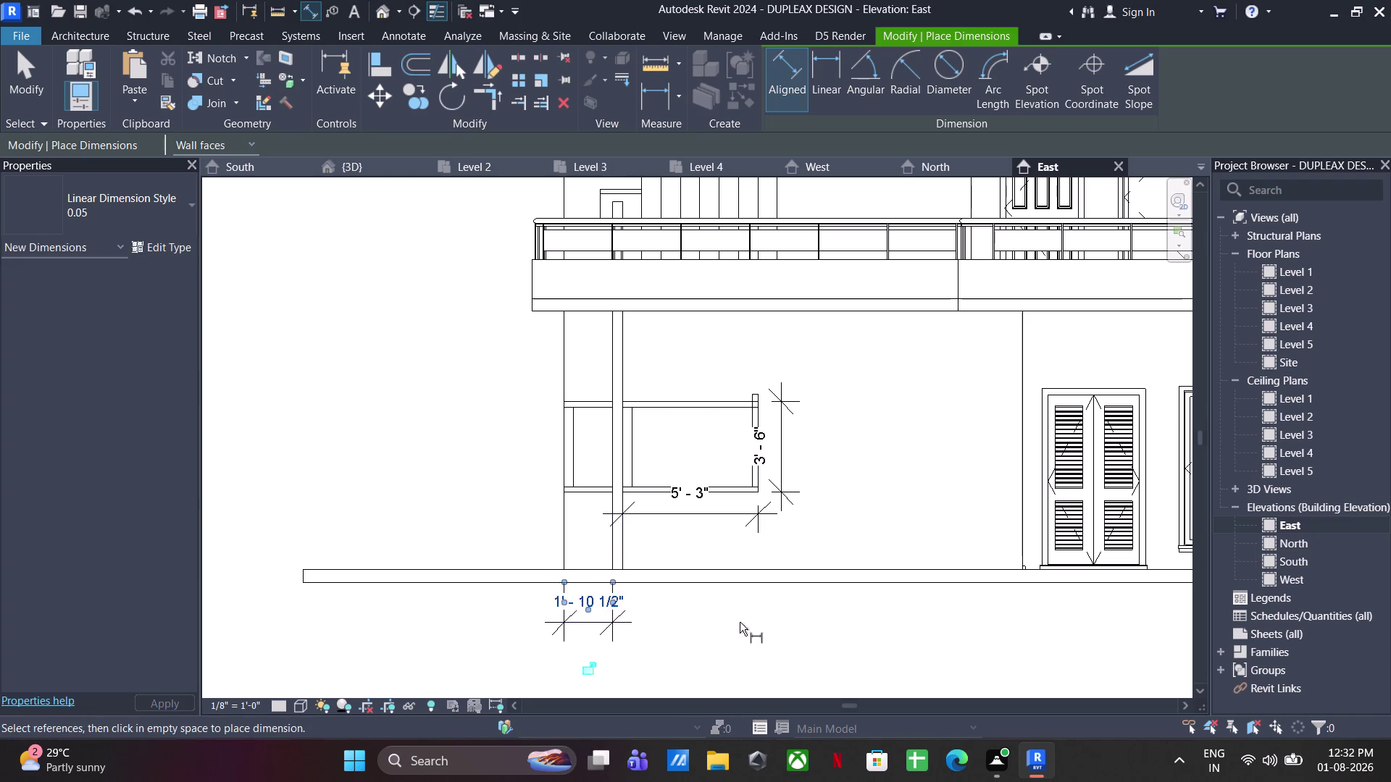
middle_drag(861, 622, 511, 566)
click(696, 358)
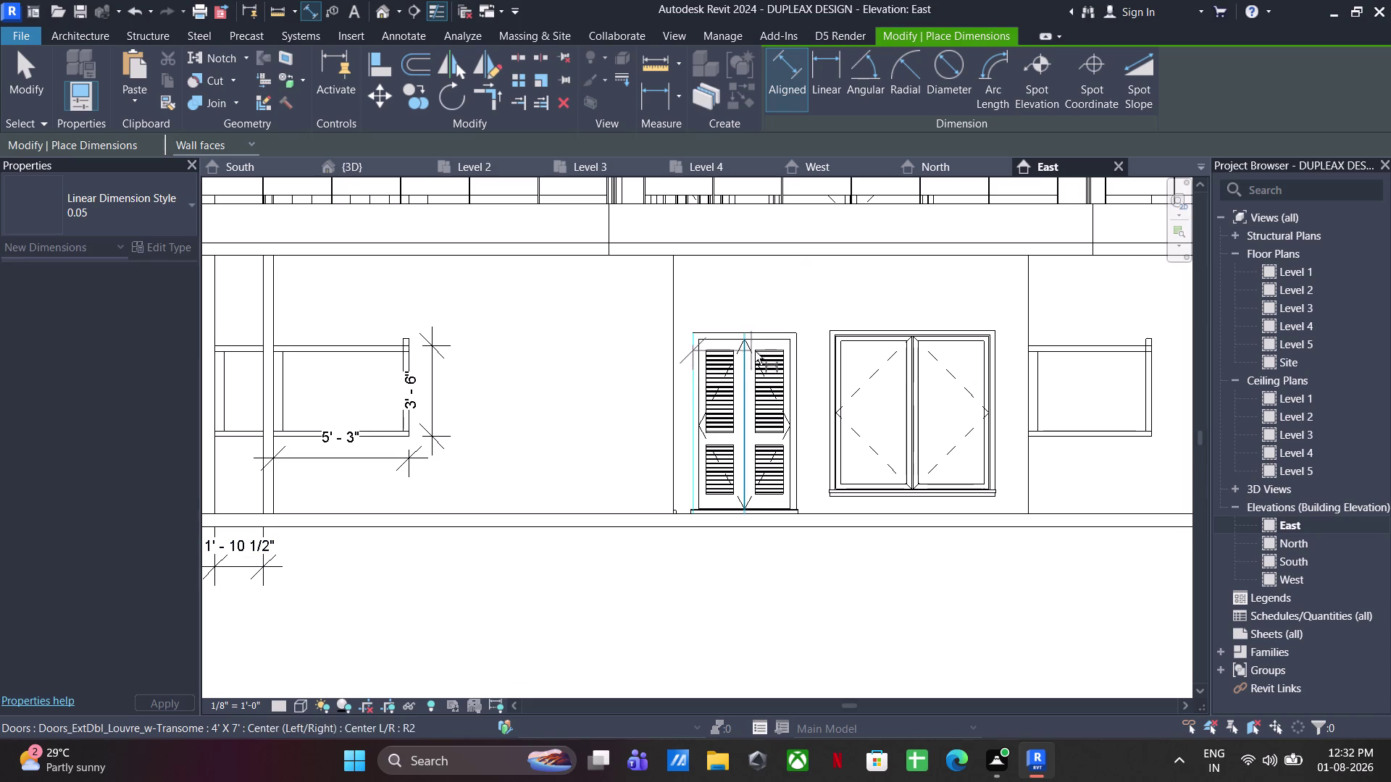
click(800, 373)
click(802, 313)
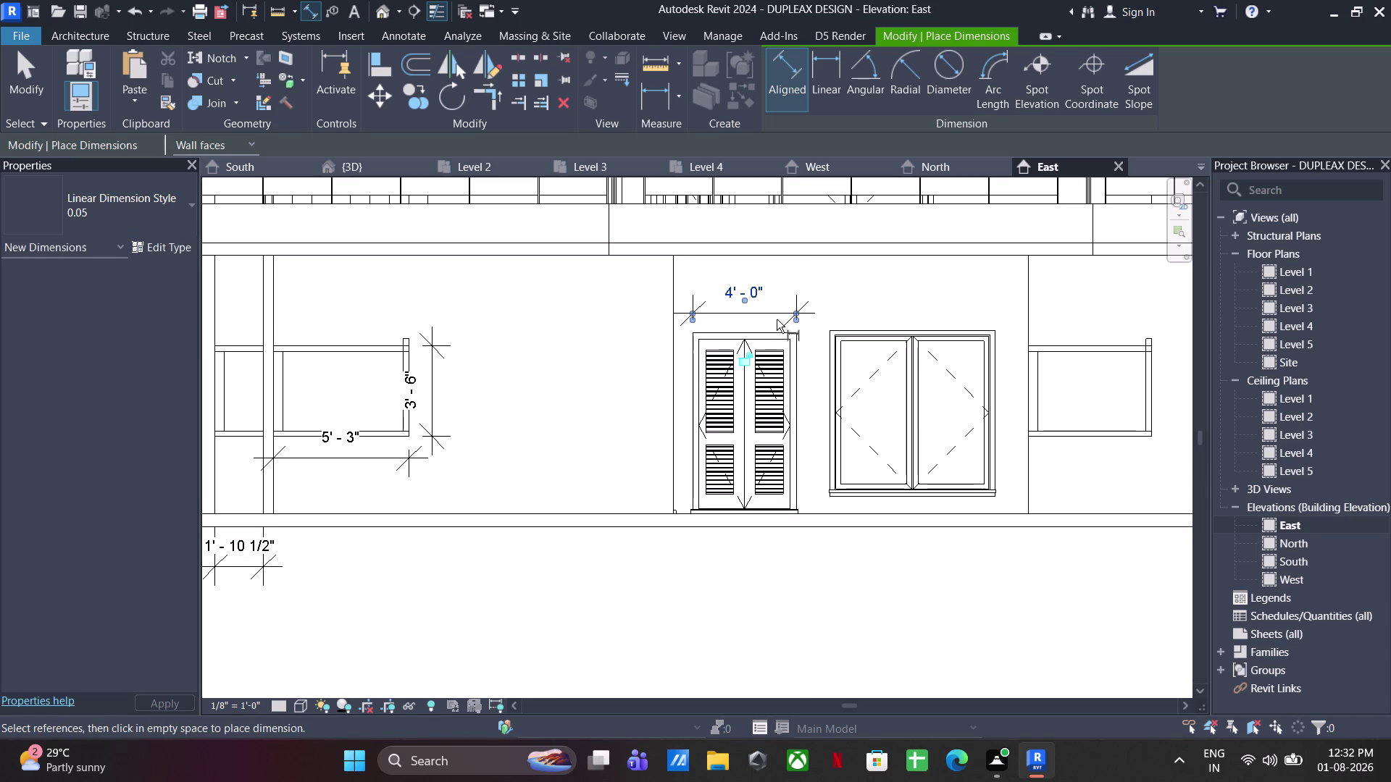
Dimension the double doors' 7'-0" height from the floor line to the door top.
click(748, 327)
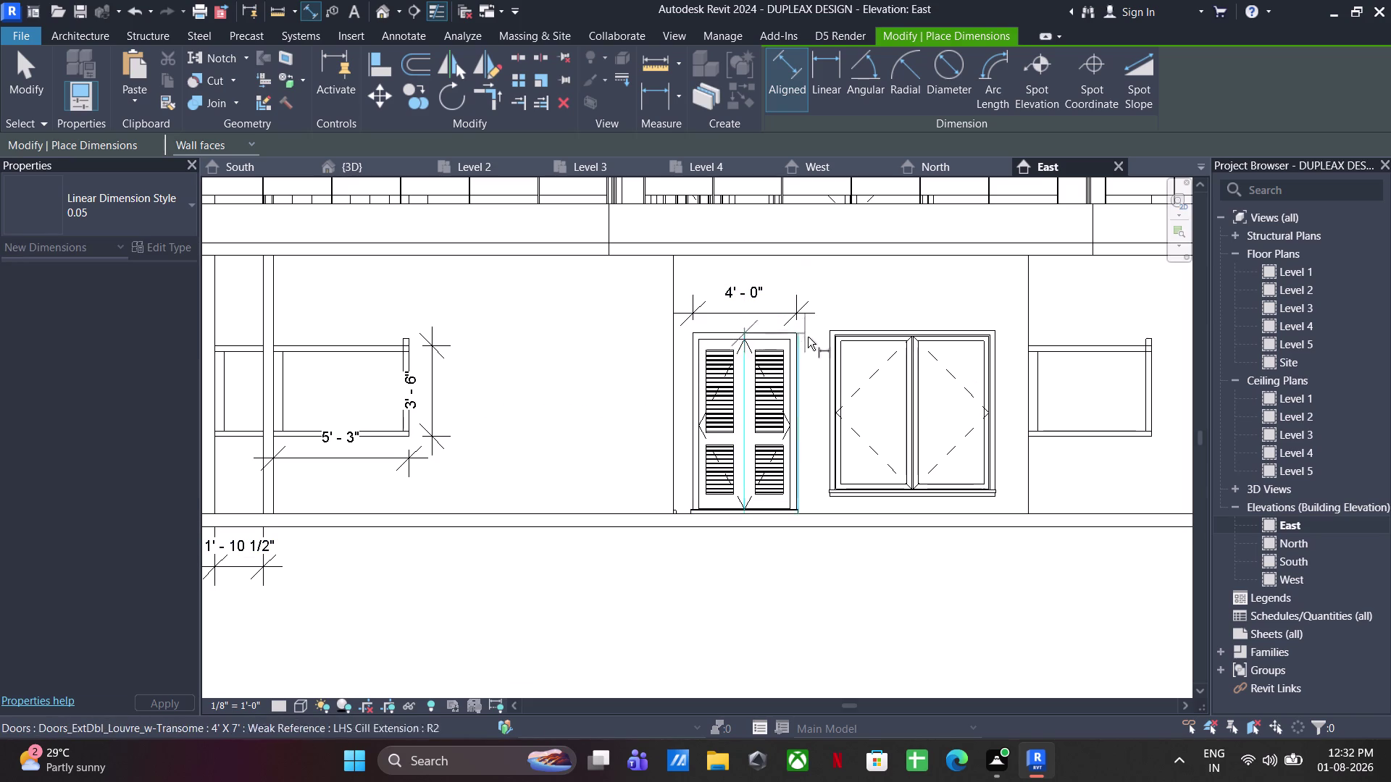
key(Escape)
click(747, 330)
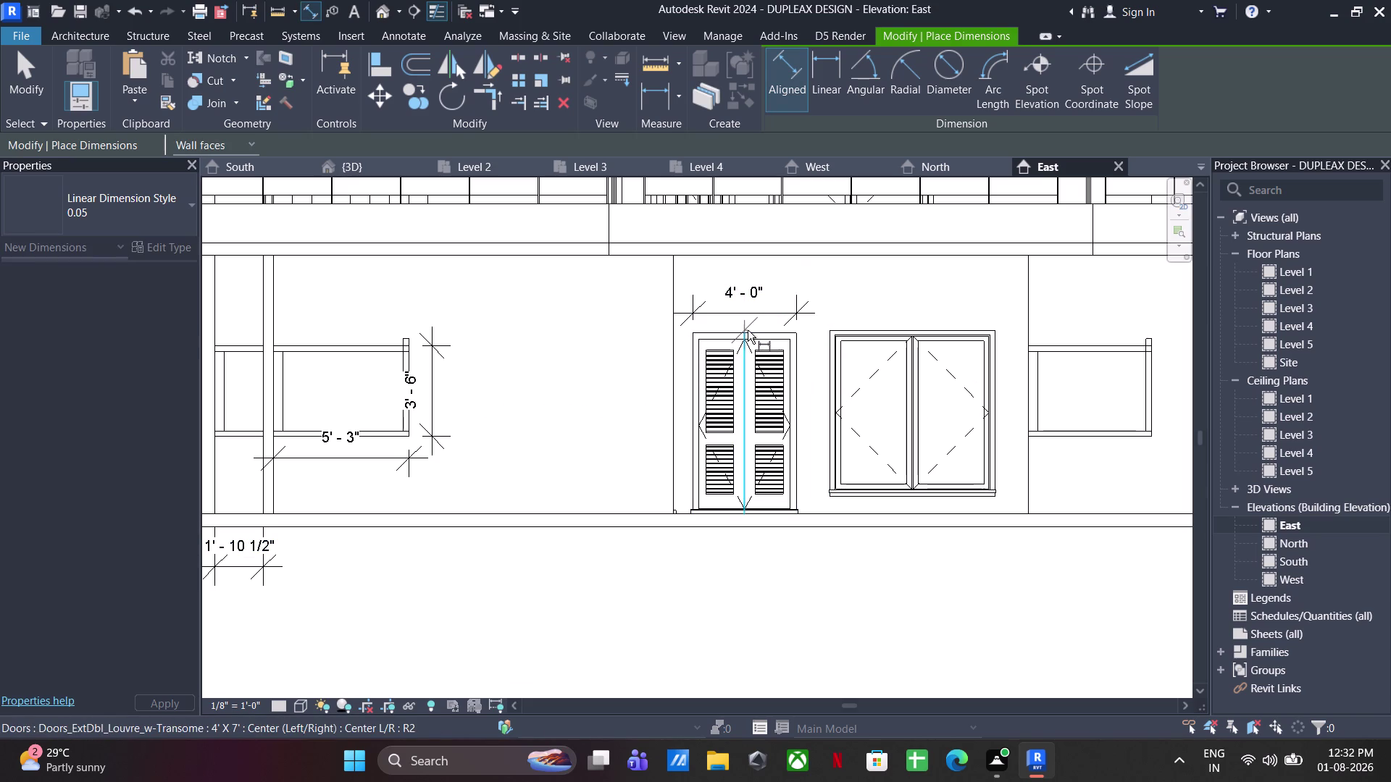
key(Escape)
click(763, 334)
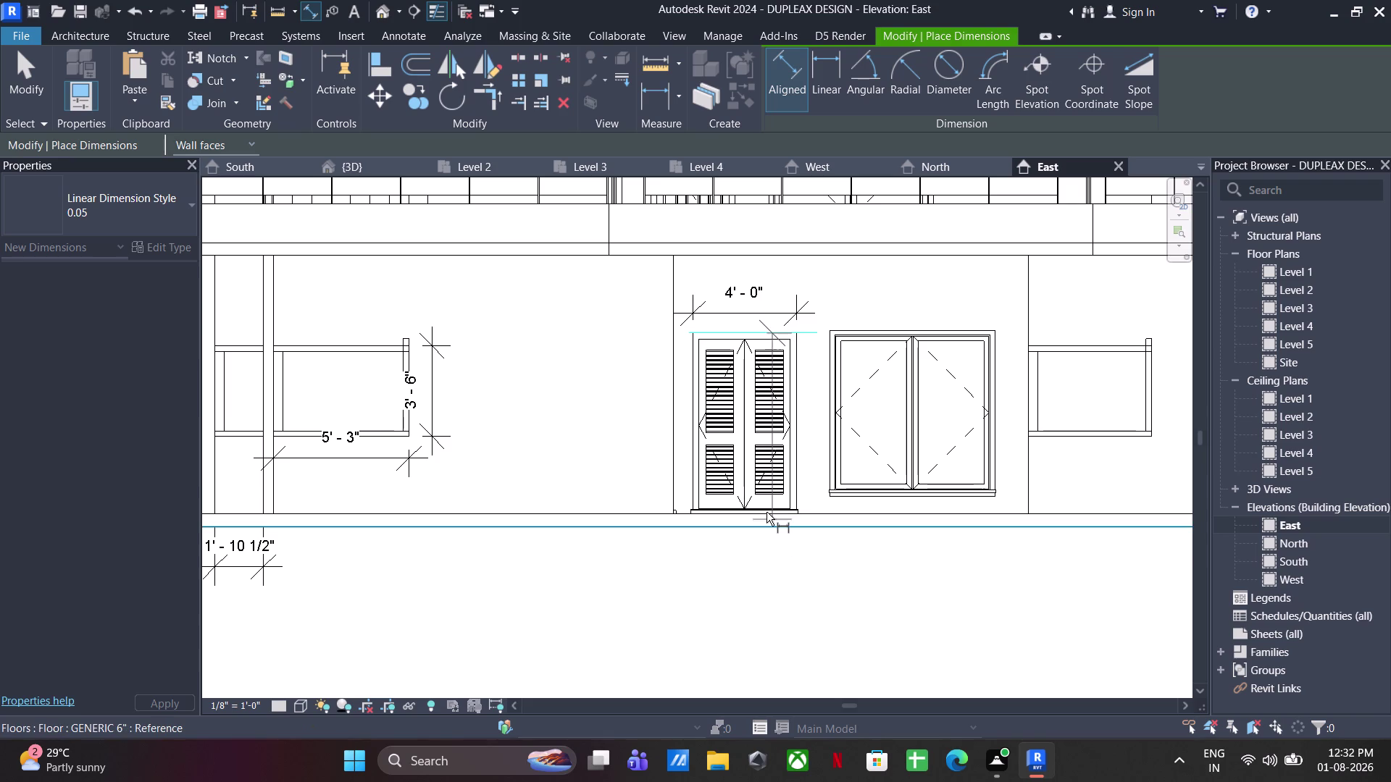
click(763, 514)
click(639, 481)
Add the neighbouring double window's 6'-4 1/2" width dimension above it.
middle_drag(950, 429, 847, 429)
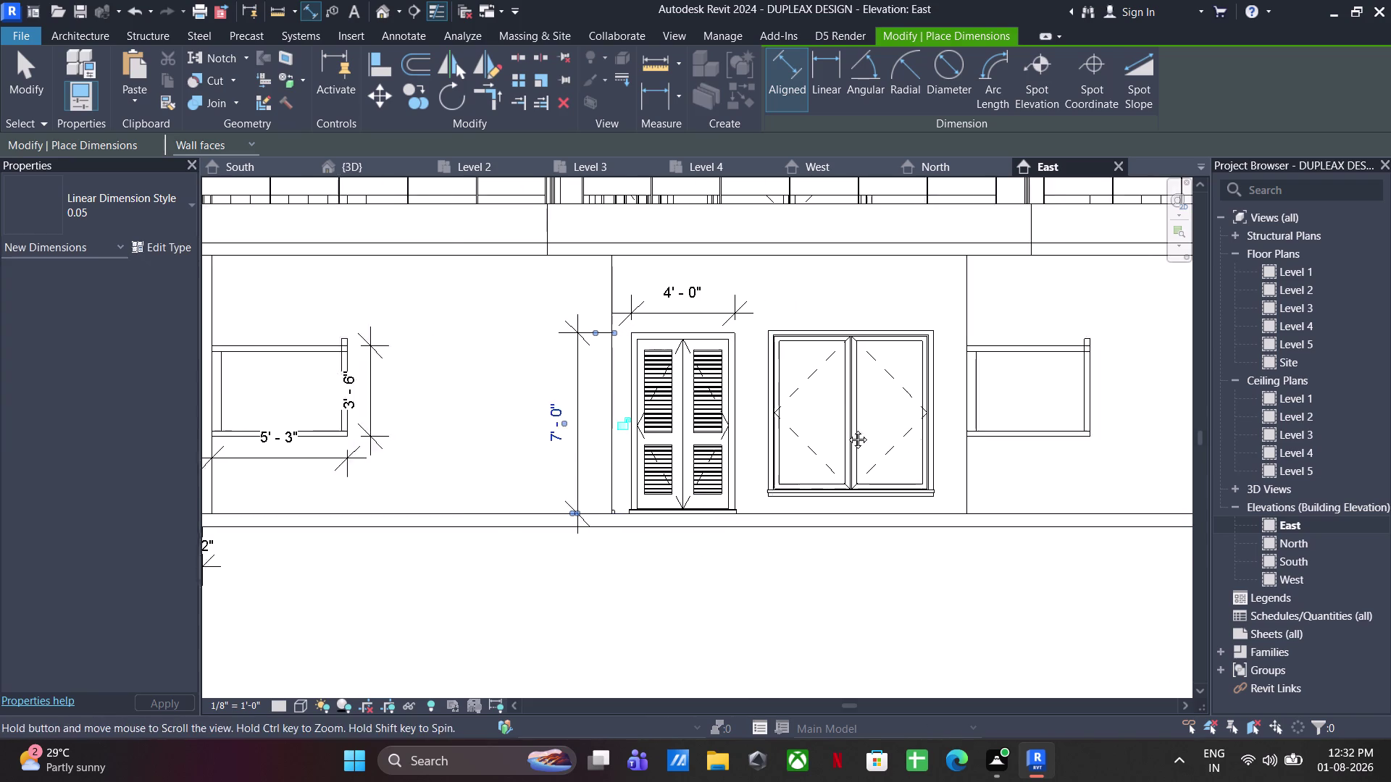
middle_drag(847, 429, 768, 431)
click(643, 373)
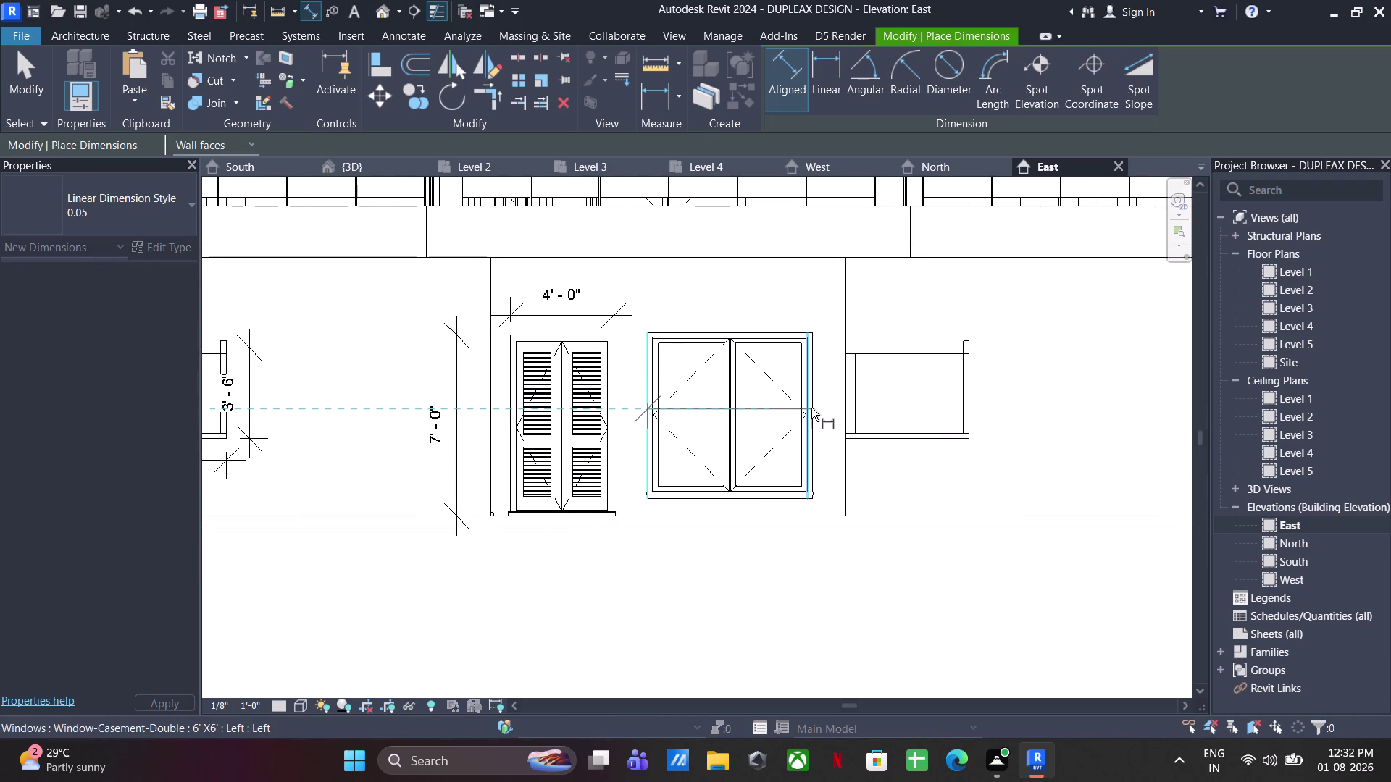
click(818, 409)
click(803, 313)
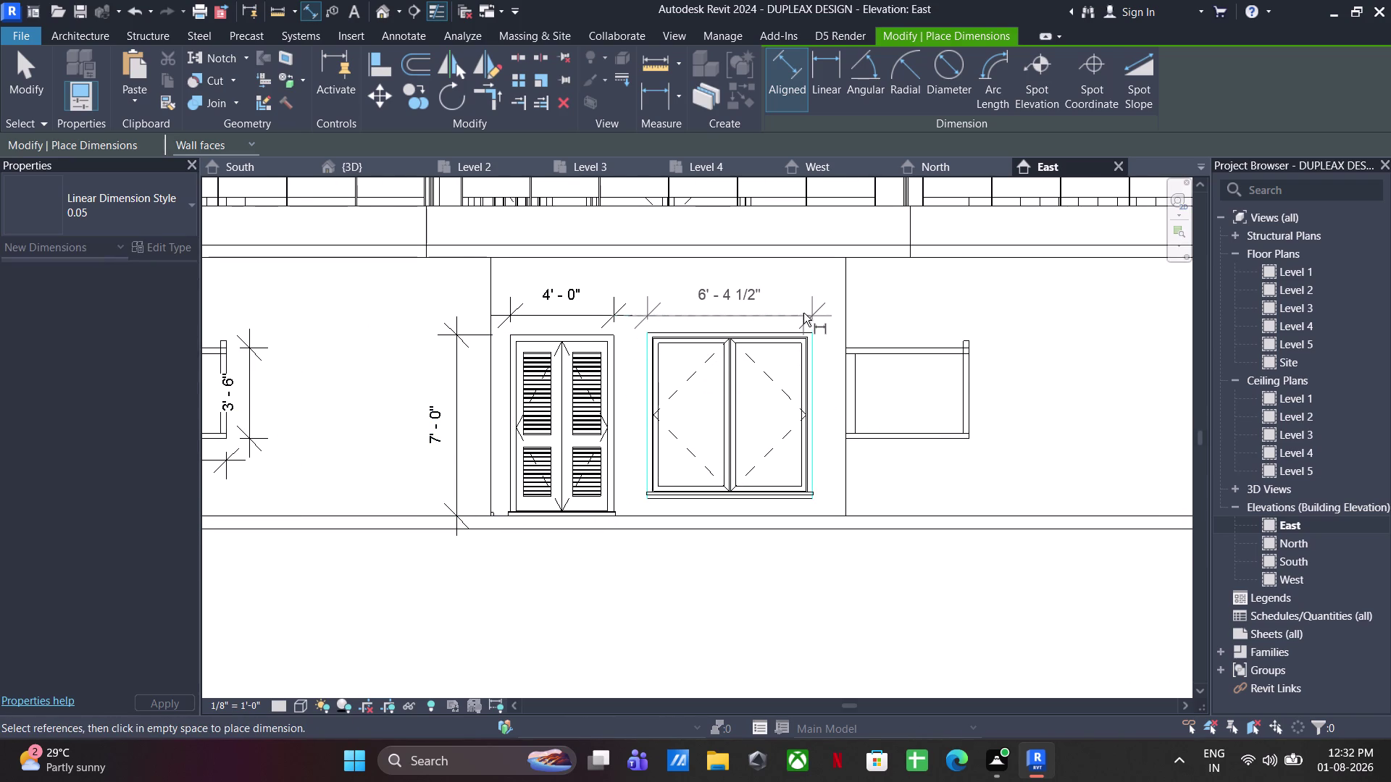
Place the ground-floor window's 4'-9" width dimension, then bring the balcony's left end into view.
middle_drag(958, 370, 831, 382)
click(717, 396)
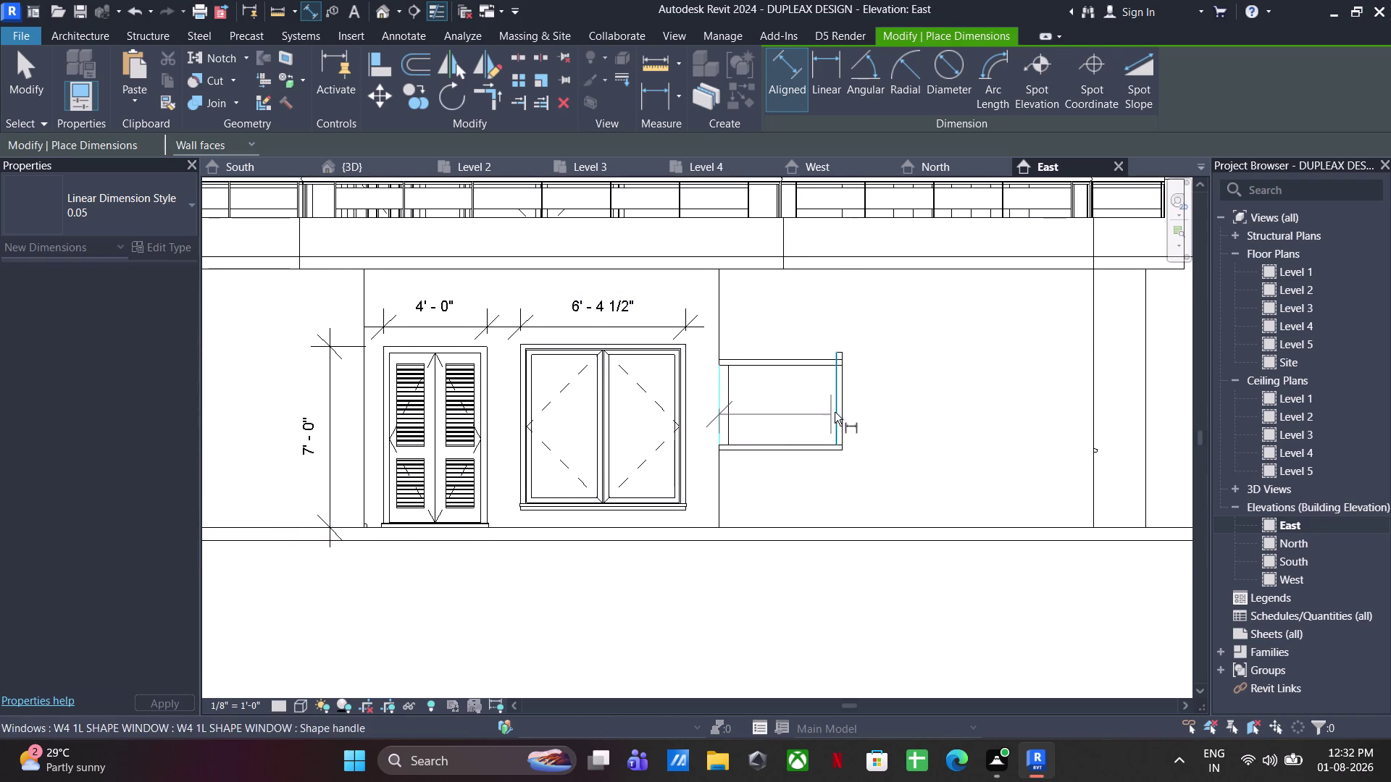
click(841, 411)
click(804, 332)
scroll(down, 3)
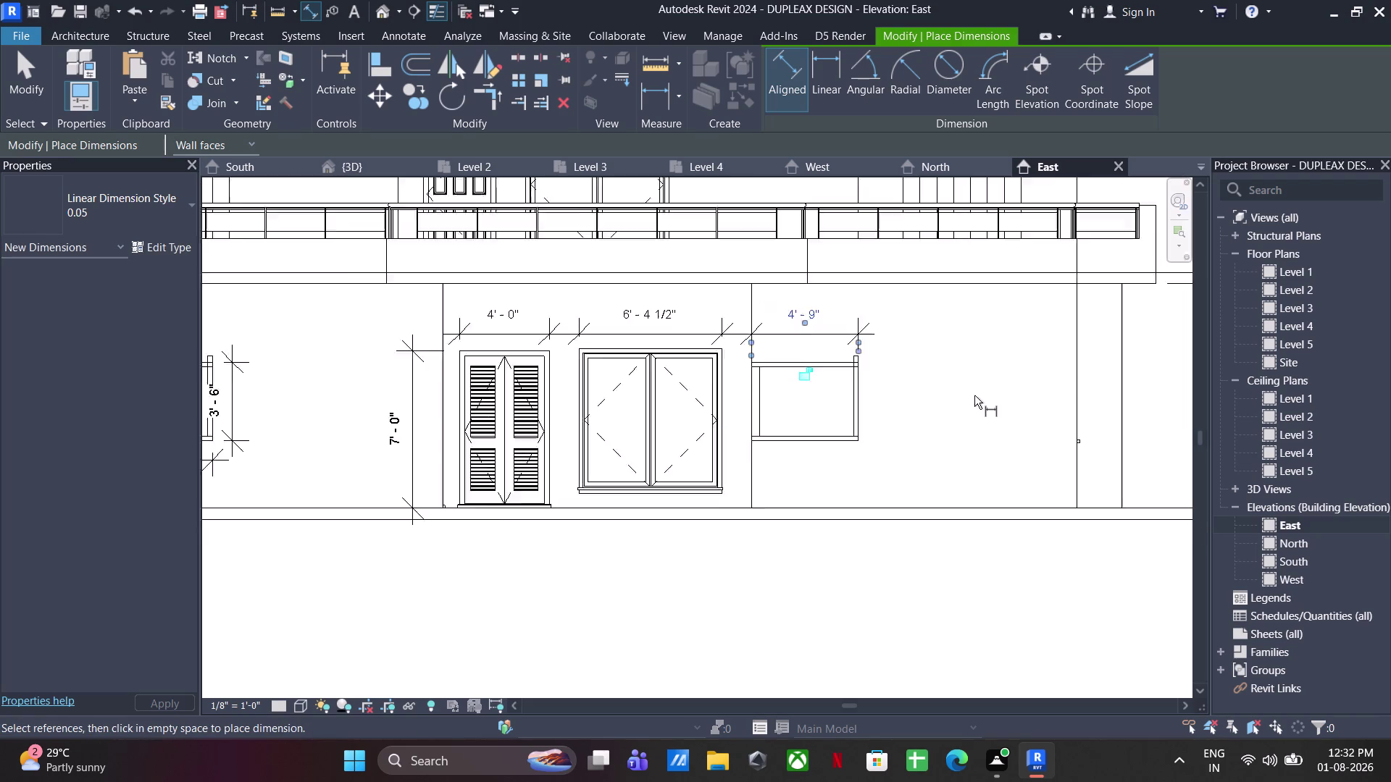
scroll(down, 3)
middle_drag(980, 404, 1016, 554)
scroll(up, 3)
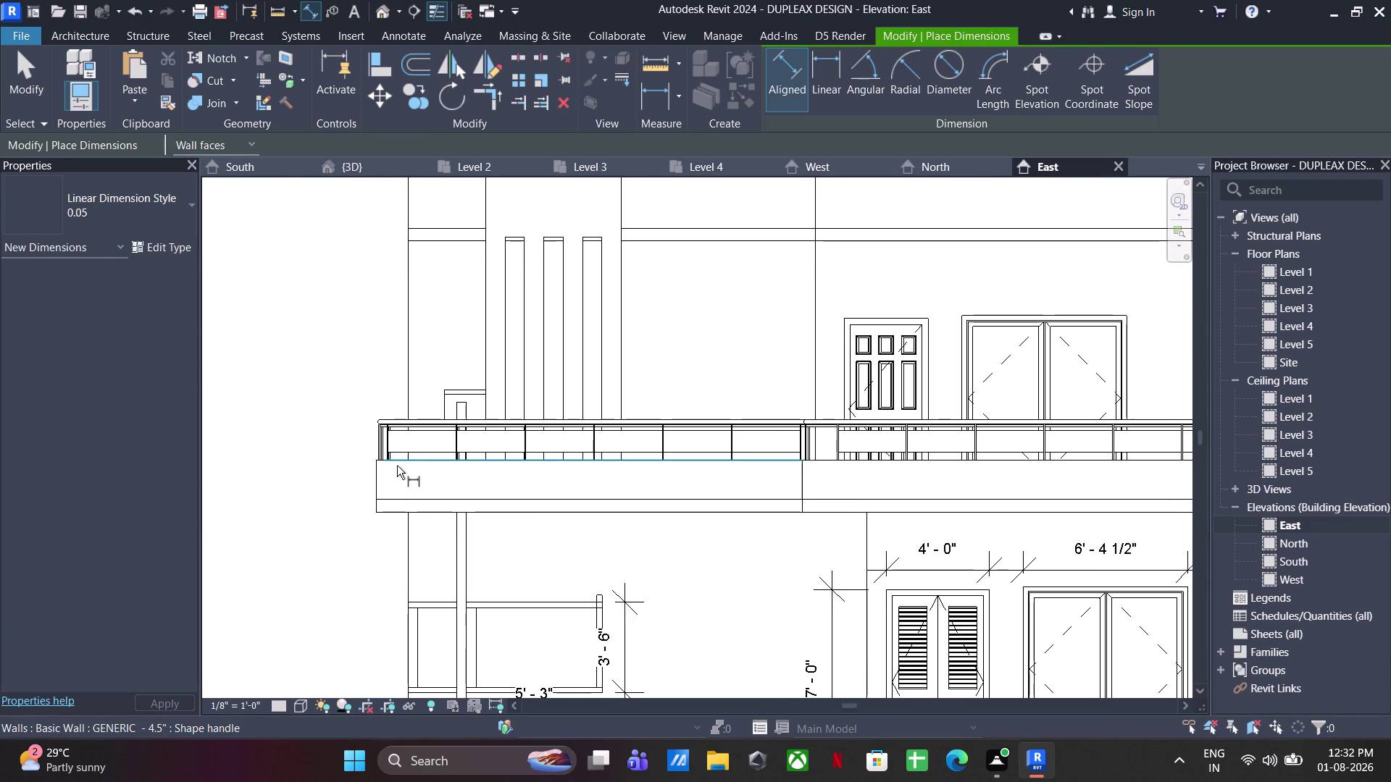
Dimension the balcony slab's 1'-6" thickness and the railing height beside it.
click(397, 465)
click(406, 503)
click(314, 500)
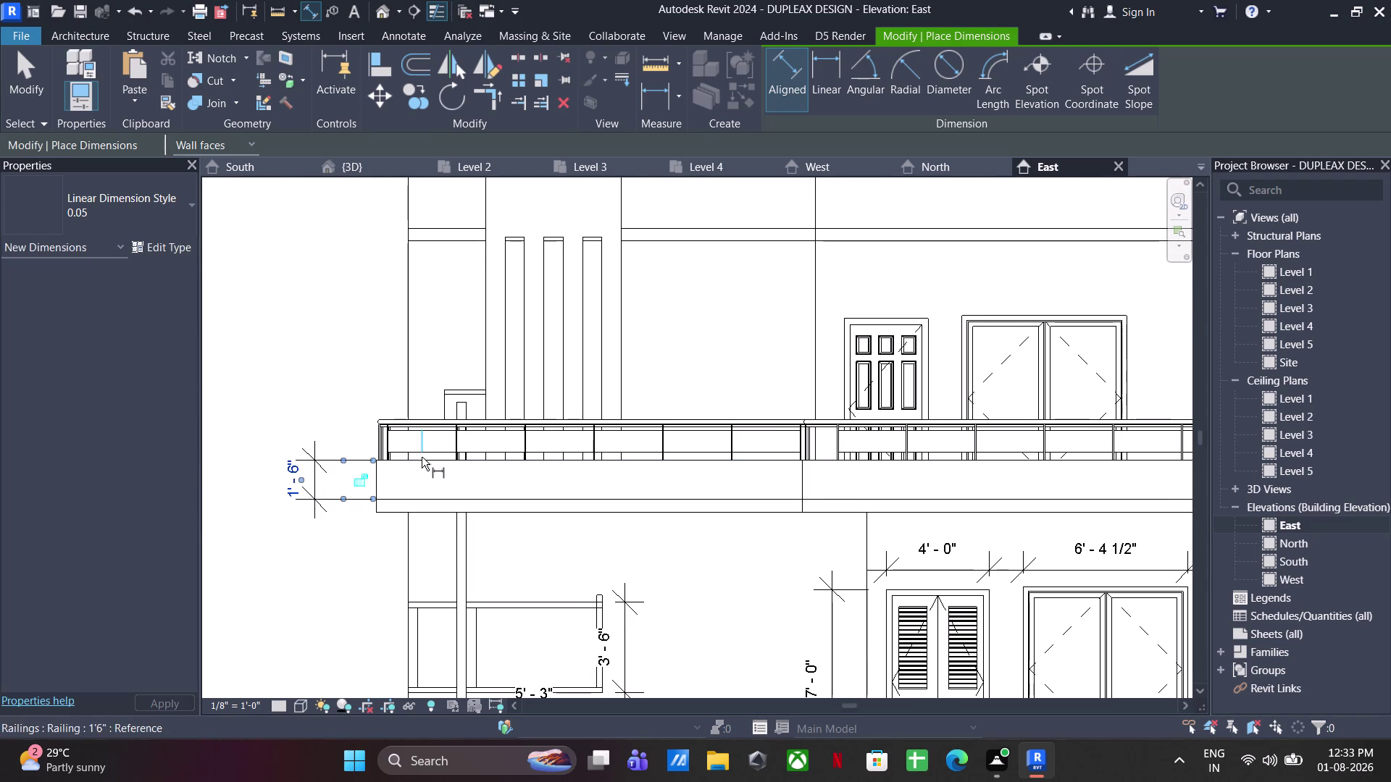
click(408, 465)
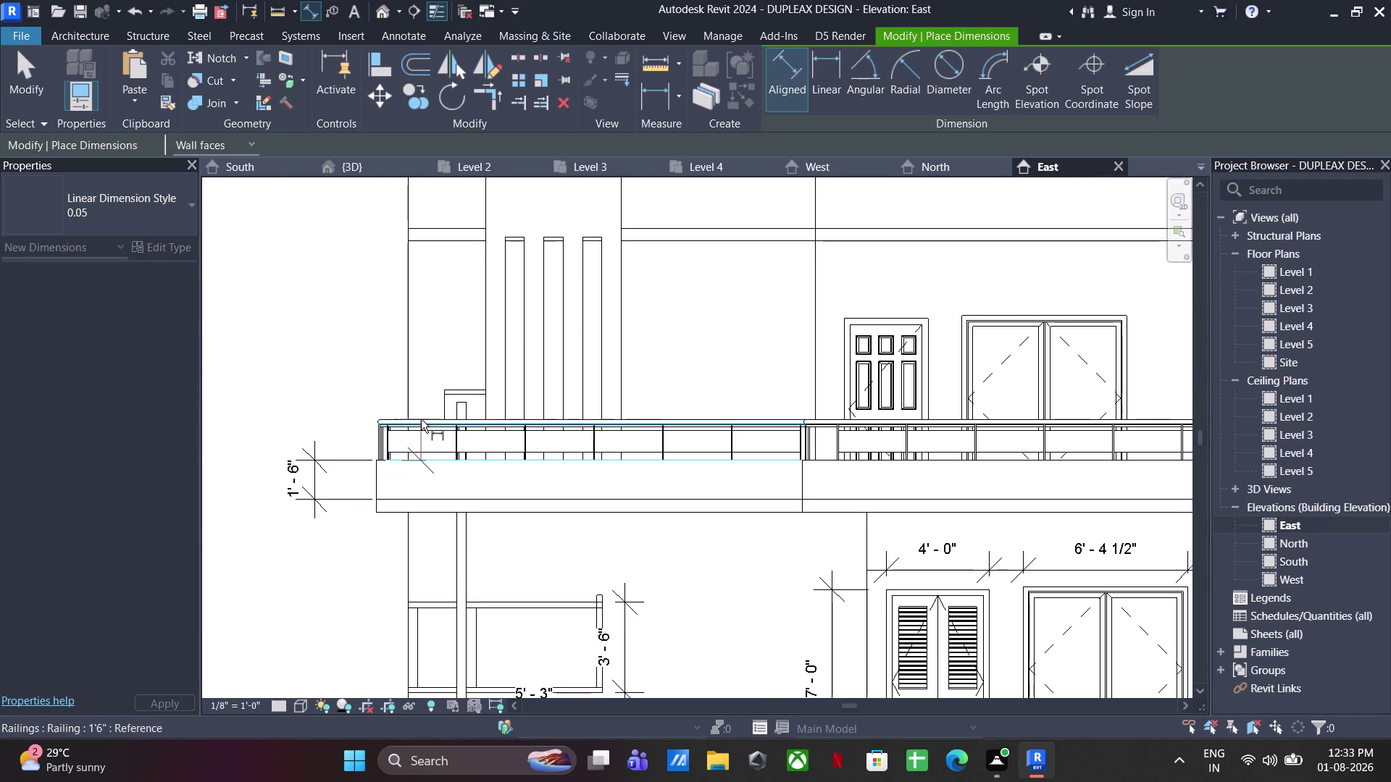
click(422, 412)
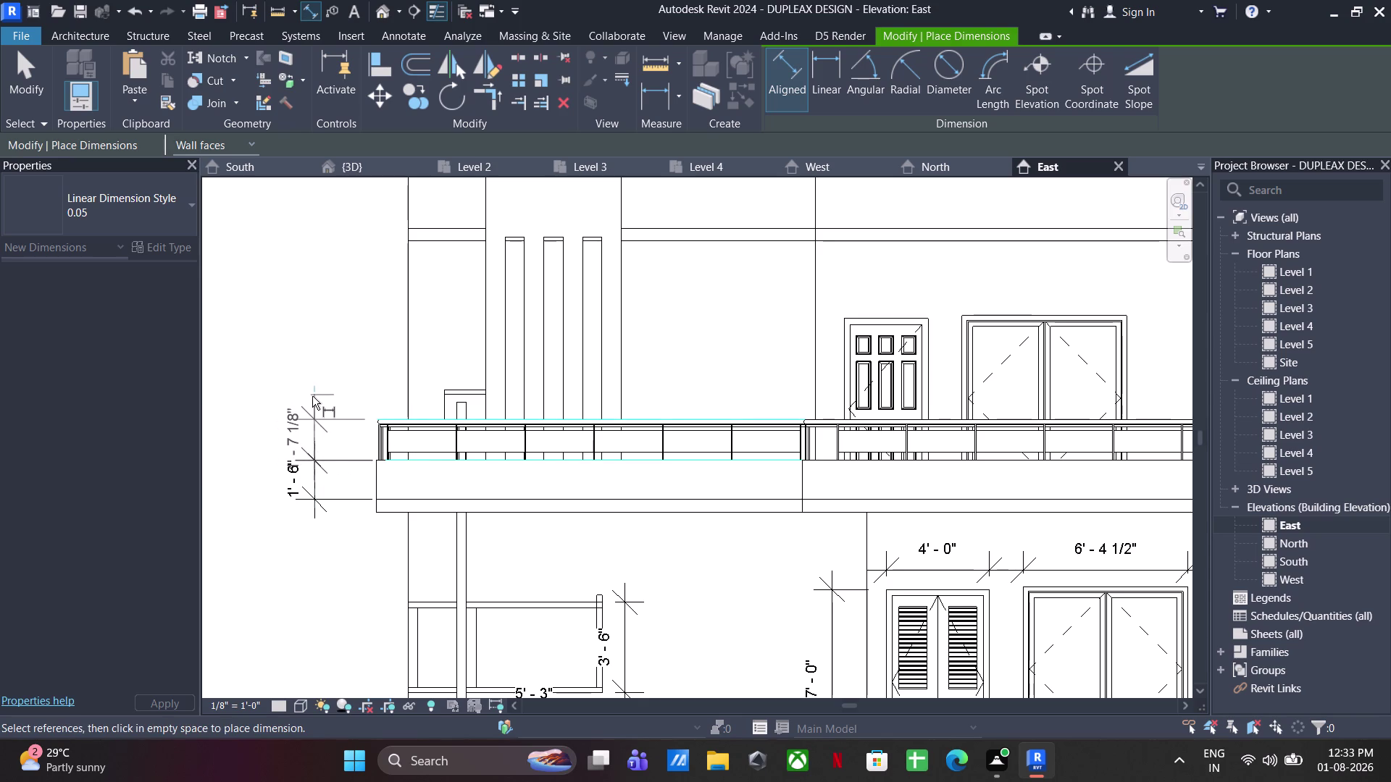
click(314, 397)
Dimension the left curved parapet's 5'-3" width.
middle_drag(414, 511, 167, 478)
scroll(down, 3)
middle_drag(617, 422, 642, 515)
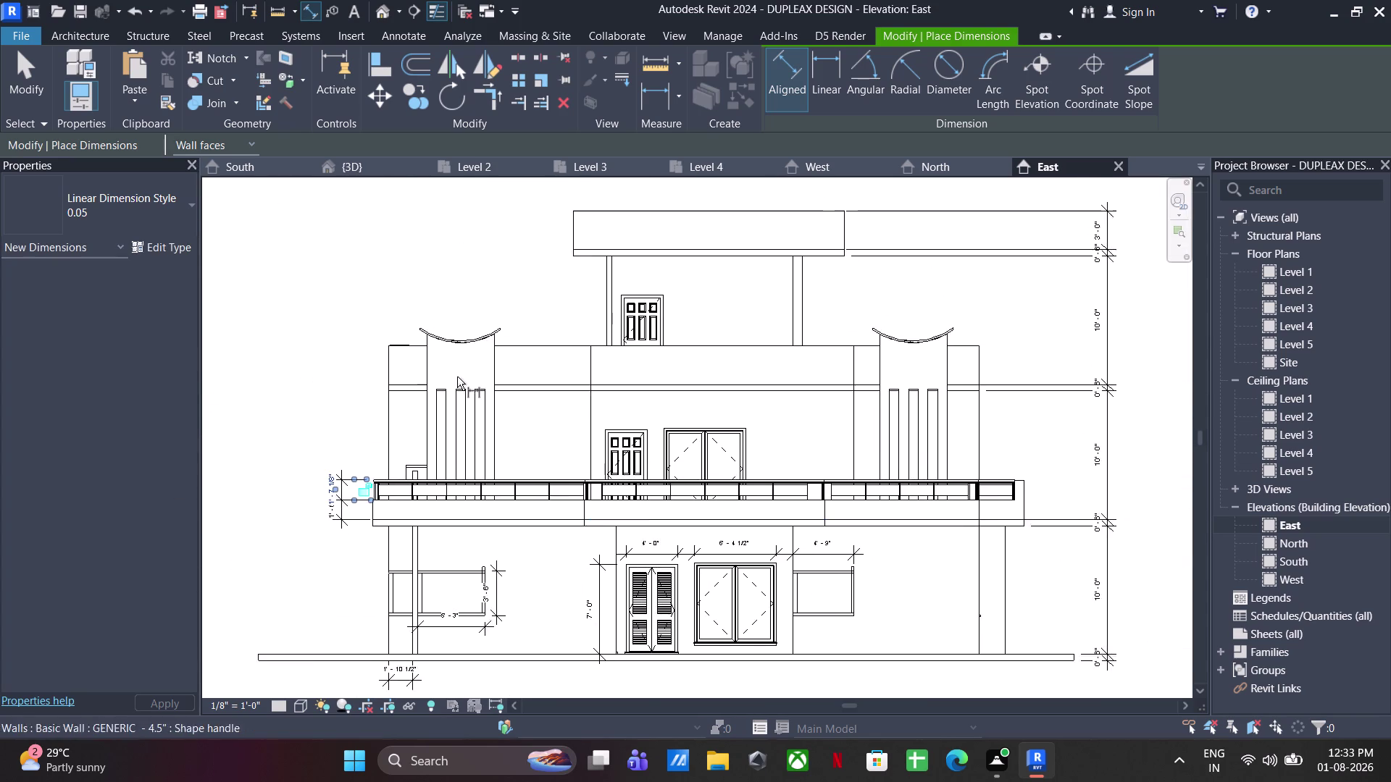
scroll(up, 3)
click(457, 404)
click(570, 413)
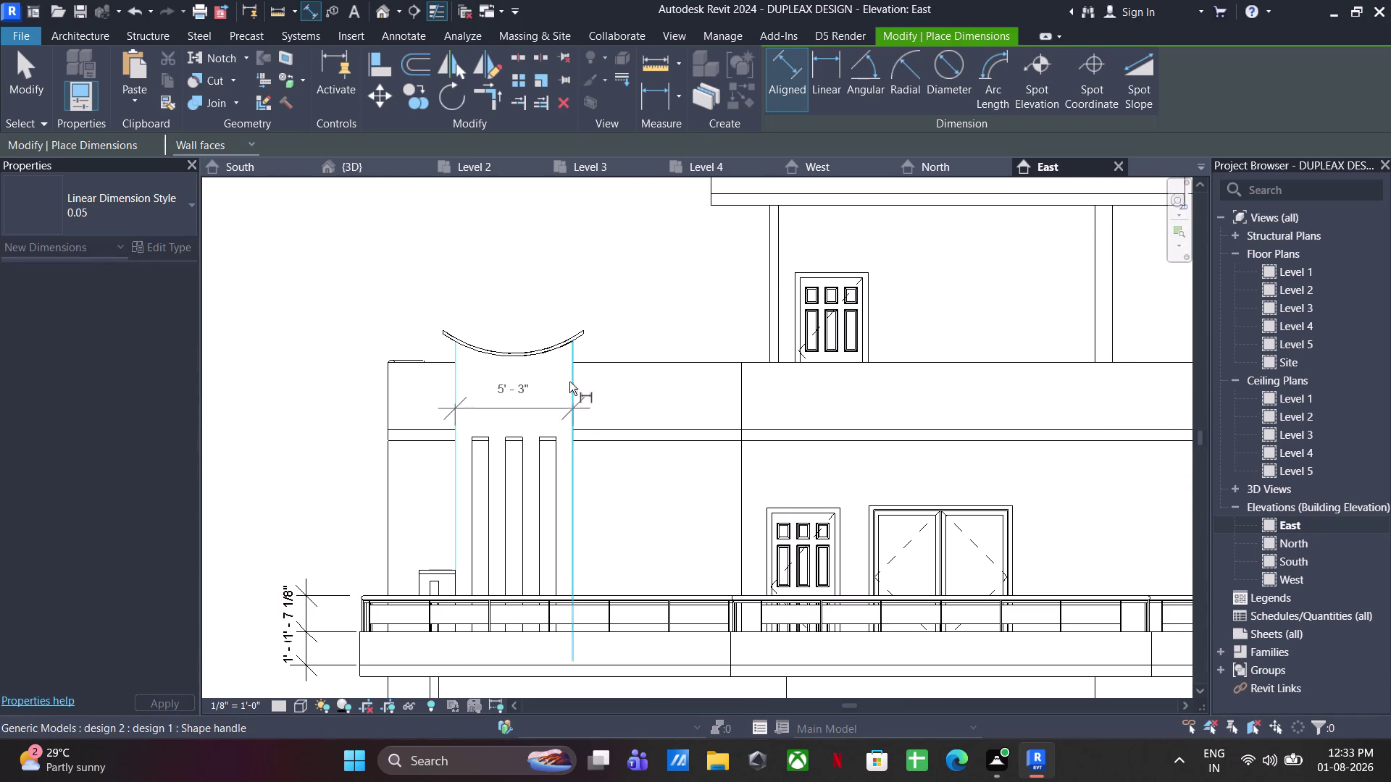
click(559, 283)
Add the parapet wall's 3'-0" height dimension at the left.
scroll(down, 3)
middle_drag(496, 361, 383, 353)
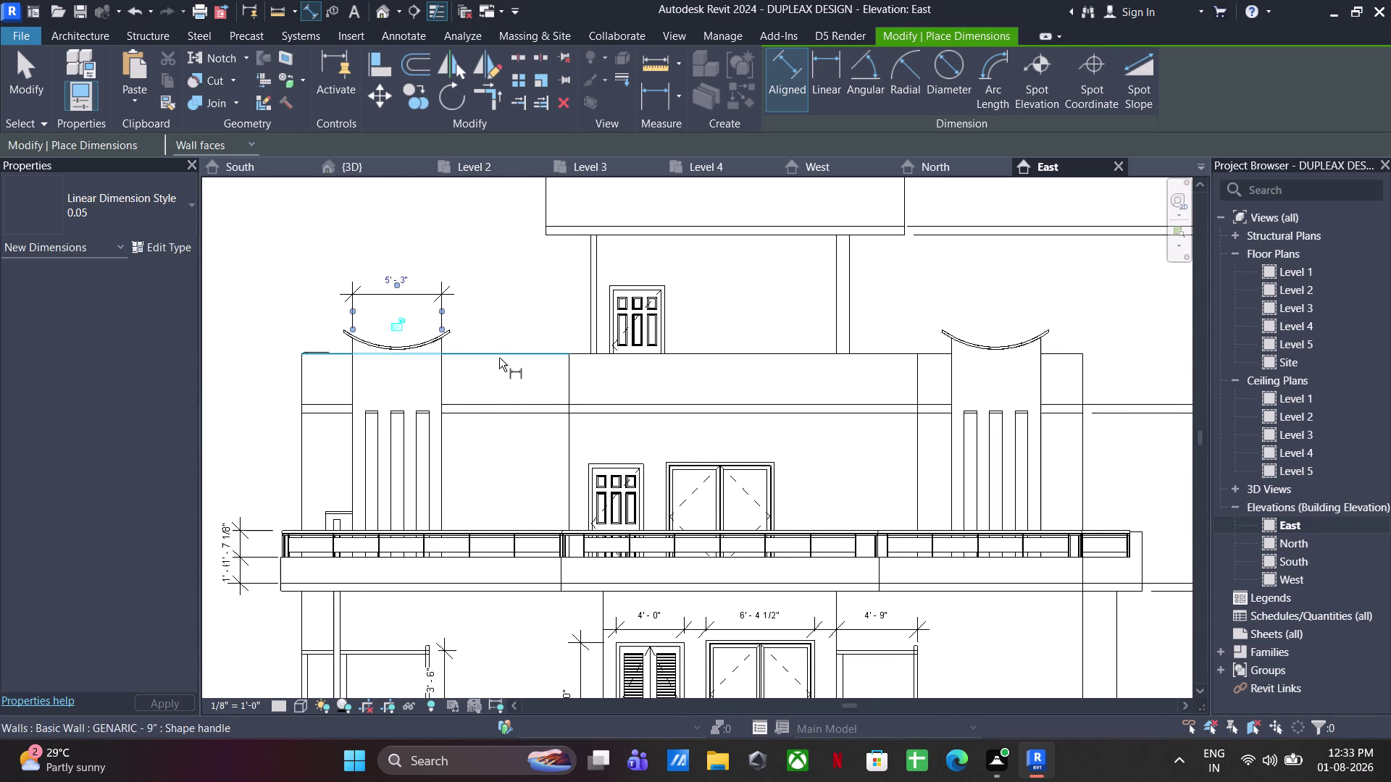
click(504, 403)
click(508, 351)
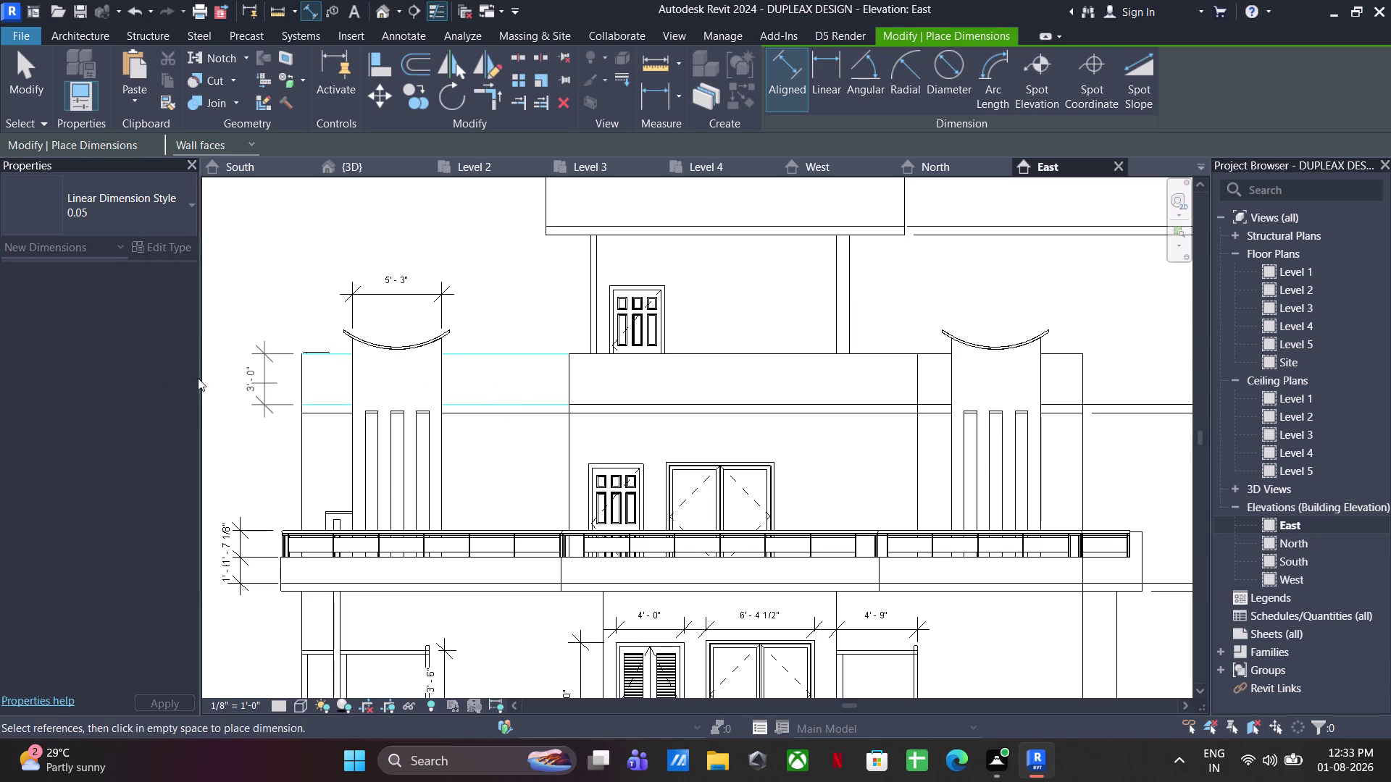
click(254, 382)
Dimension the upper-floor door (3'-3") and double window (6'-4 1/2") widths.
middle_drag(732, 392, 809, 353)
scroll(up, 3)
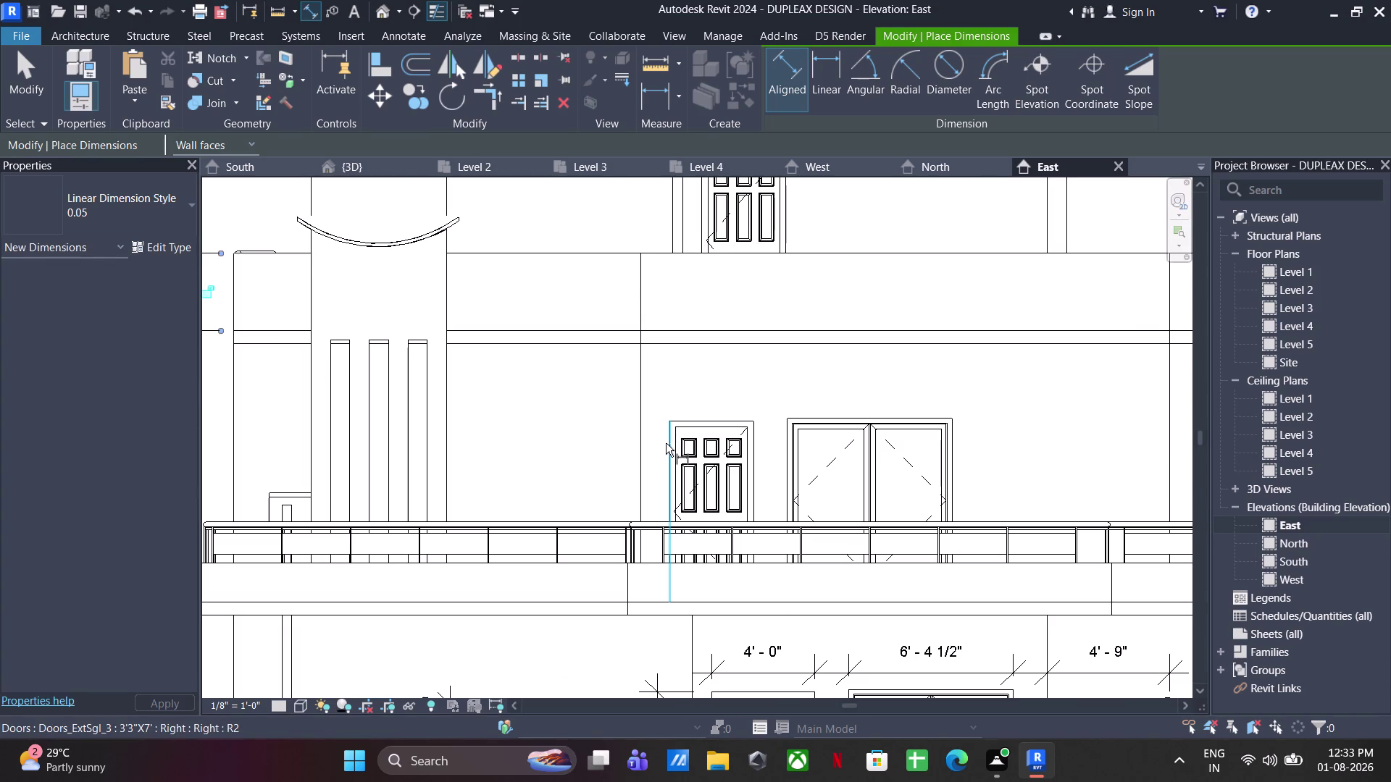
click(666, 443)
click(760, 472)
click(759, 404)
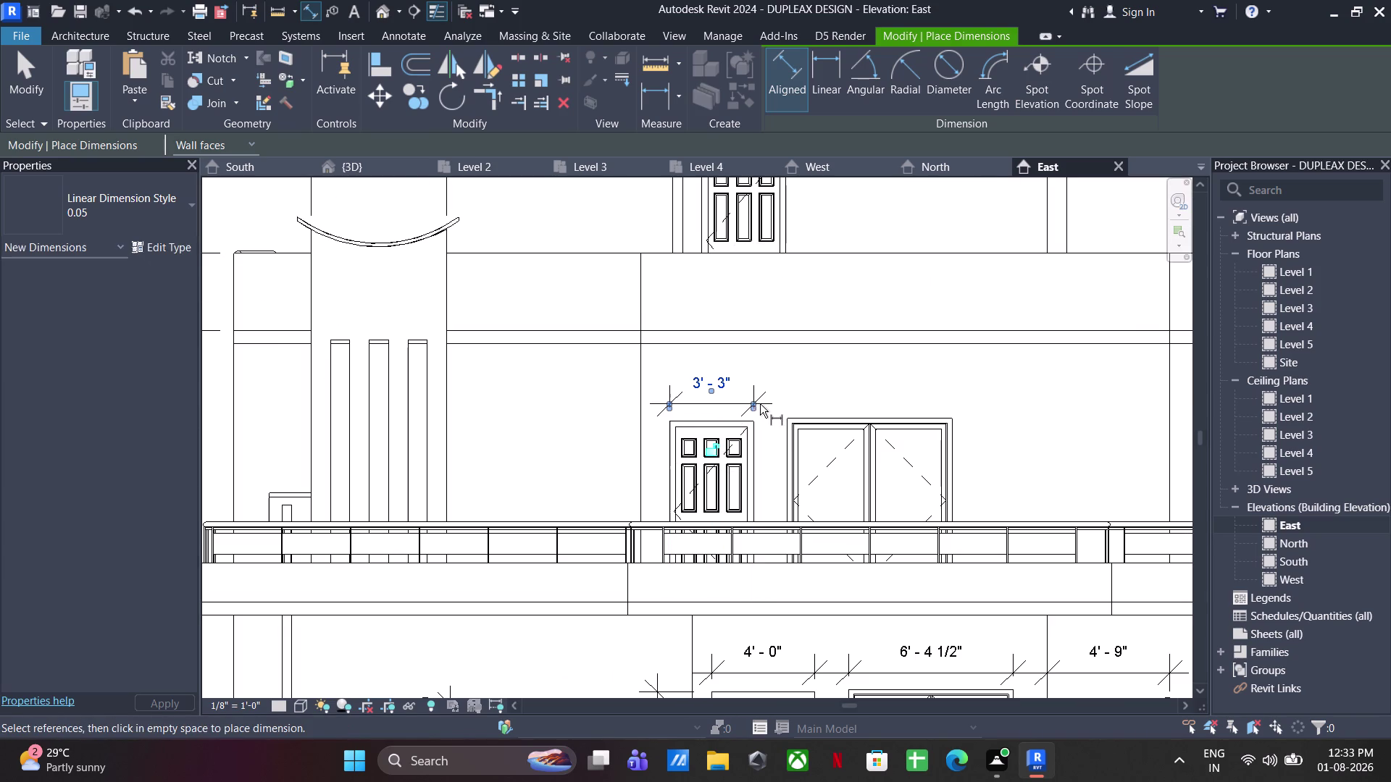
click(781, 456)
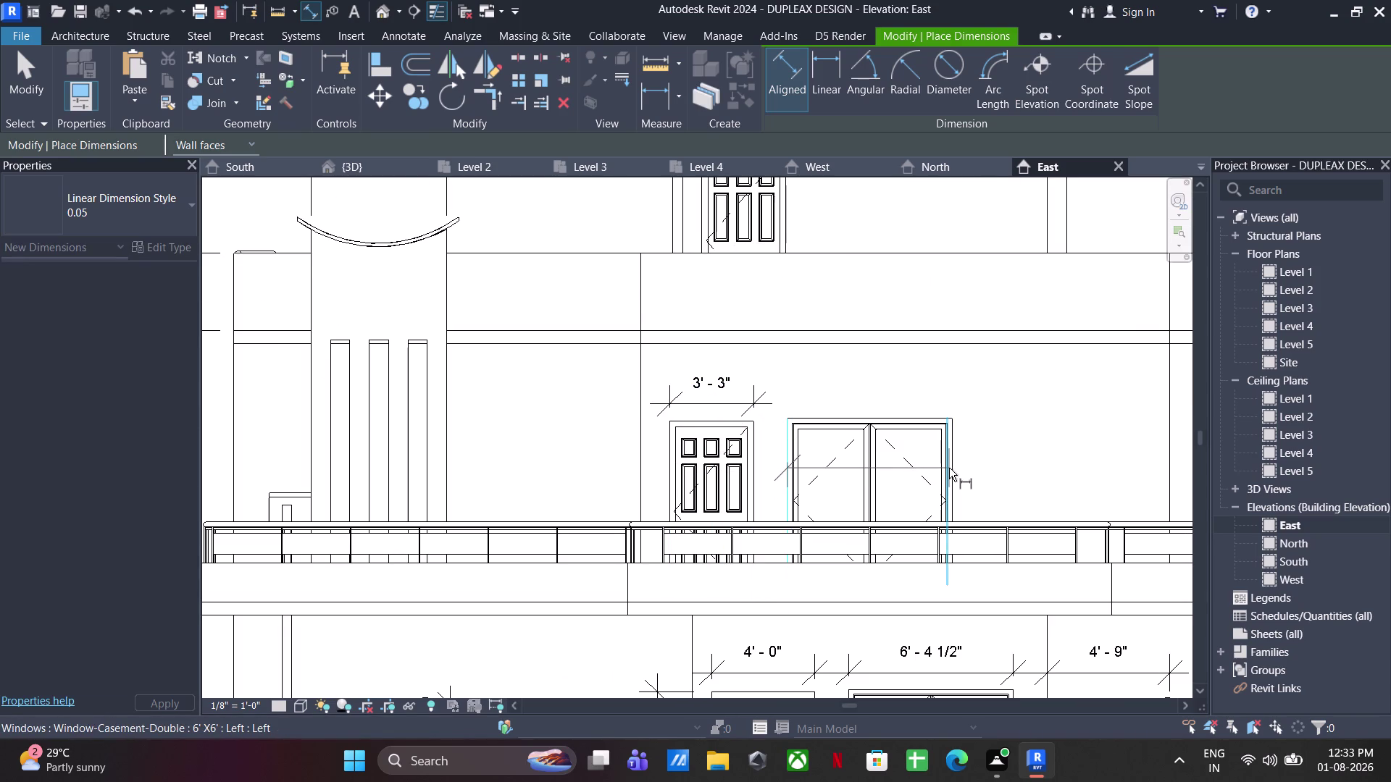
click(960, 474)
click(965, 409)
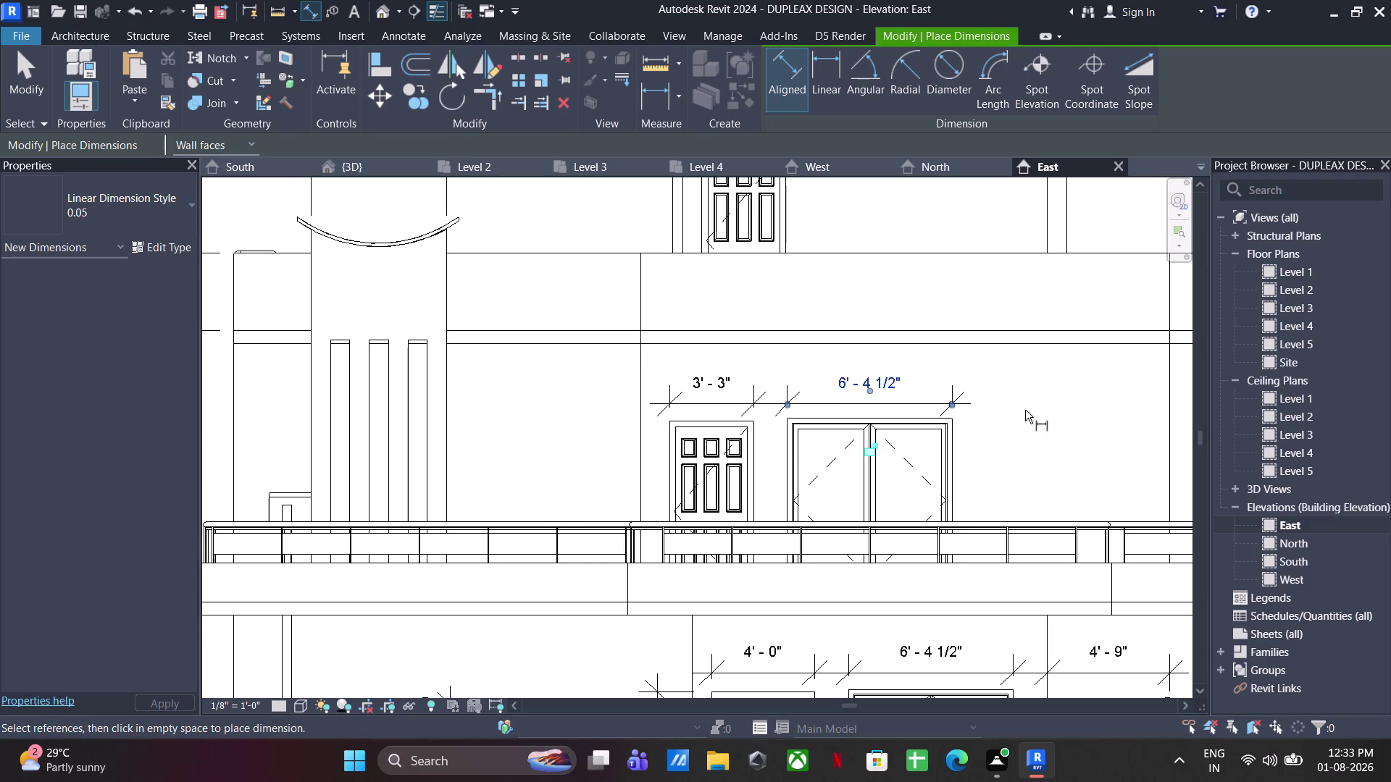
Place a width dimension above the right curved parapet.
scroll(down, 3)
middle_drag(1020, 411, 537, 413)
scroll(up, 3)
click(617, 355)
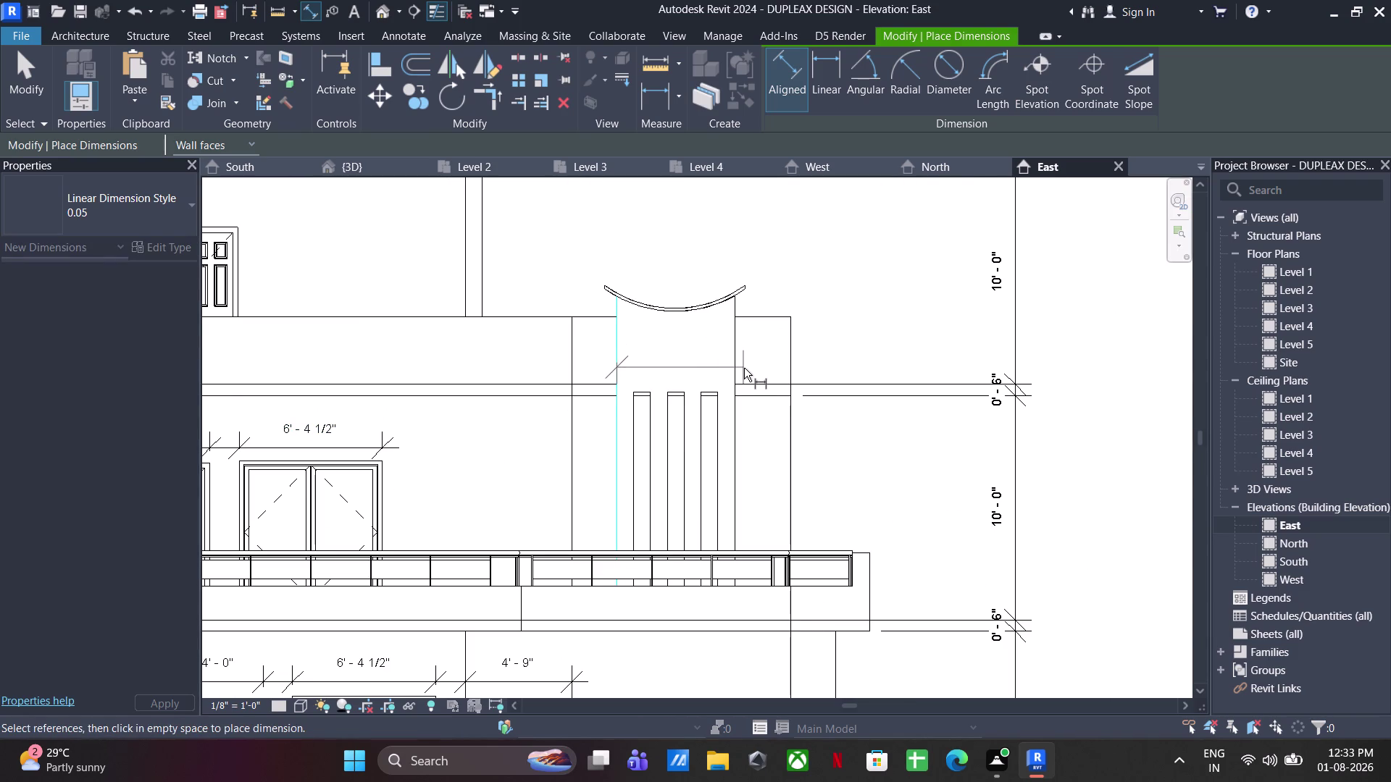
click(738, 370)
click(728, 243)
Dimension the top-floor door's 3'-3" width.
scroll(down, 3)
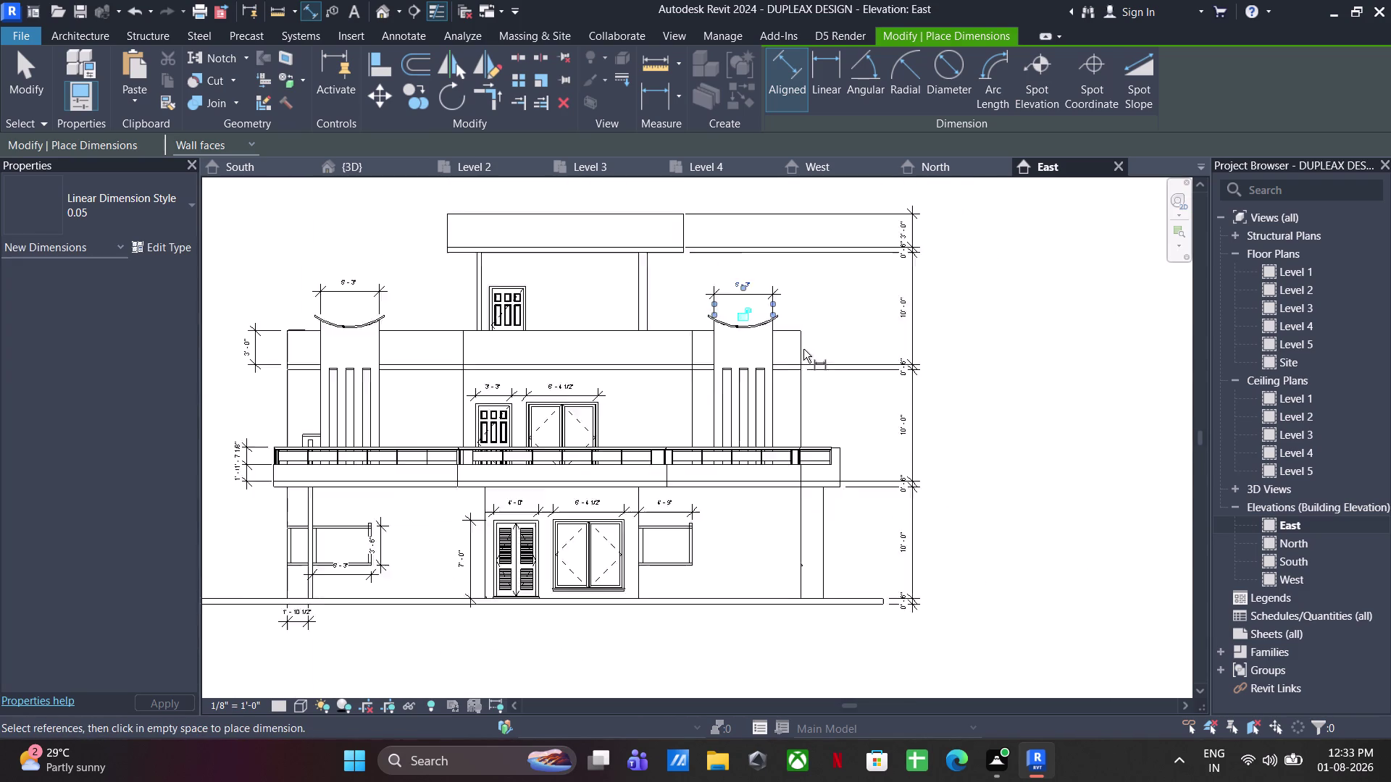
scroll(down, 3)
middle_drag(801, 349, 831, 374)
scroll(up, 3)
click(663, 328)
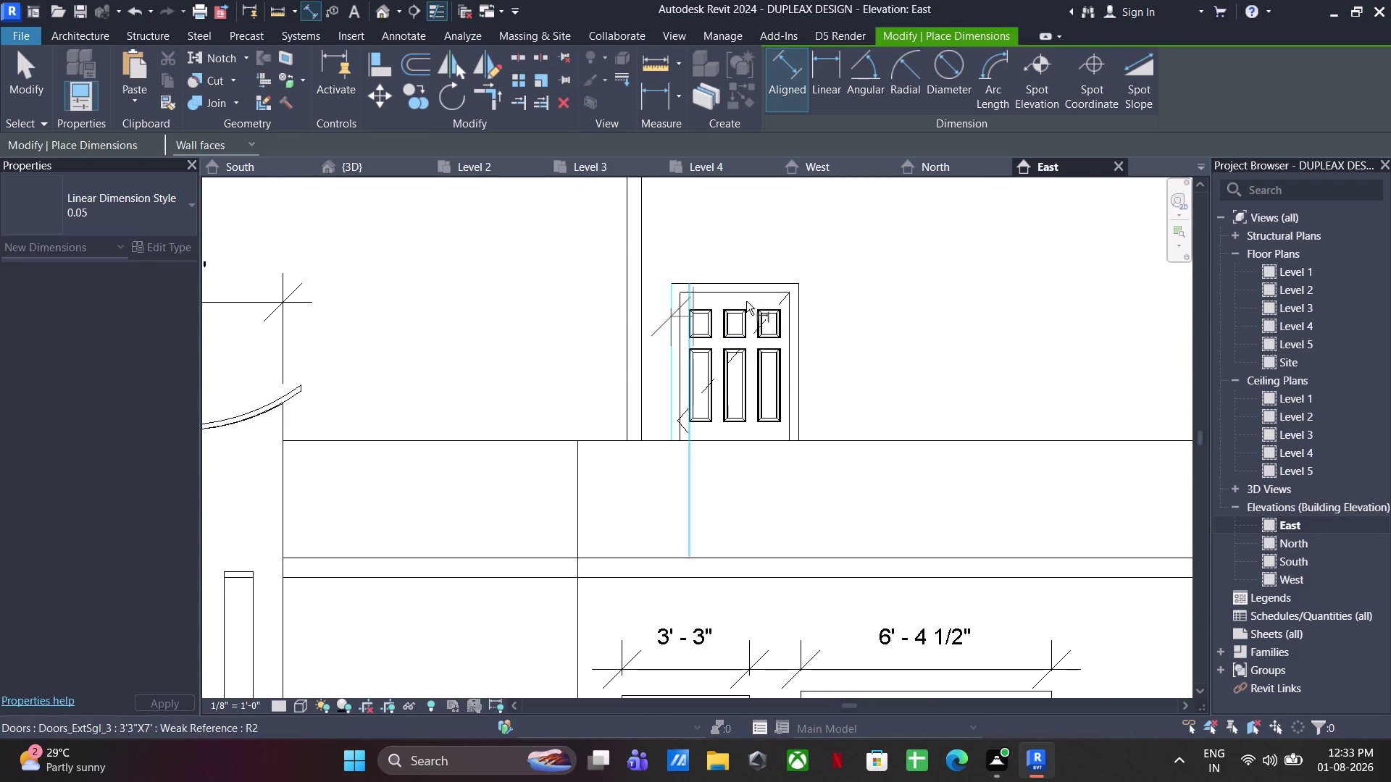
click(803, 331)
click(802, 239)
Exit dimensioning, fit the whole East elevation in view, and clear the selection.
scroll(down, 3)
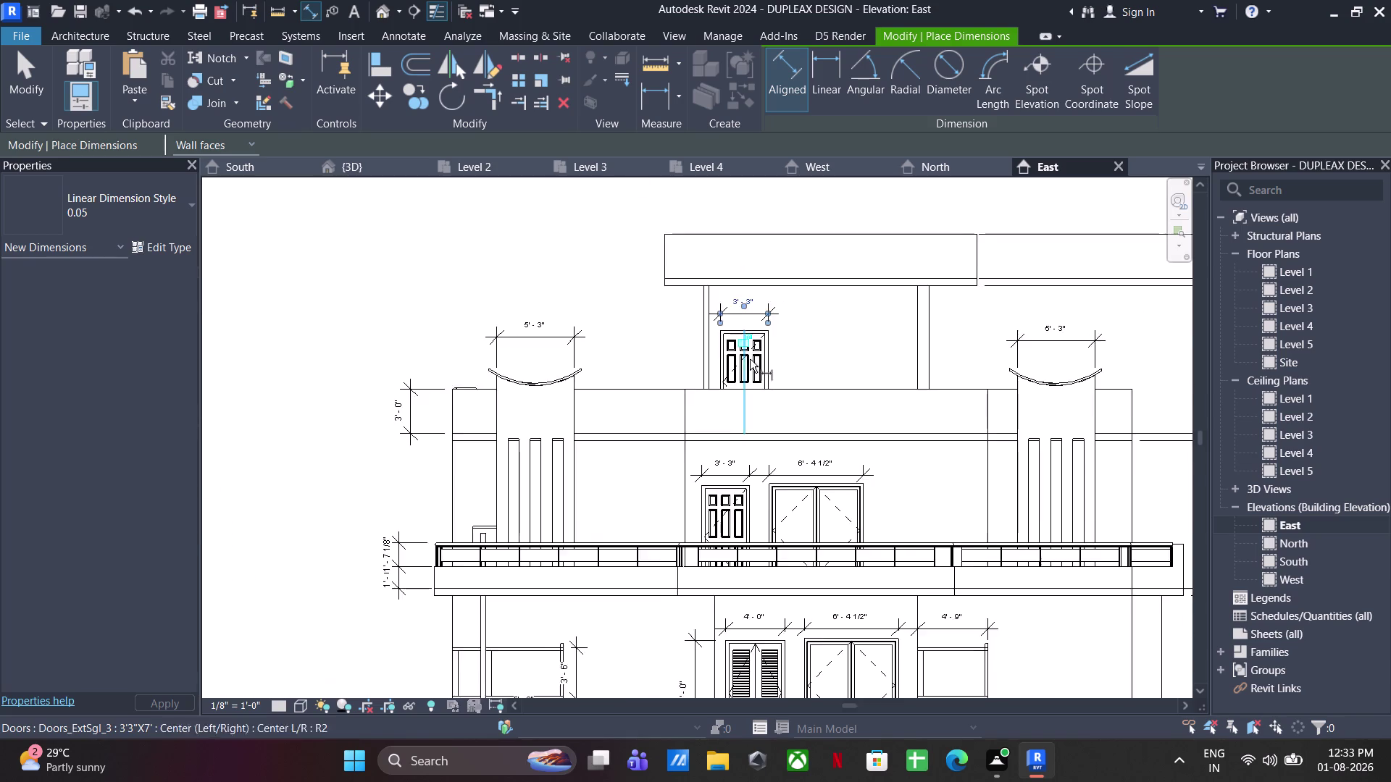
middle_drag(746, 361, 697, 421)
scroll(down, 3)
middle_drag(770, 363, 747, 352)
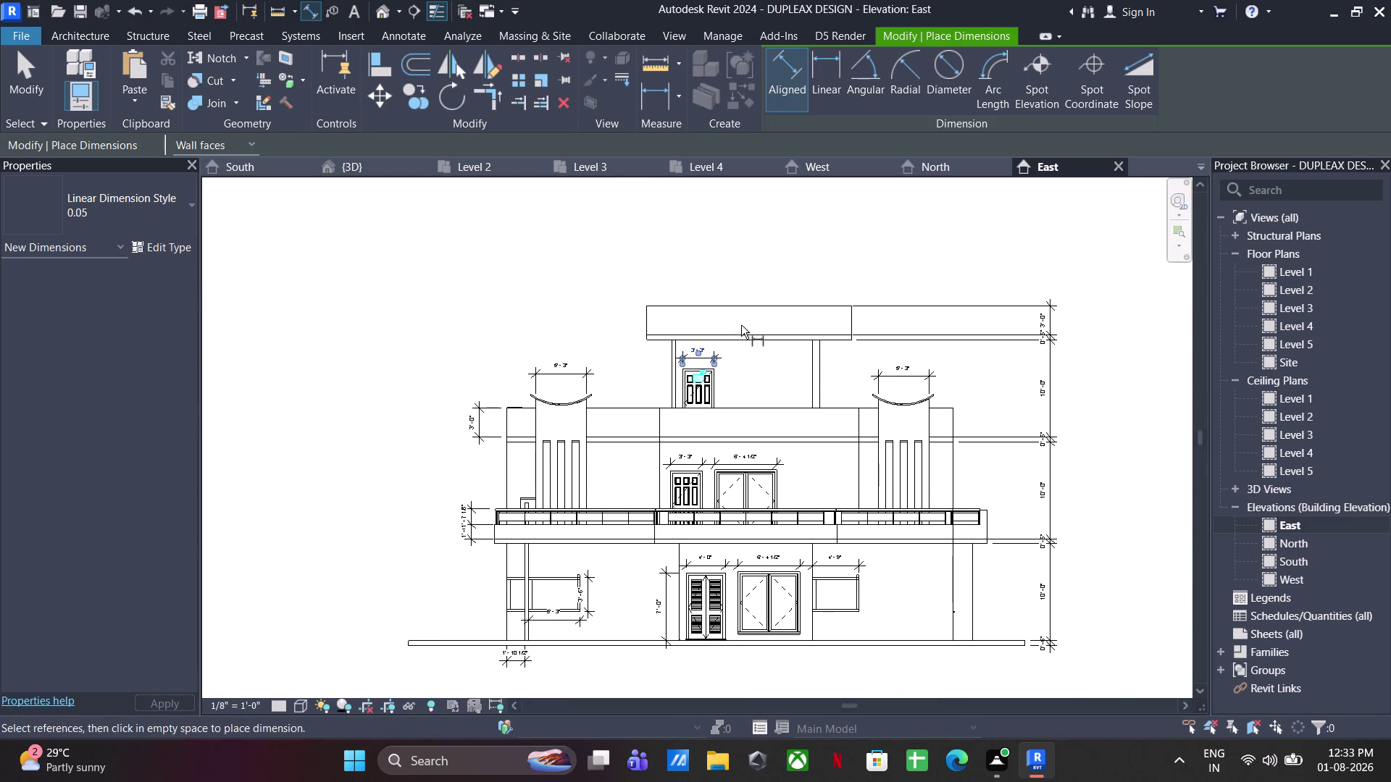
key(Escape)
key(Escape)
scroll(down, 3)
key(Escape)
middle_drag(720, 359, 698, 358)
click(296, 713)
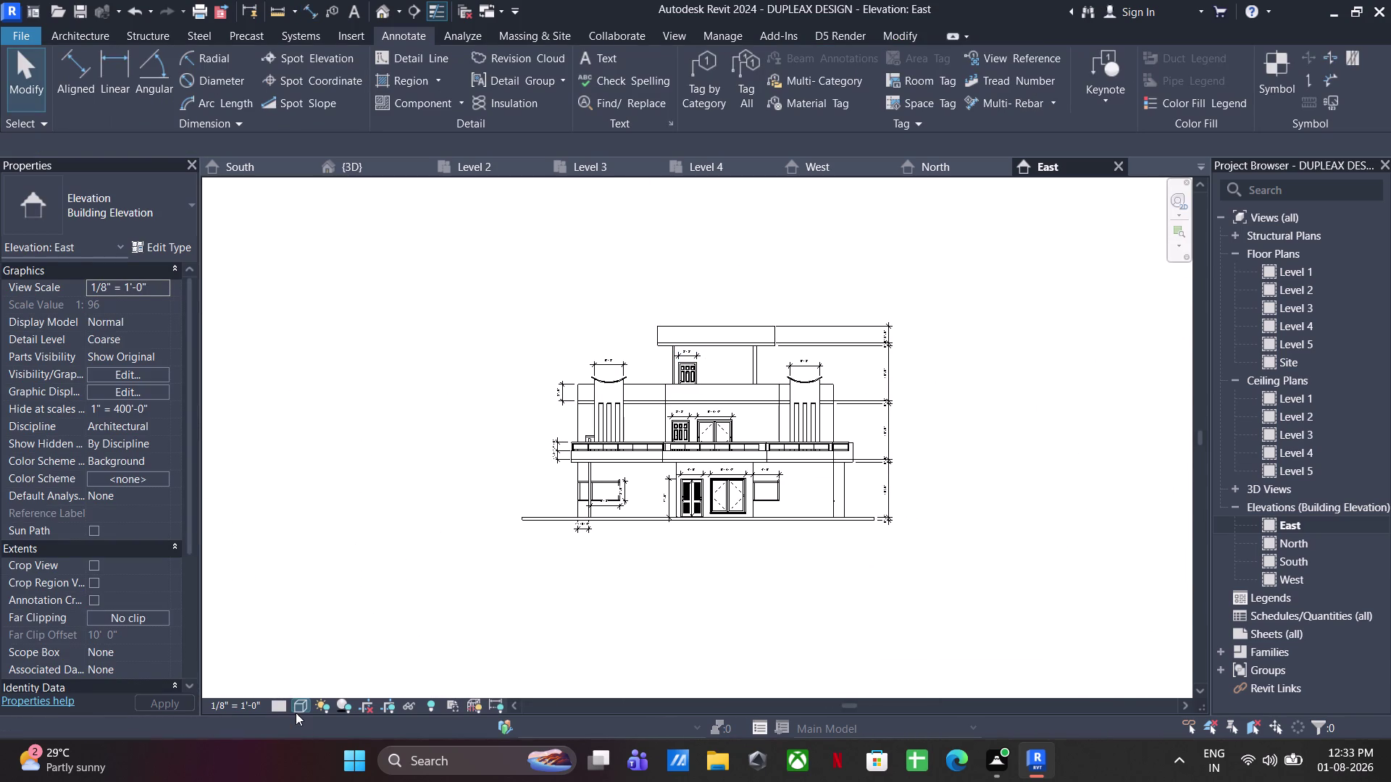
Switch the East elevation's visual style to Shaded.
click(355, 651)
middle_drag(924, 497, 882, 501)
click(978, 525)
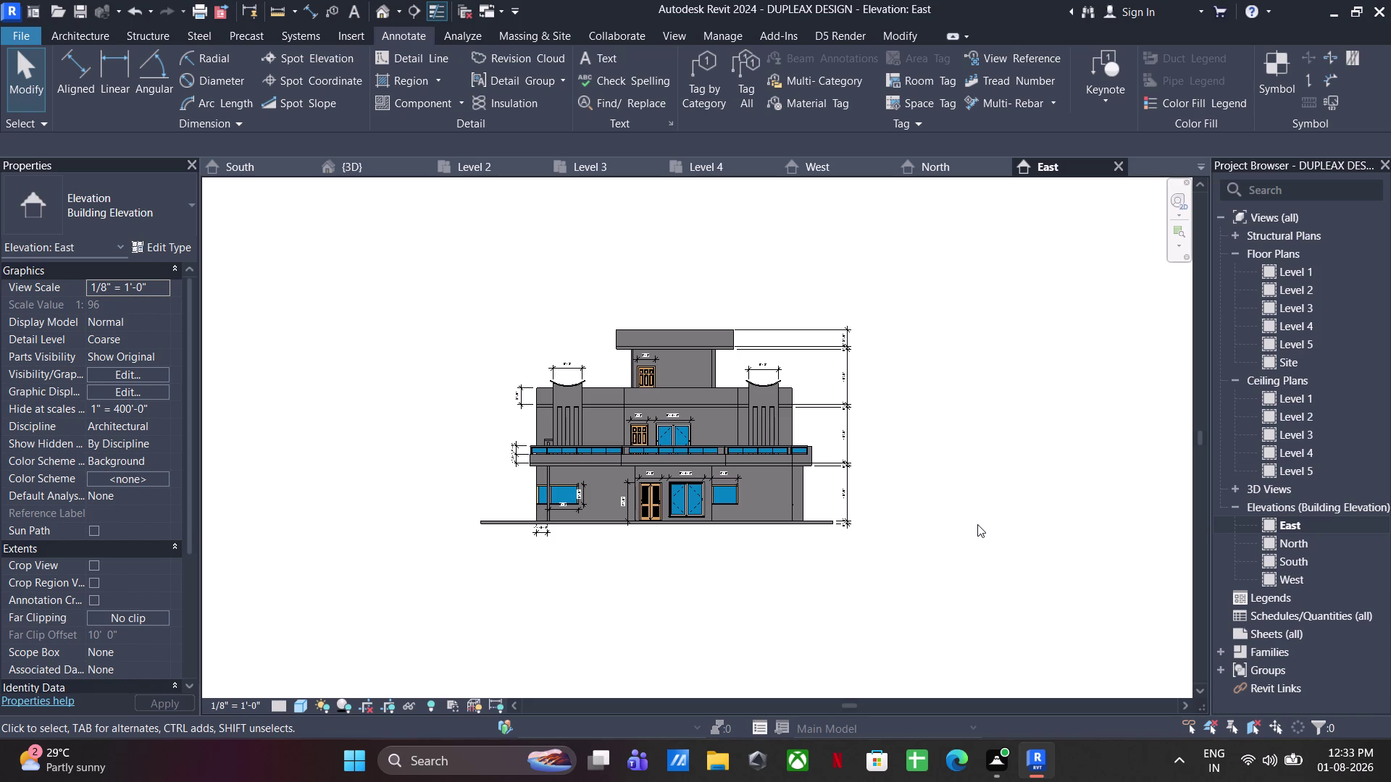
Save the project and reposition the shaded elevation in view.
key(ctrl+s)
scroll(down, 3)
middle_drag(784, 520, 724, 502)
click(892, 498)
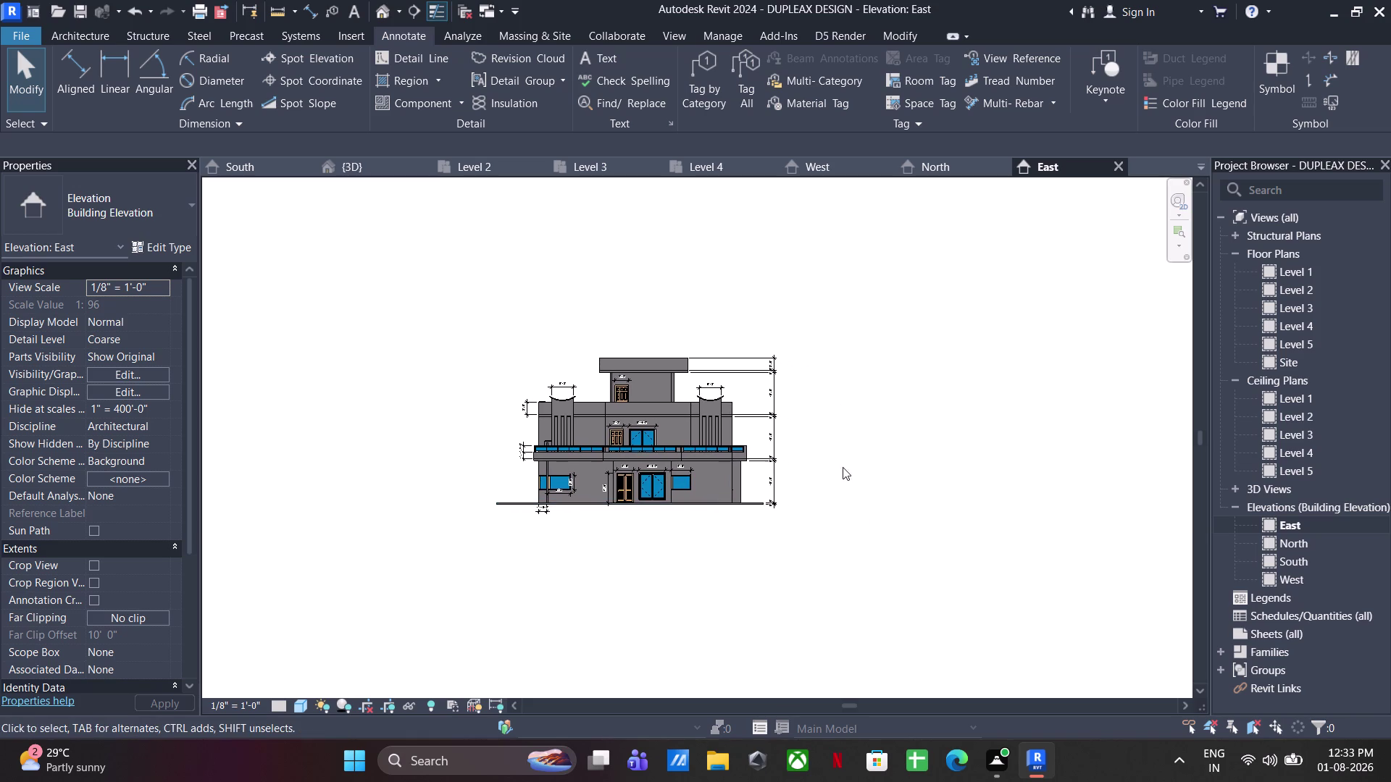
scroll(down, 3)
right_click(1257, 641)
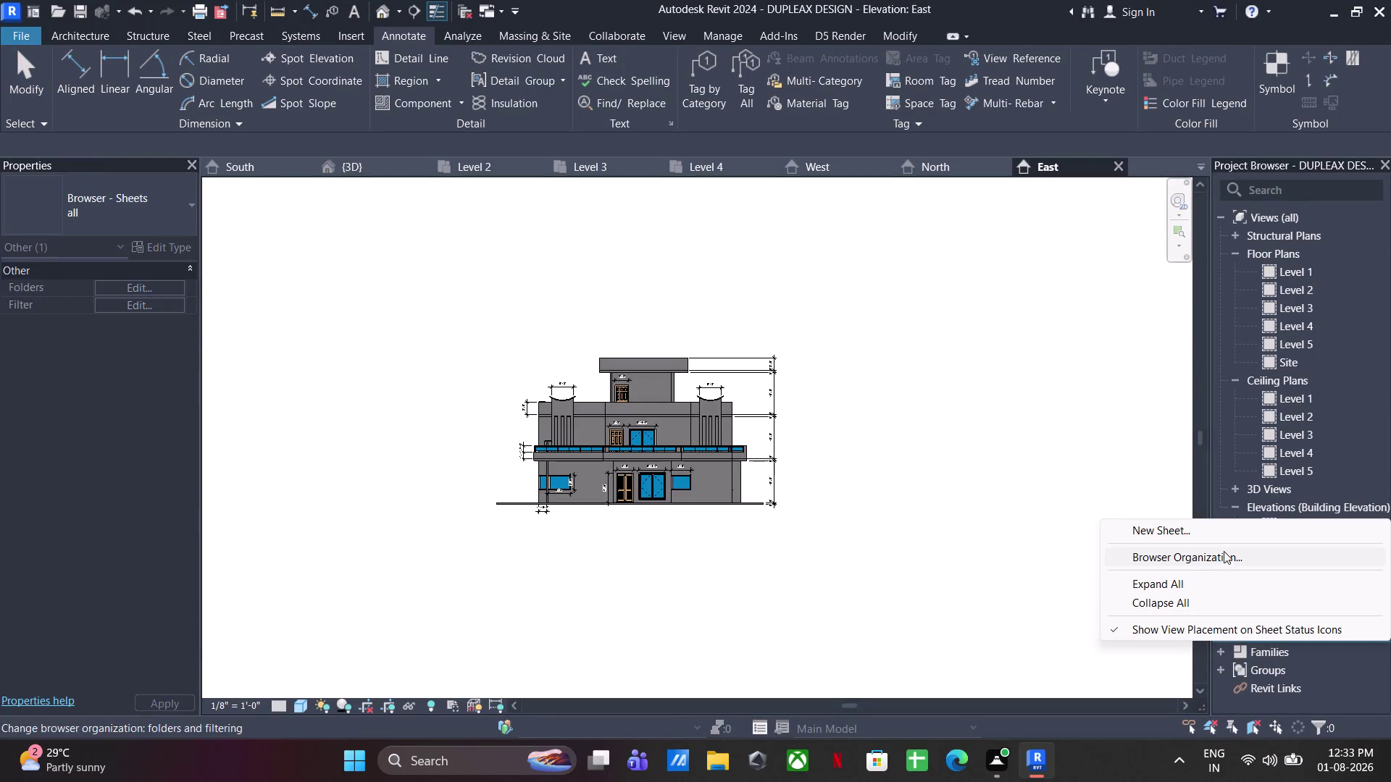
click(1138, 526)
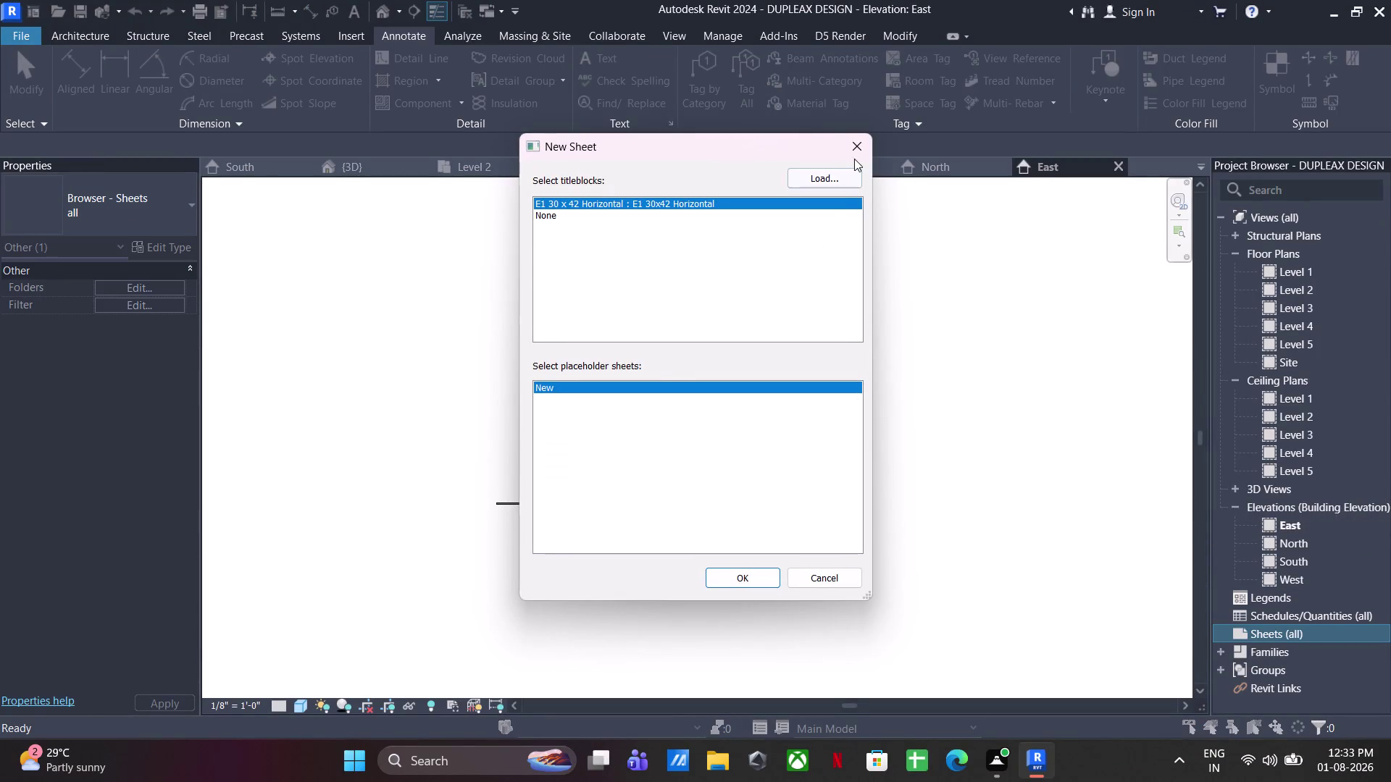
click(854, 156)
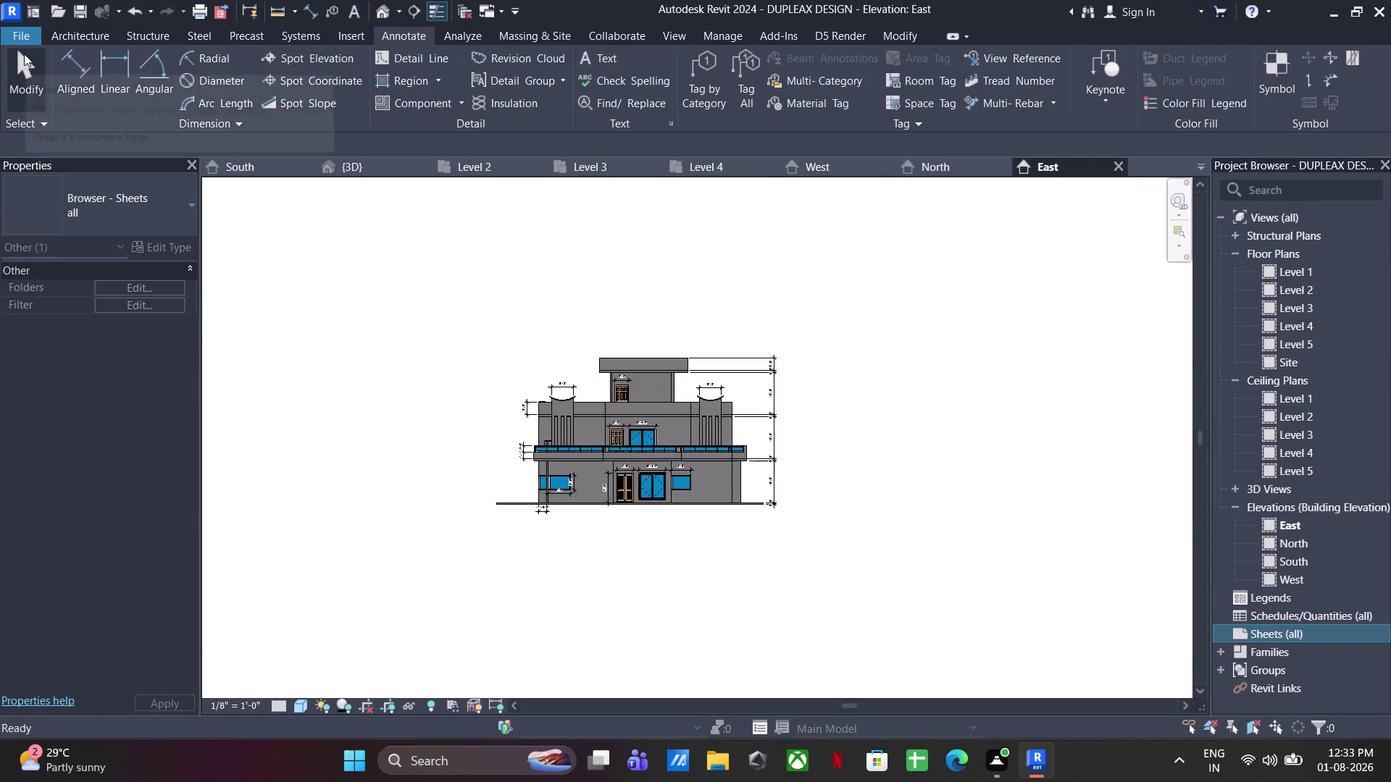
click(11, 12)
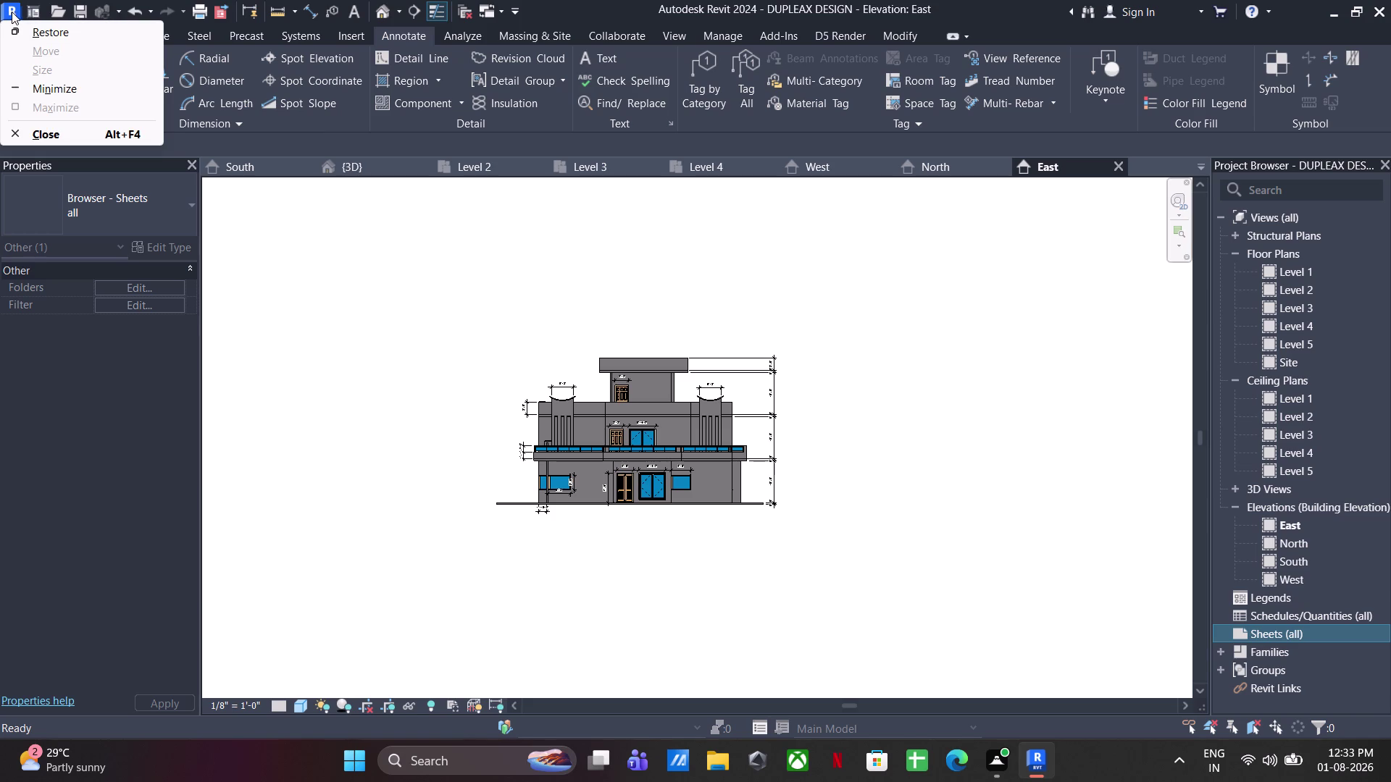
click(331, 378)
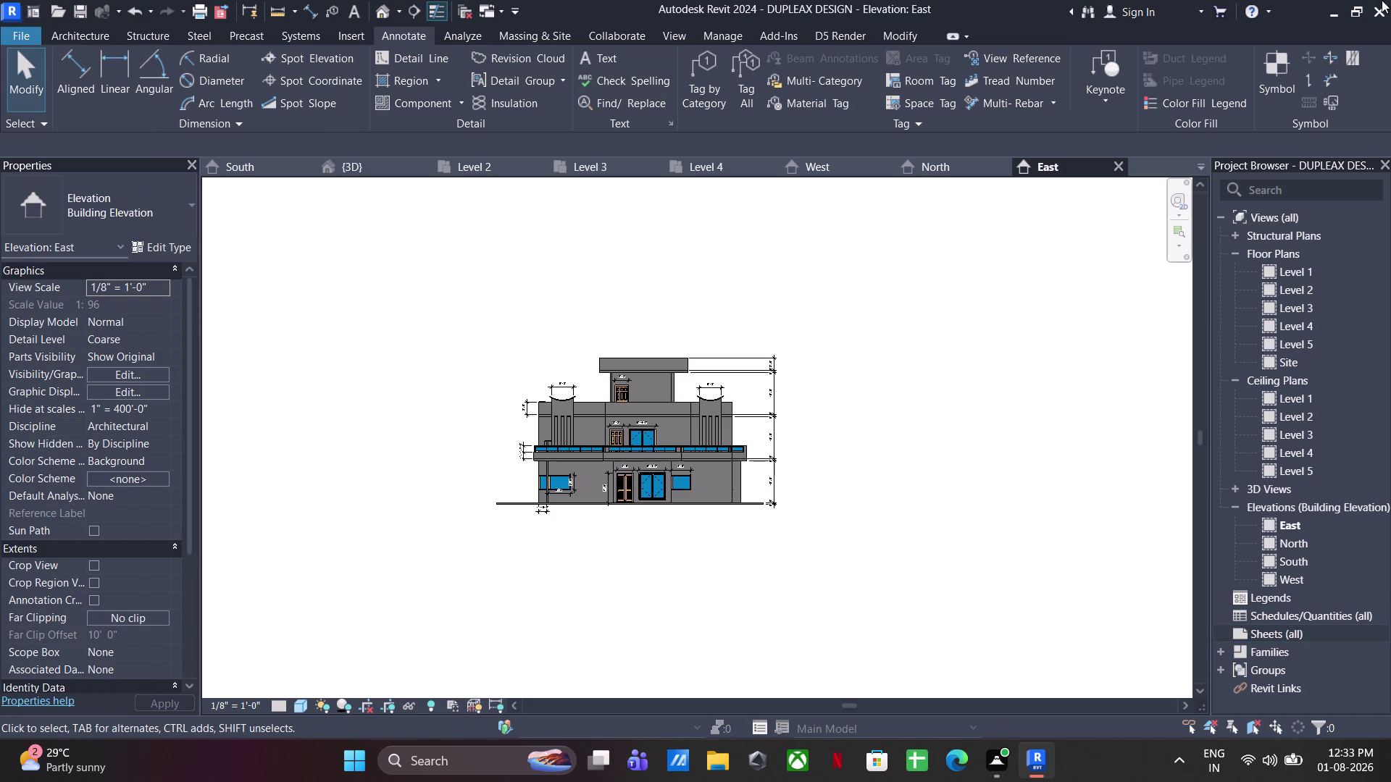